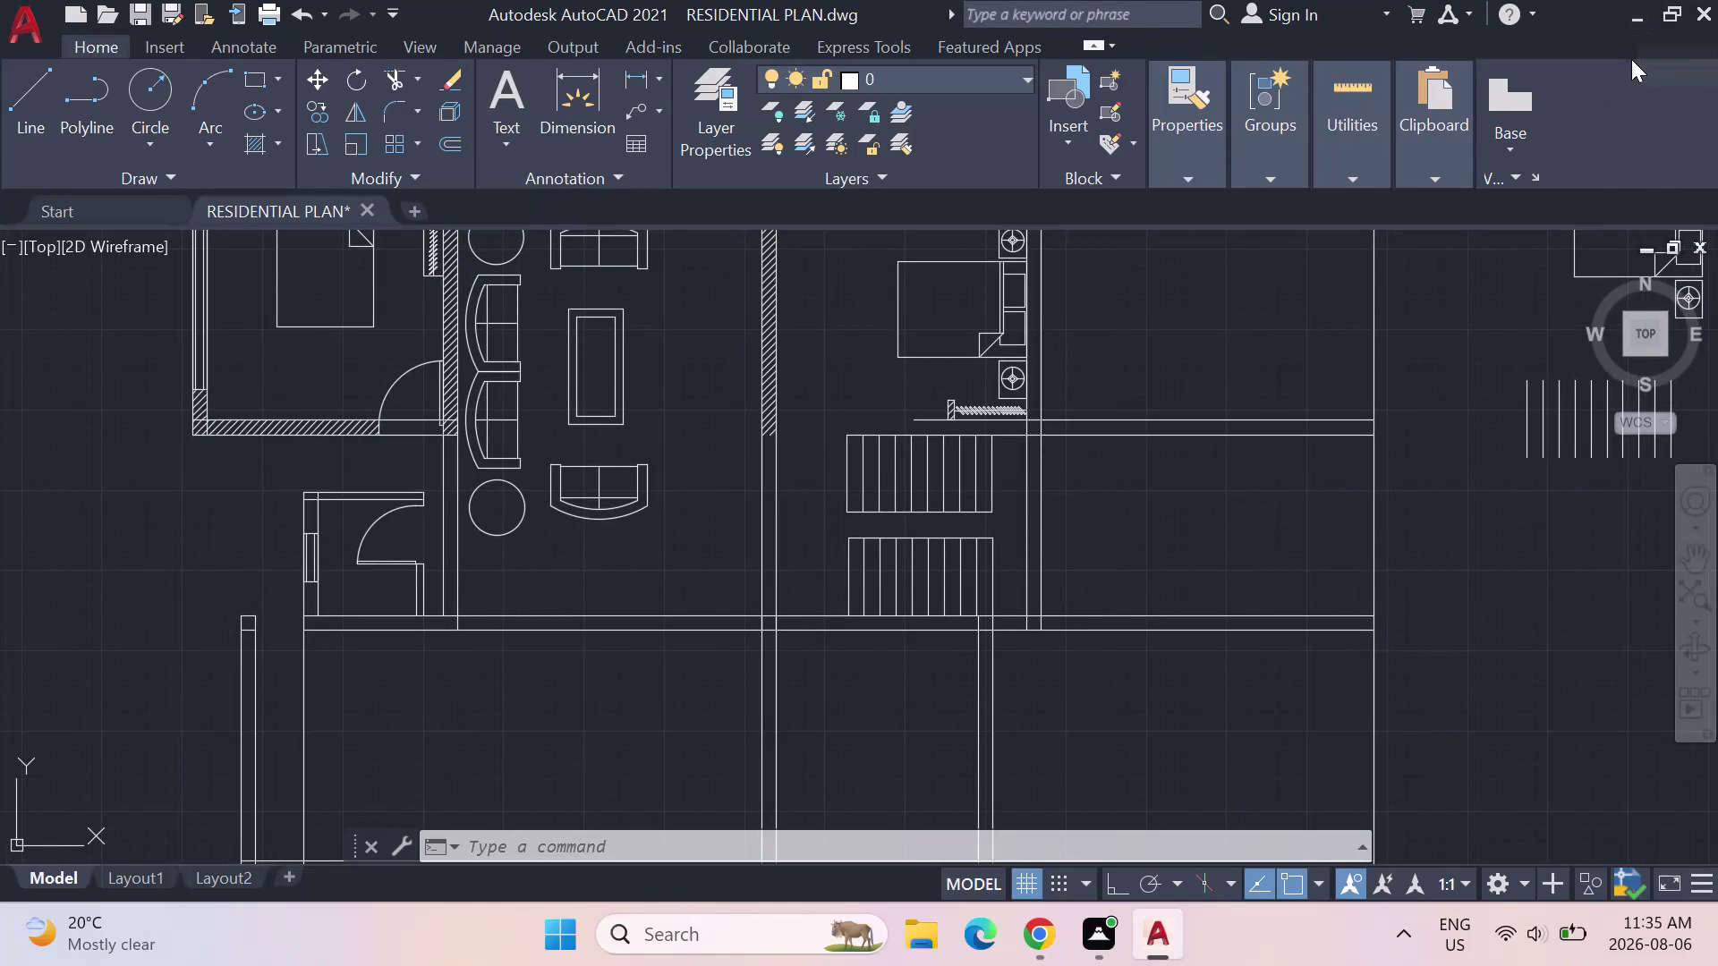
Zoom and pan the floor plan to bring the stair area into view.
scroll(up, 3)
scroll(down, 3)
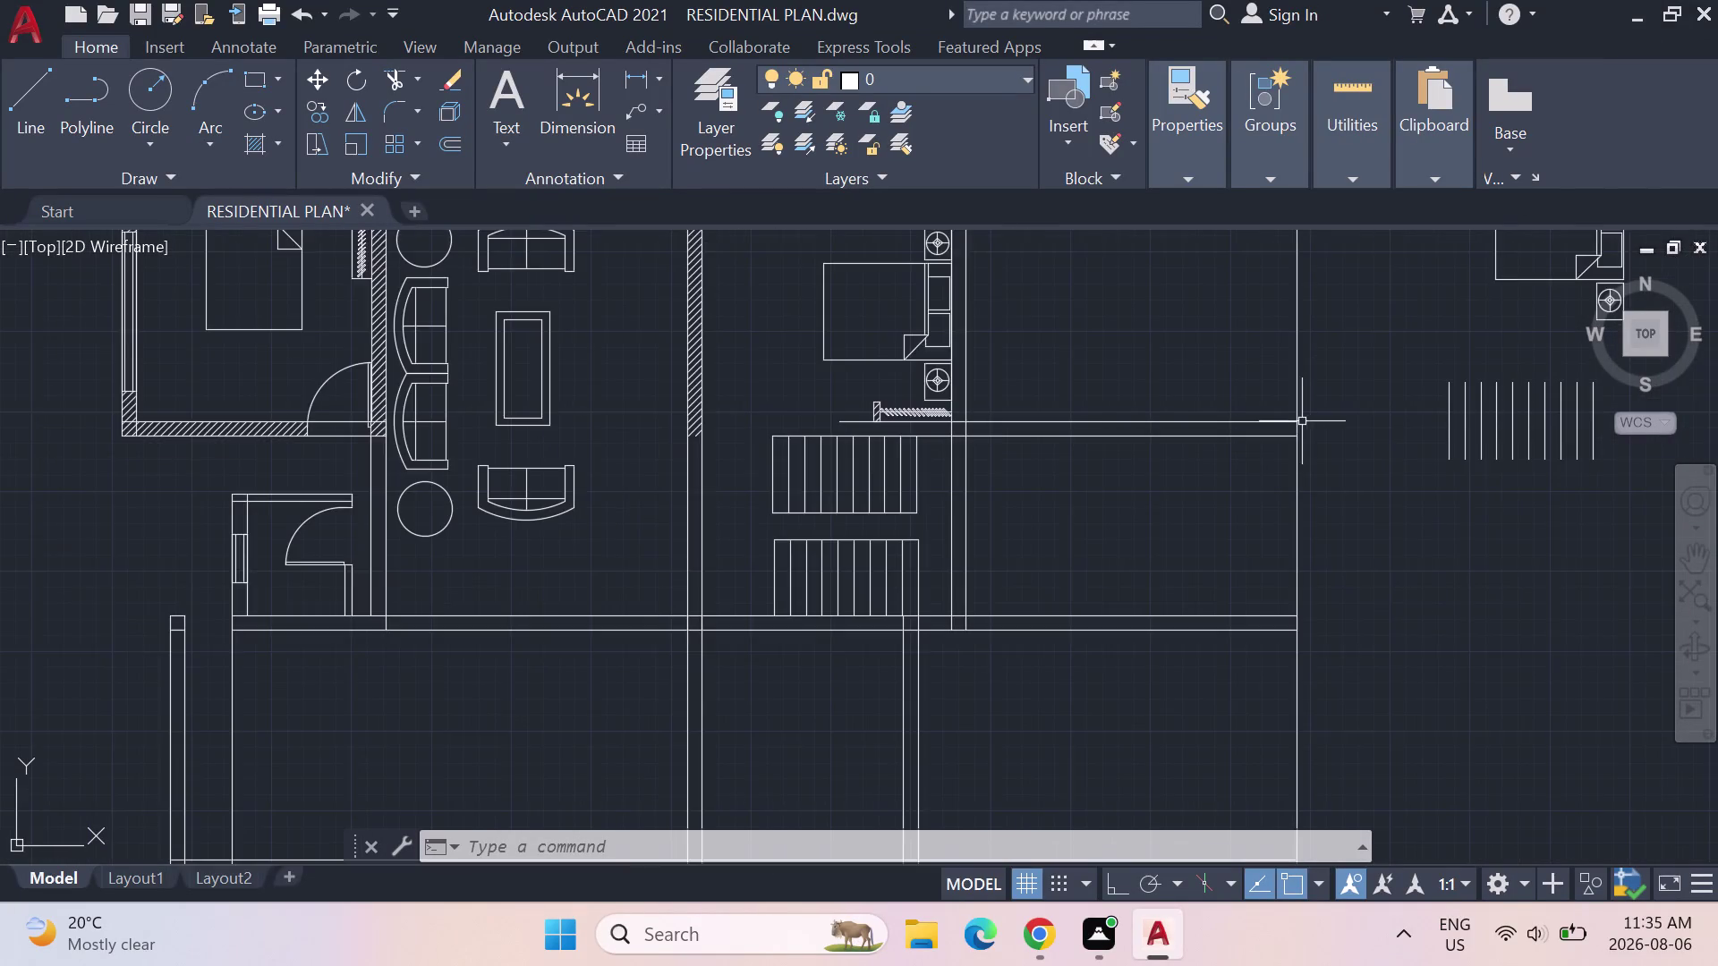
scroll(down, 3)
scroll(up, 3)
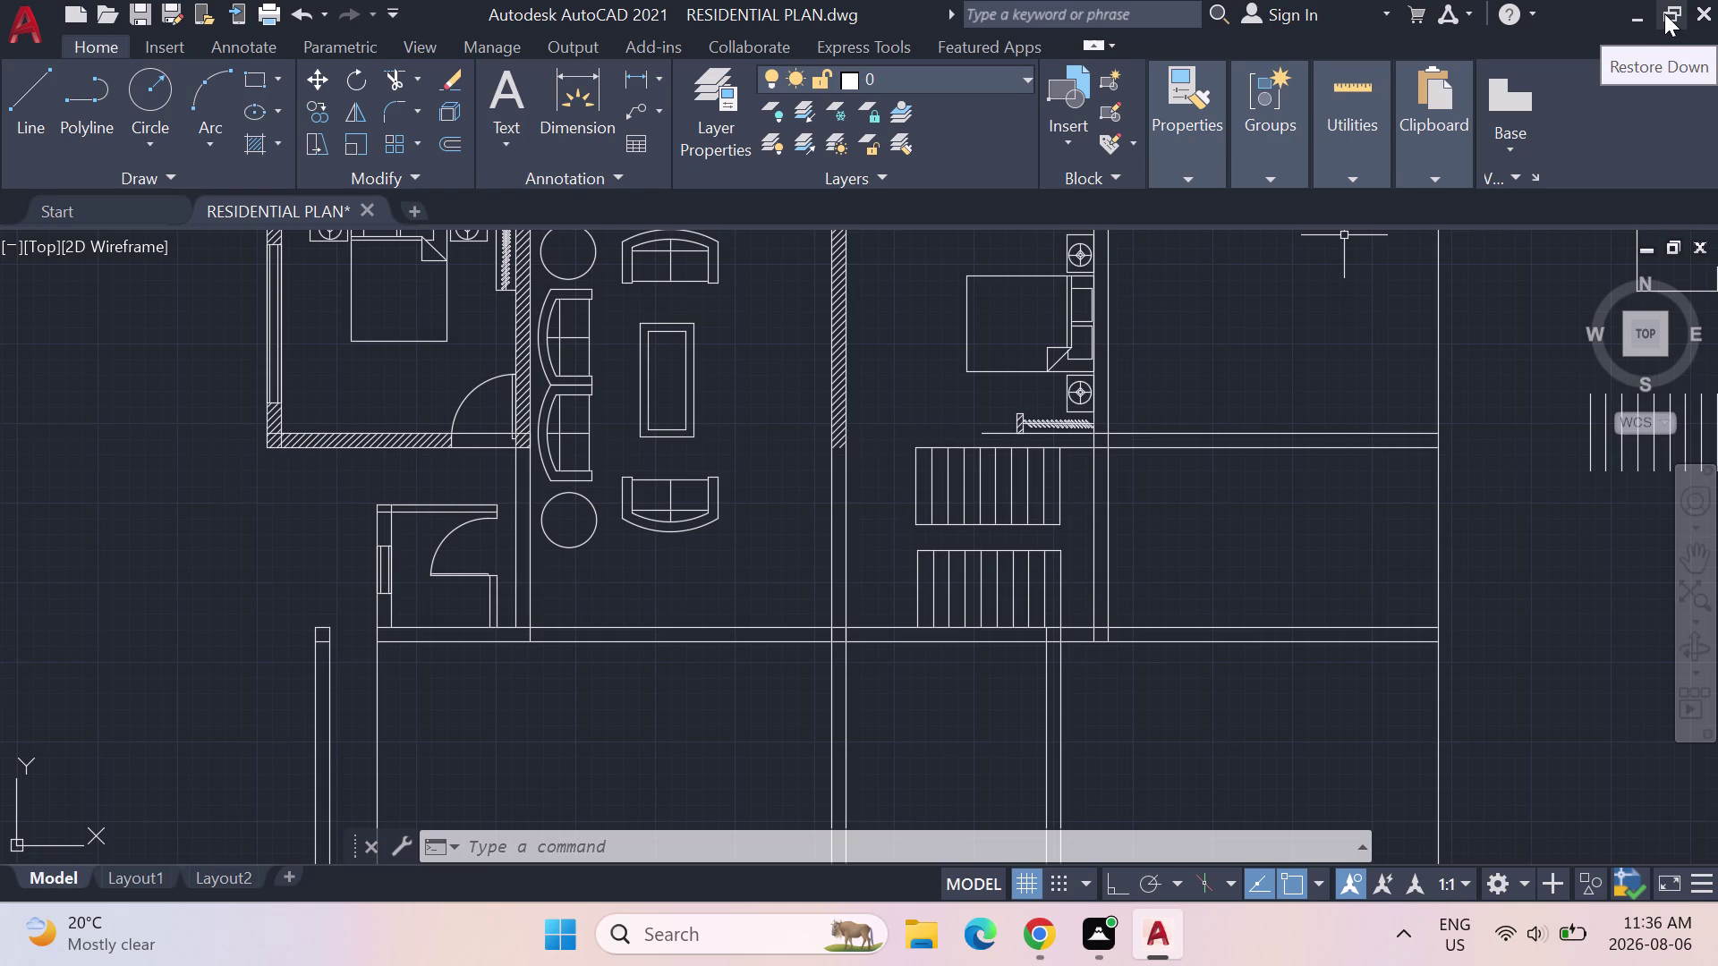
scroll(down, 3)
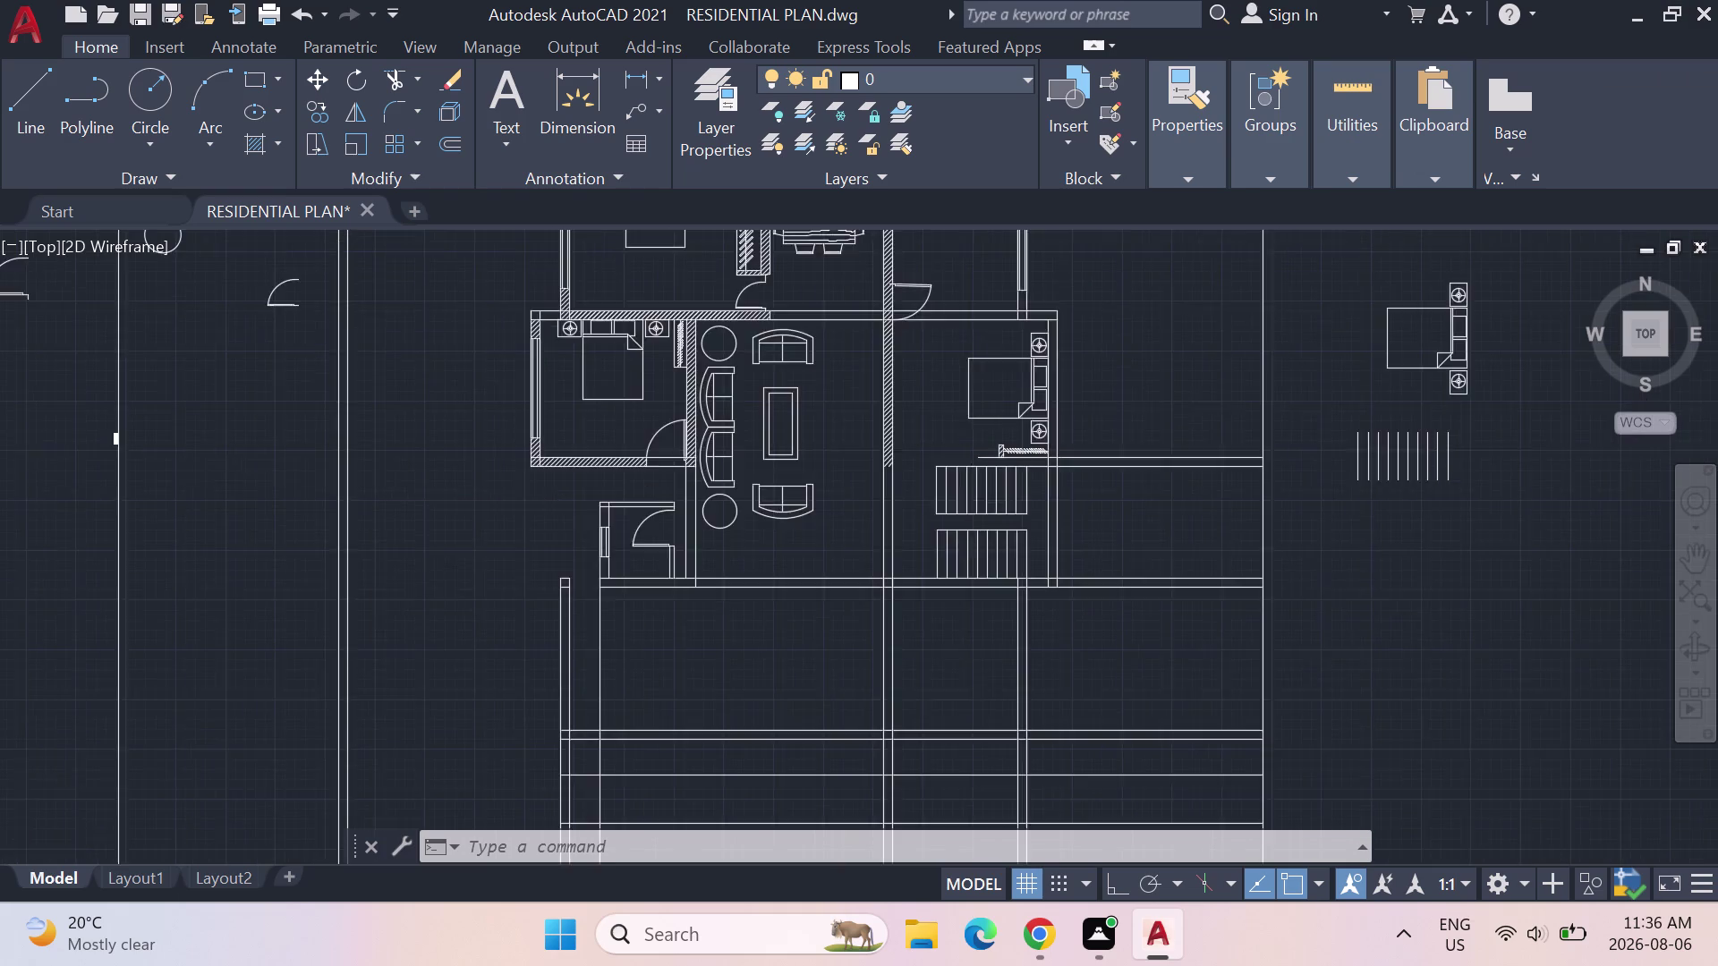
scroll(up, 3)
scroll(down, 3)
scroll(up, 3)
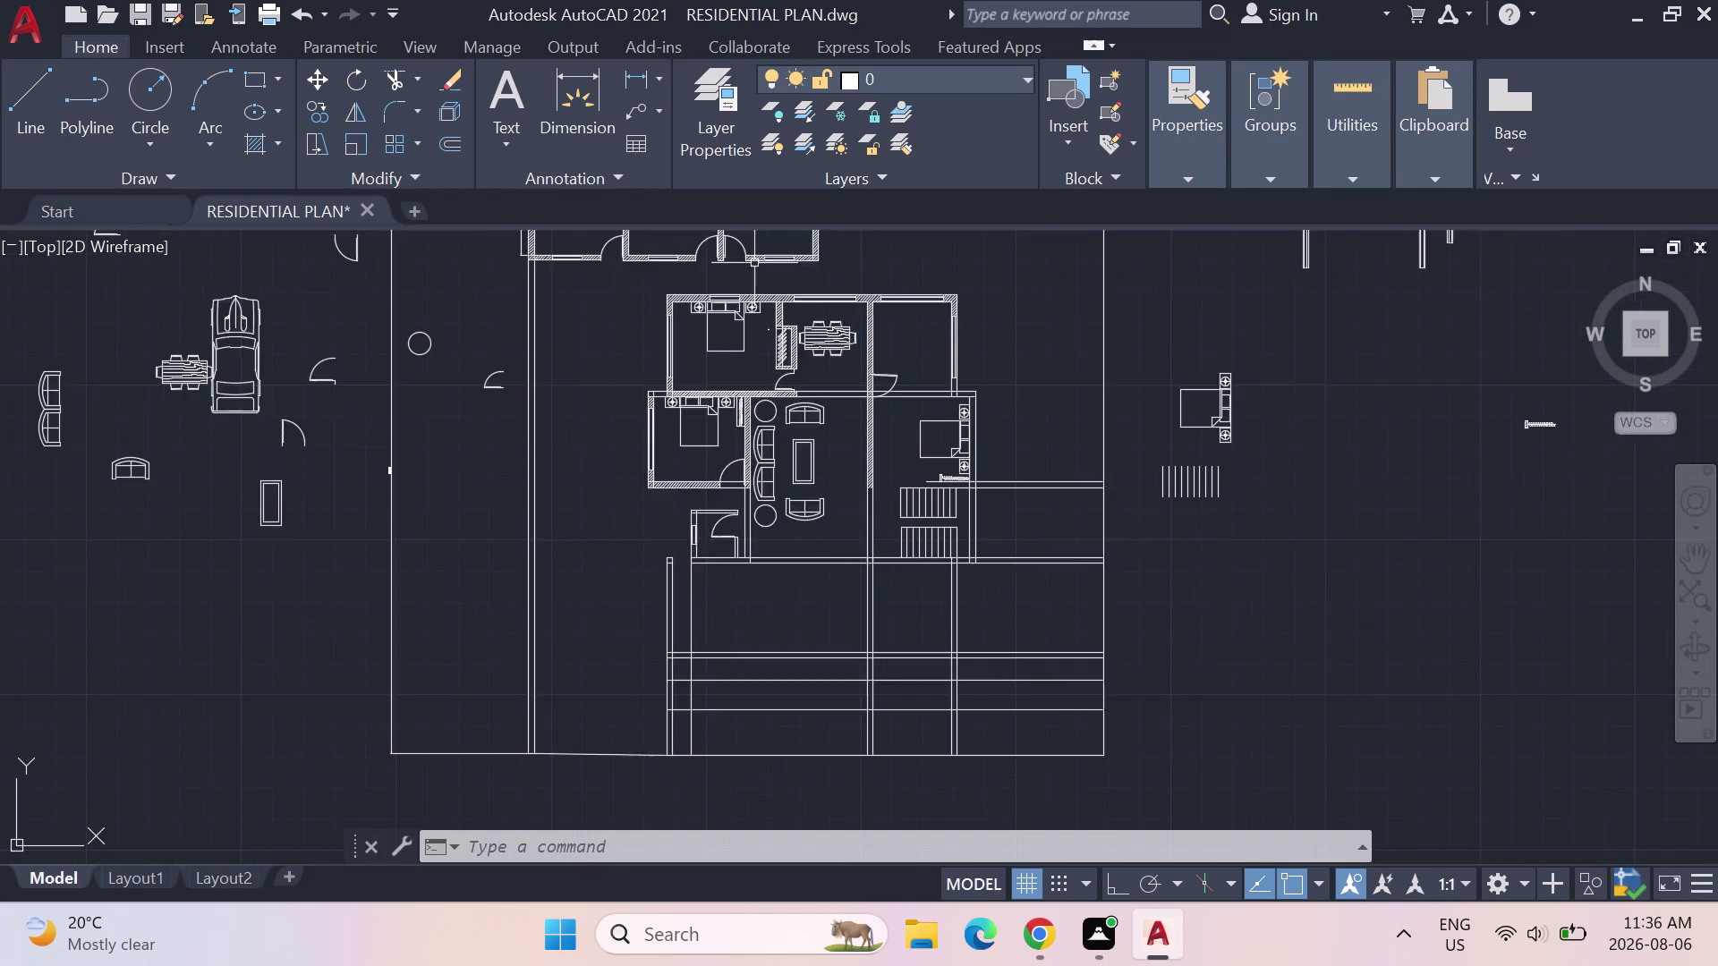
scroll(down, 3)
middle_drag(754, 262, 799, 372)
scroll(down, 3)
scroll(up, 3)
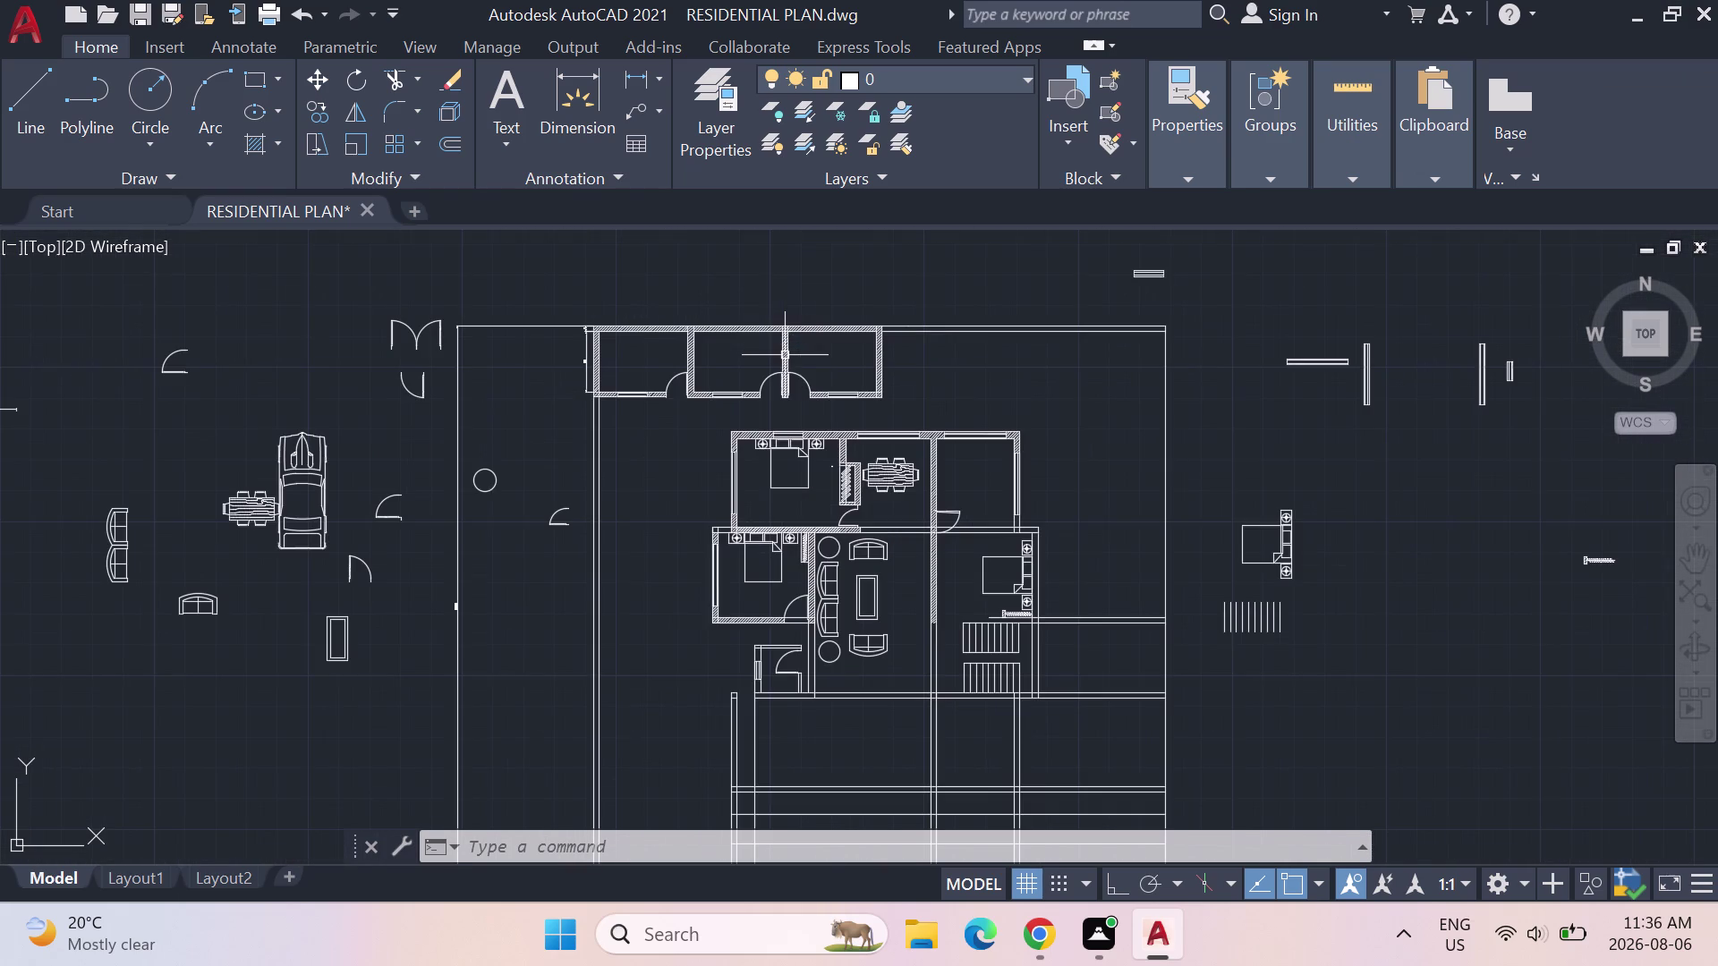
scroll(up, 3)
scroll(down, 3)
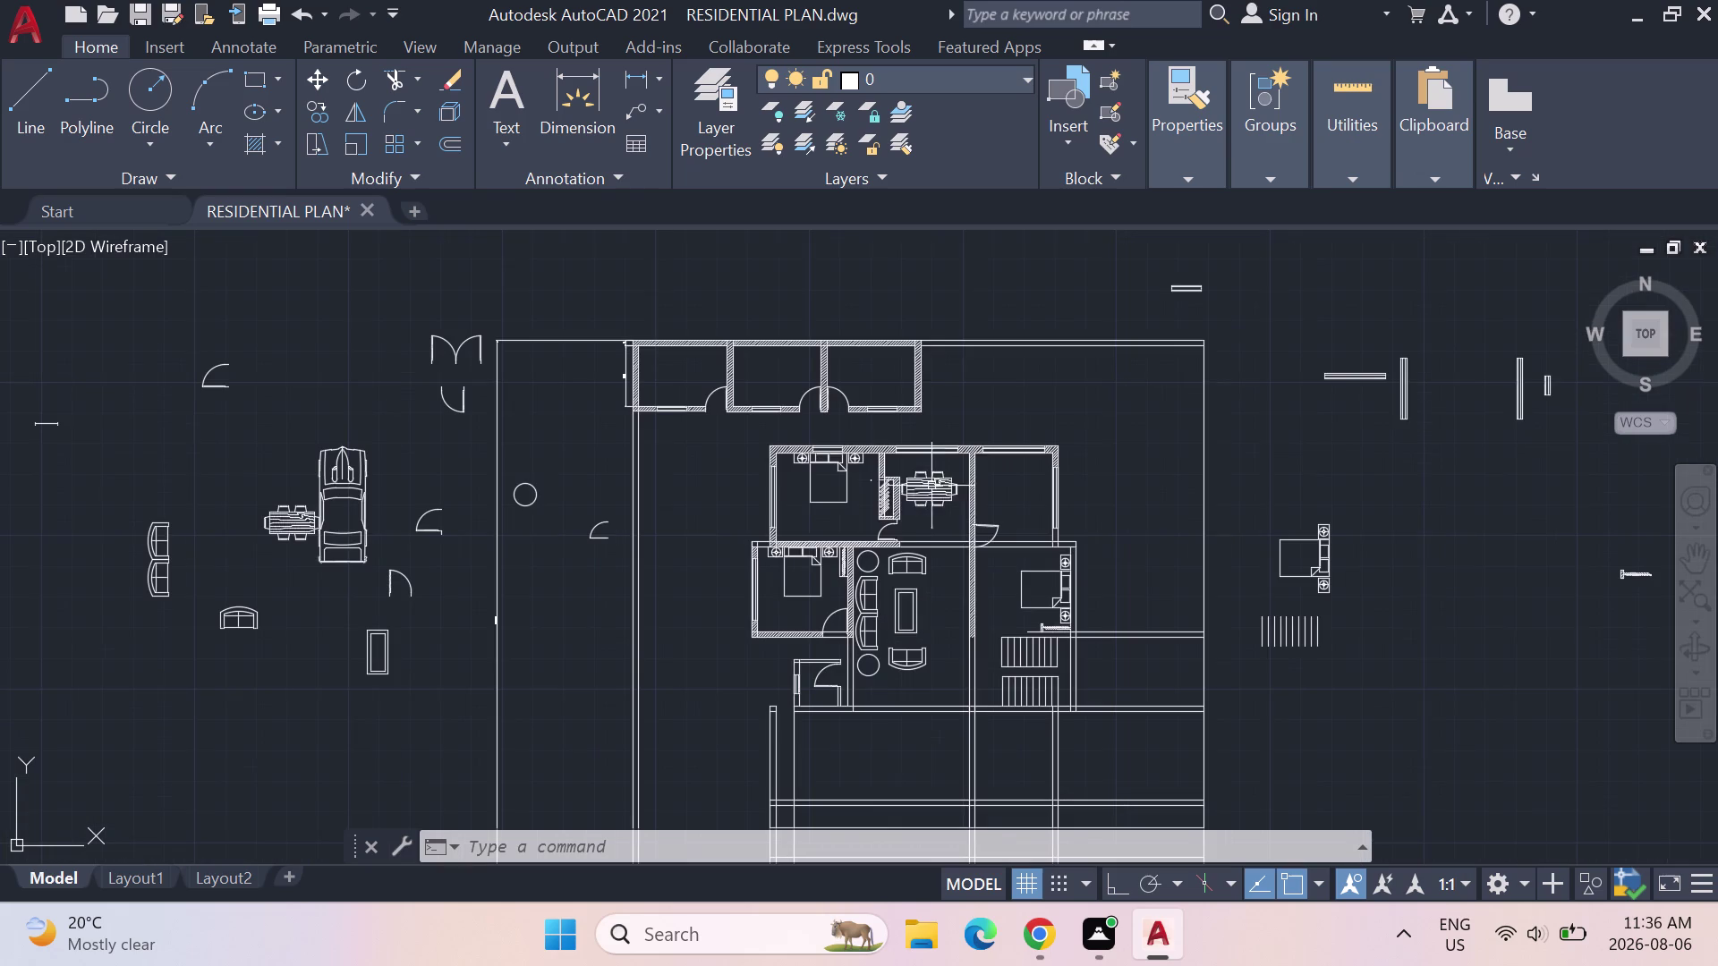
scroll(up, 3)
middle_drag(983, 683, 939, 654)
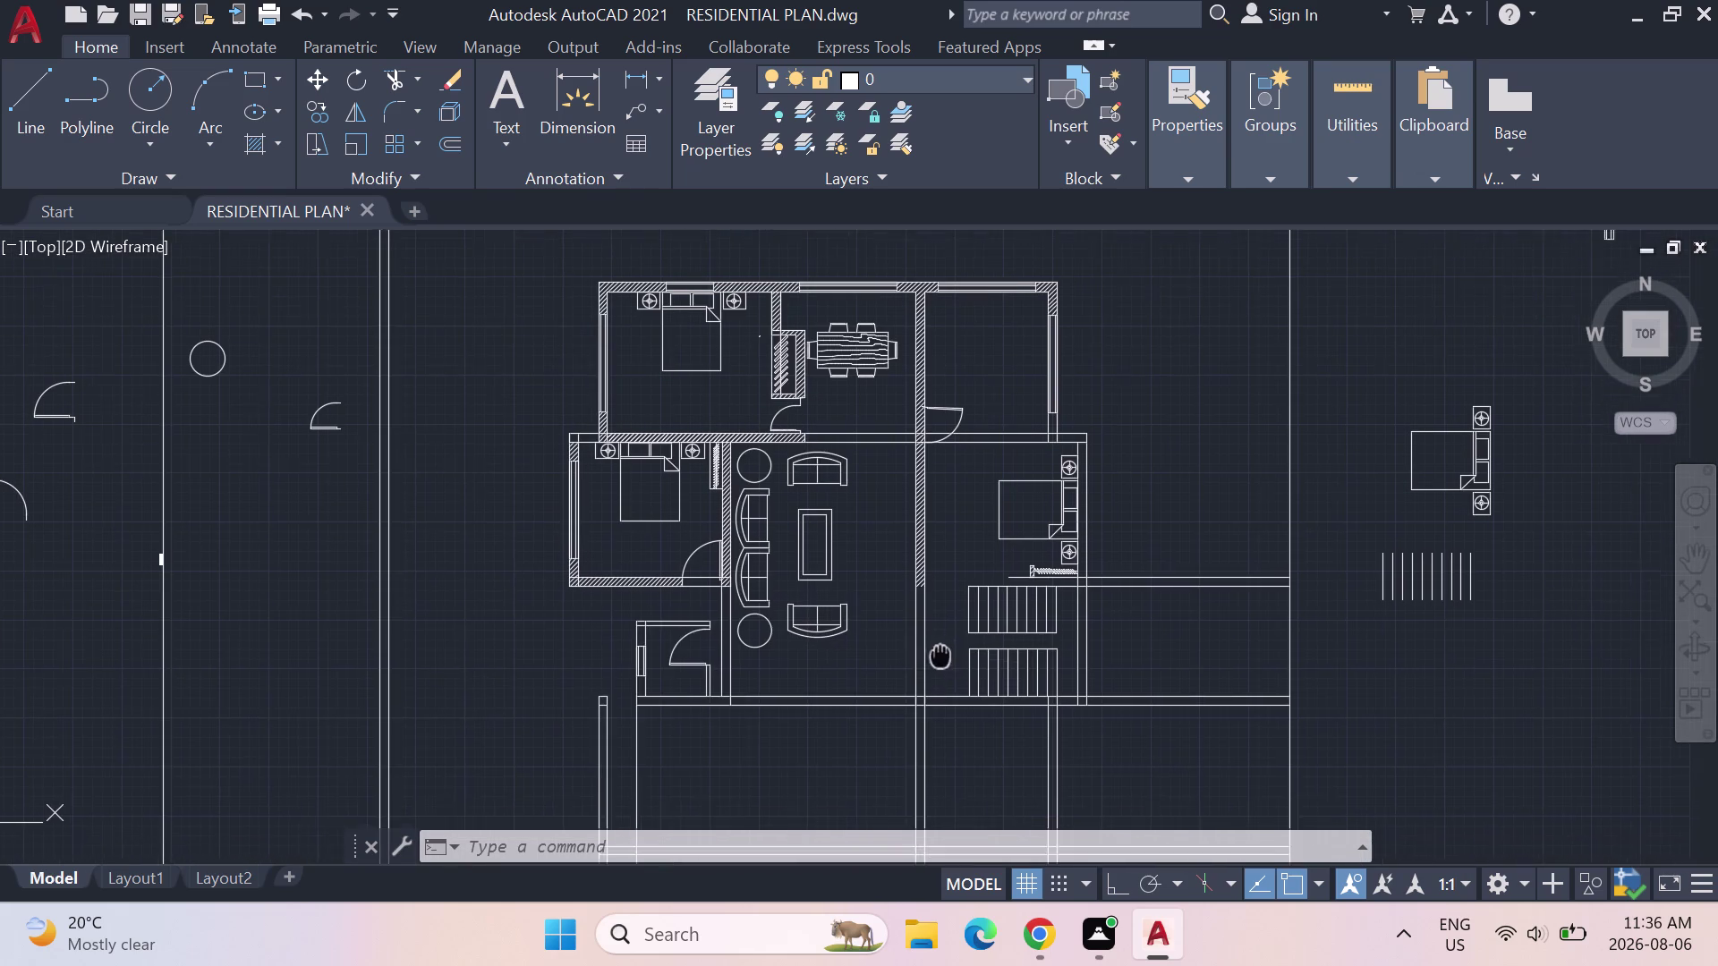
middle_drag(939, 654, 934, 647)
scroll(up, 3)
scroll(down, 3)
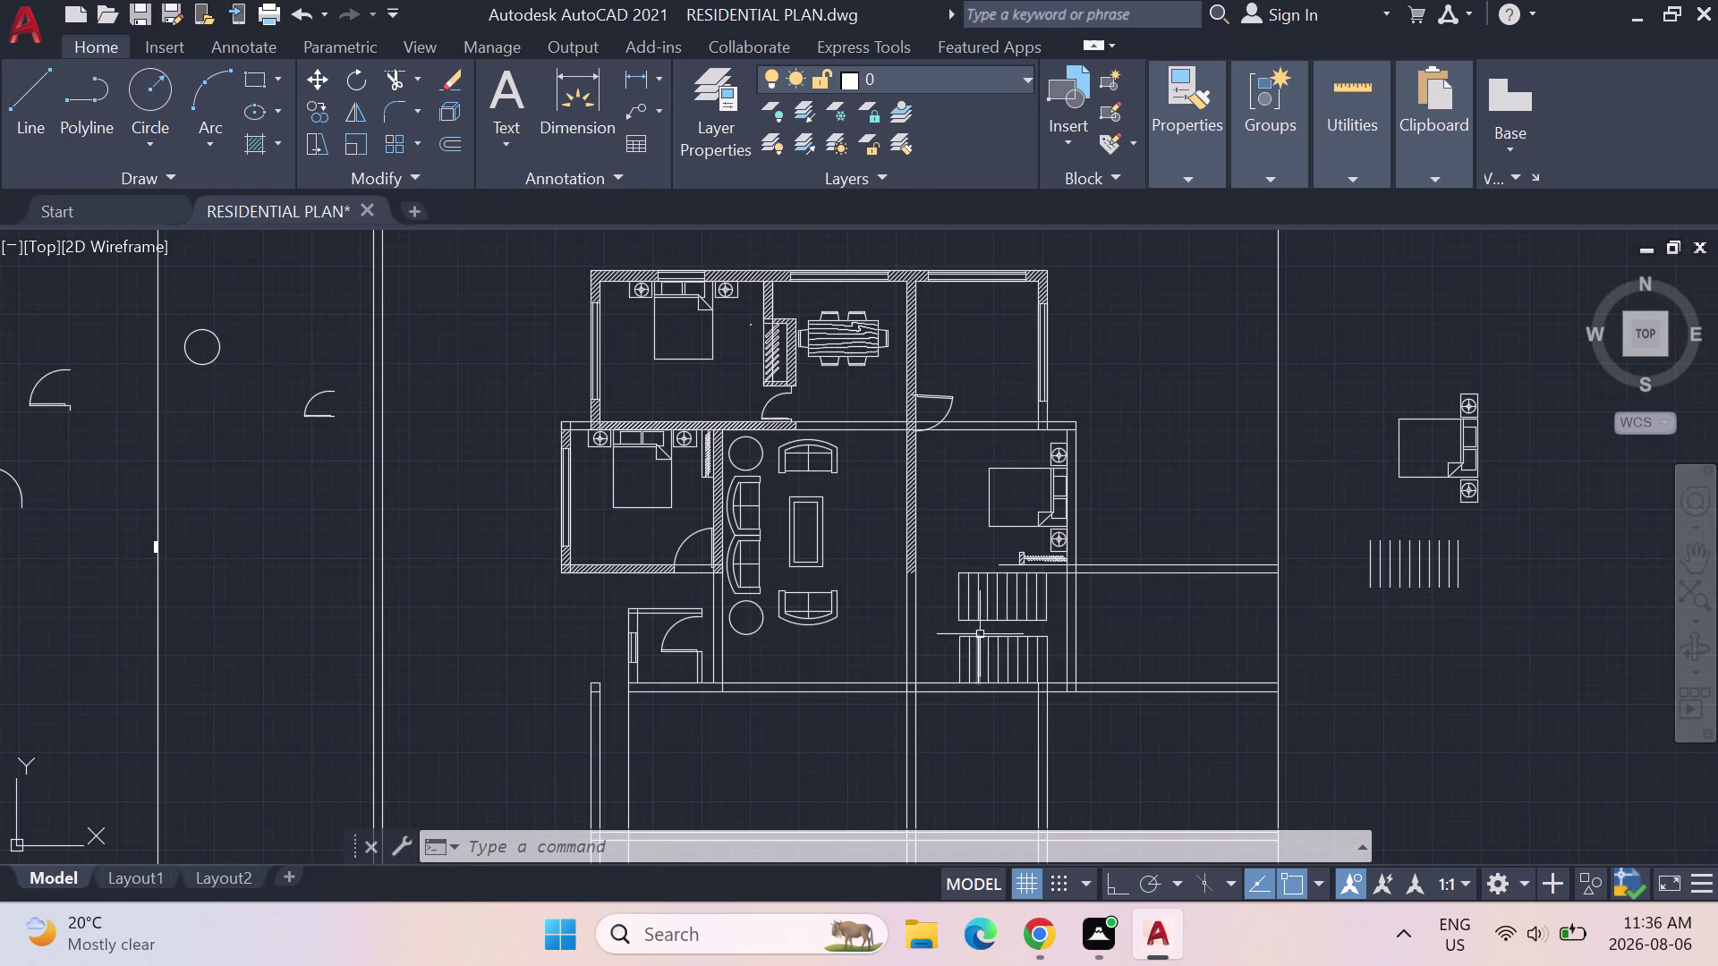
scroll(up, 3)
scroll(up, 3)
scroll(up, 3)
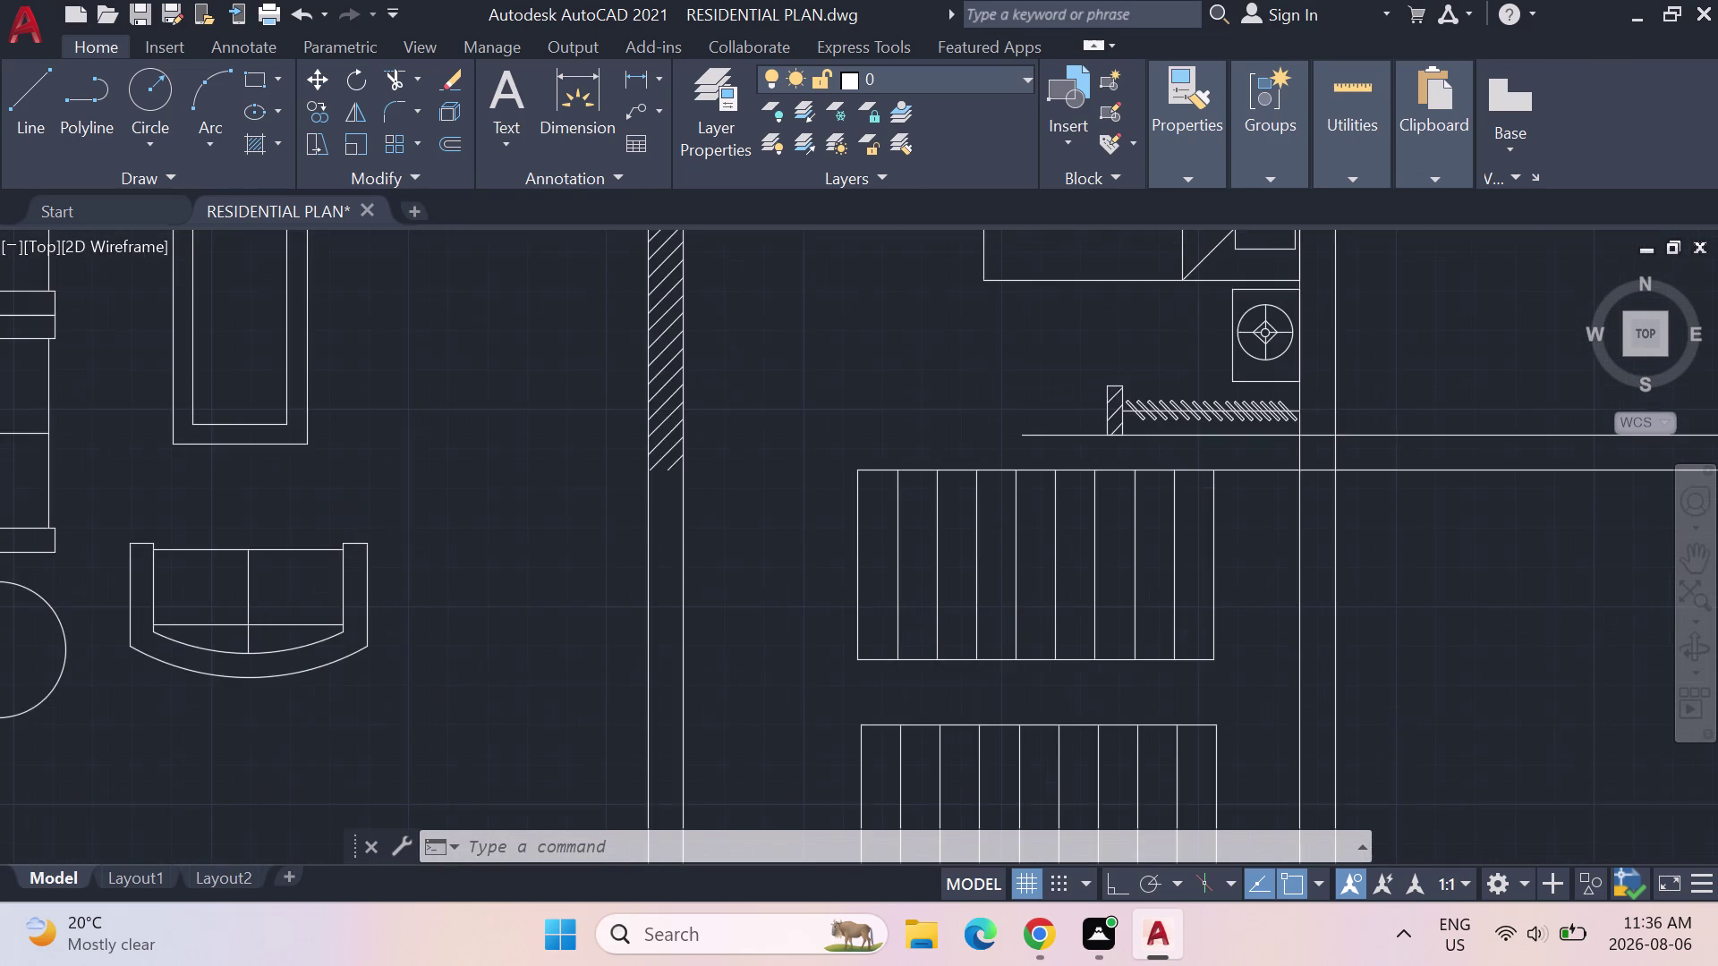
scroll(down, 3)
scroll(down, 3)
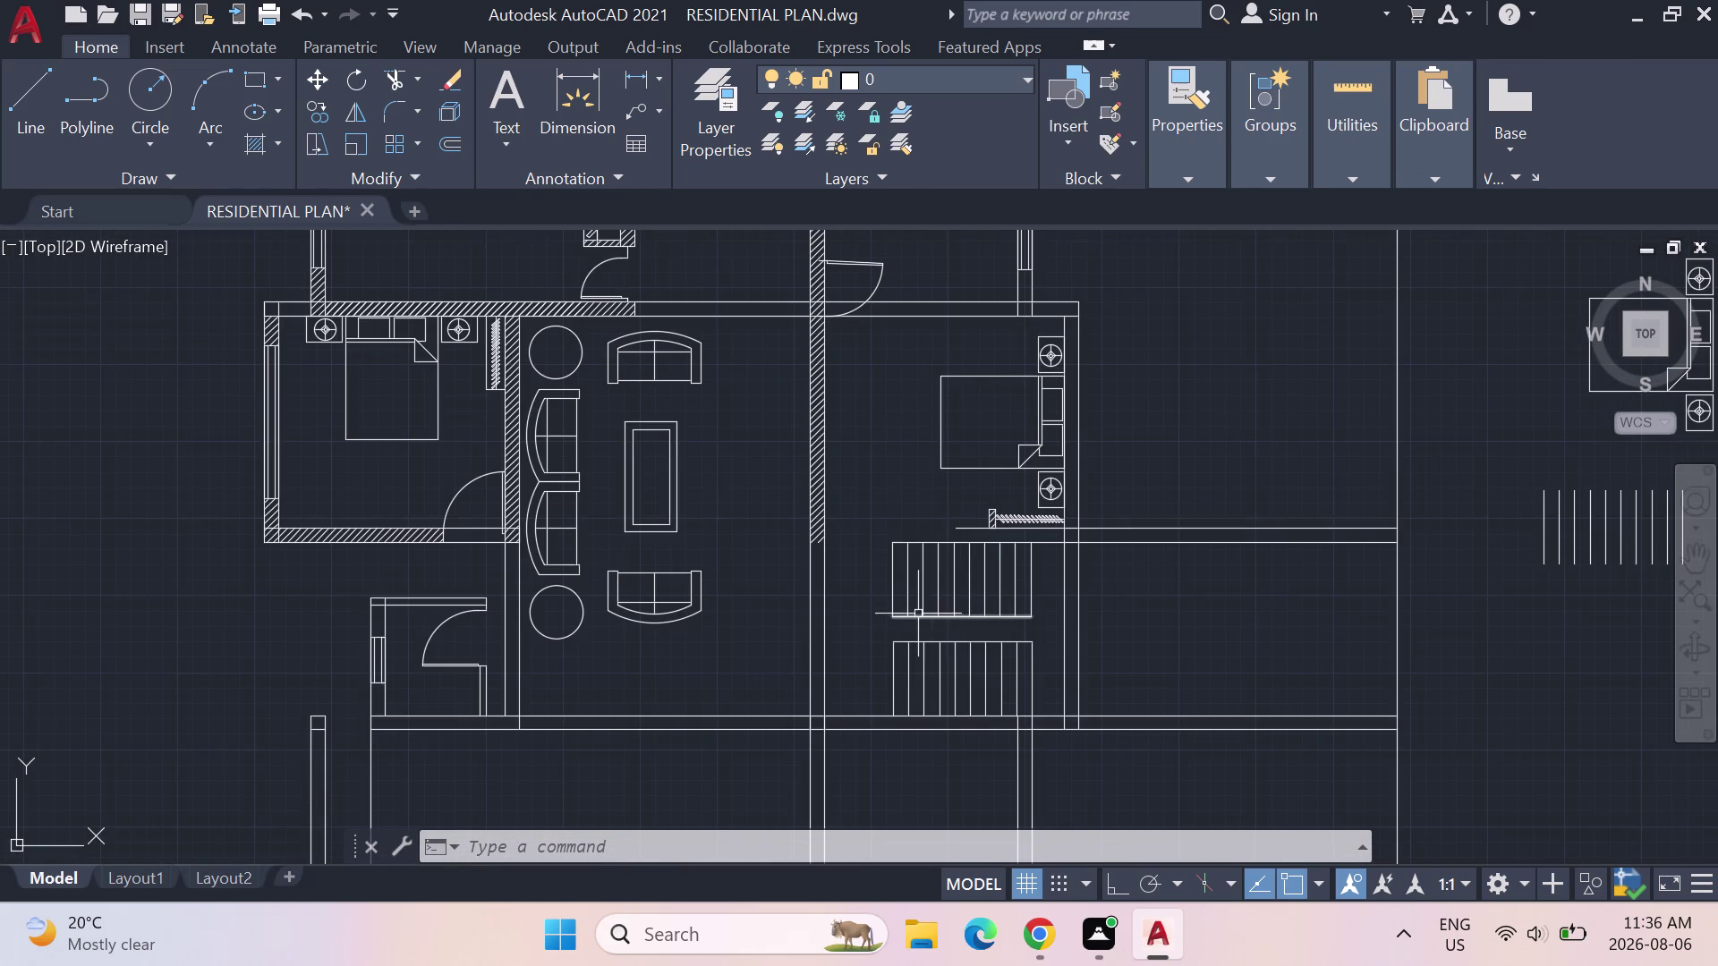
middle_drag(918, 614, 865, 416)
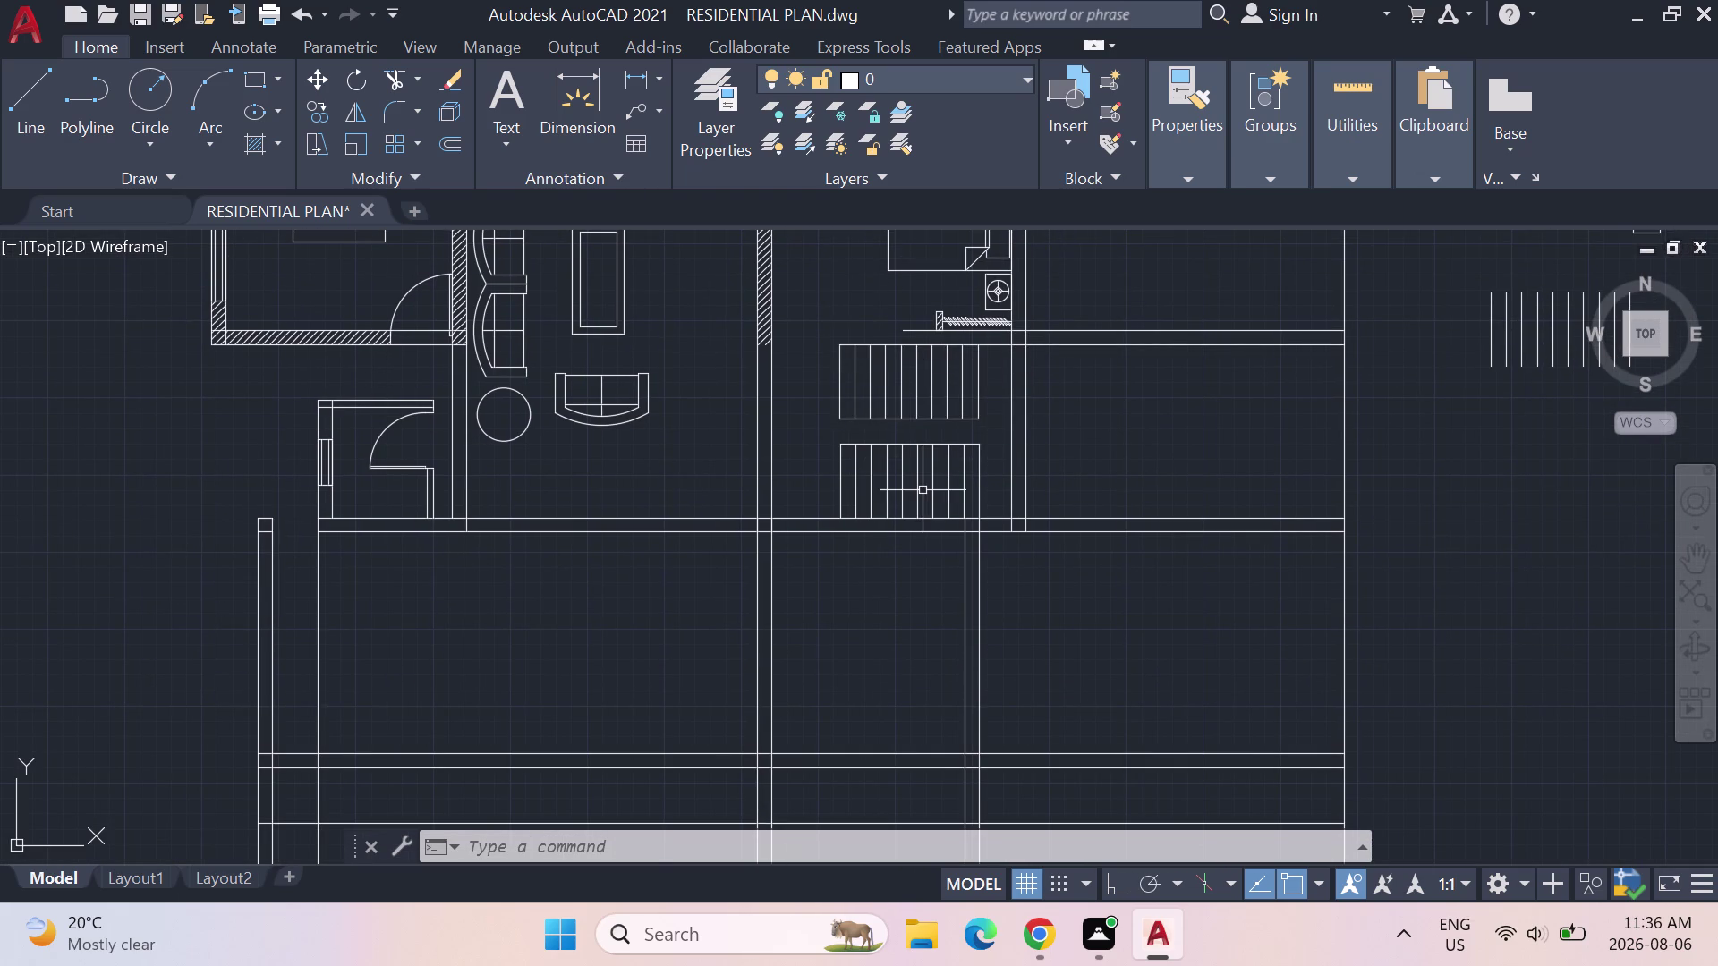
scroll(up, 3)
scroll(down, 3)
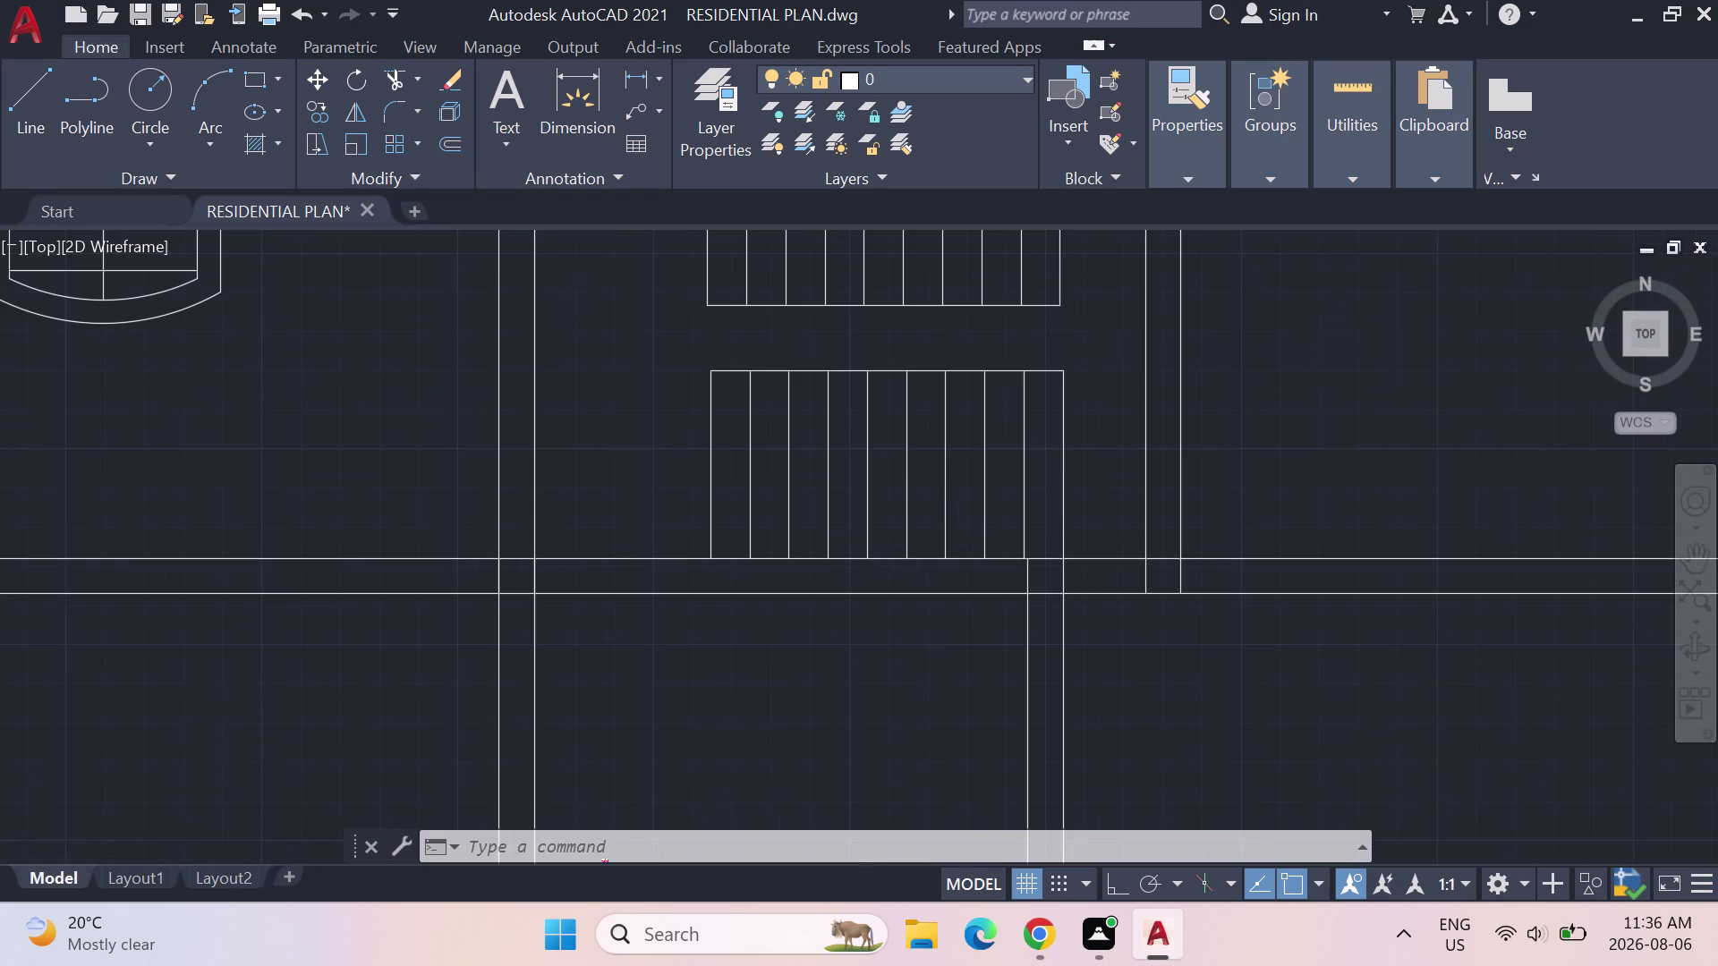
scroll(down, 3)
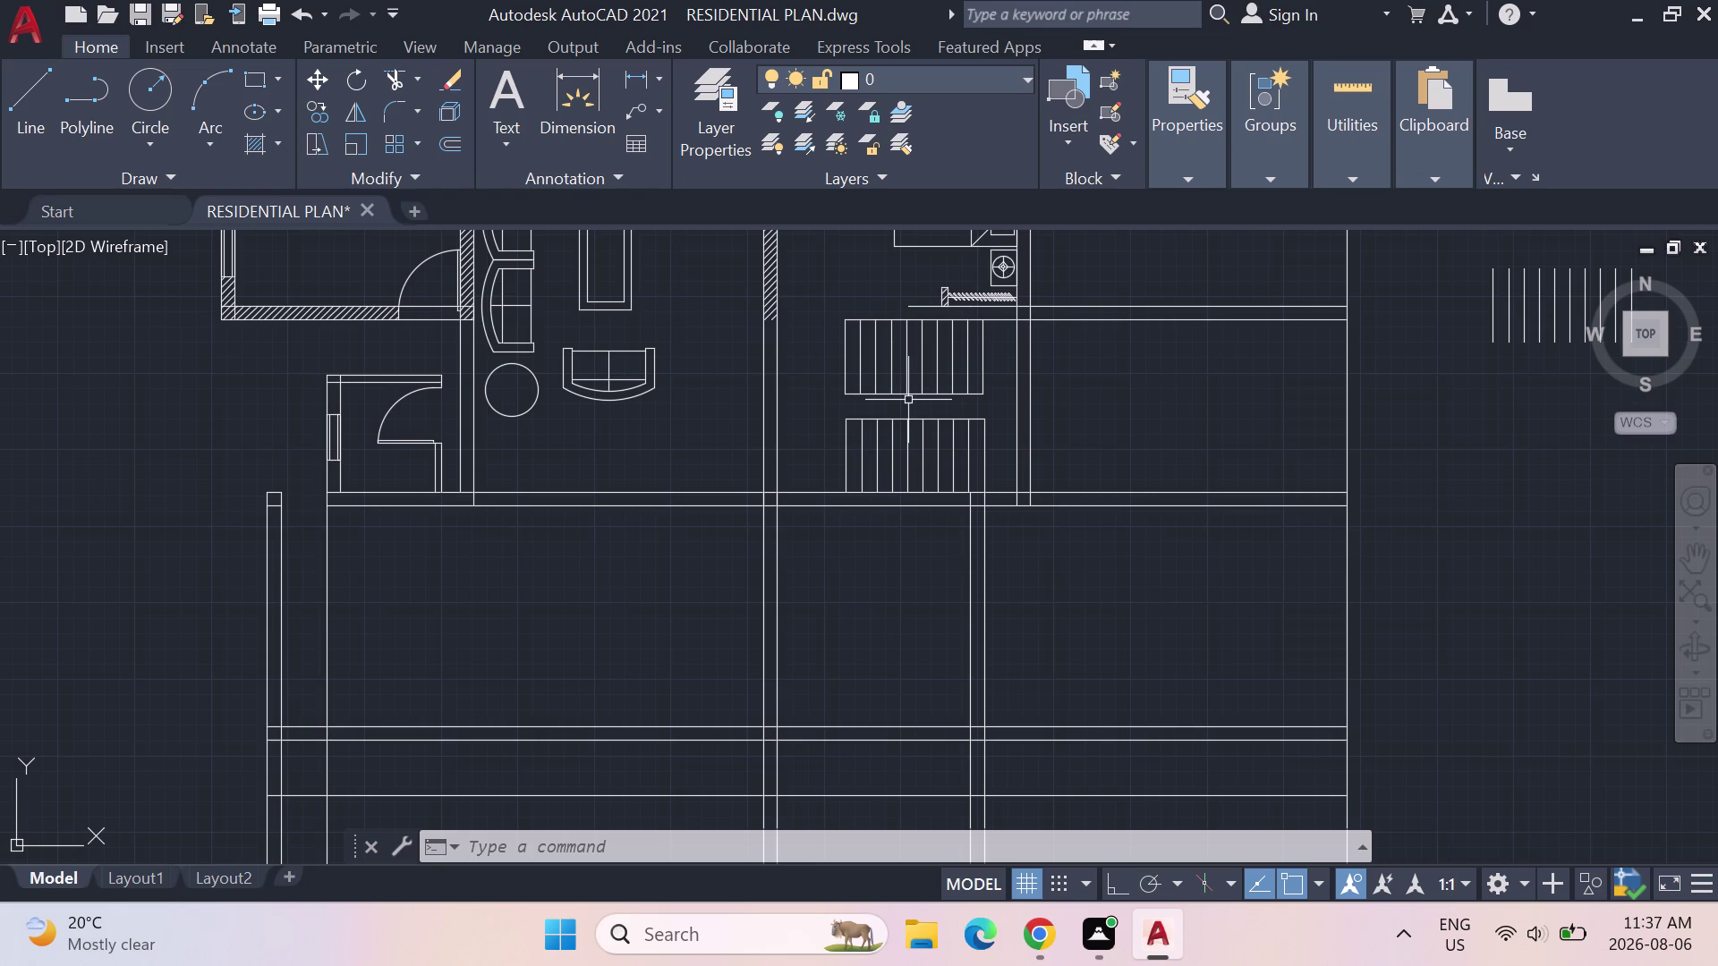
scroll(up, 3)
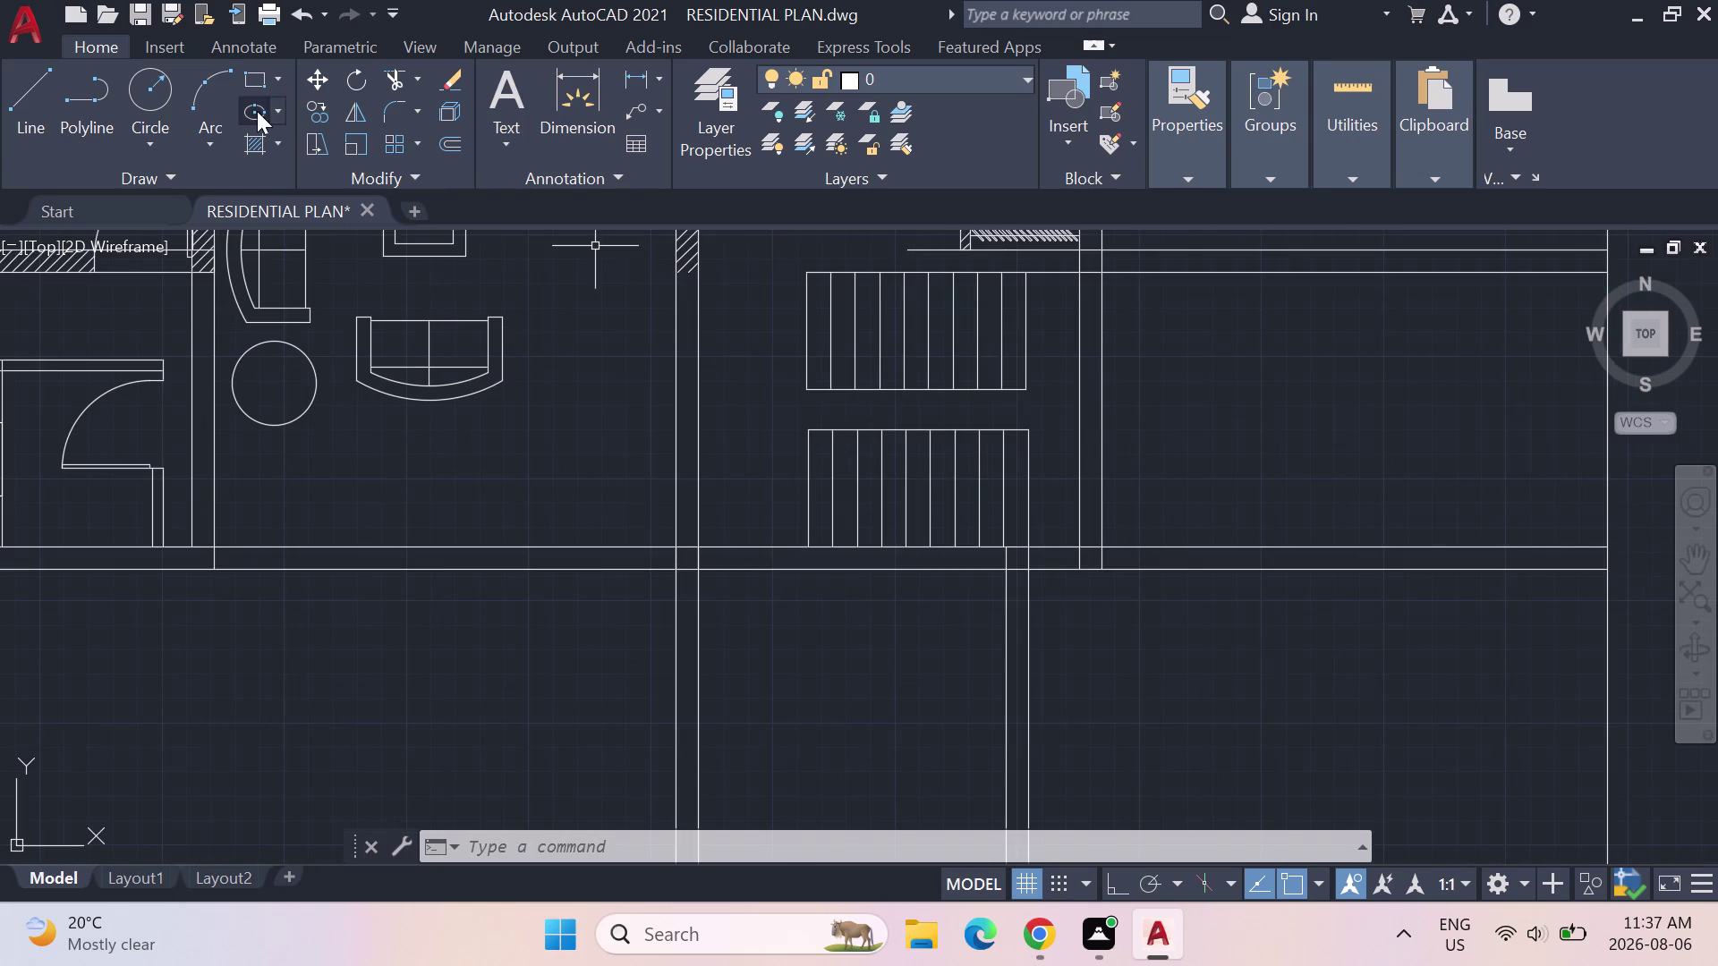
Draw a horizontal line below the upper flight, then start another at the lower flight's corner.
click(30, 93)
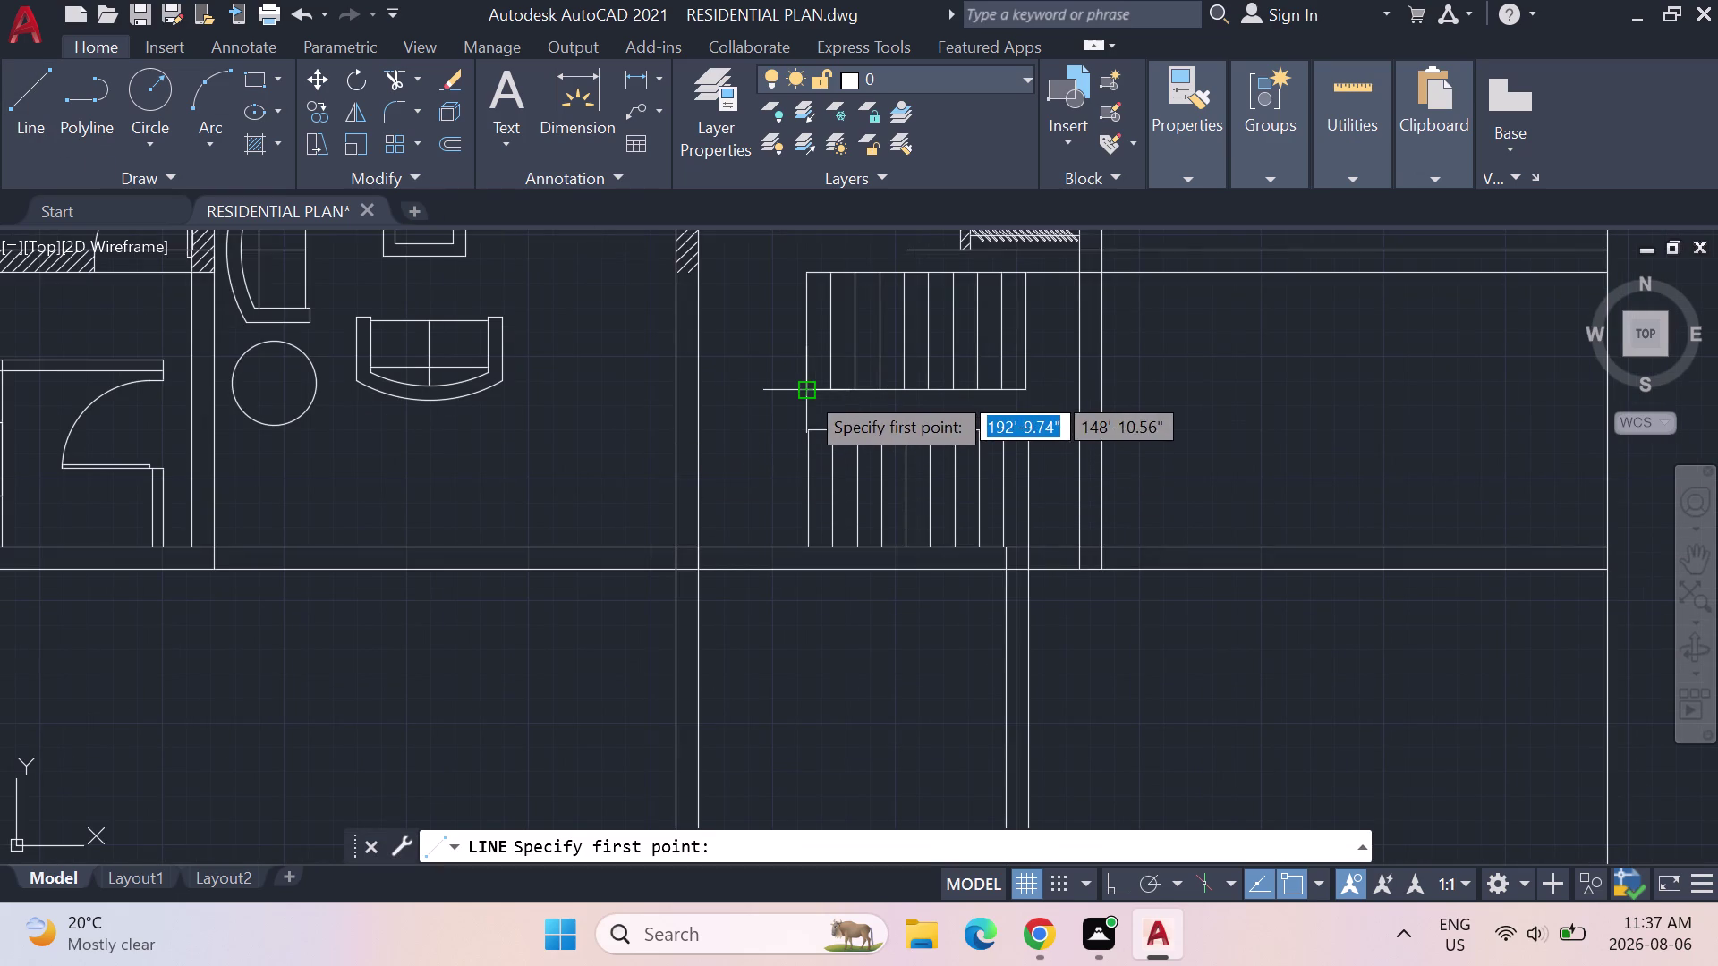
click(805, 391)
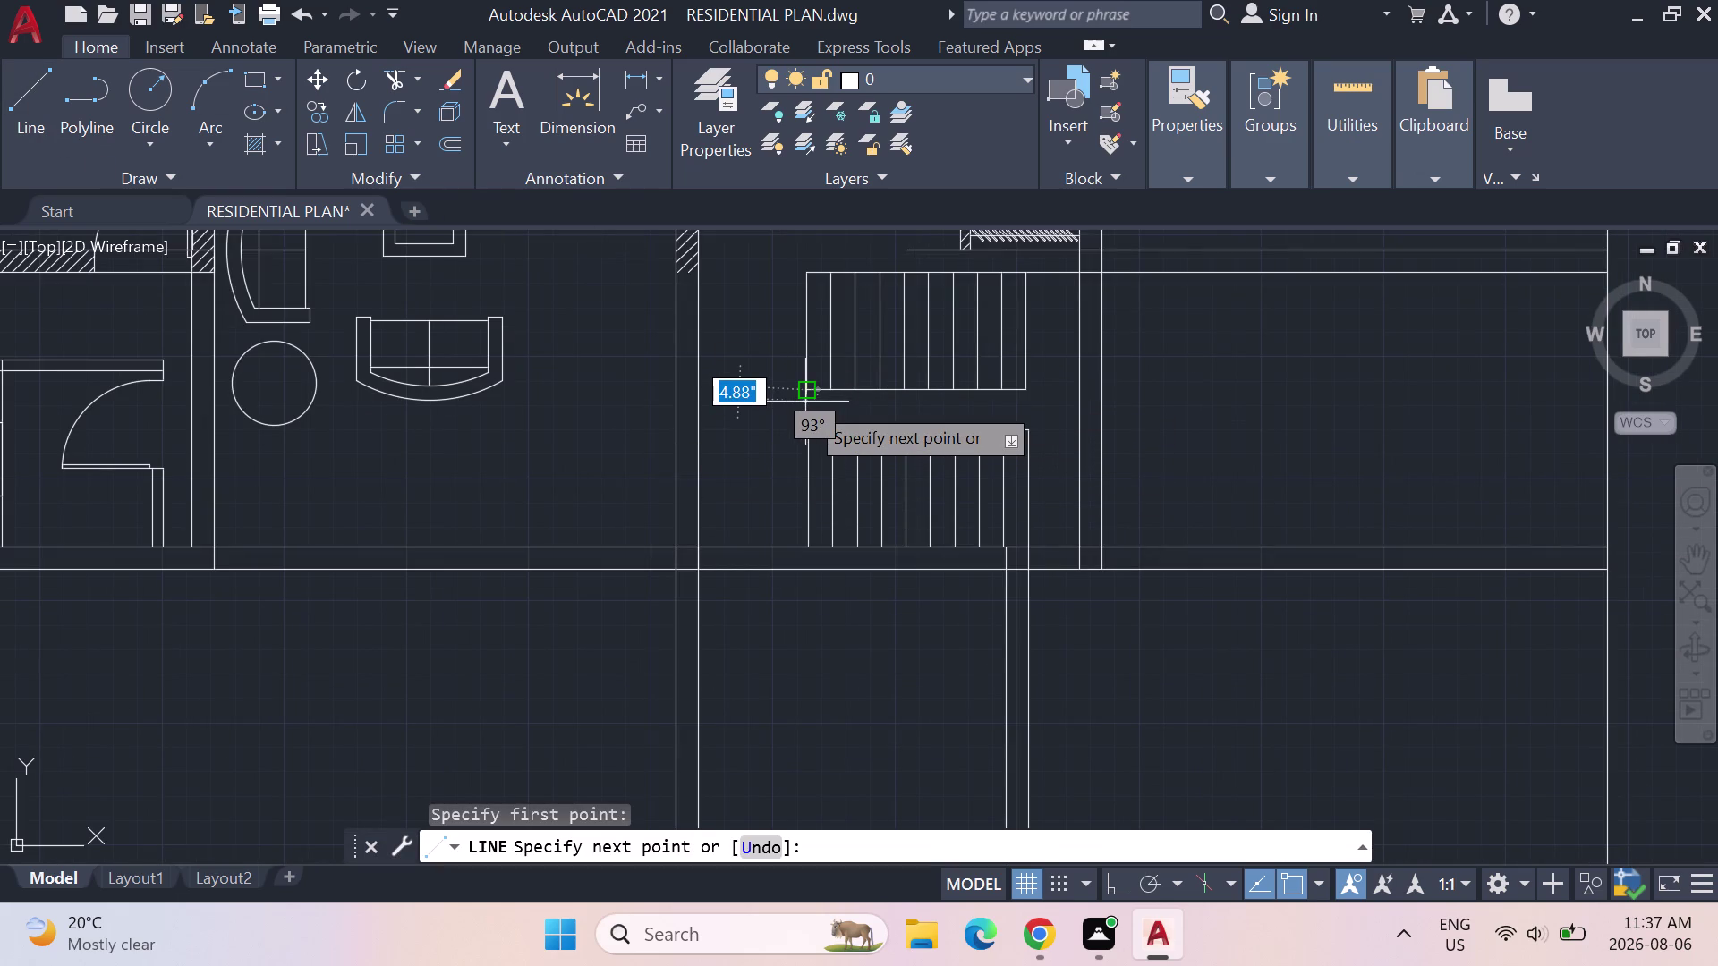
scroll(up, 3)
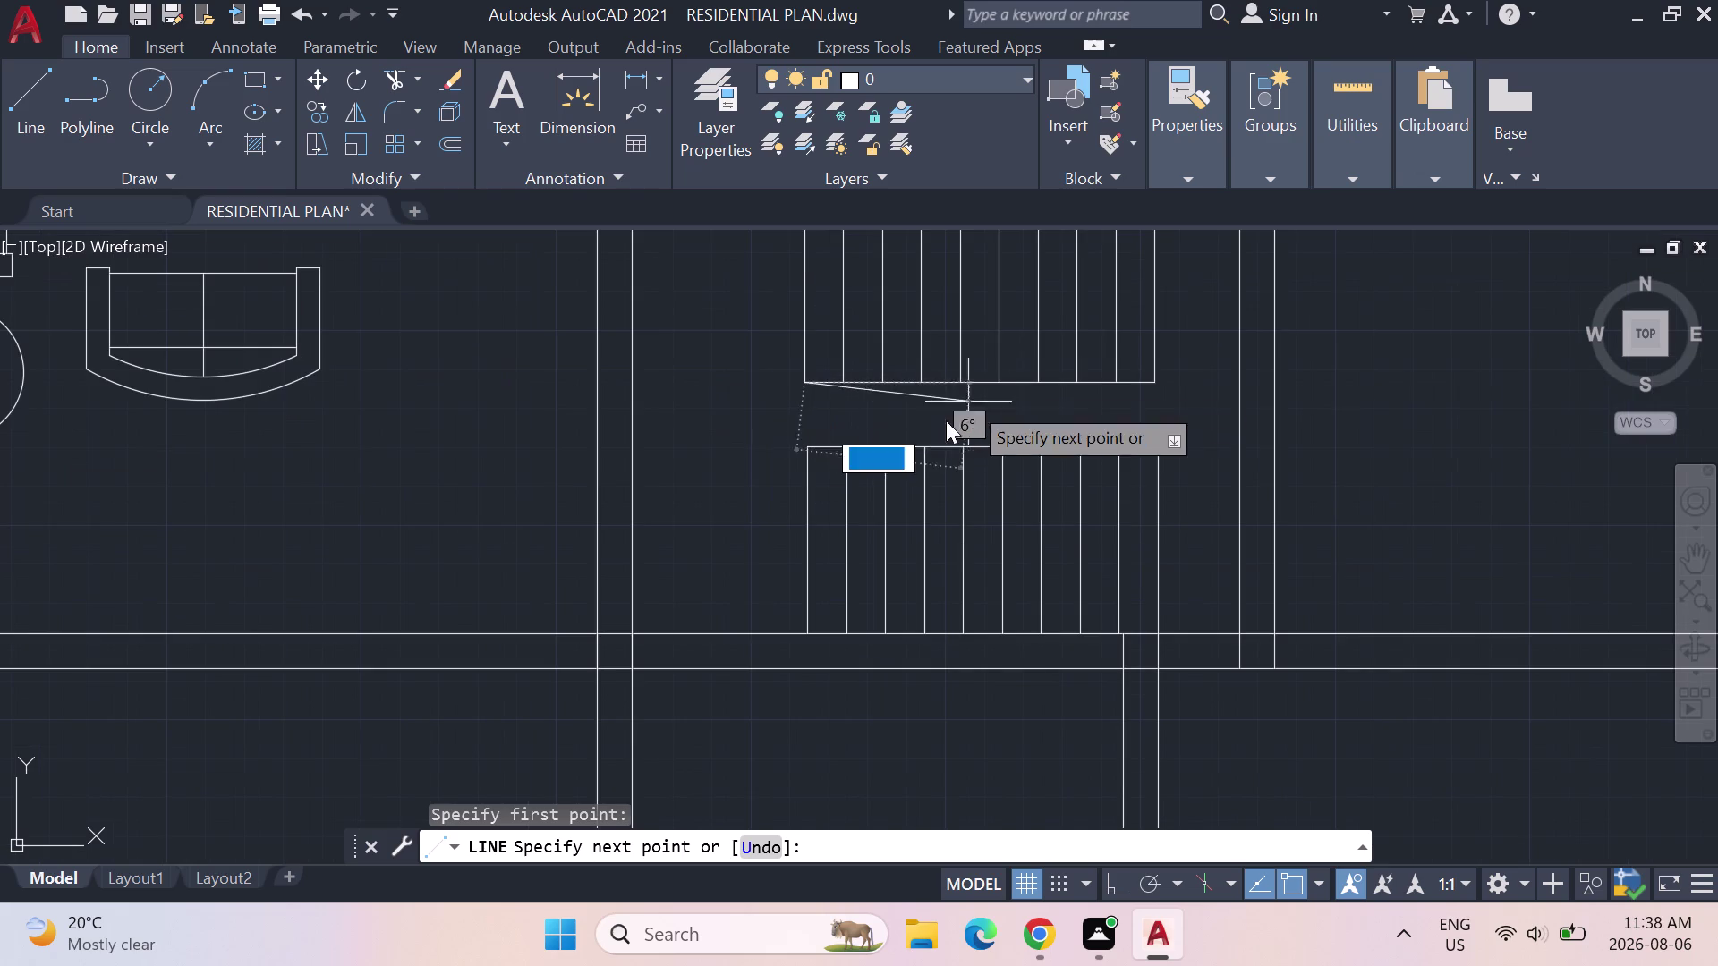
click(1111, 888)
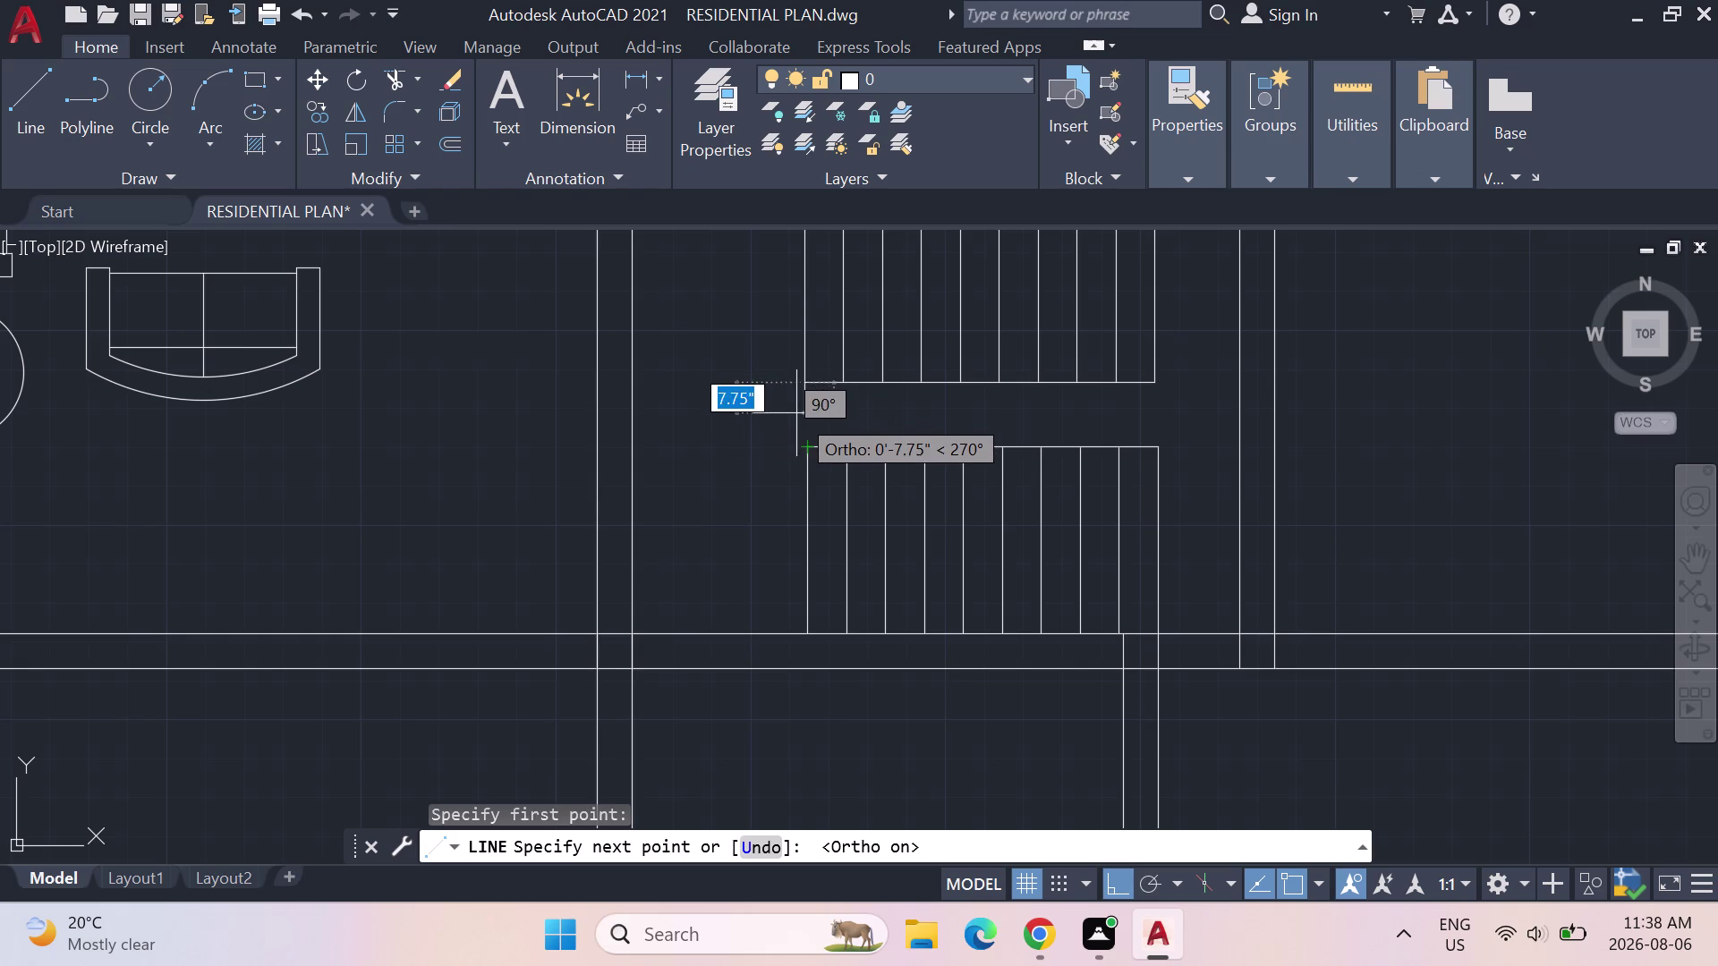
scroll(up, 3)
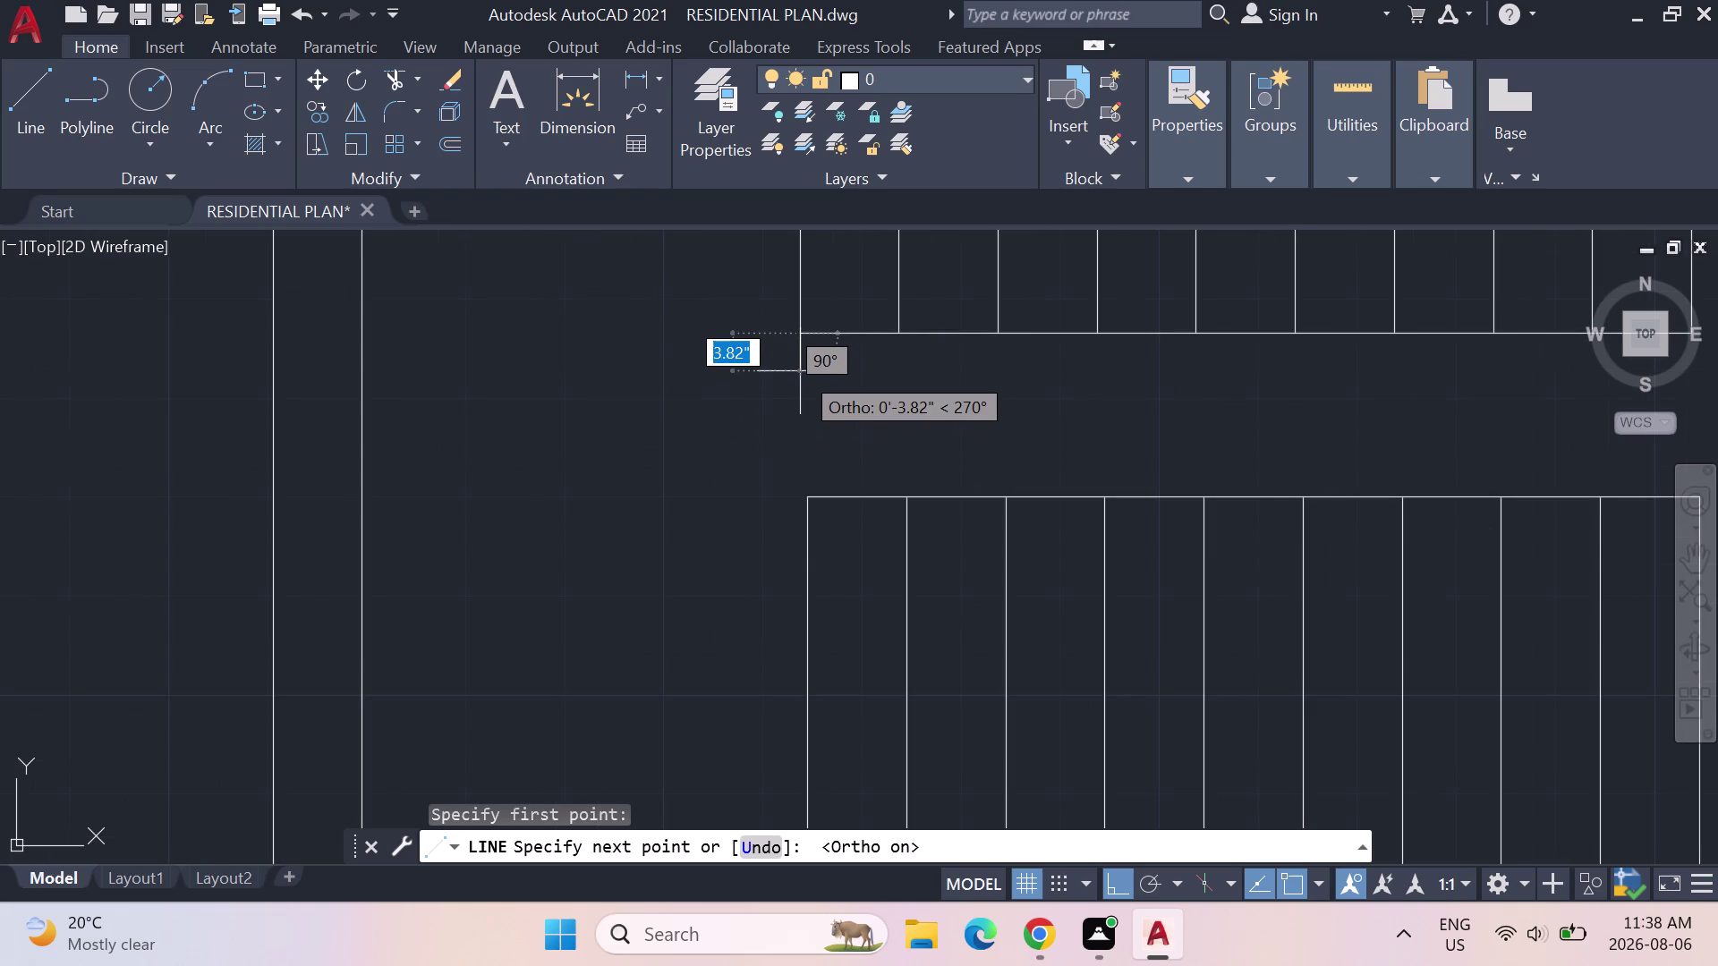
click(800, 371)
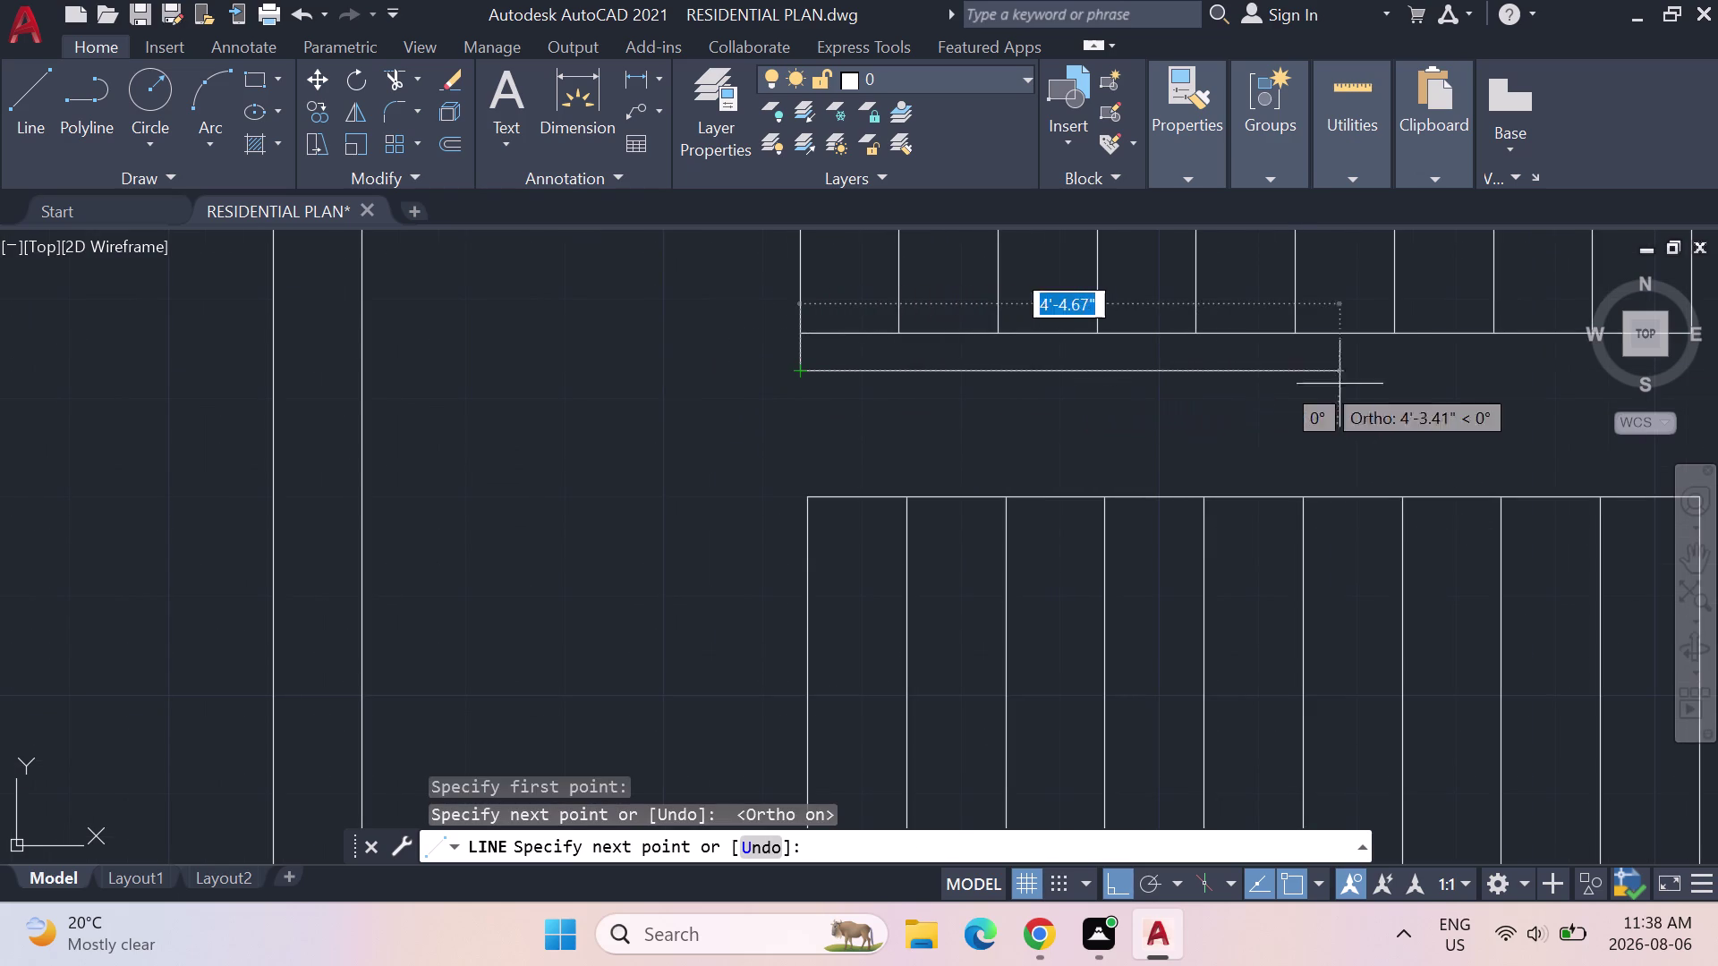
scroll(down, 3)
middle_drag(1425, 396, 1243, 387)
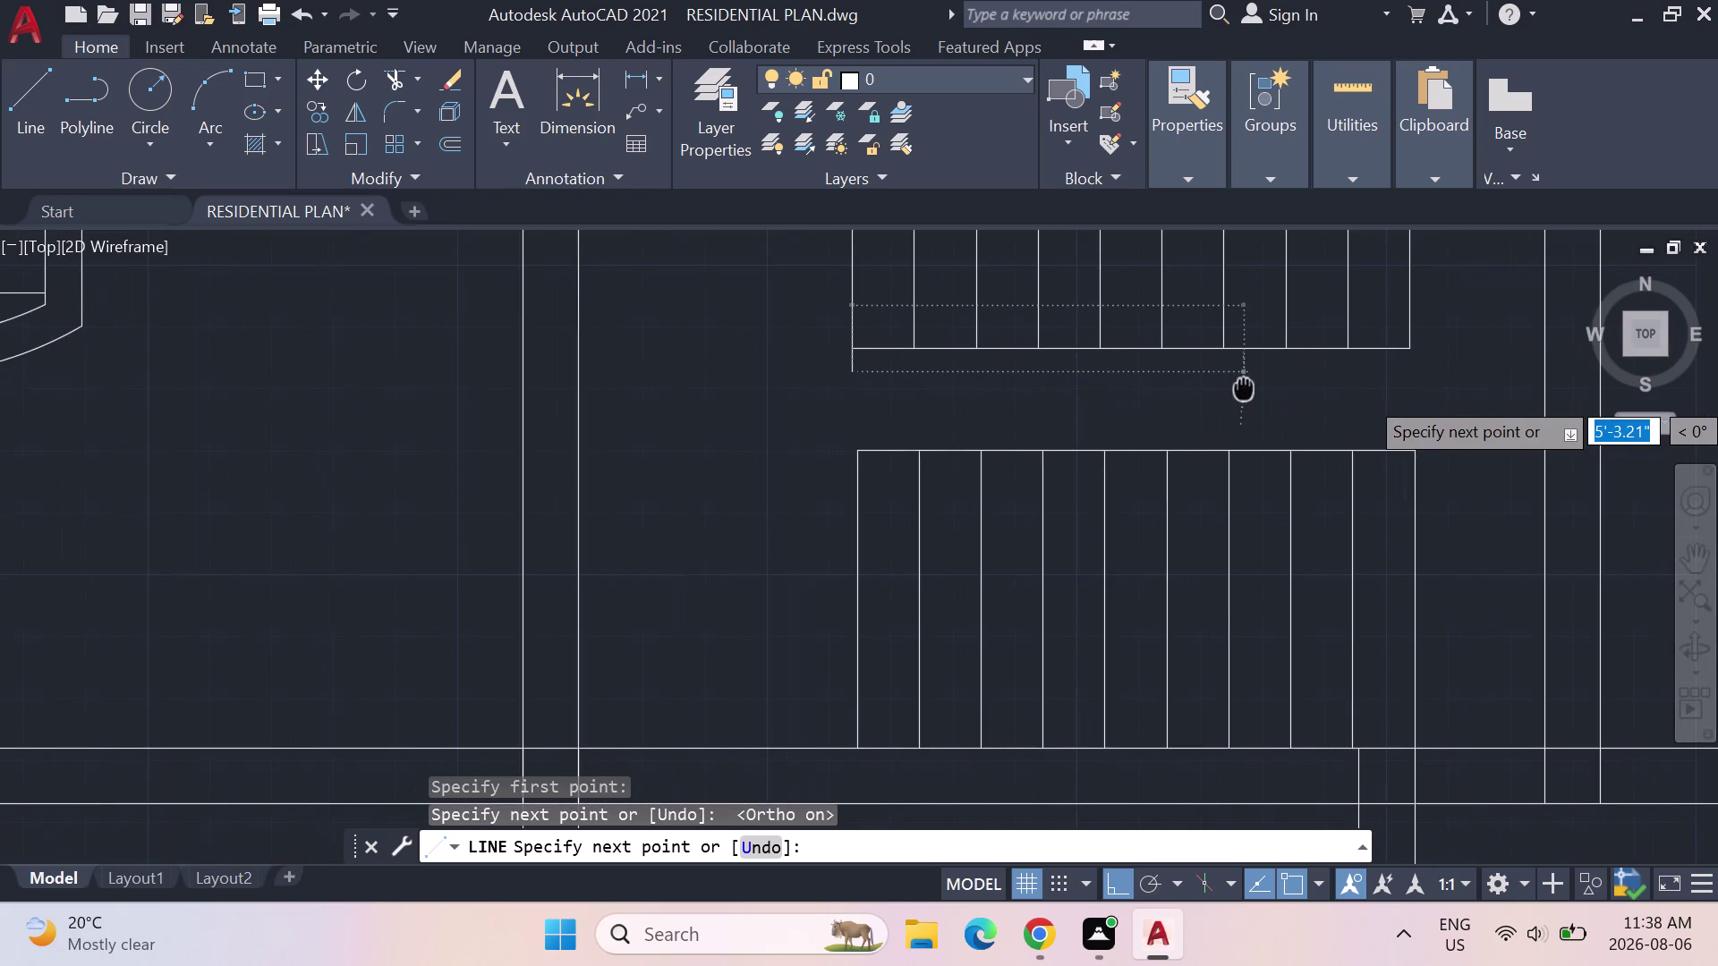
middle_drag(1243, 387, 1154, 386)
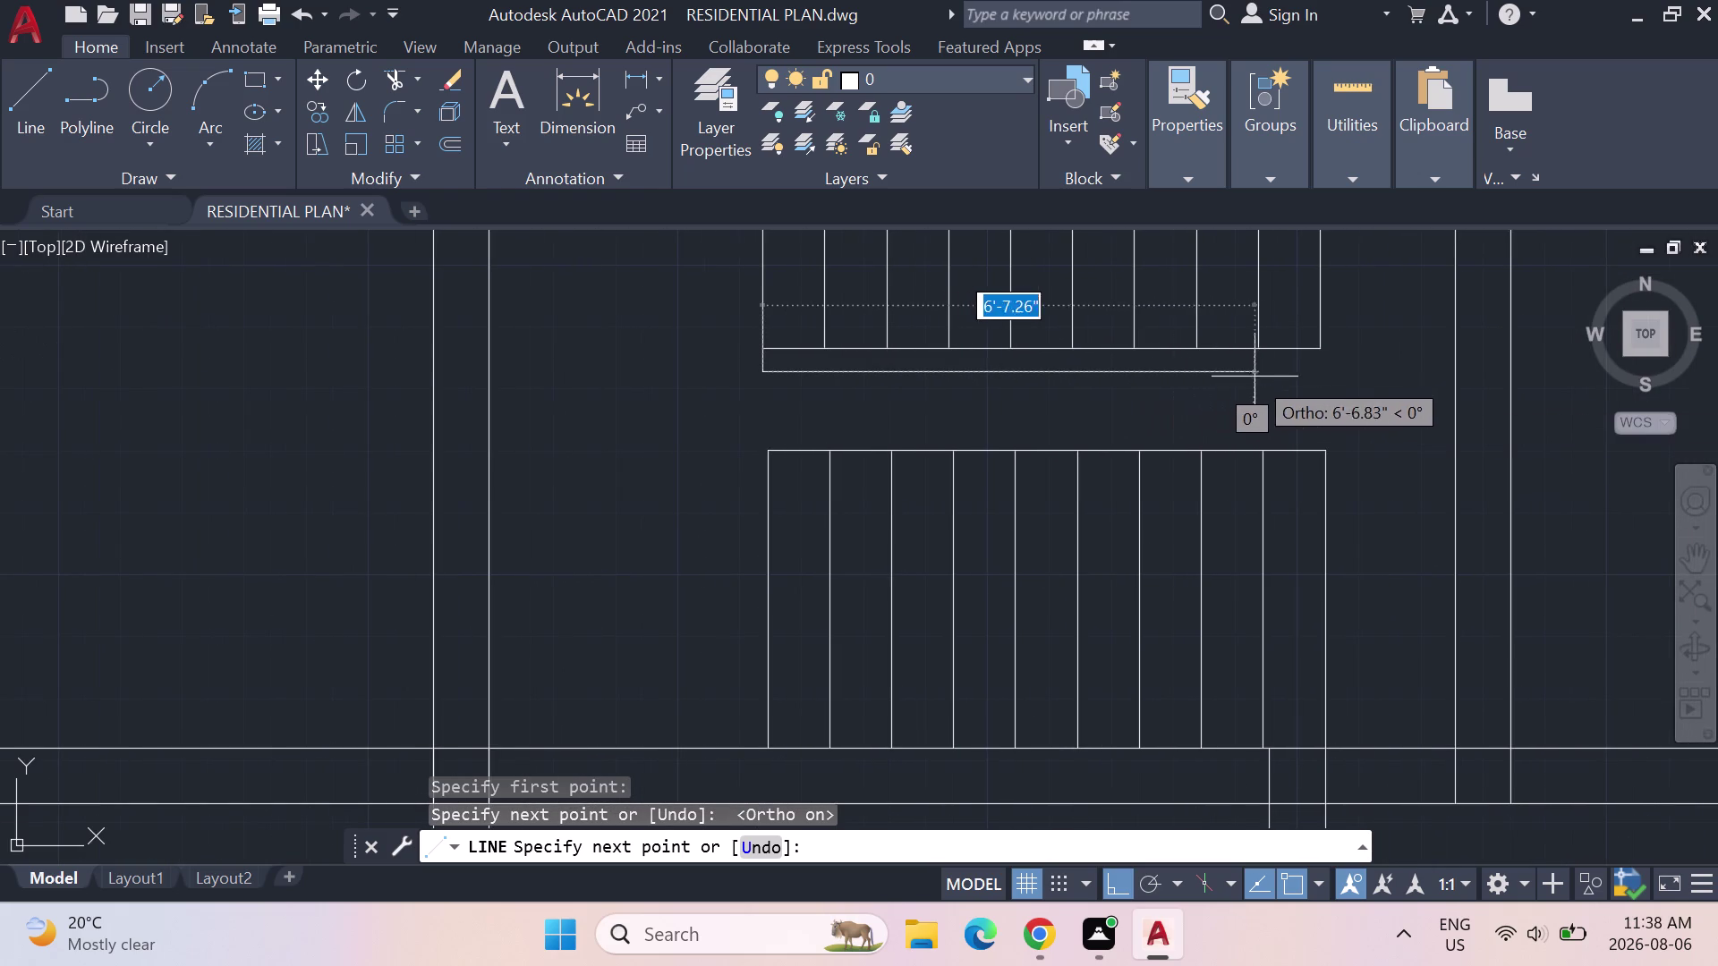
click(1298, 370)
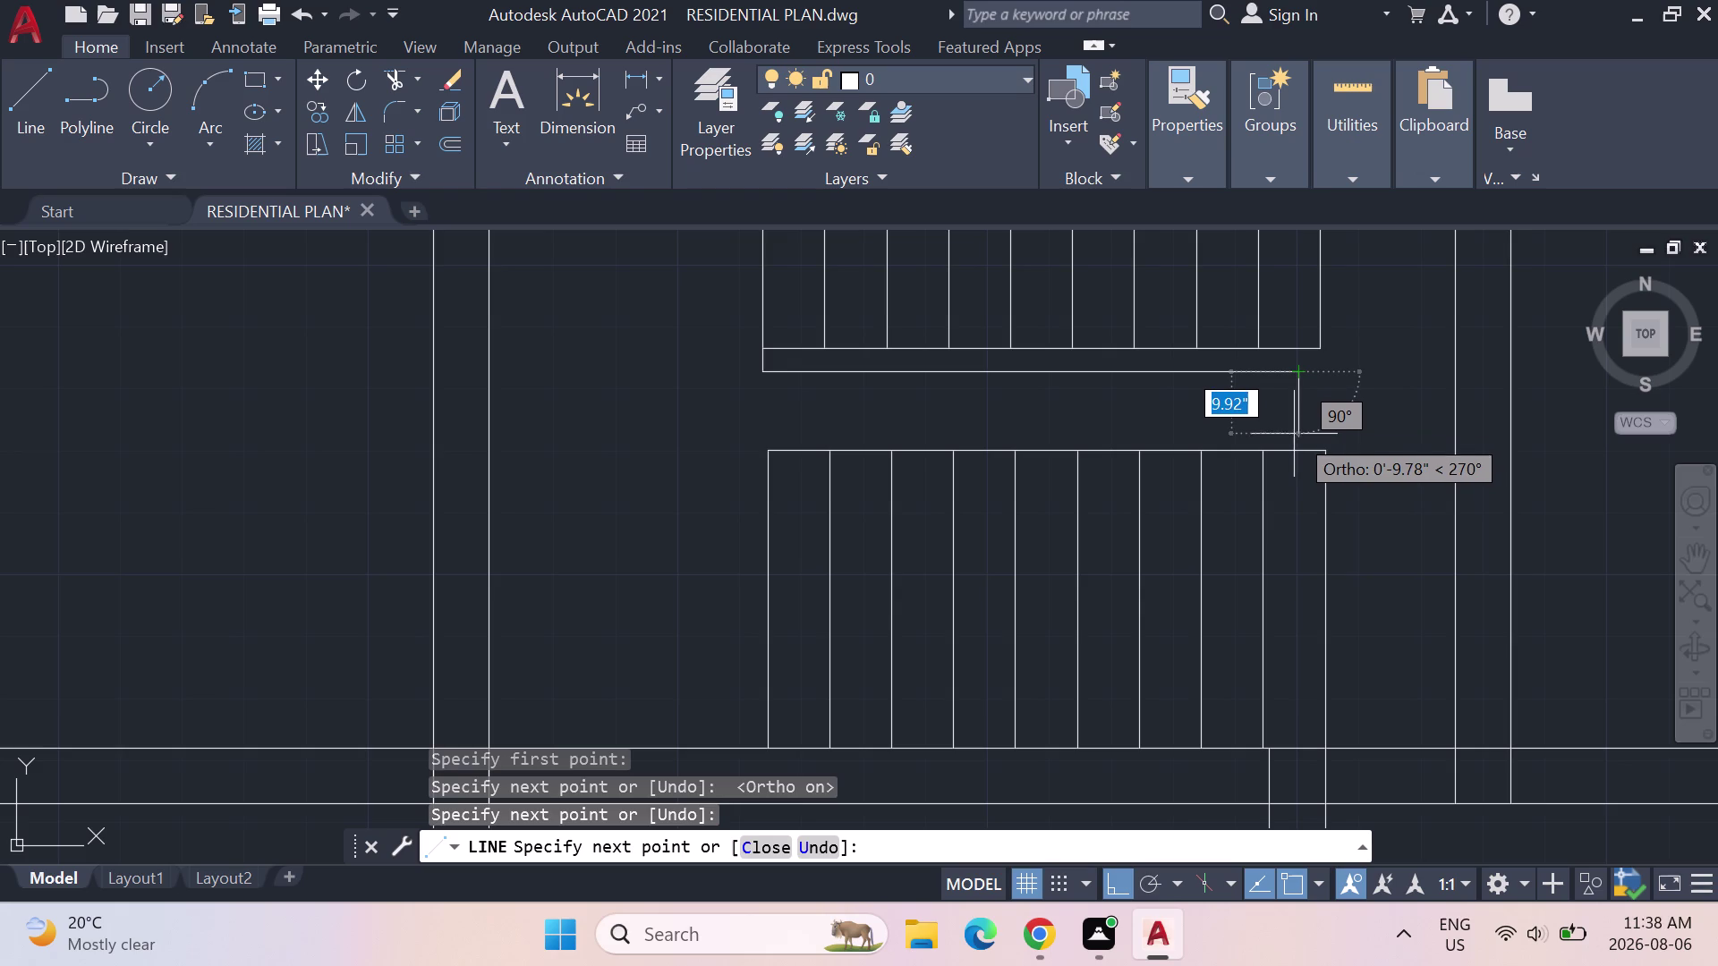
key(Escape)
key(Escape)
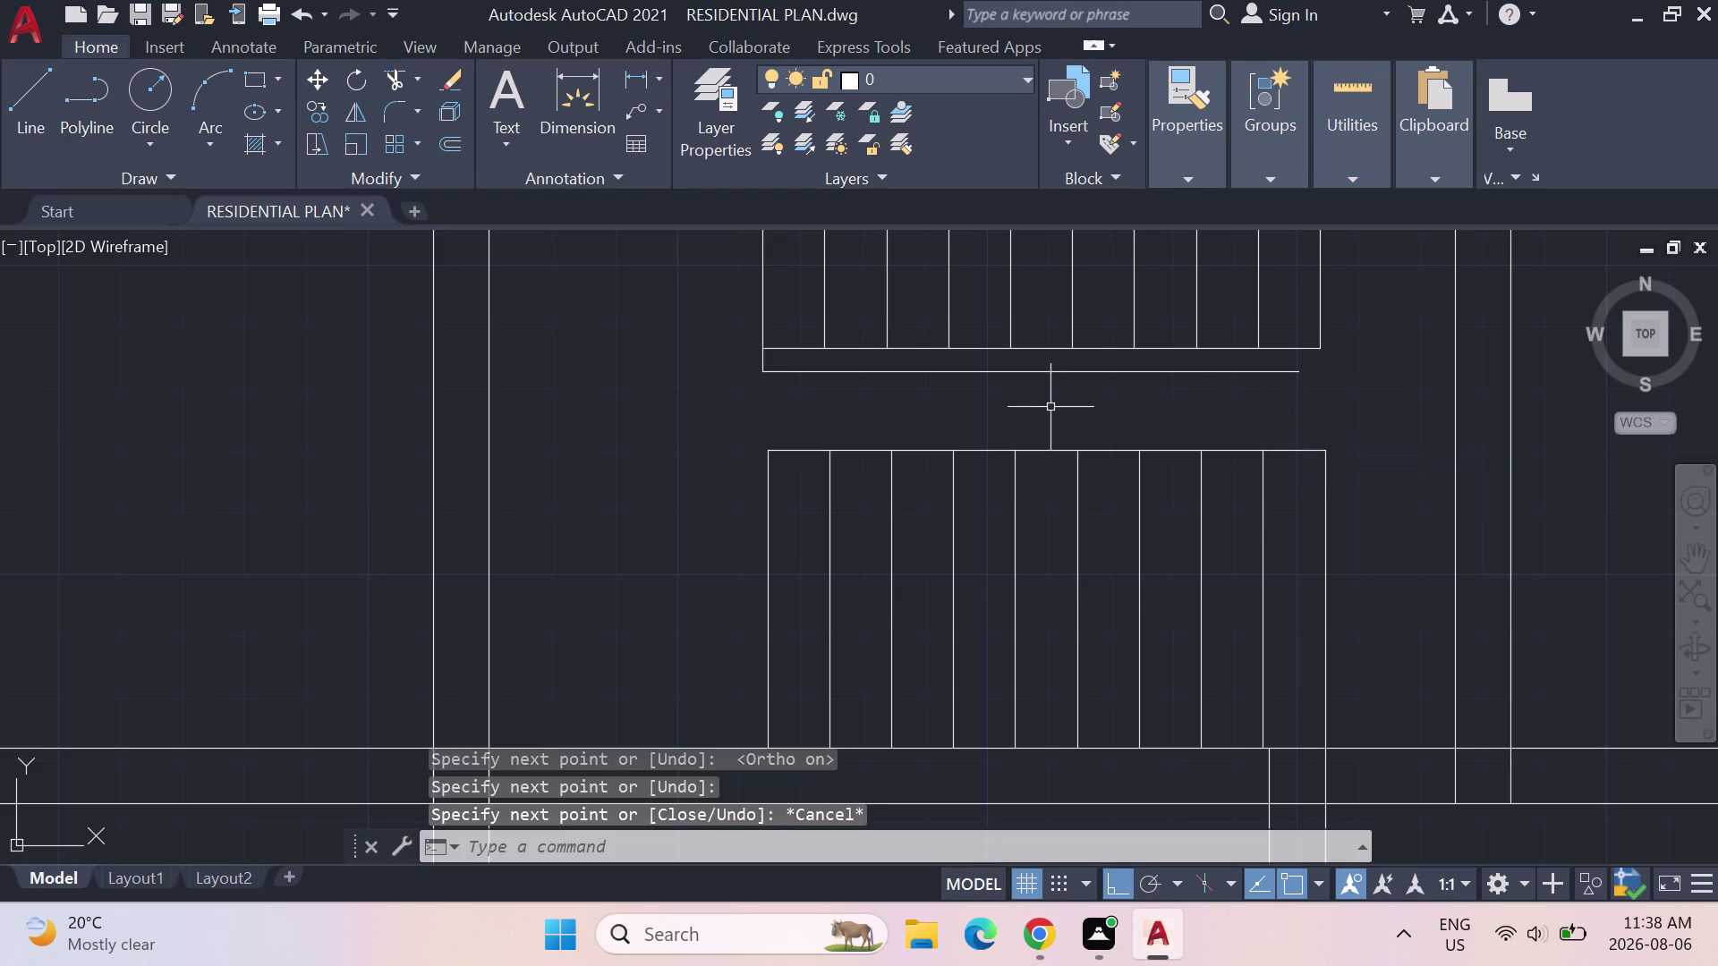
click(36, 84)
click(762, 449)
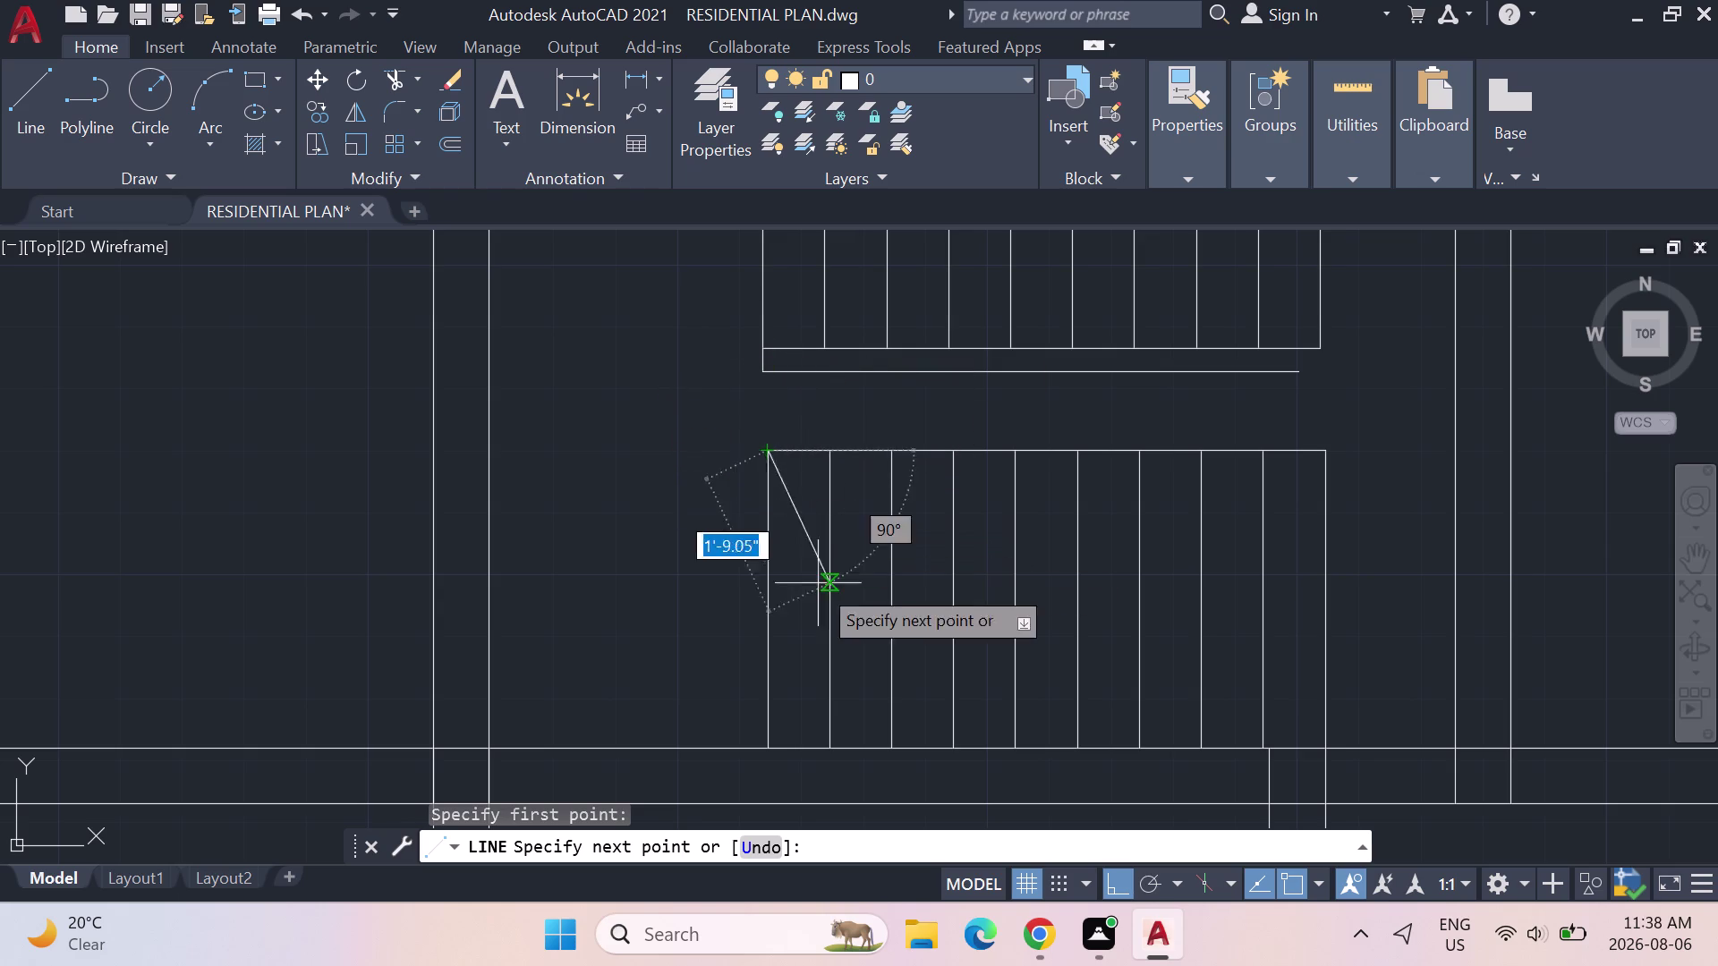
Cancel the stray line and erase the lower stair flight.
key(Escape)
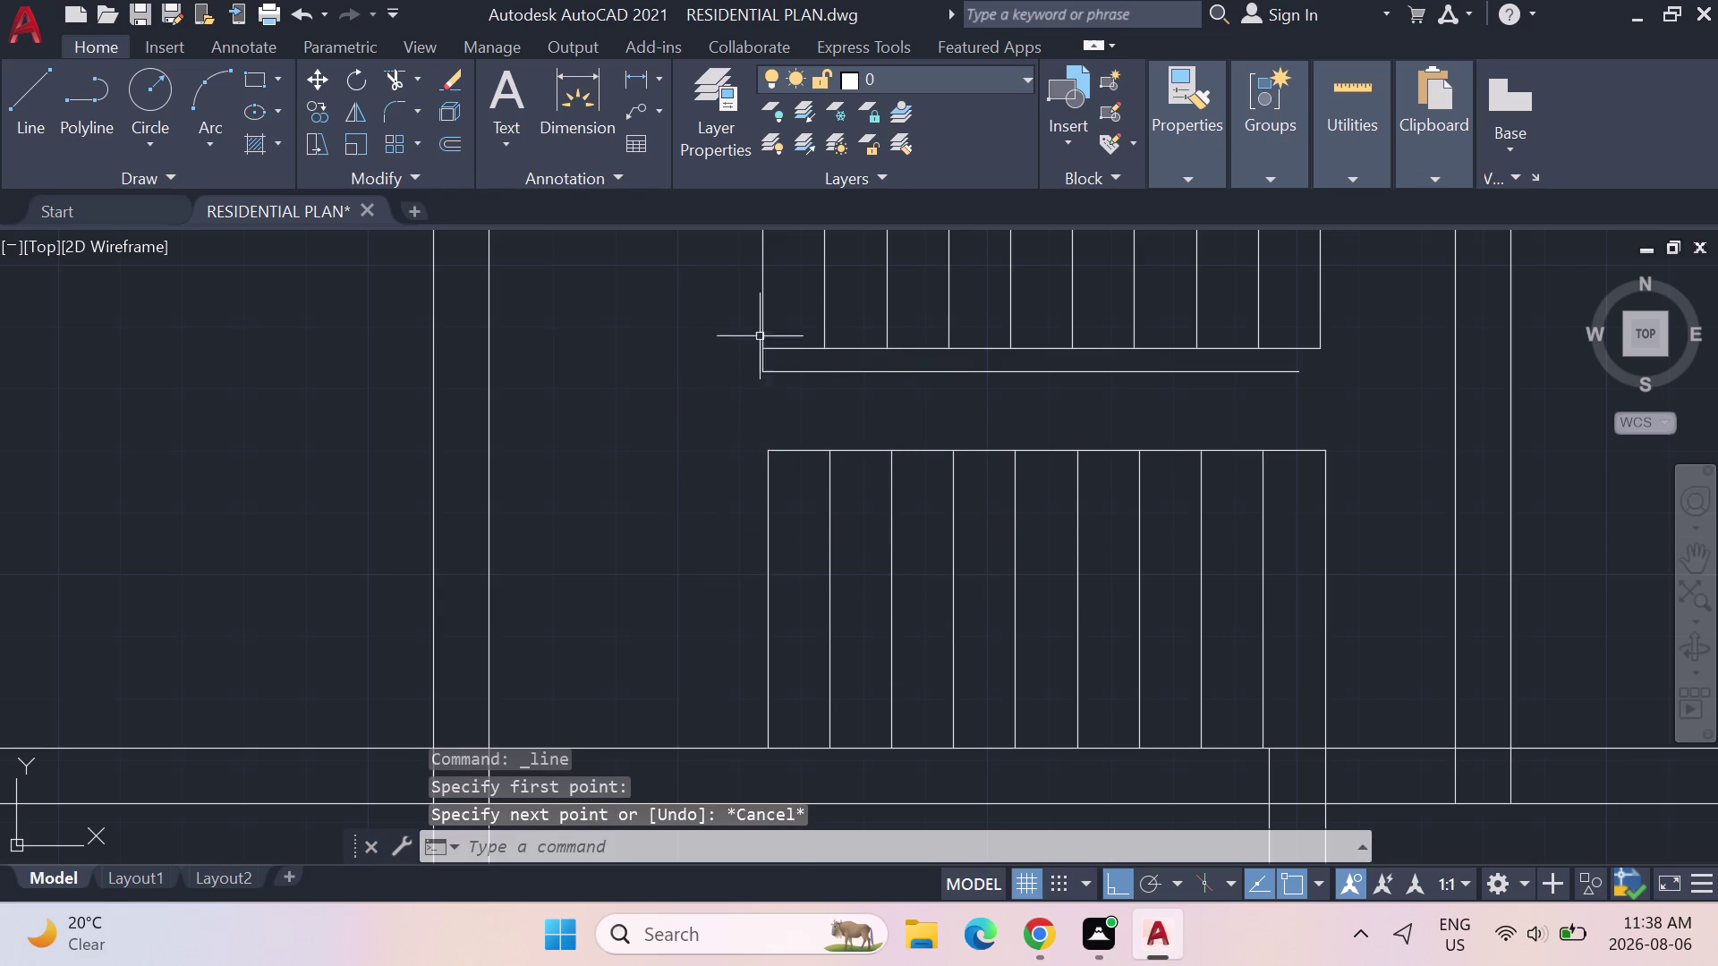
drag(1374, 570, 1010, 605)
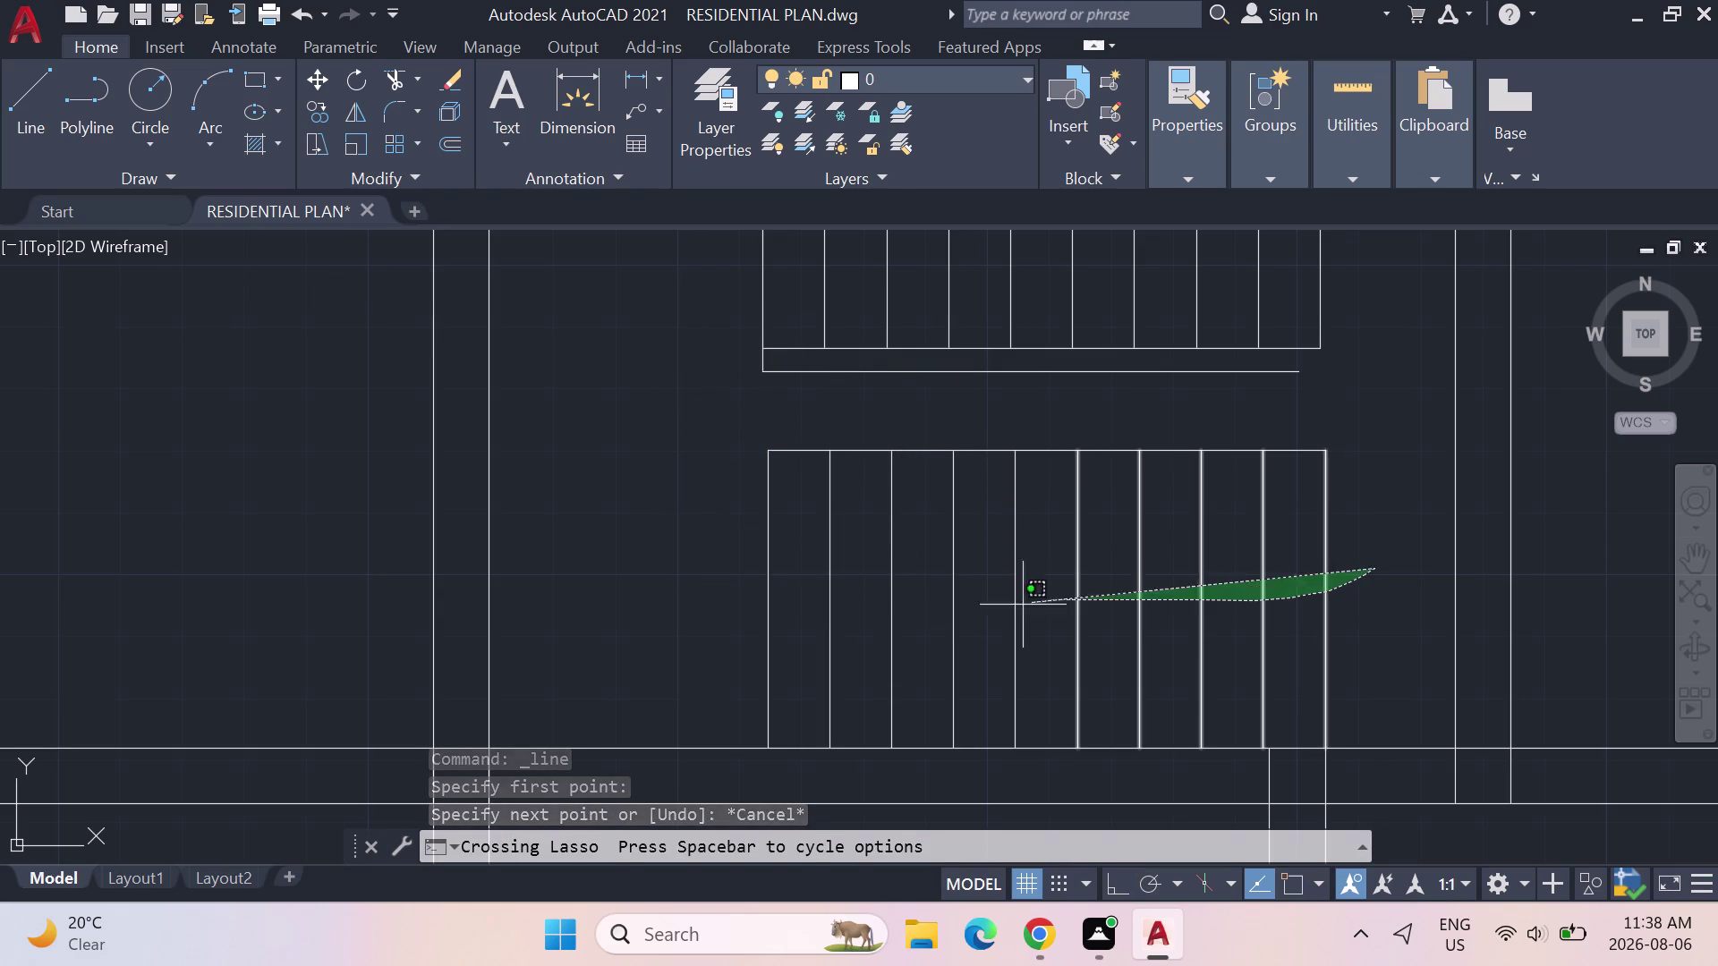
drag(1010, 605, 1405, 432)
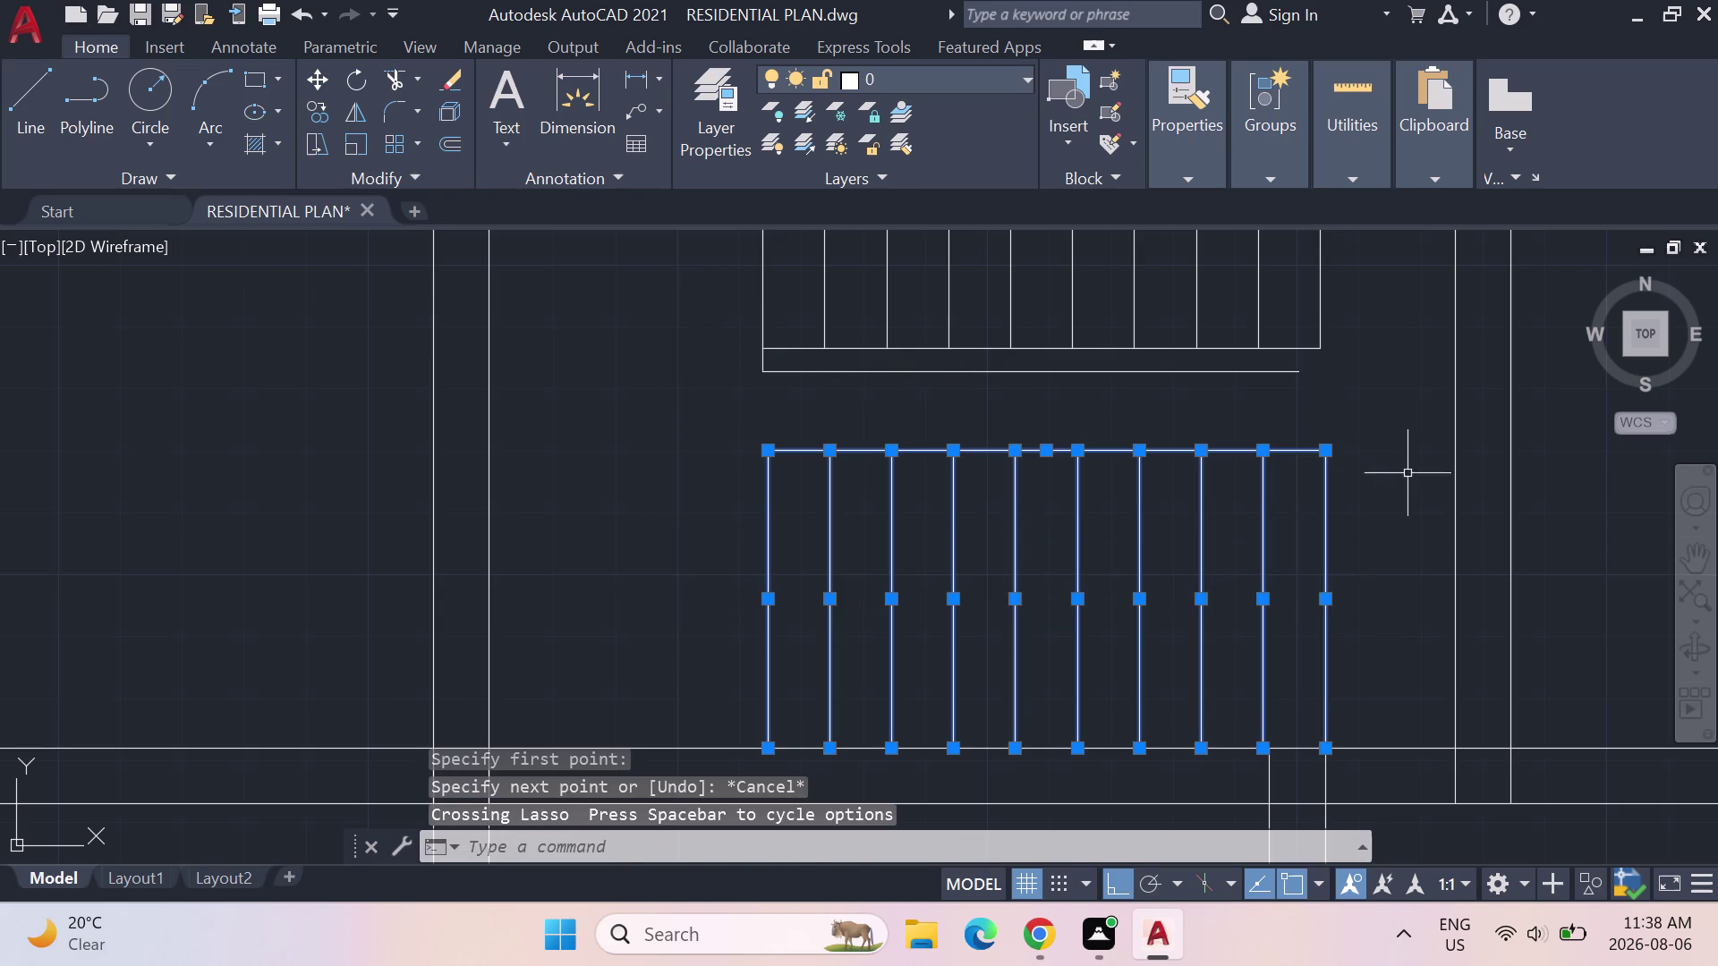
key(Delete)
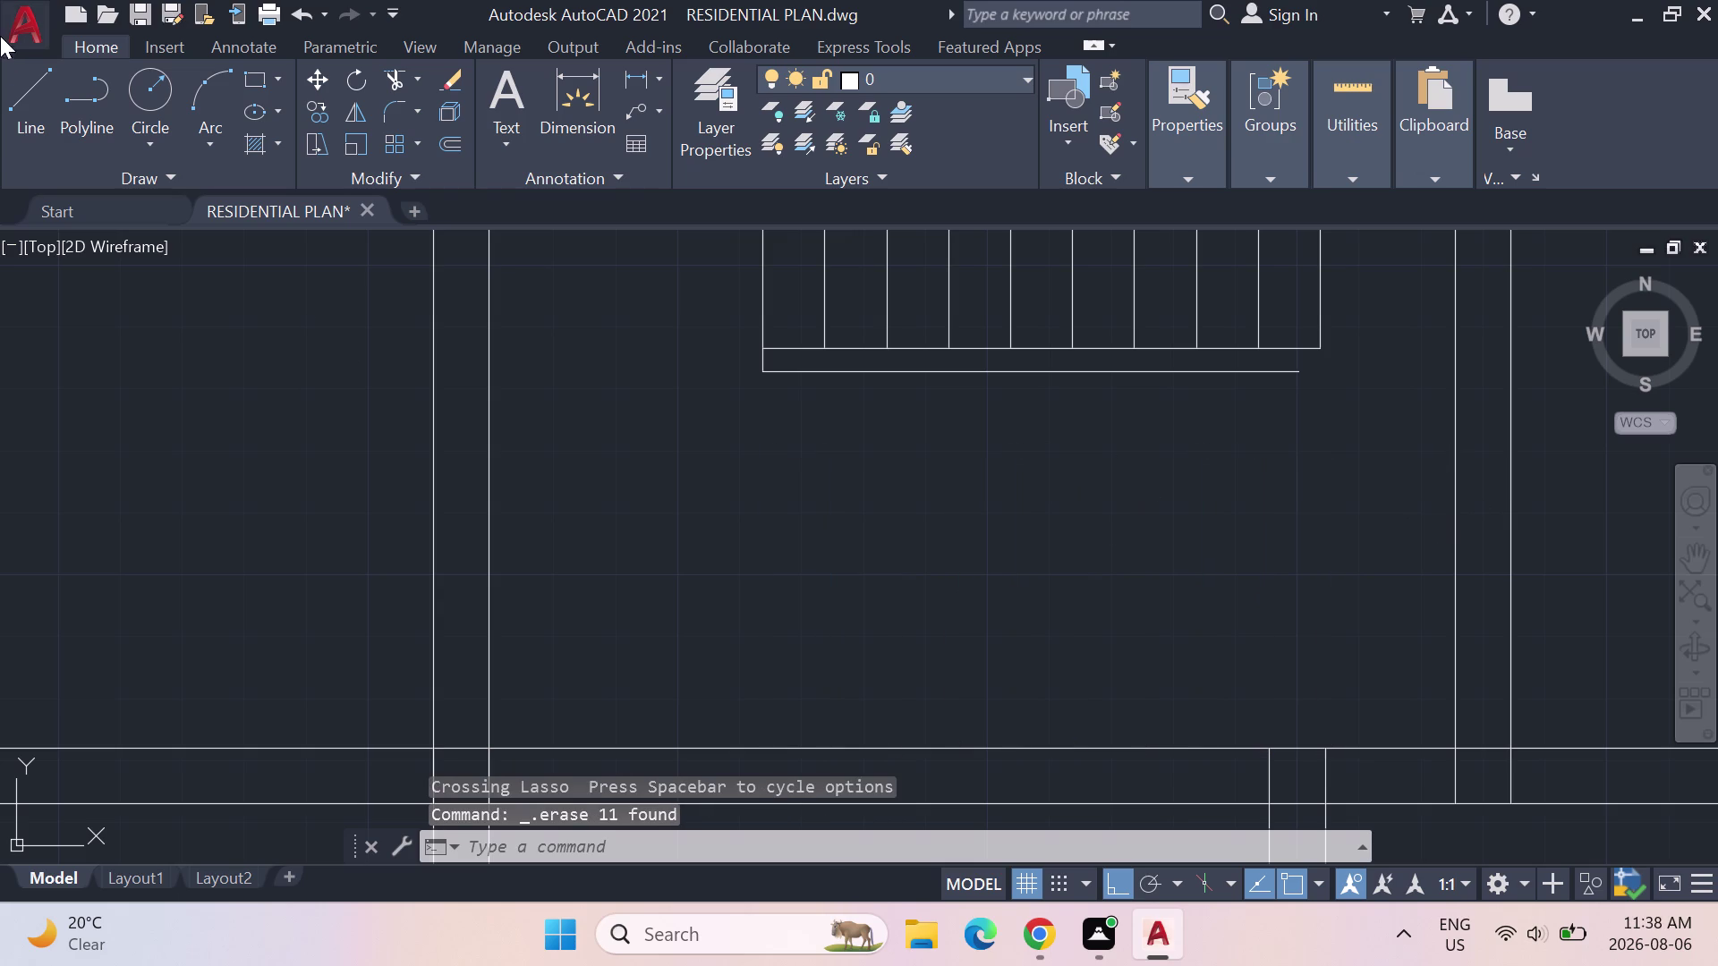
Draw a line down from the landing line's end and reframe the stairs and furniture.
click(26, 73)
click(764, 375)
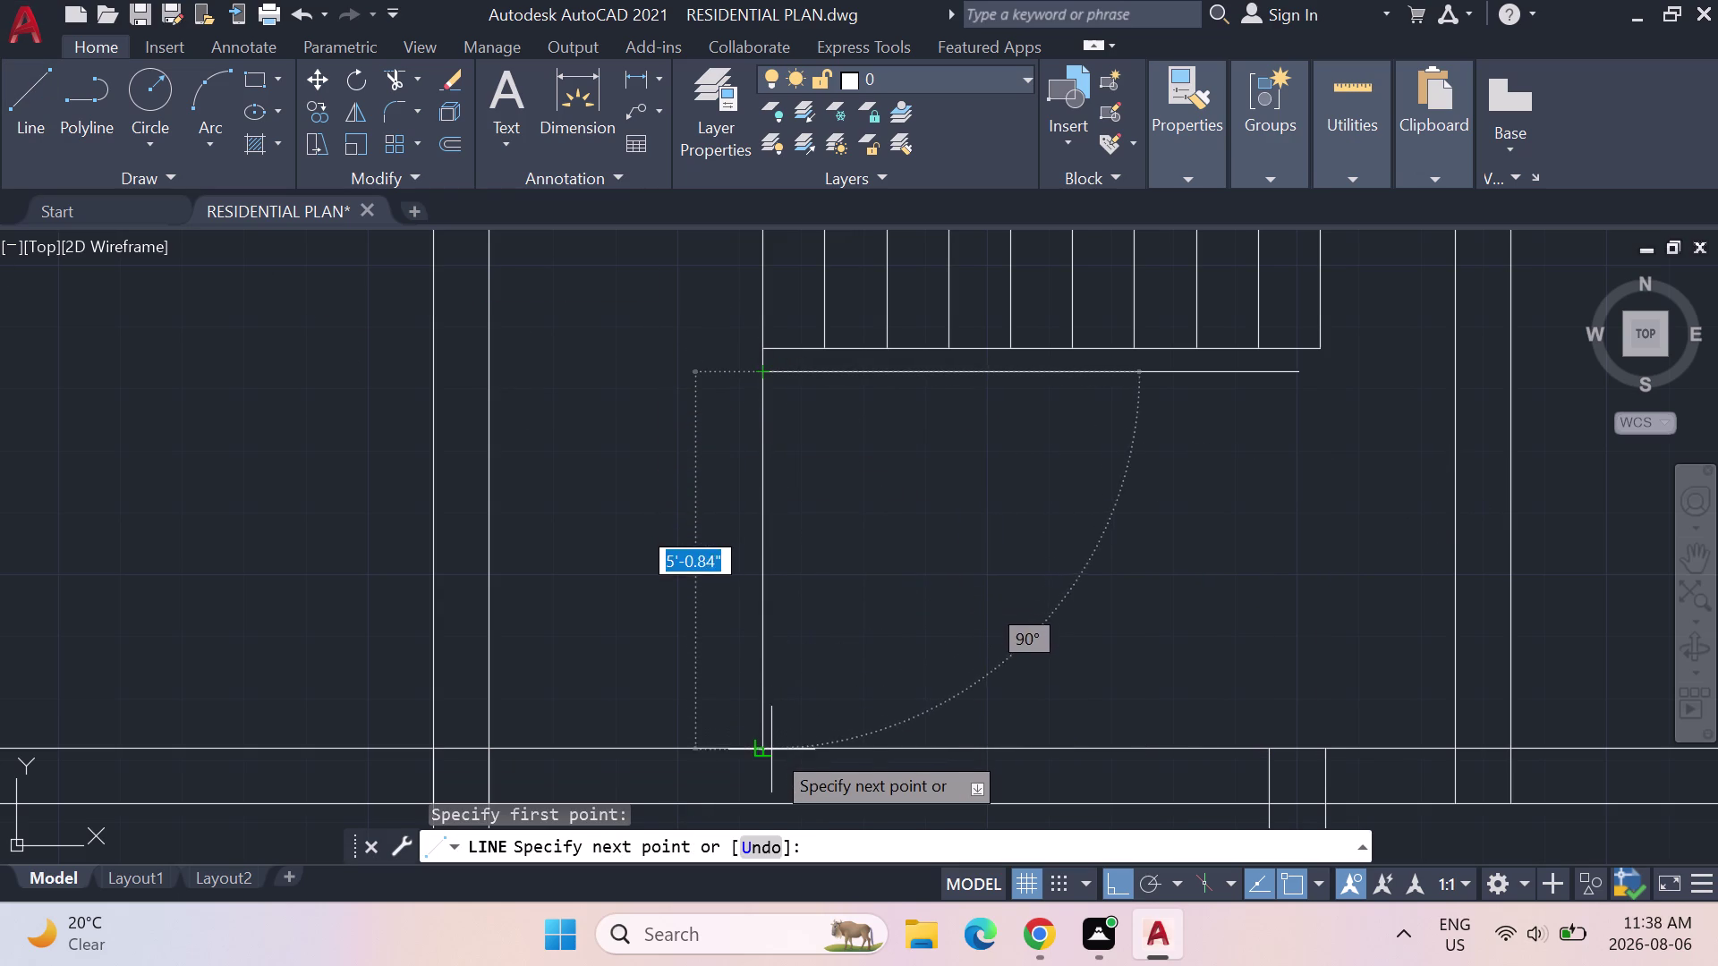
click(772, 750)
key(Escape)
key(Escape)
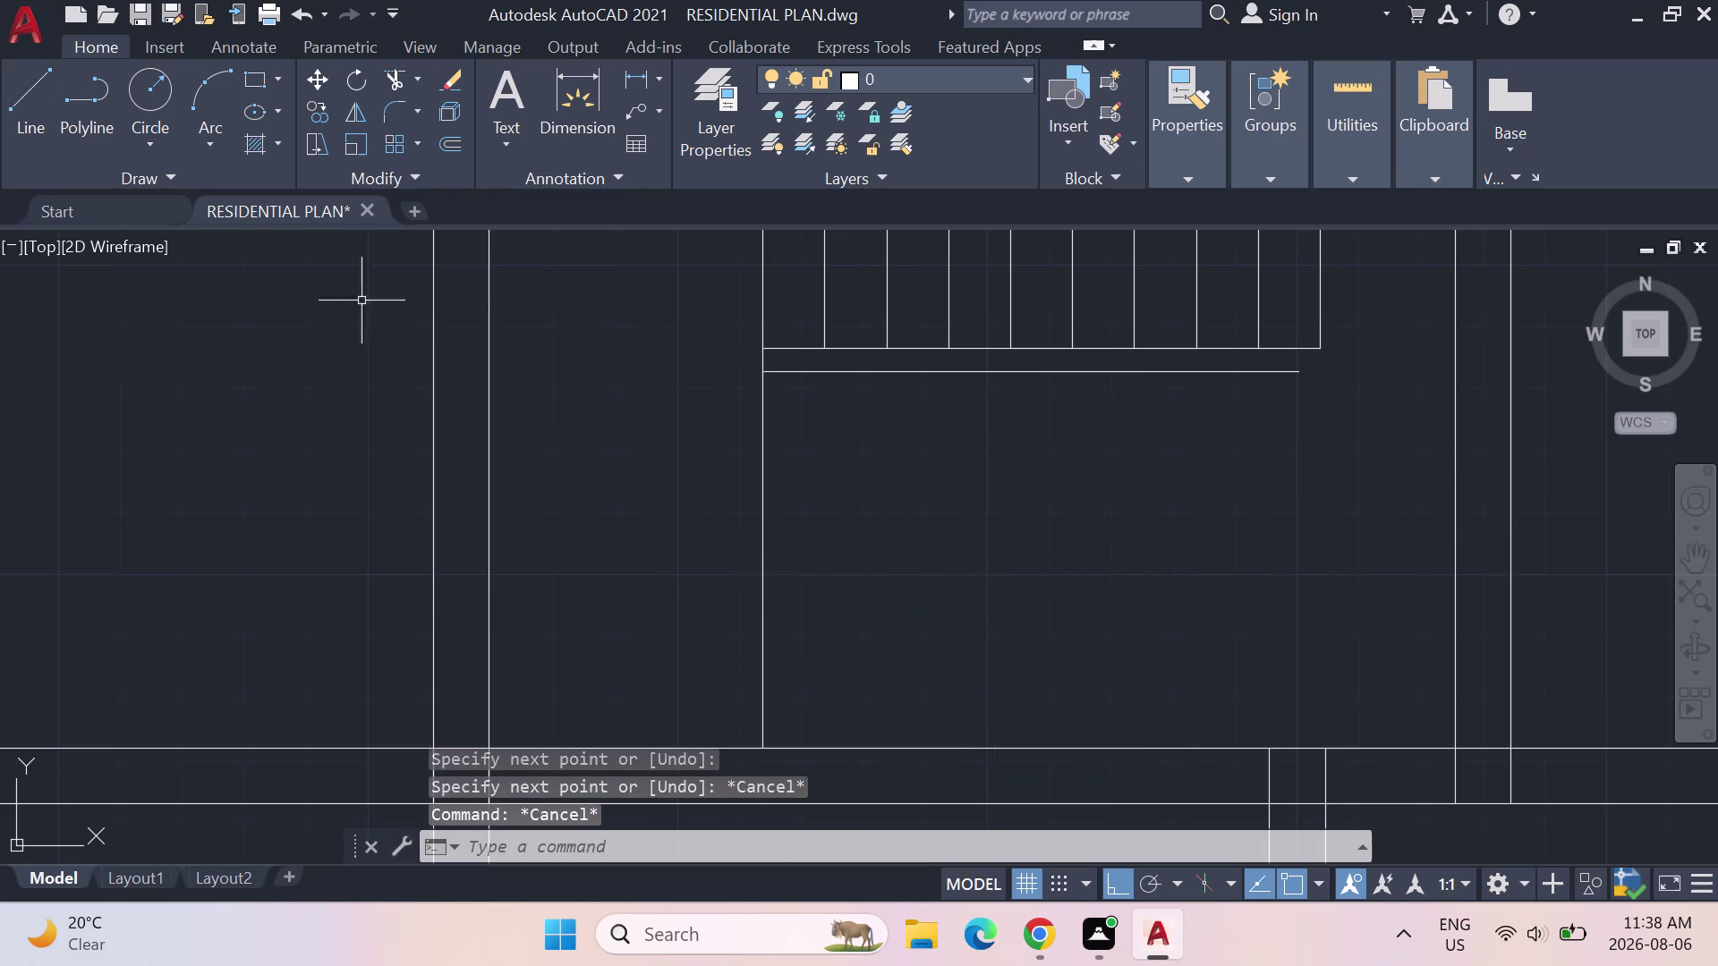
scroll(down, 3)
middle_drag(938, 330, 901, 437)
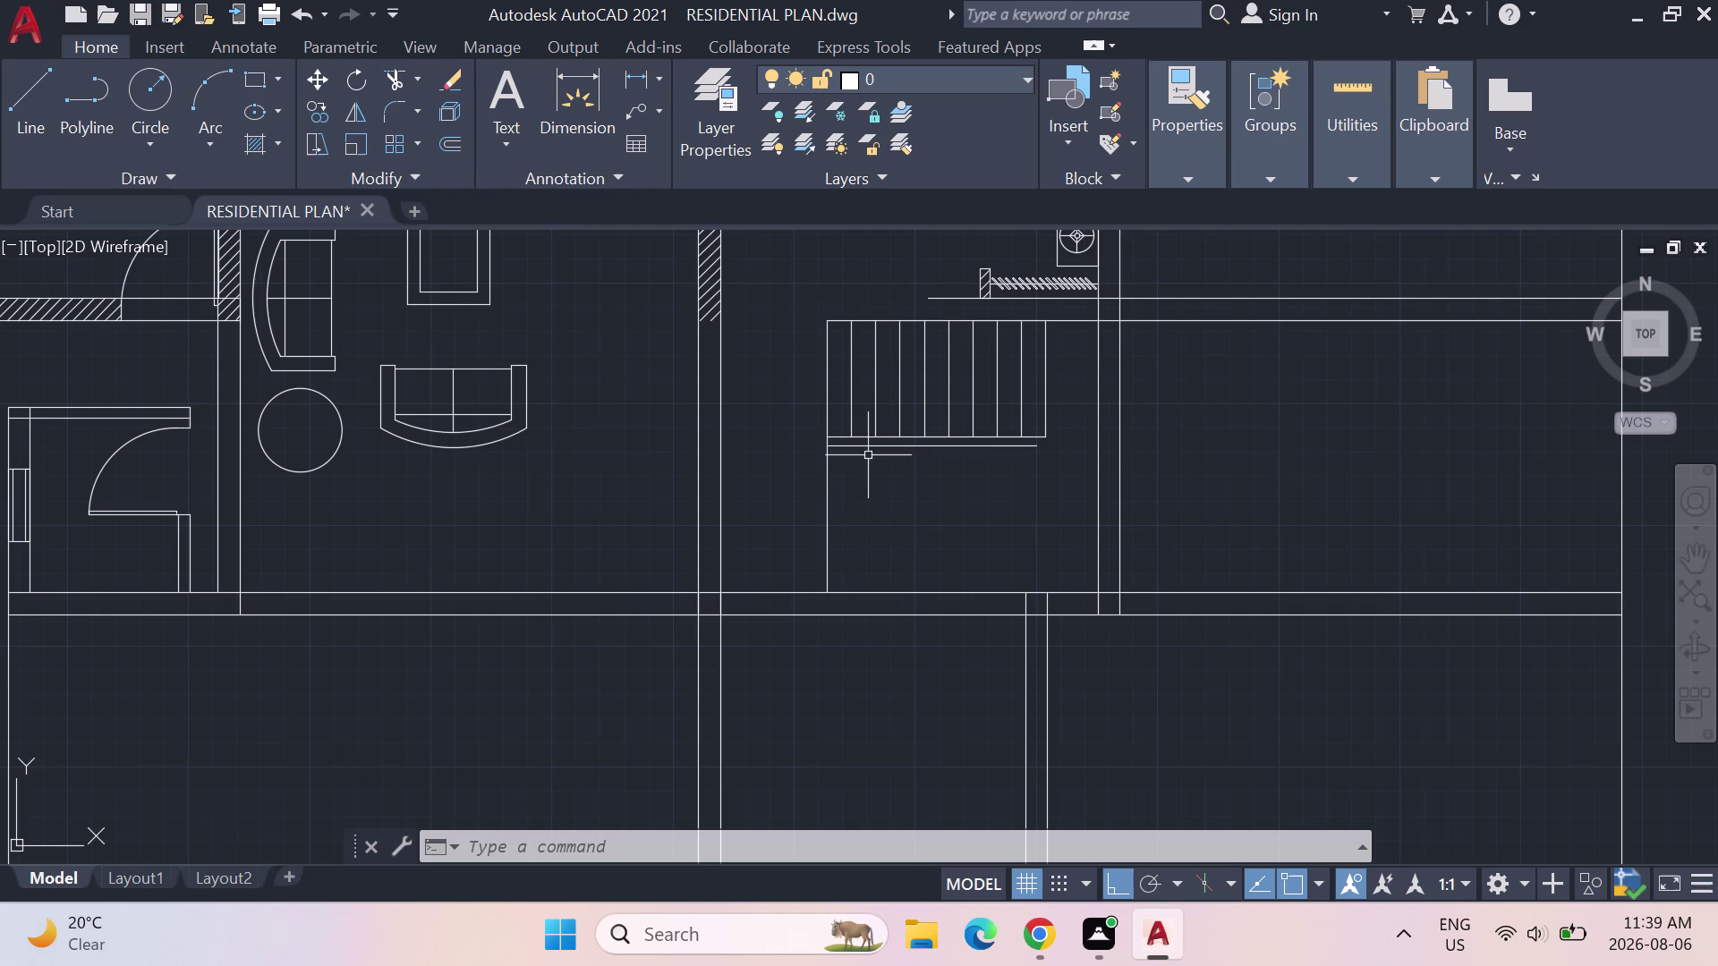
Delete the extra line below the treads and cancel a new line at the treads' bottom.
click(899, 445)
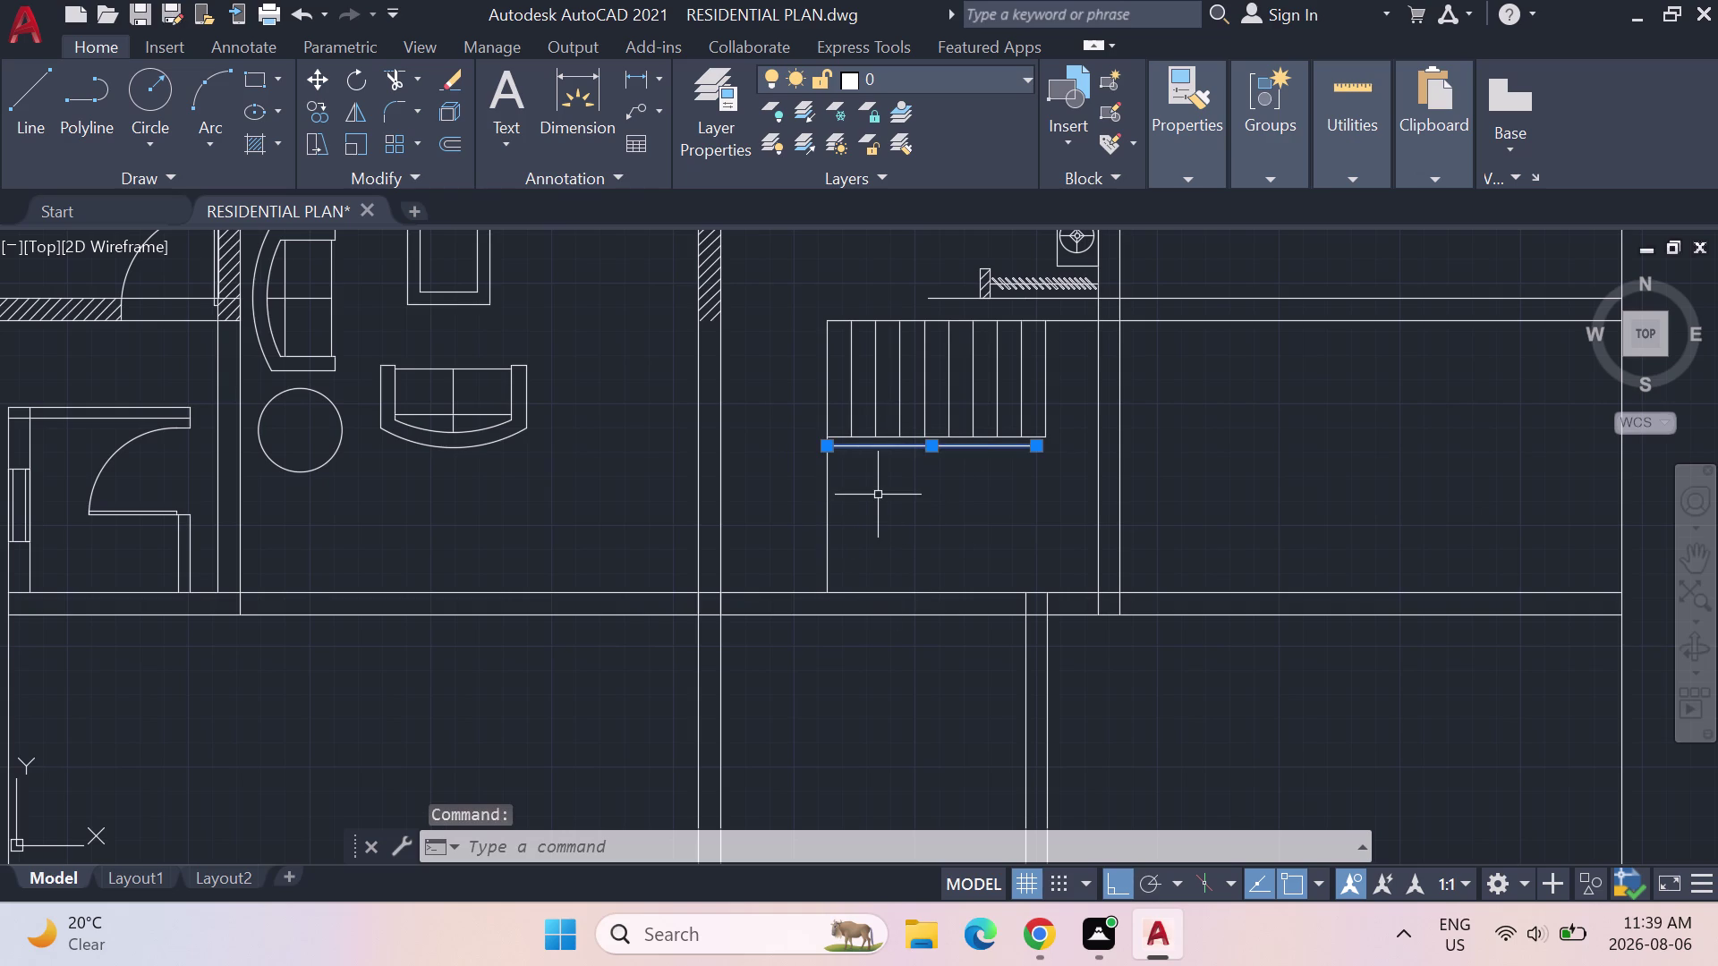
key(Delete)
click(49, 91)
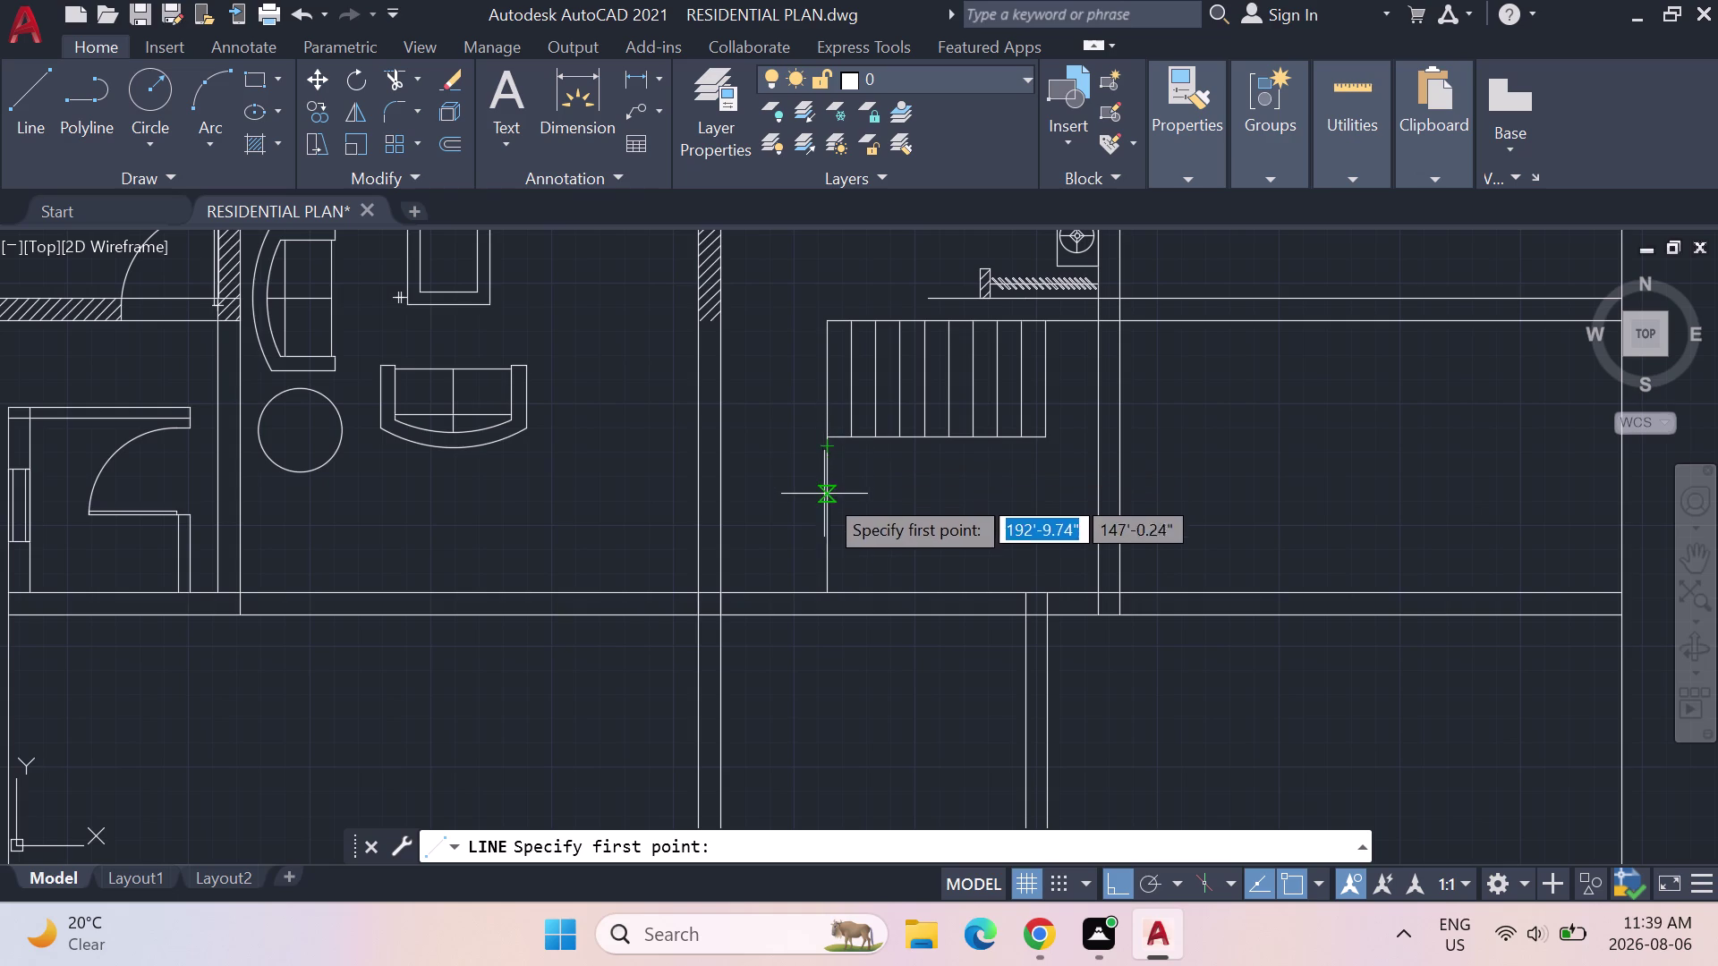
click(25, 110)
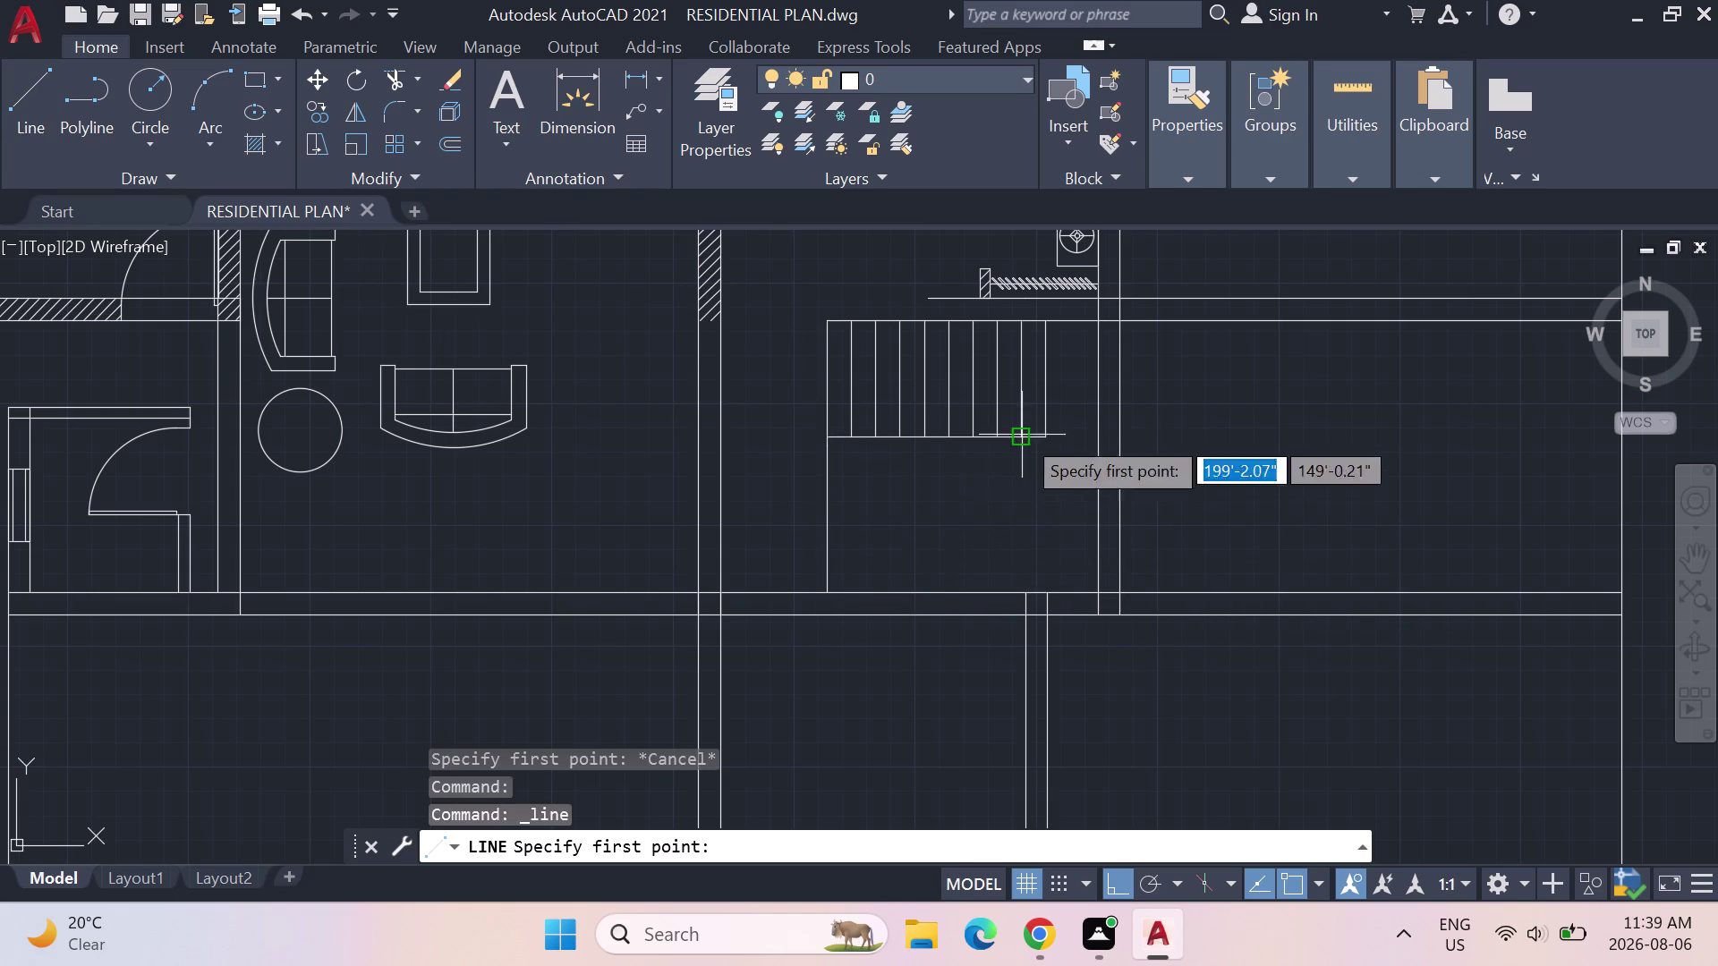
click(826, 449)
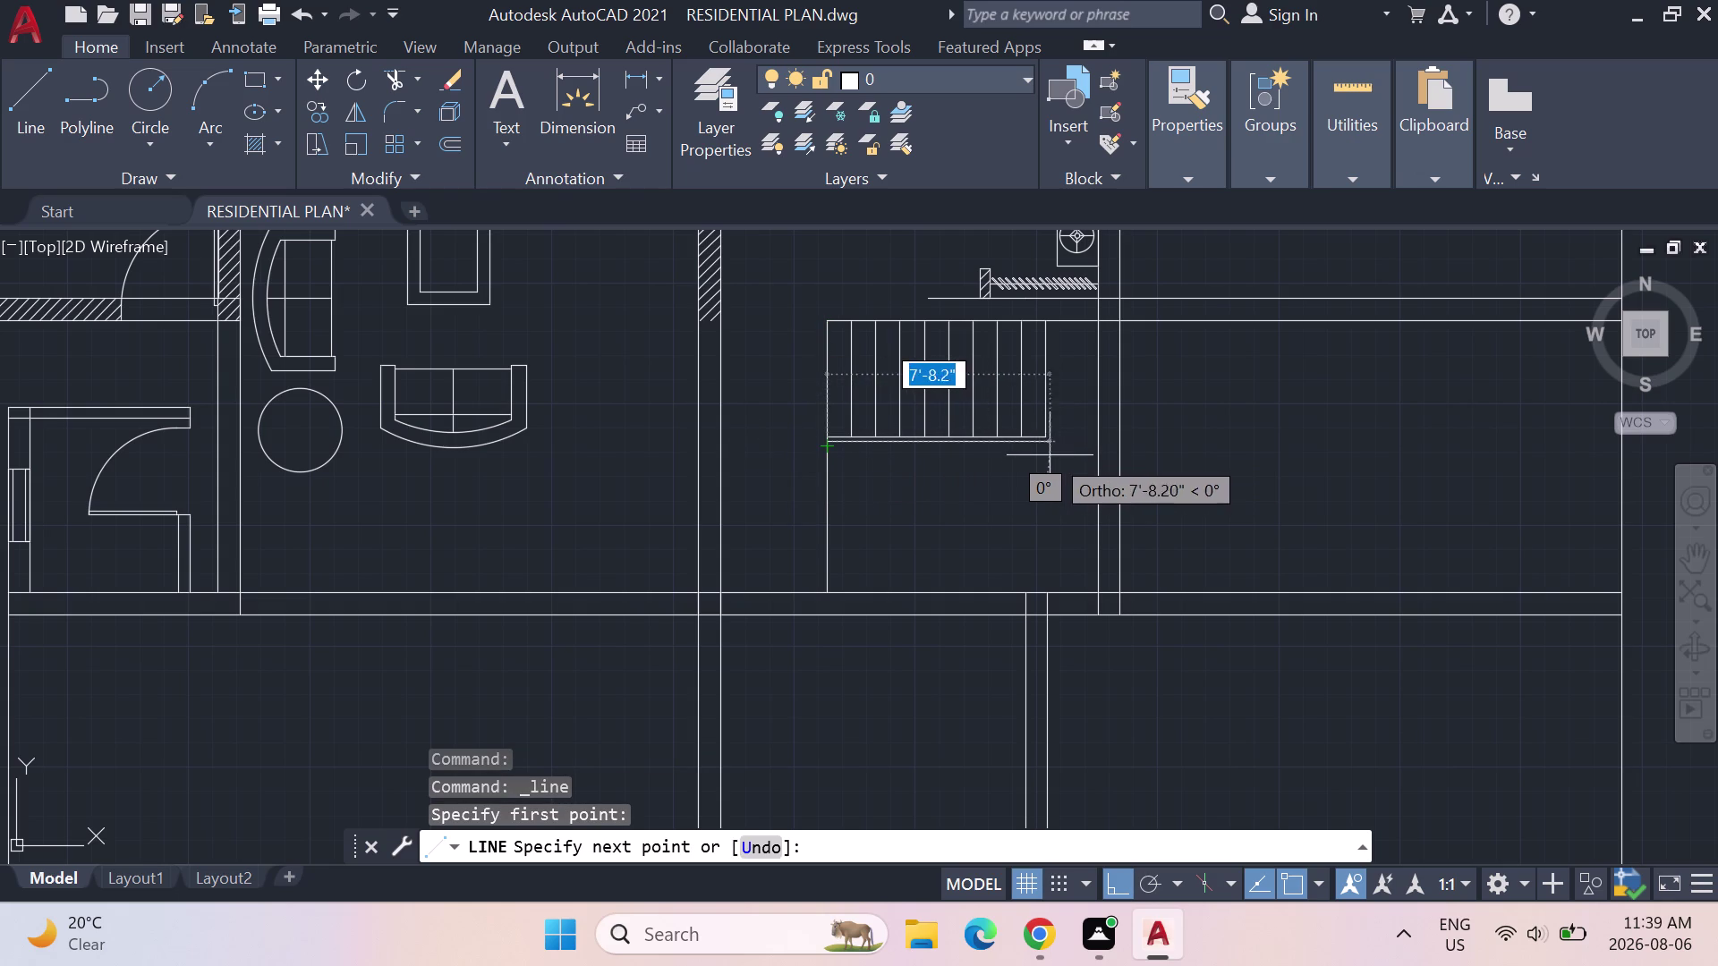
key(Escape)
key(Escape)
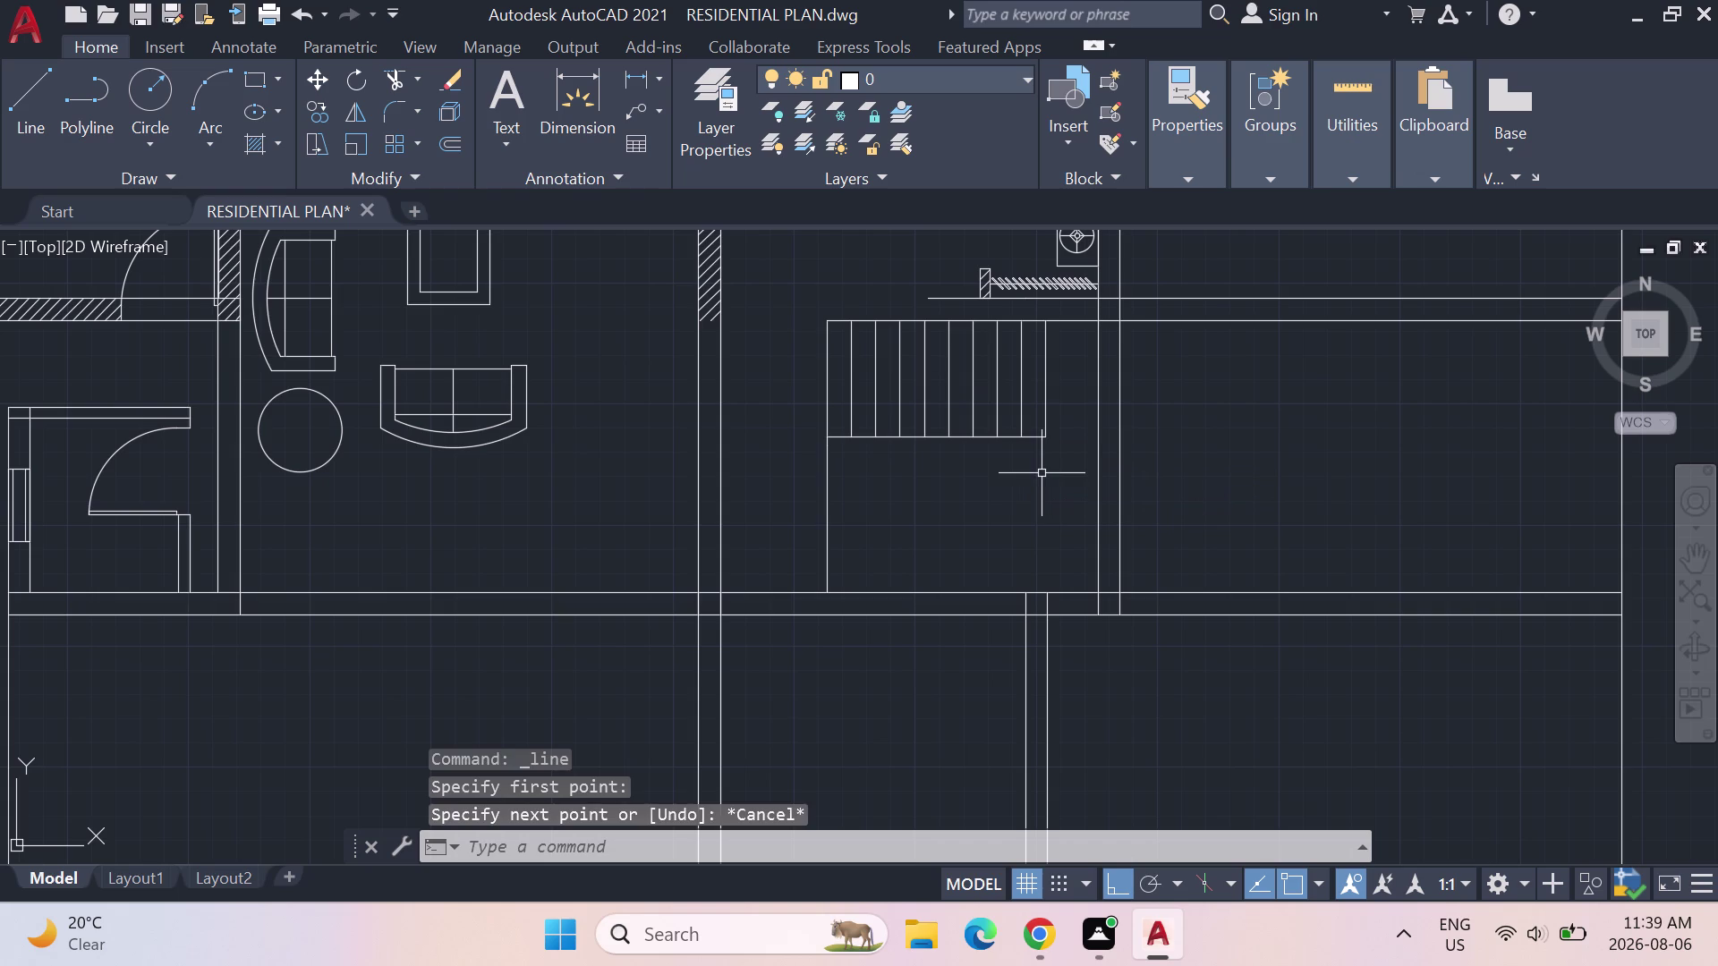
Select the ten upper stair treads.
drag(1059, 411, 816, 430)
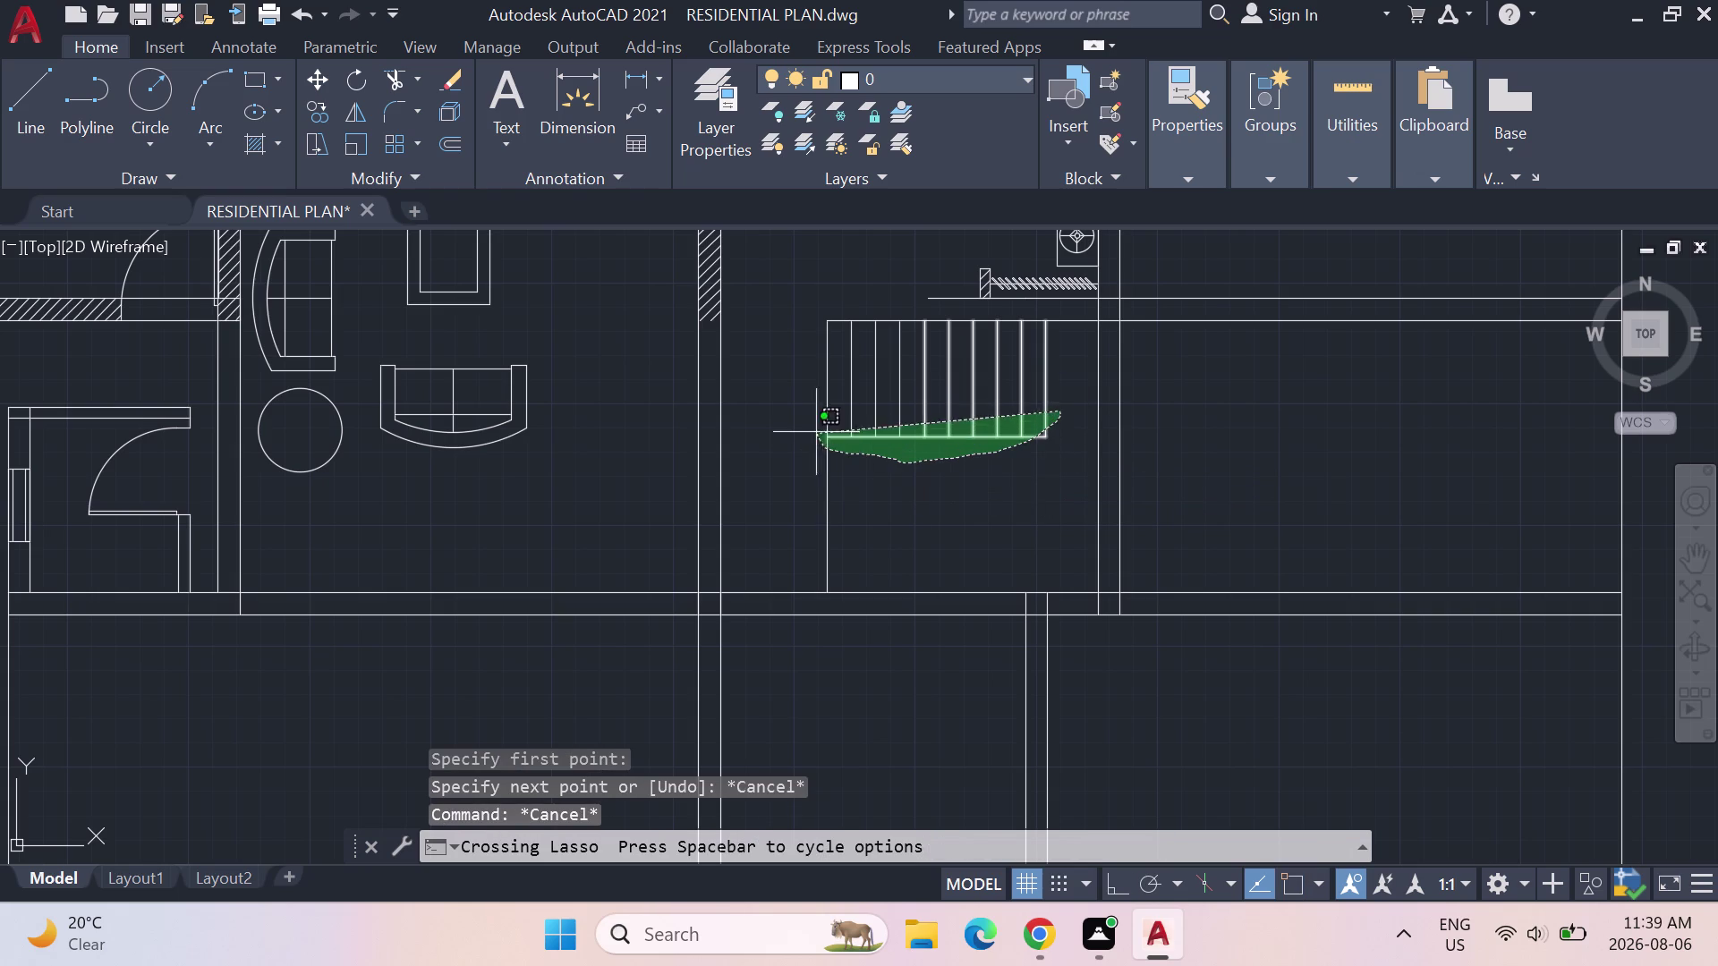
drag(816, 430, 861, 402)
key(Escape)
drag(1085, 453, 993, 484)
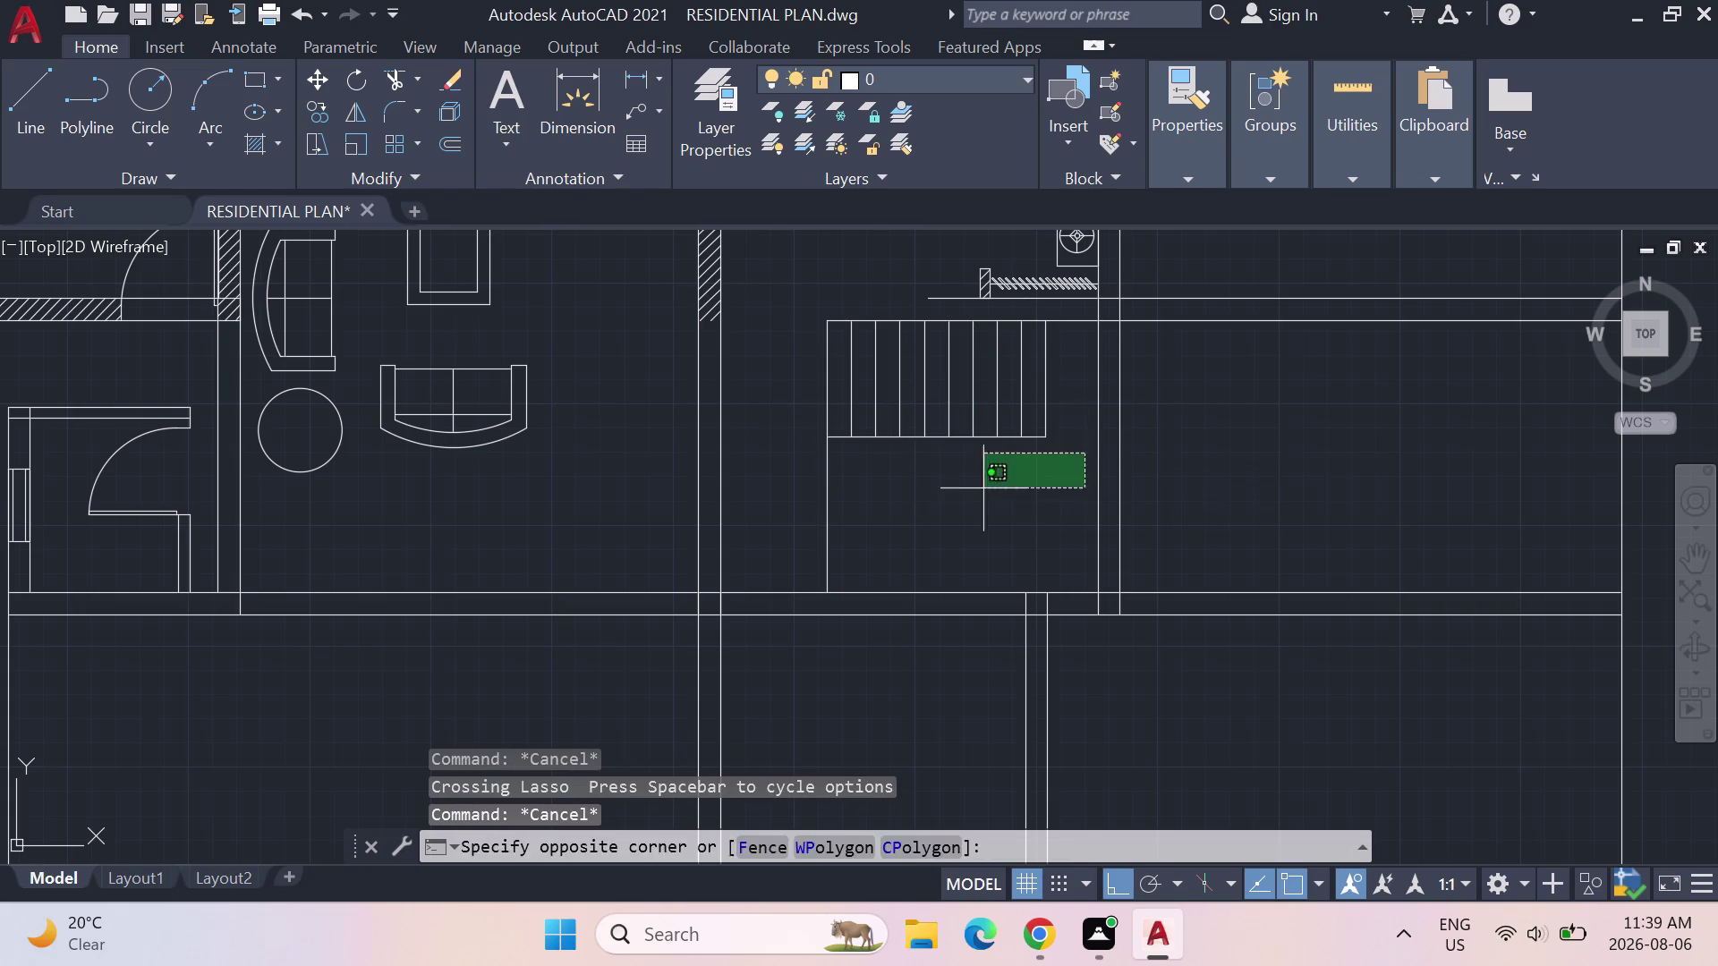
drag(993, 484, 1030, 373)
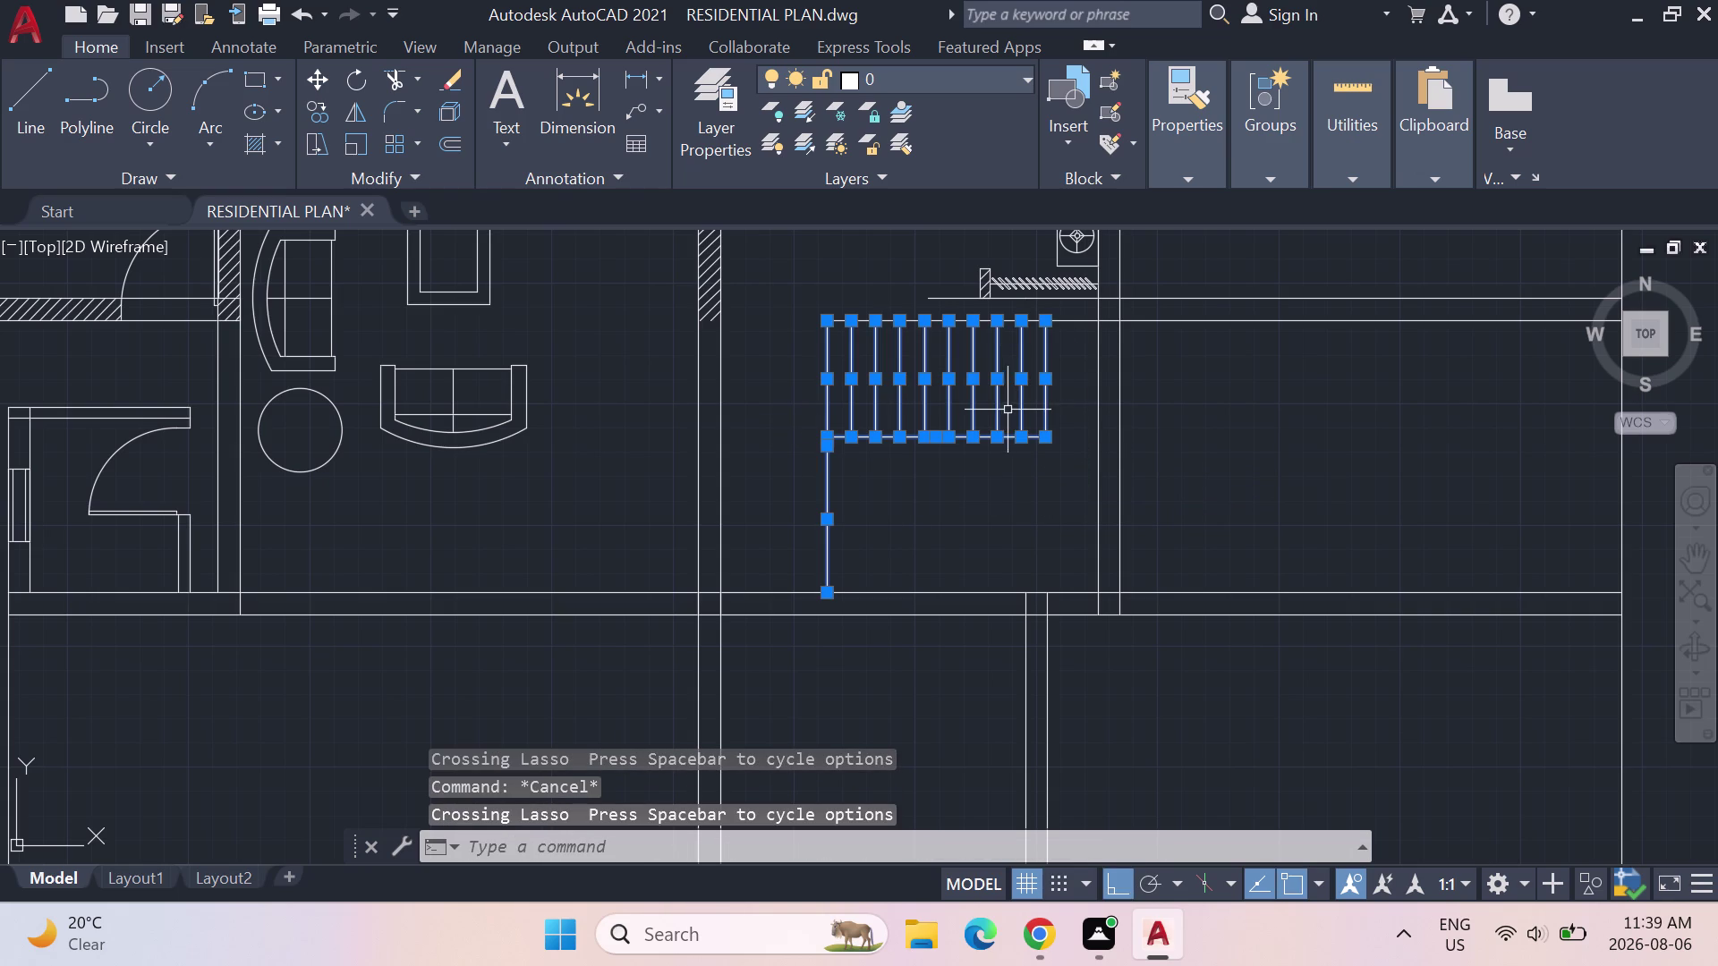
key(Escape)
drag(1092, 393, 841, 370)
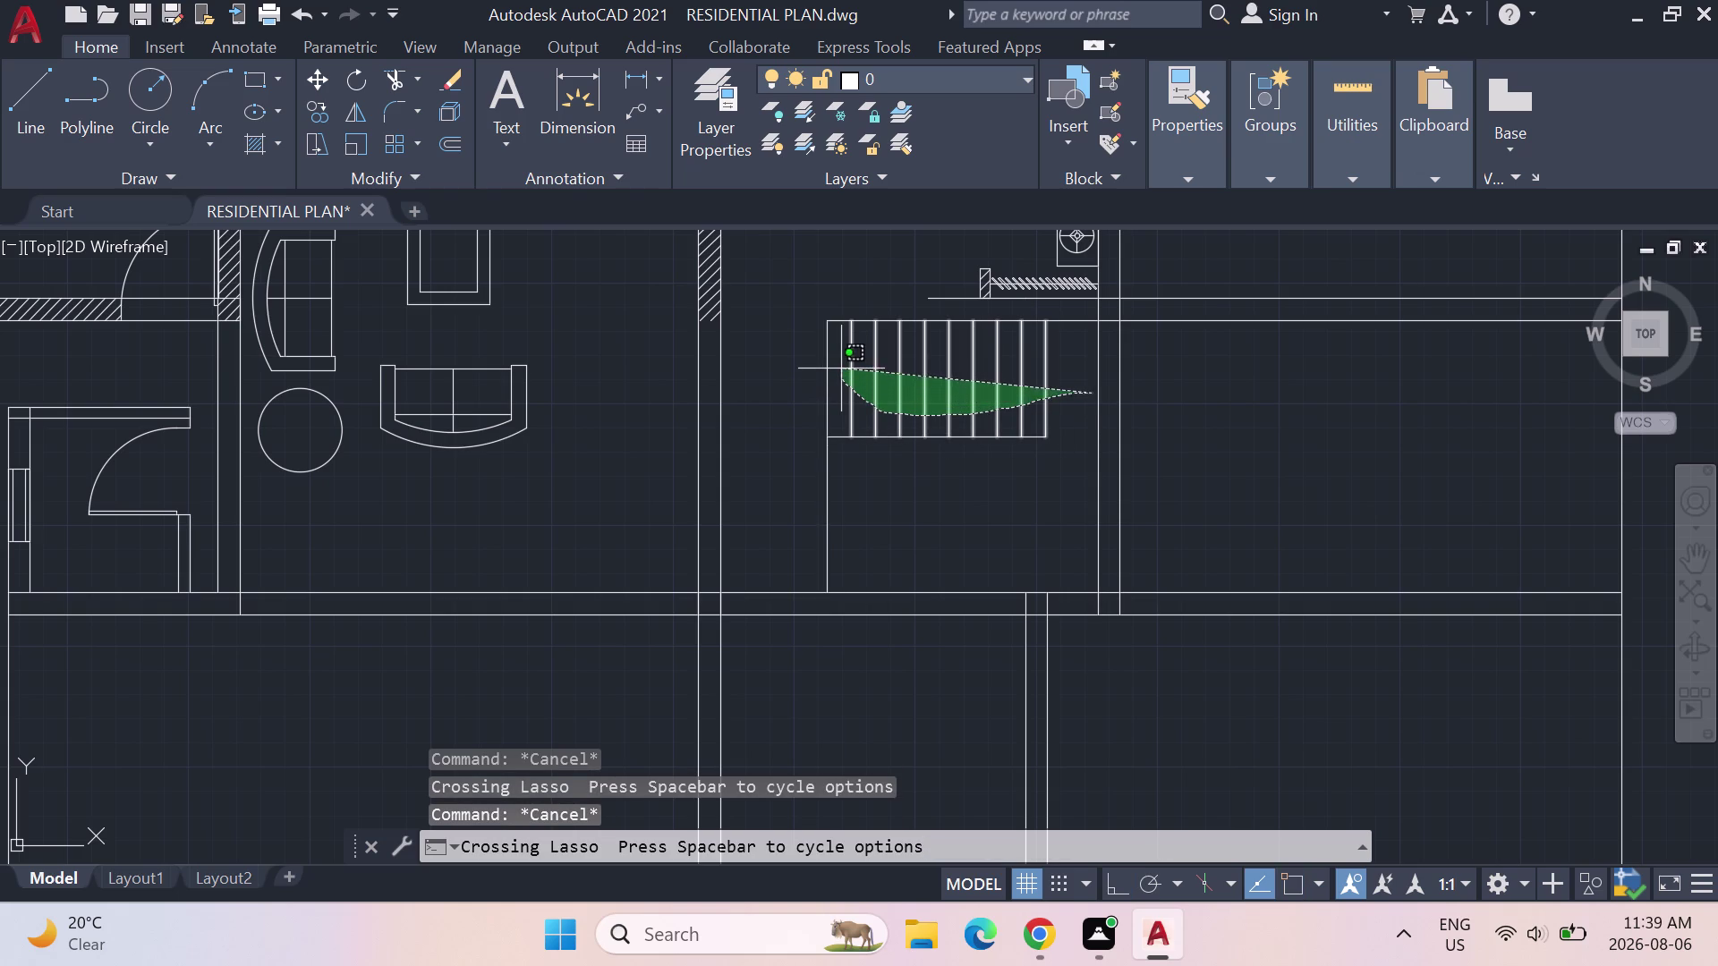
drag(841, 369, 825, 378)
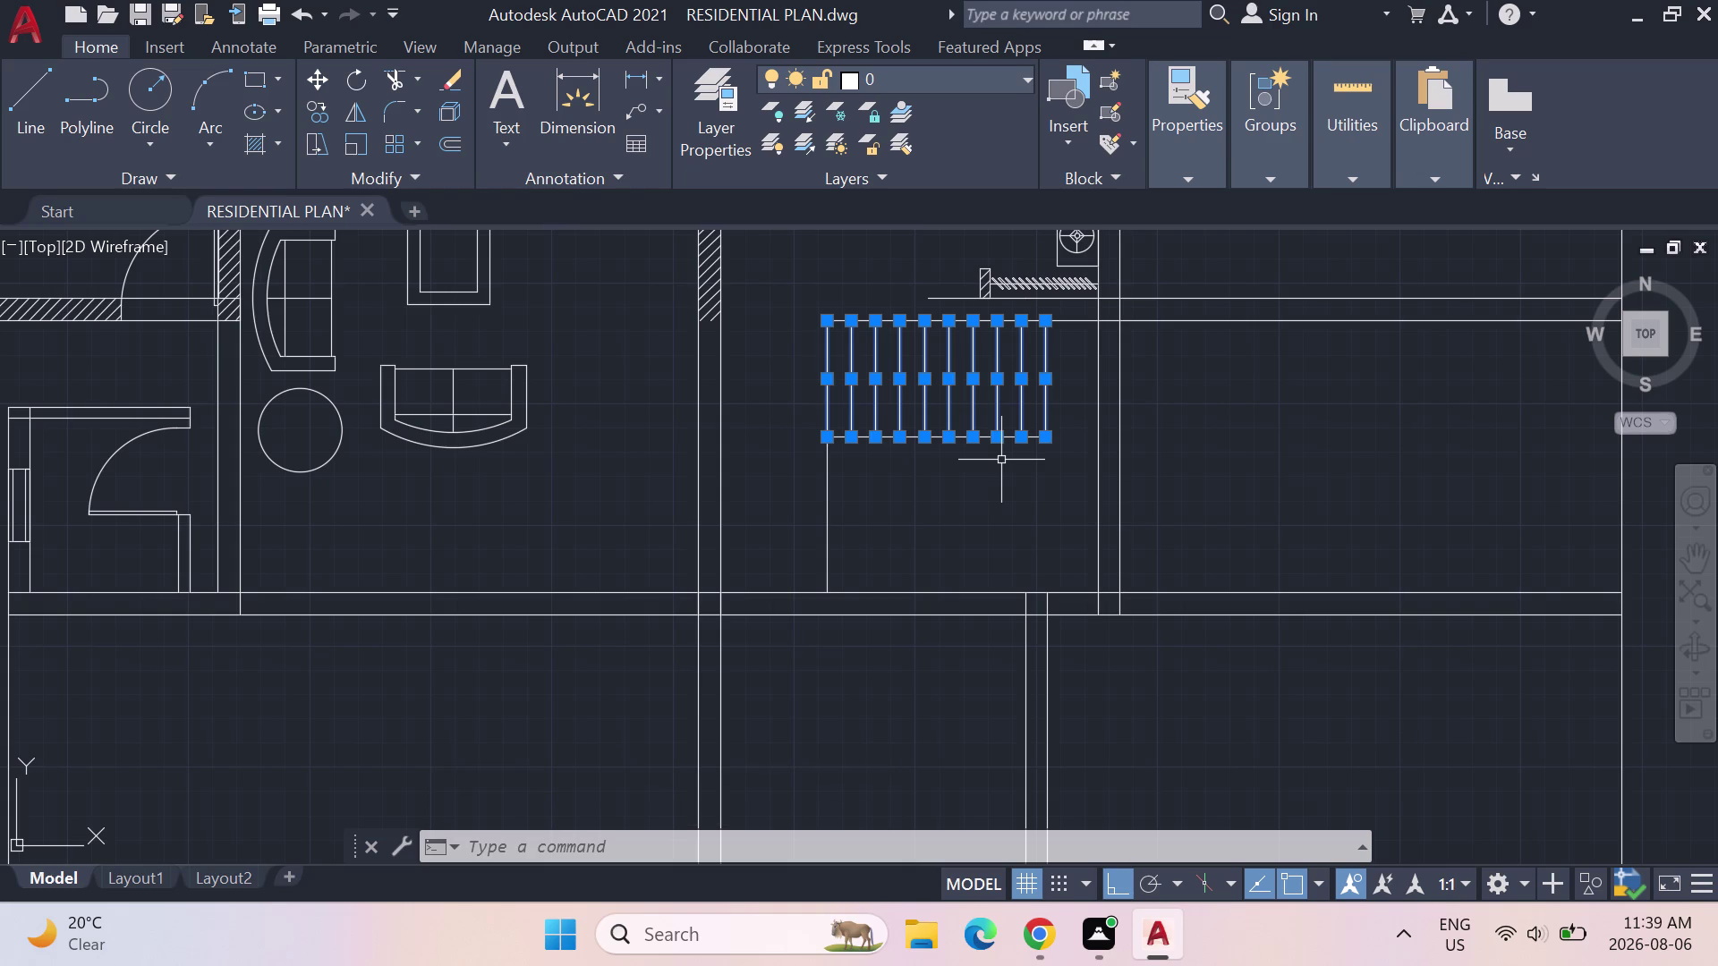
Copy the treads to the stairwell bottom with CO, then undo the copy.
text(CO)
key(Return)
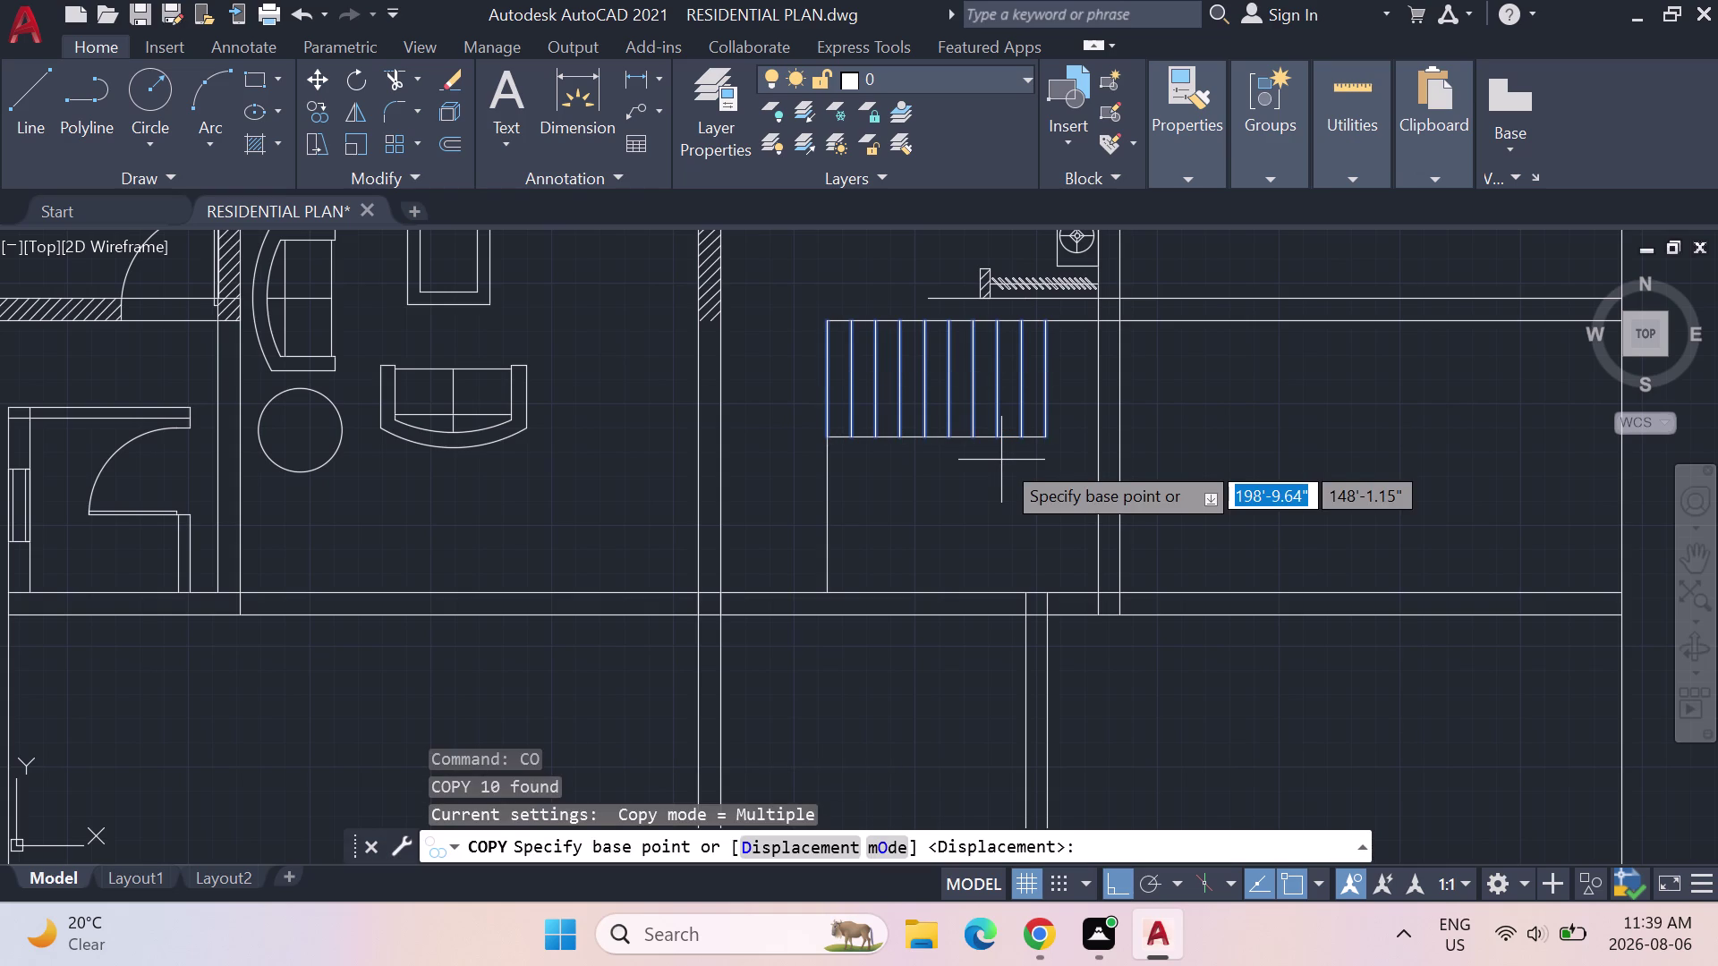
click(1050, 437)
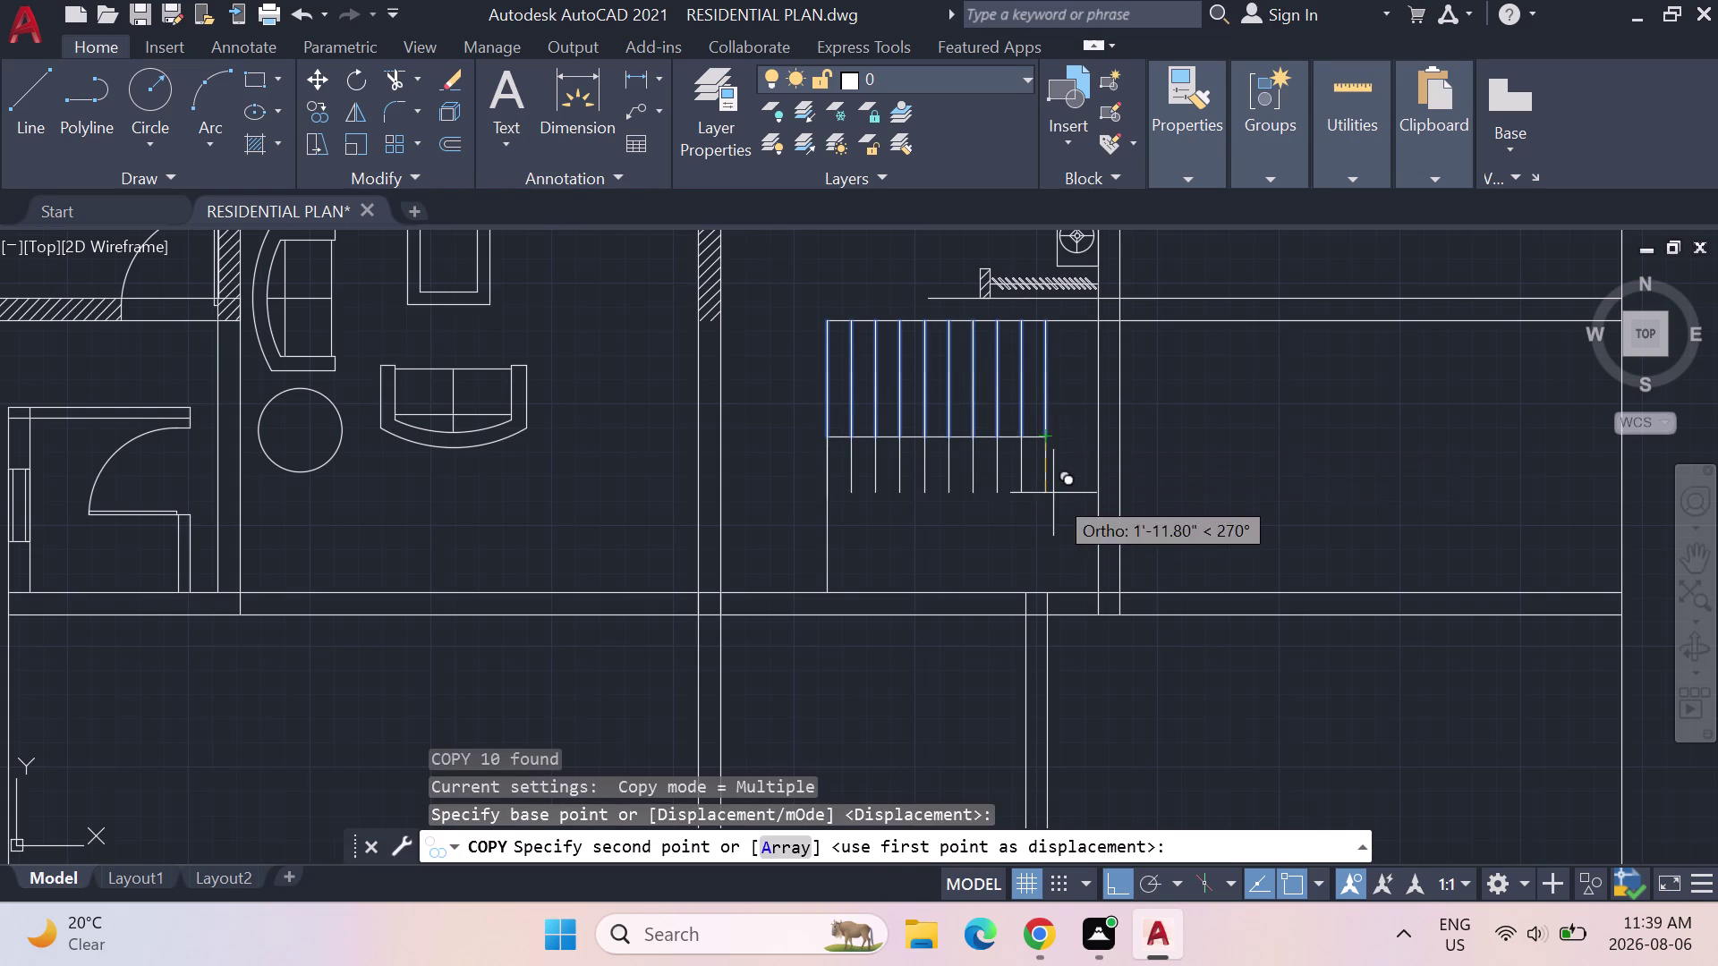
click(1048, 590)
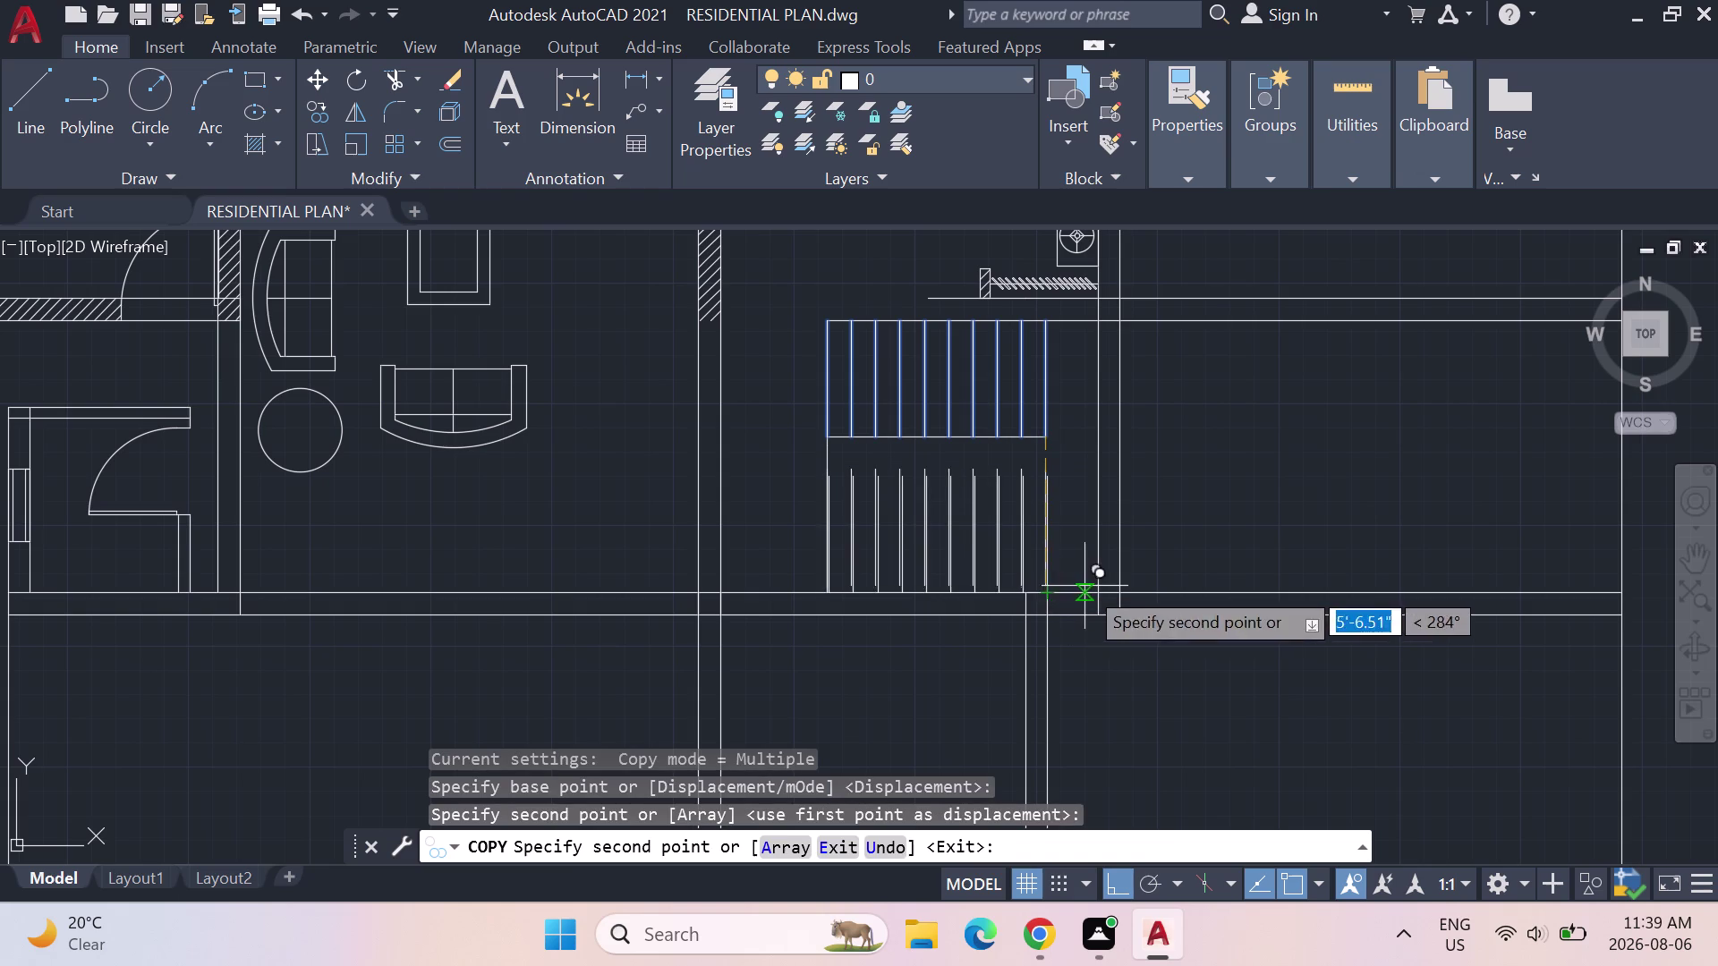
key(Escape)
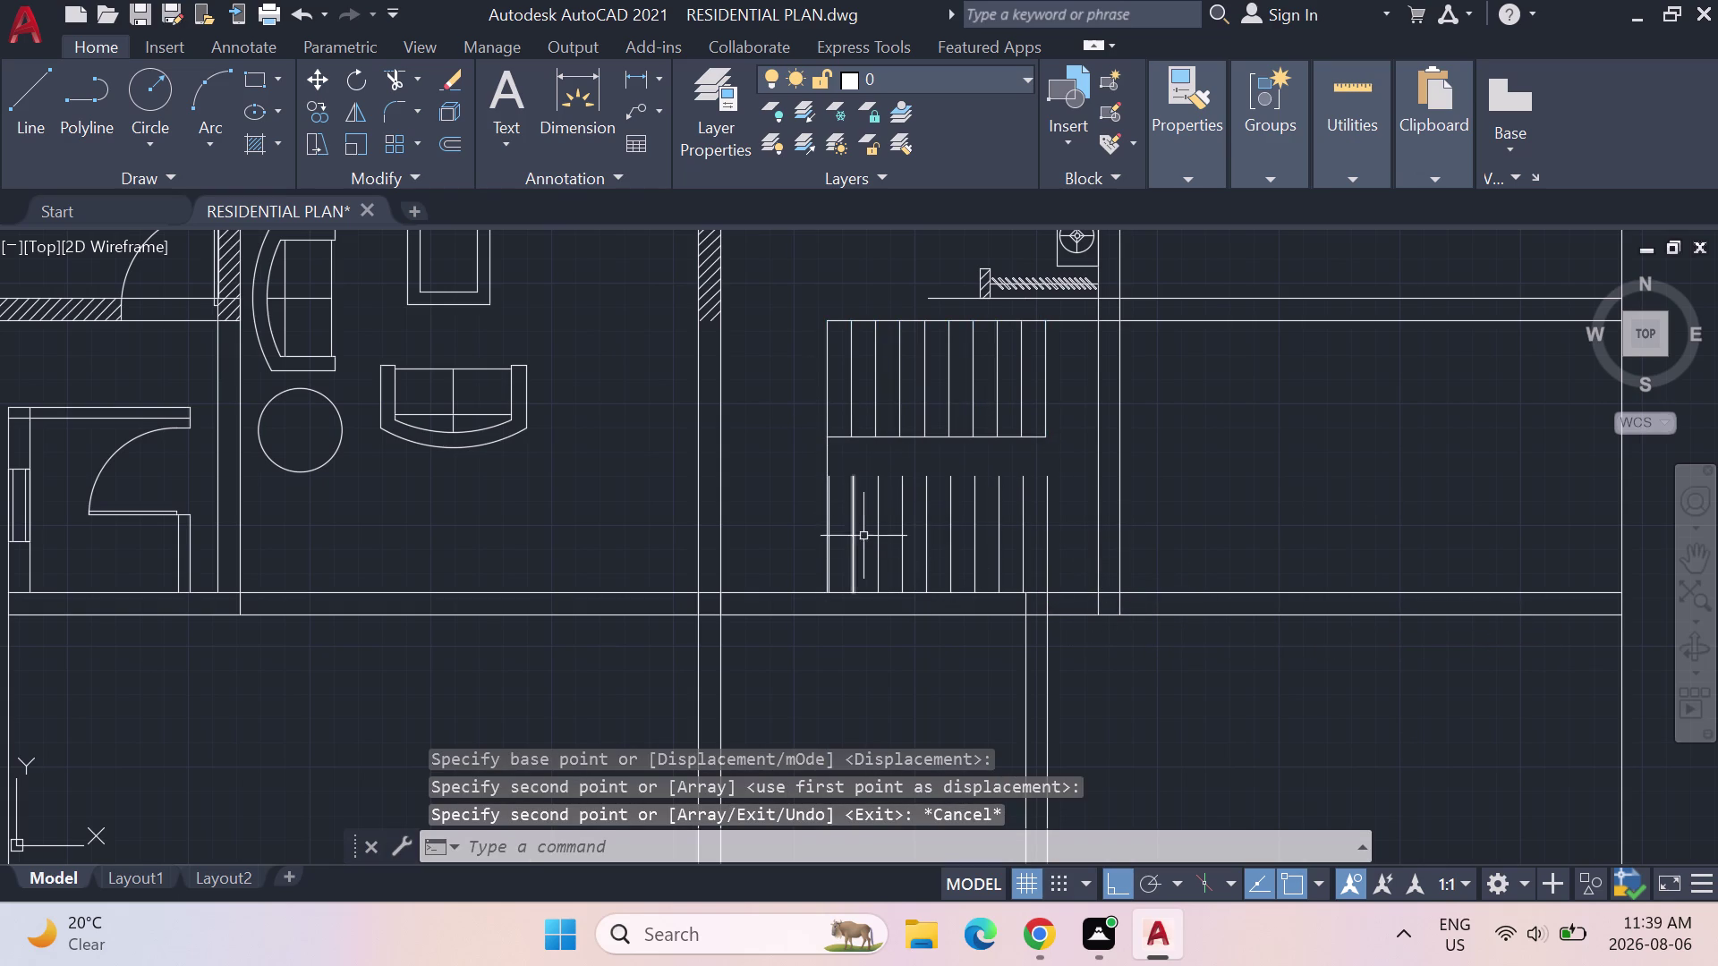
scroll(up, 3)
scroll(up, 3)
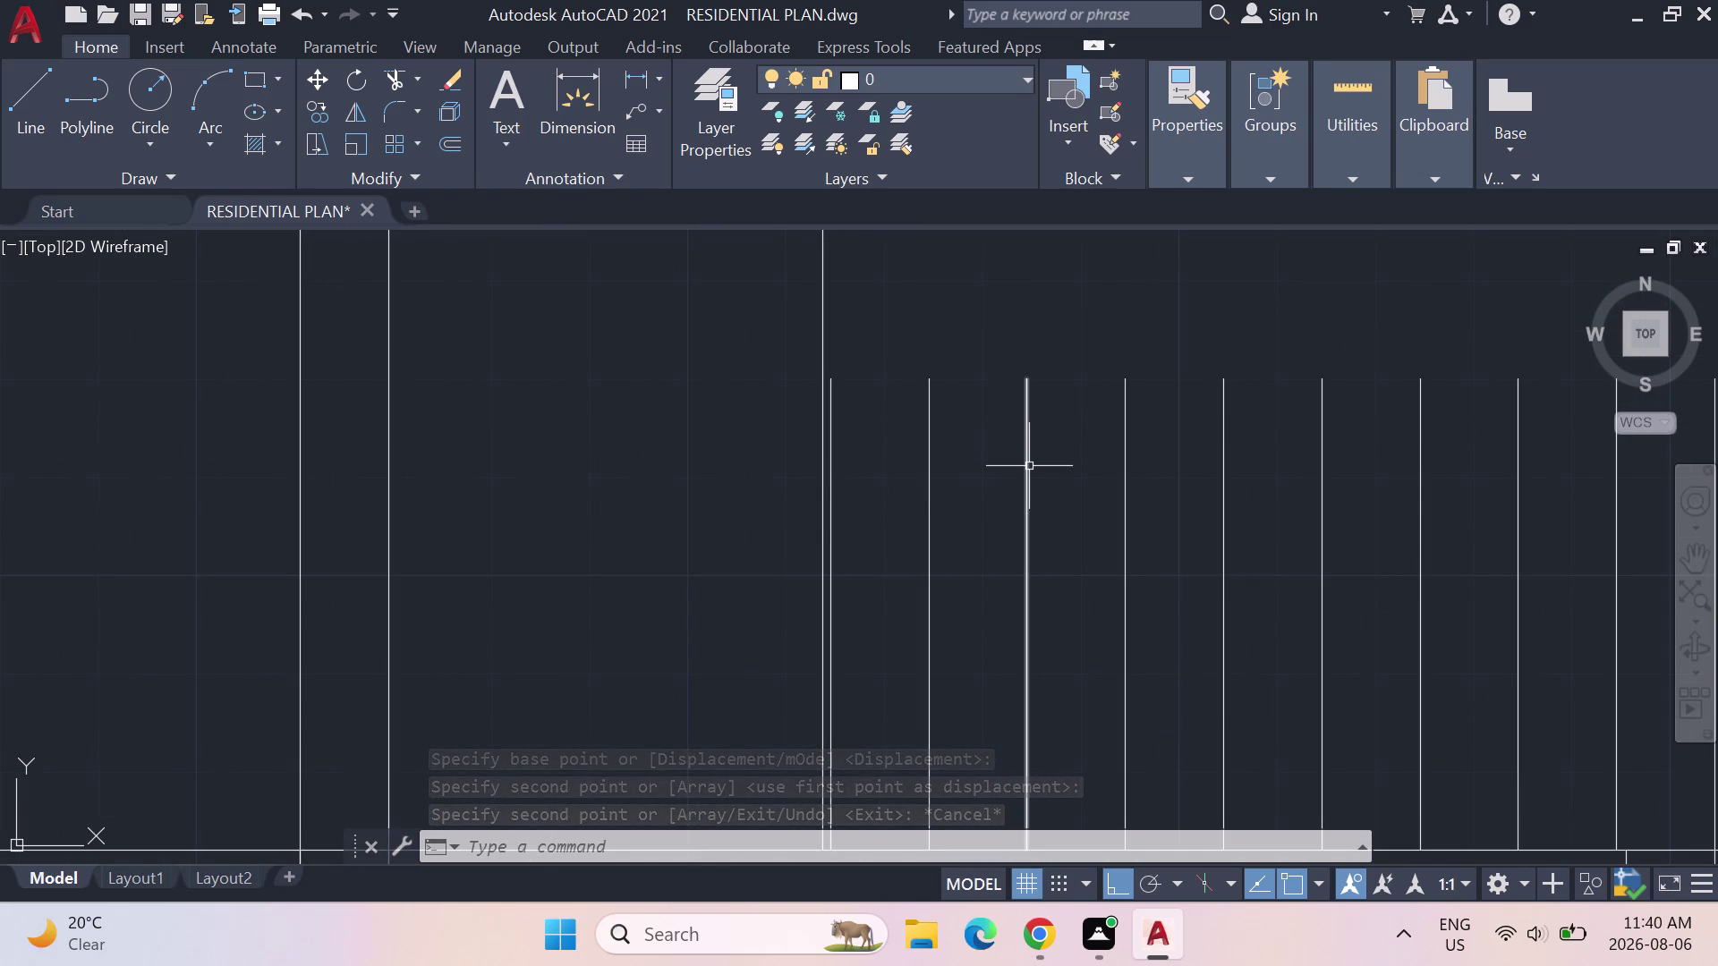
key(ctrl+z)
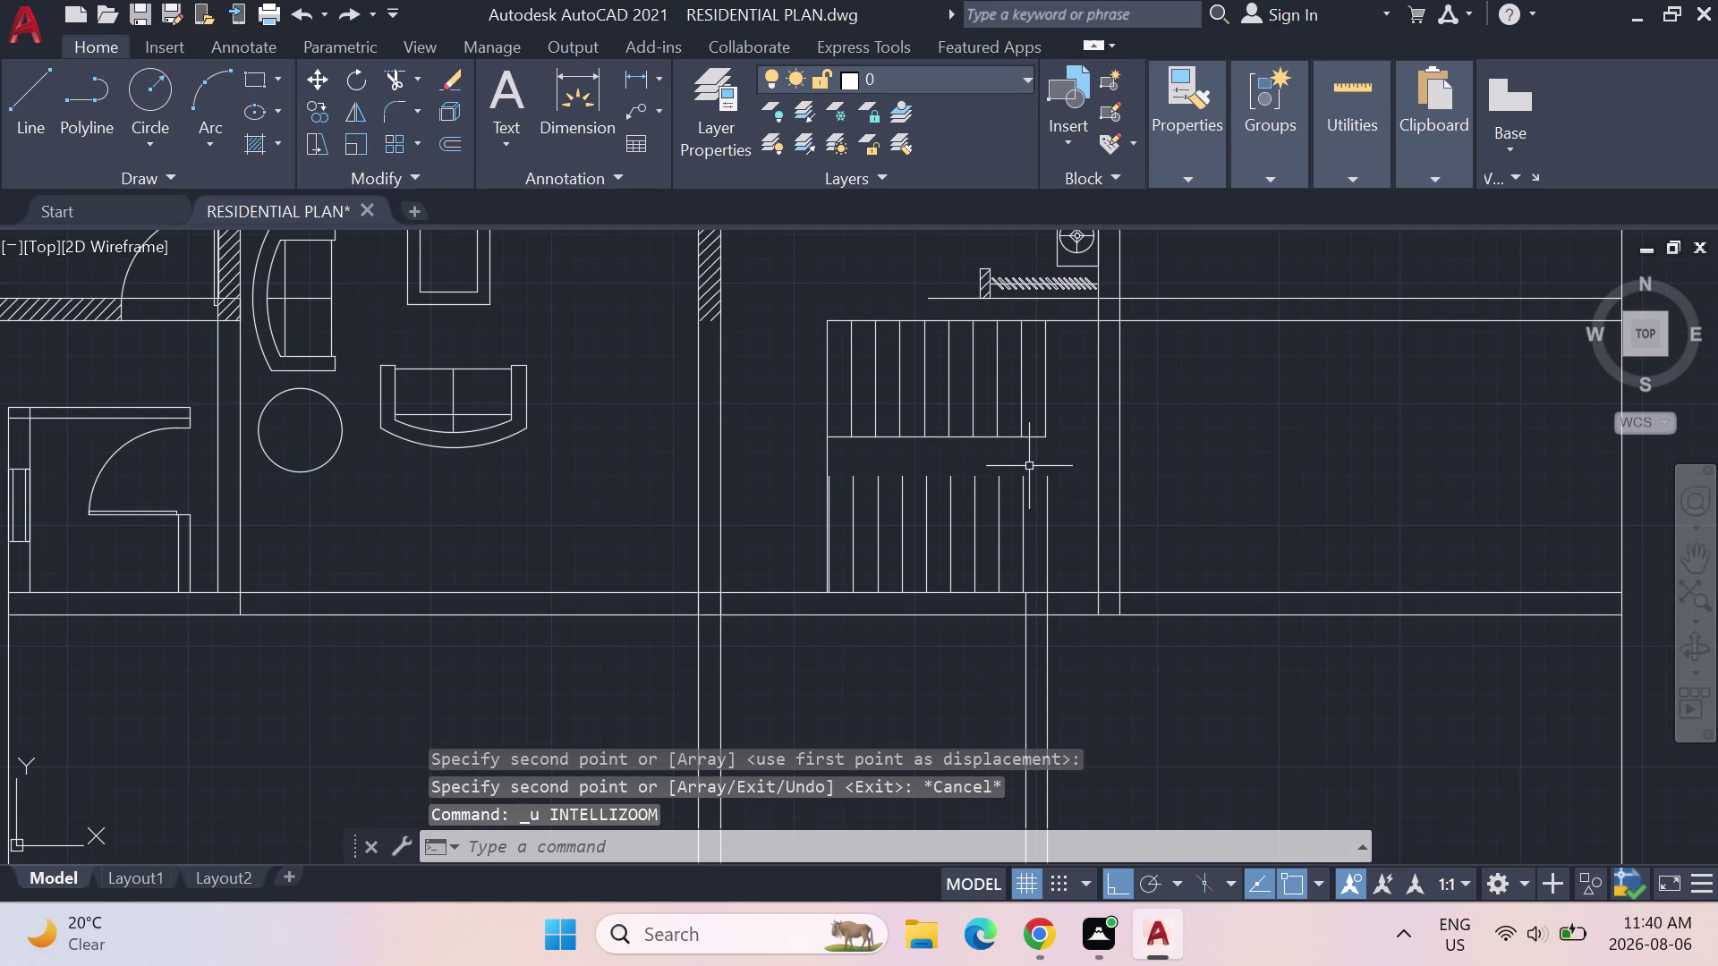
key(ctrl+z)
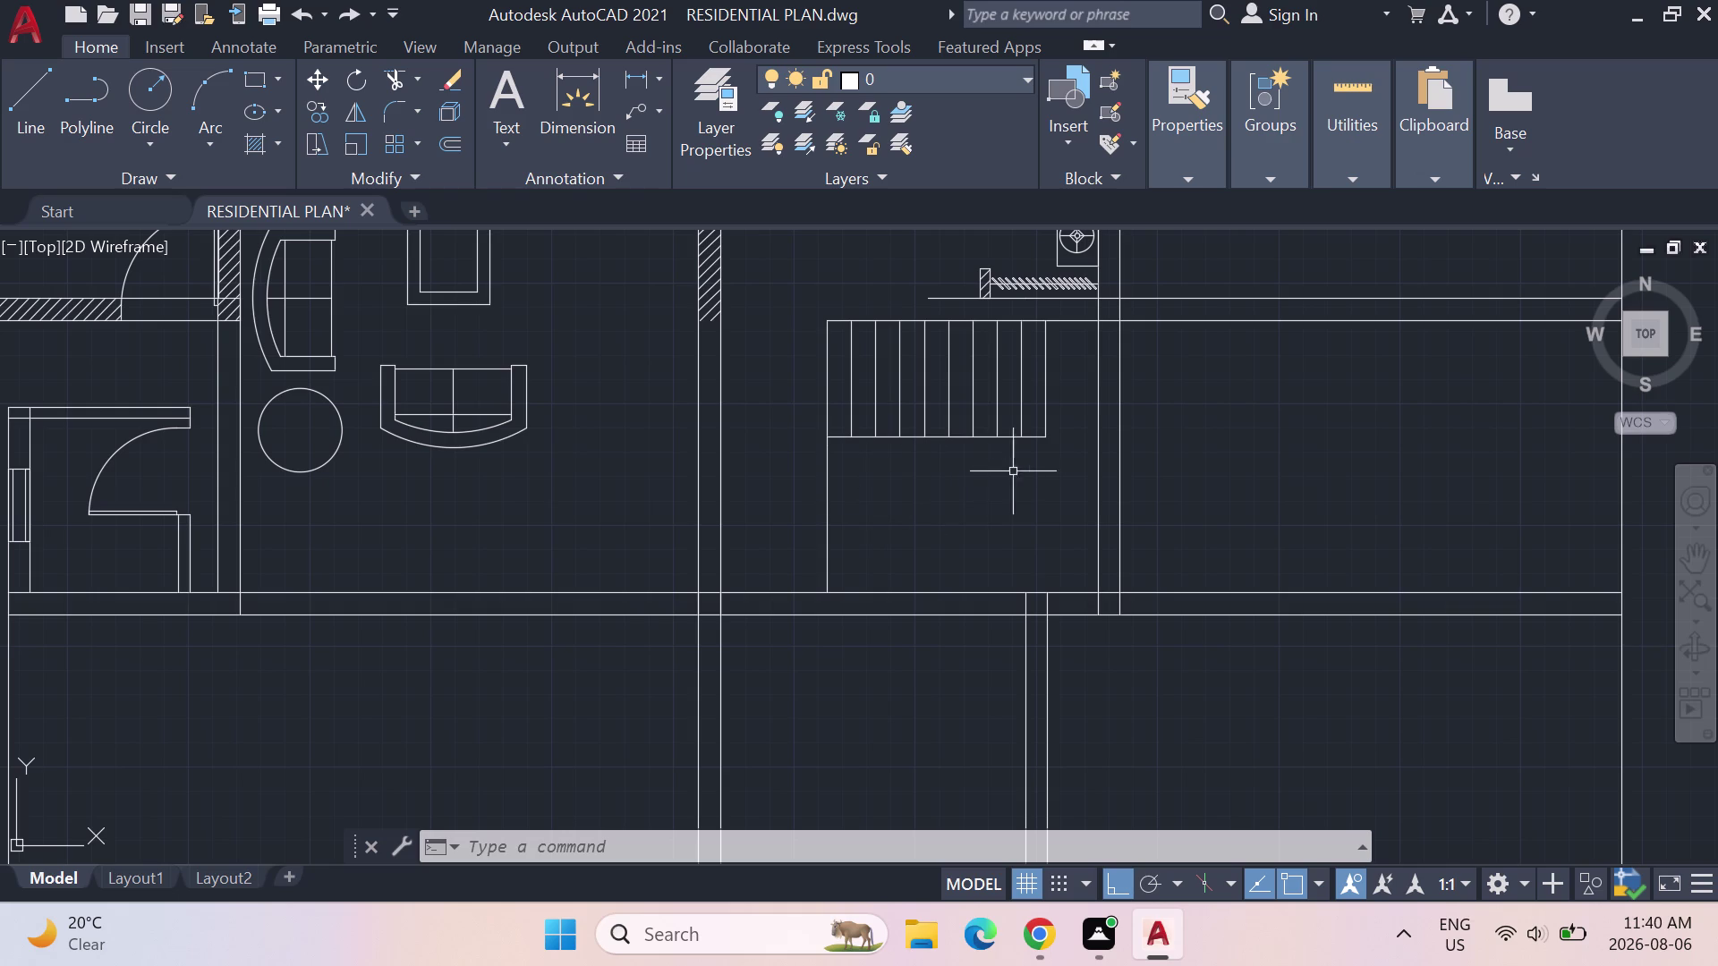
Copy the ten treads from their lower-left corner down to the stairwell bottom.
drag(1068, 412, 833, 406)
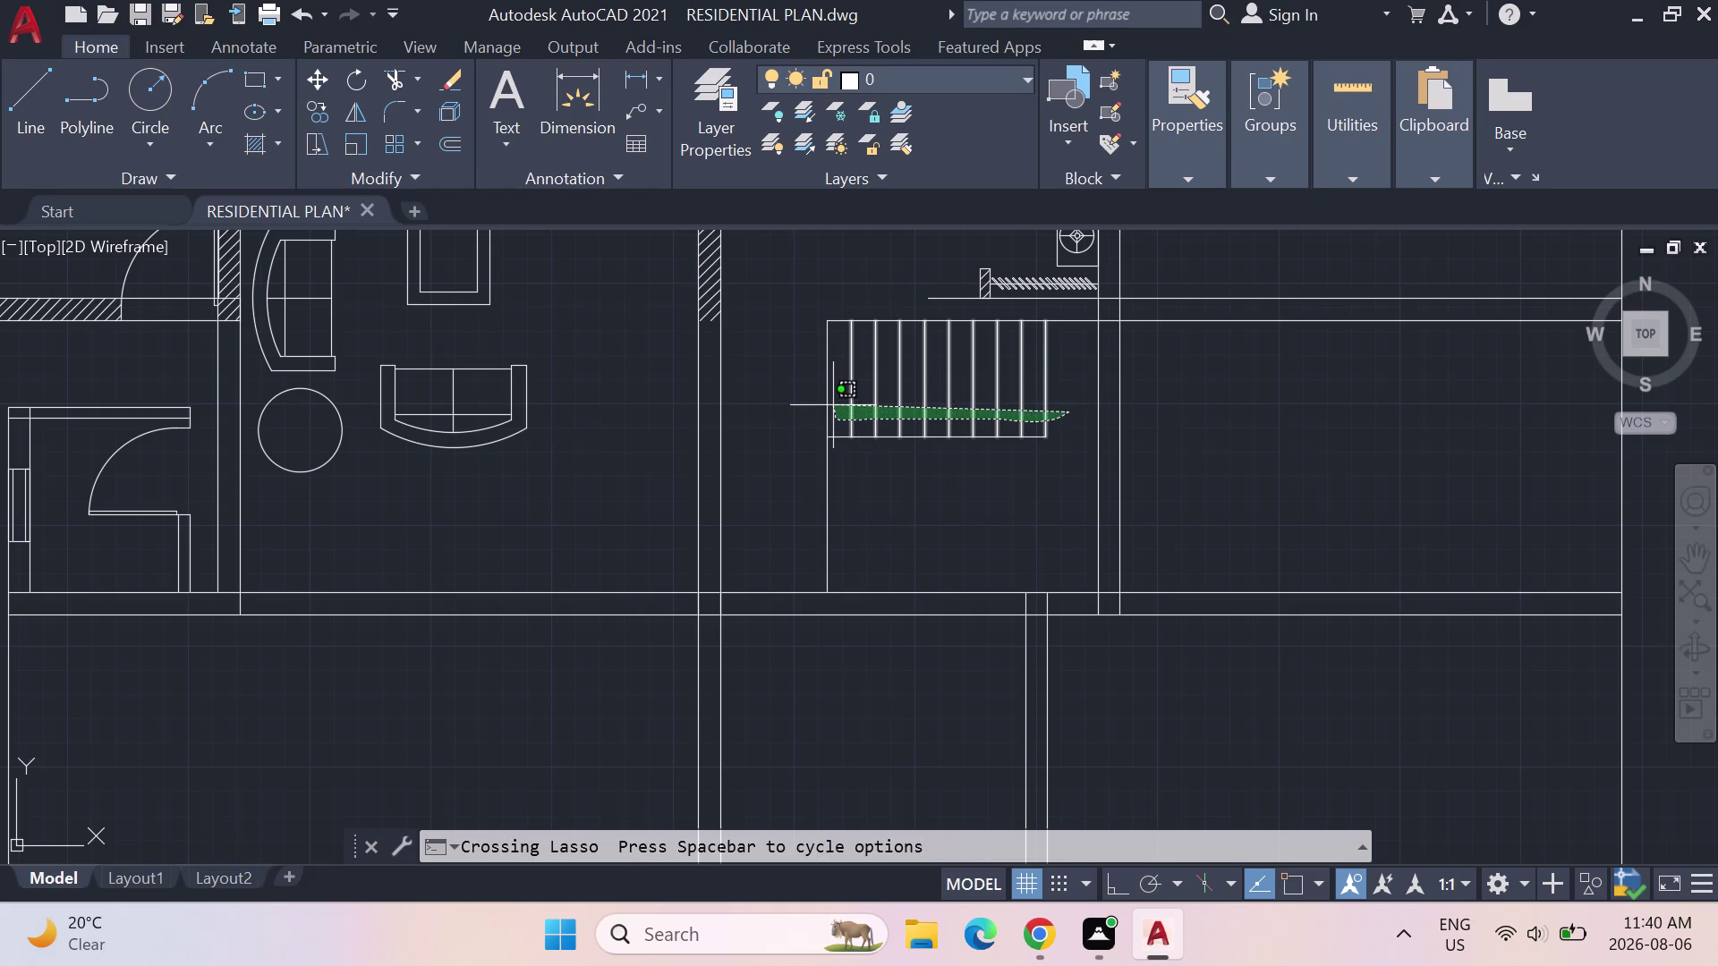
drag(833, 406, 820, 393)
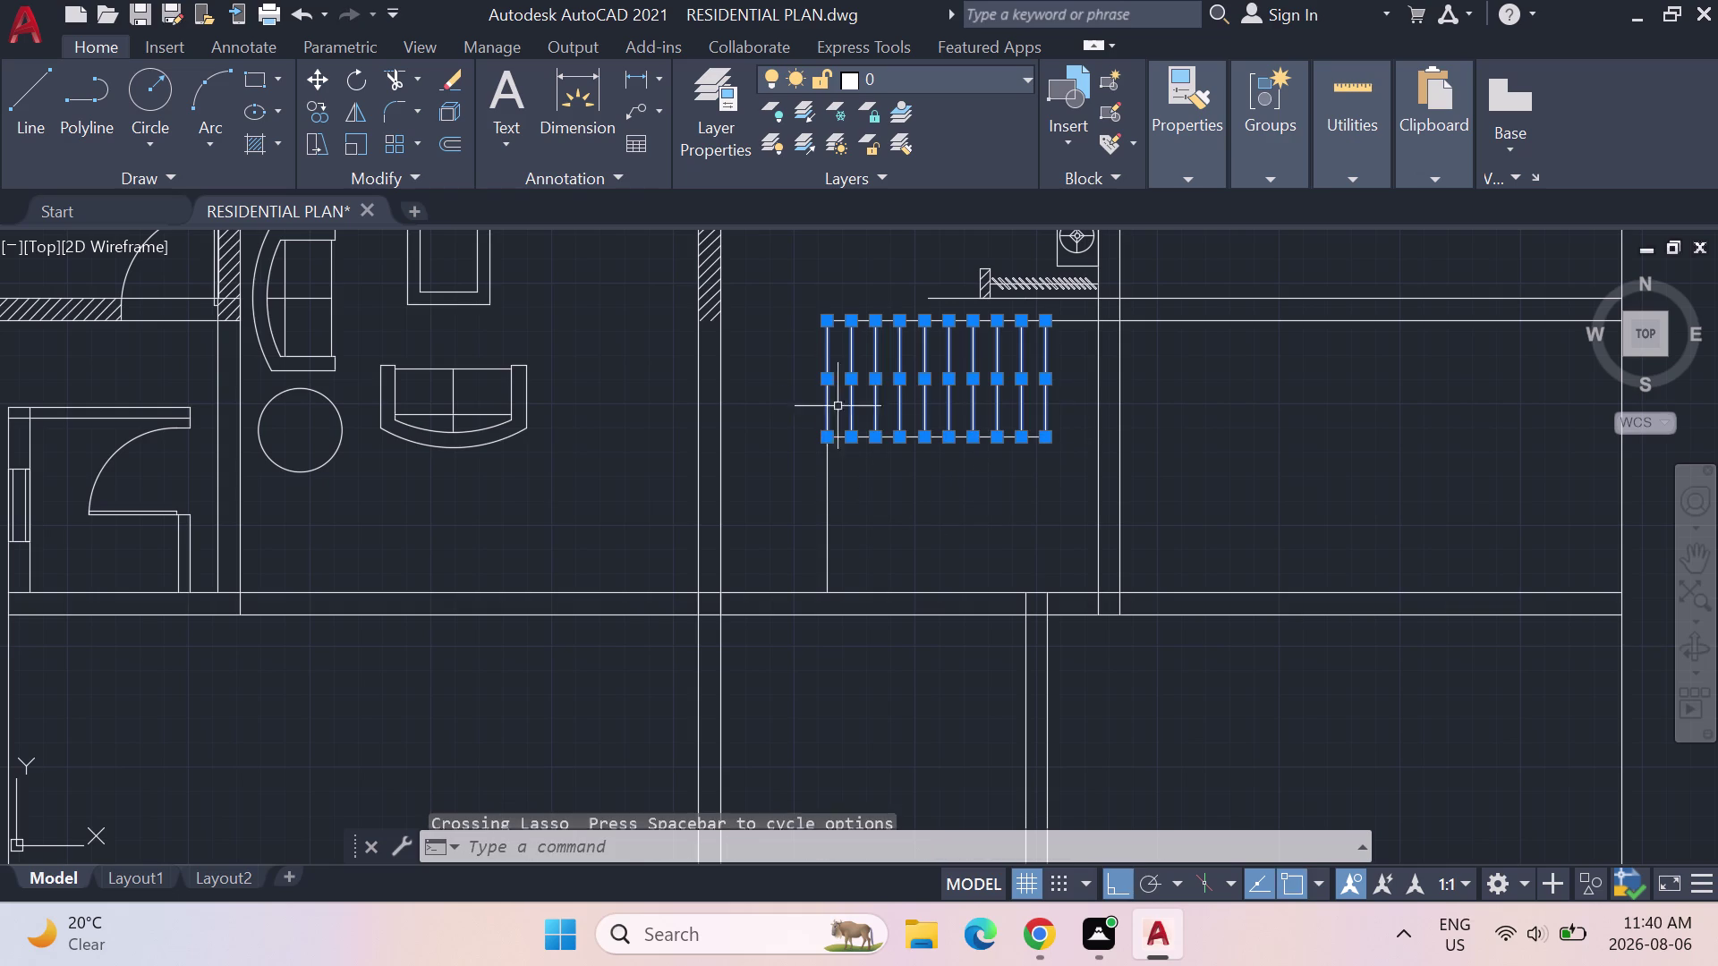
key(c)
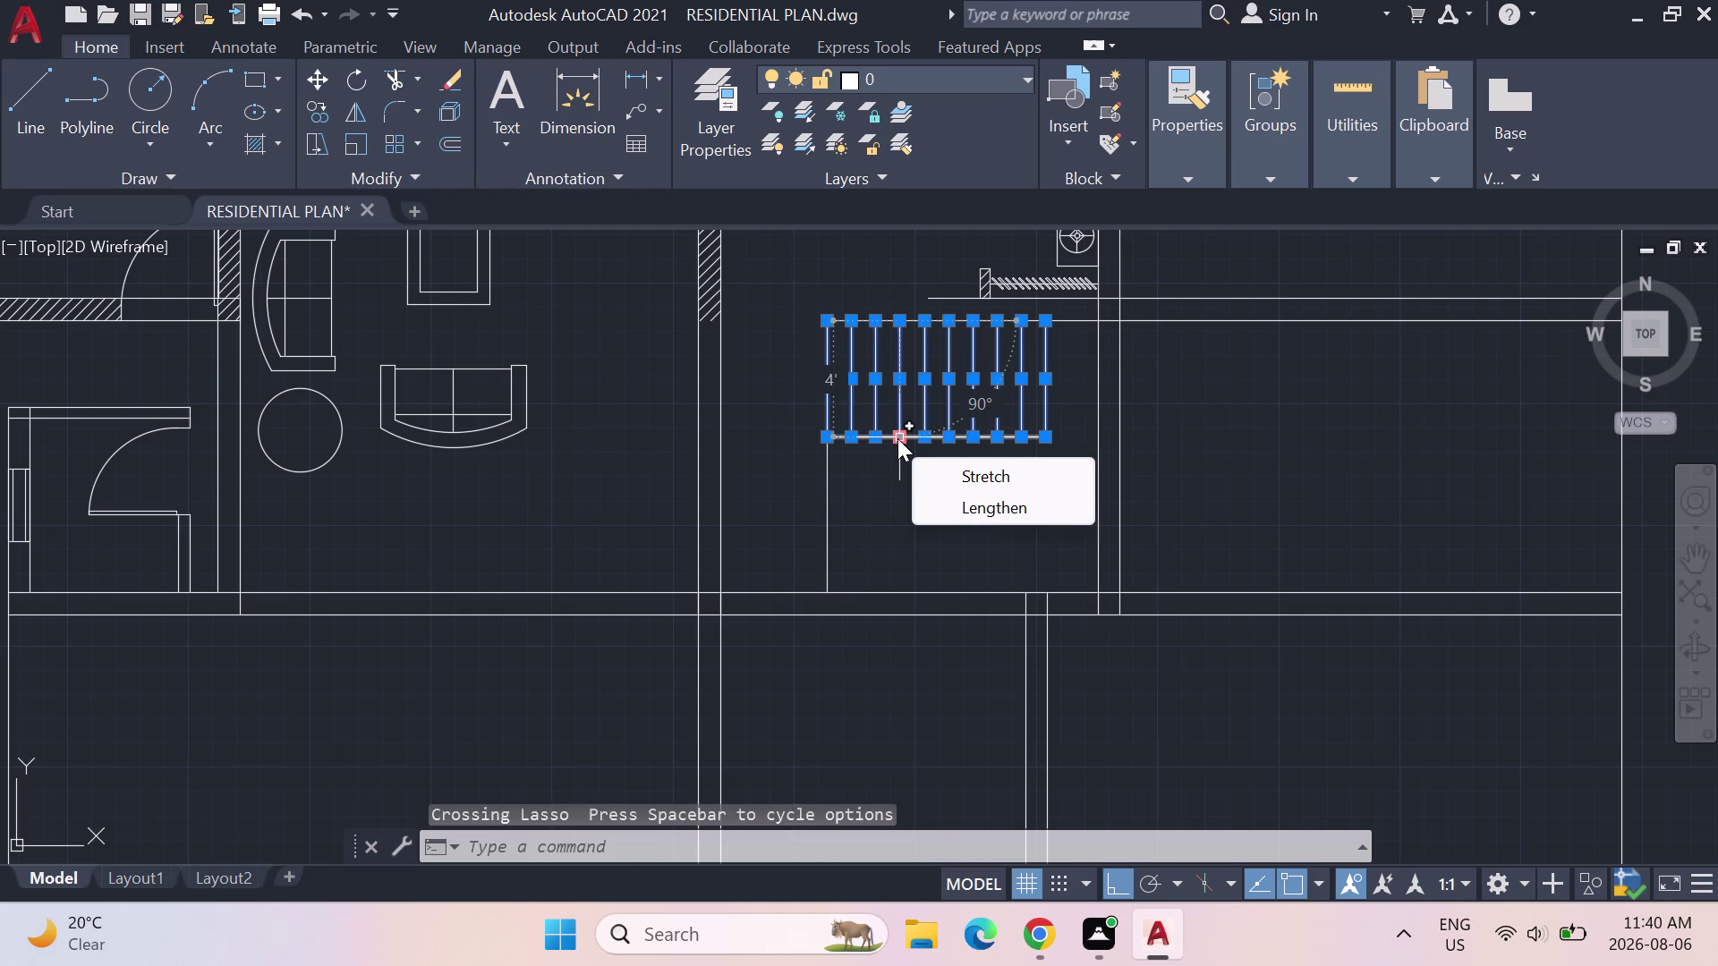
key(o)
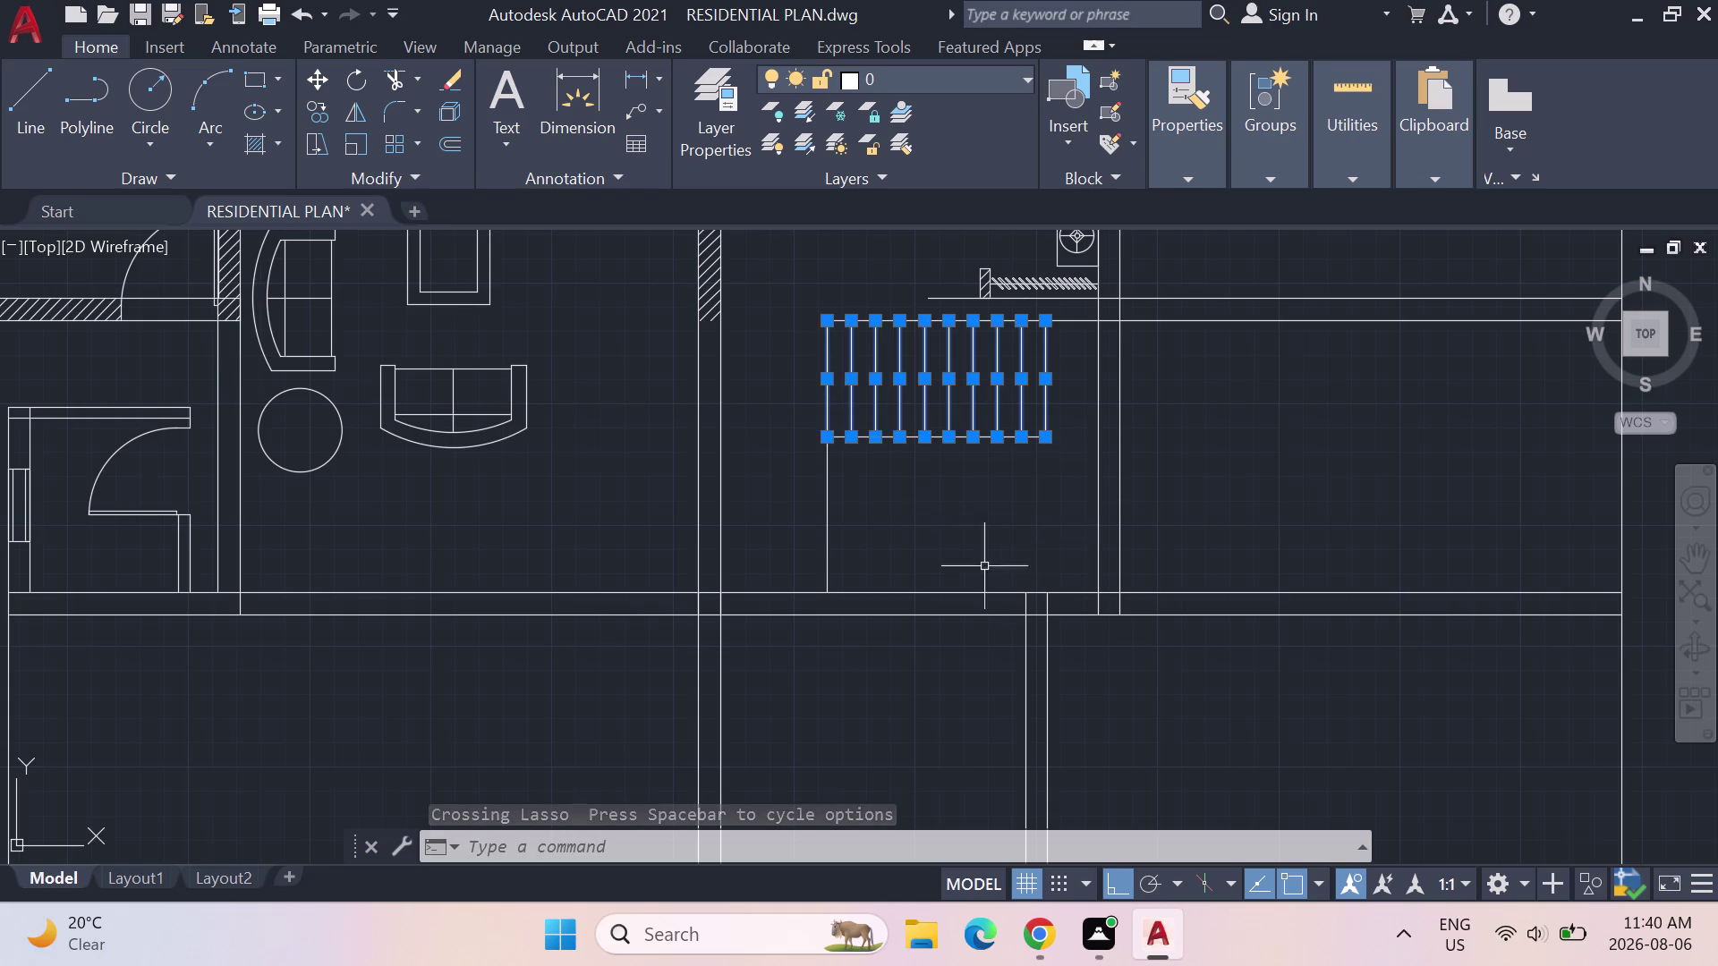
text(CO)
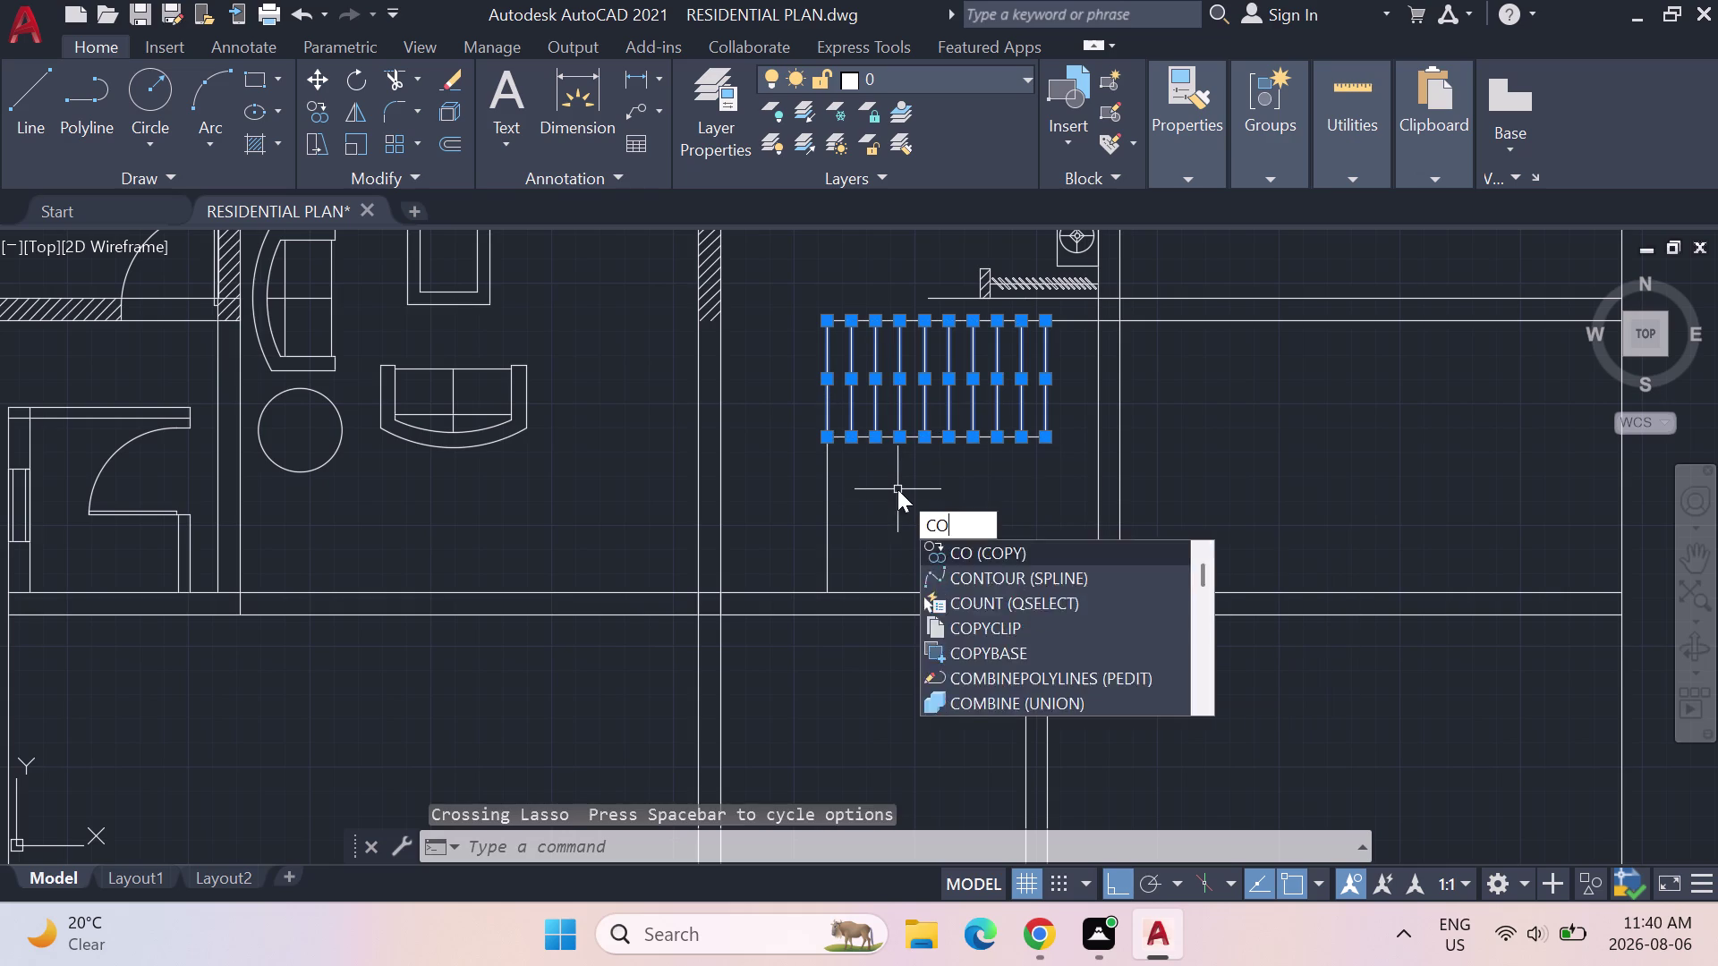
key(Return)
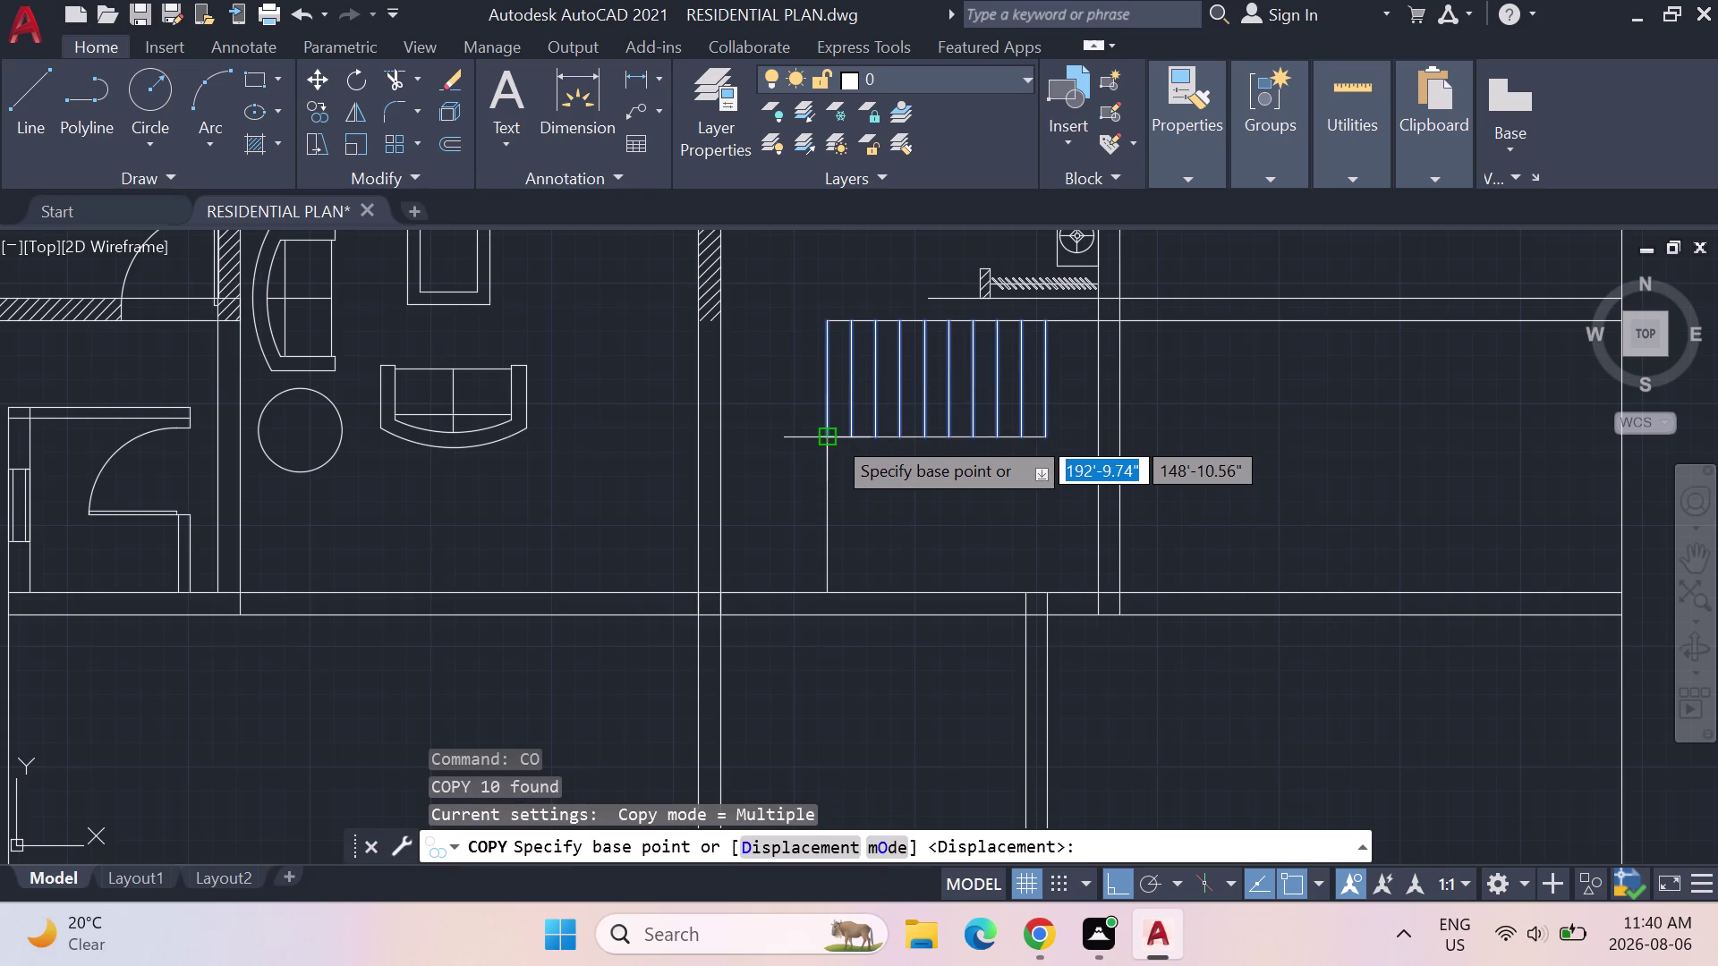
click(832, 435)
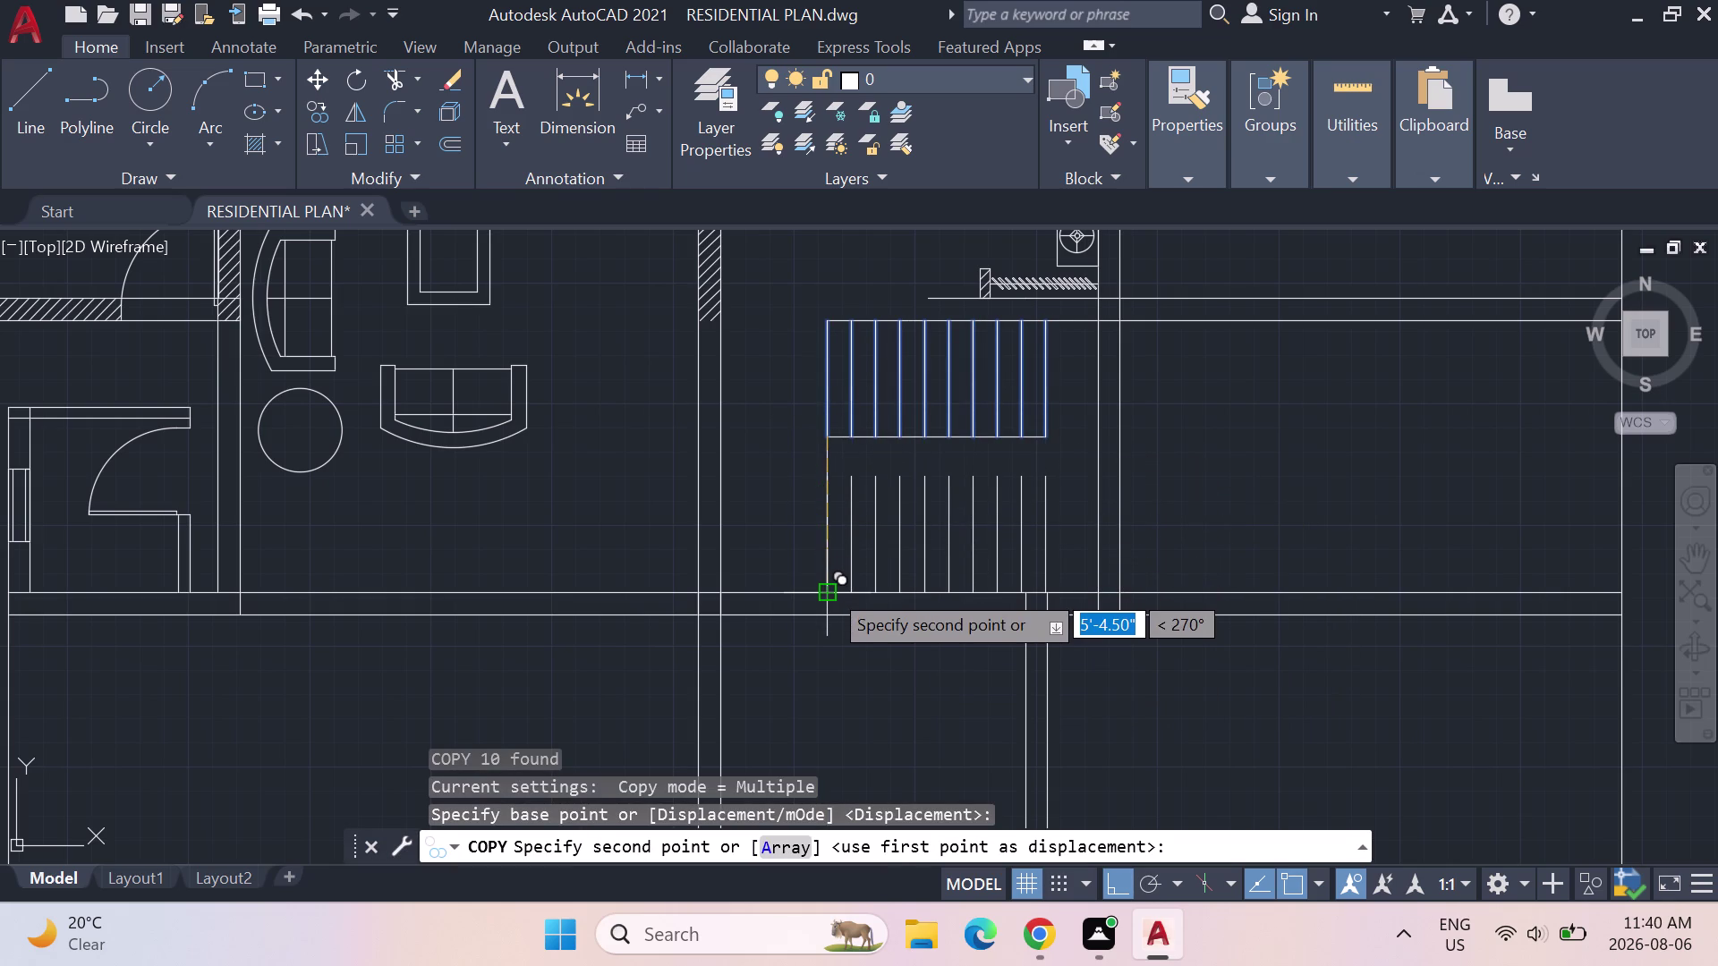
click(829, 589)
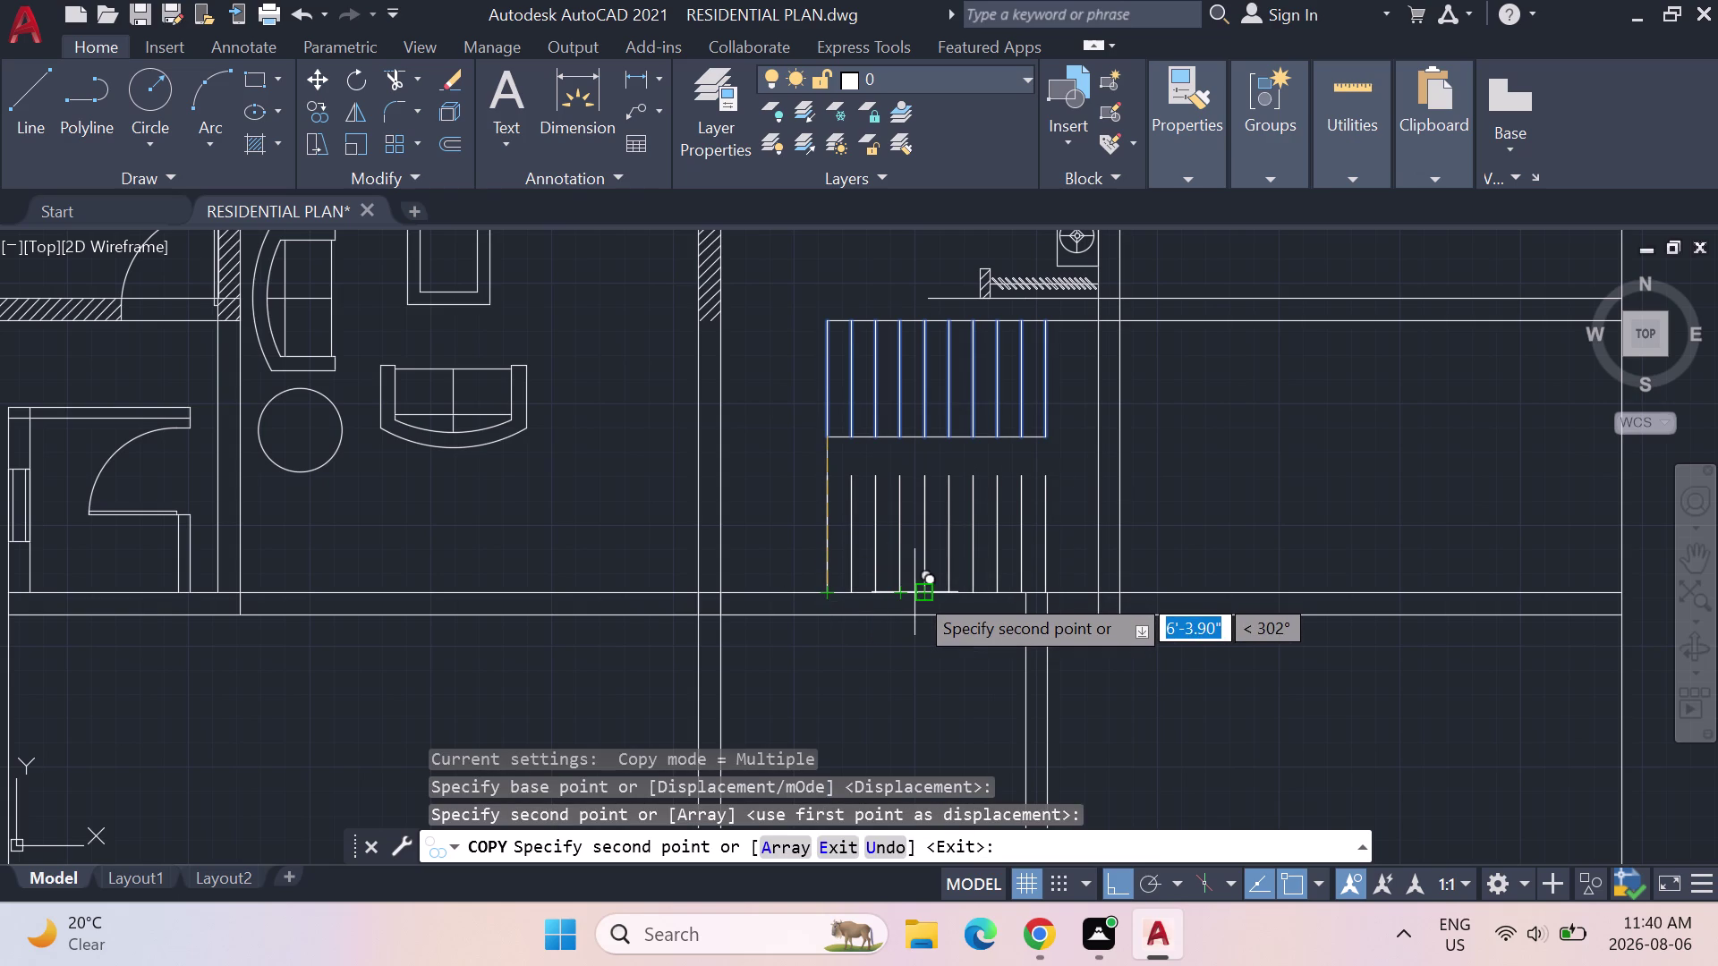
key(Escape)
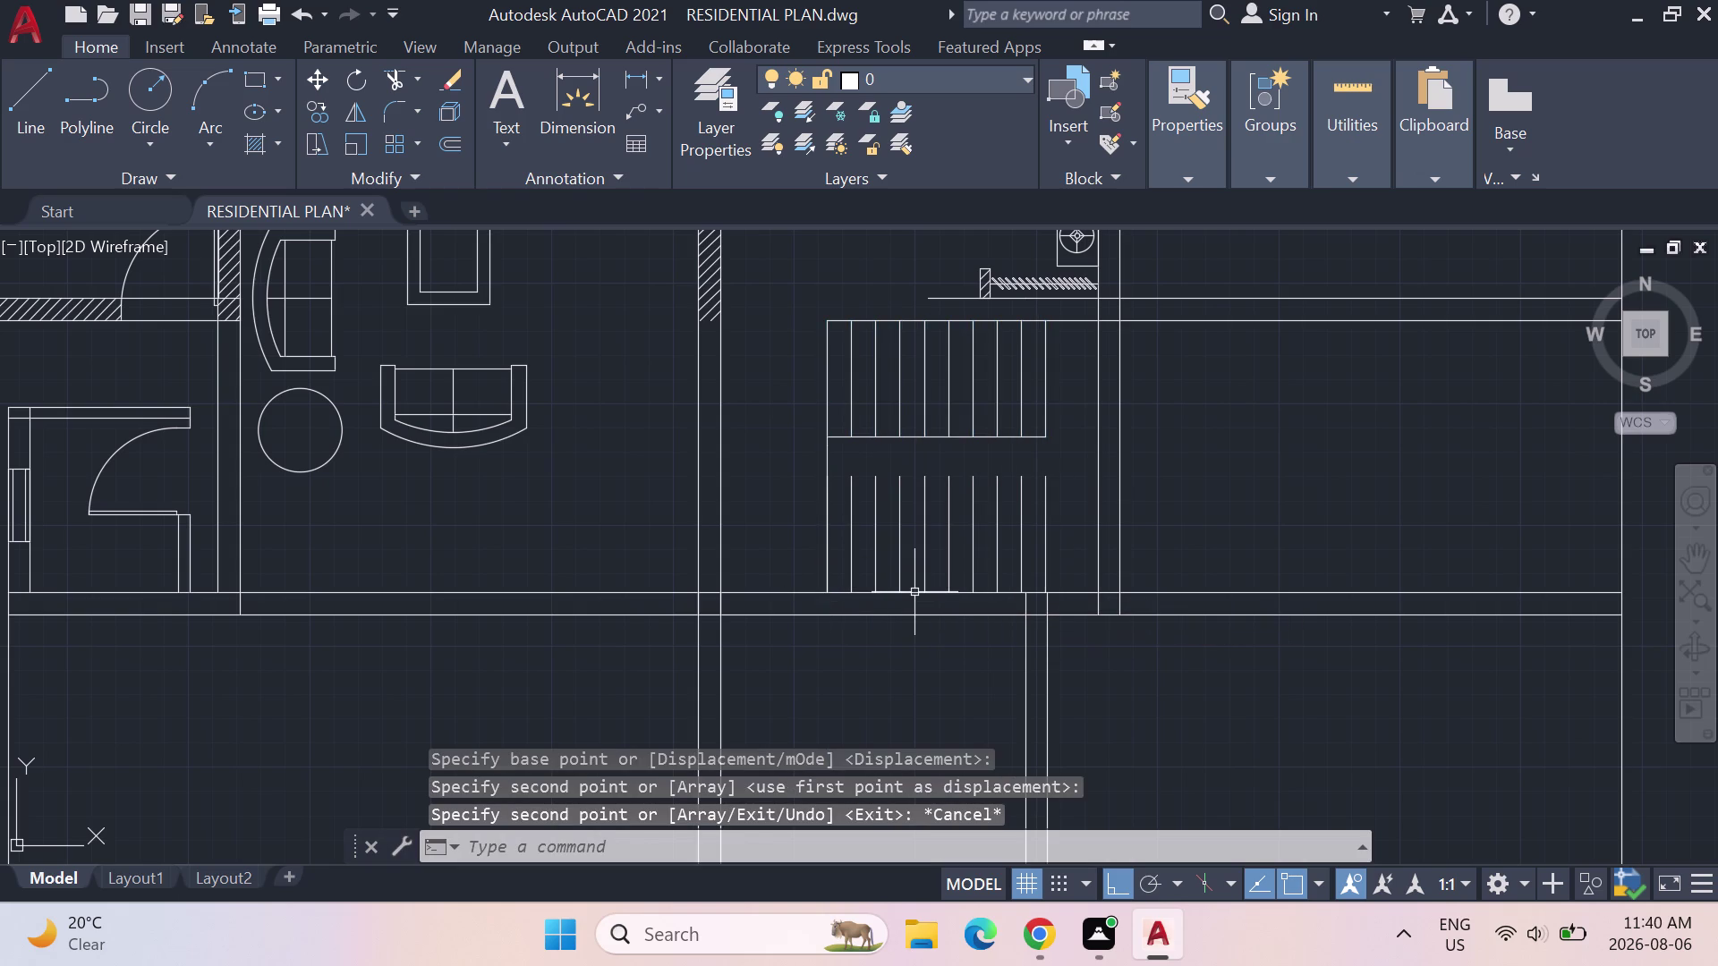
click(29, 113)
click(825, 481)
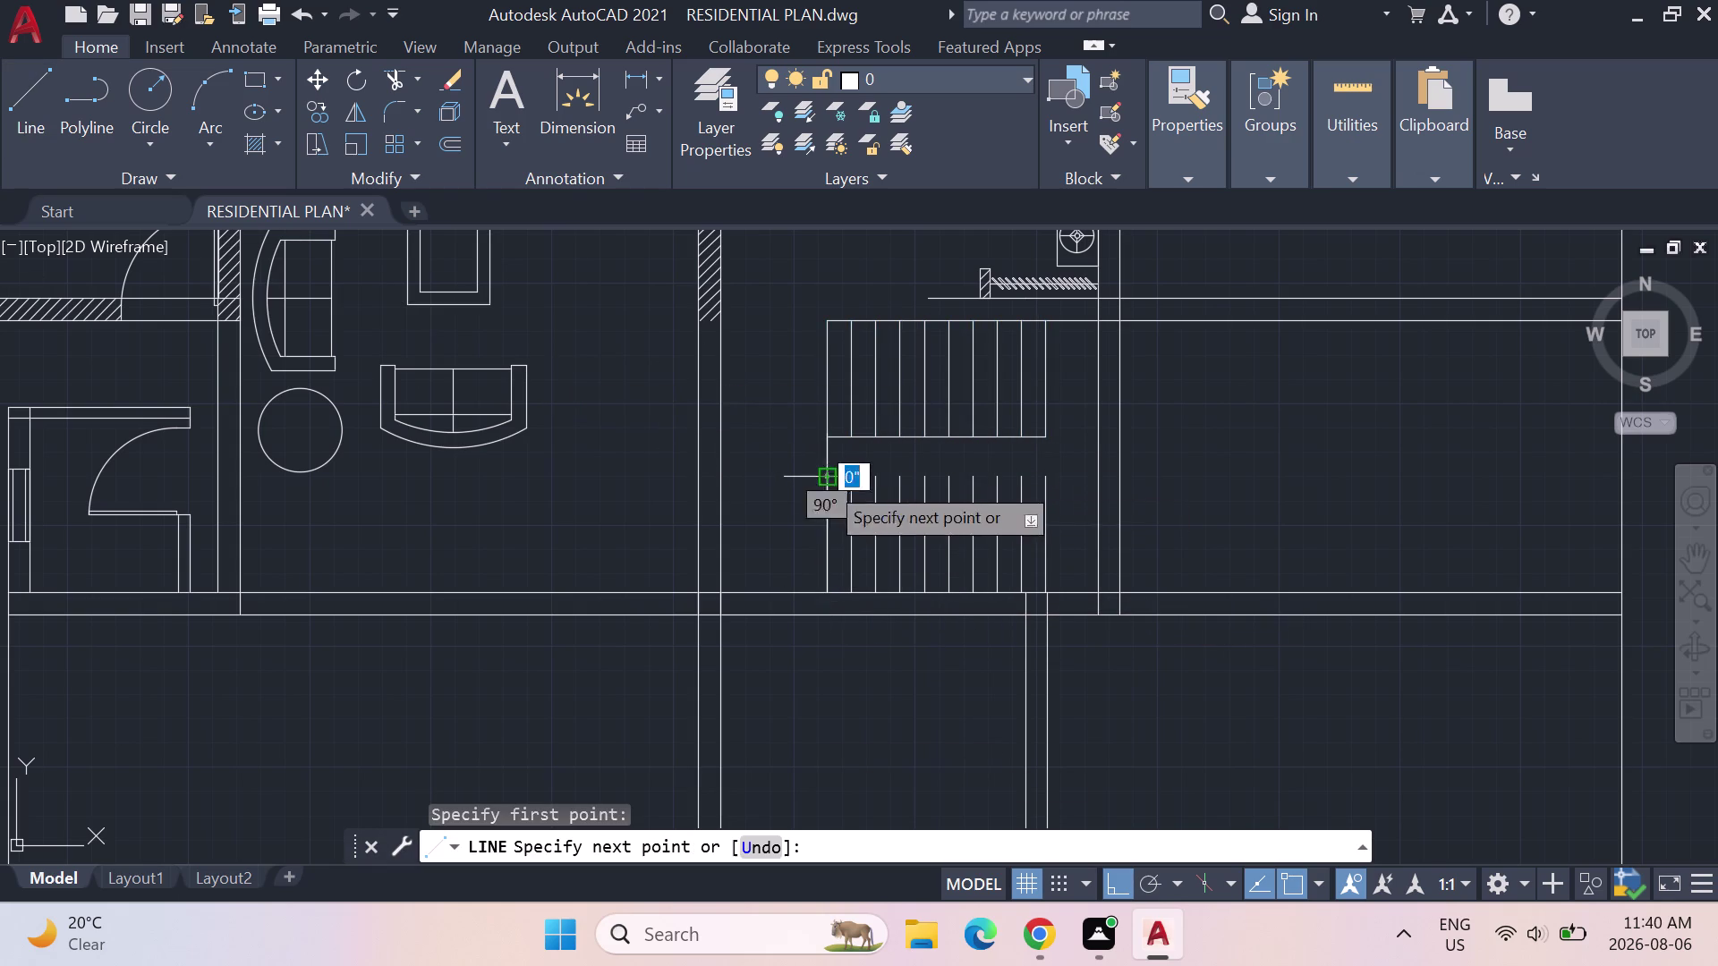
click(1046, 483)
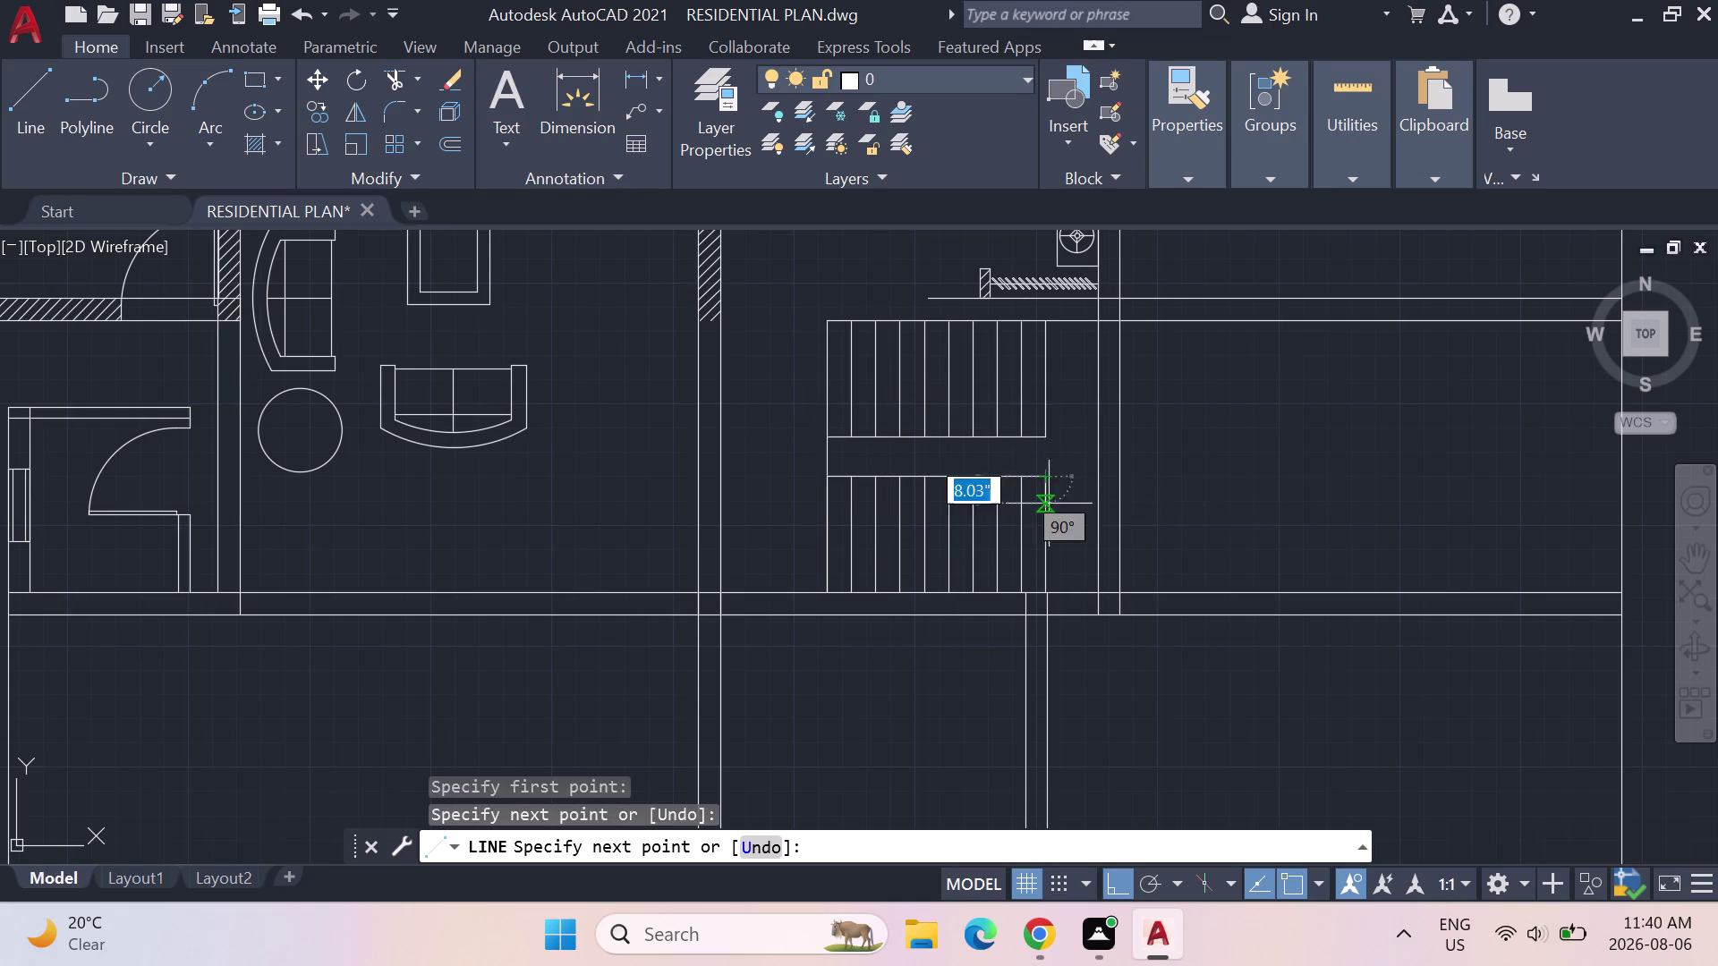
key(Escape)
key(Escape)
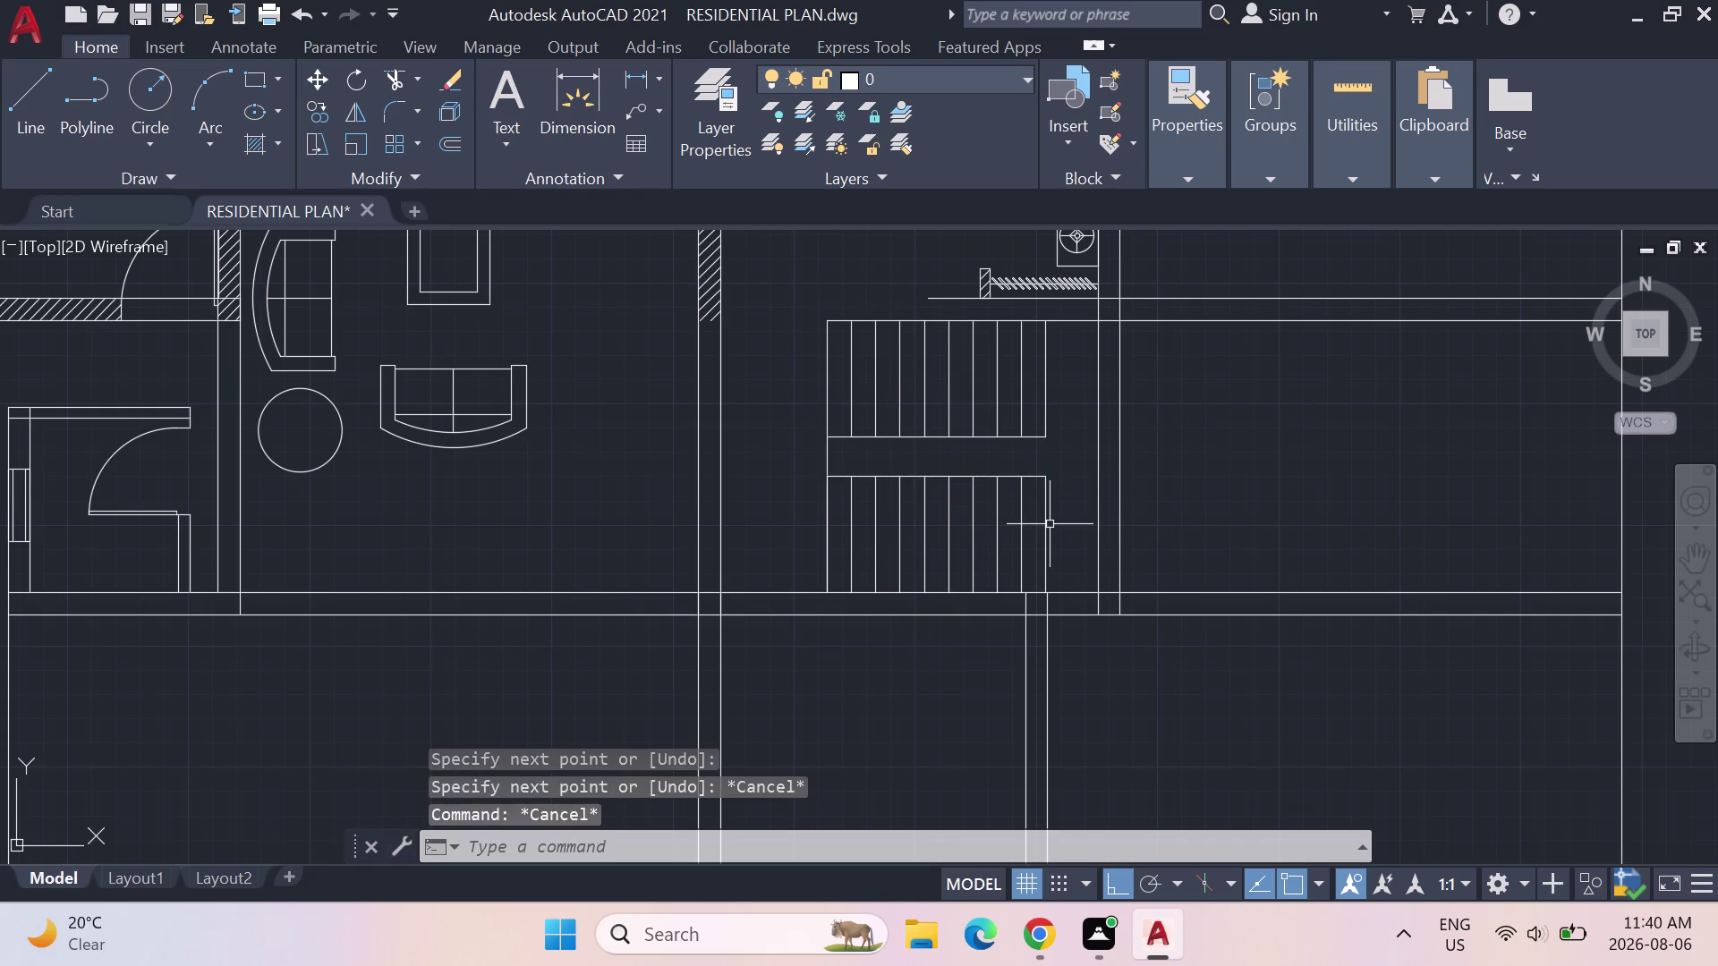
click(15, 93)
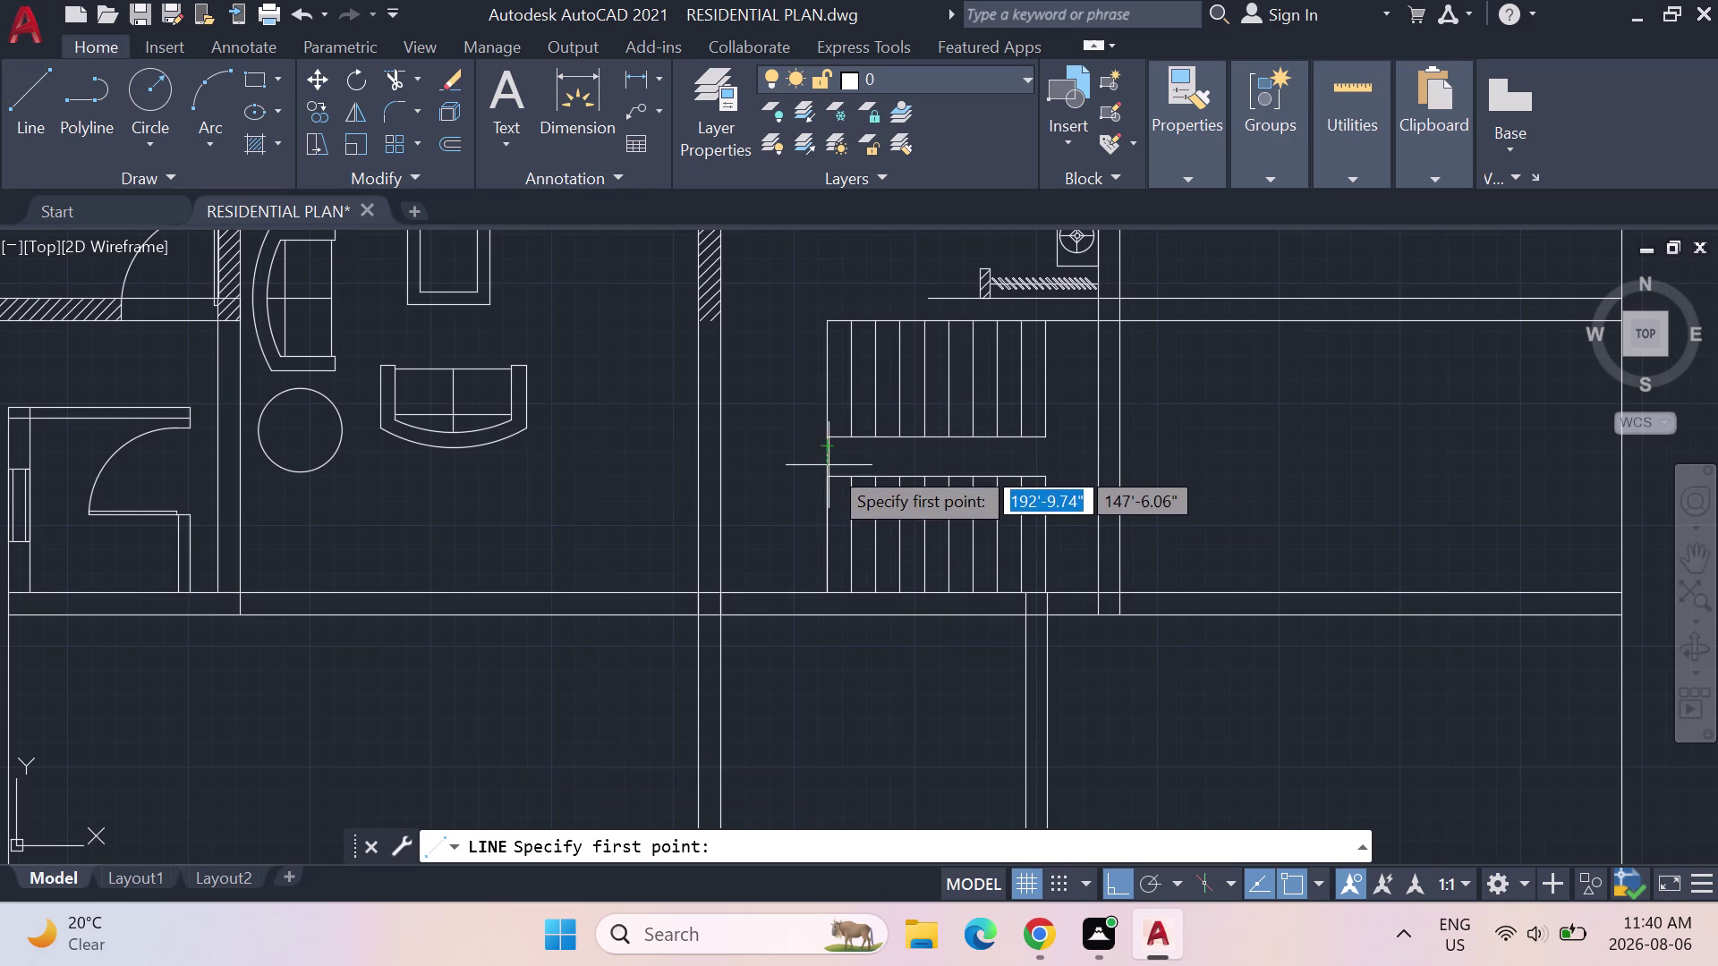
text(TR)
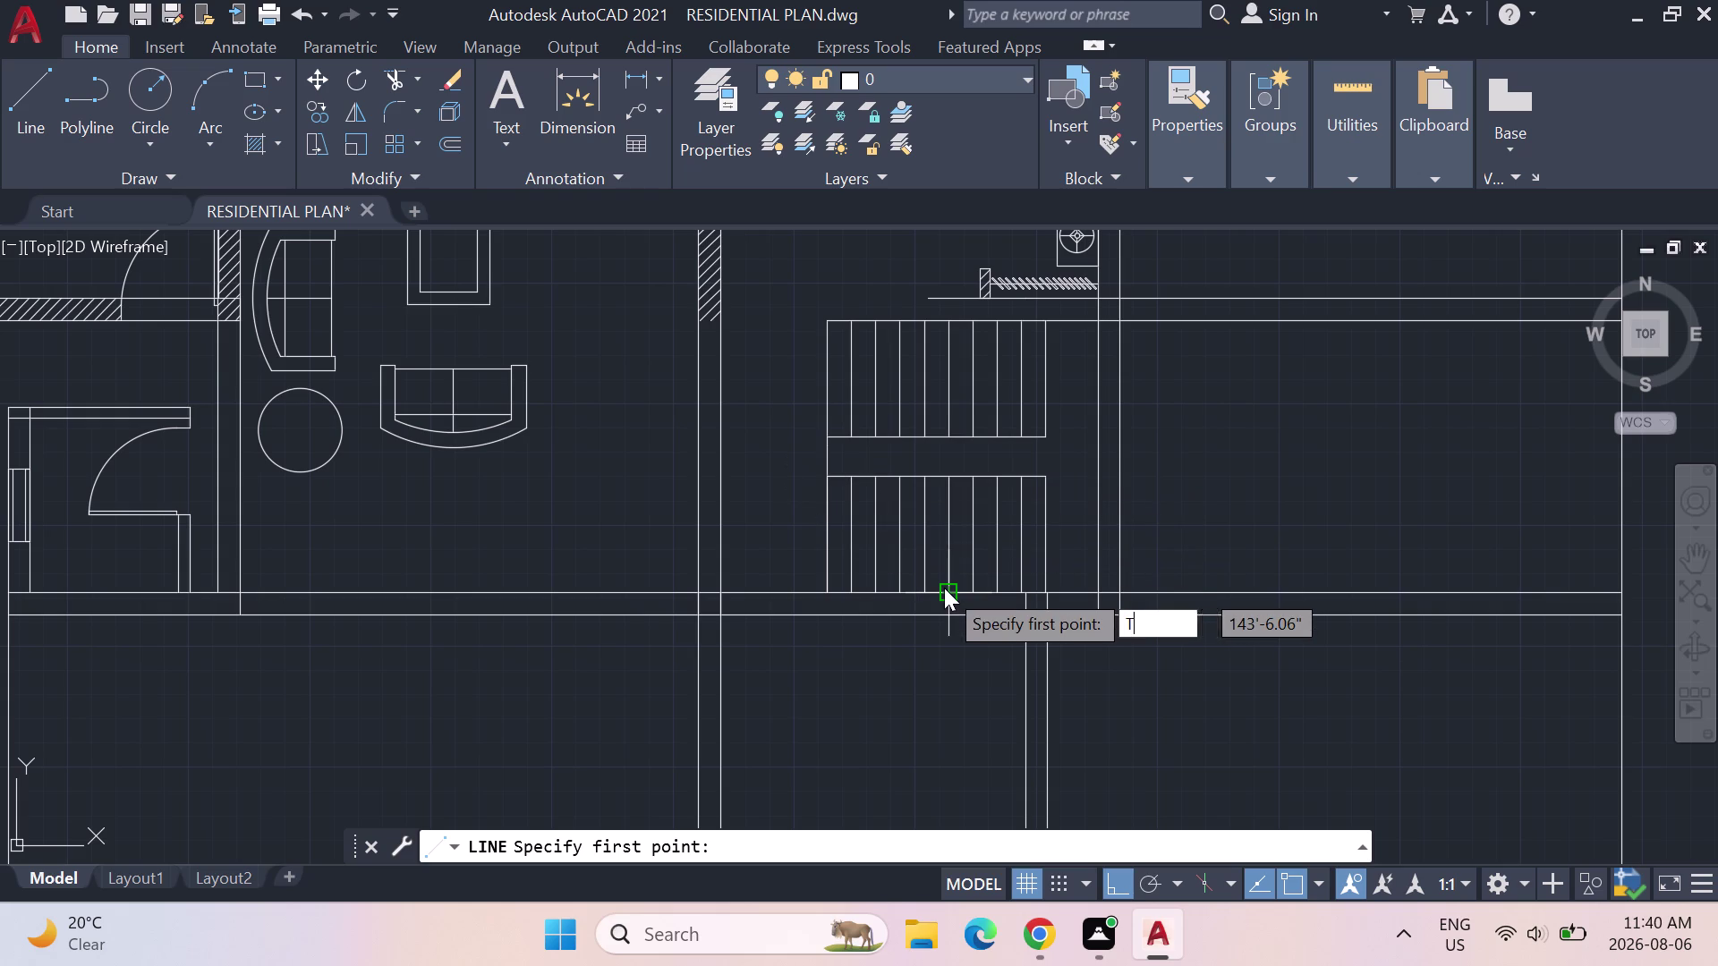
text(IM)
key(Return)
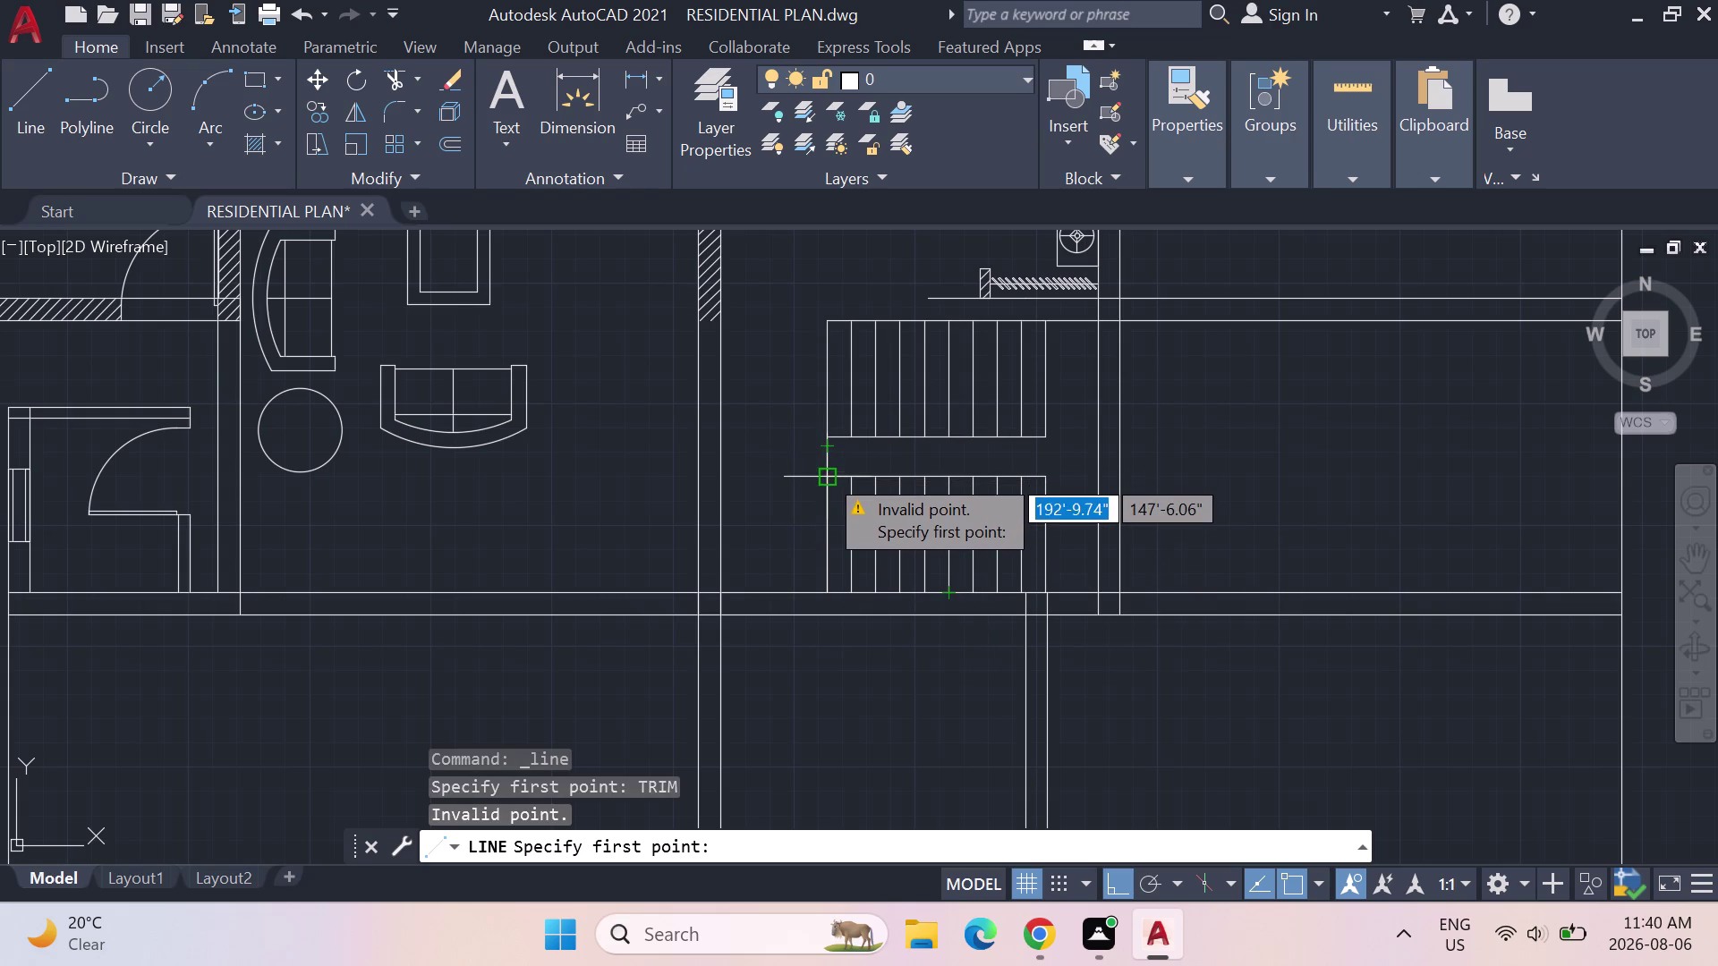
scroll(up, 3)
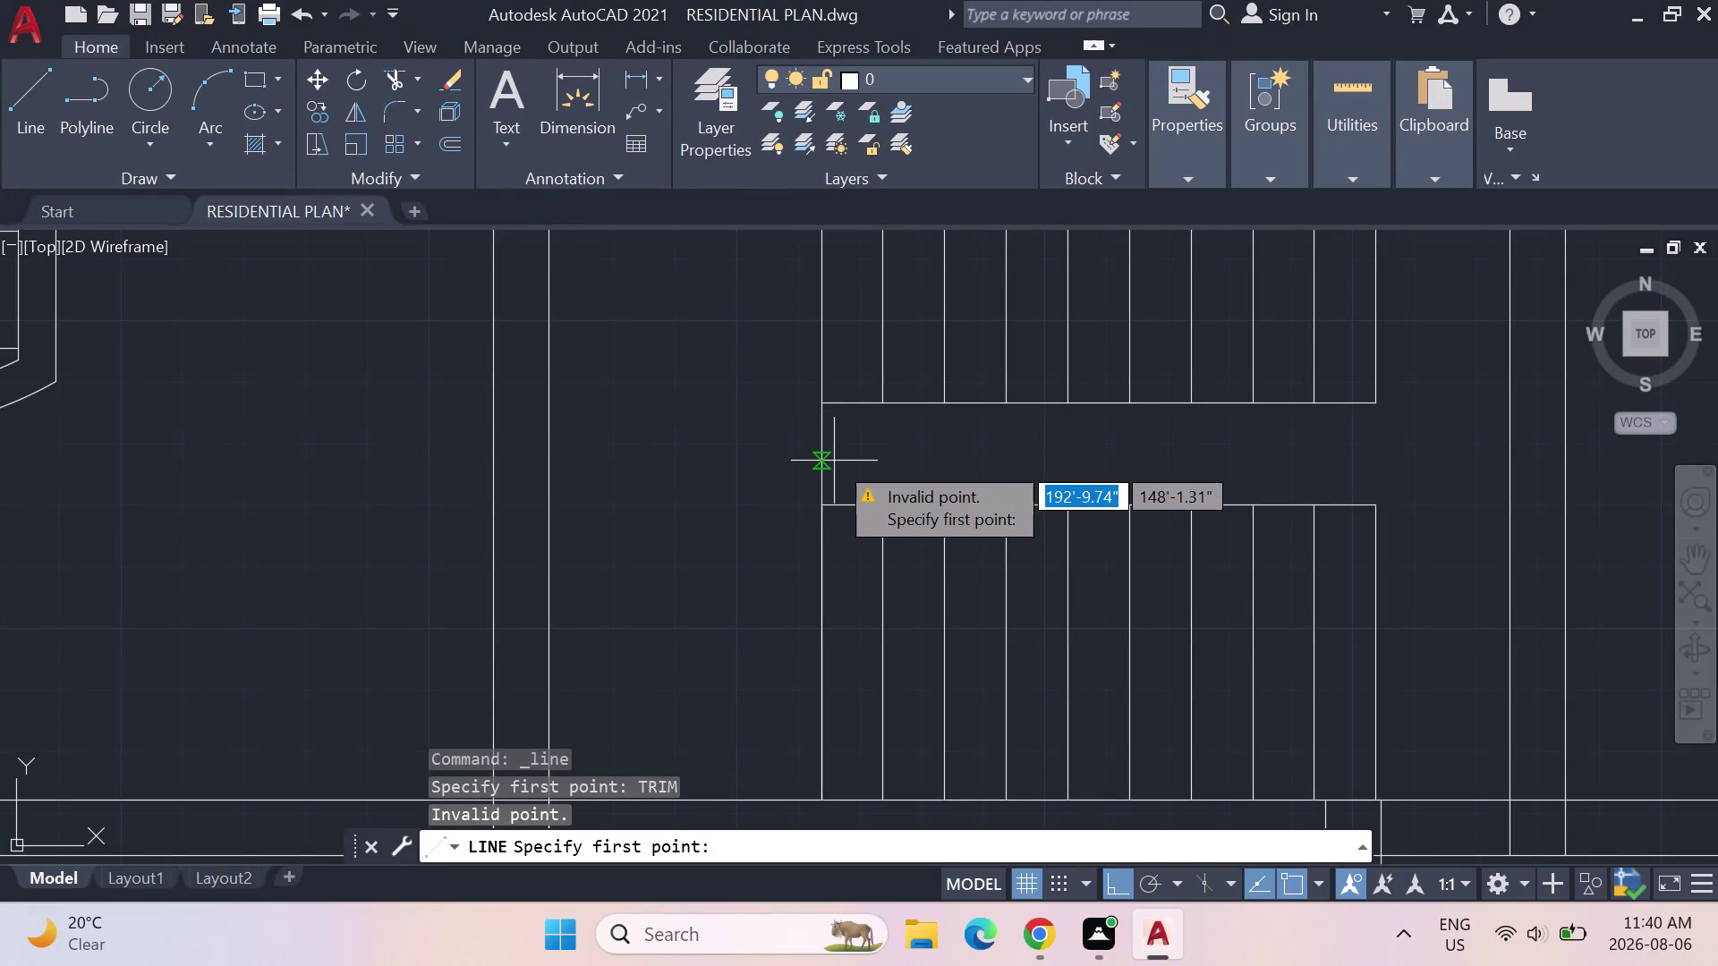
click(41, 93)
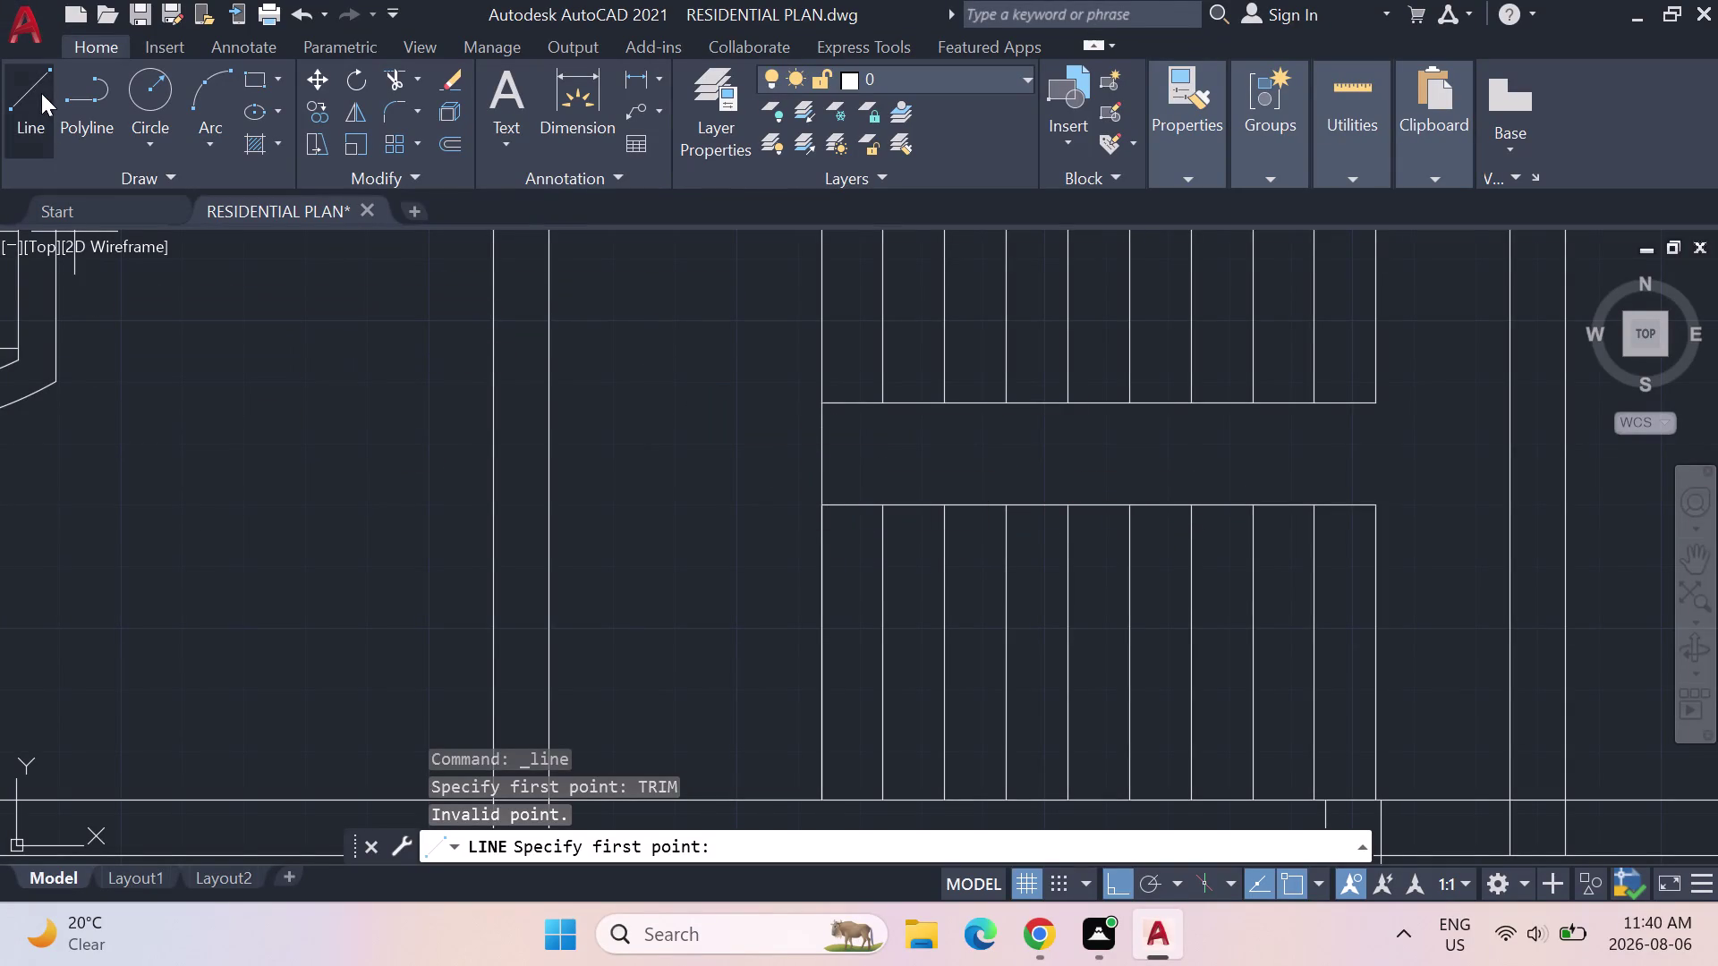
click(1369, 168)
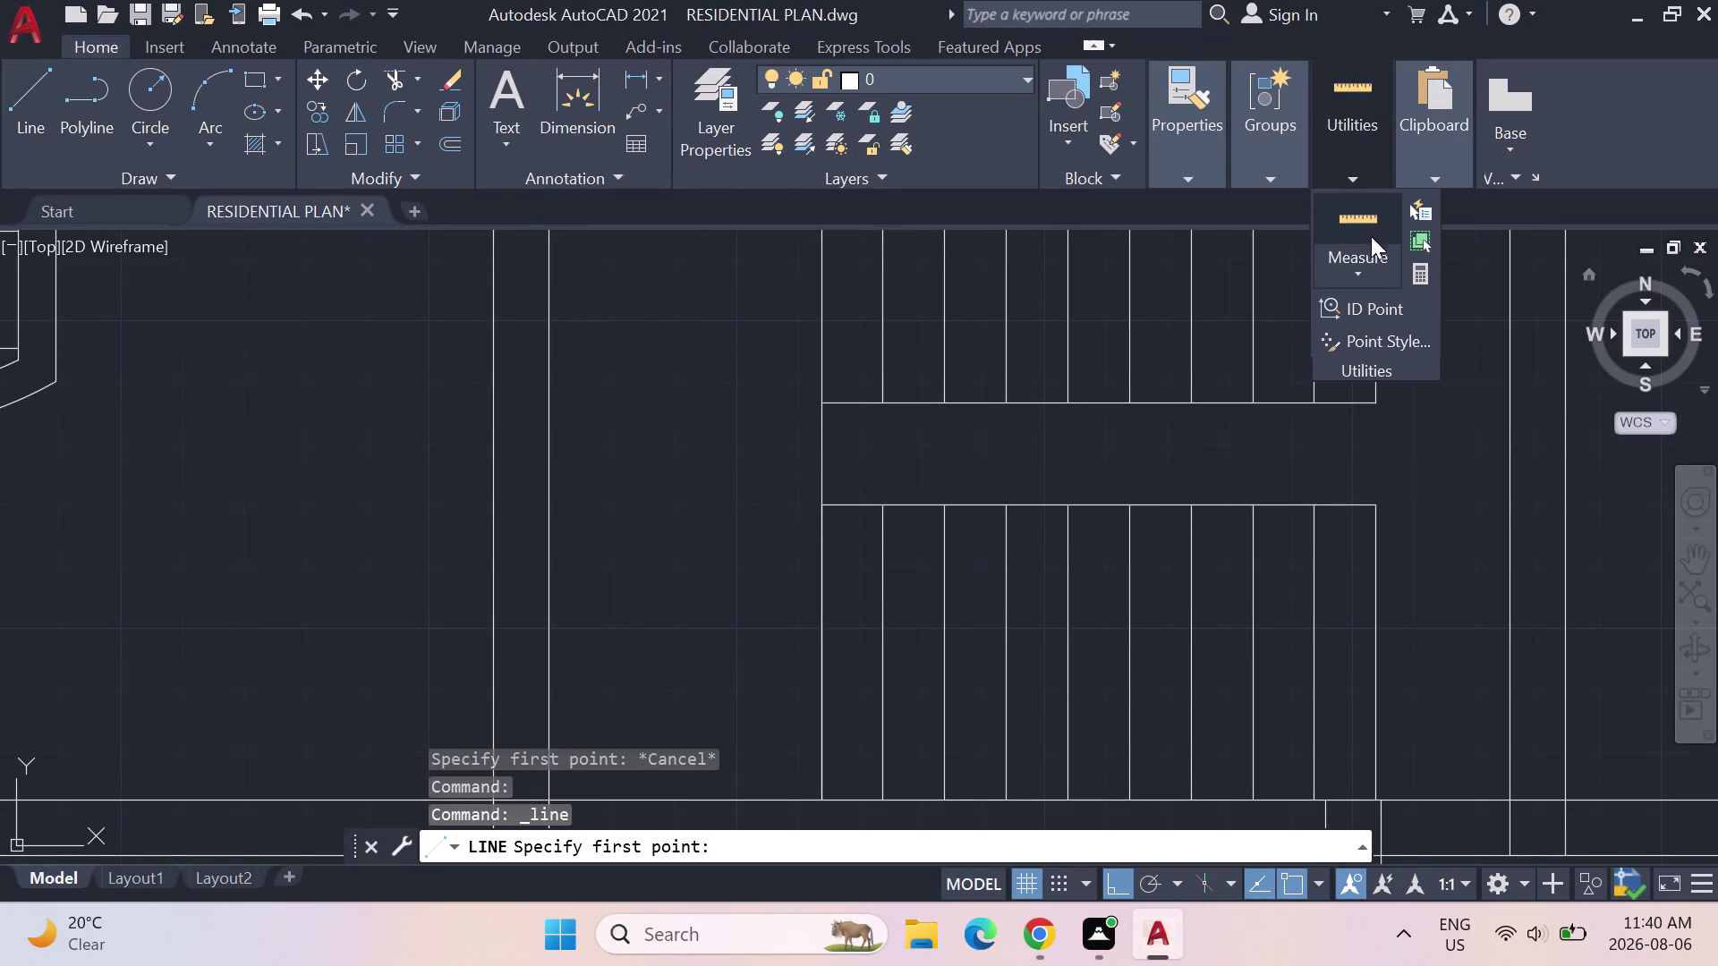
click(1374, 211)
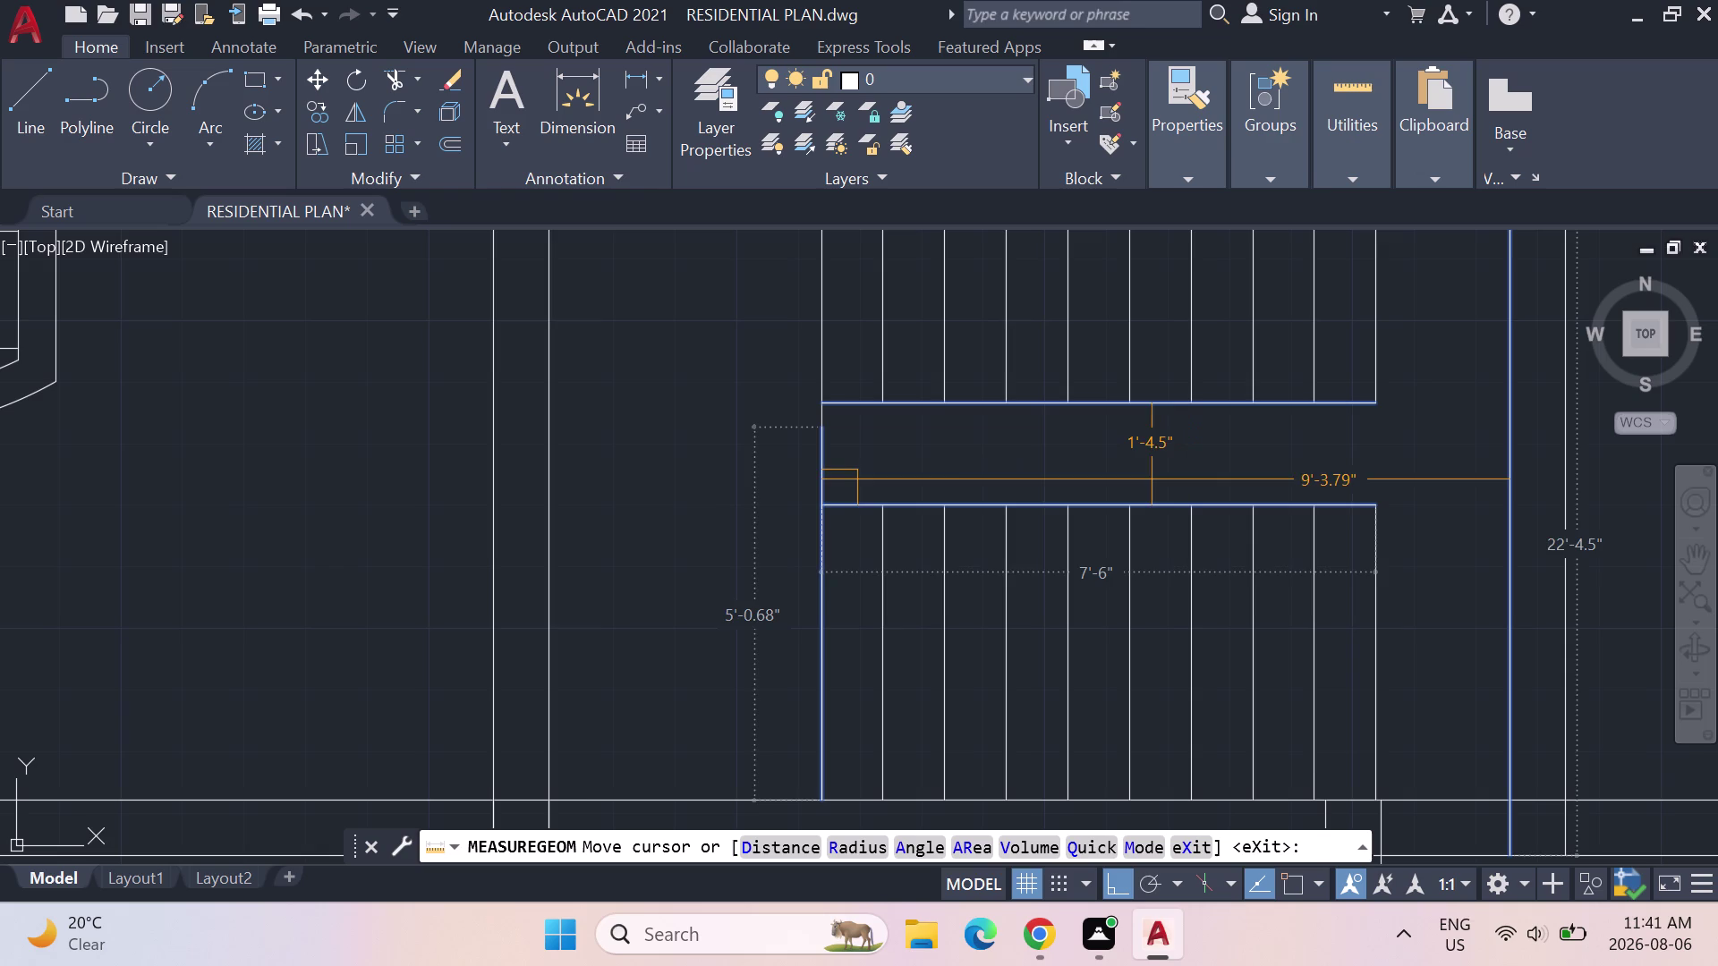
key(Escape)
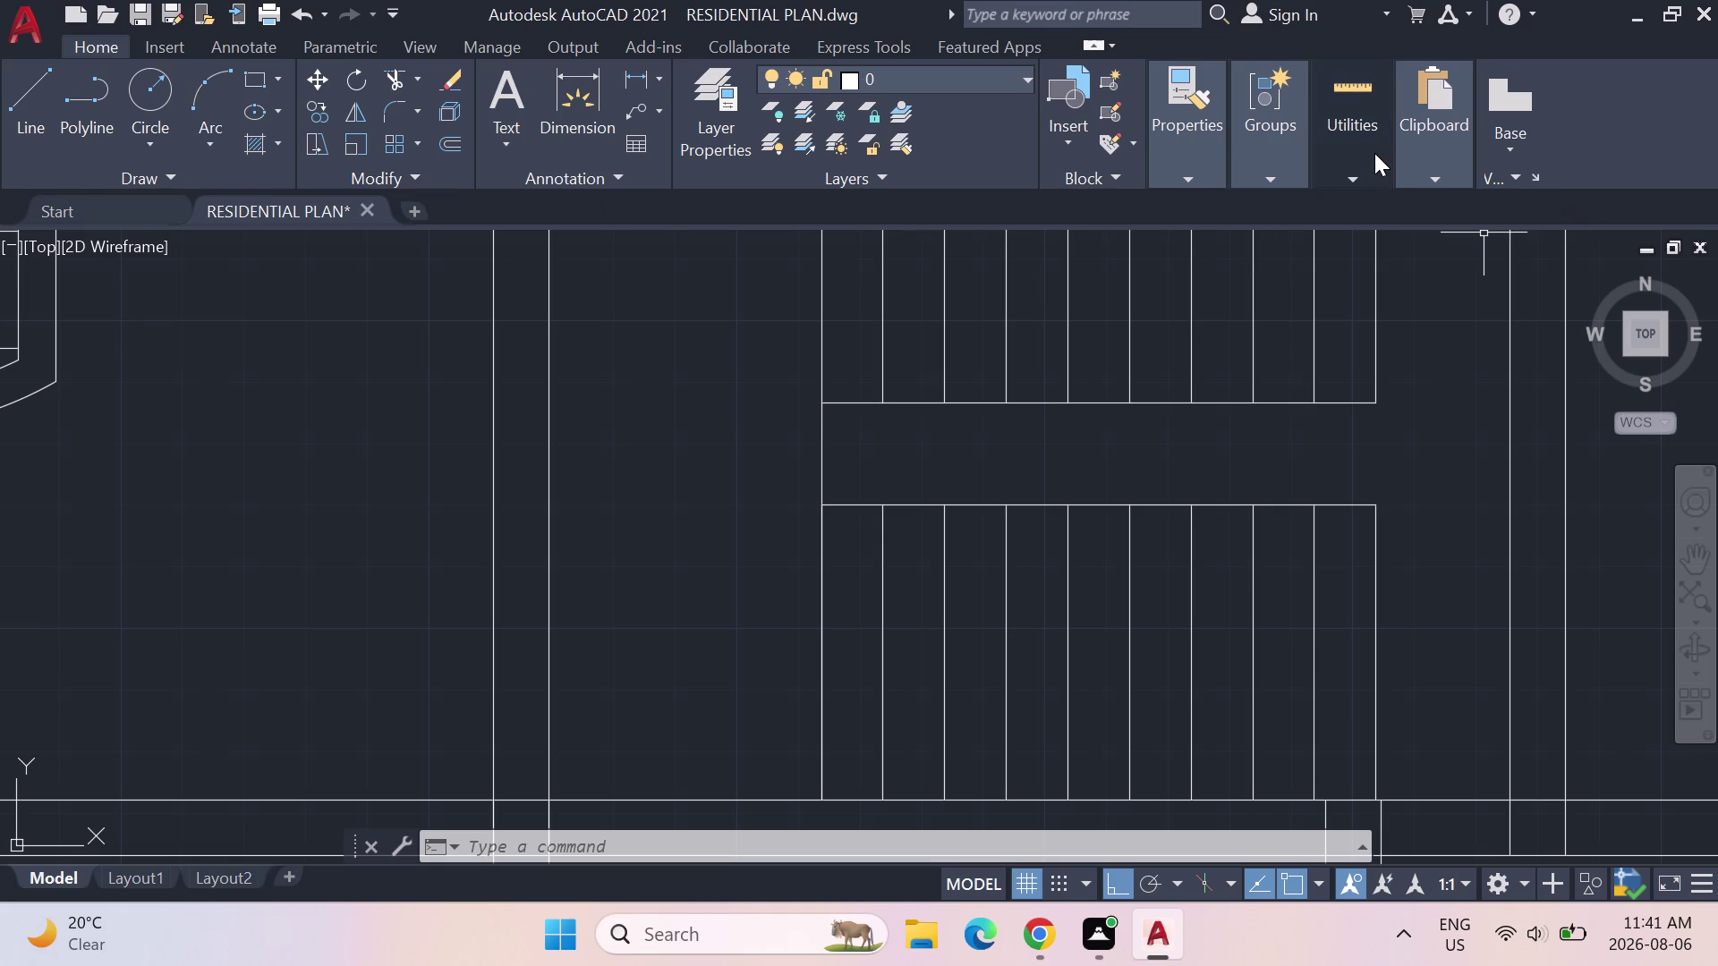
click(24, 87)
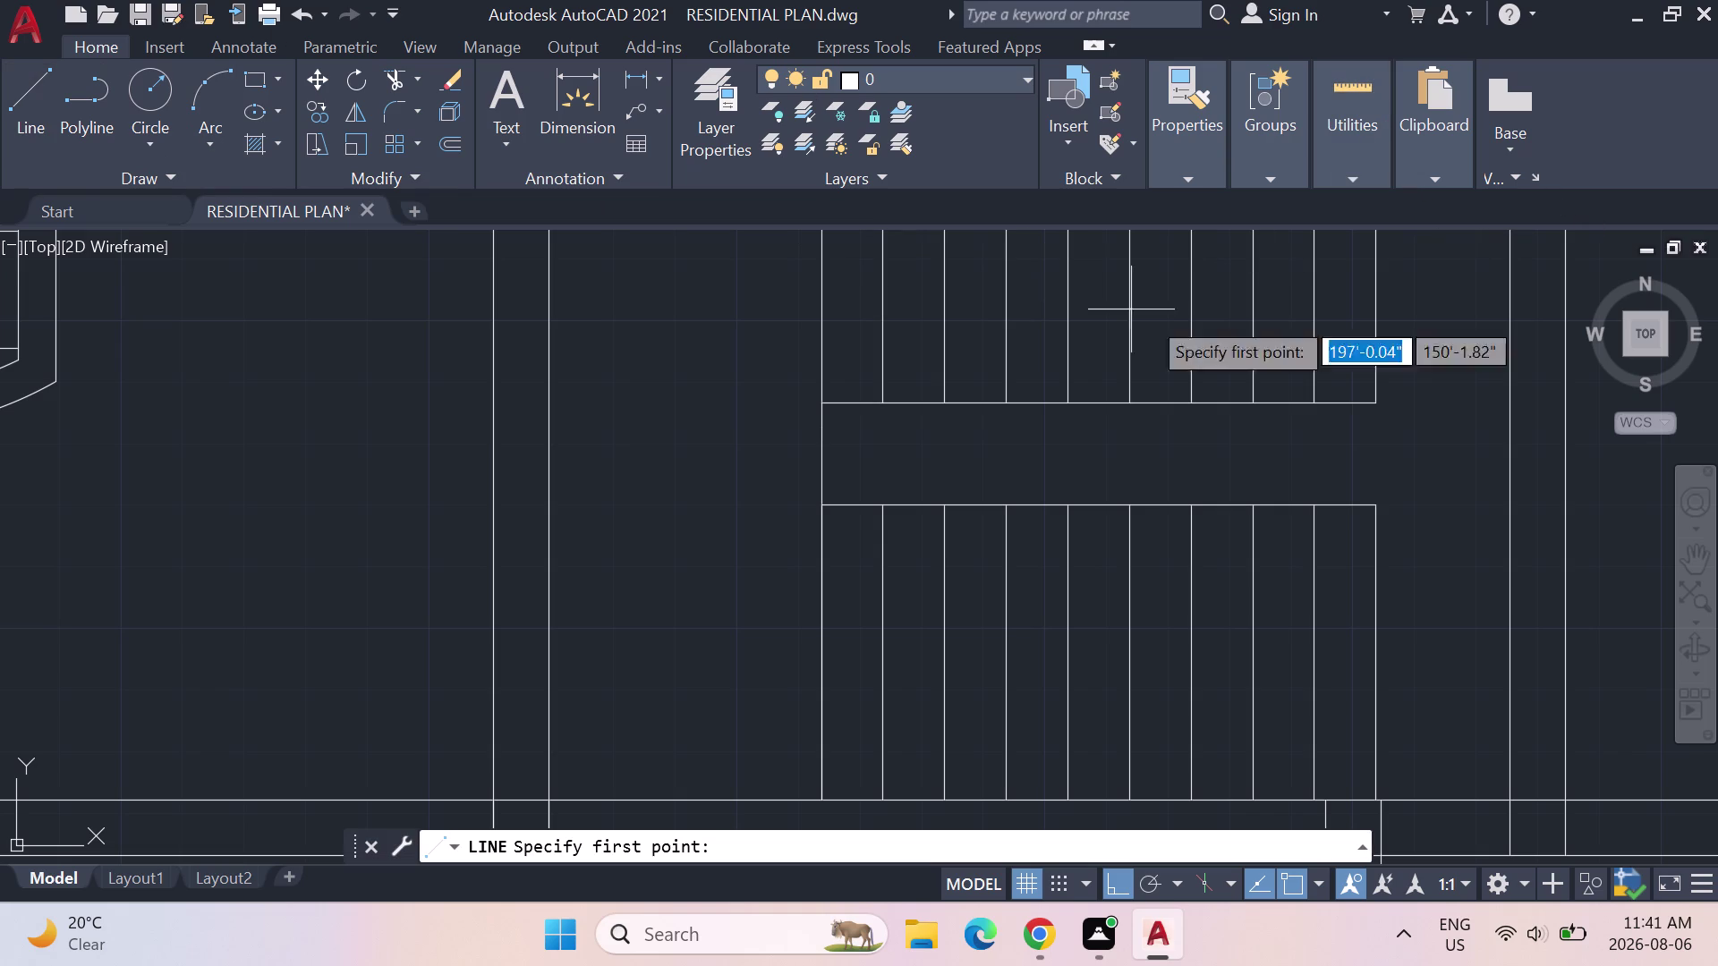
Draw a line about 8'-8.75" from the landing's right edge leftward past the flights.
click(1374, 505)
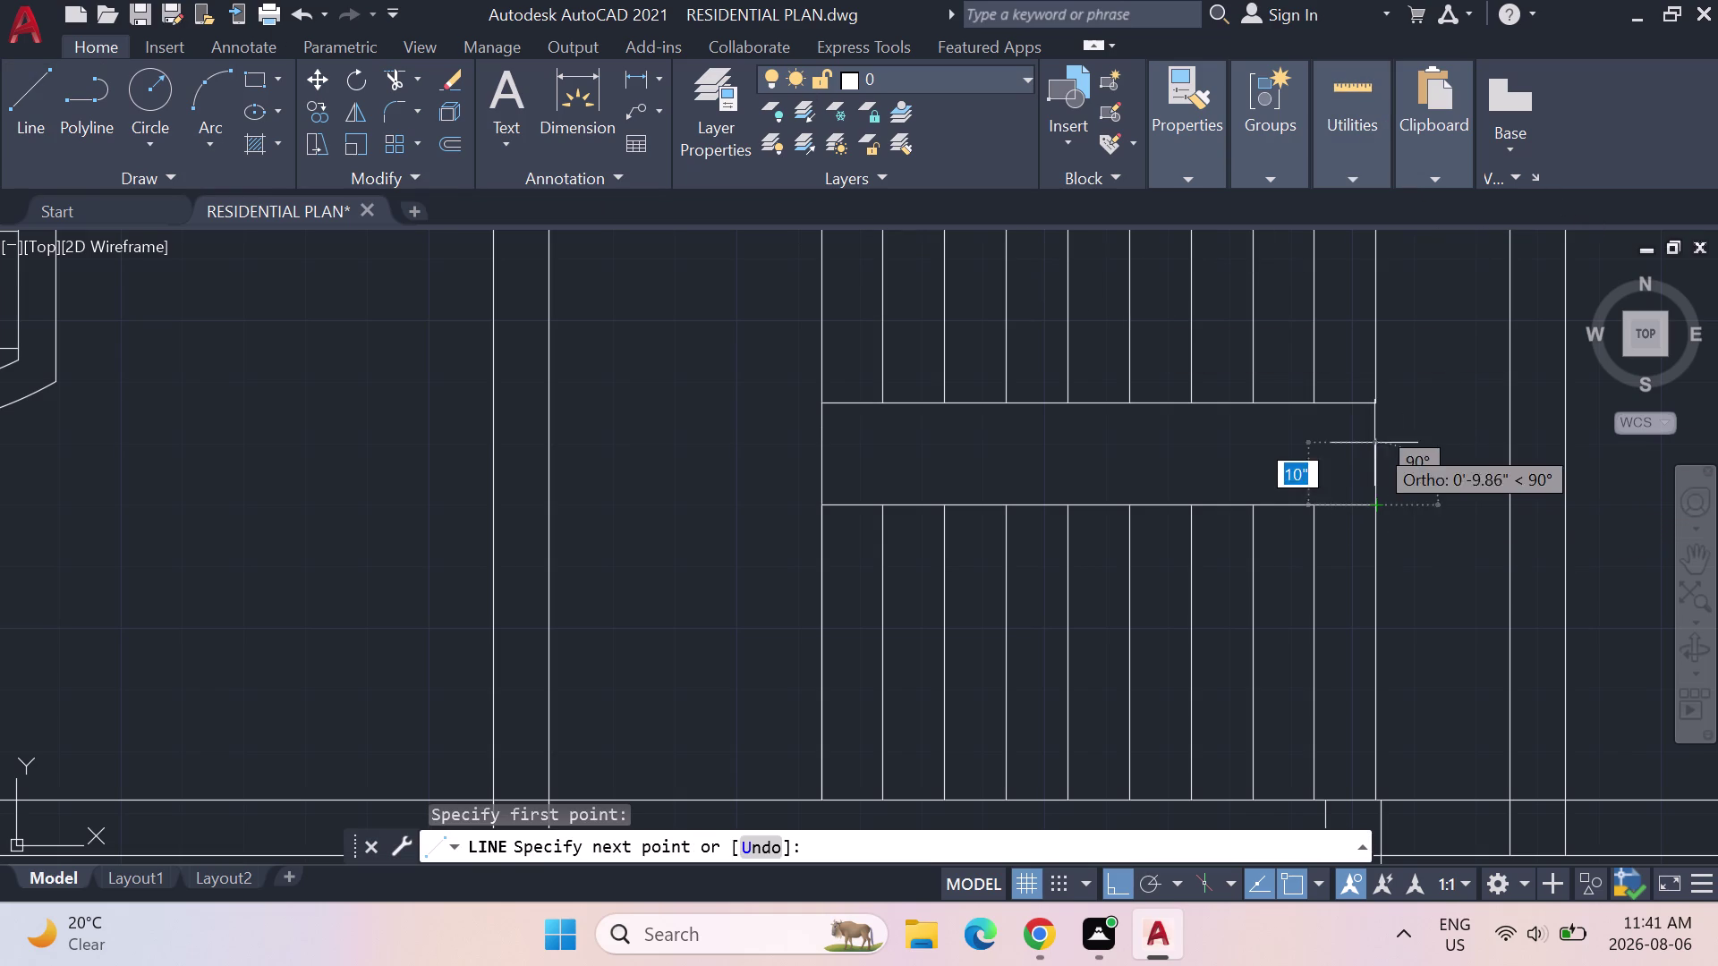
click(1376, 408)
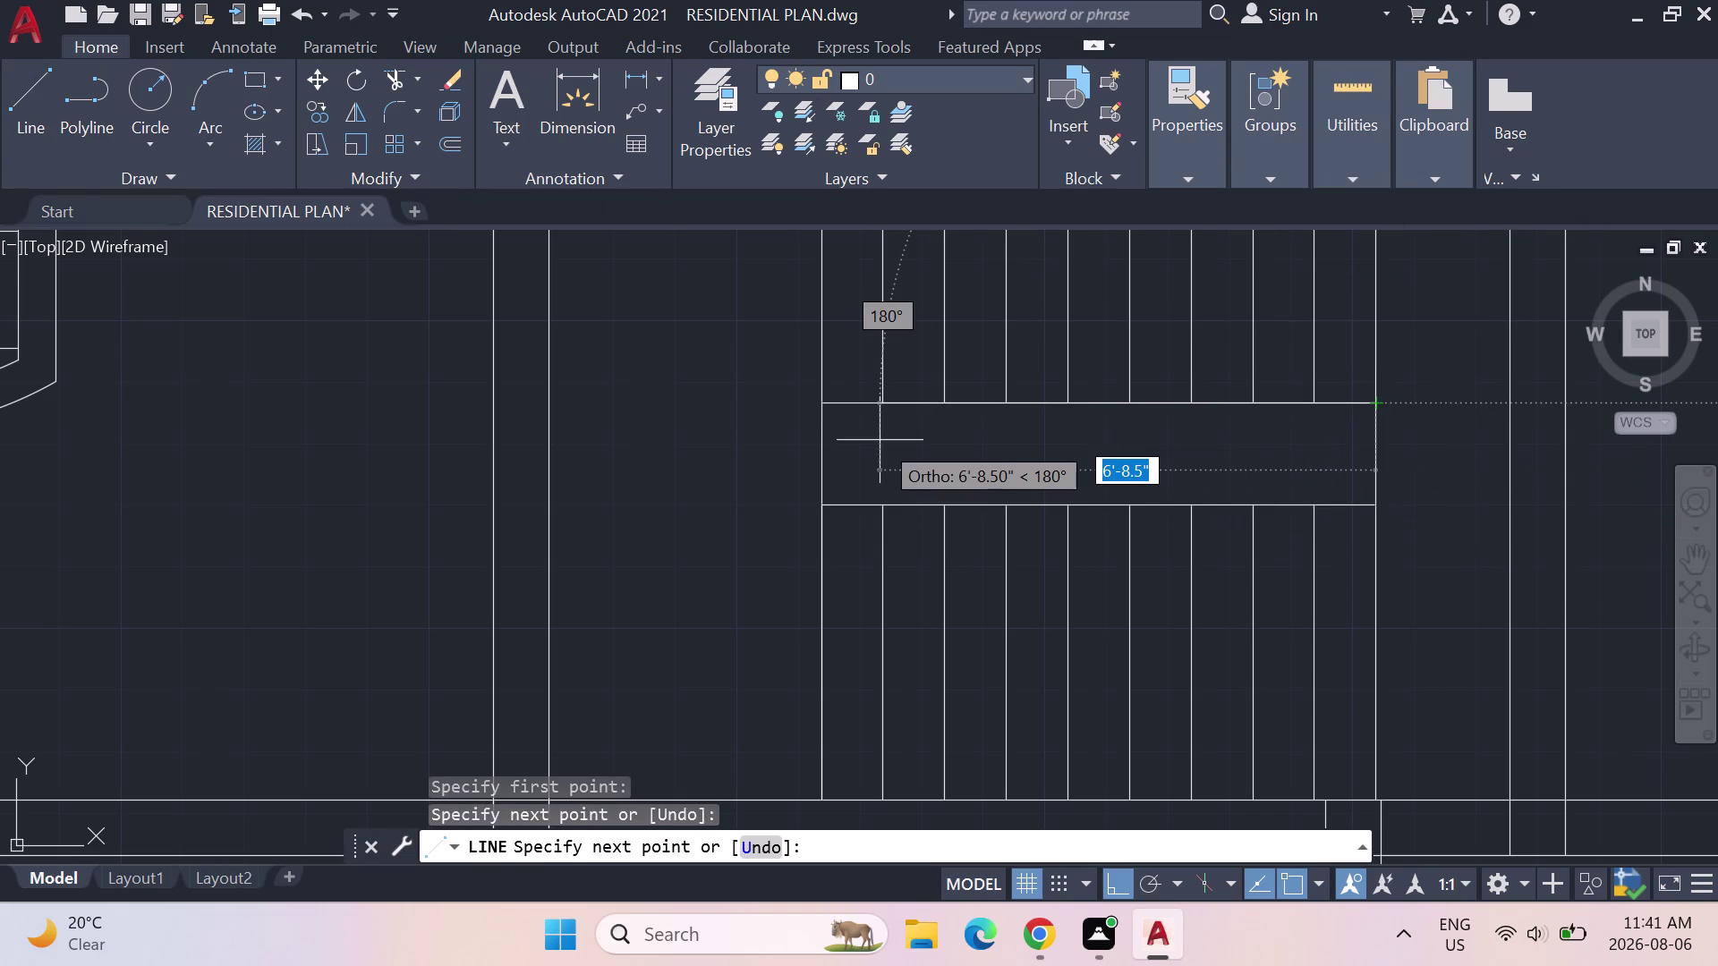
key(Escape)
key(Escape)
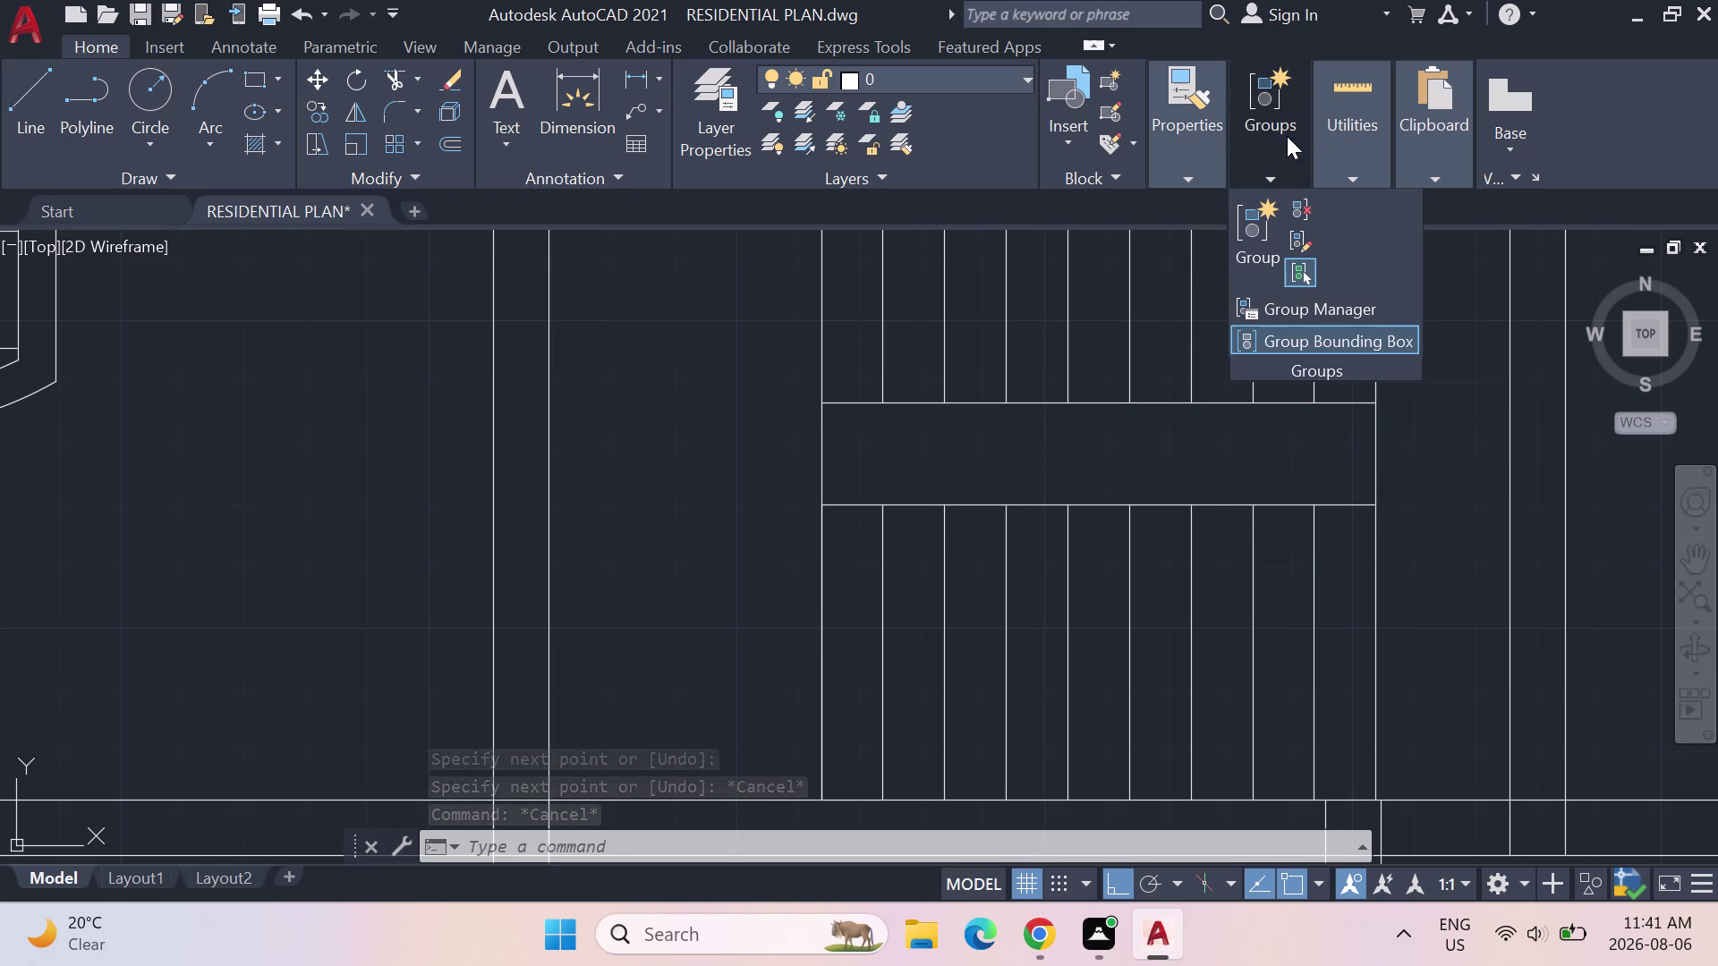
click(34, 101)
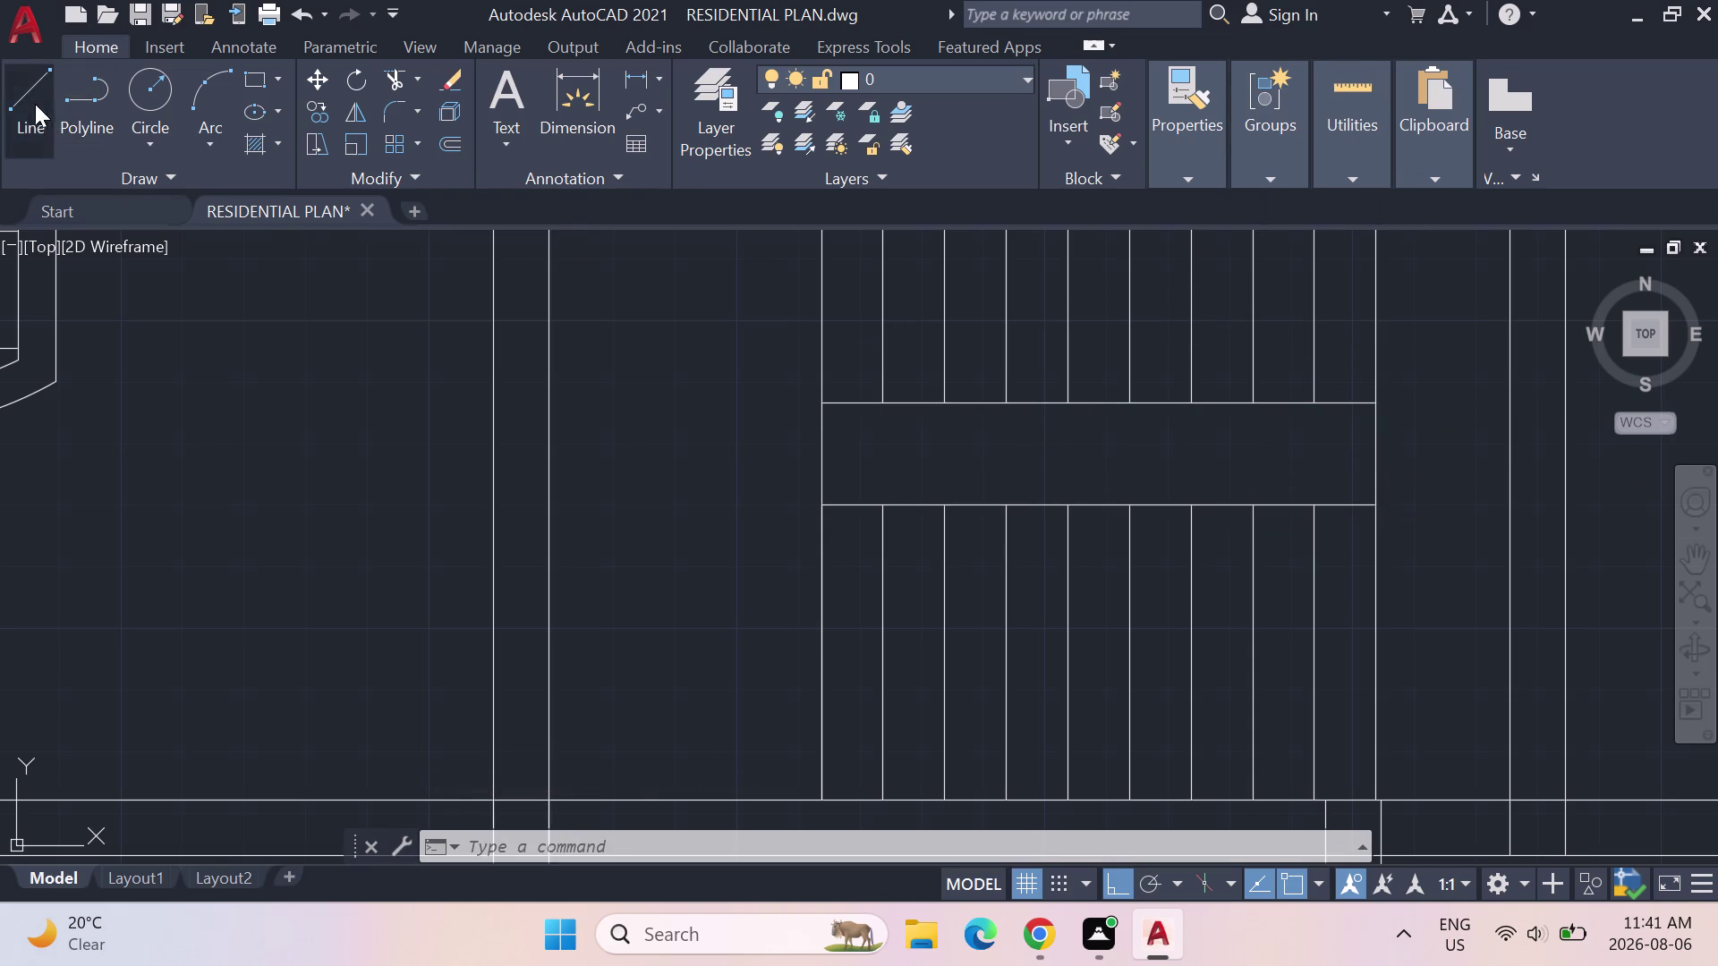
click(1379, 449)
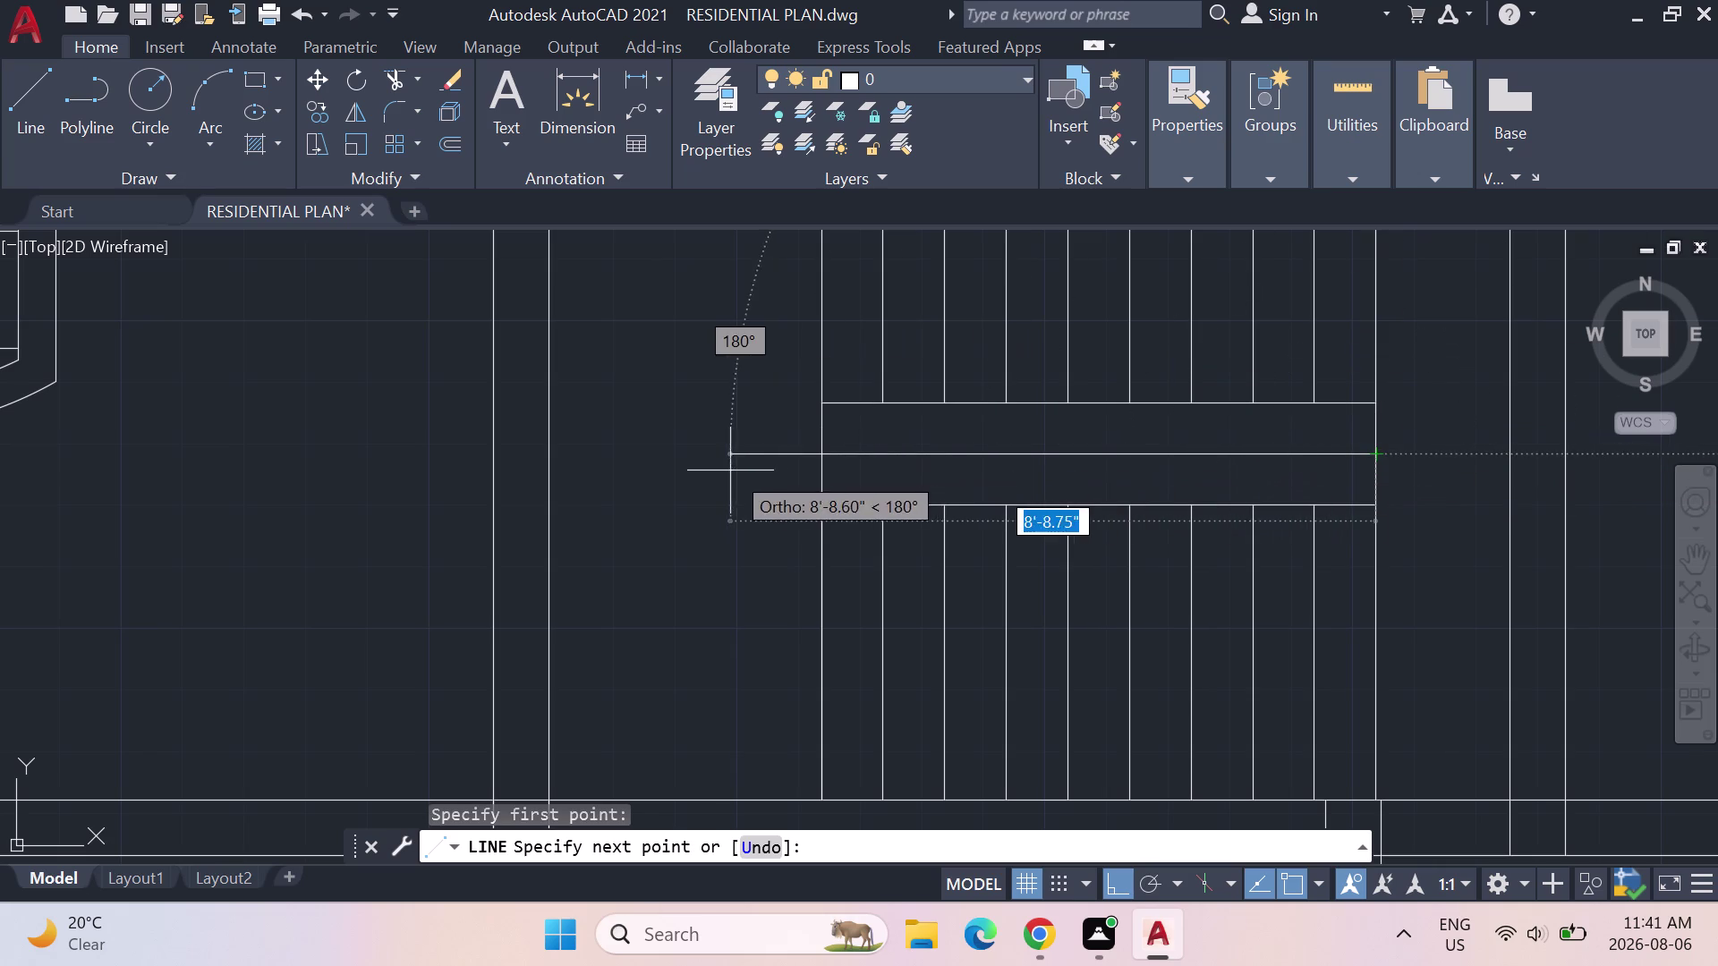
click(730, 471)
key(Escape)
key(Escape)
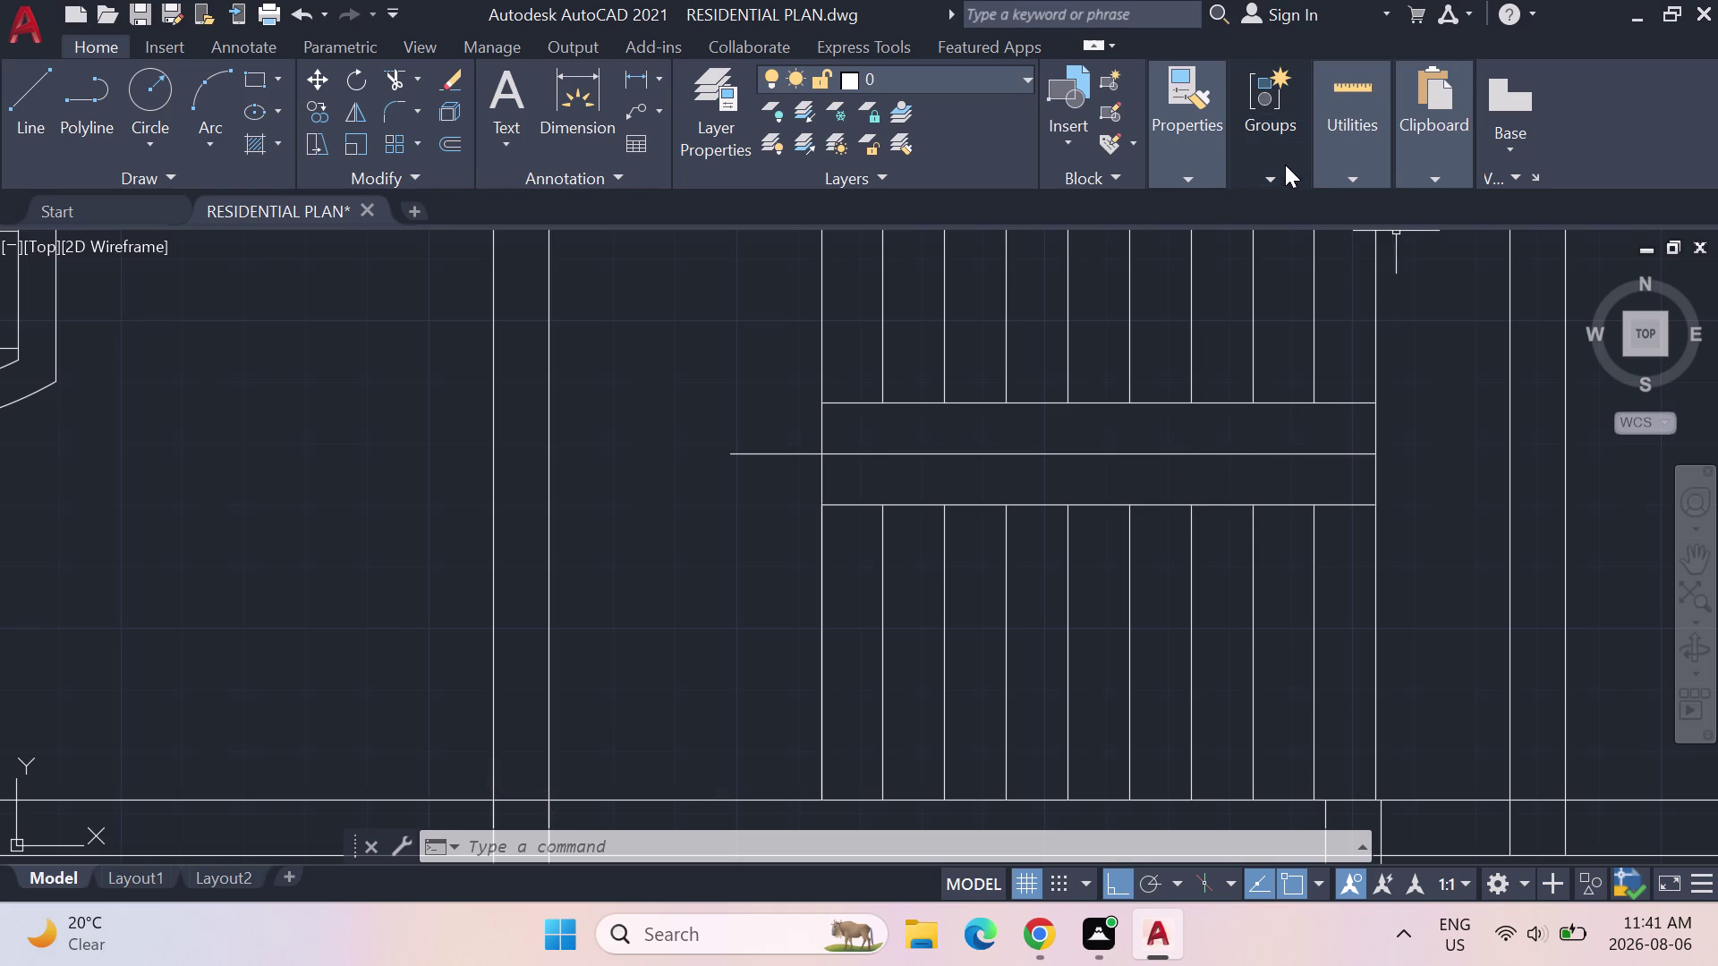
Measure the distances around the new landing line.
click(1351, 159)
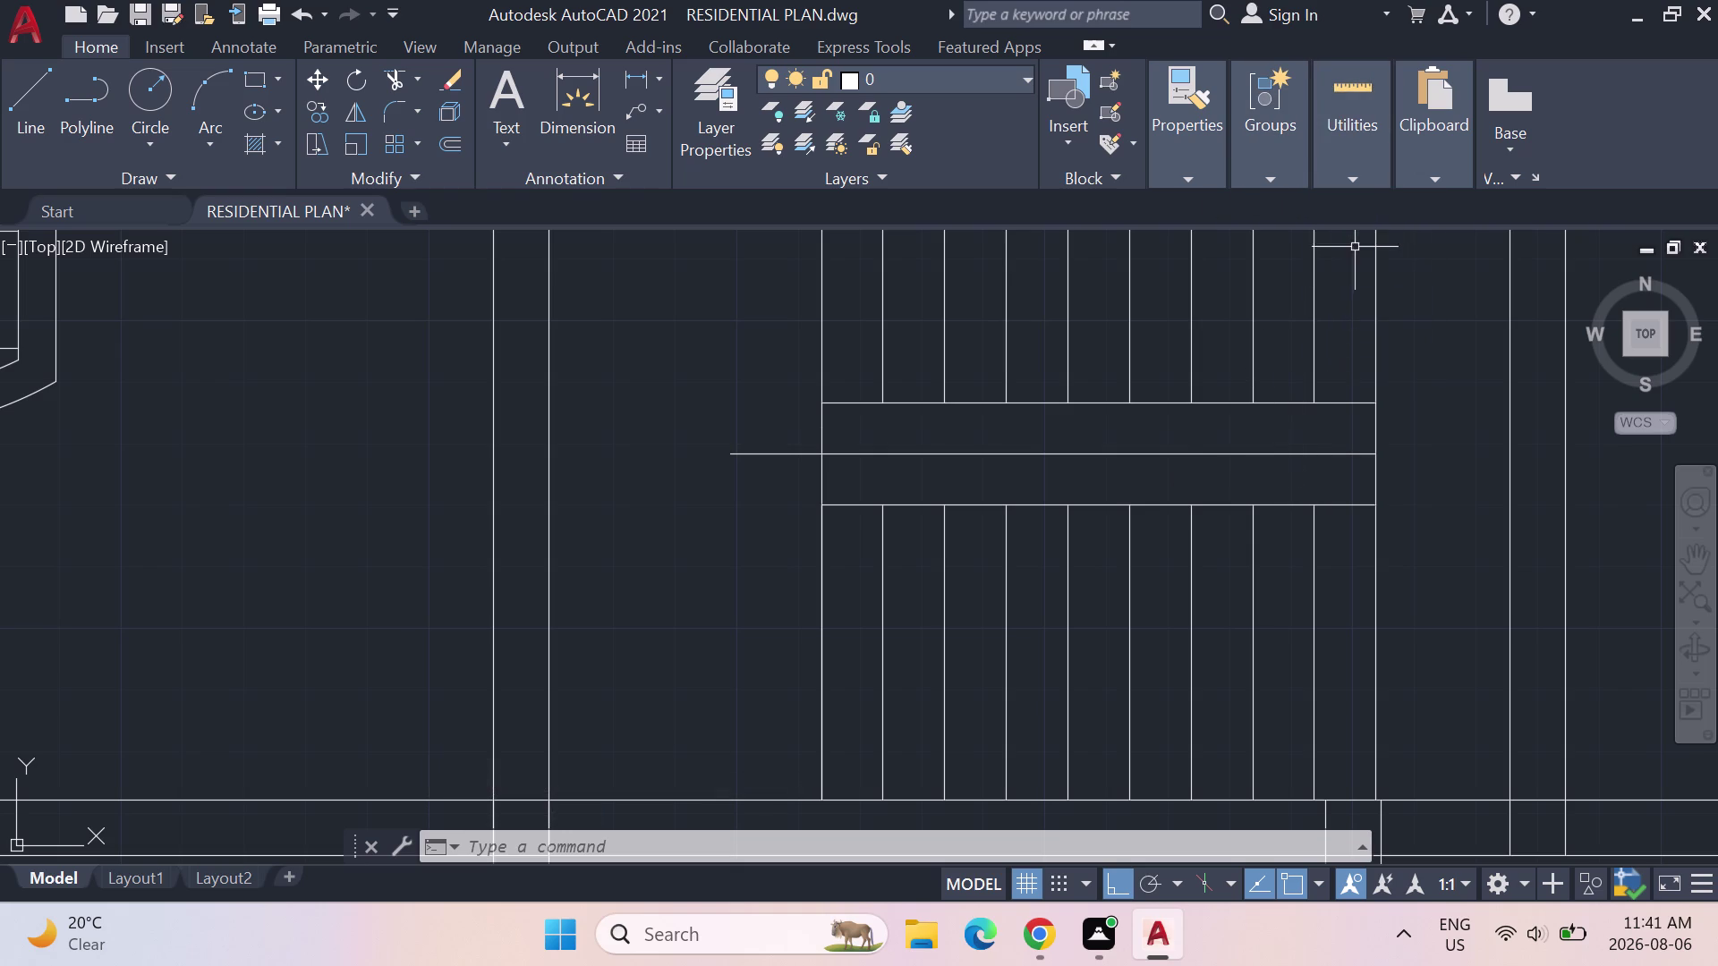
click(1356, 157)
click(1365, 202)
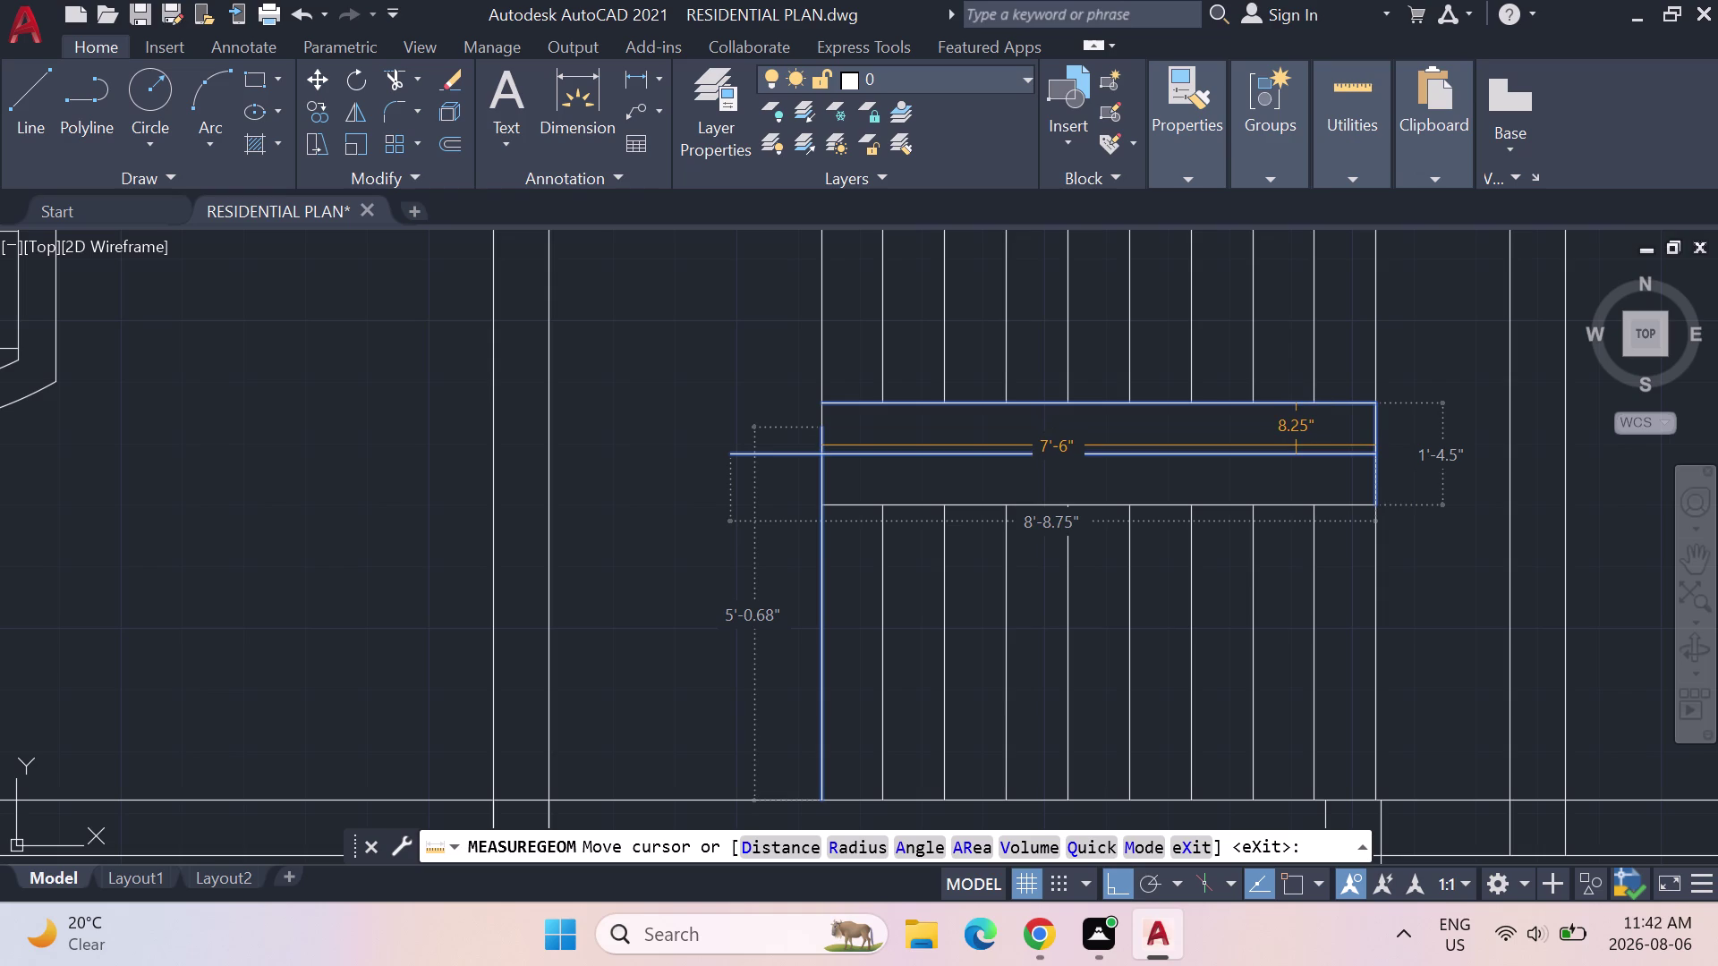
Trim the landing line's overhang left of the stairwell edge using TRIM.
key(Escape)
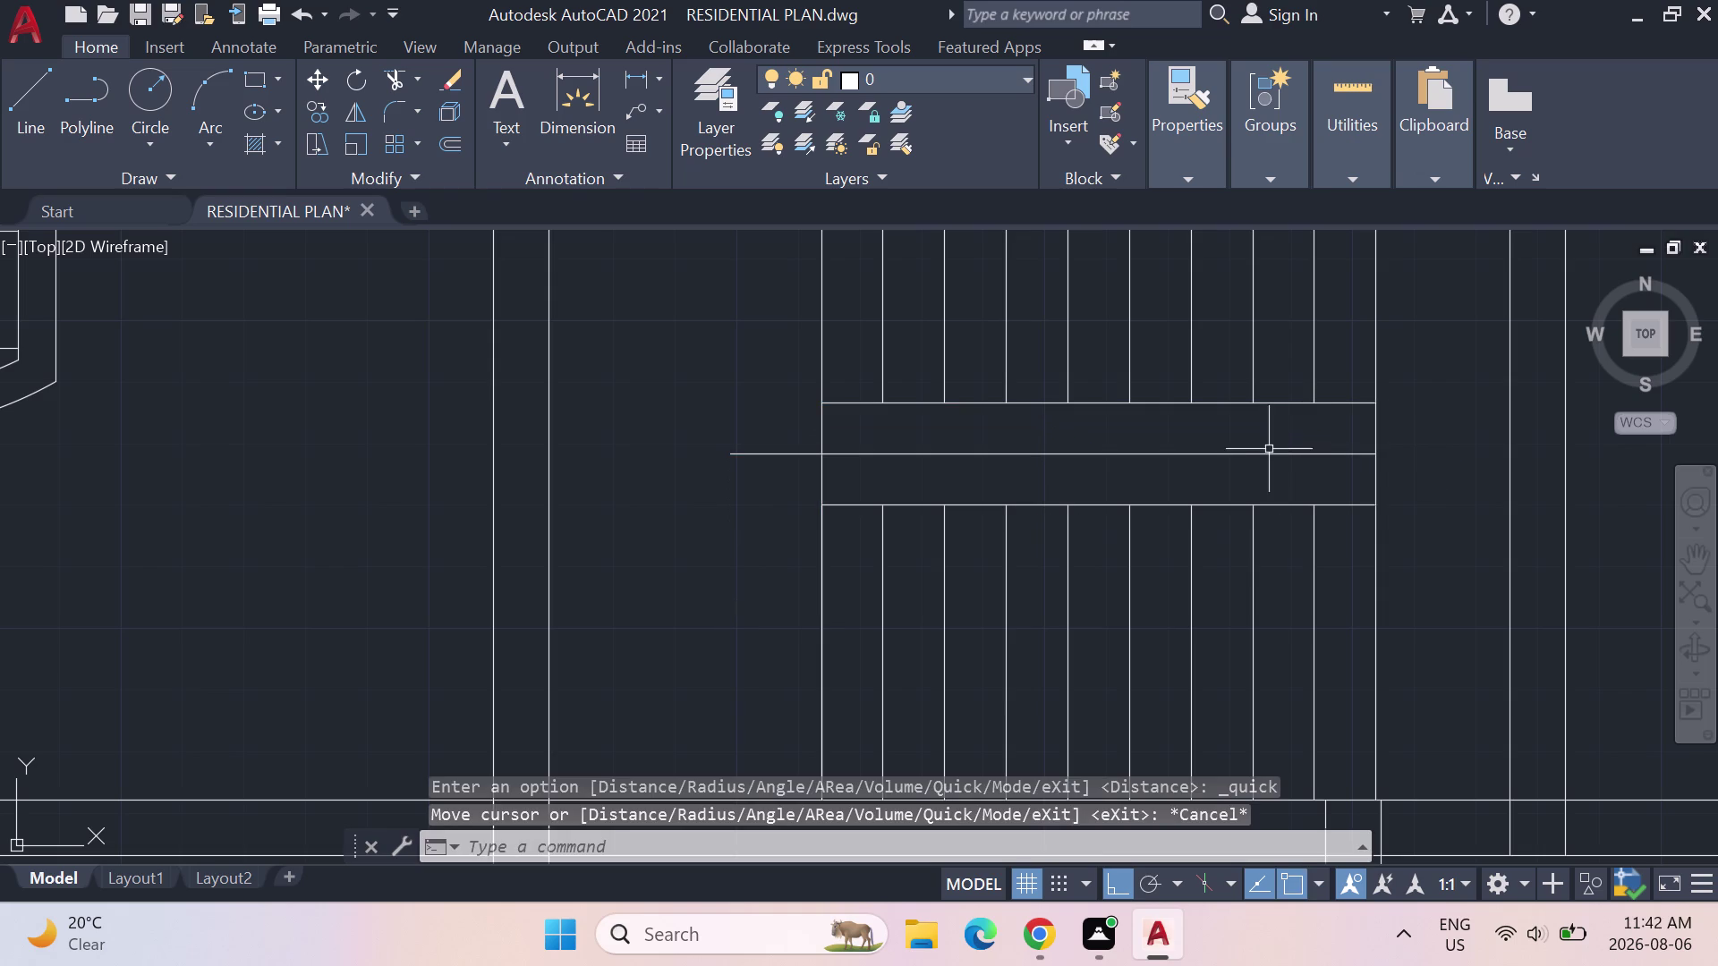
text(O)
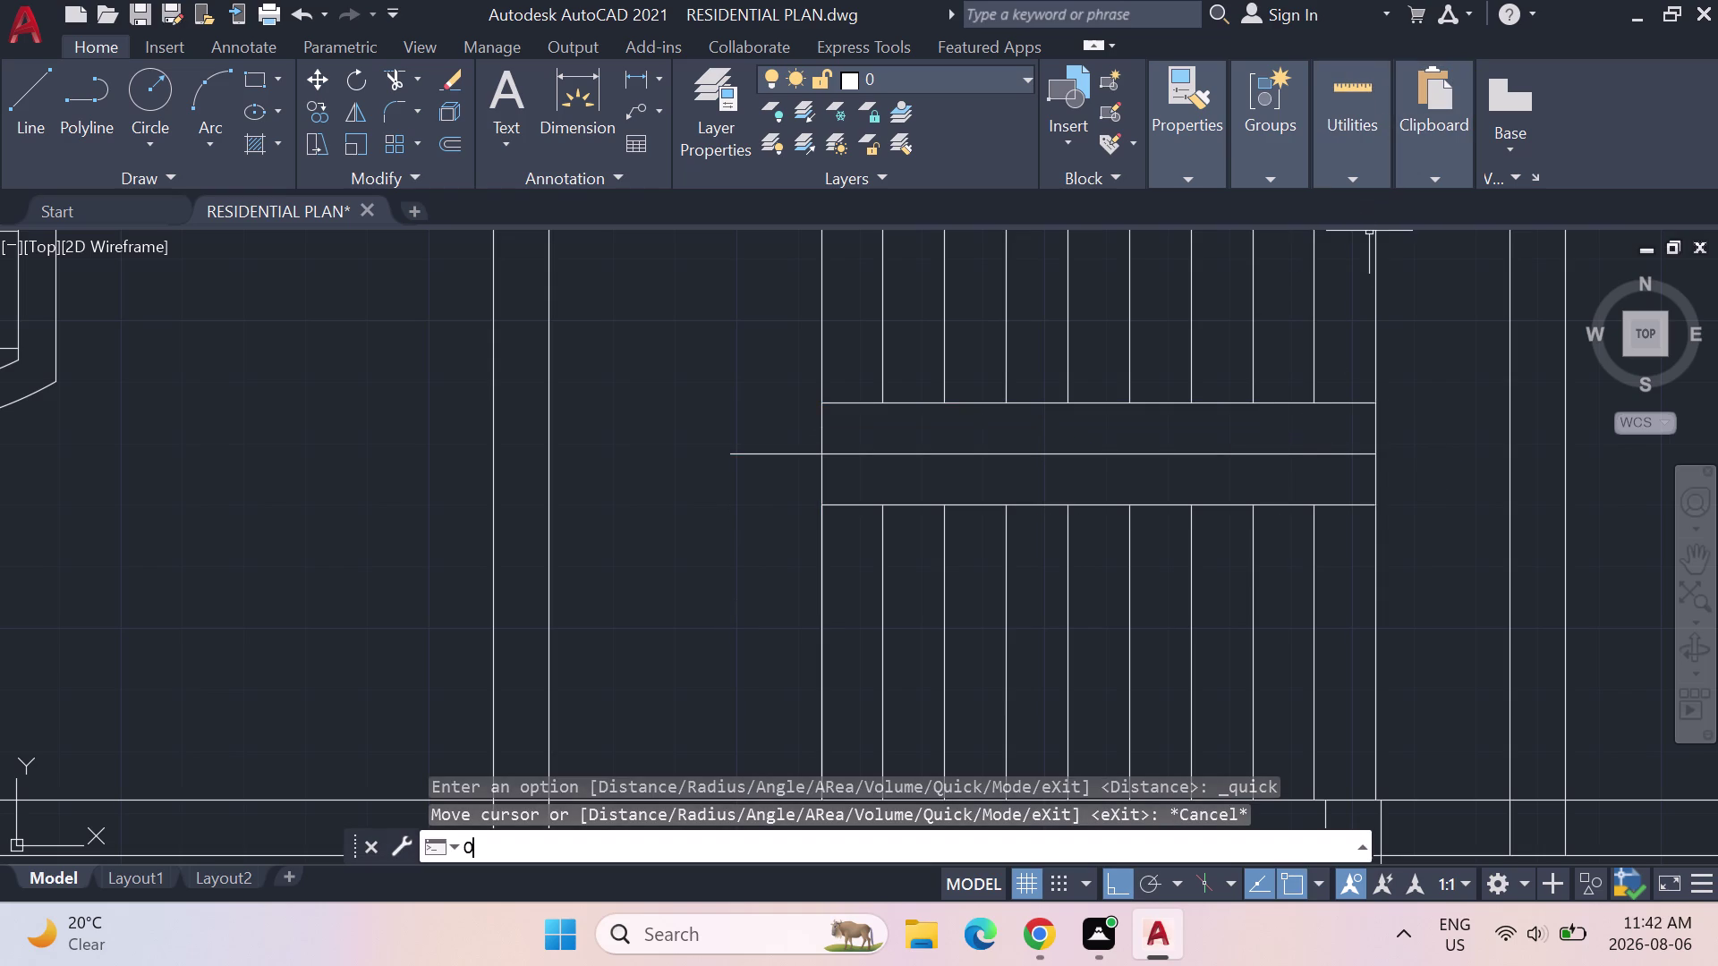
text(FF)
key(Escape)
text(TRIM)
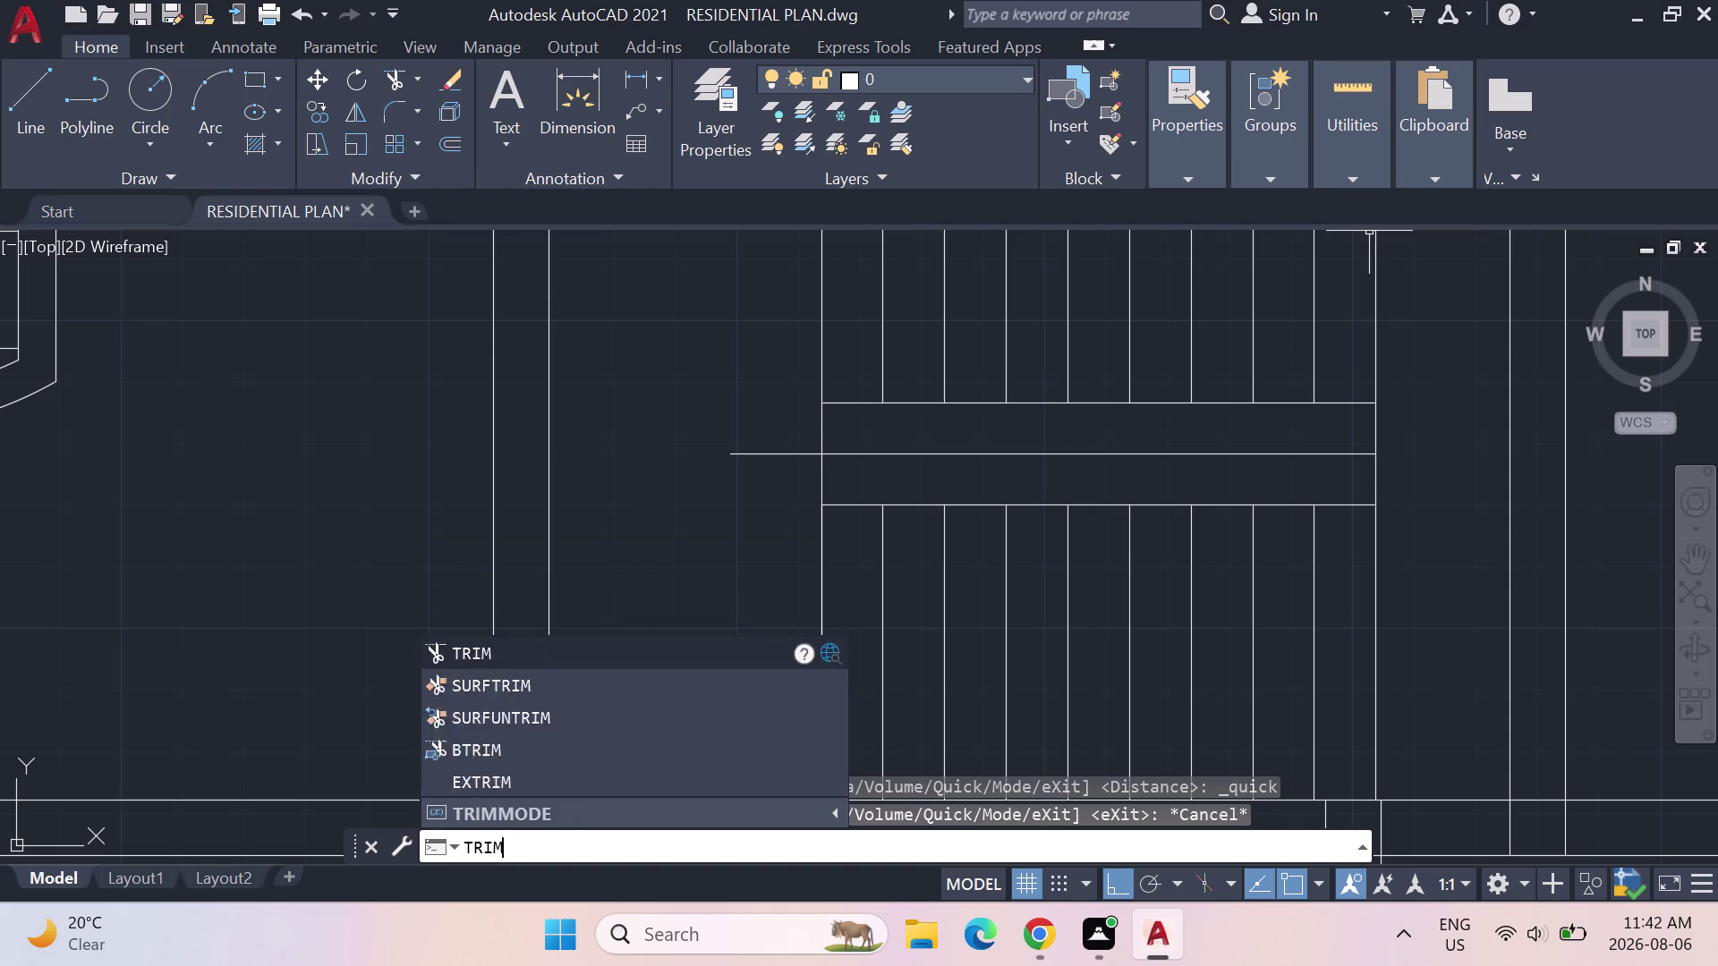
key(Return)
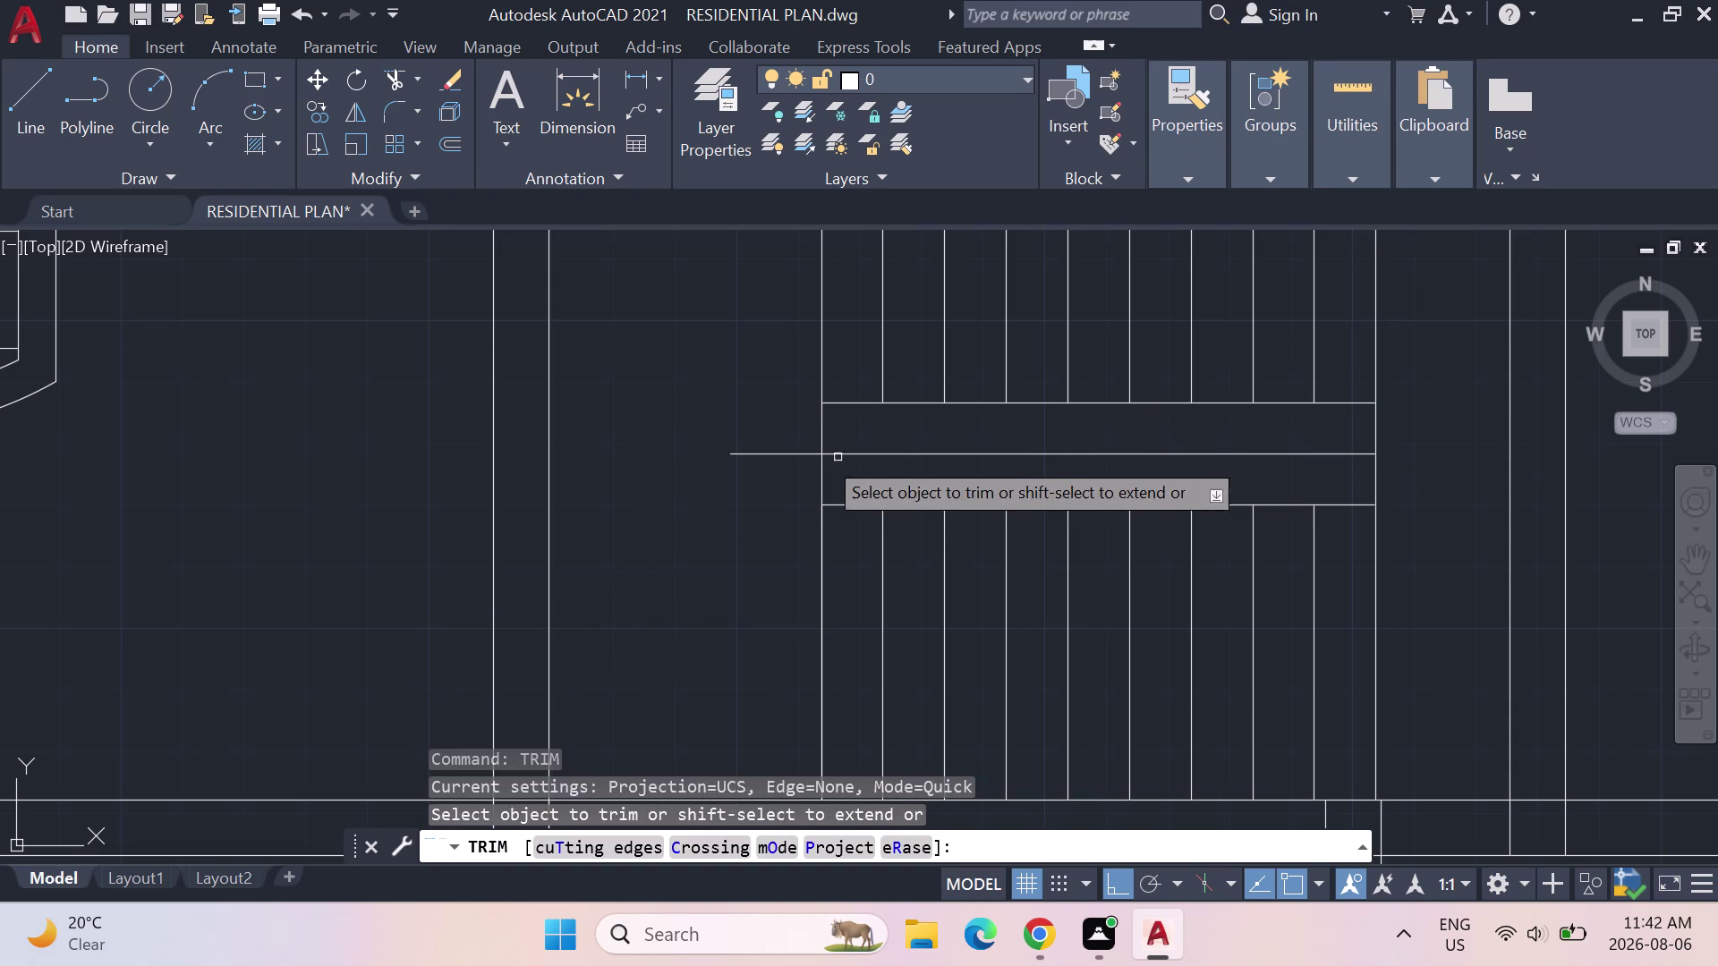
click(783, 453)
key(Return)
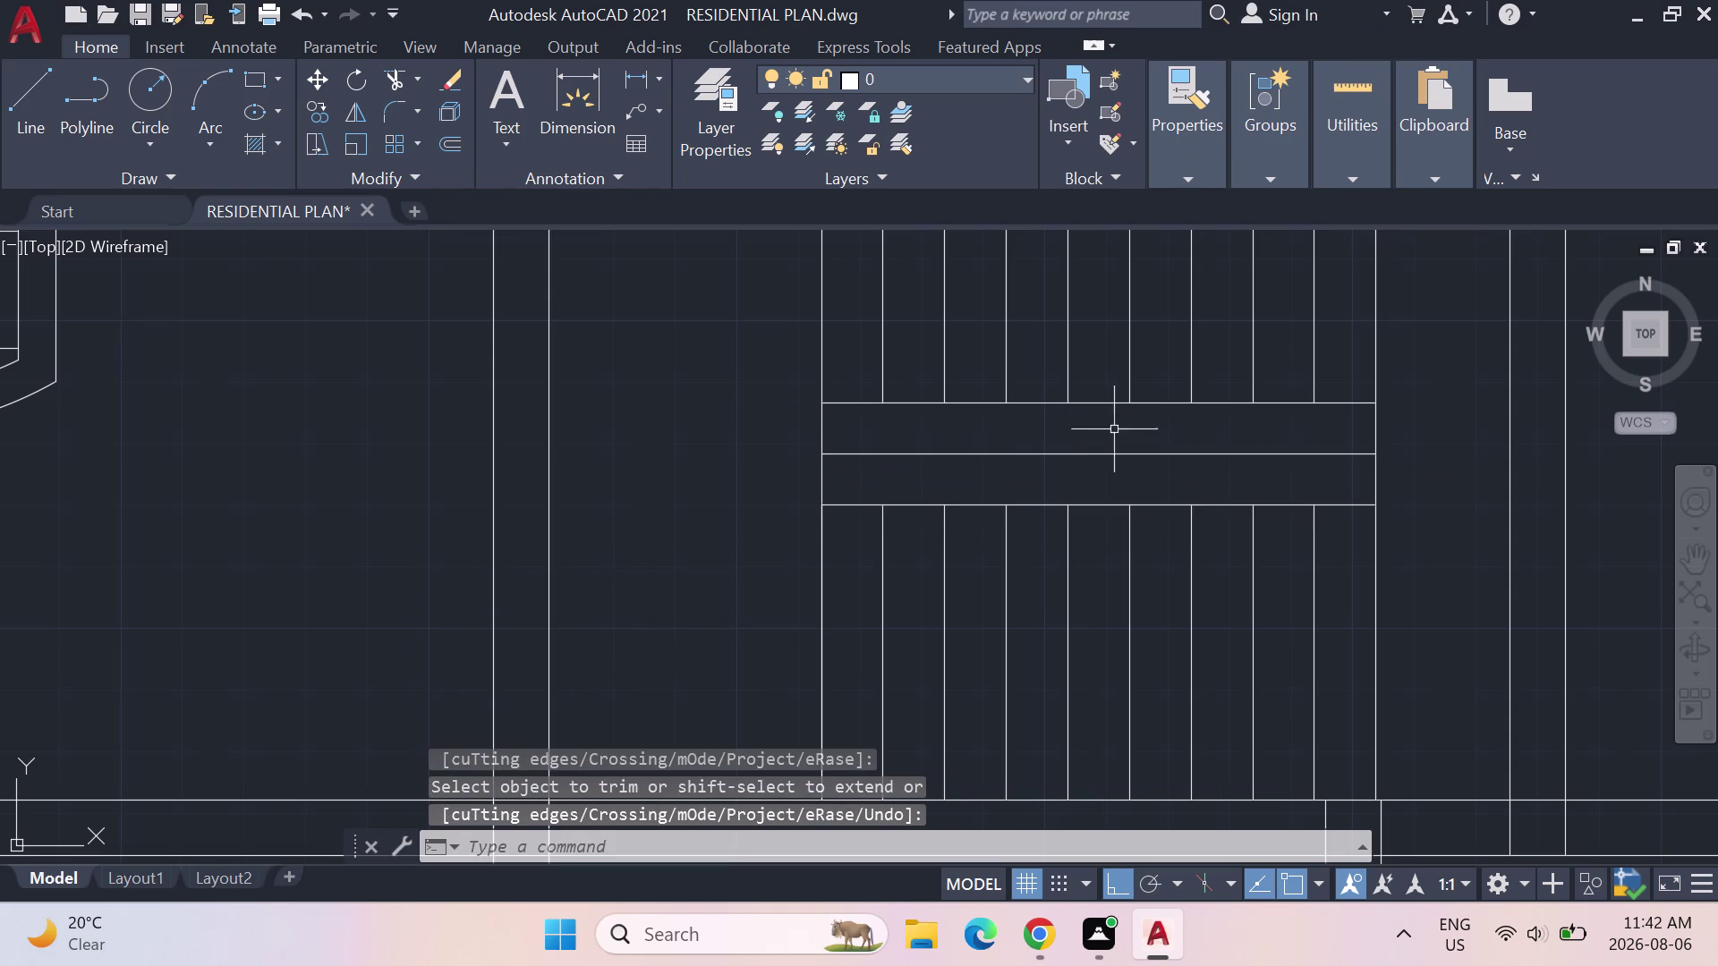
Offset a landing line 6.25 inches upward, then cancel the offset.
text(OFF)
key(Return)
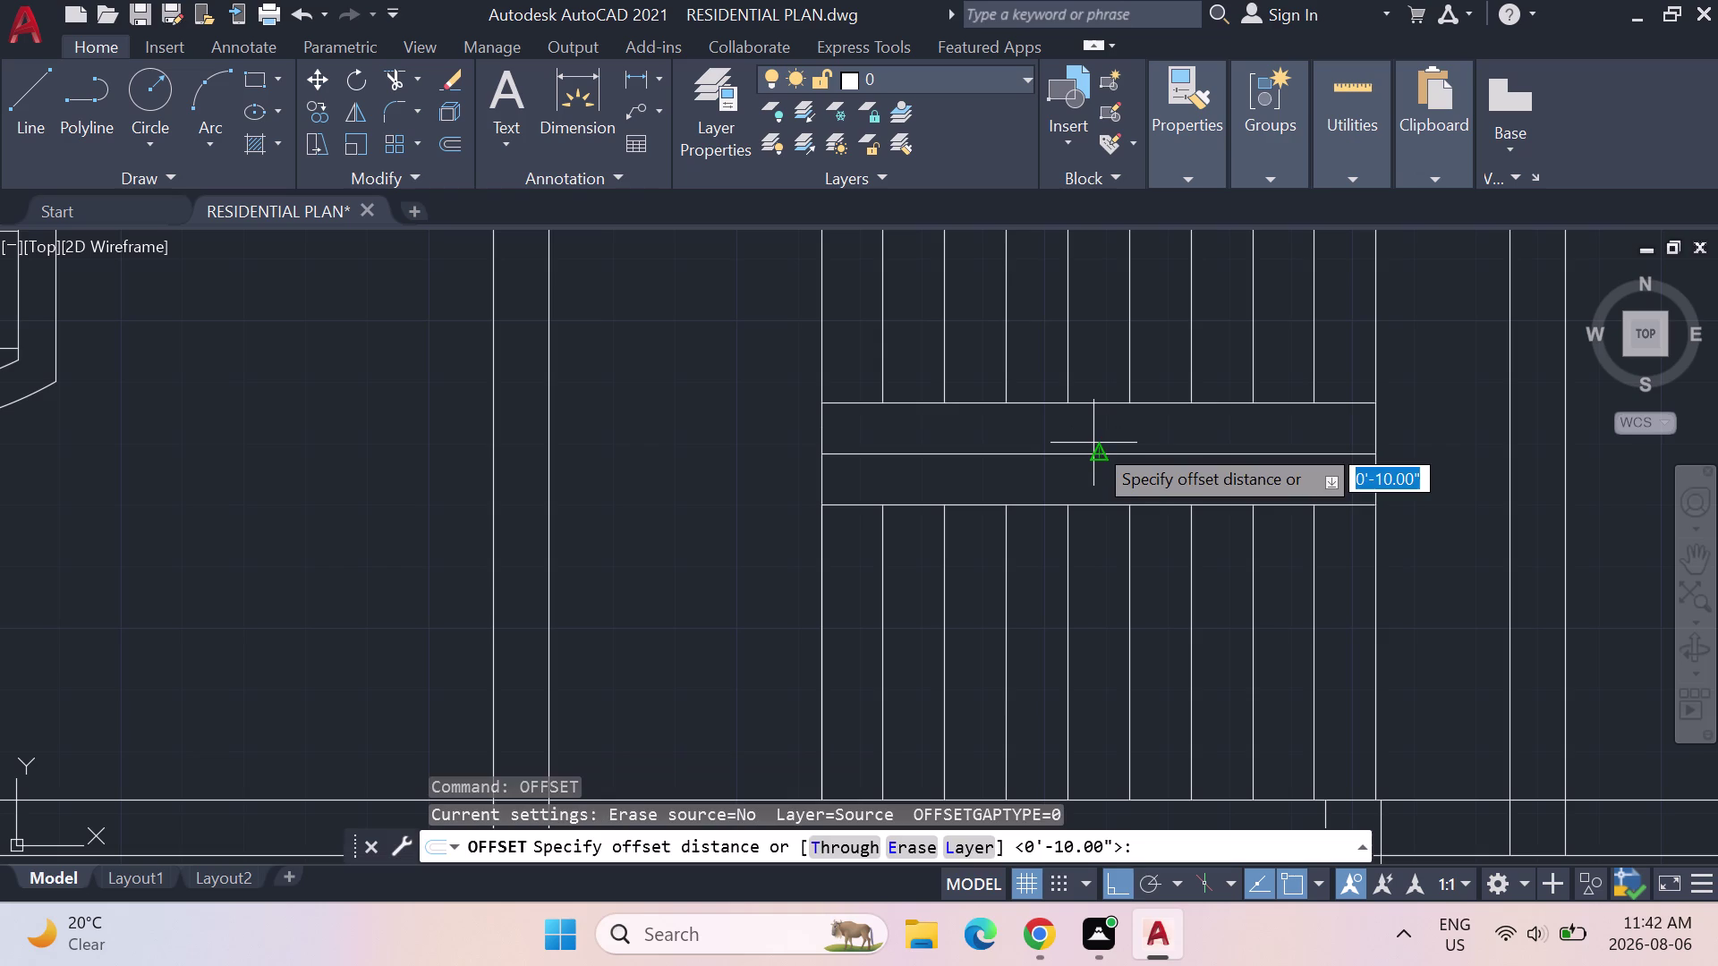
text(6)
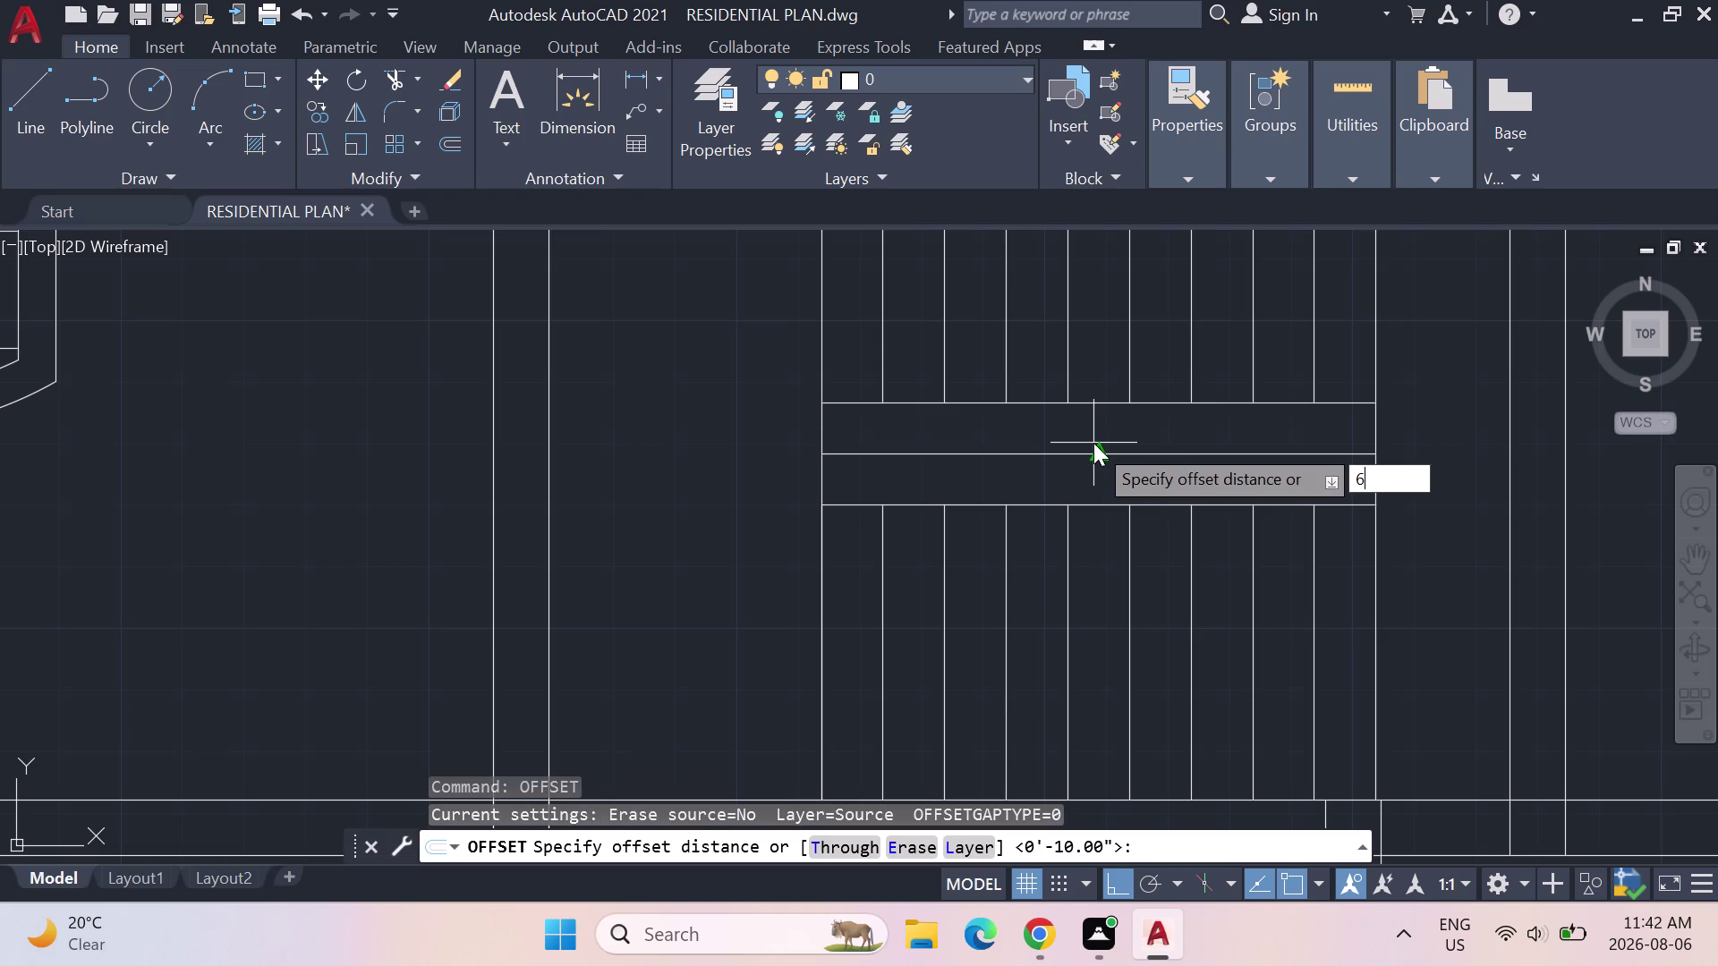
text(.)
text(25)
key(shift+quotedbl)
key(Return)
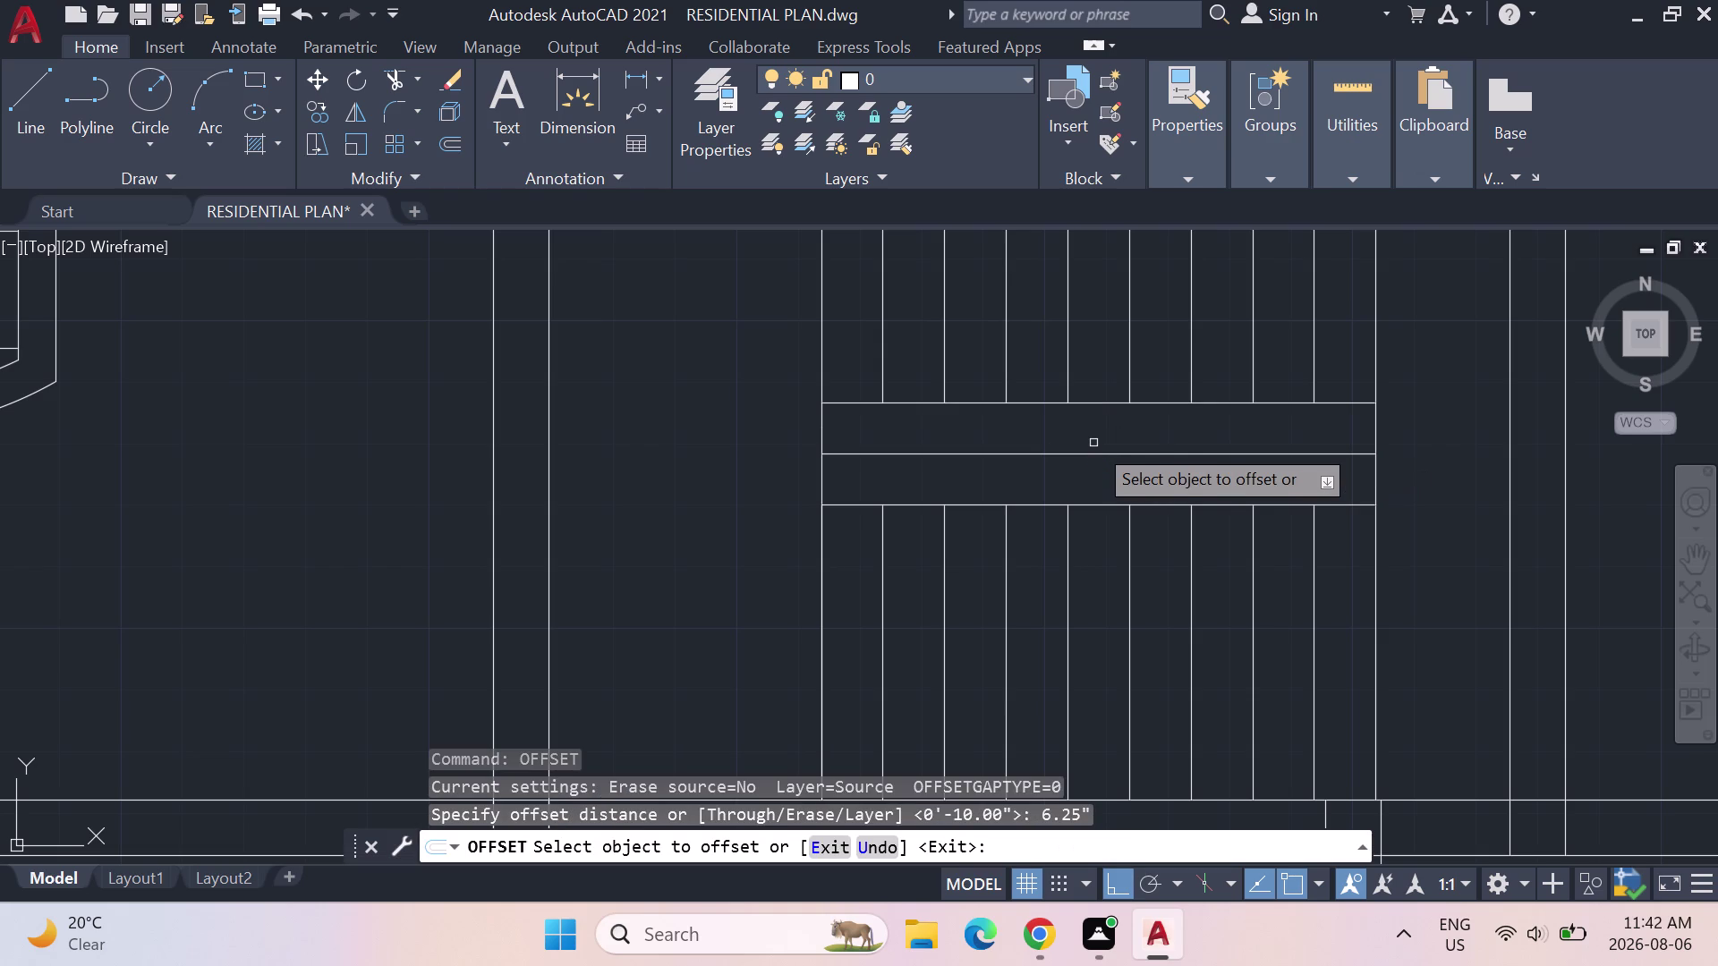
click(1091, 456)
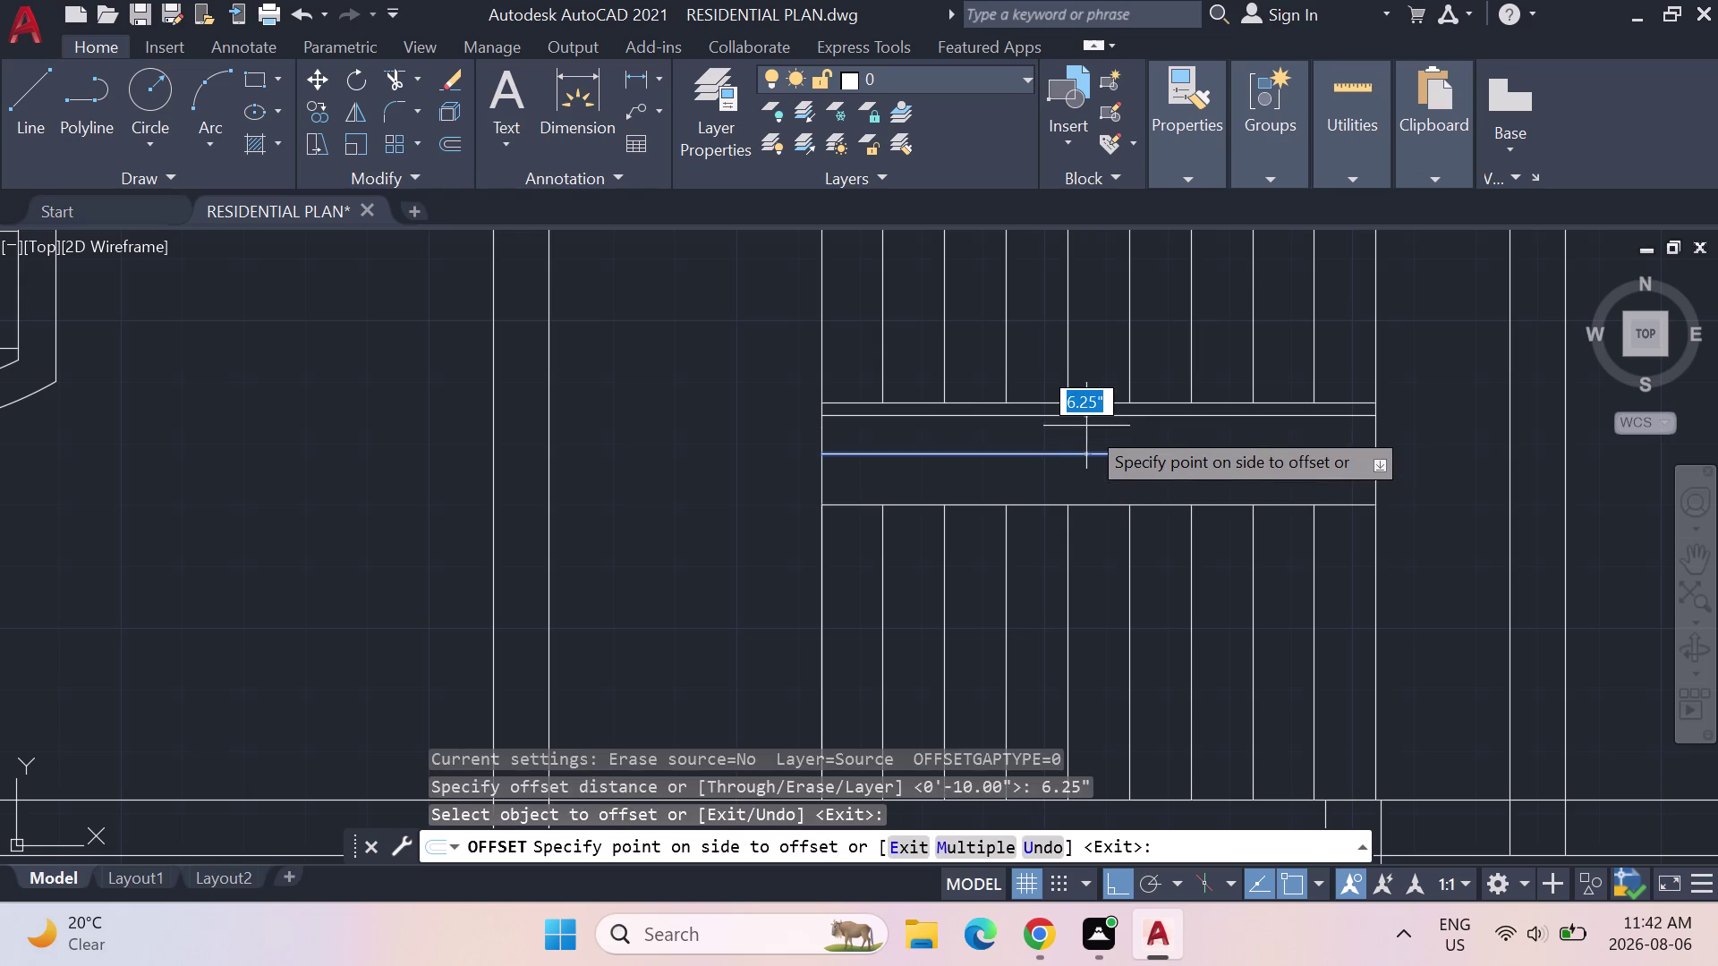
click(1087, 426)
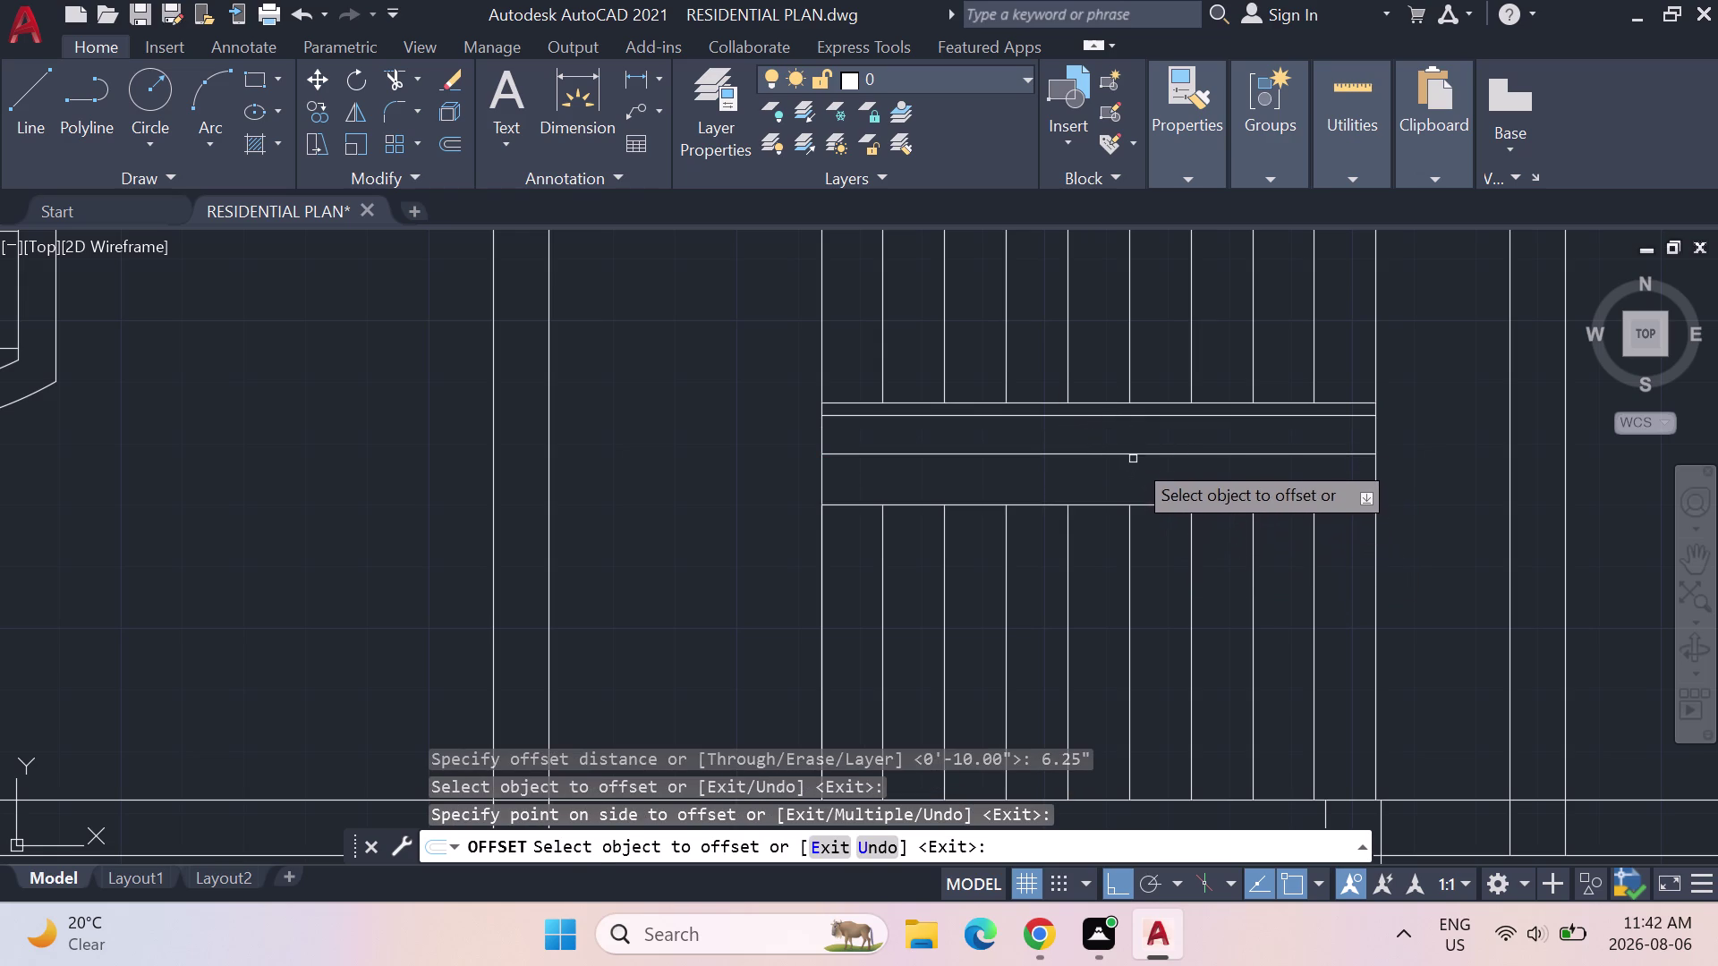
click(1136, 454)
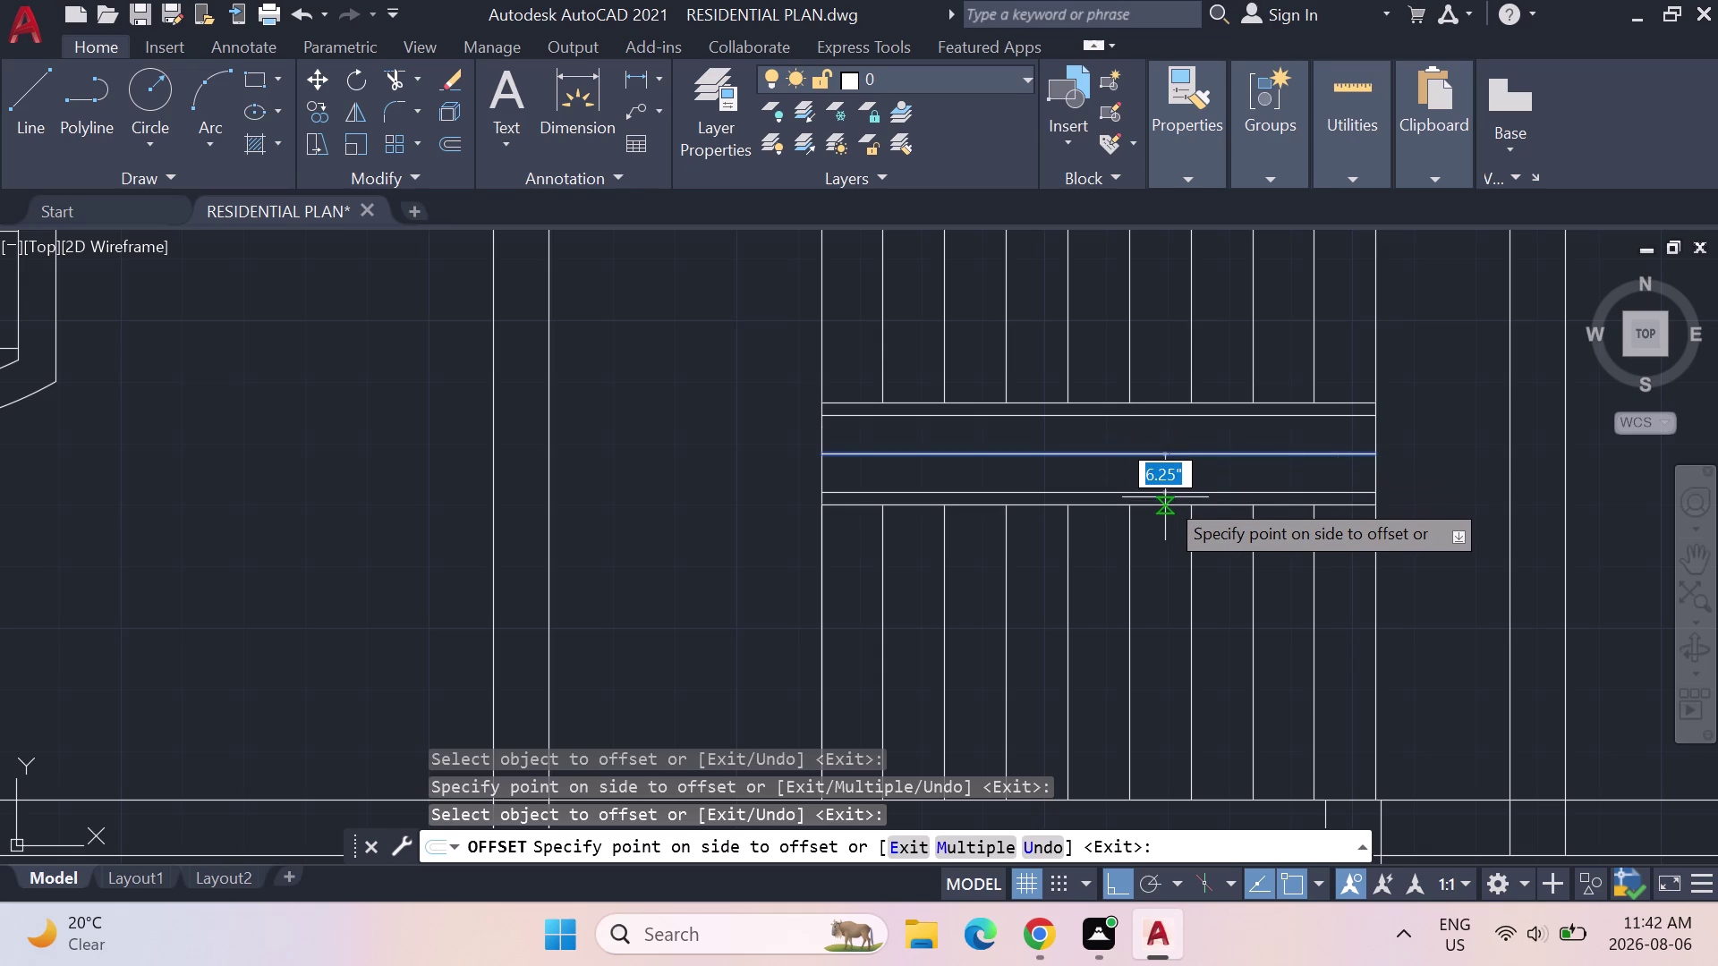
key(Escape)
key(Escape)
key(Escape)
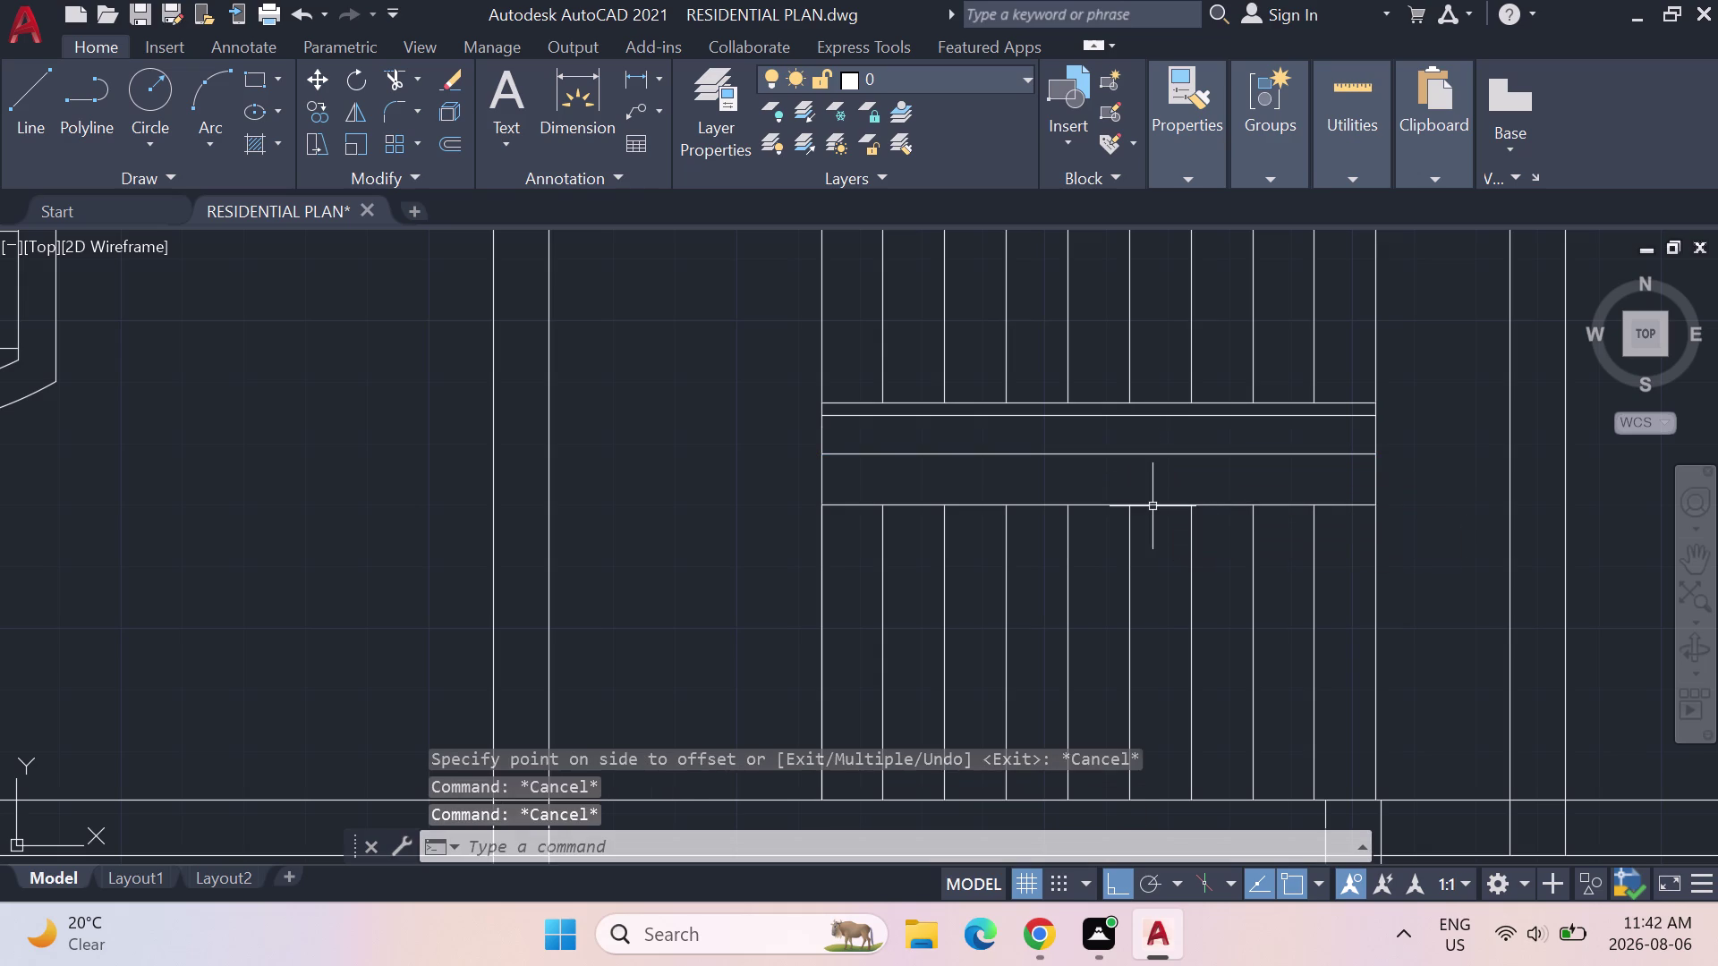
Start a 7-inch offset of a landing line, then cancel it.
text(OFF)
key(Return)
key(7)
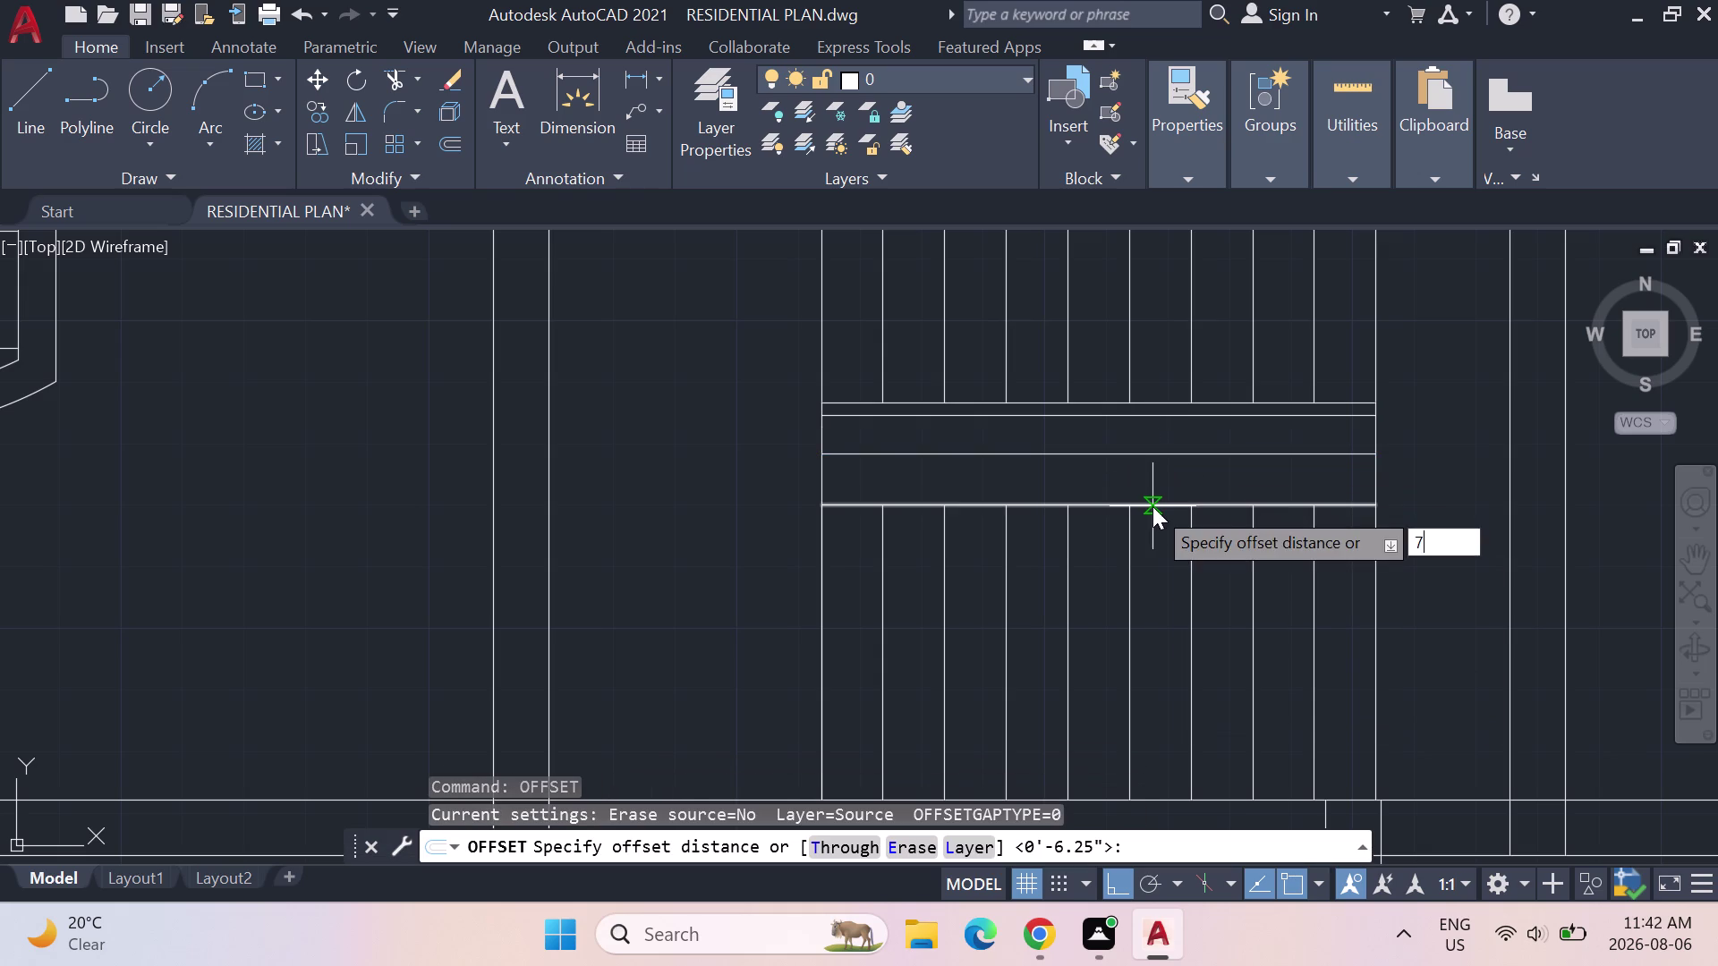
key(Return)
click(1304, 452)
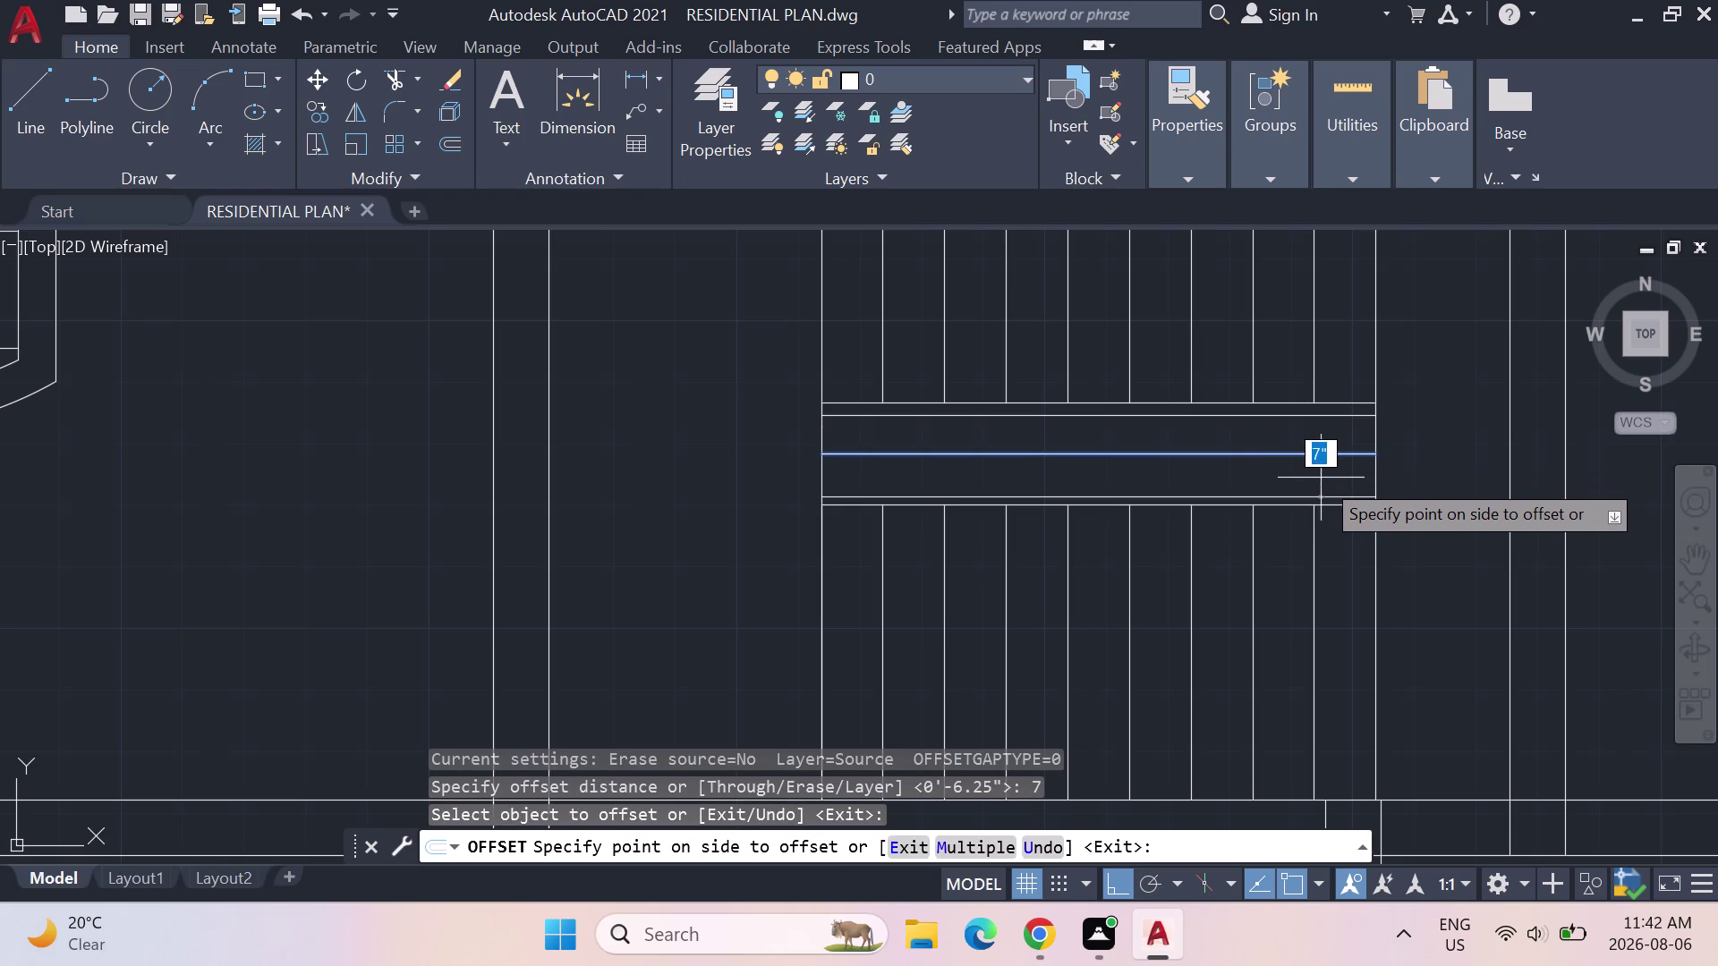
key(Escape)
key(Escape)
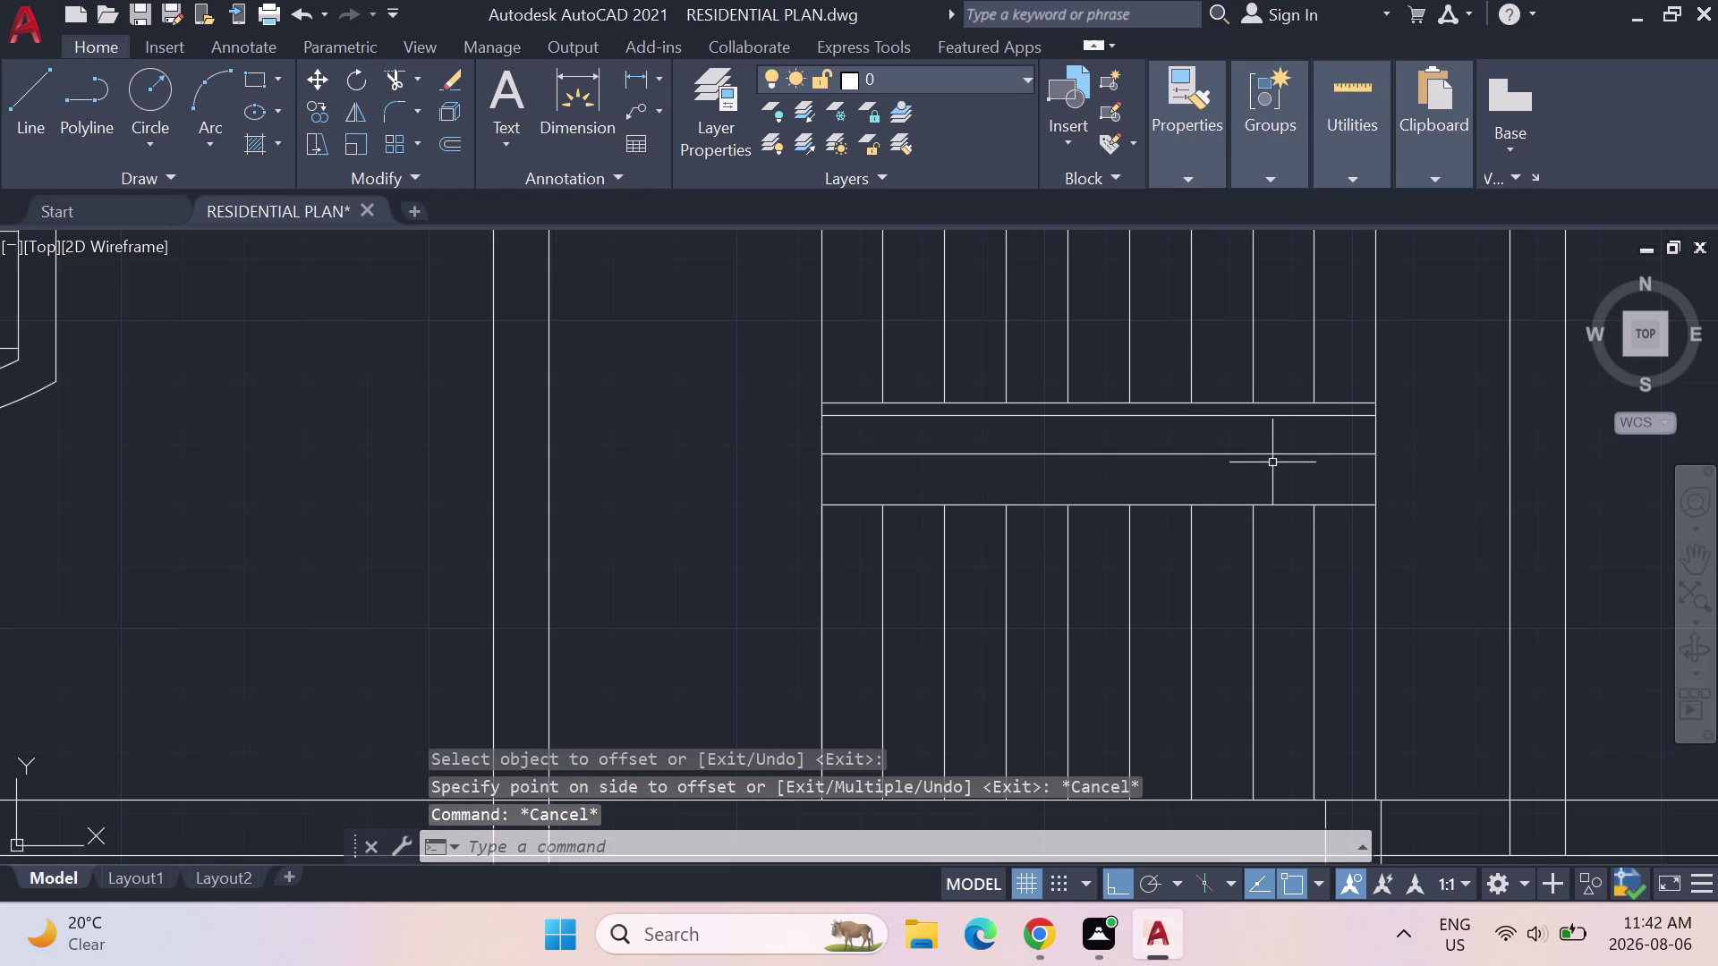
Offset two landing lines 5 inches to opposite sides, then select an unwanted line.
text(OFF)
key(Return)
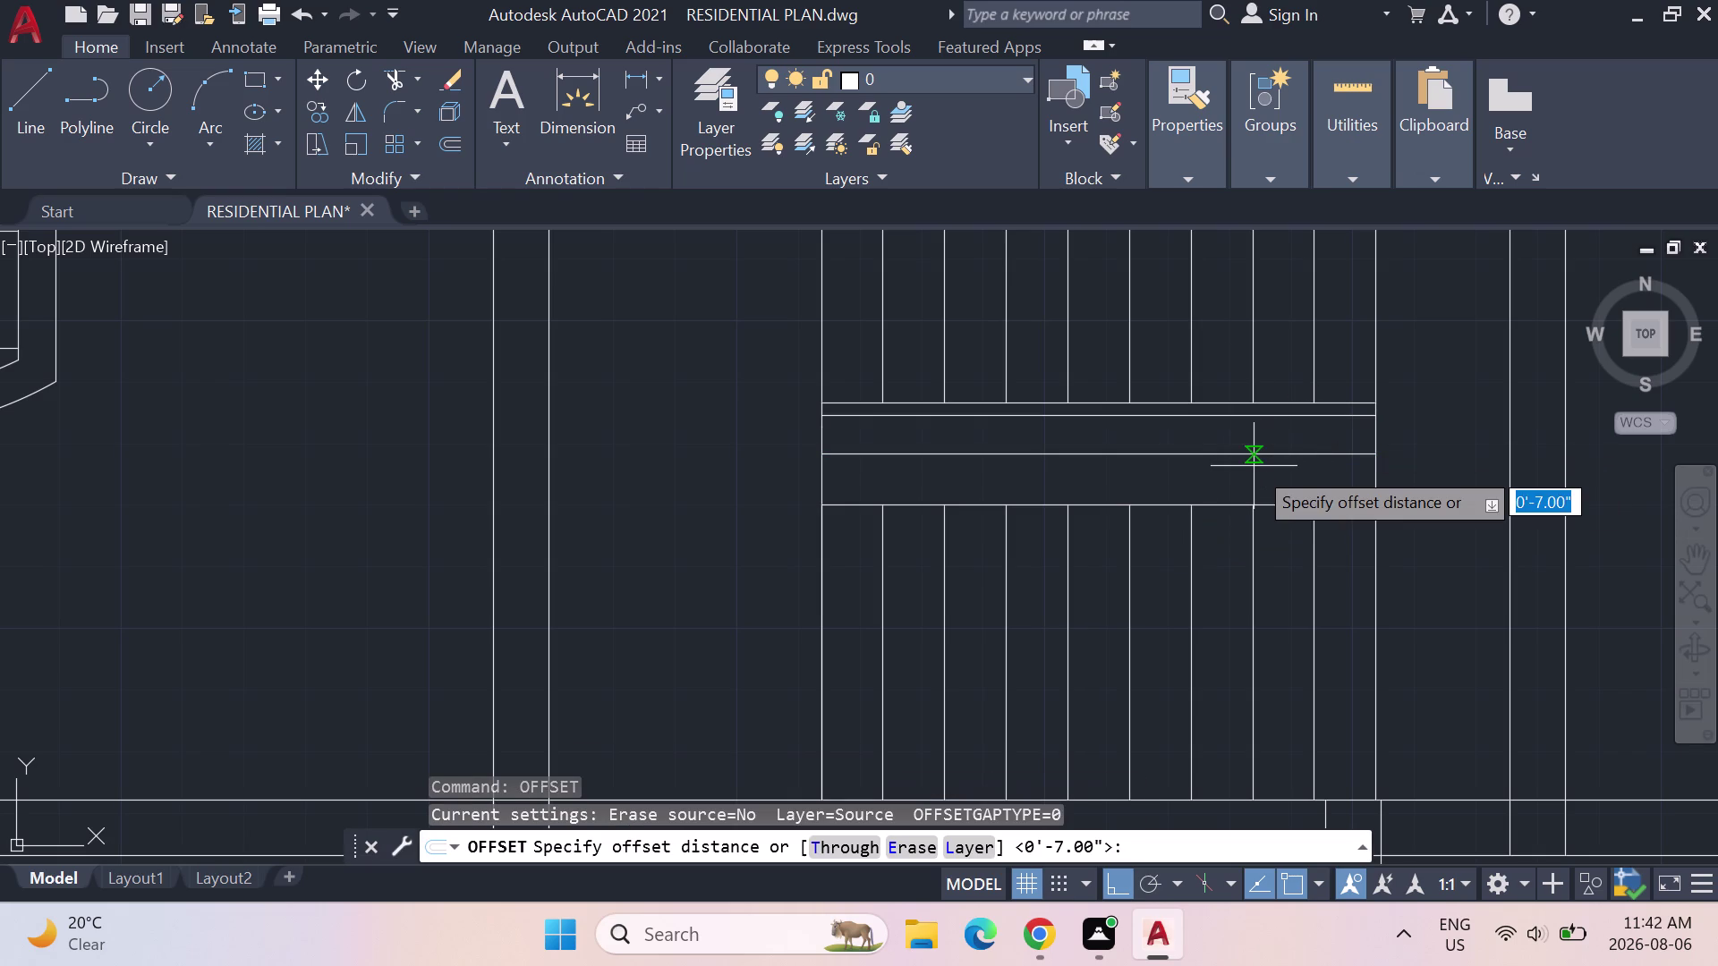
key(5)
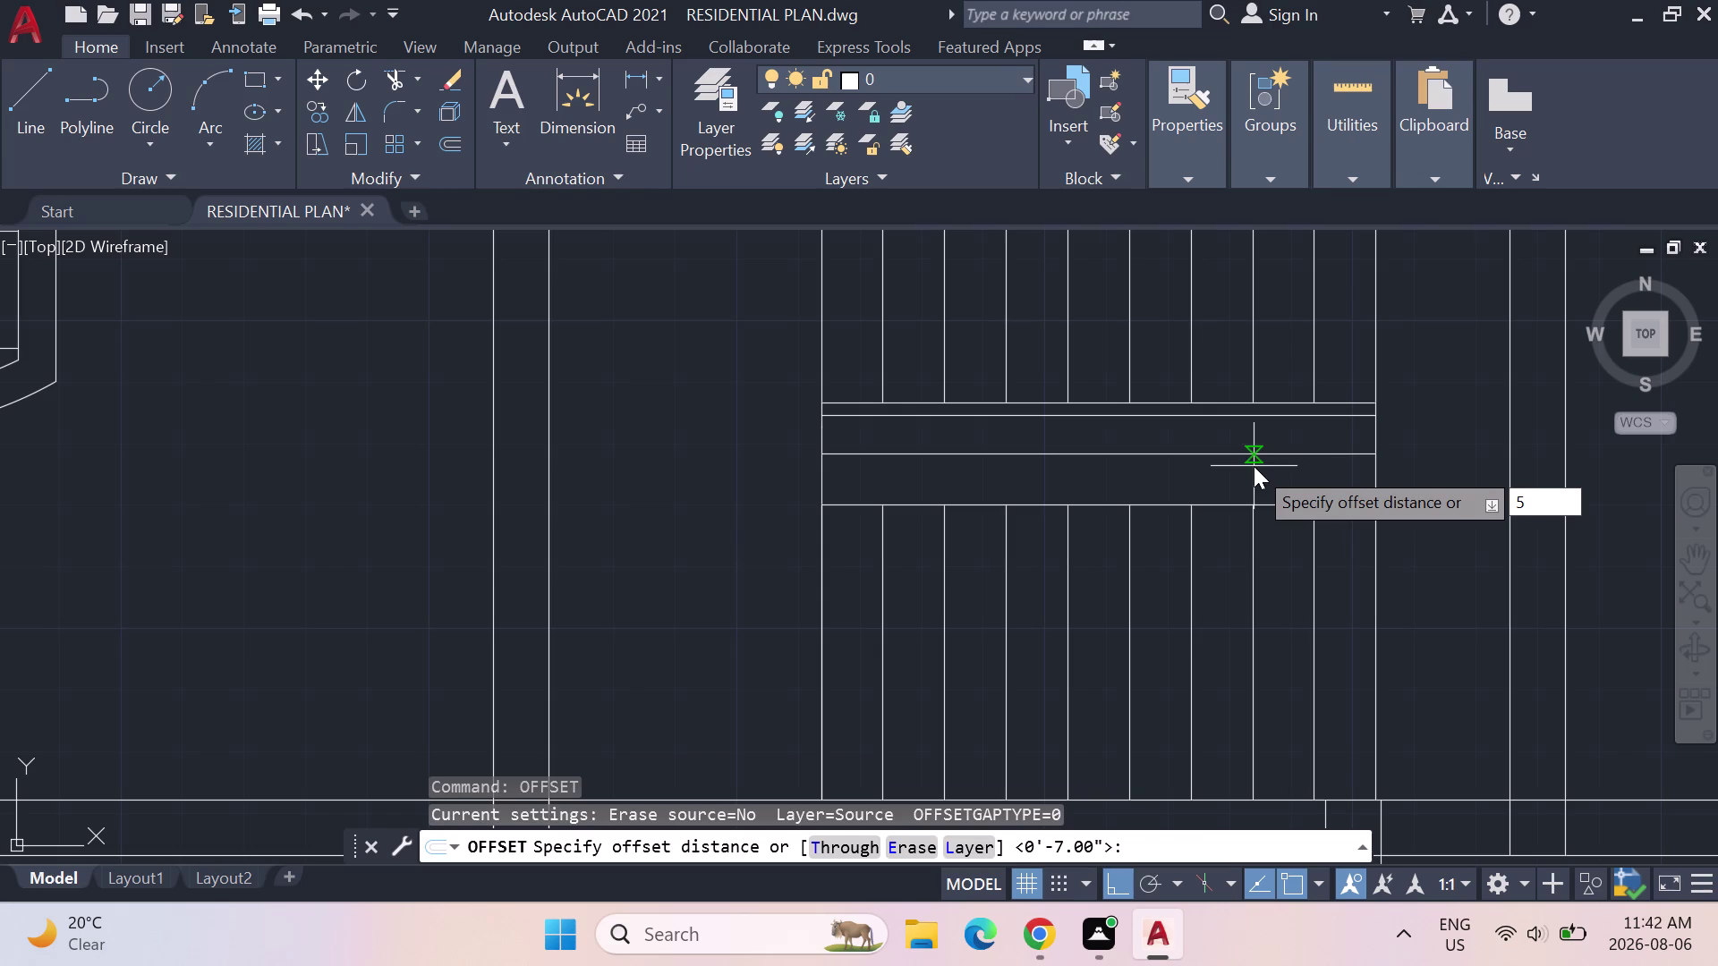
key(shift+quotedbl)
key(Return)
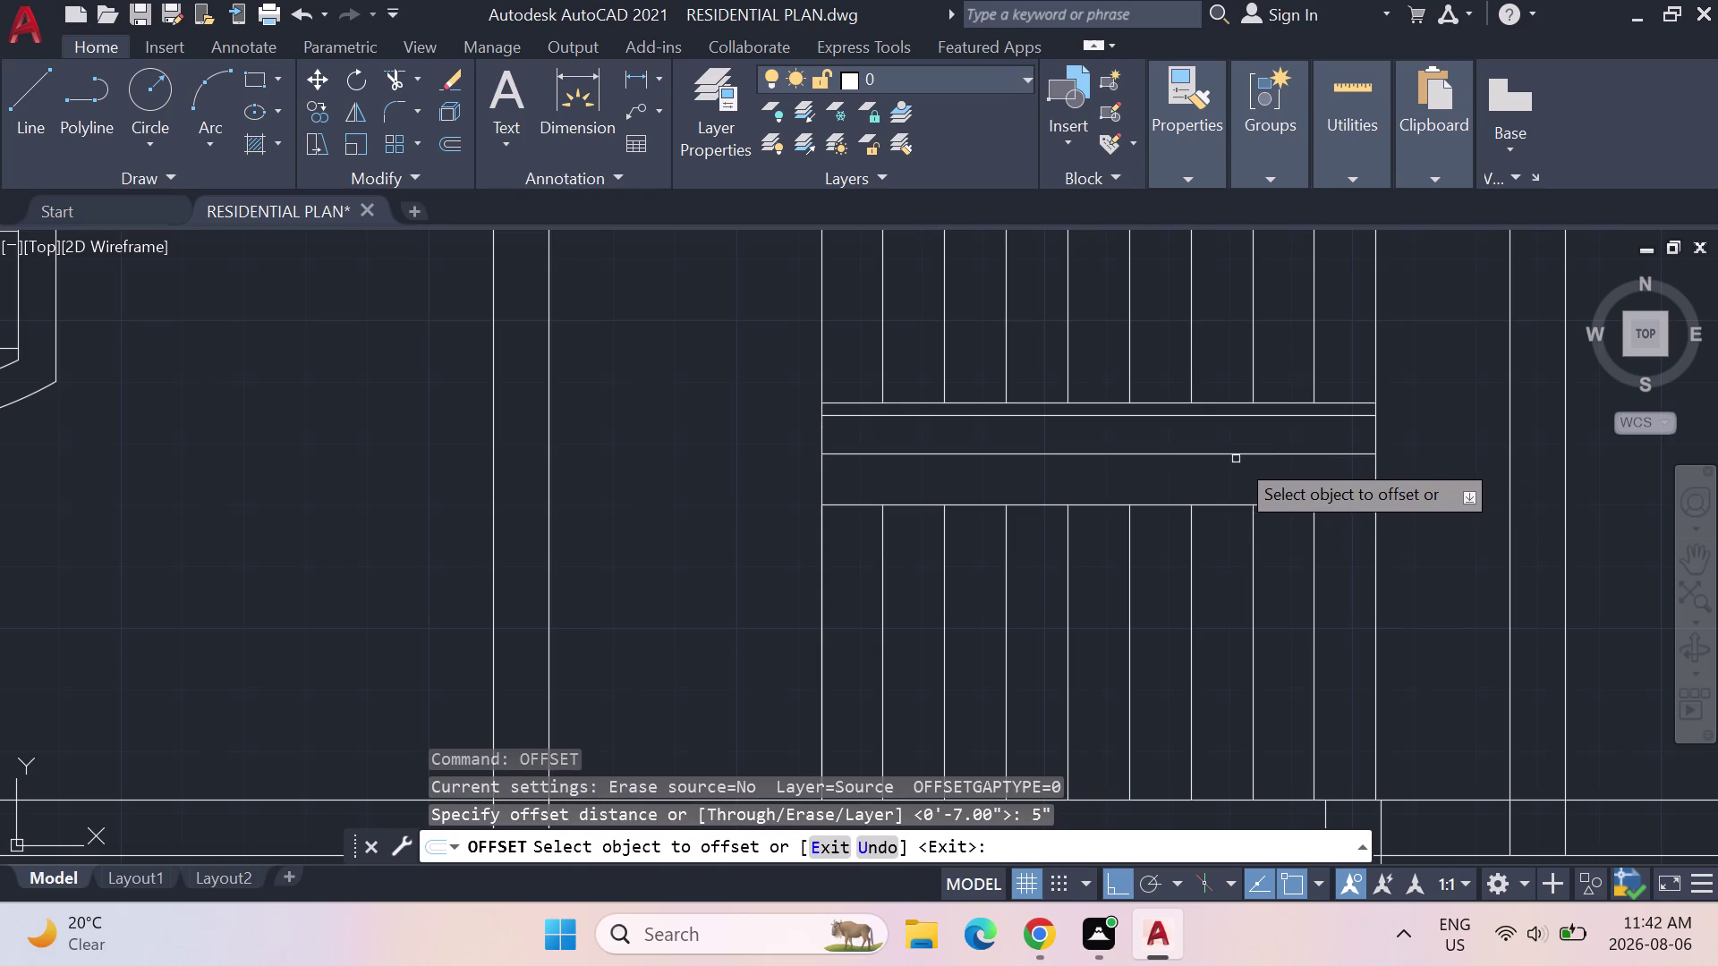
click(1237, 456)
click(1238, 430)
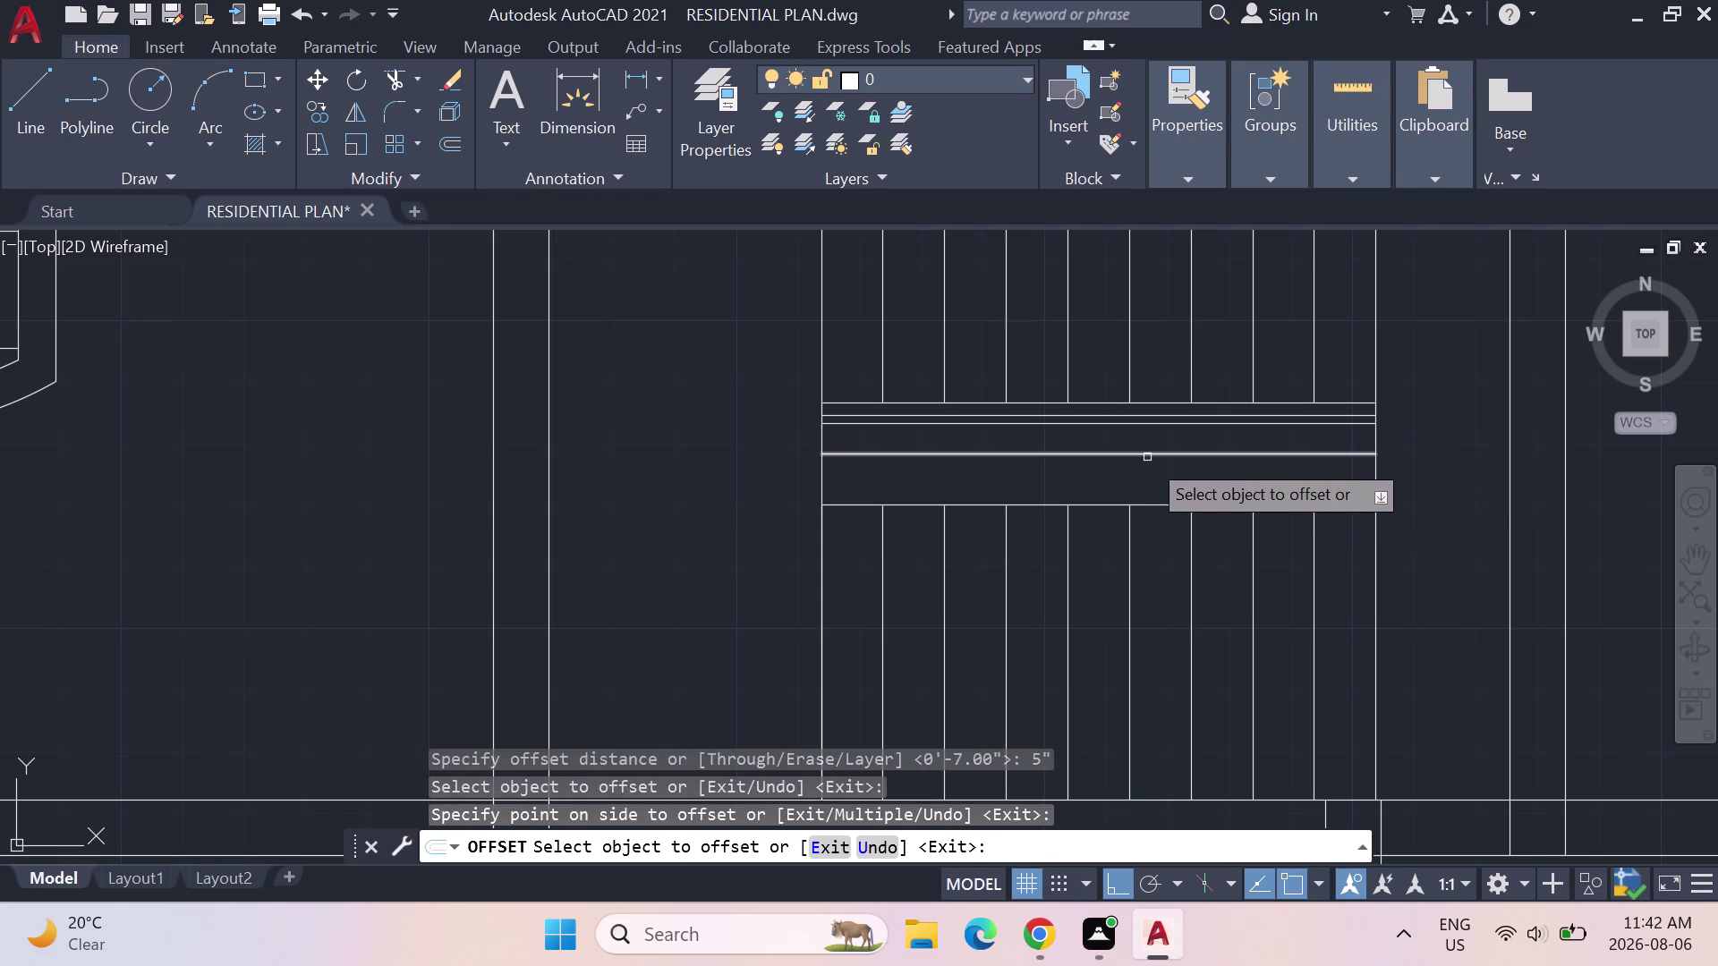
click(1147, 458)
click(1149, 479)
key(Escape)
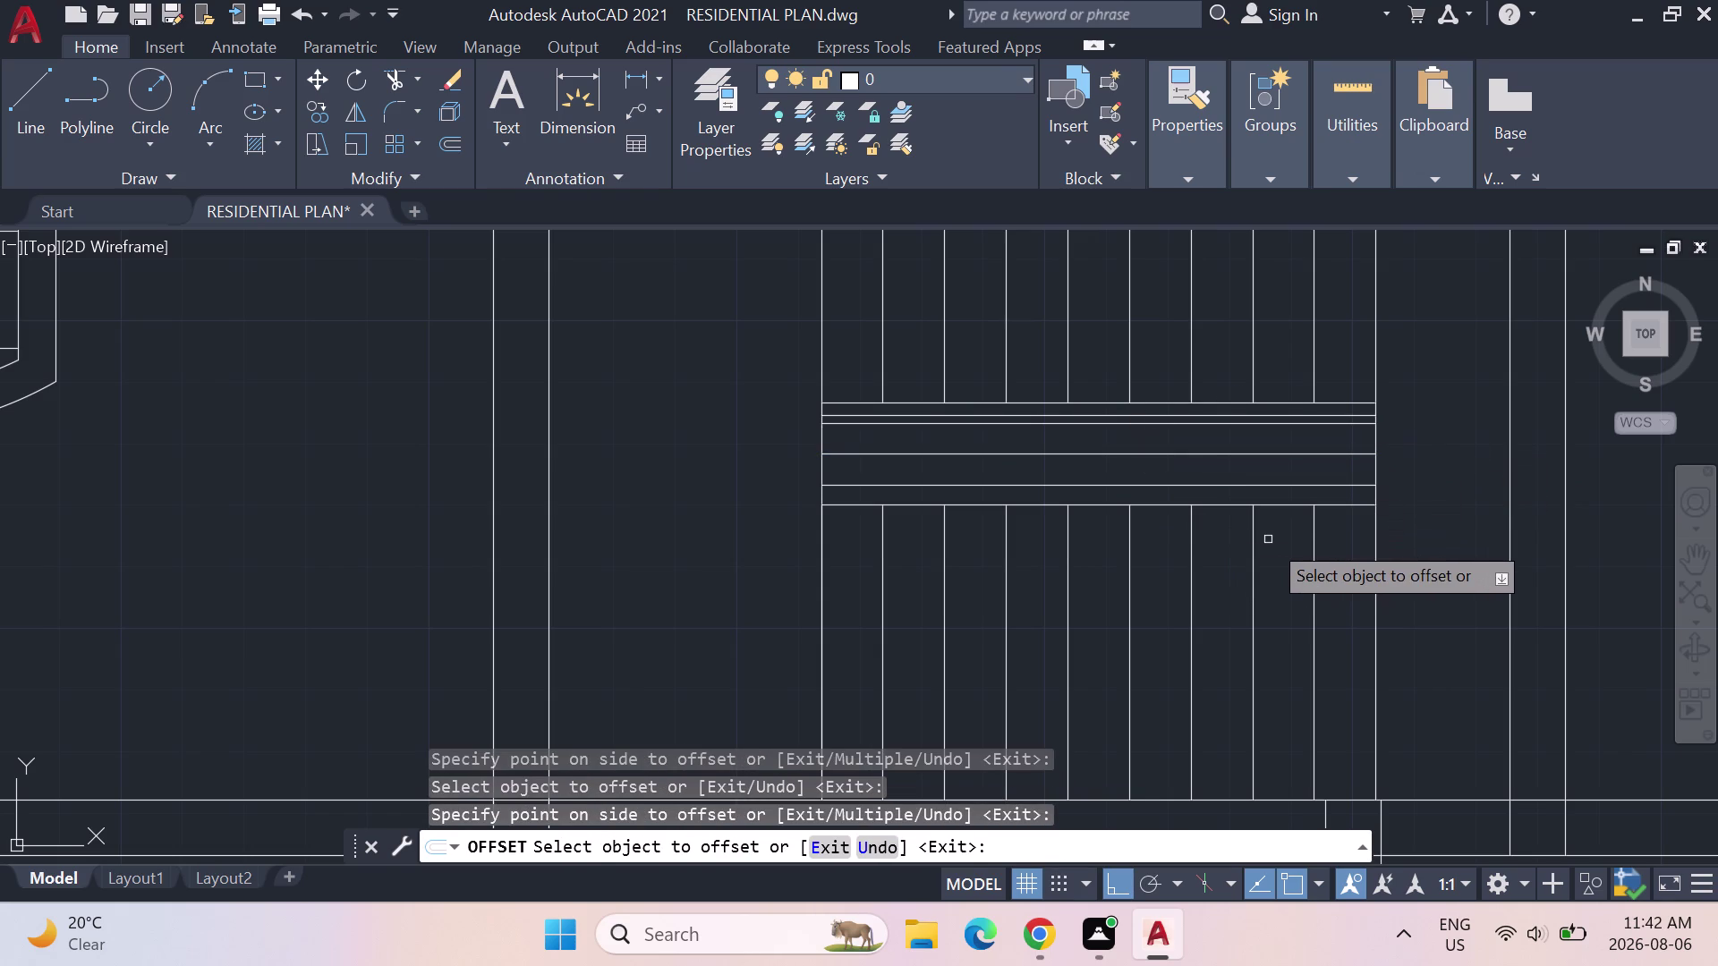
key(Escape)
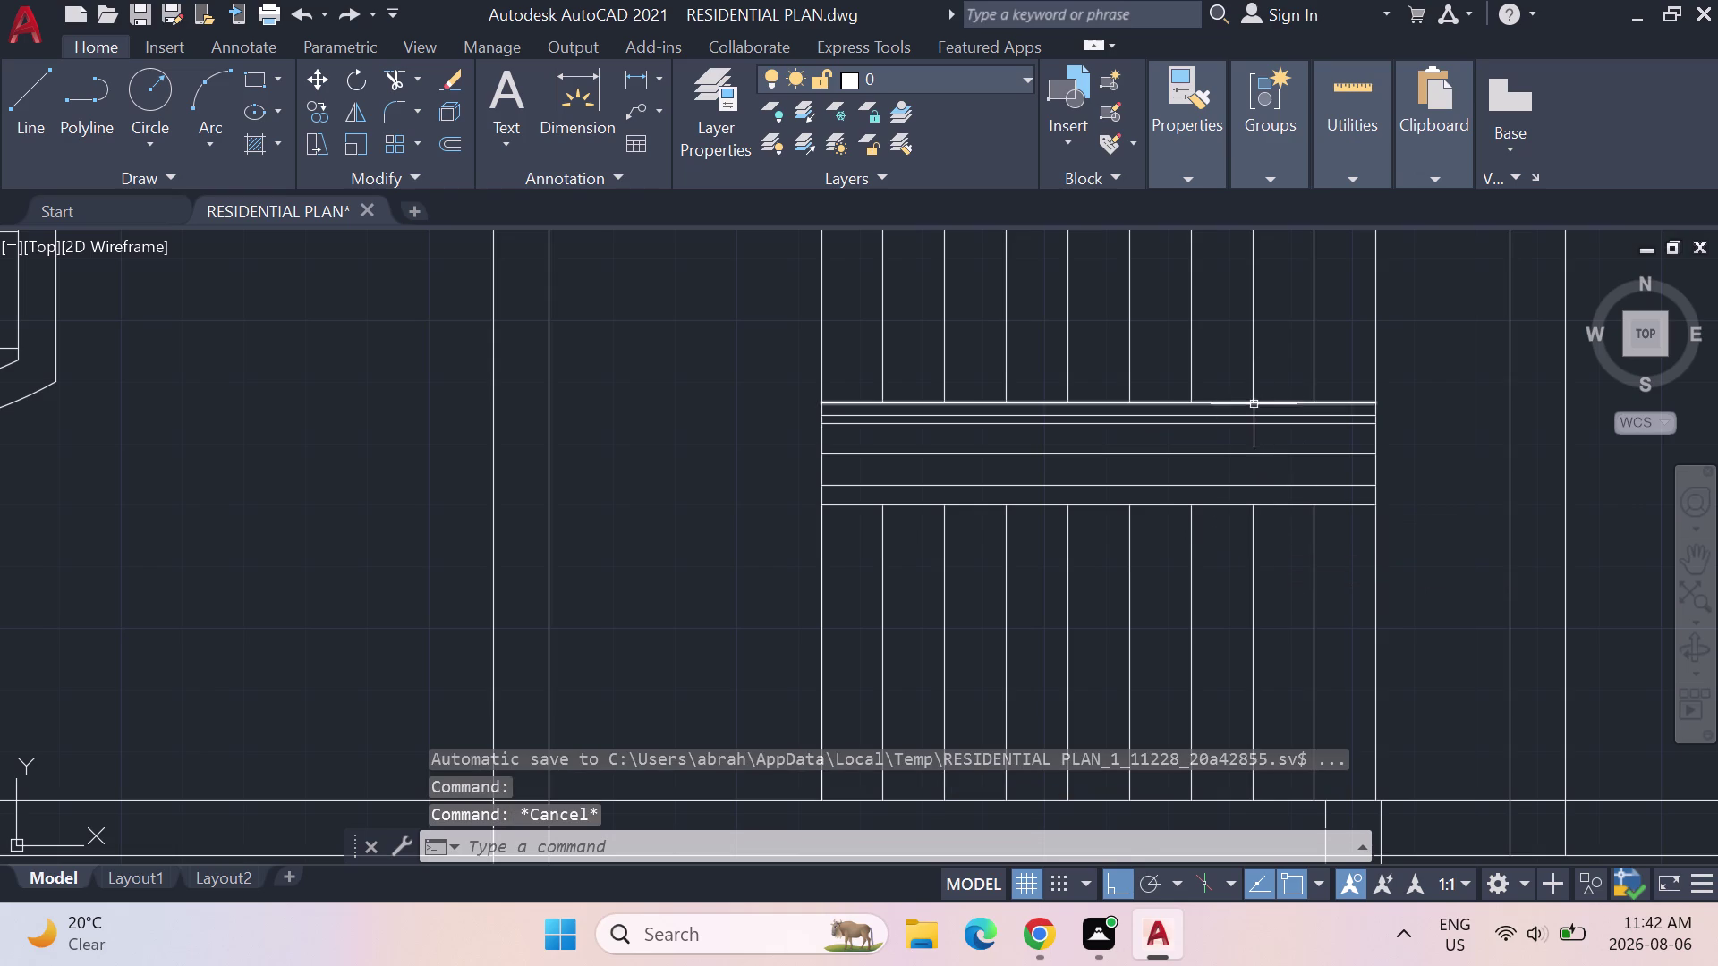
click(1252, 414)
Erase the selected line and one more stray horizontal landing line, then zoom out.
key(Delete)
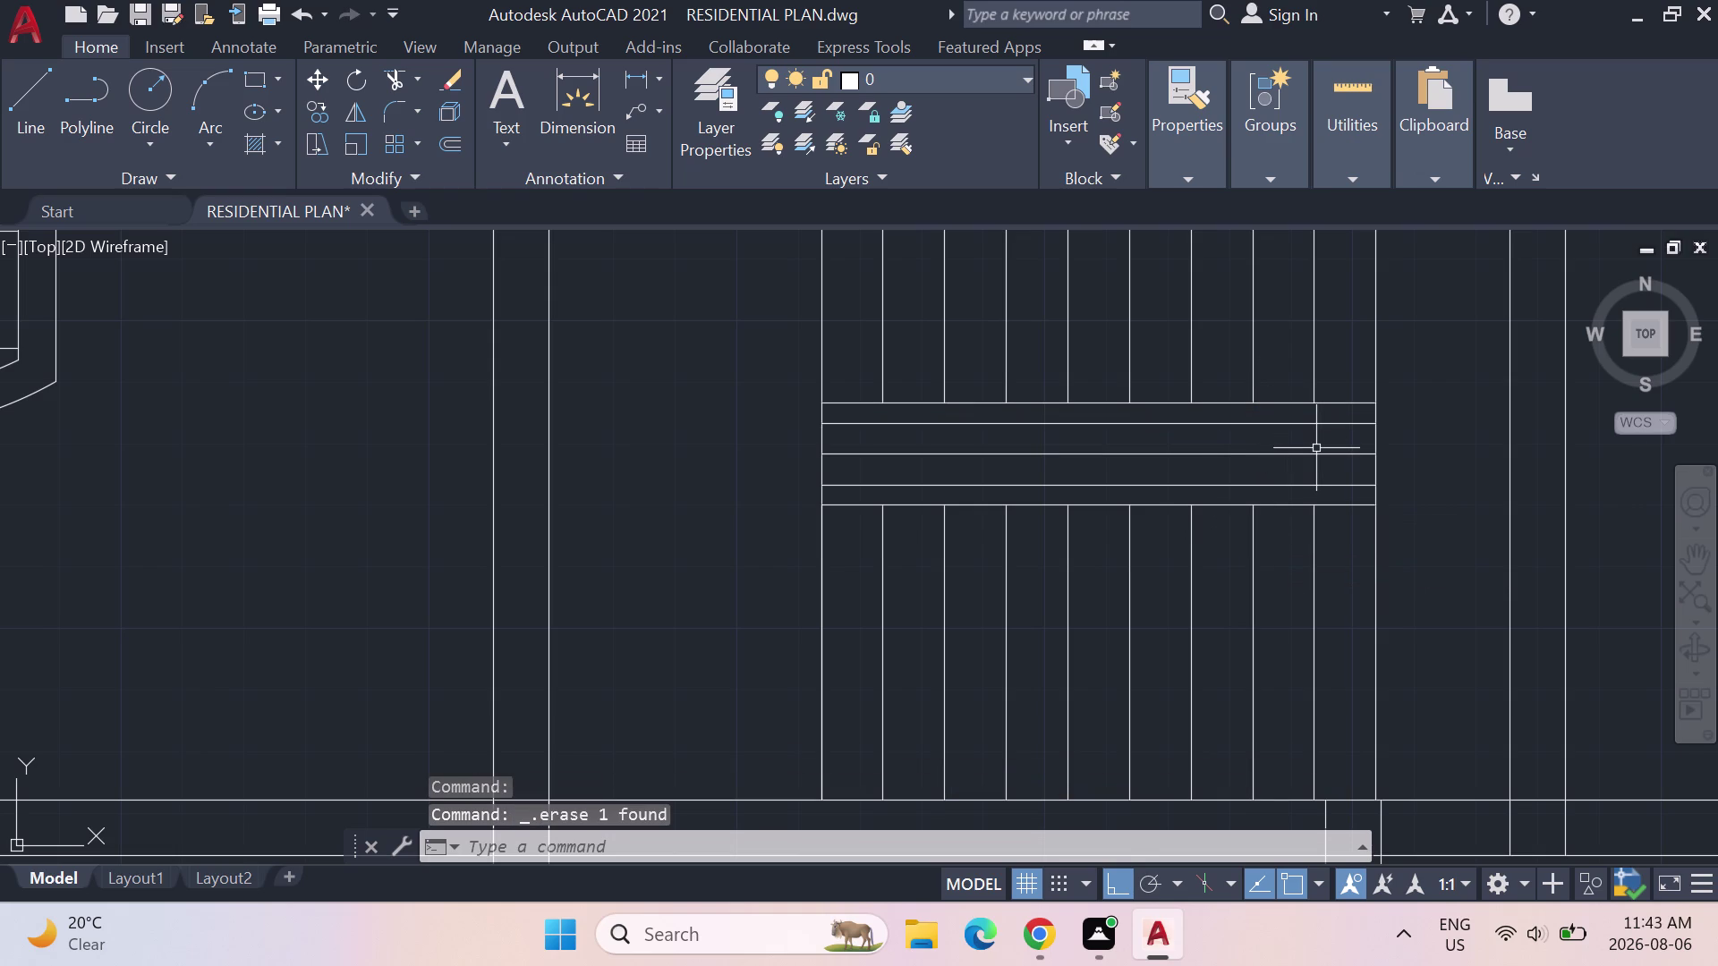
click(1170, 457)
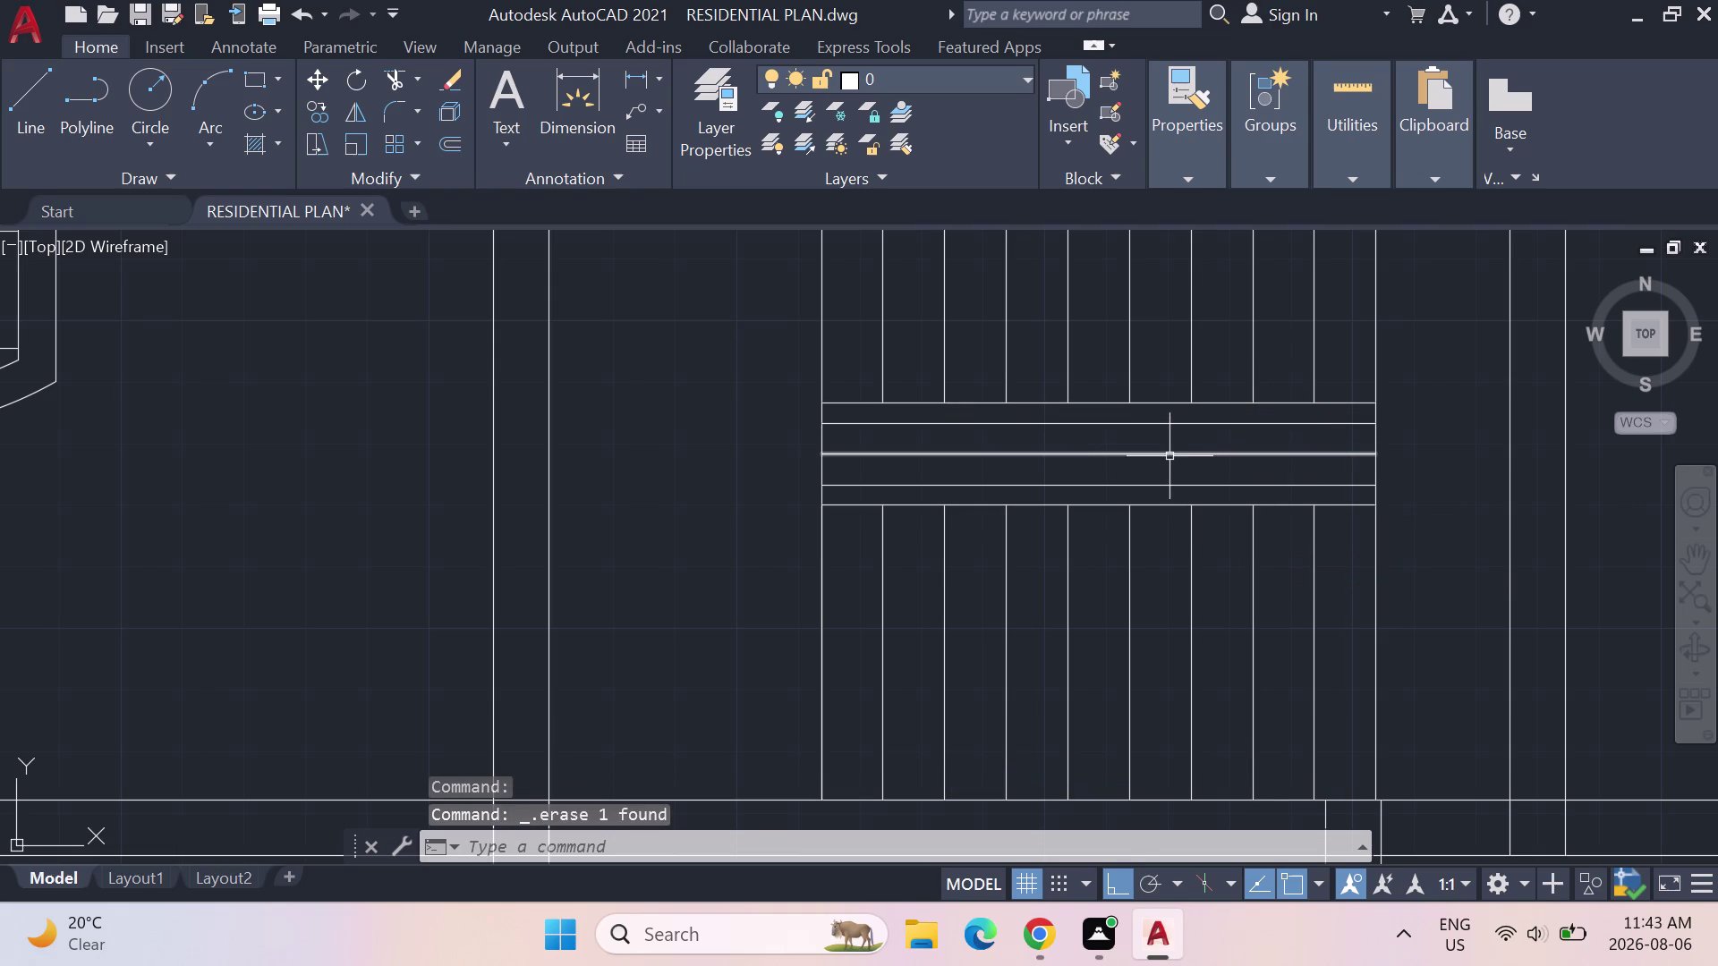
key(Delete)
scroll(down, 3)
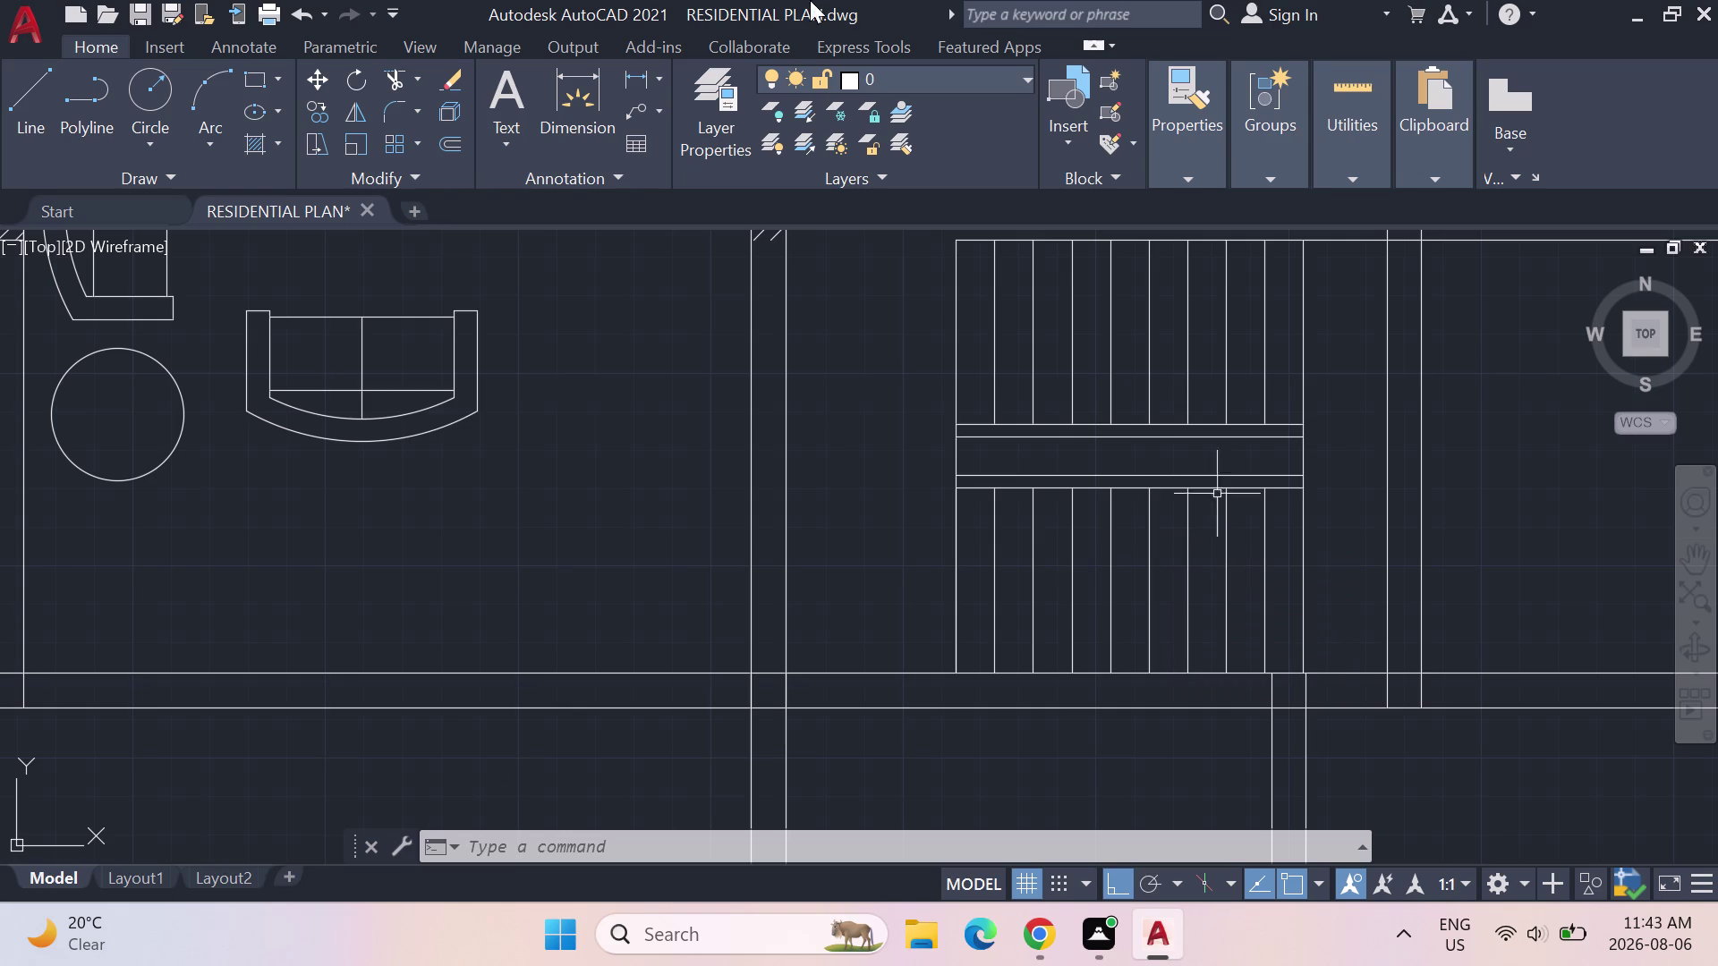
click(26, 72)
click(37, 94)
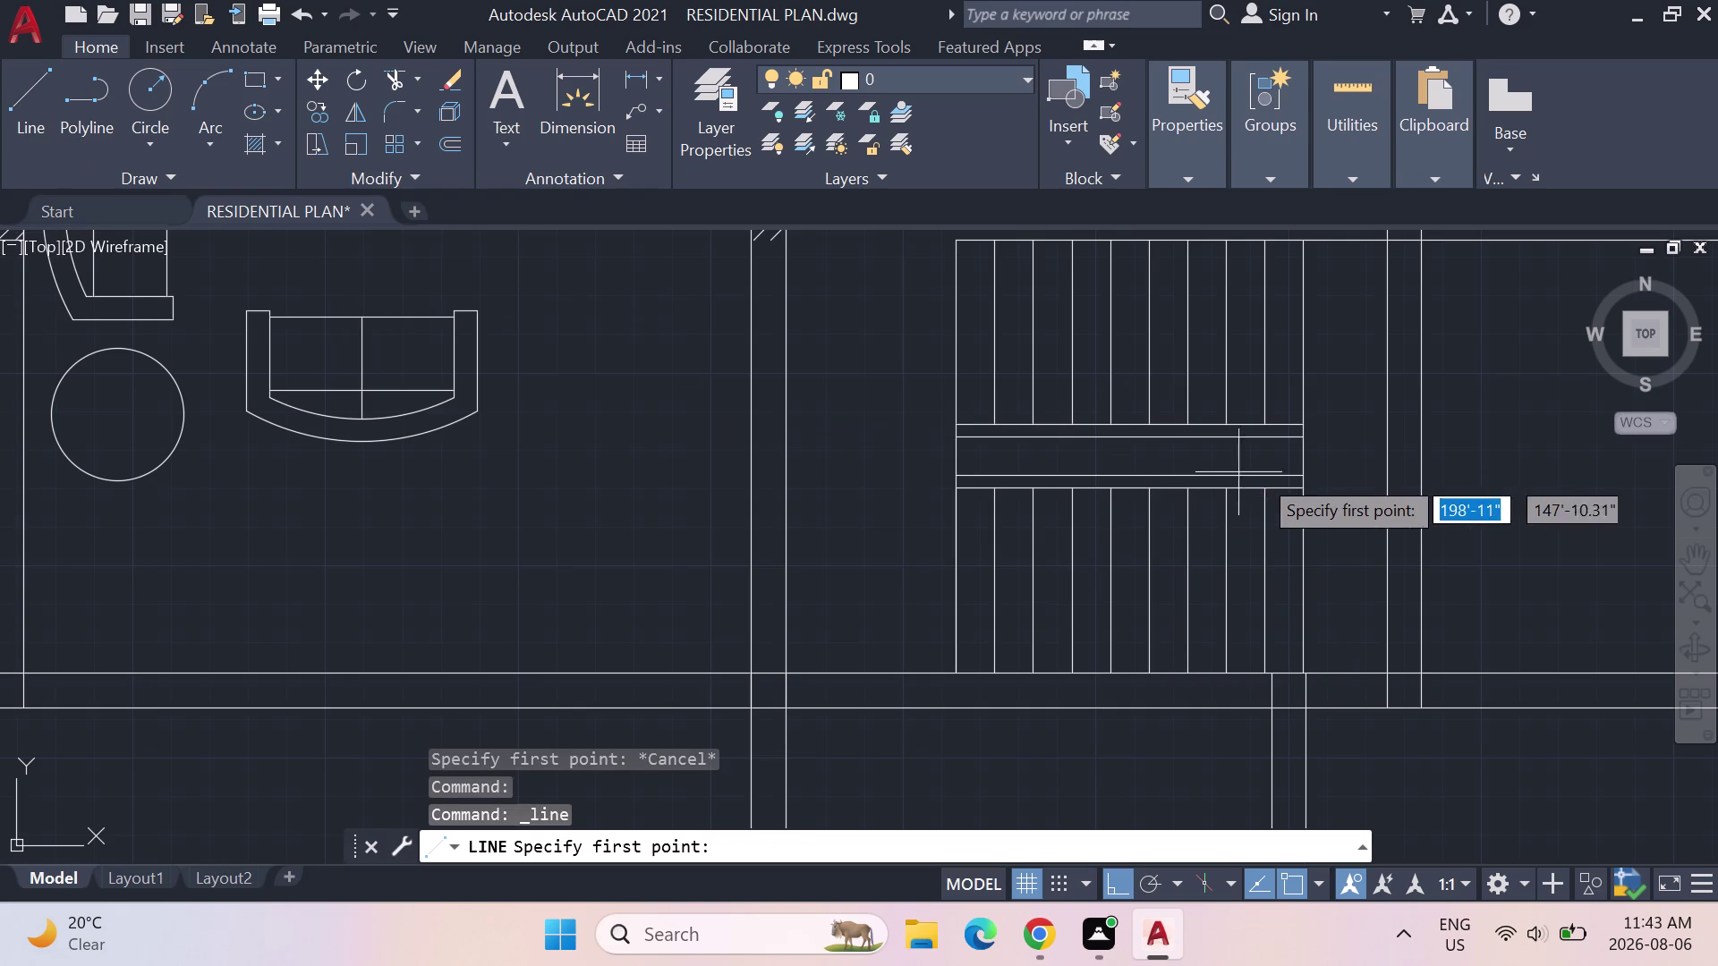
click(1313, 475)
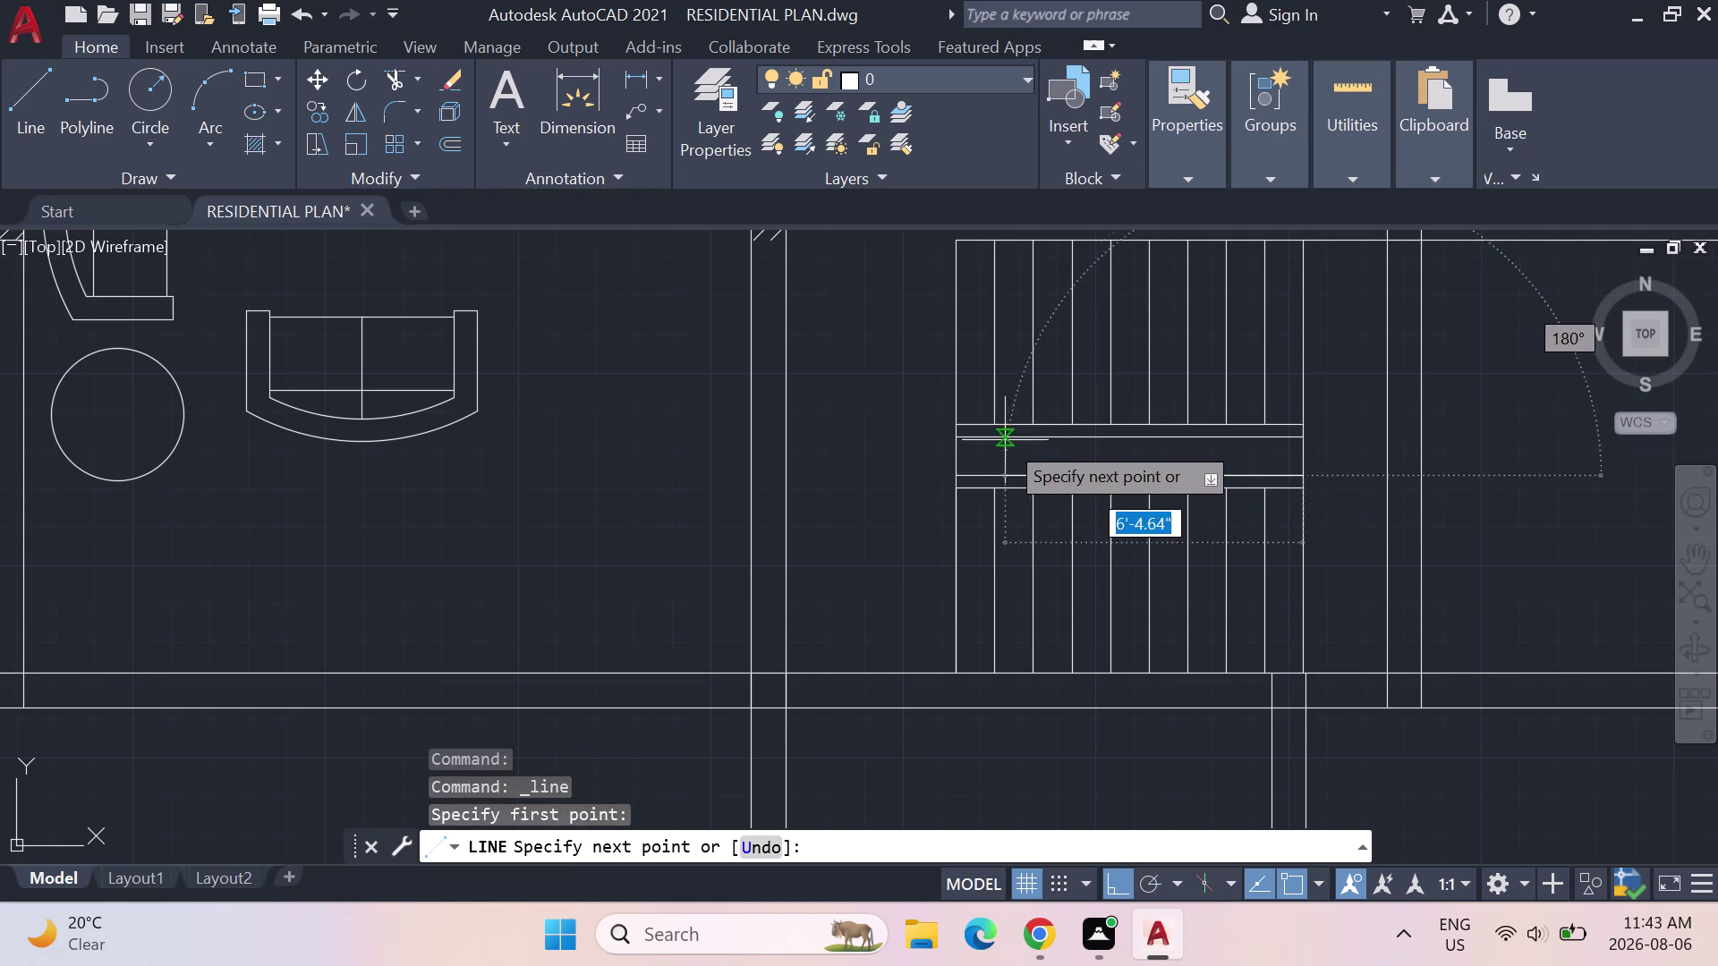
click(962, 444)
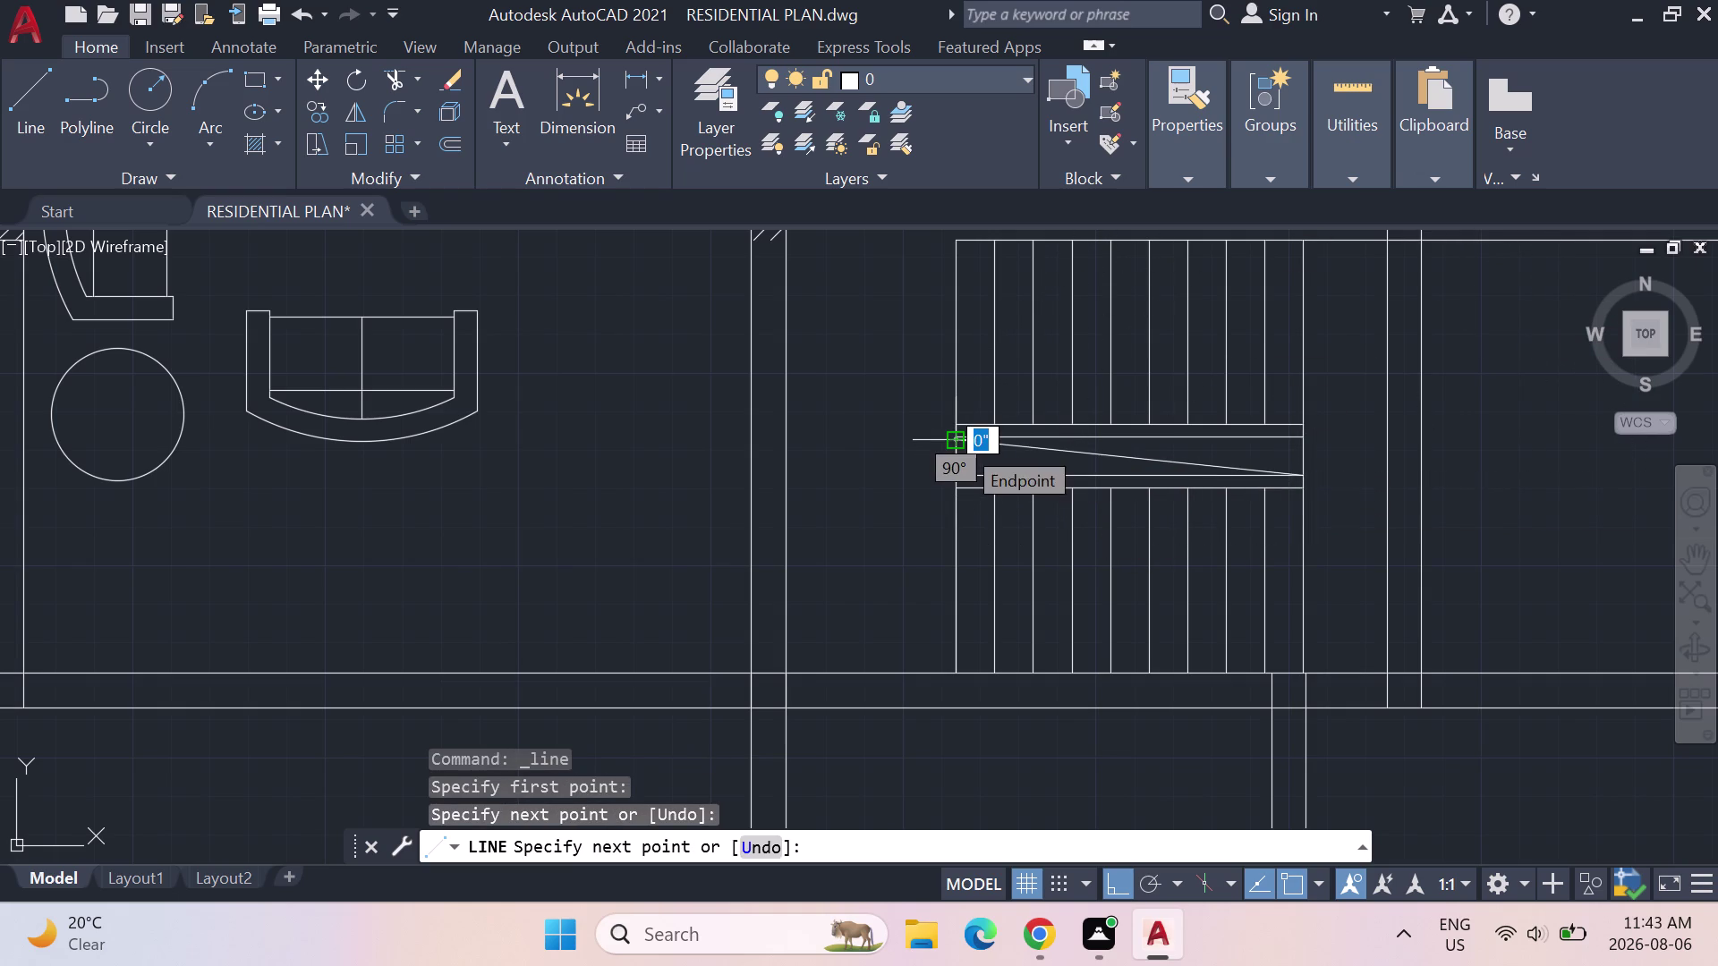
key(Escape)
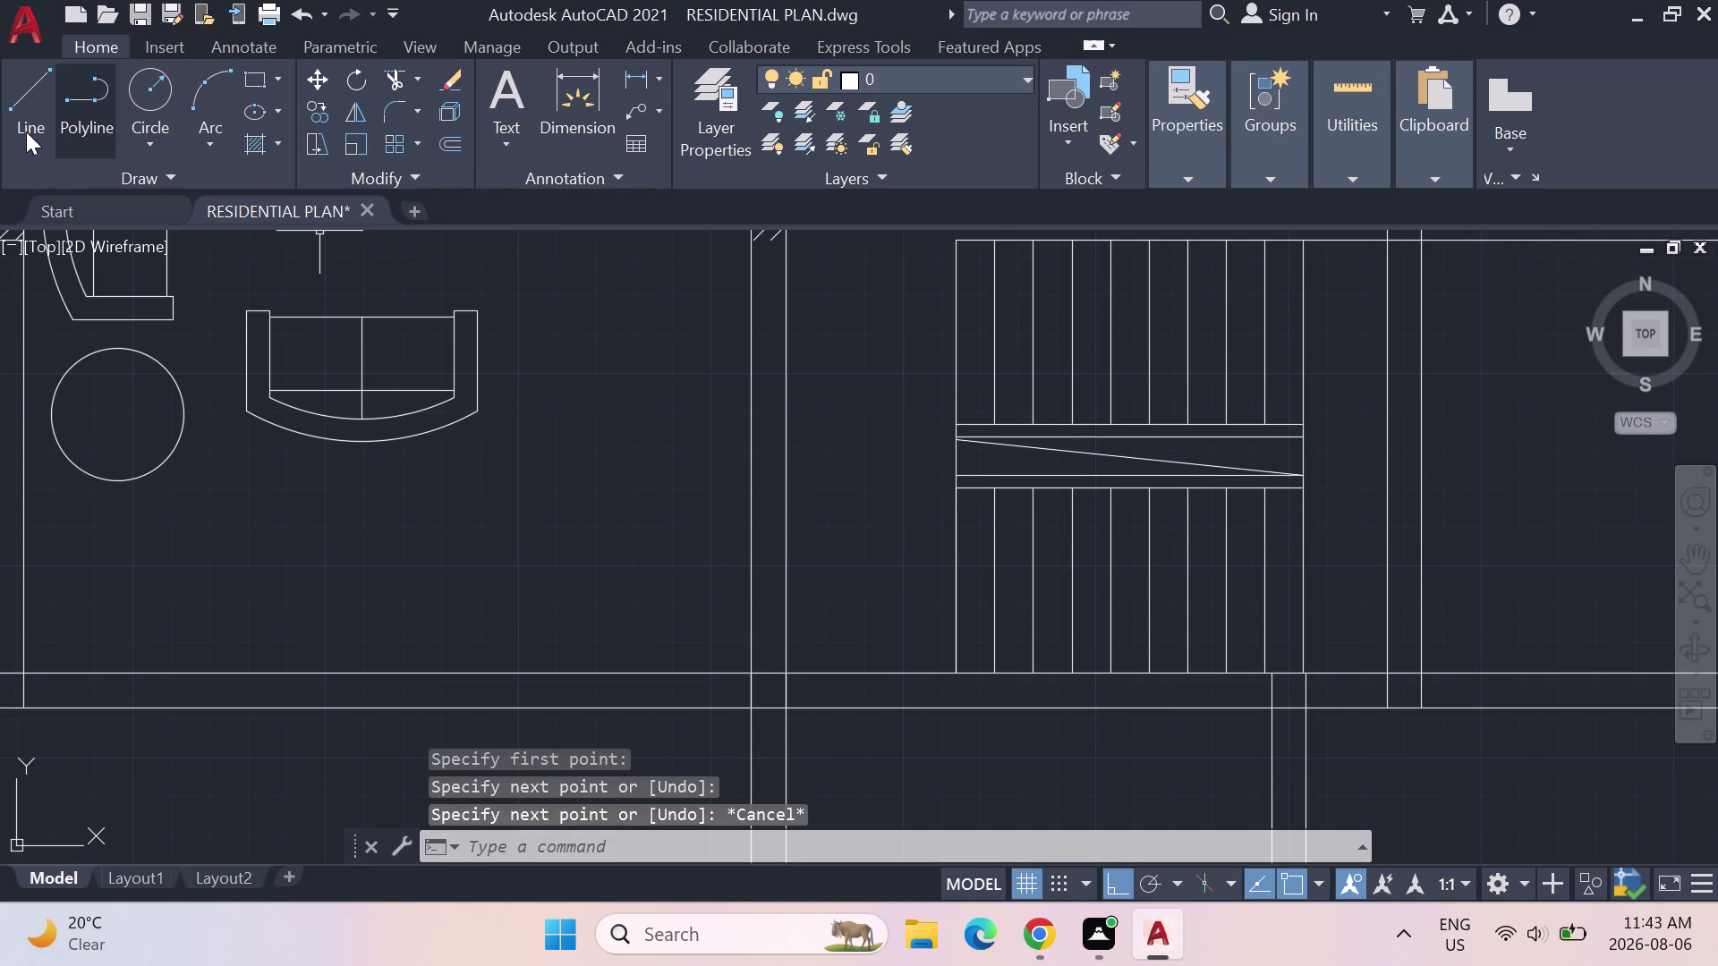
click(17, 117)
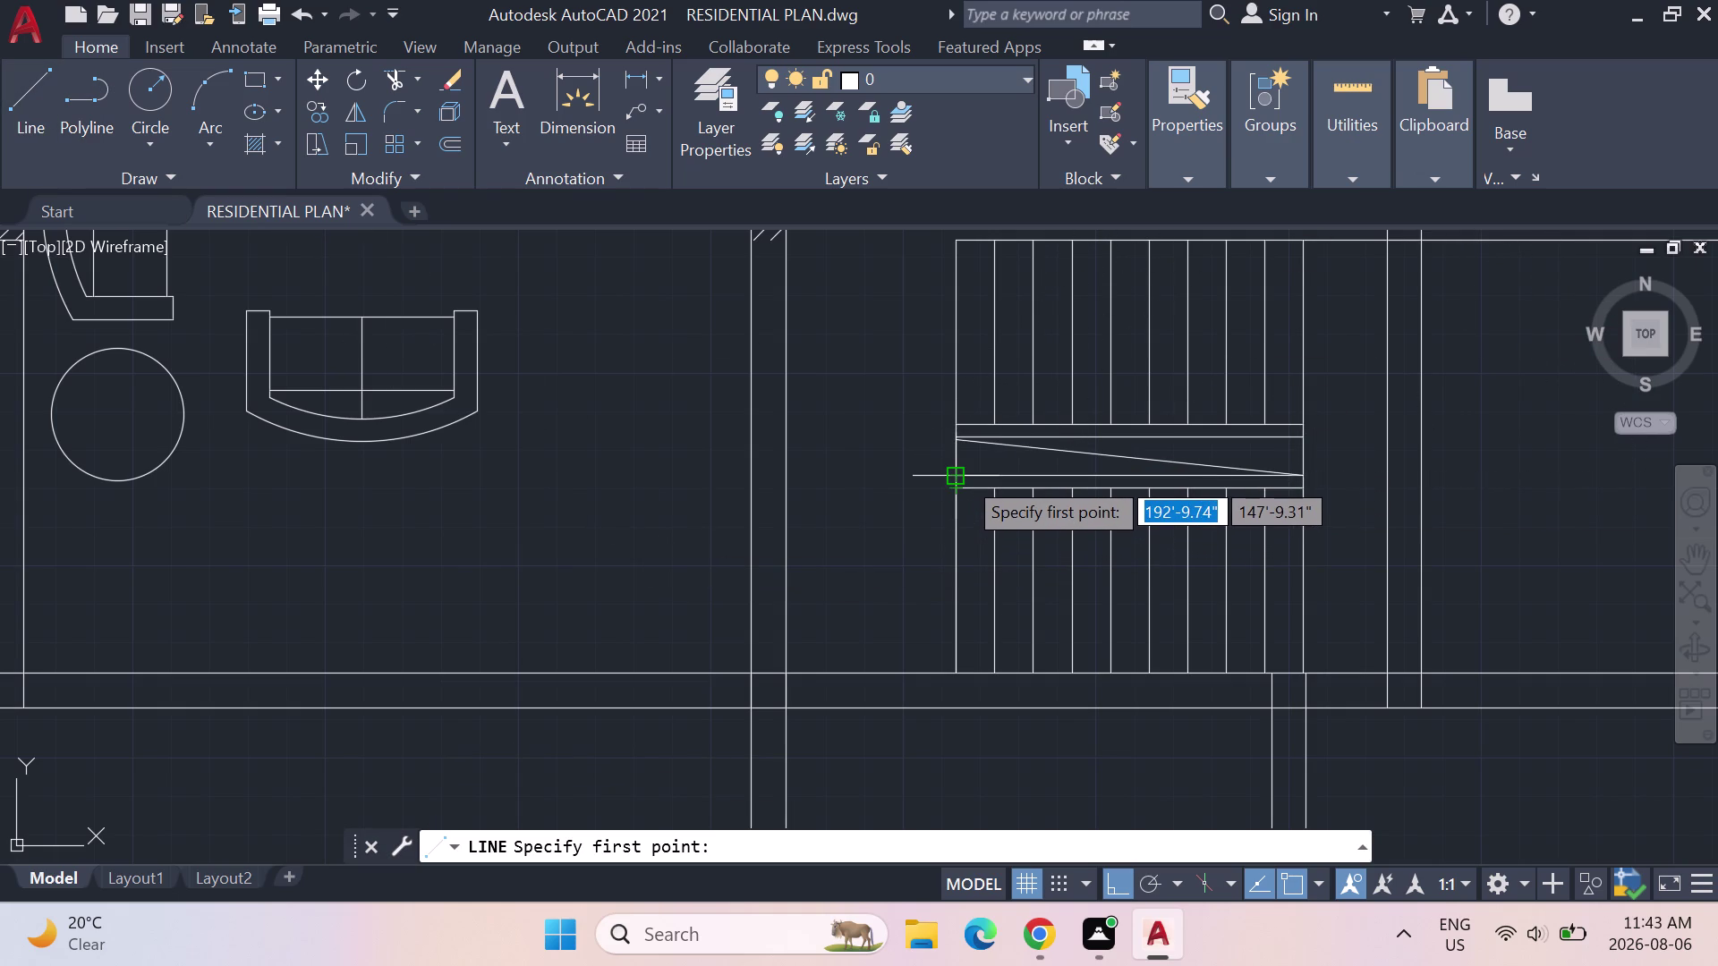
click(963, 476)
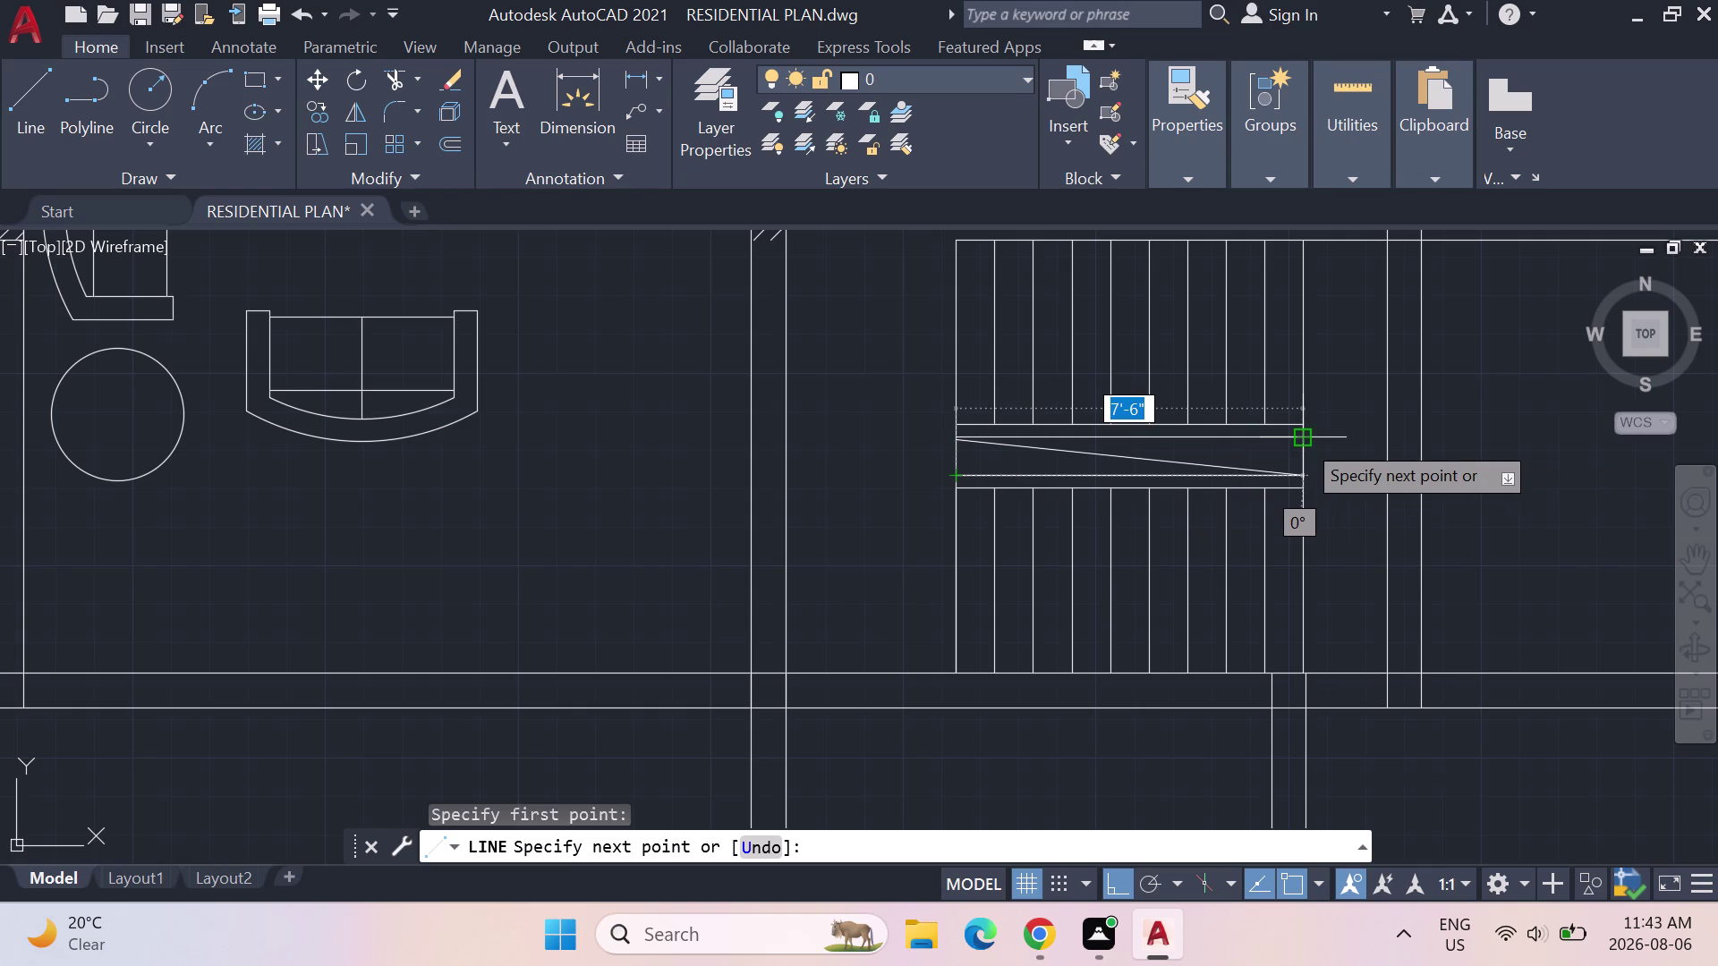
click(1302, 440)
key(Escape)
key(Escape)
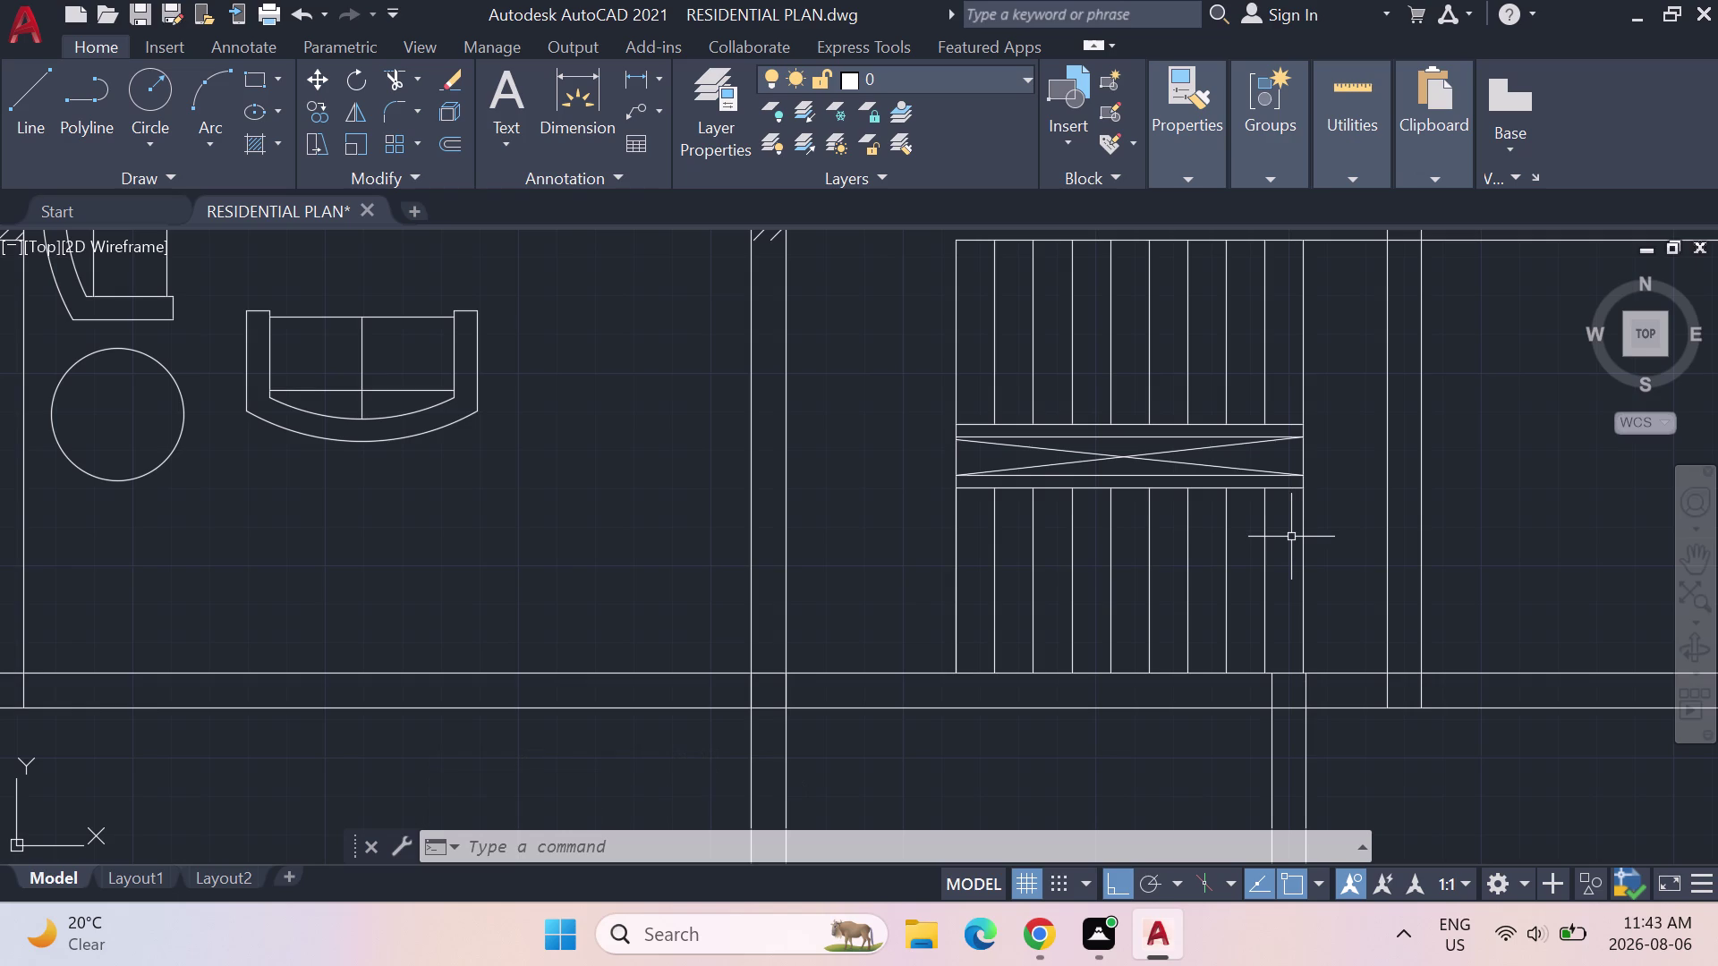
click(1158, 458)
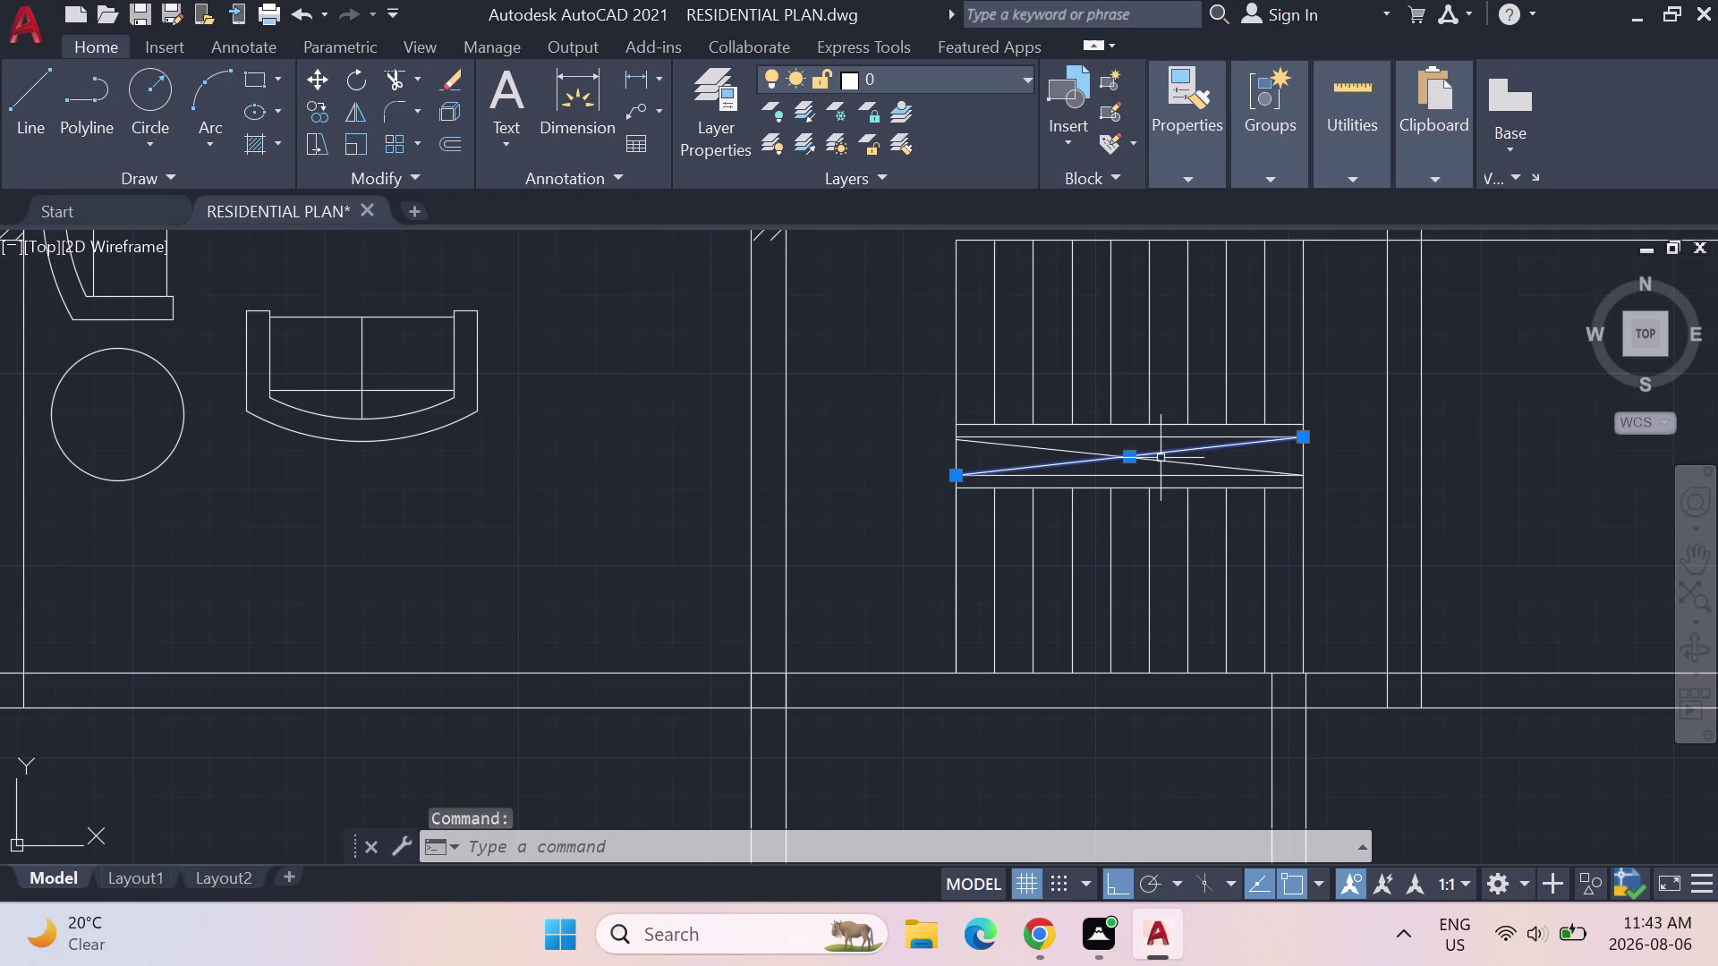
click(1177, 452)
click(1200, 450)
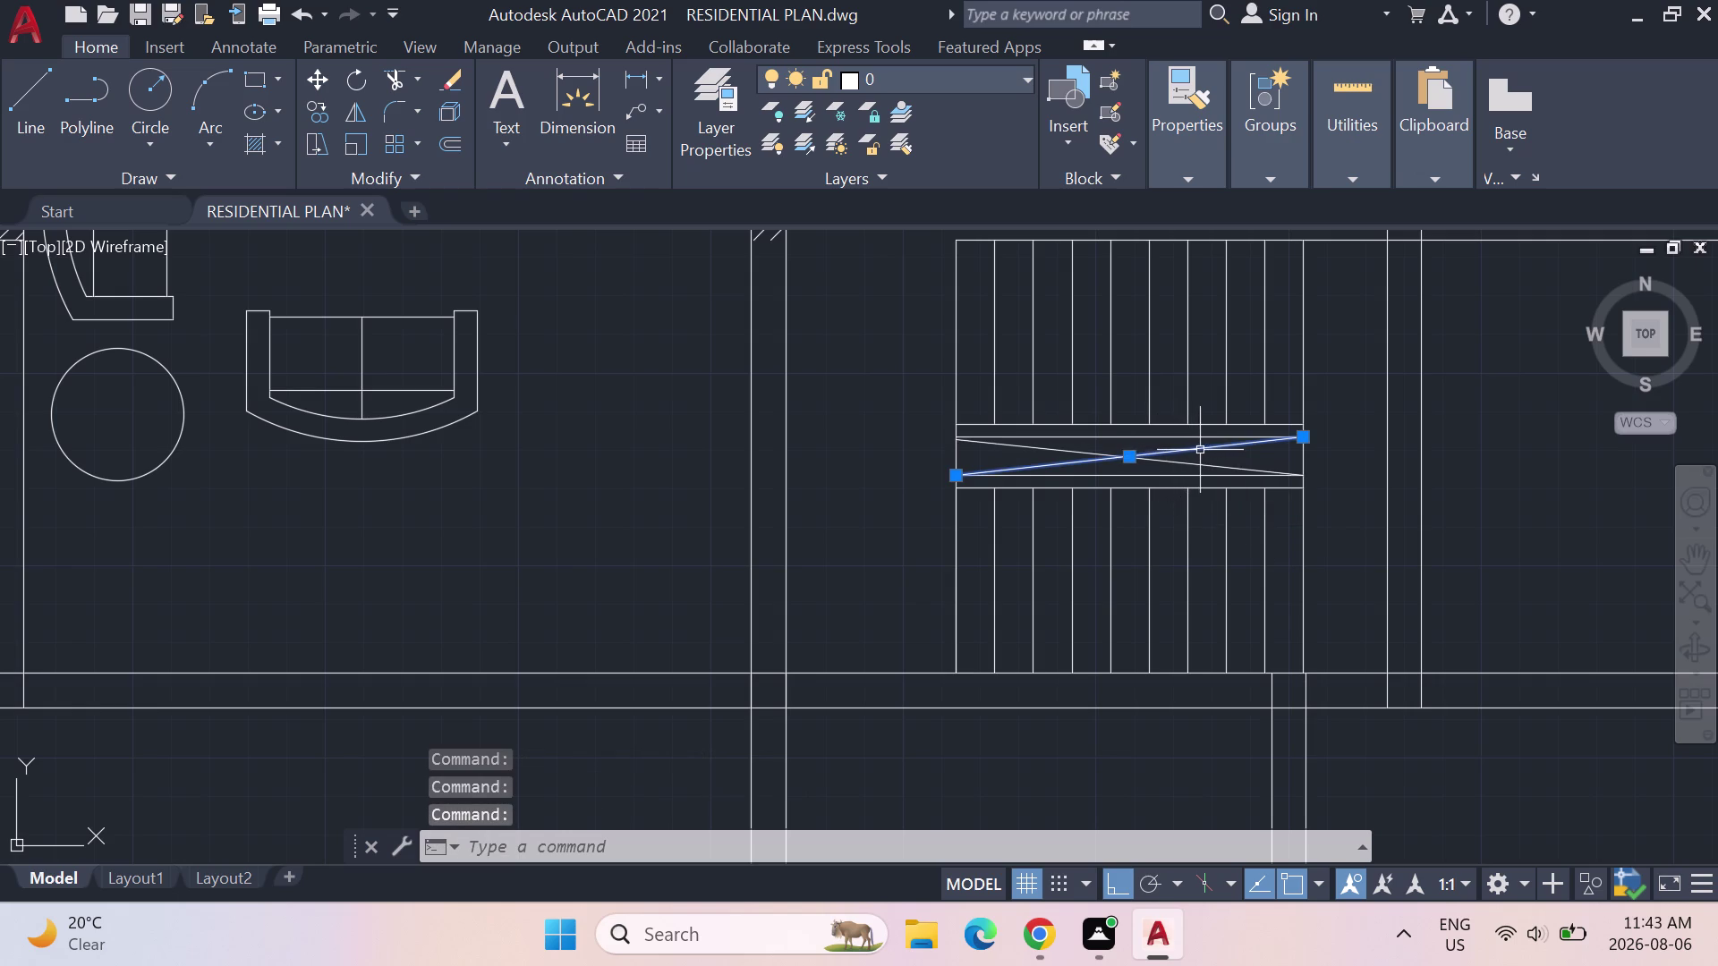
click(1082, 453)
key(Delete)
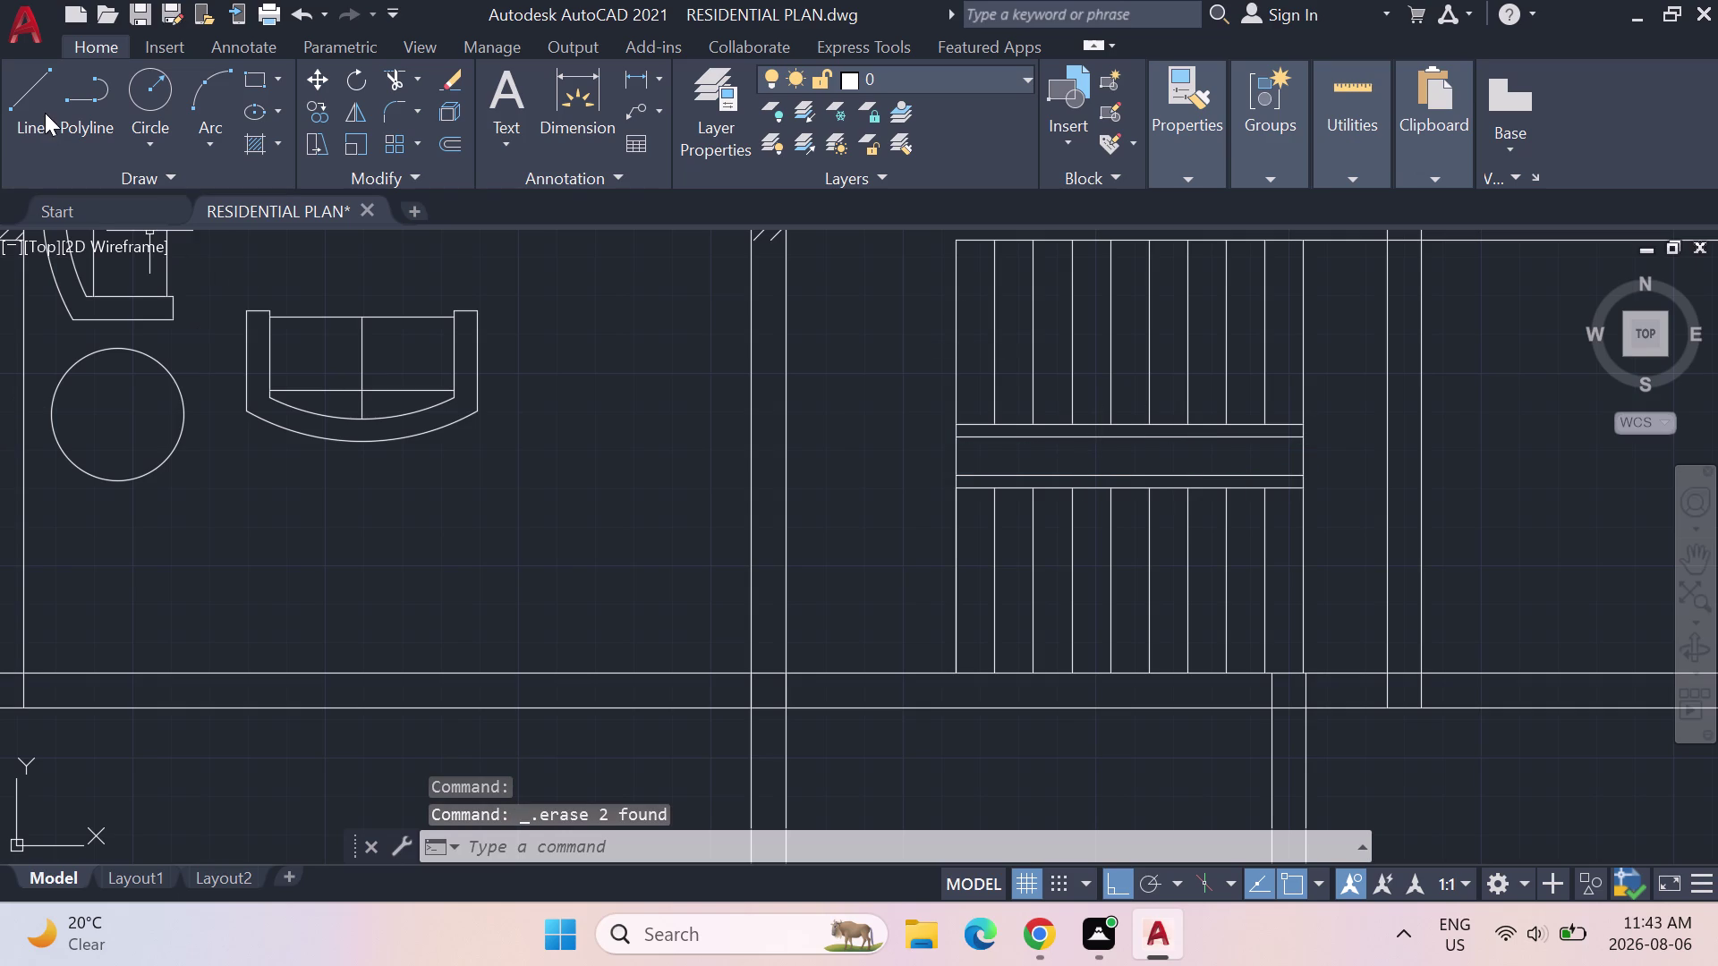
click(45, 113)
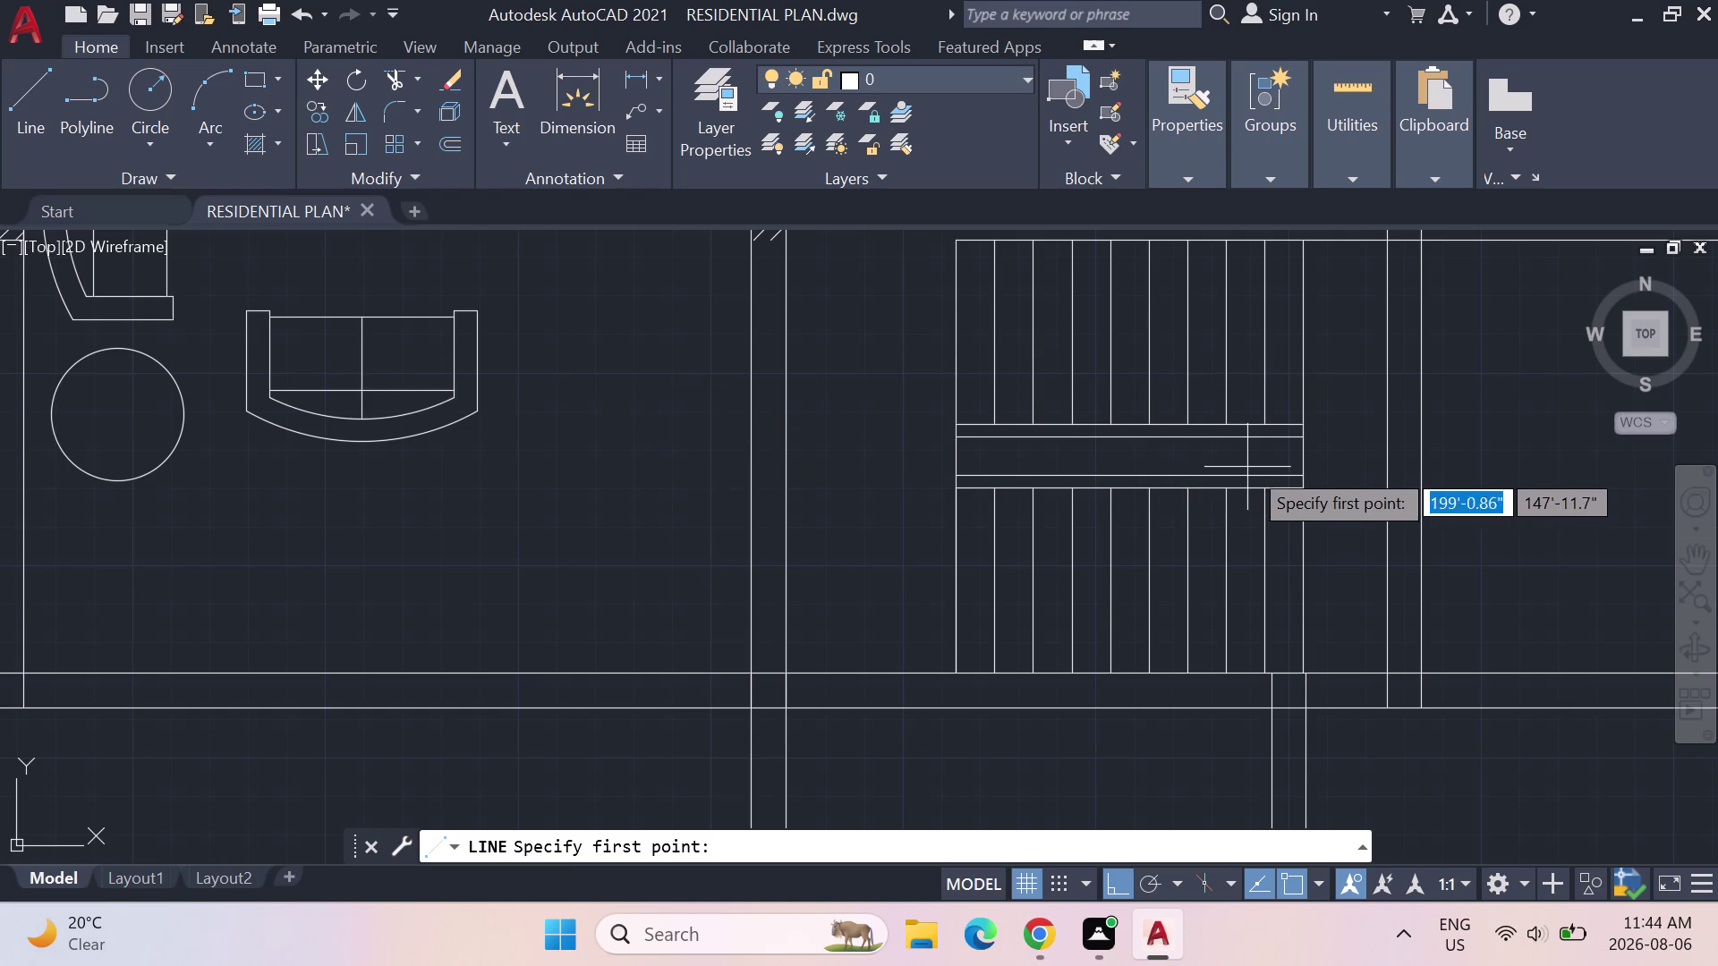
Draw a short vertical divider line across the landing's right end.
click(1284, 473)
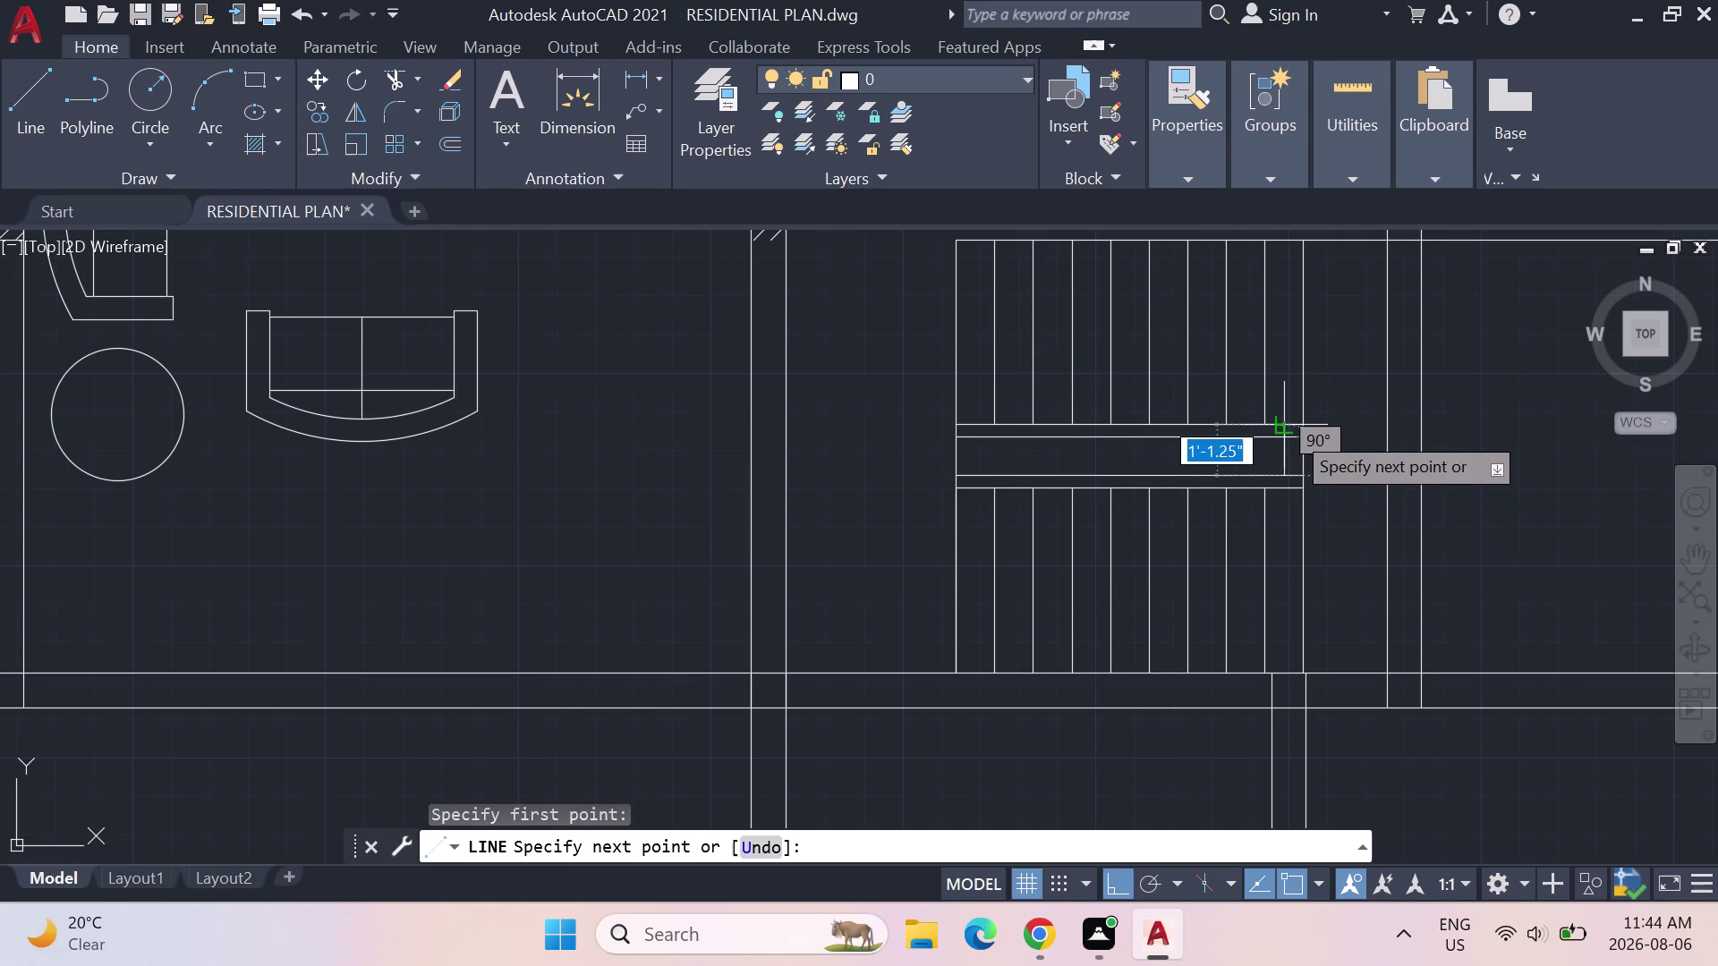
click(1287, 438)
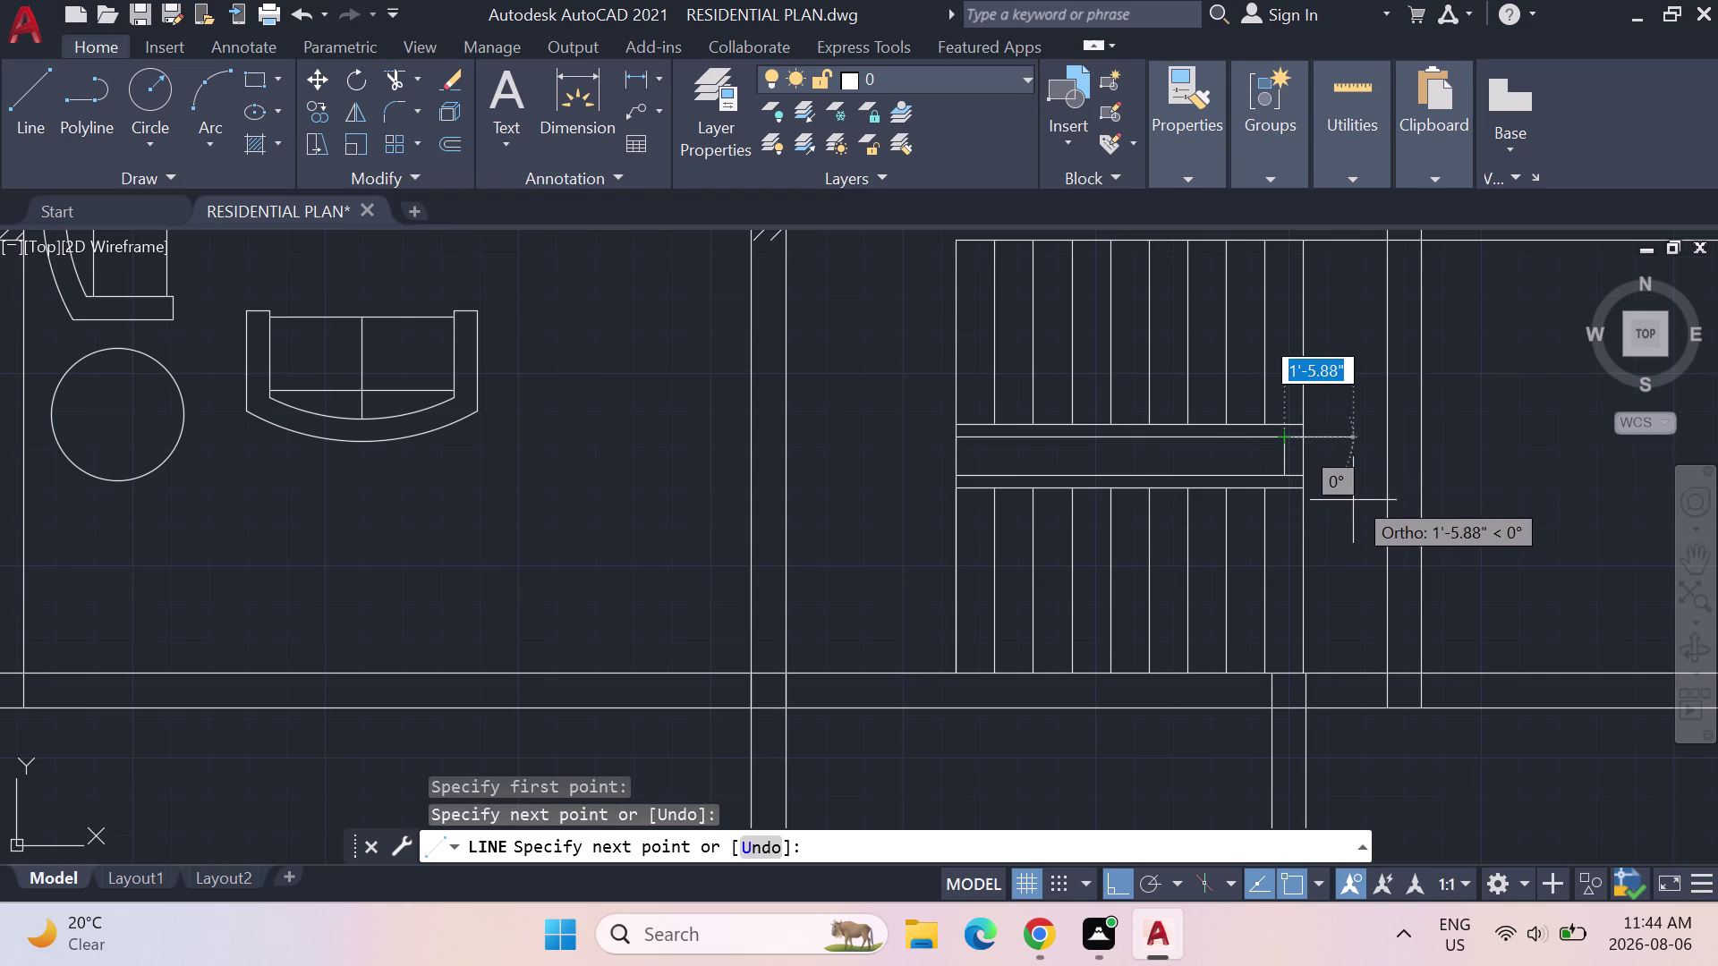
key(Escape)
key(Escape)
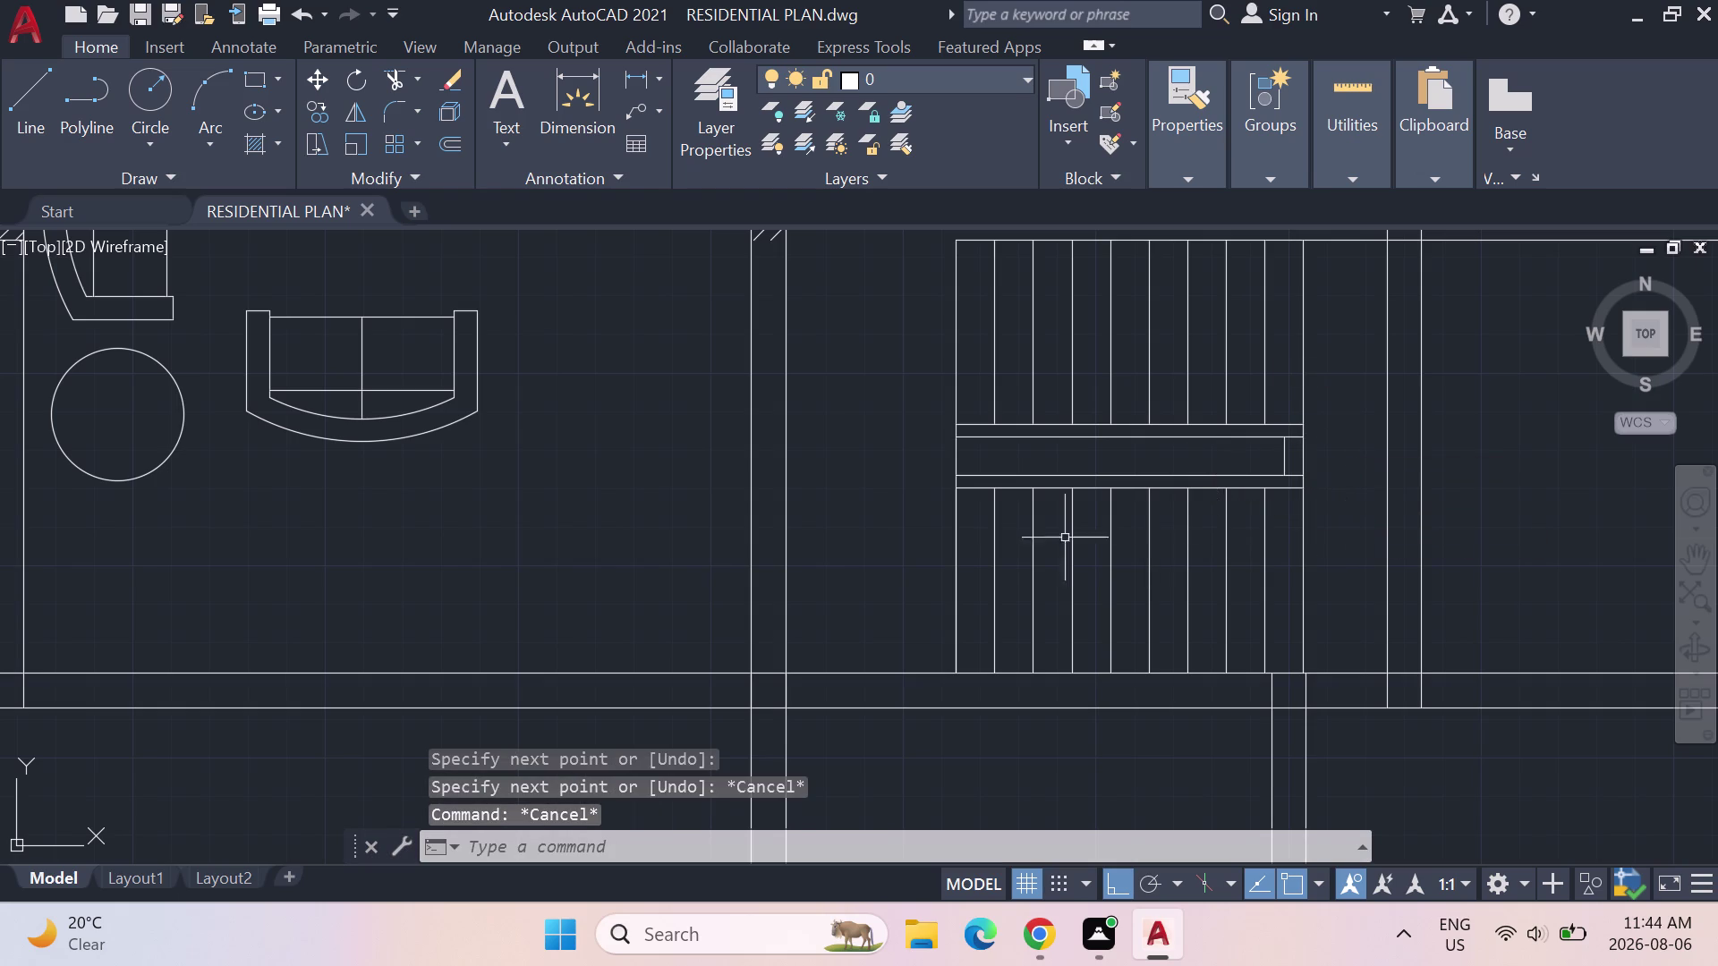
Draw two crossing diagonals from the landing's left corners to the divider's ends.
click(27, 80)
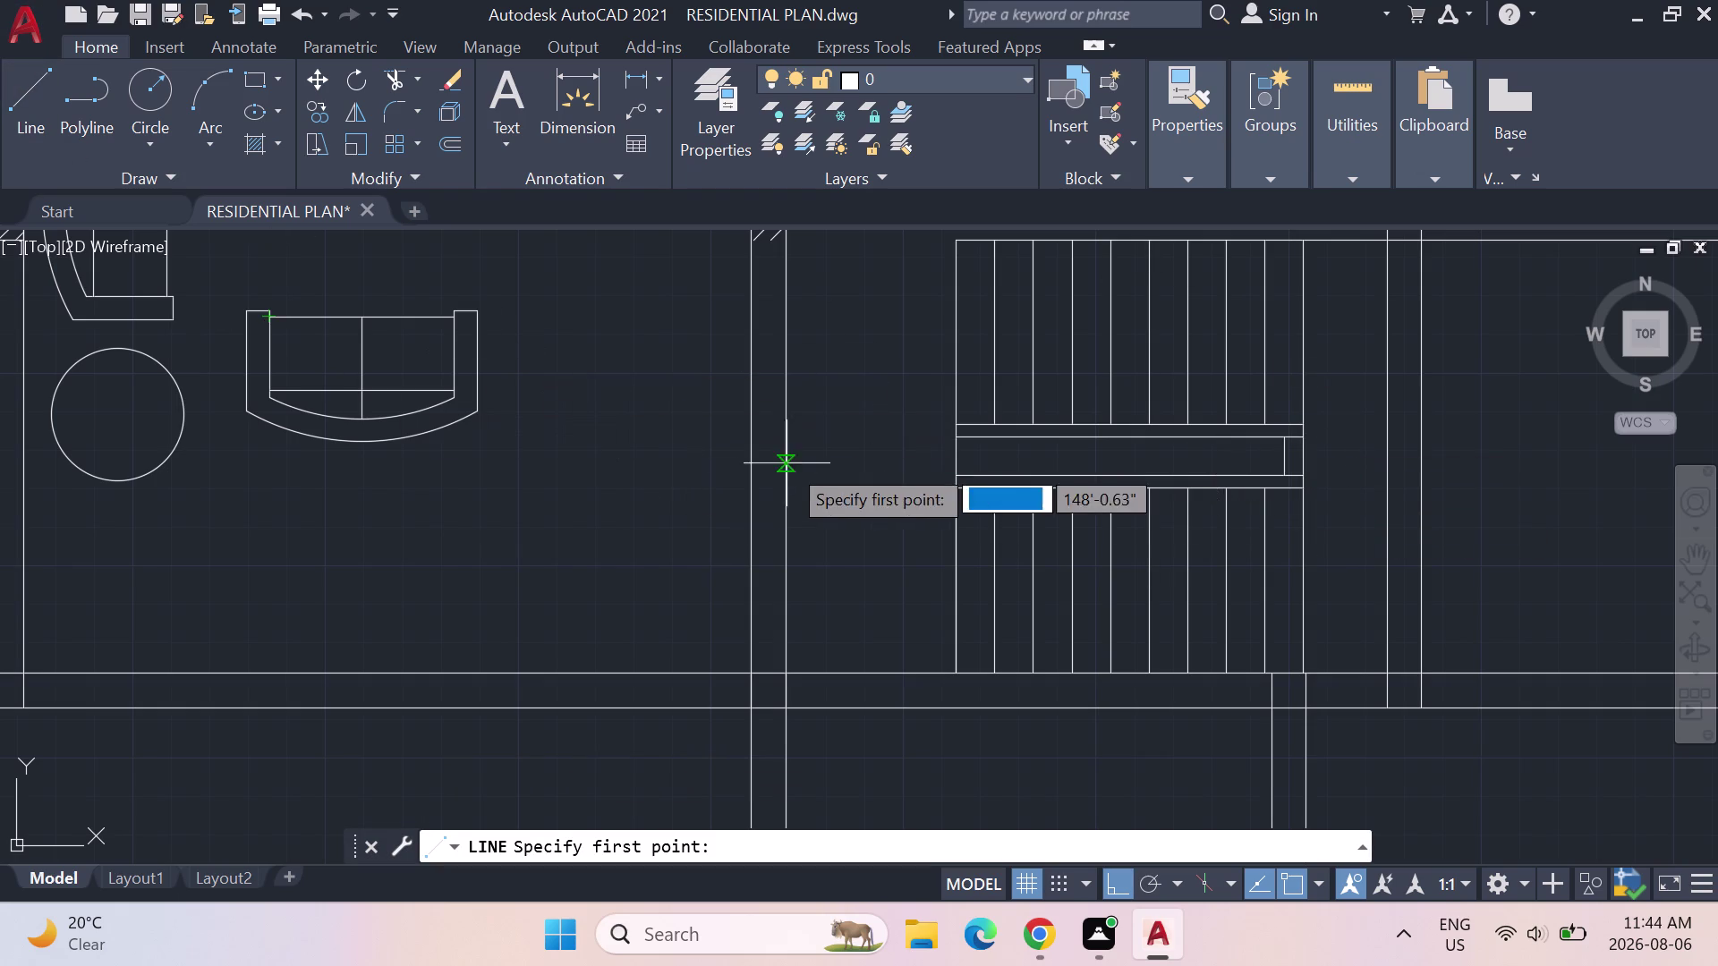
click(948, 473)
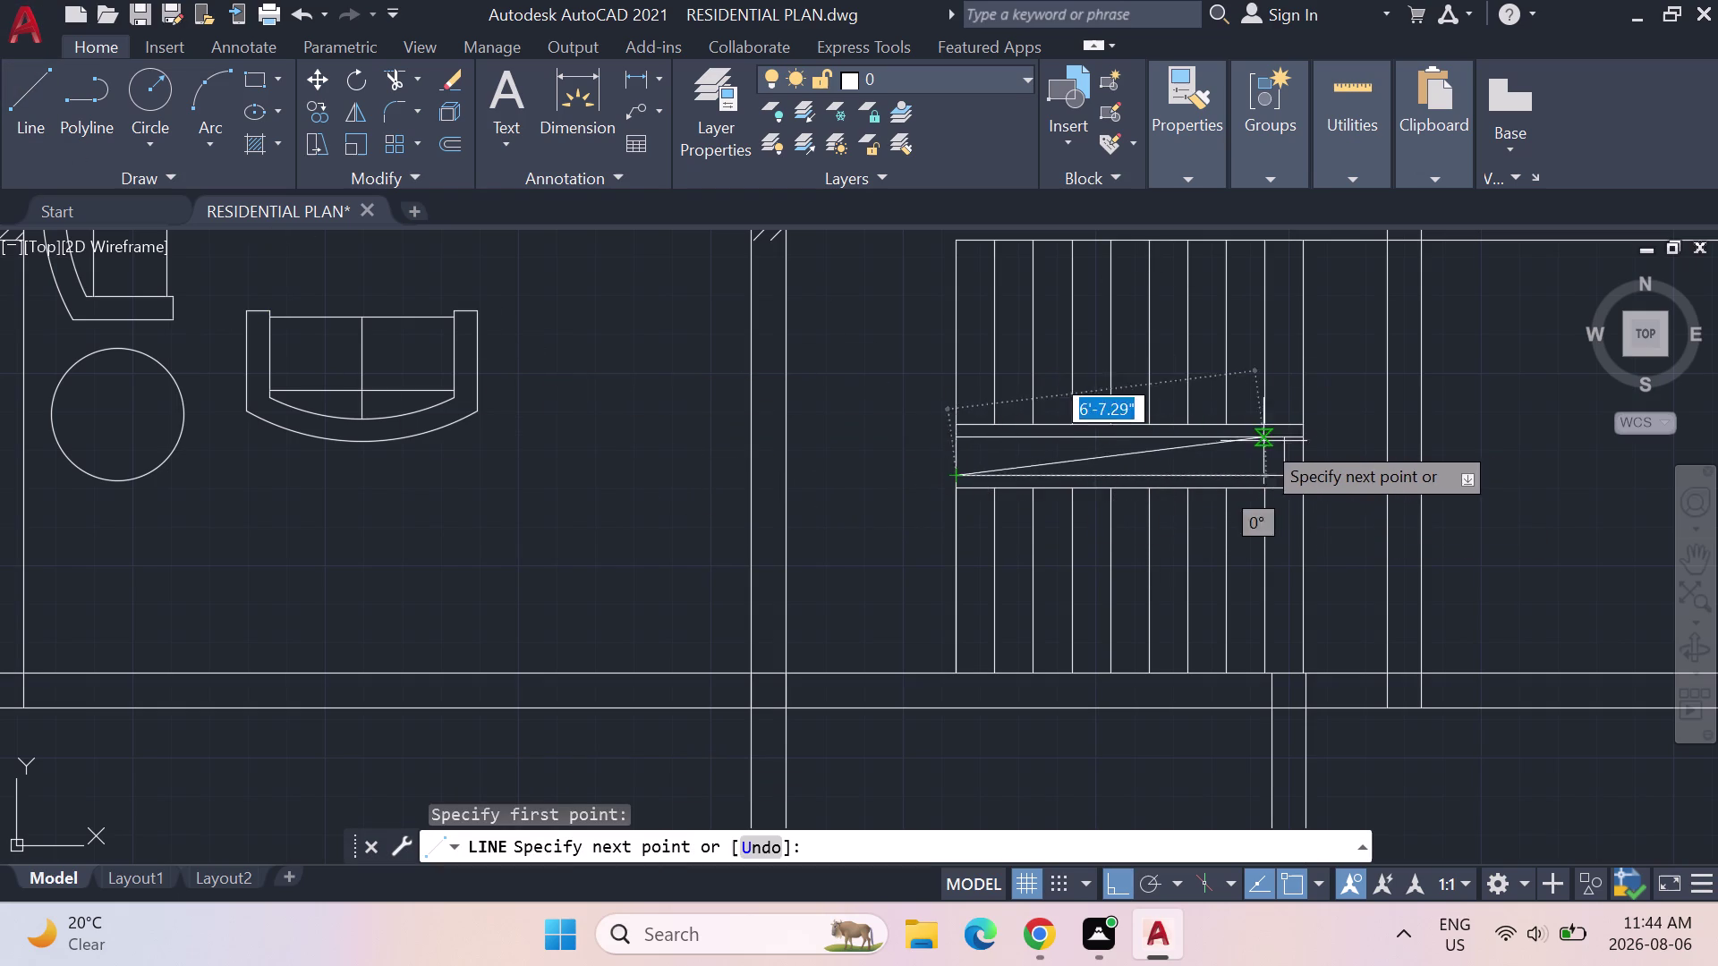
click(1283, 442)
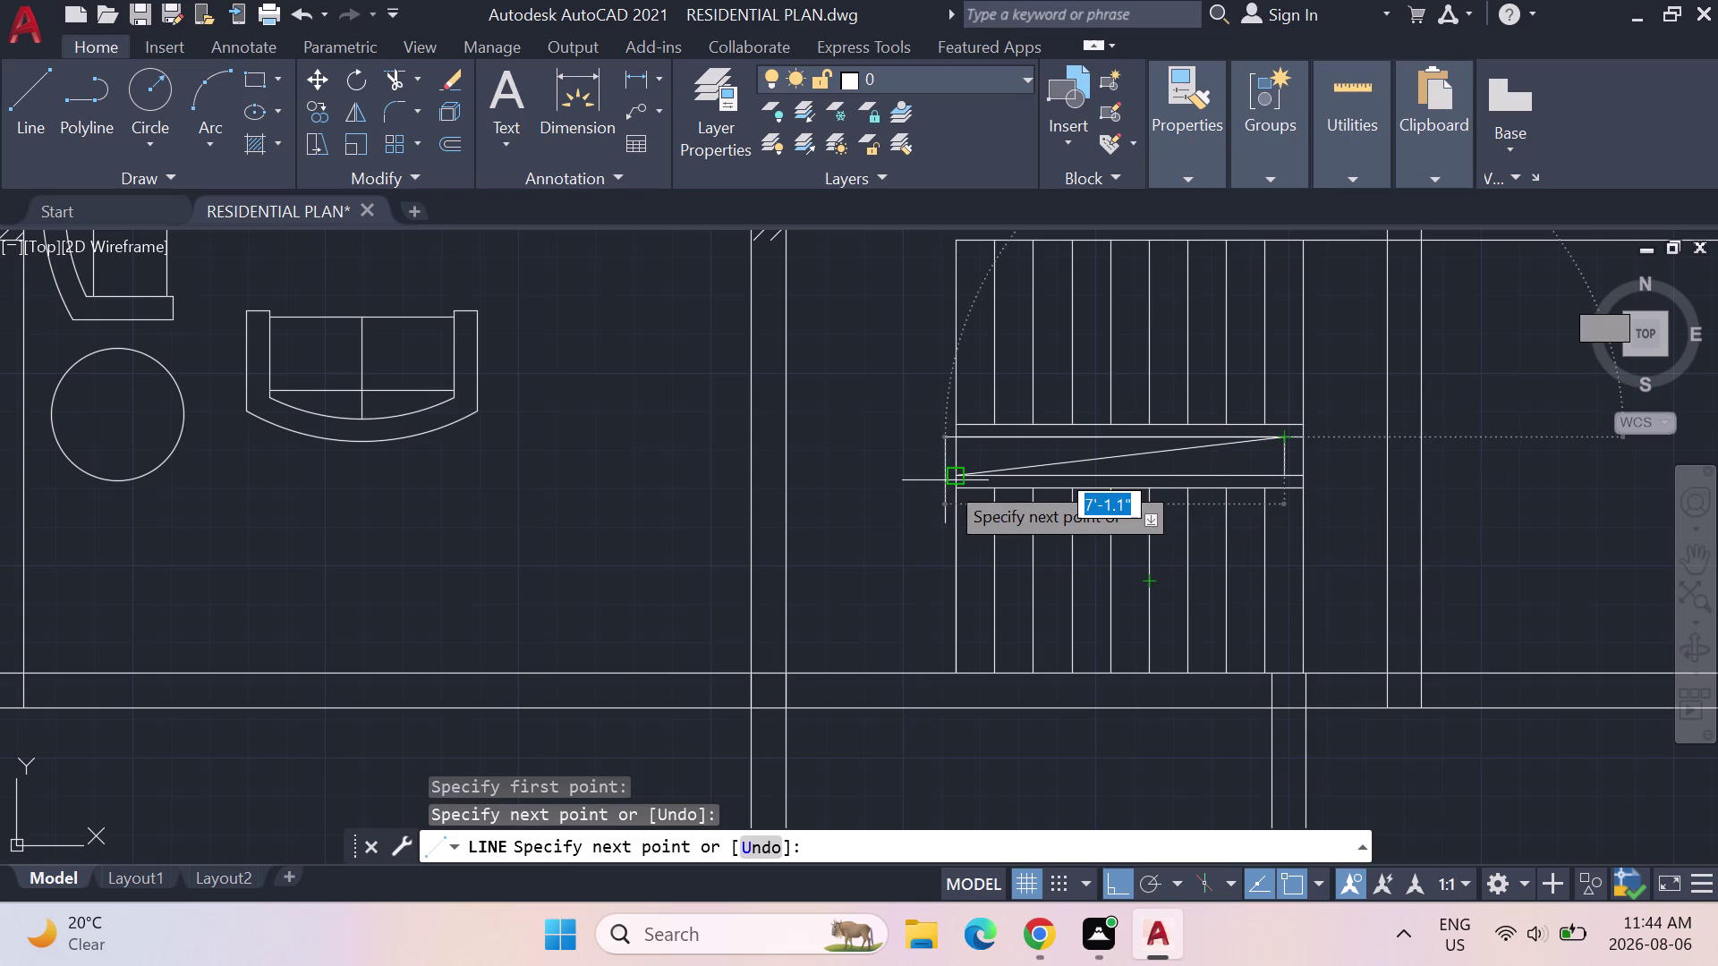
key(Escape)
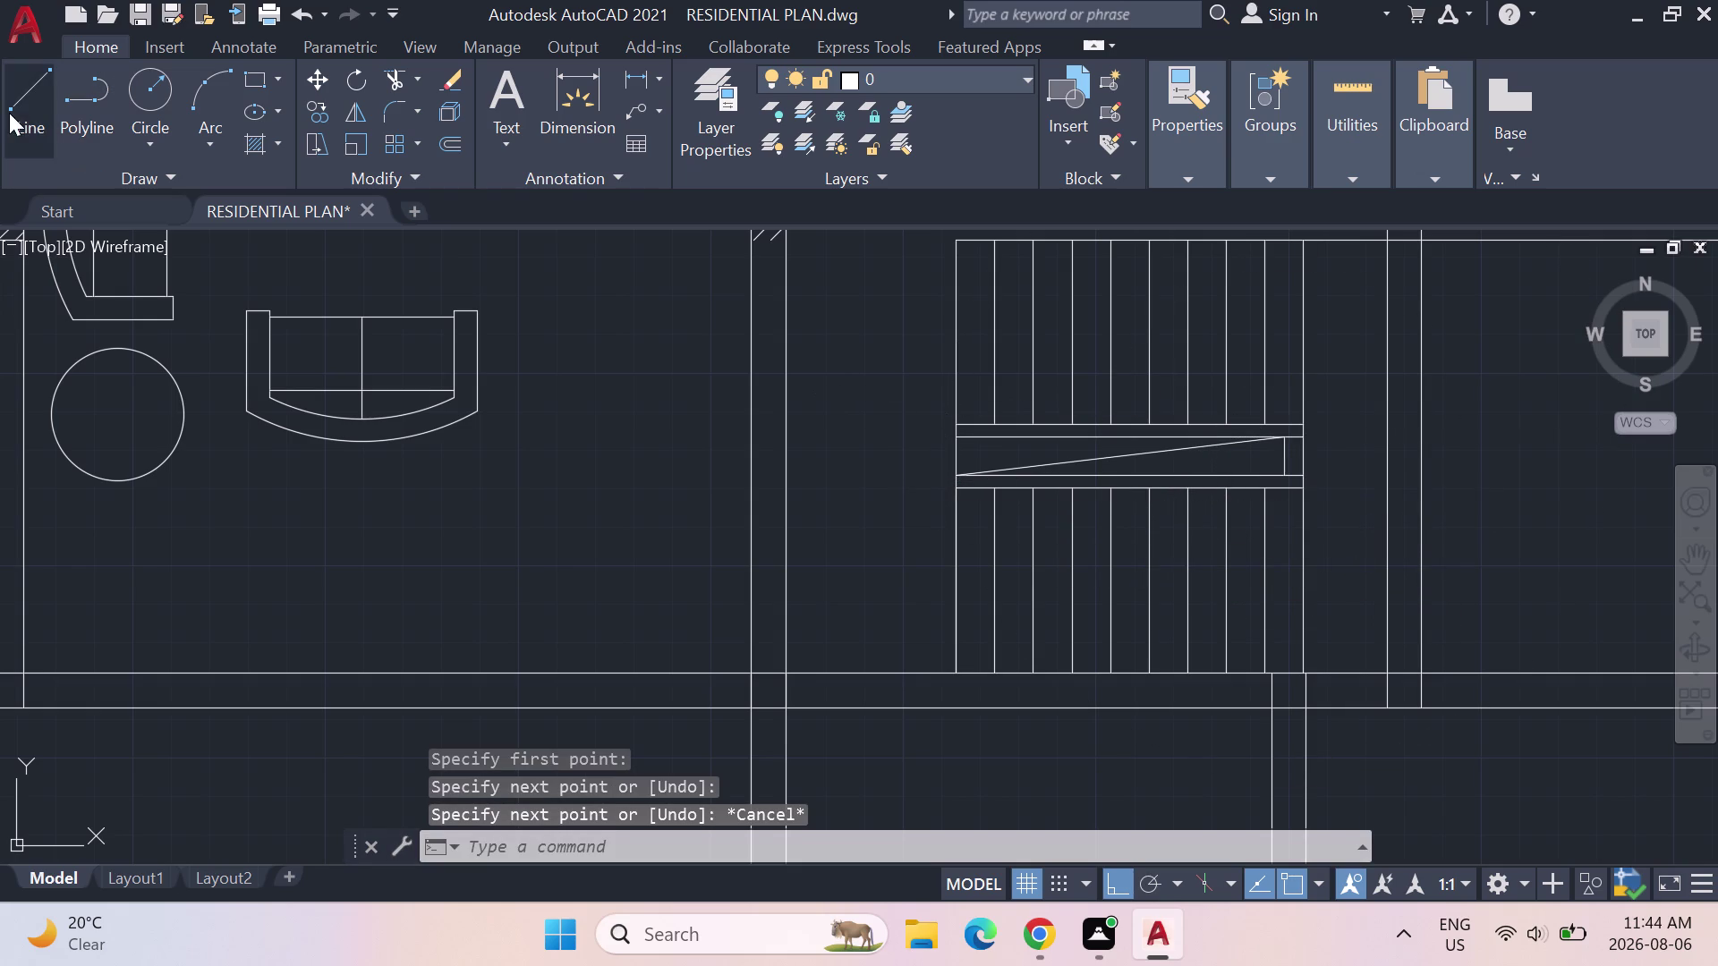
click(18, 104)
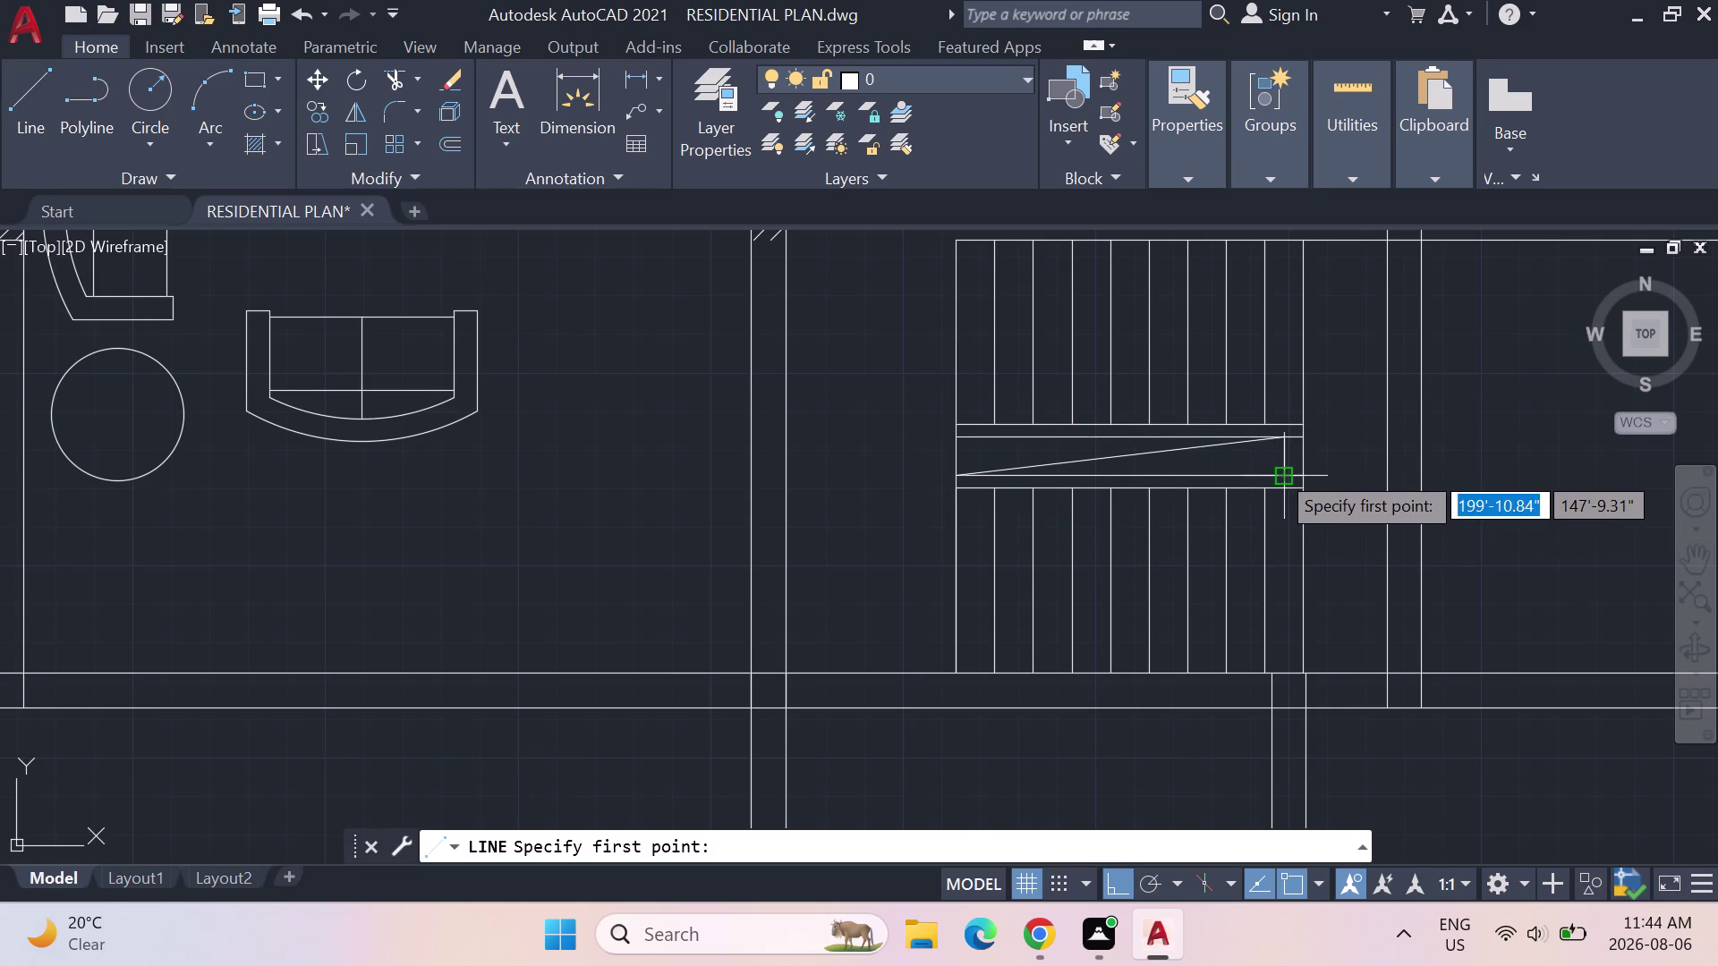
click(1276, 469)
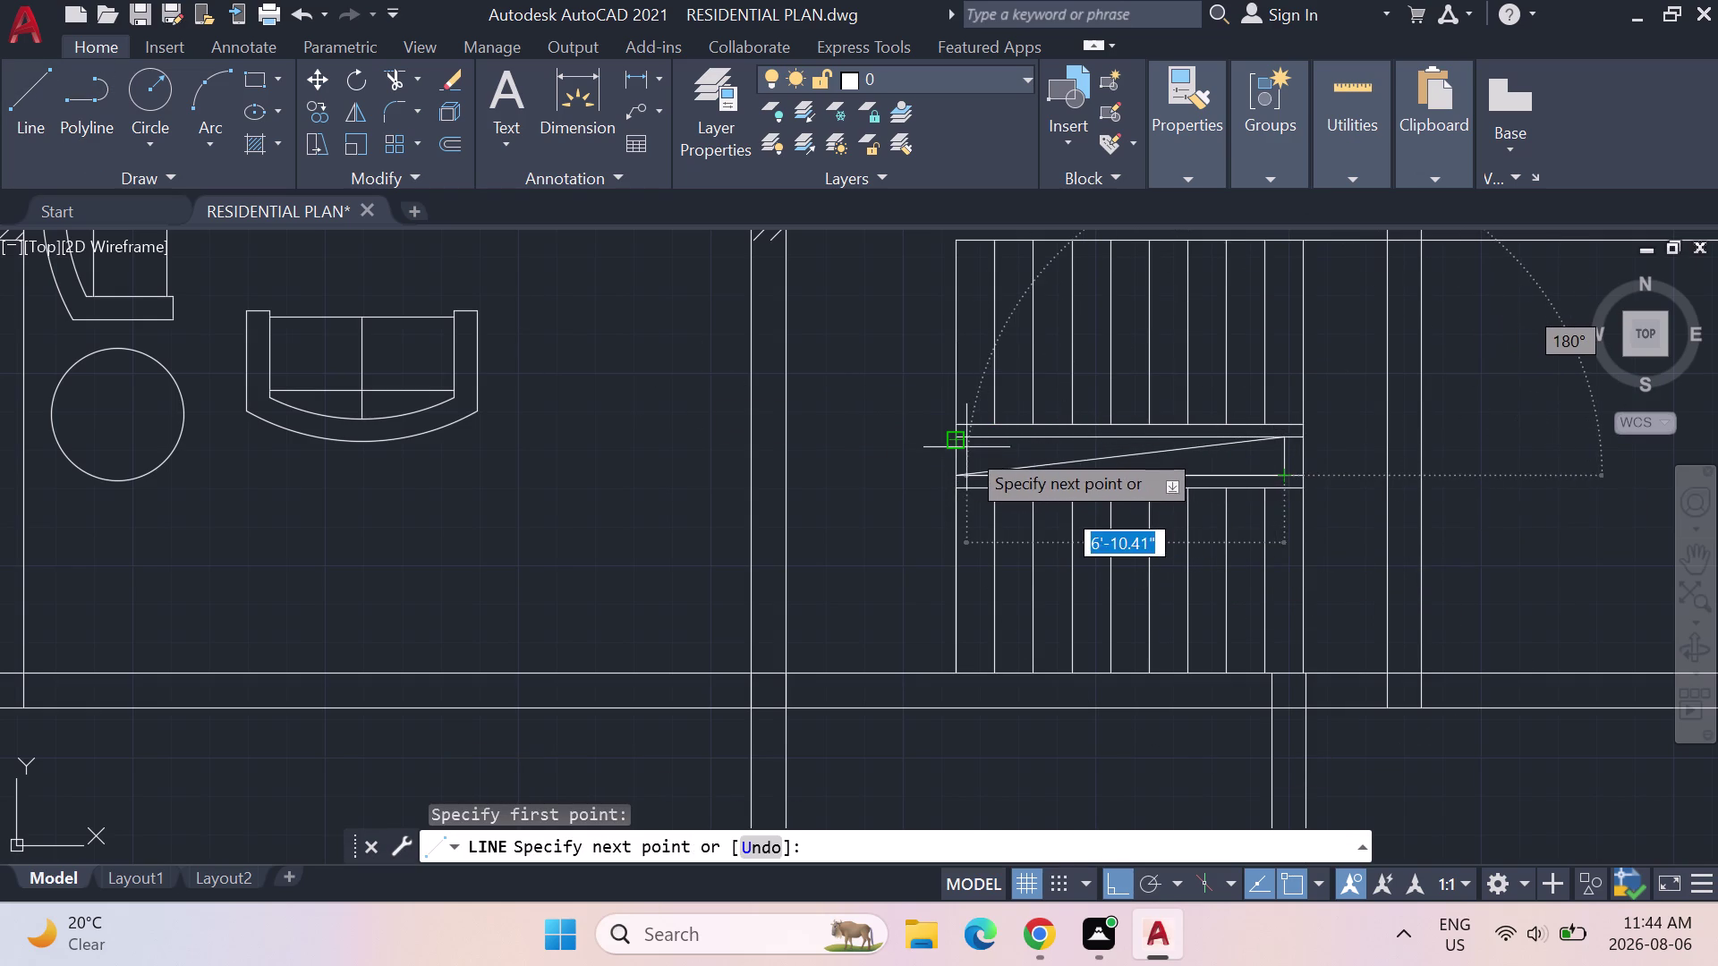
click(966, 447)
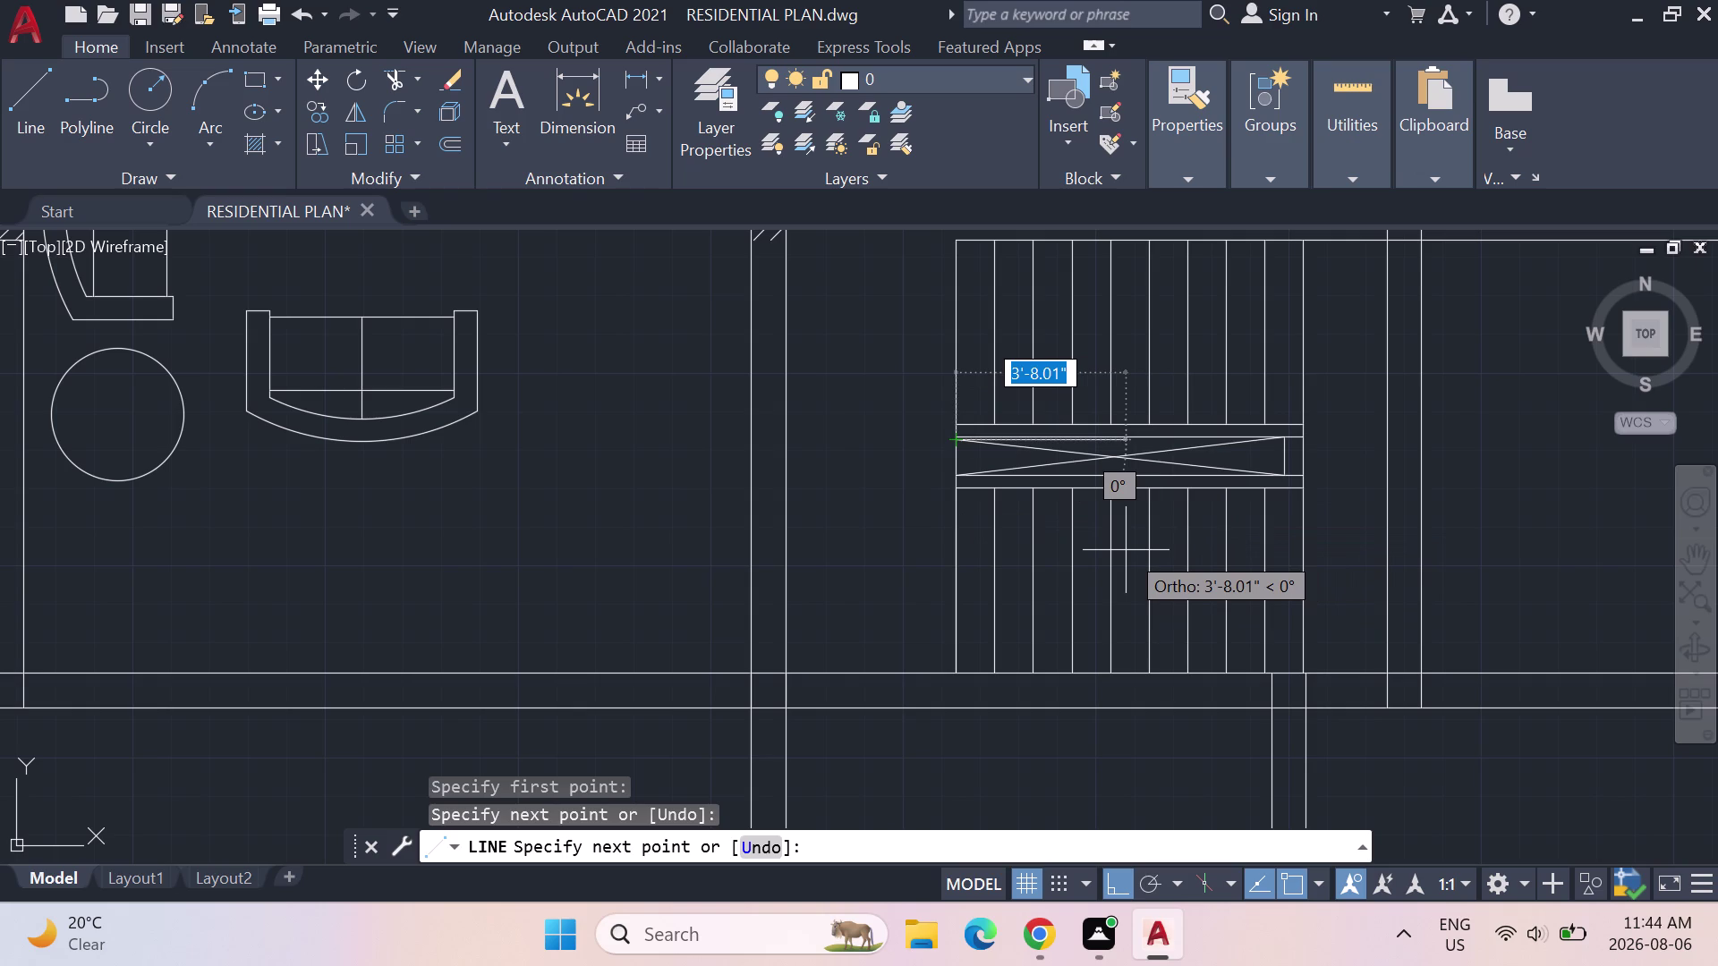
key(Escape)
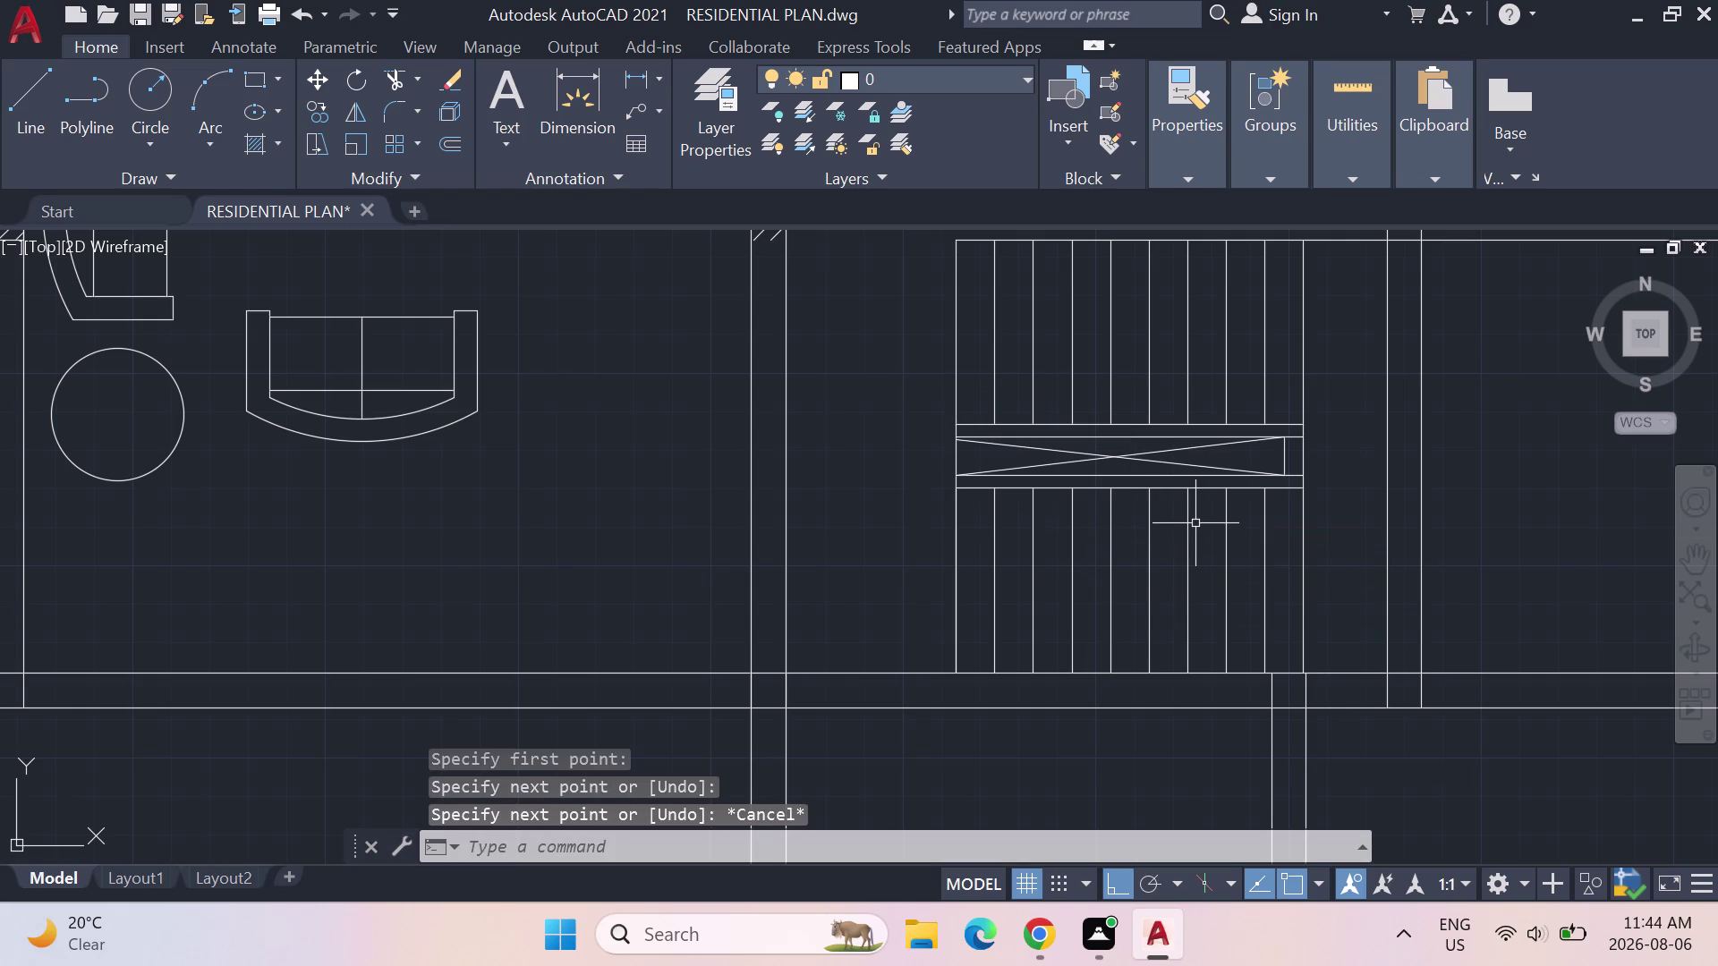
text(TRIM)
key(Return)
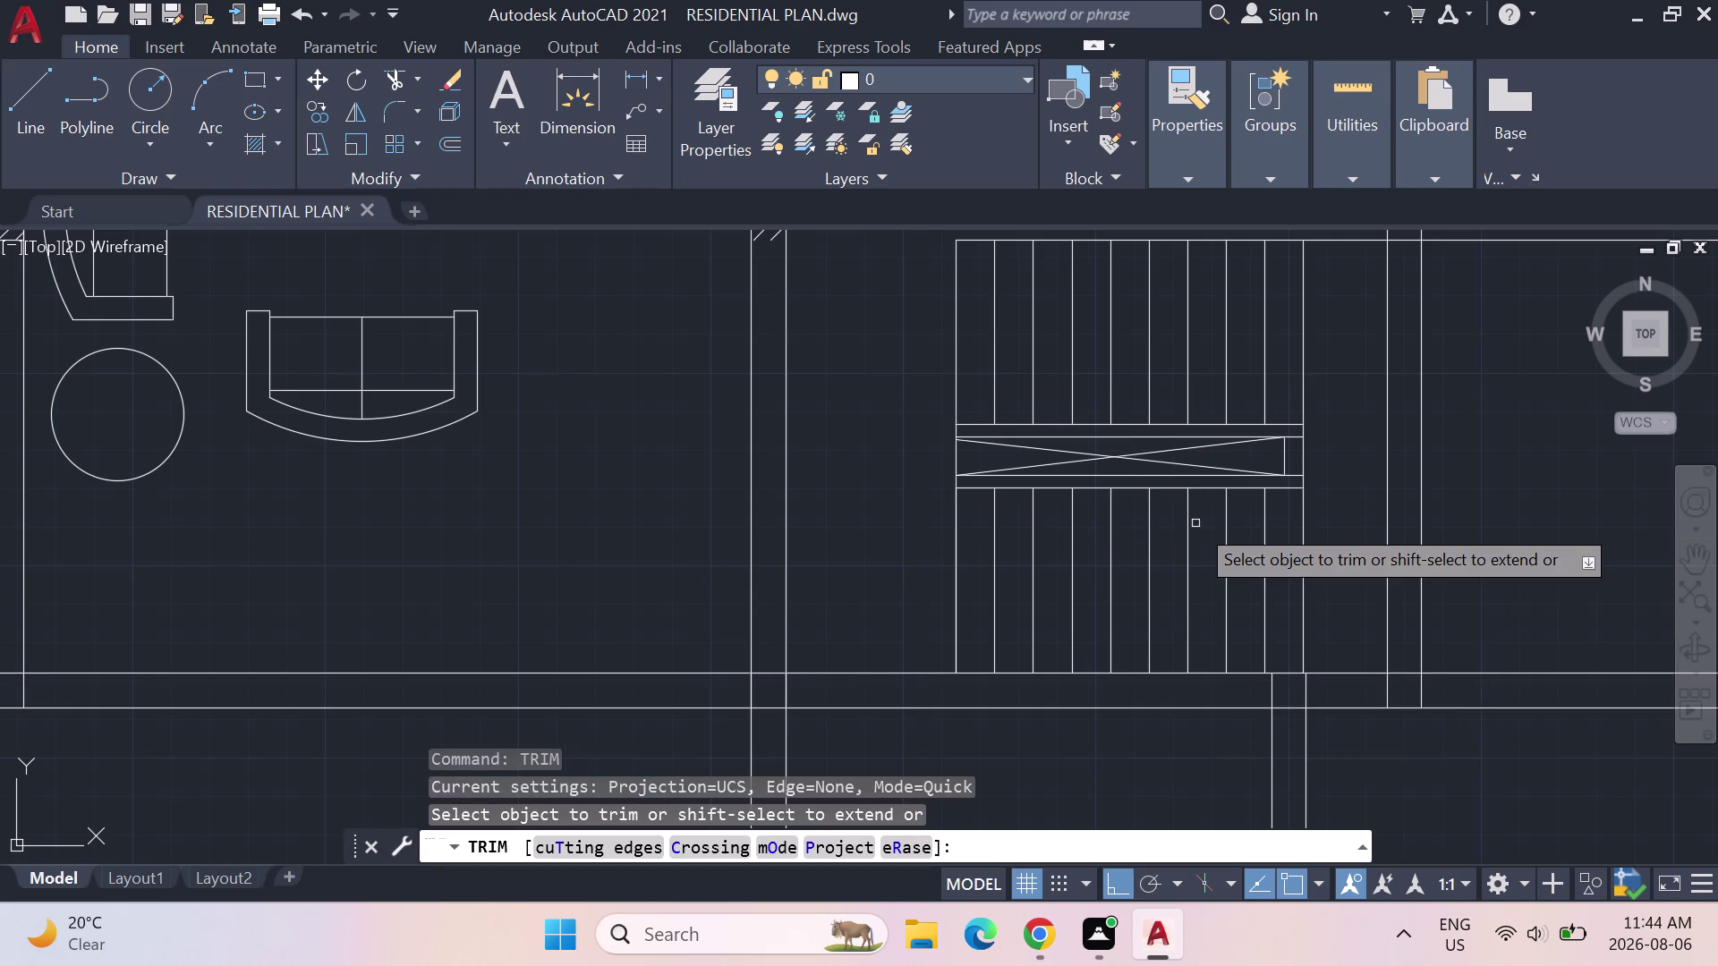
Trim stray segments around the landing, then undo those trims.
click(1283, 460)
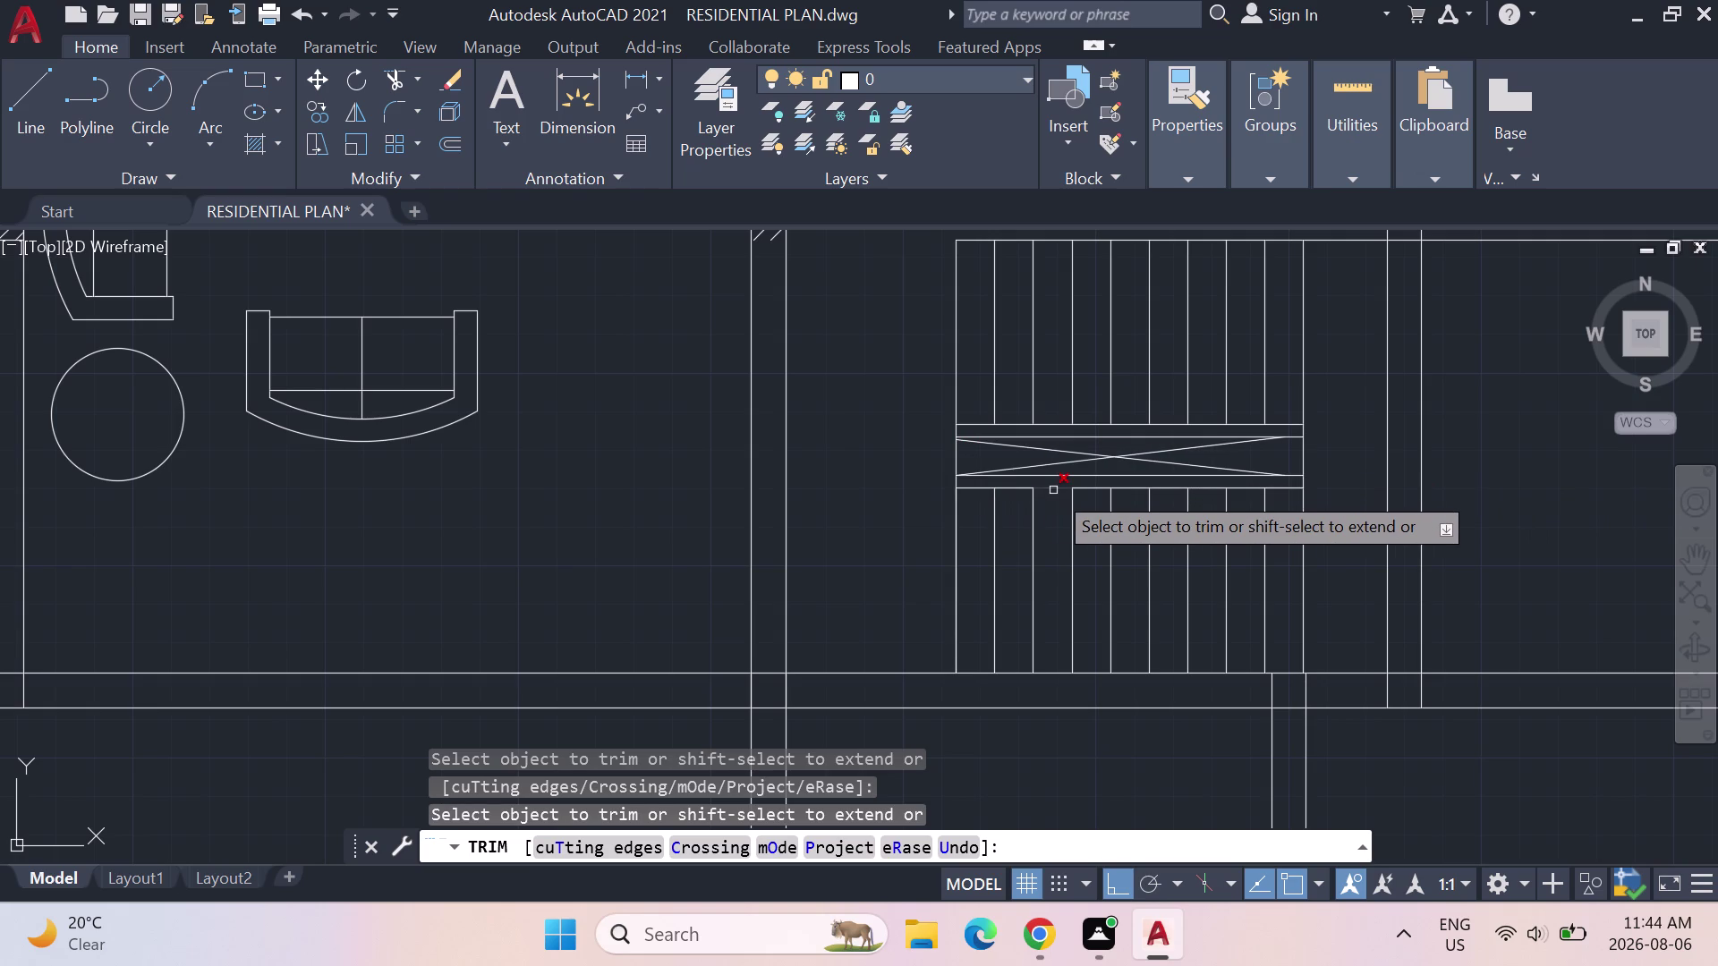
key(ctrl+z)
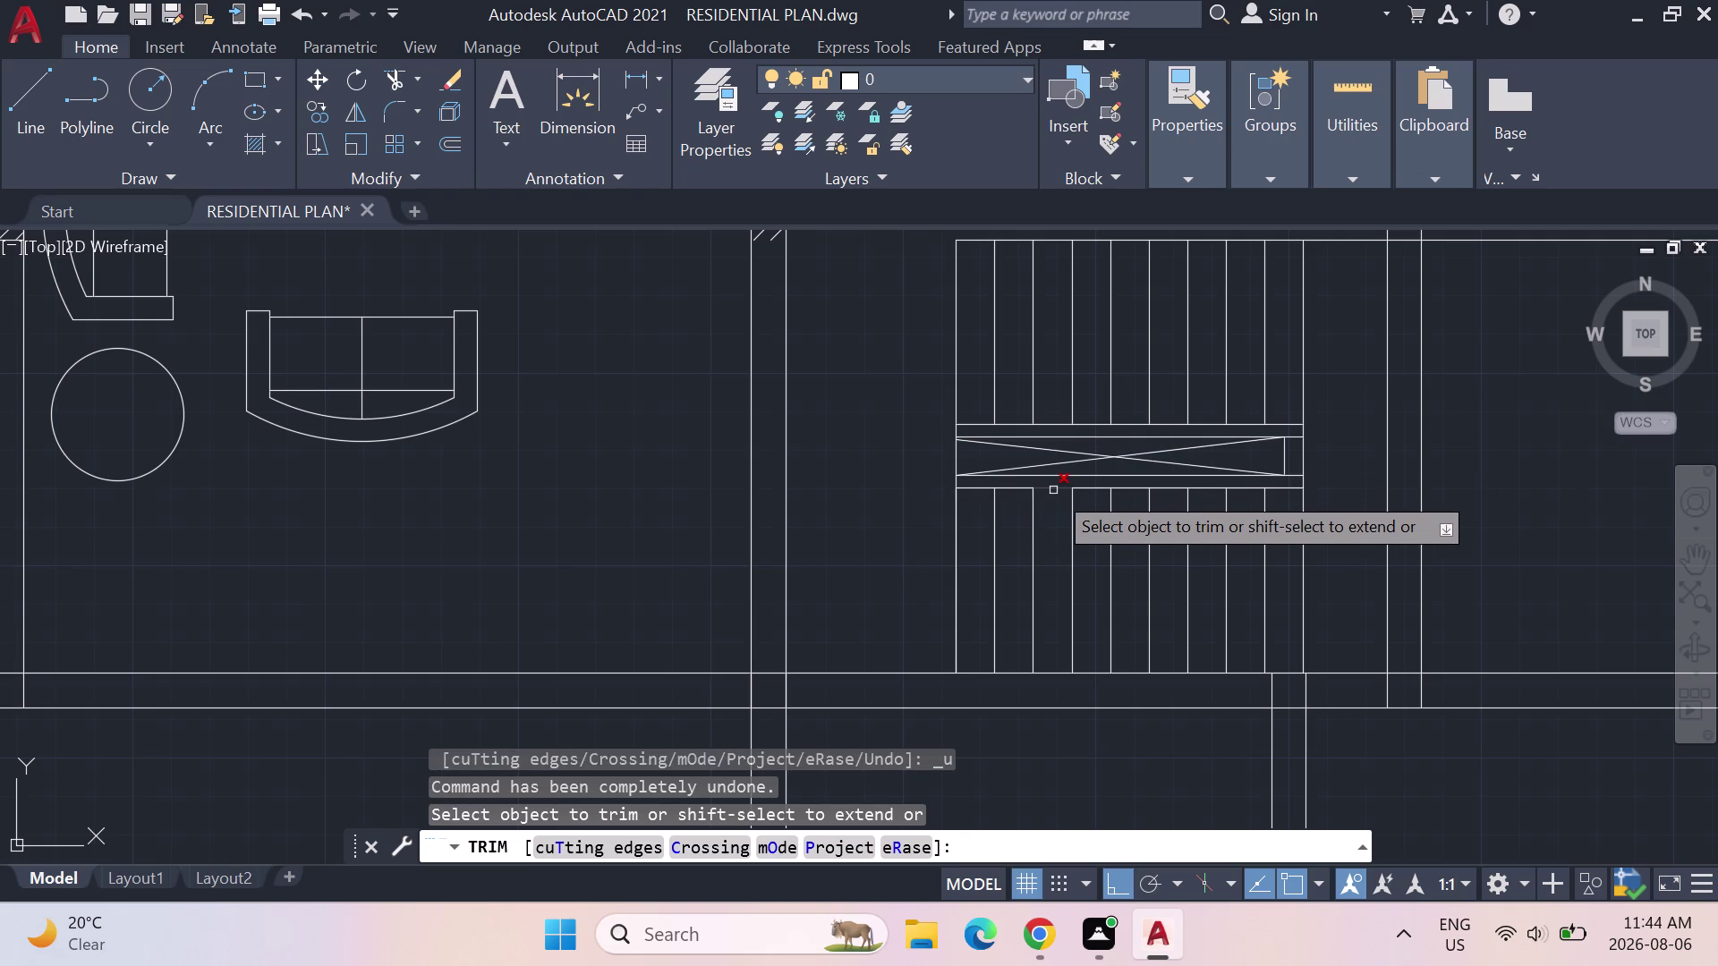
click(1298, 436)
click(1298, 475)
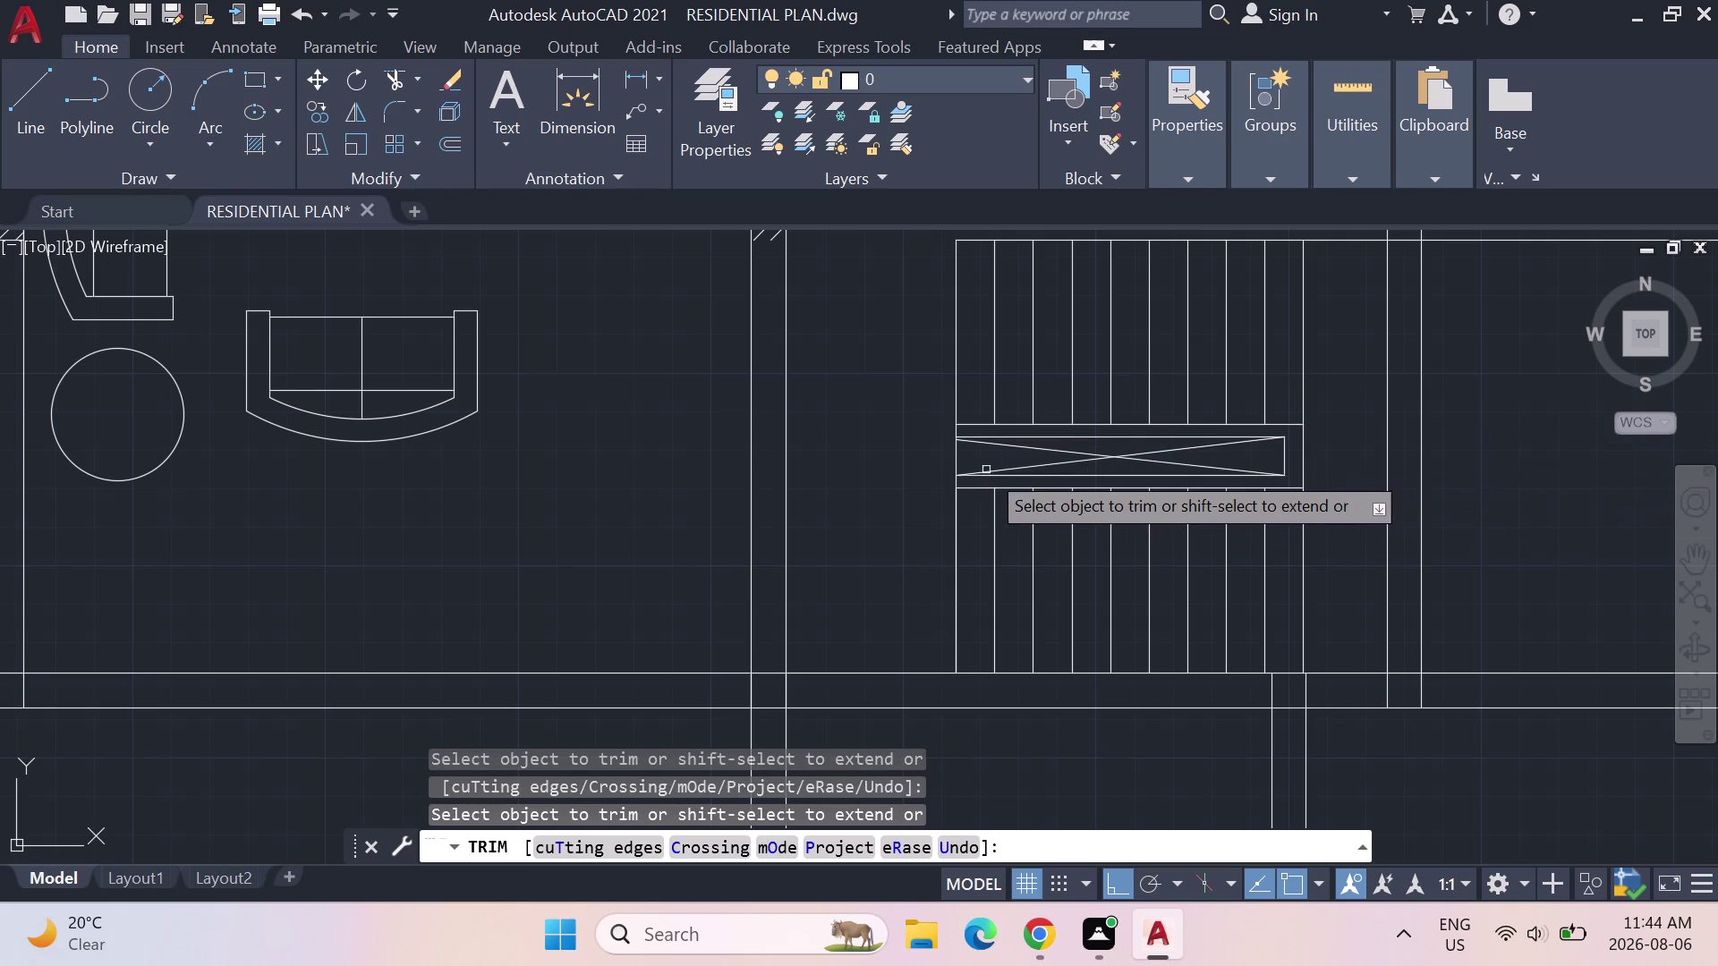
click(959, 459)
scroll(up, 3)
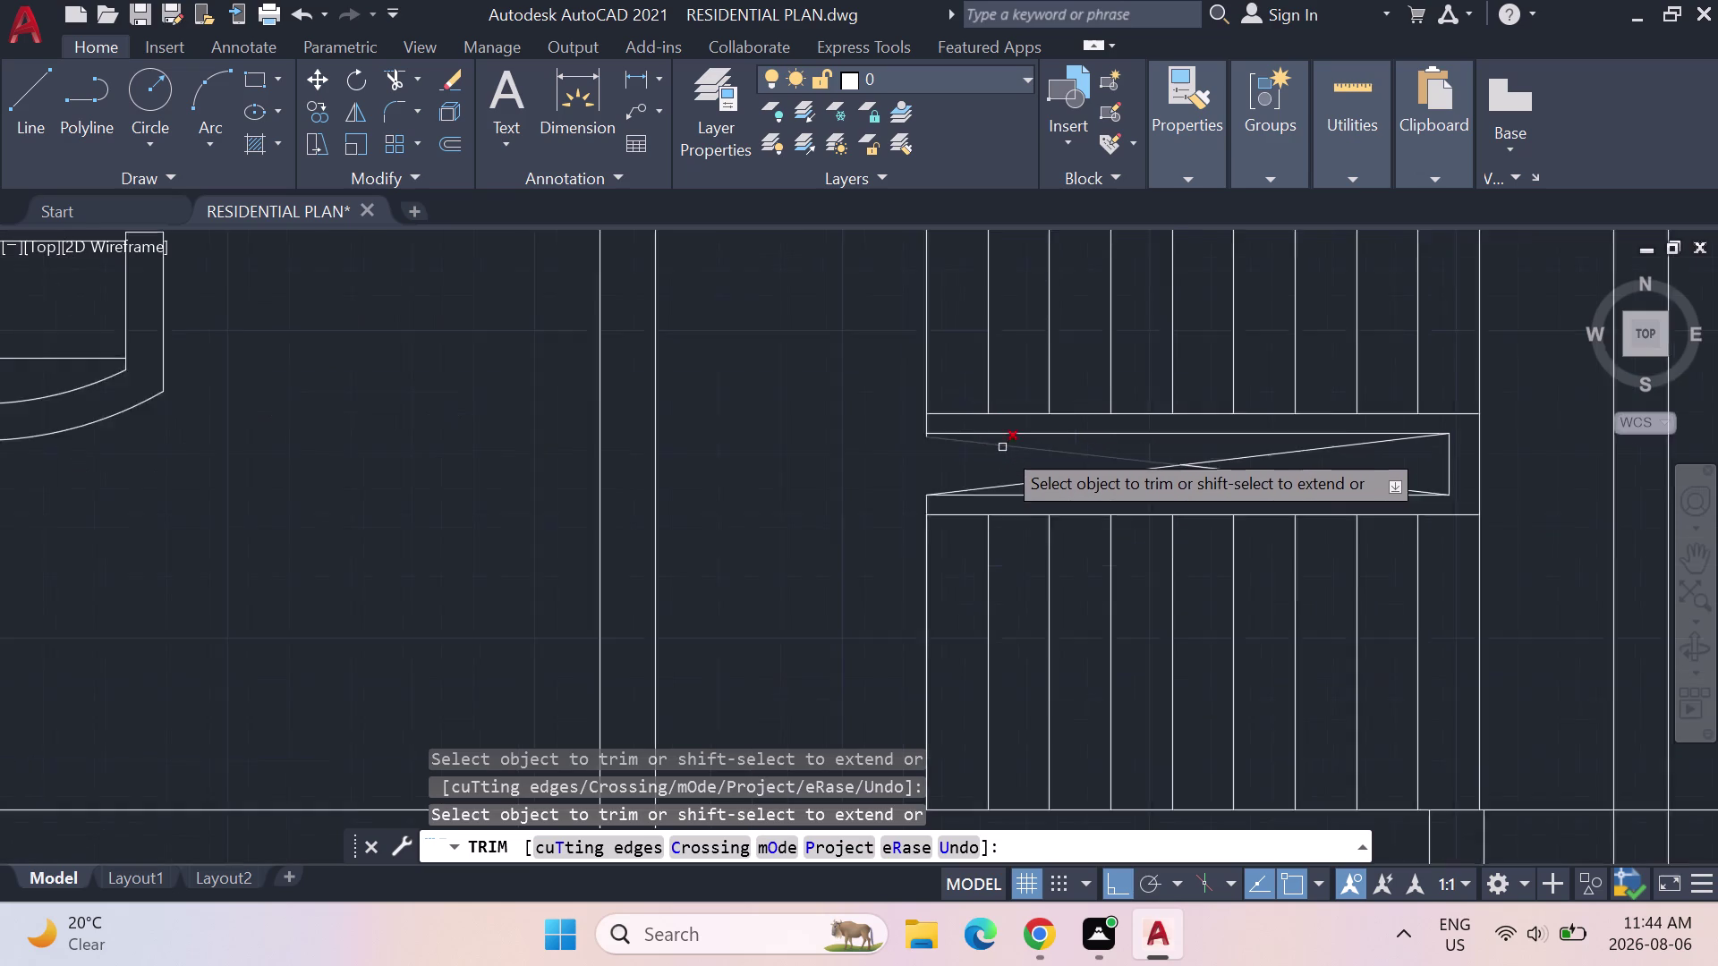
scroll(up, 3)
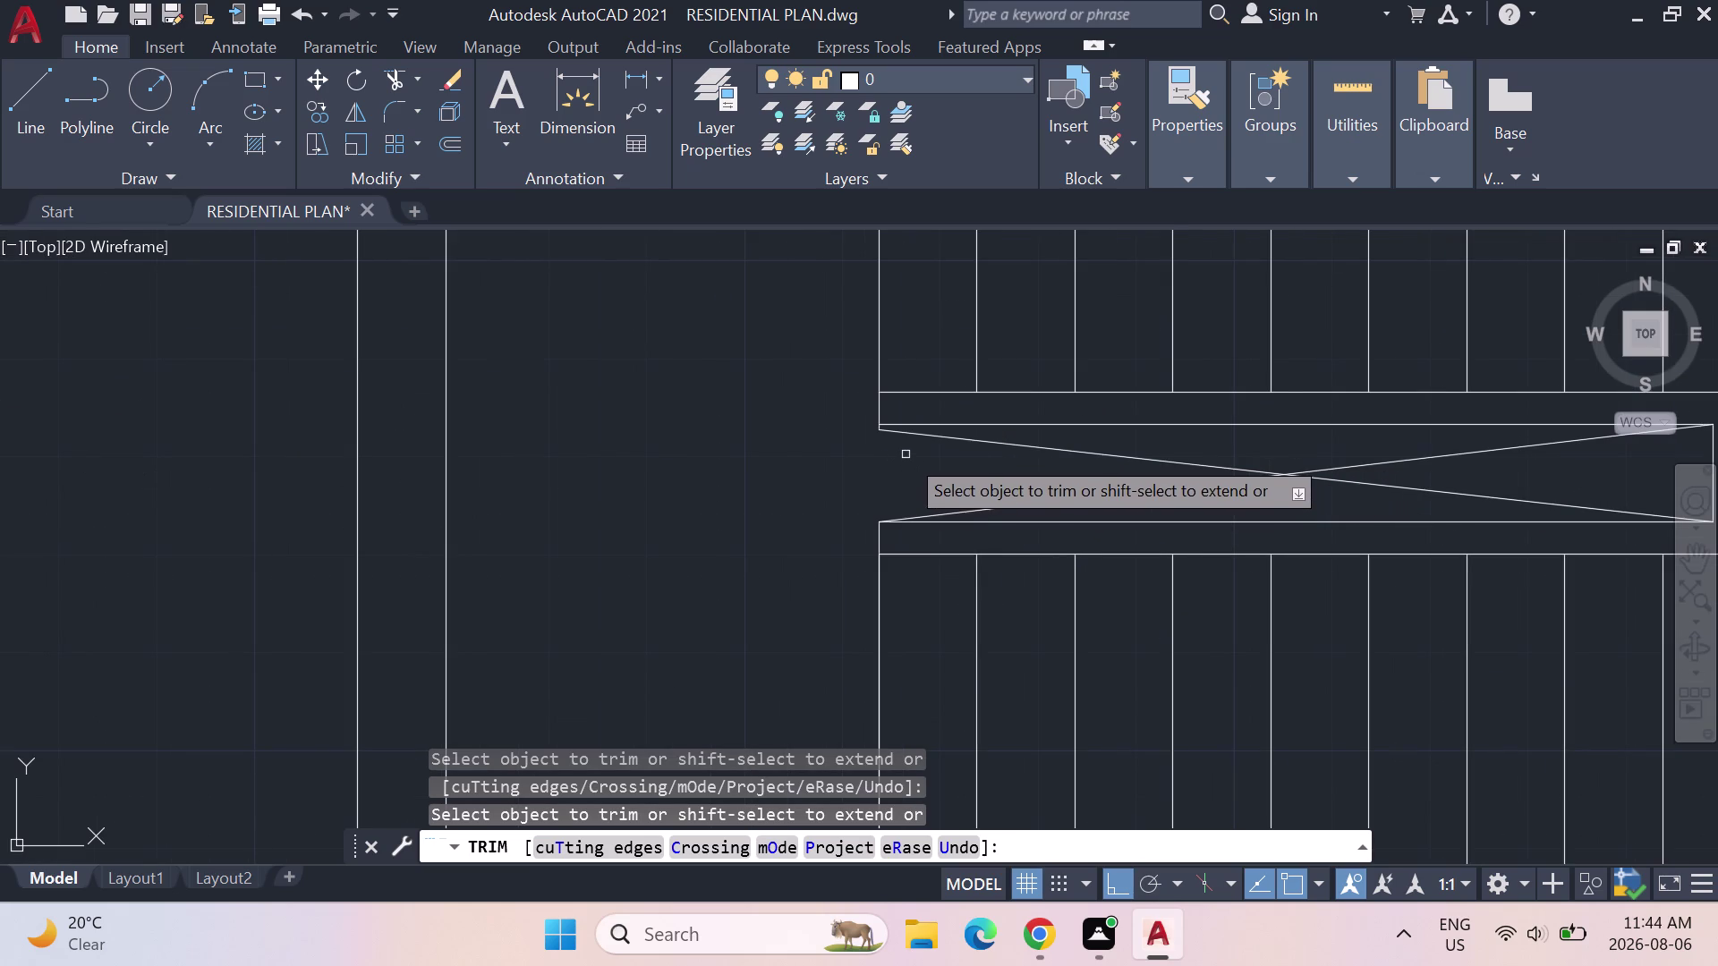
key(ctrl+z)
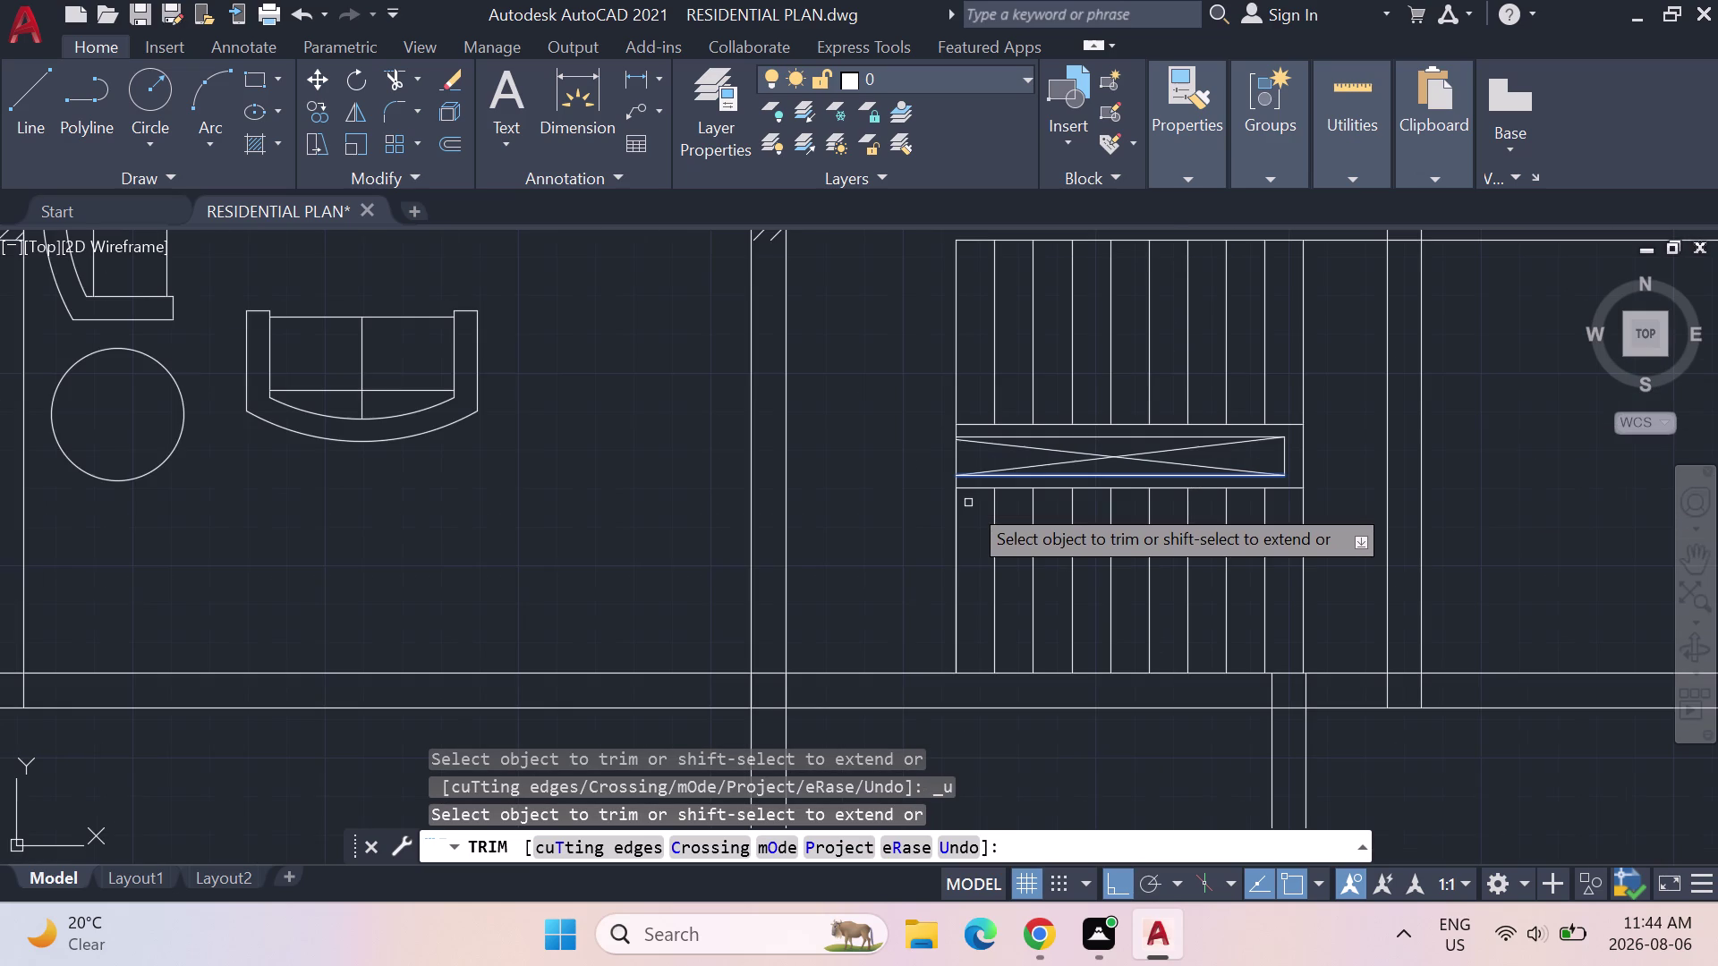
key(ctrl+z)
key(ctrl+z)
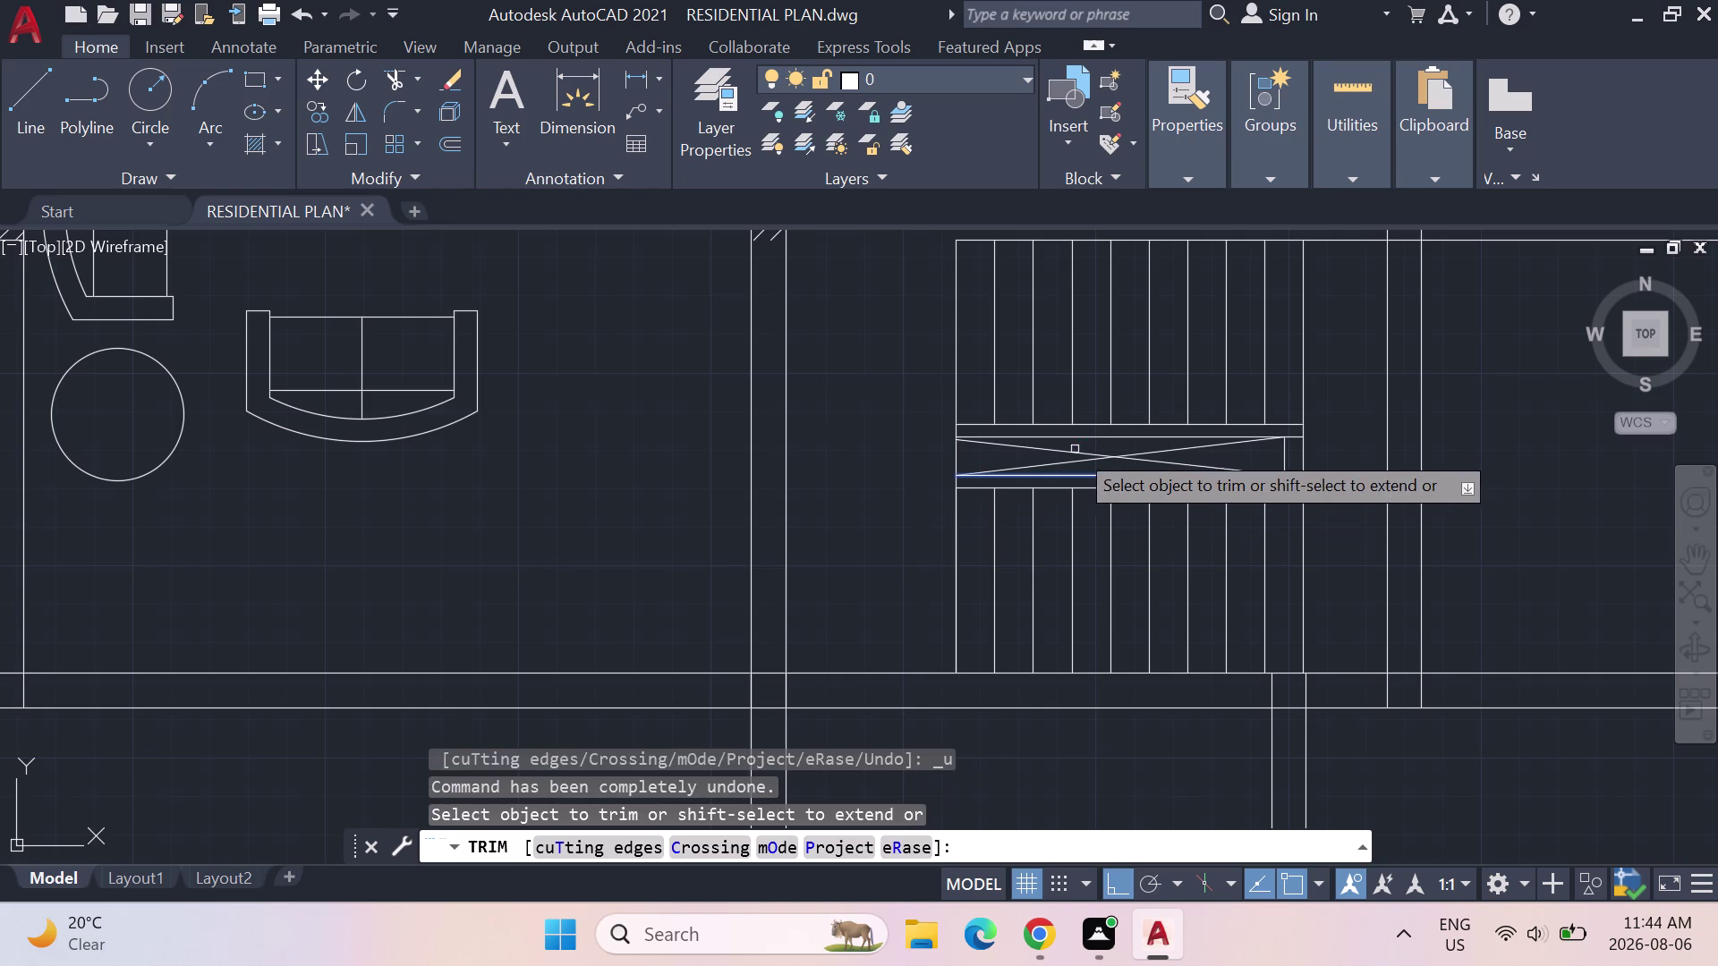
Delete one landing diagonal and redraw it from the divider's lower end to the upper-left corner.
click(1061, 449)
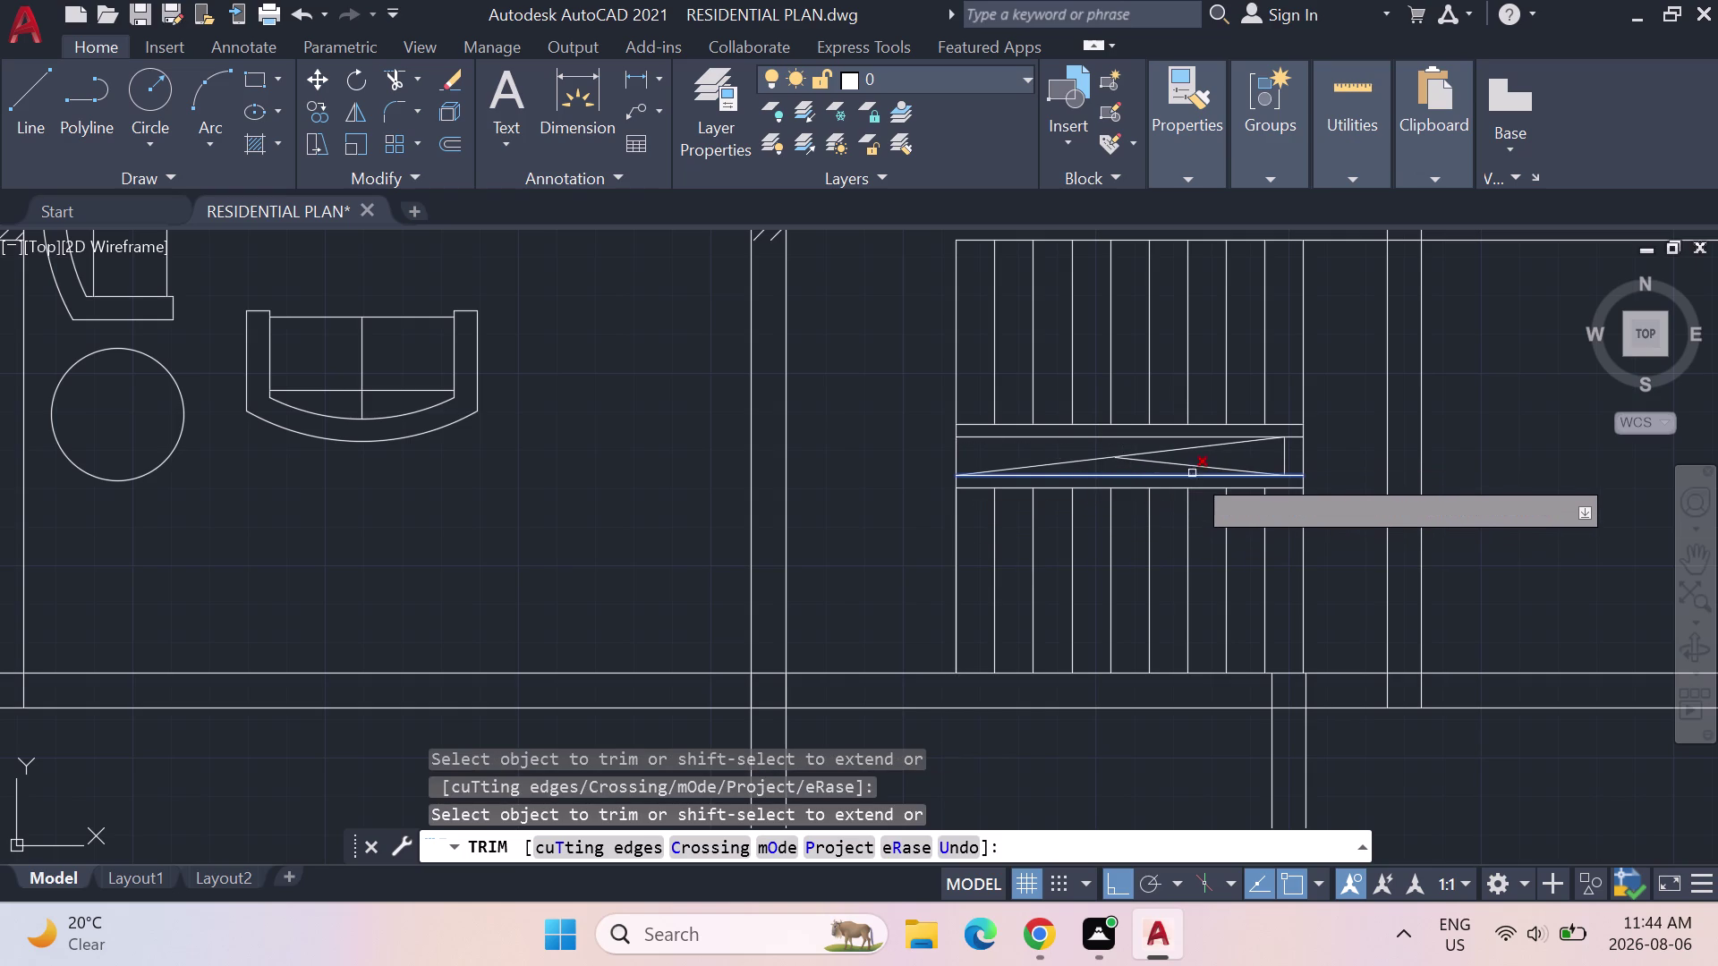
click(1192, 467)
key(Delete)
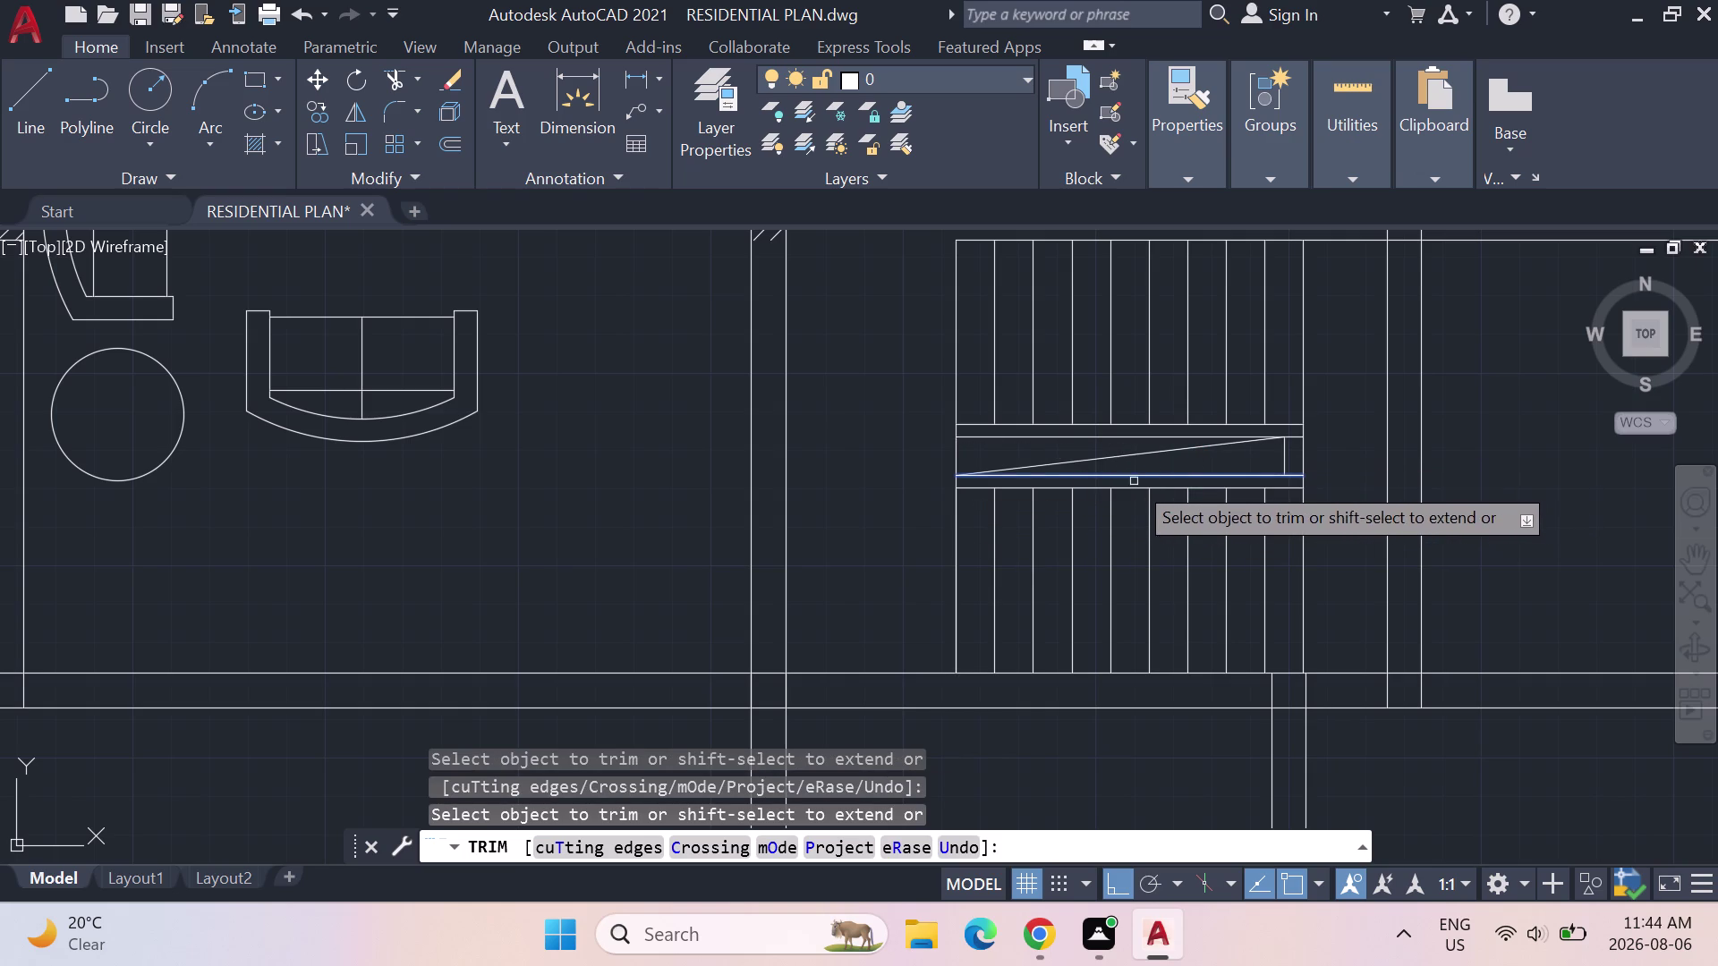
click(30, 90)
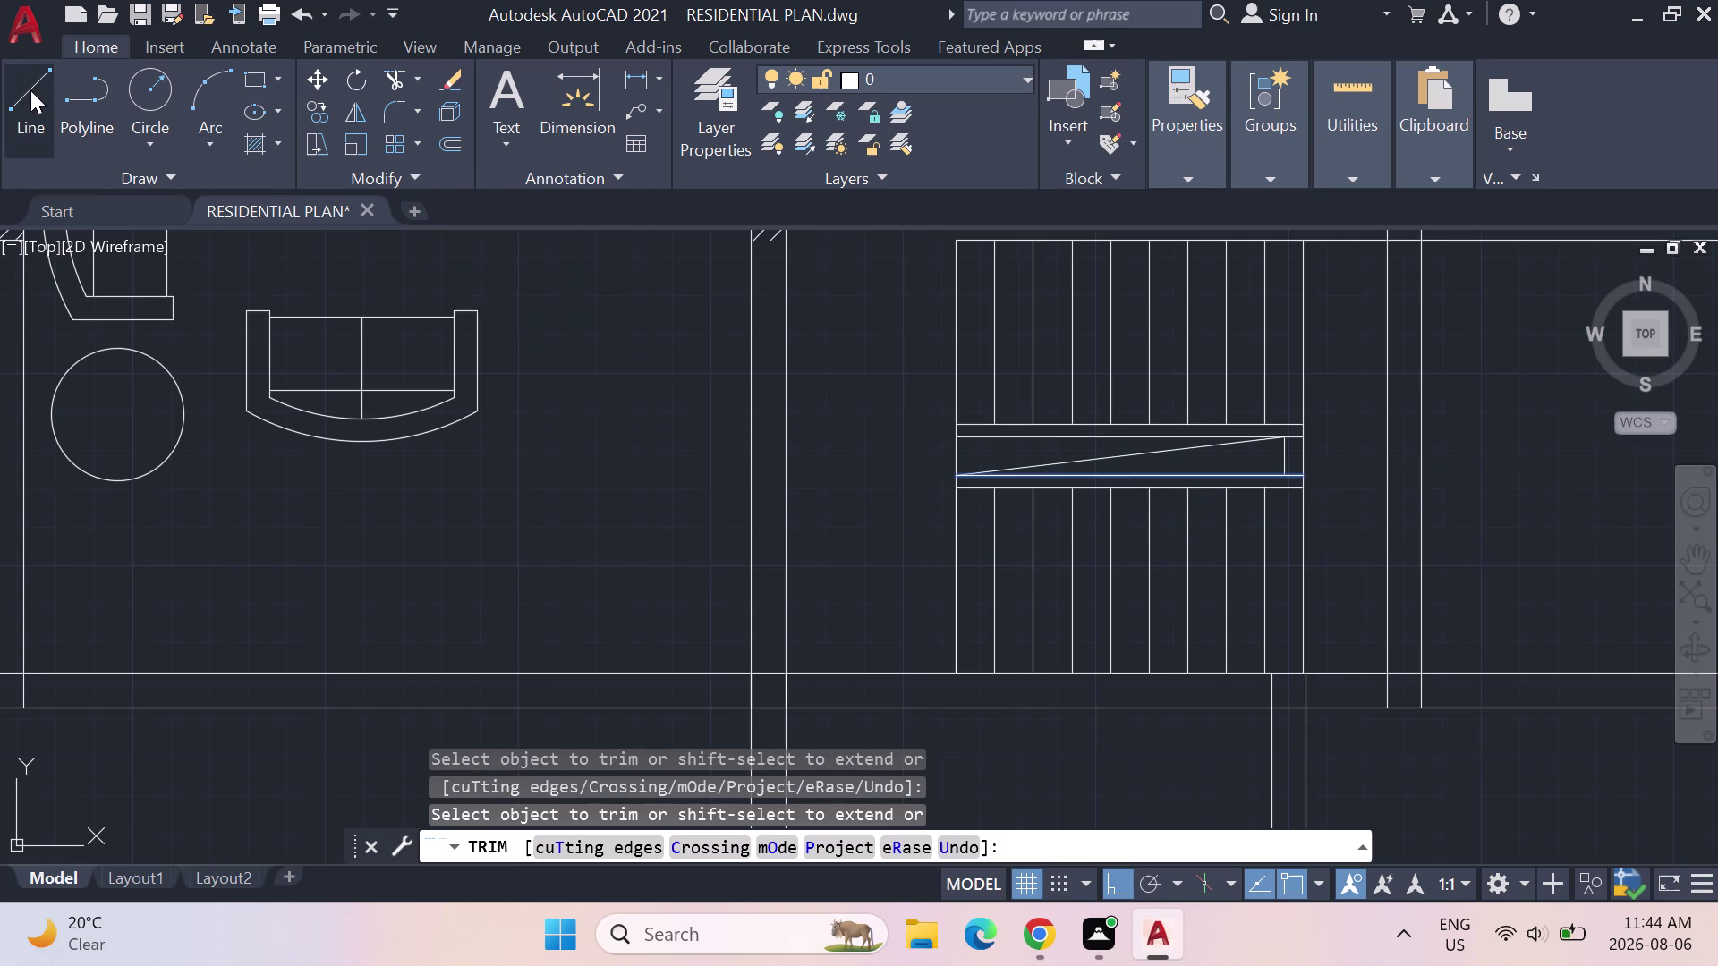
click(1283, 478)
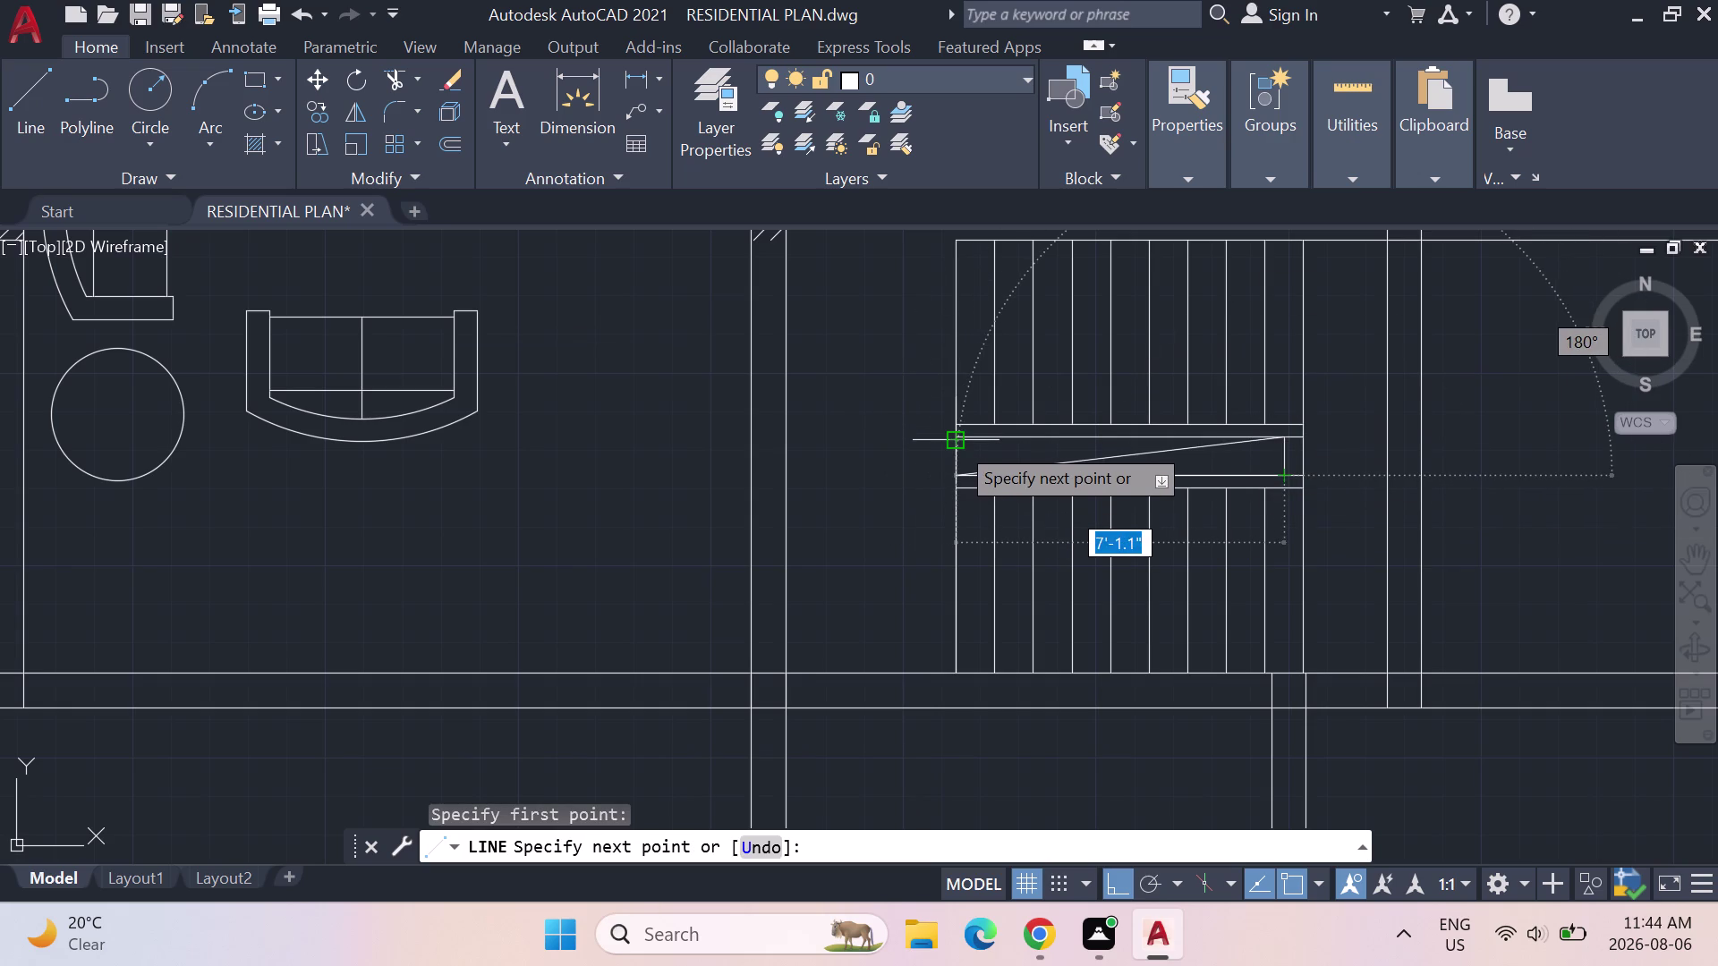
scroll(up, 3)
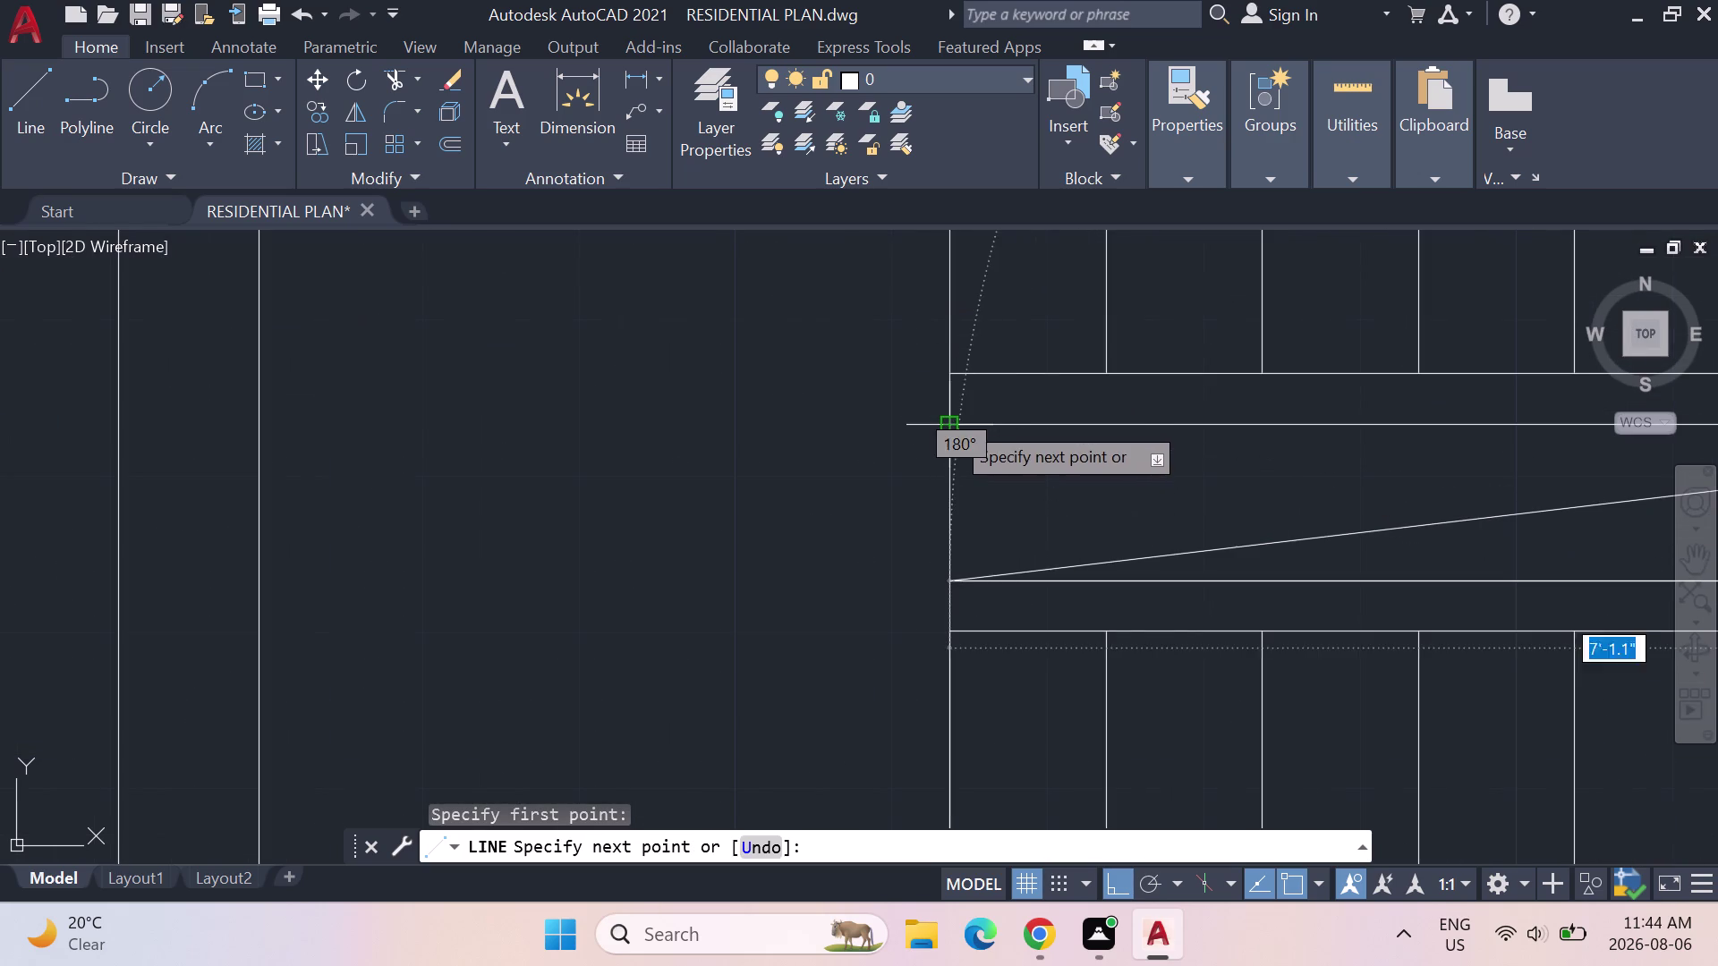
click(951, 421)
key(Escape)
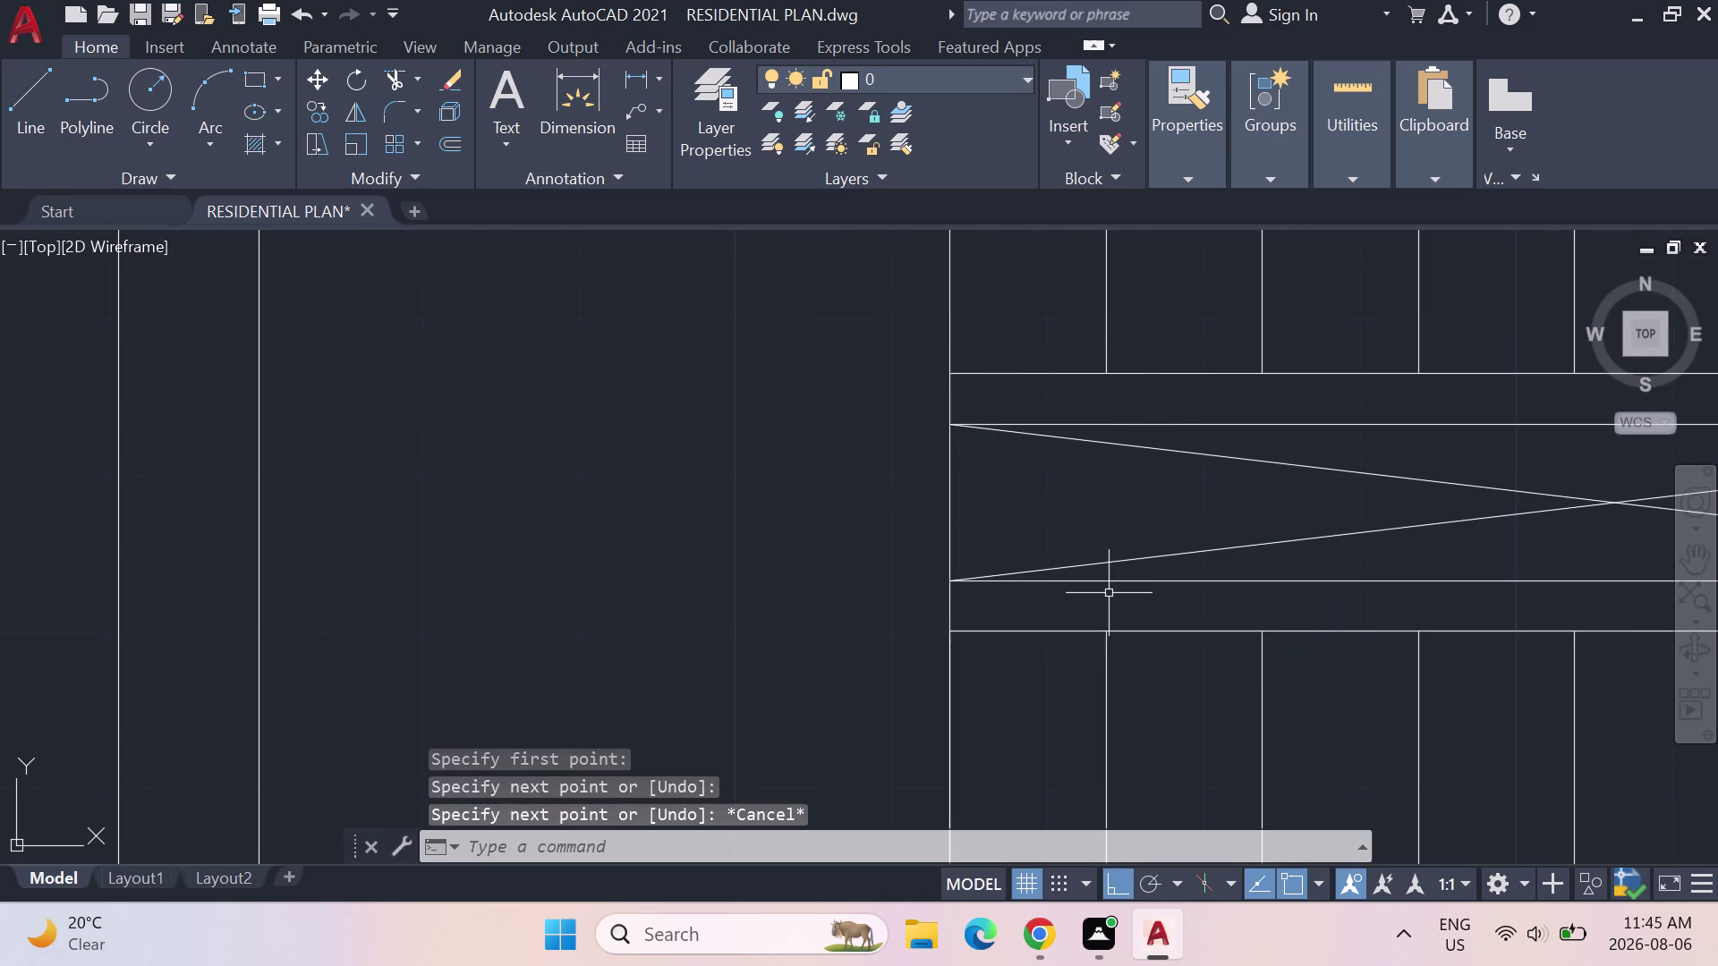
scroll(down, 3)
middle_drag(1253, 556, 1120, 542)
text(TRIM)
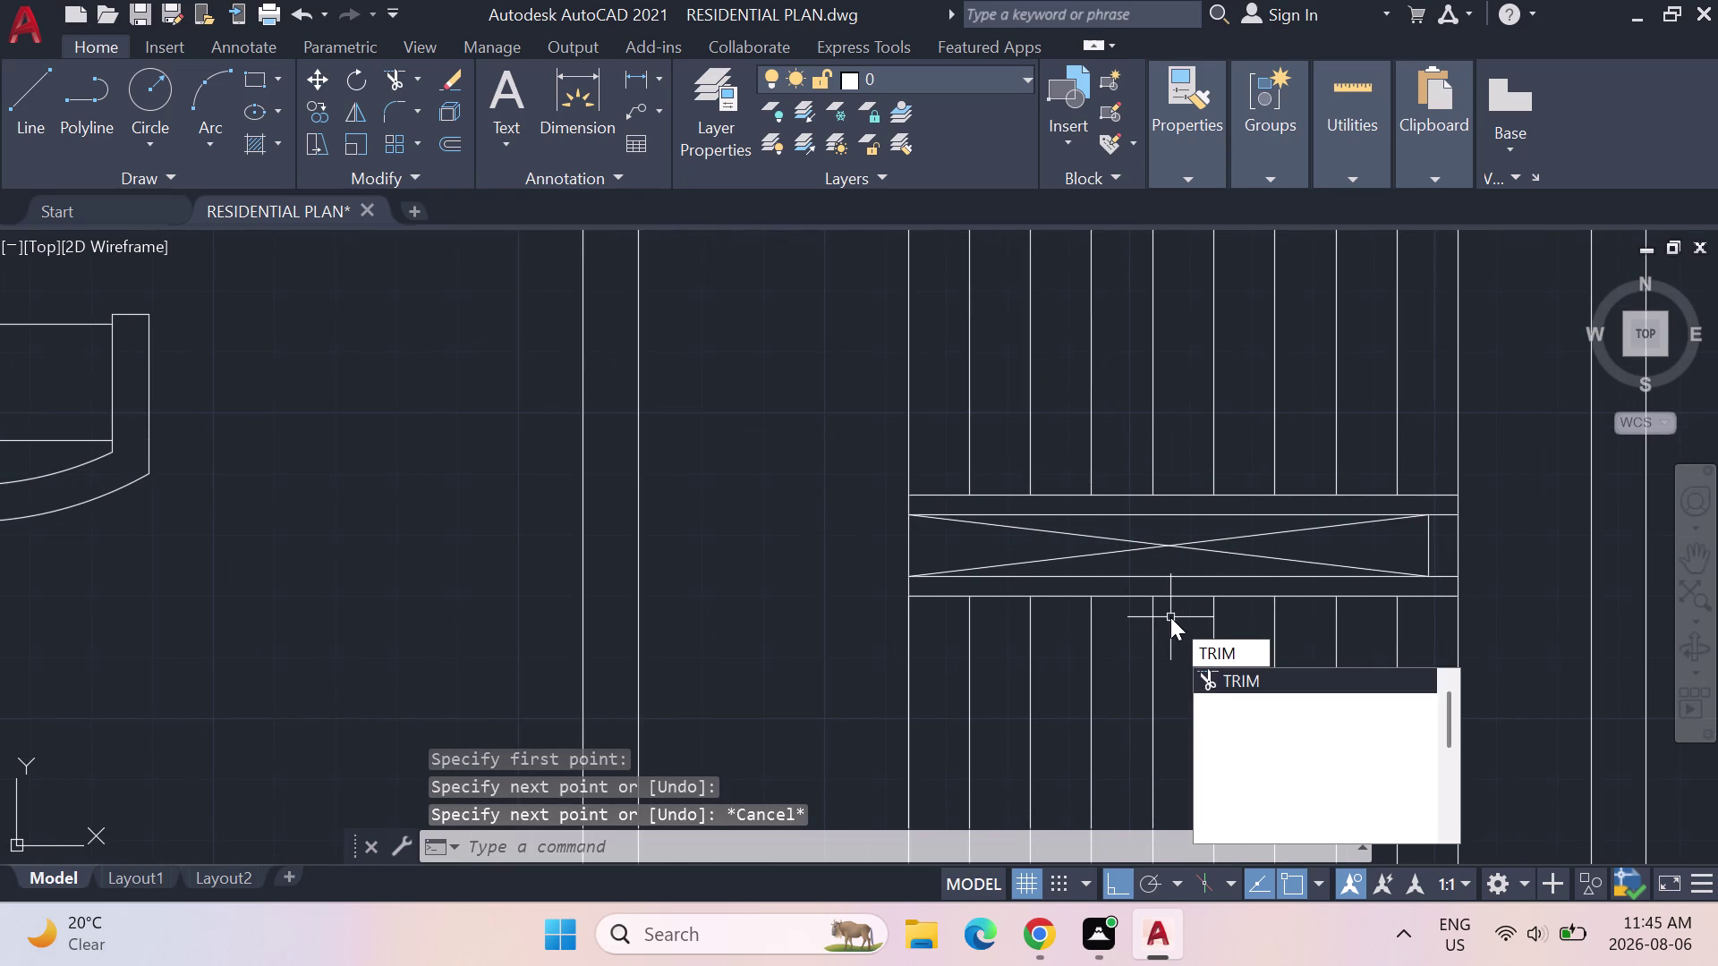
Trim the excess line ends around the landing rectangle.
key(Return)
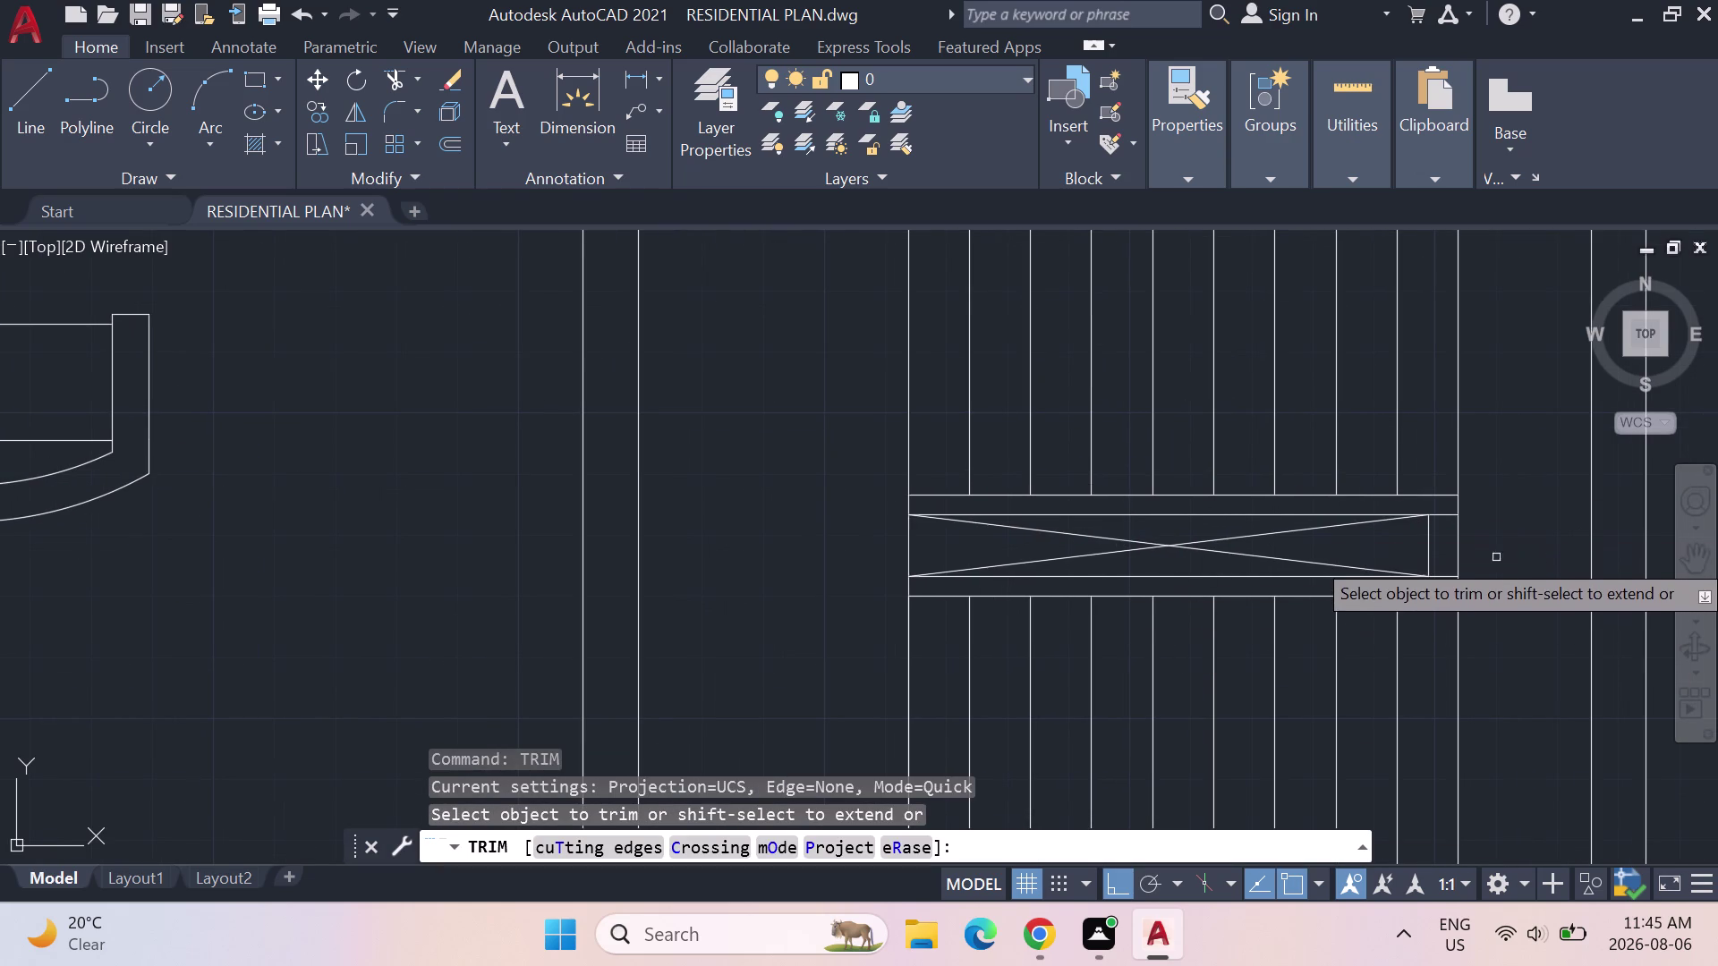
click(1445, 516)
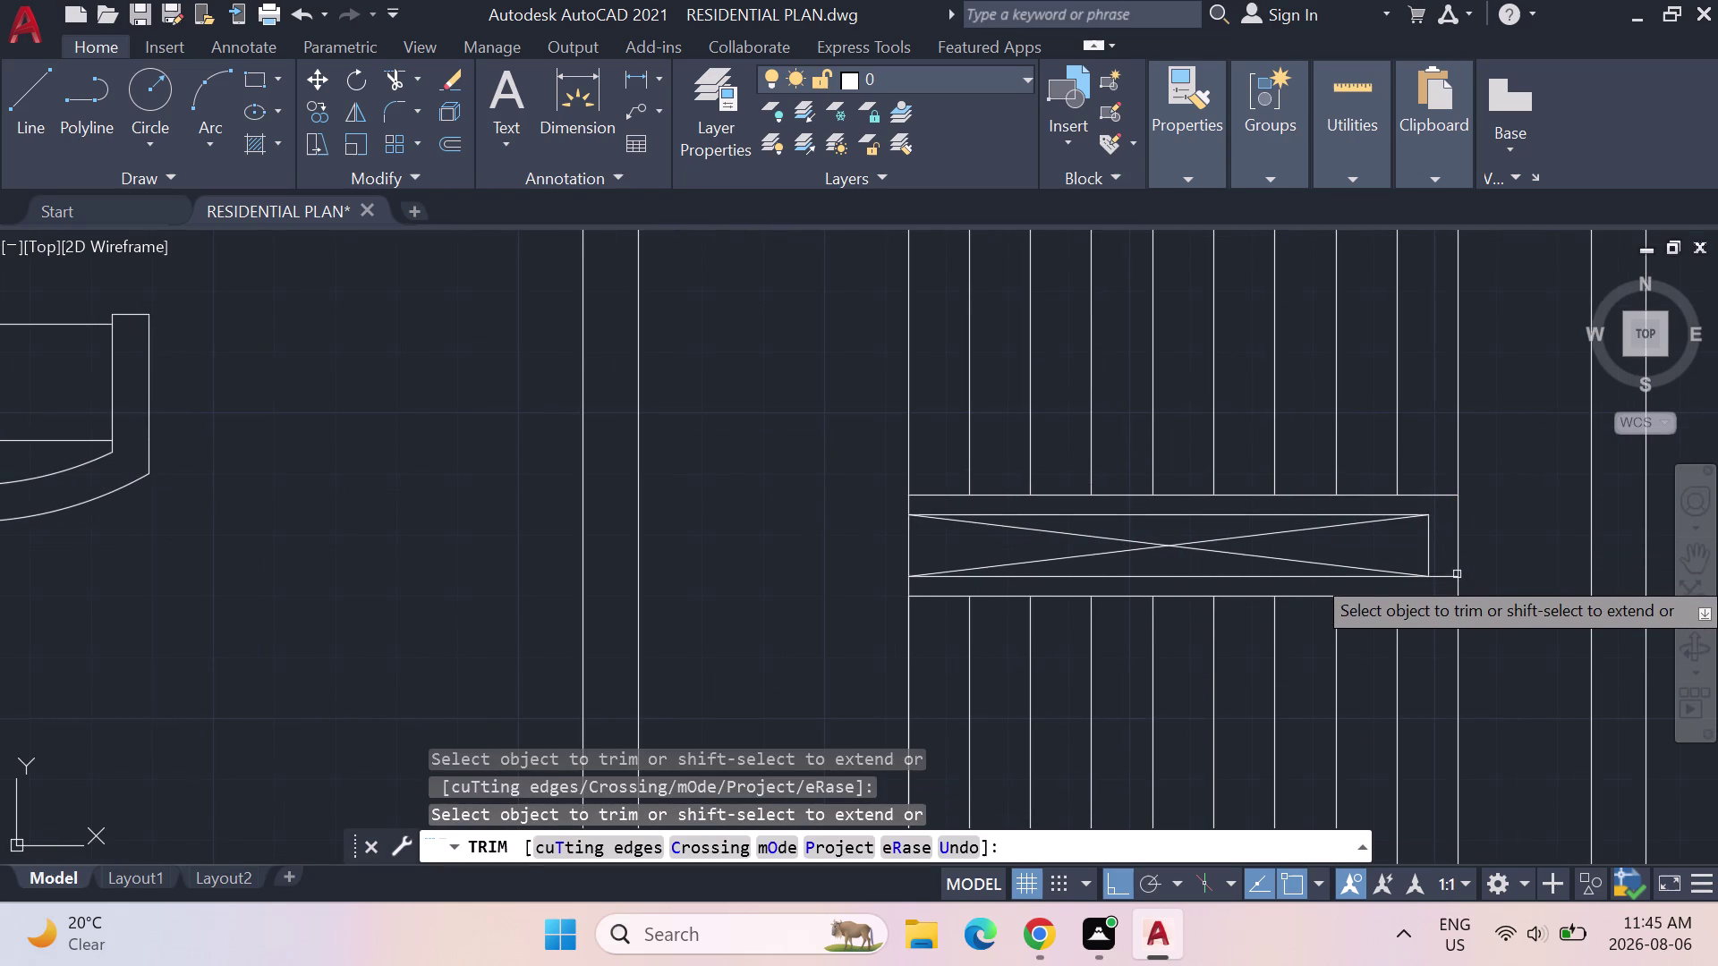
click(1451, 575)
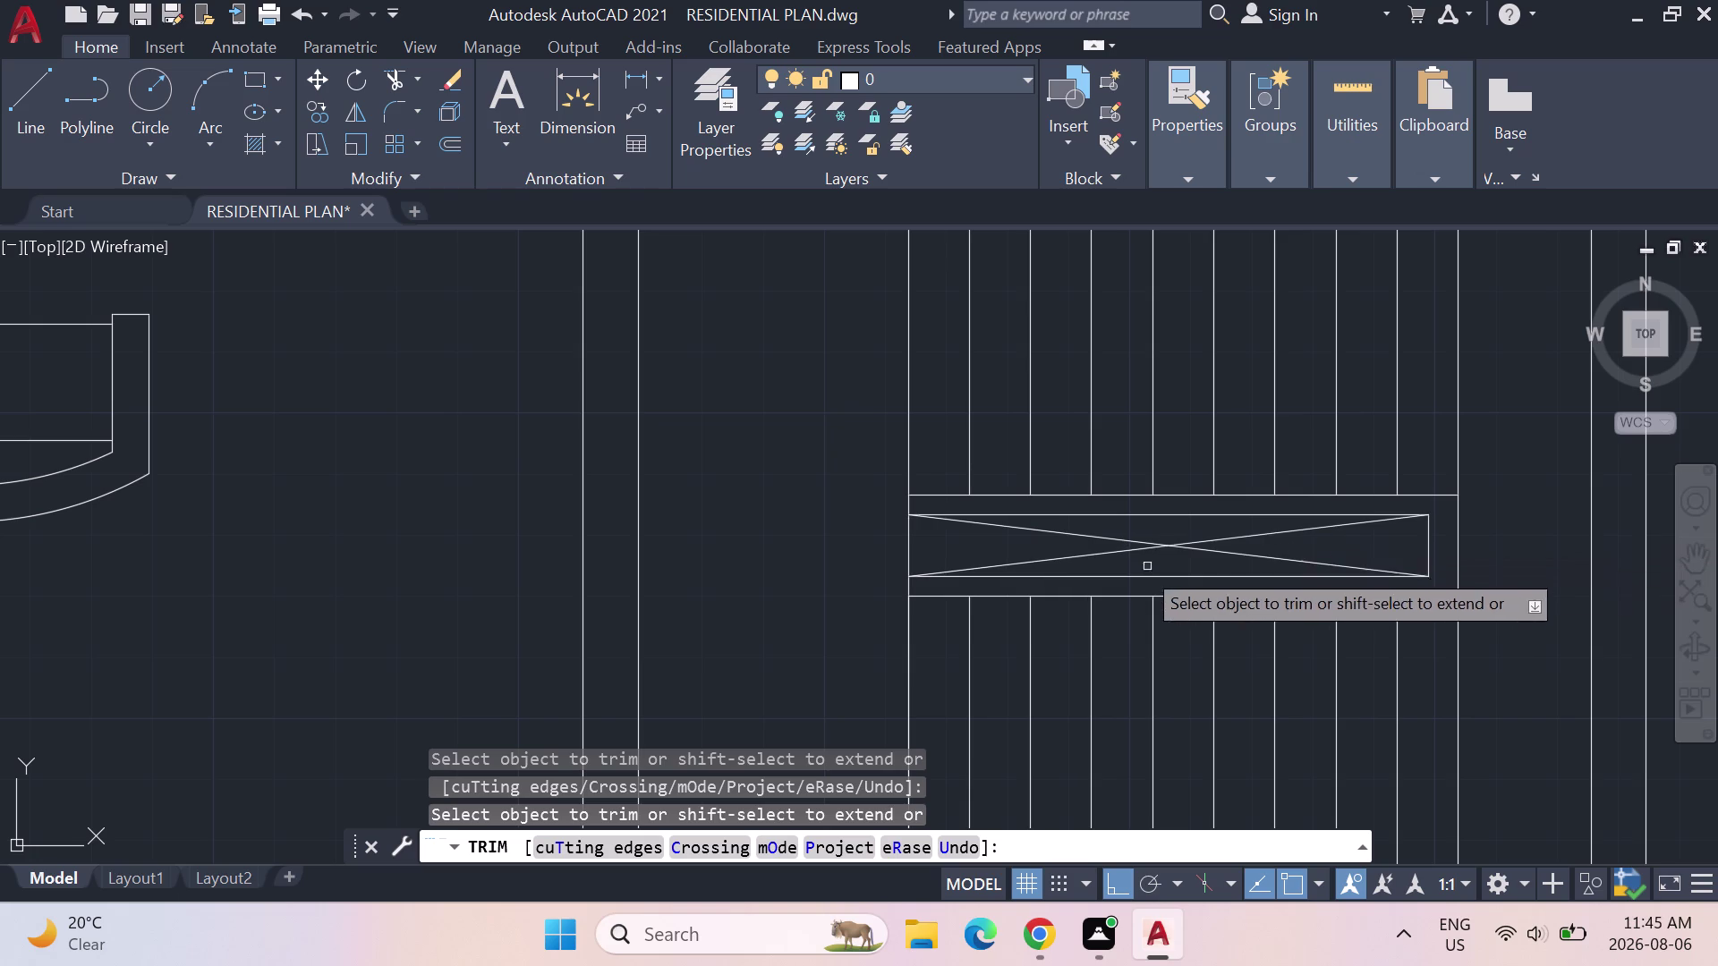
click(908, 545)
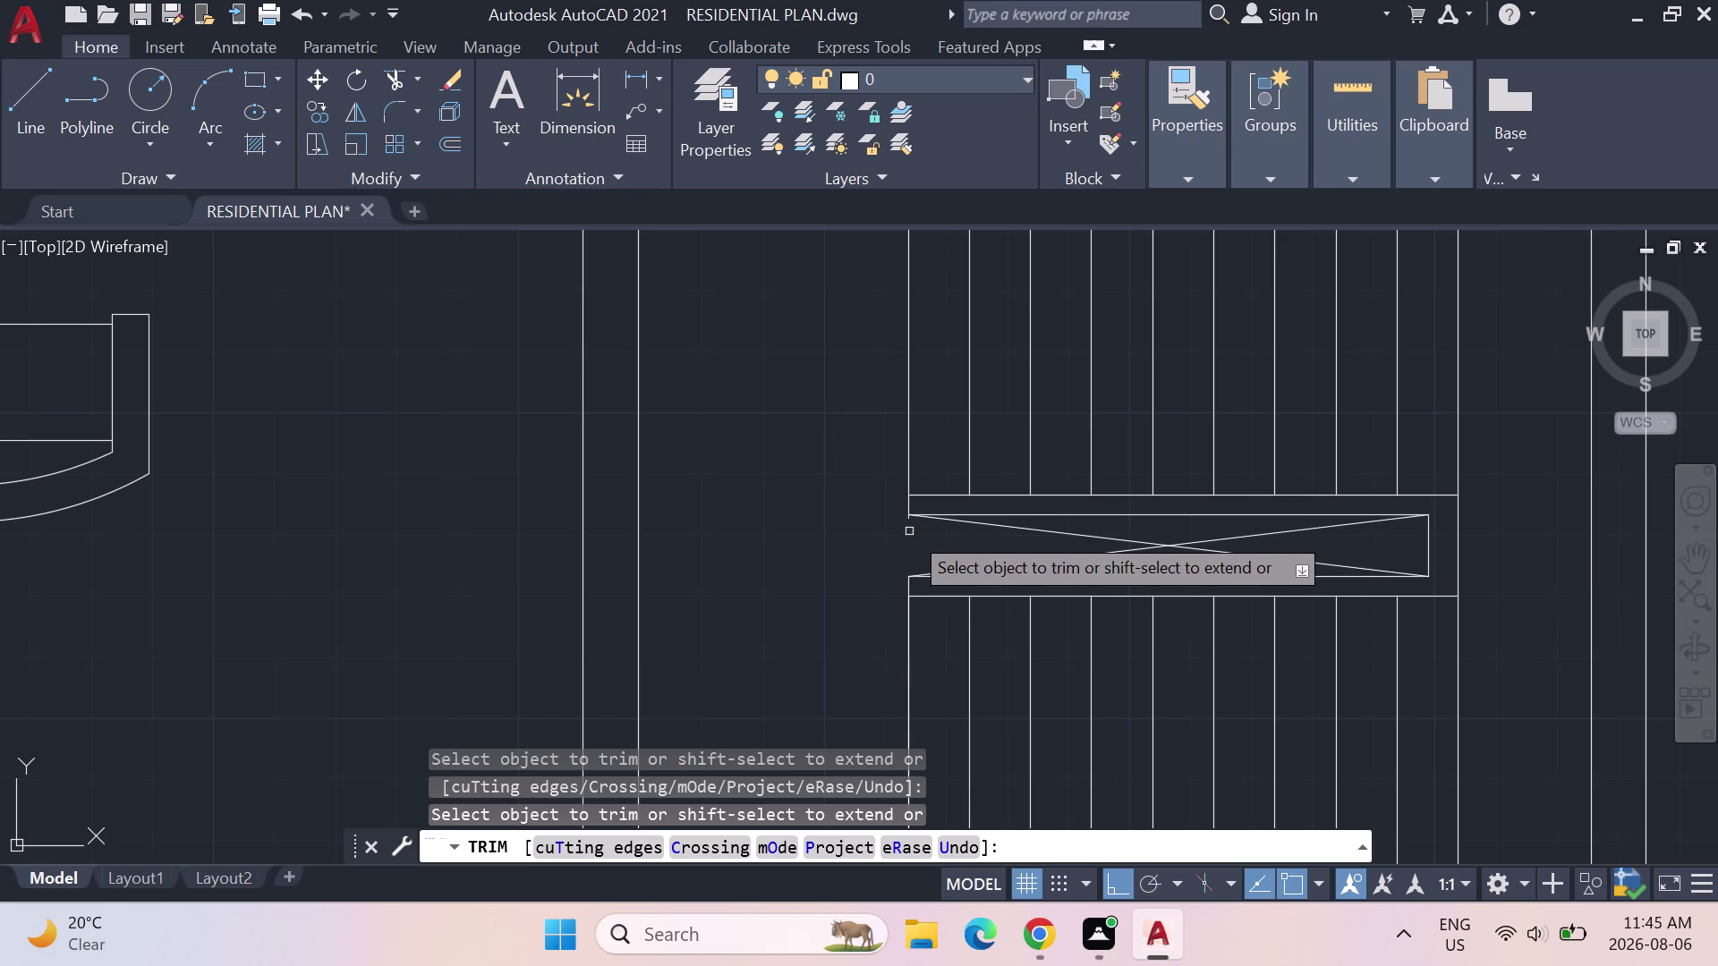
click(909, 504)
scroll(up, 3)
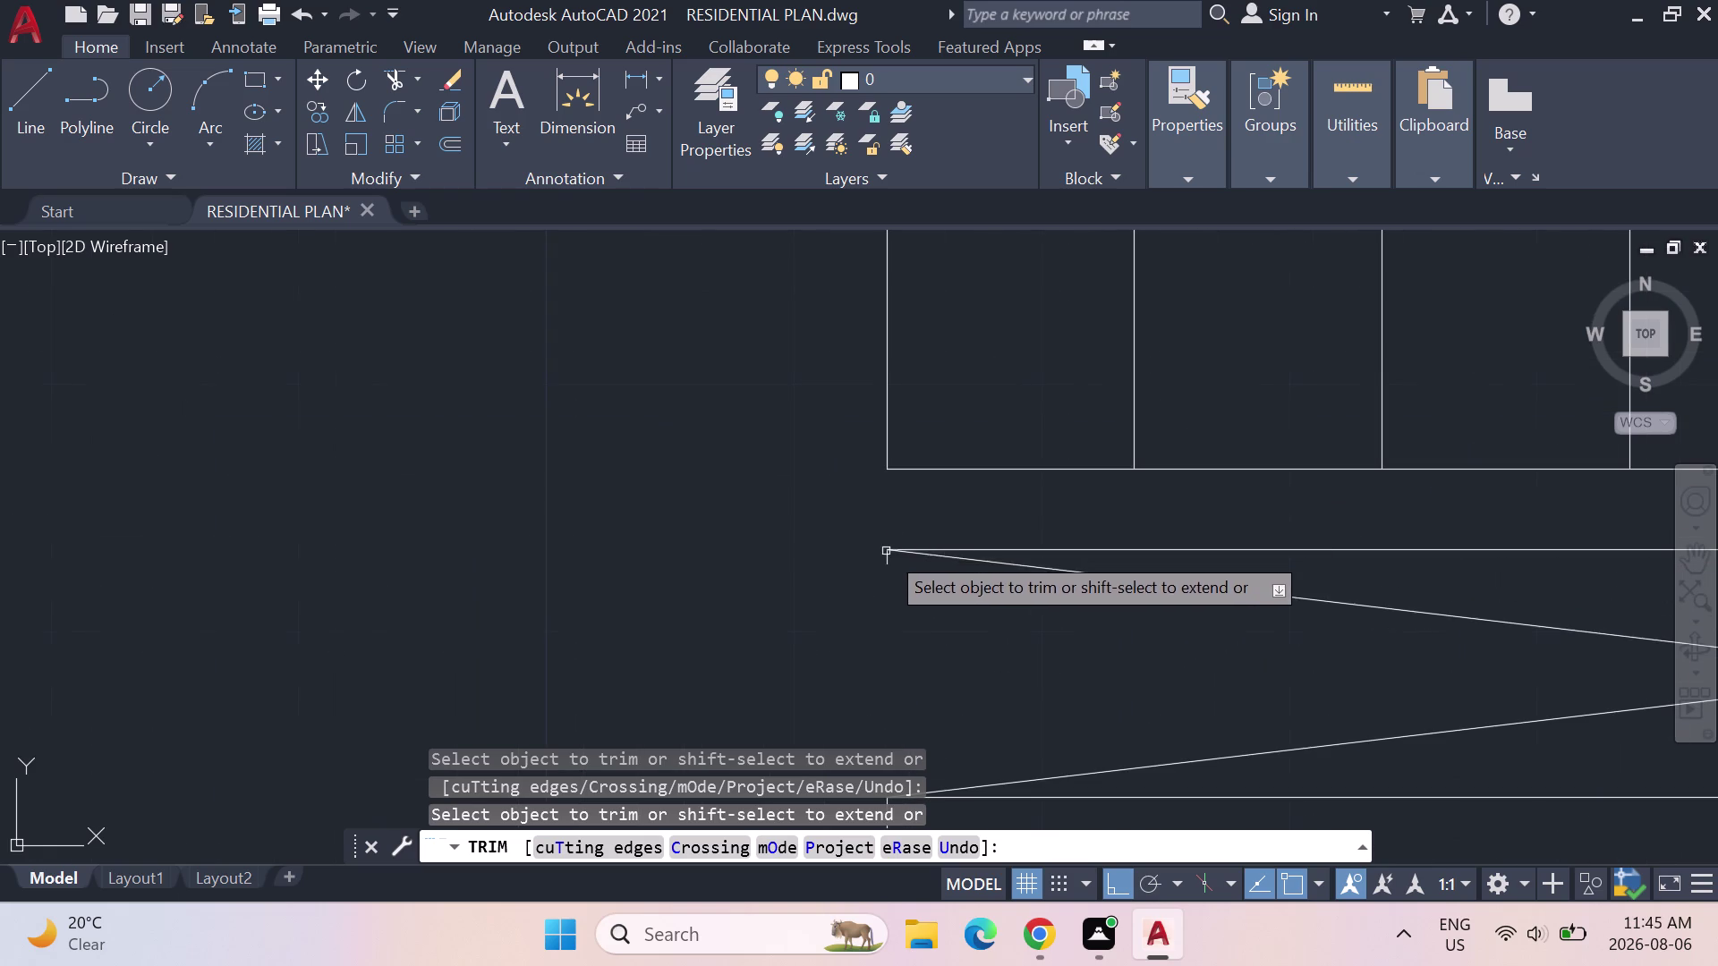
click(889, 565)
scroll(down, 3)
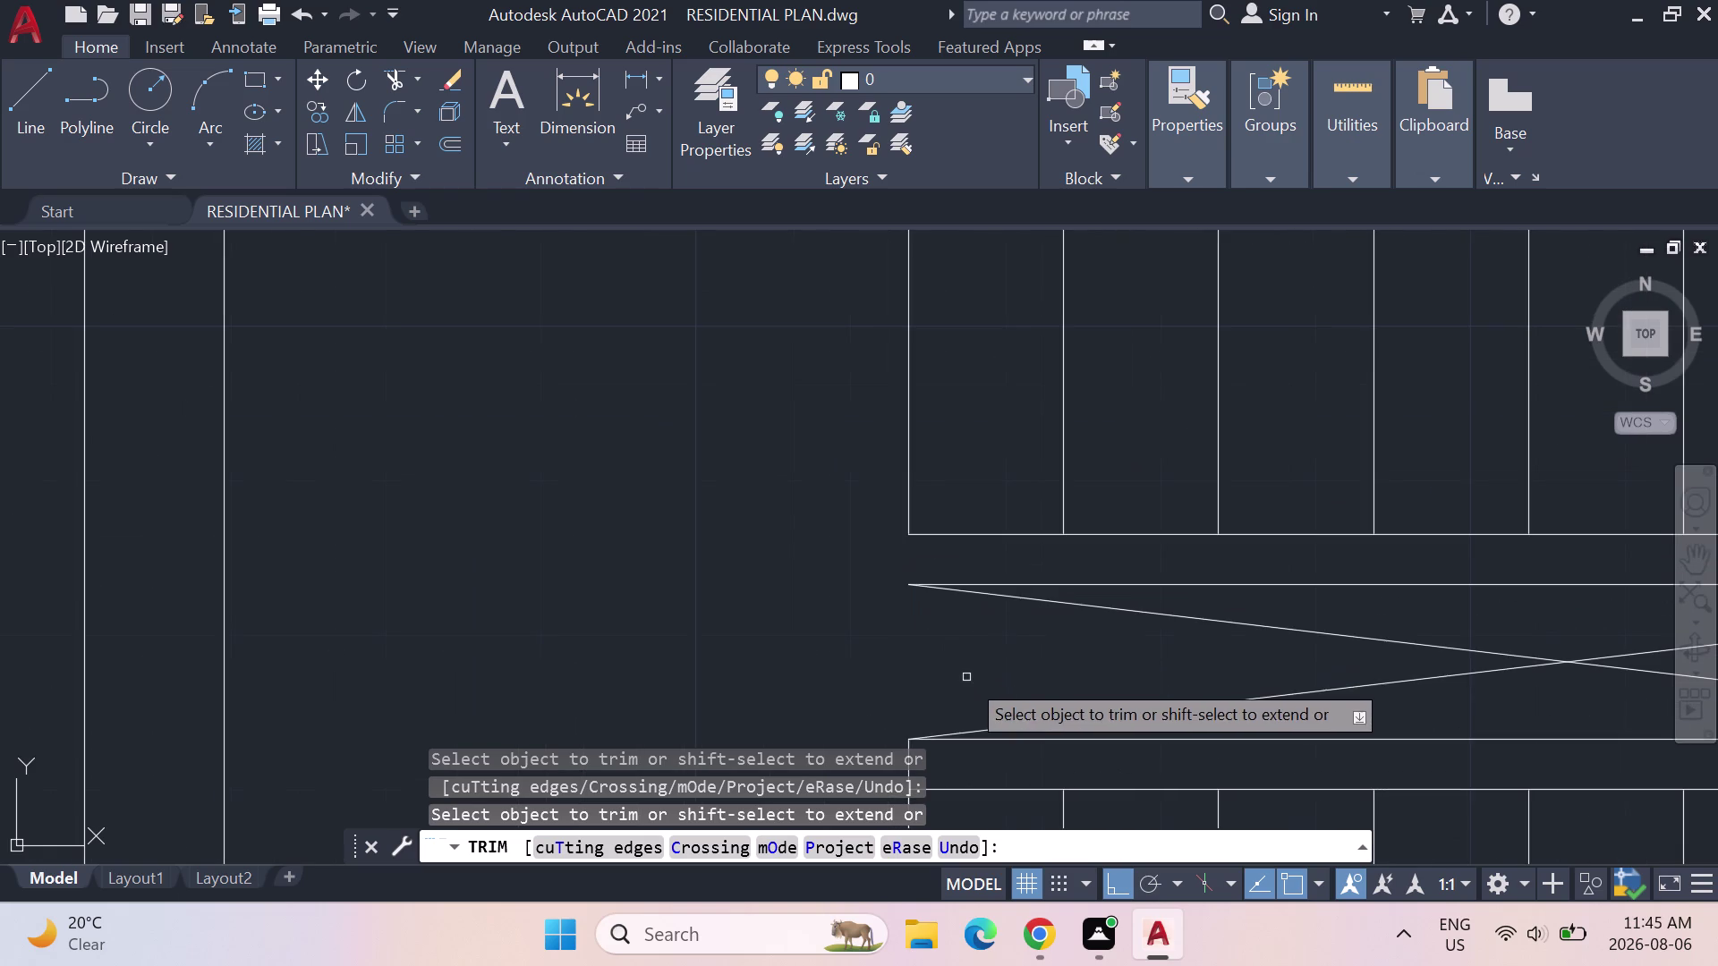
scroll(down, 3)
middle_drag(965, 678, 954, 542)
click(917, 596)
Zoom out and pan to review the bedrooms and stair in the floor plan.
scroll(down, 3)
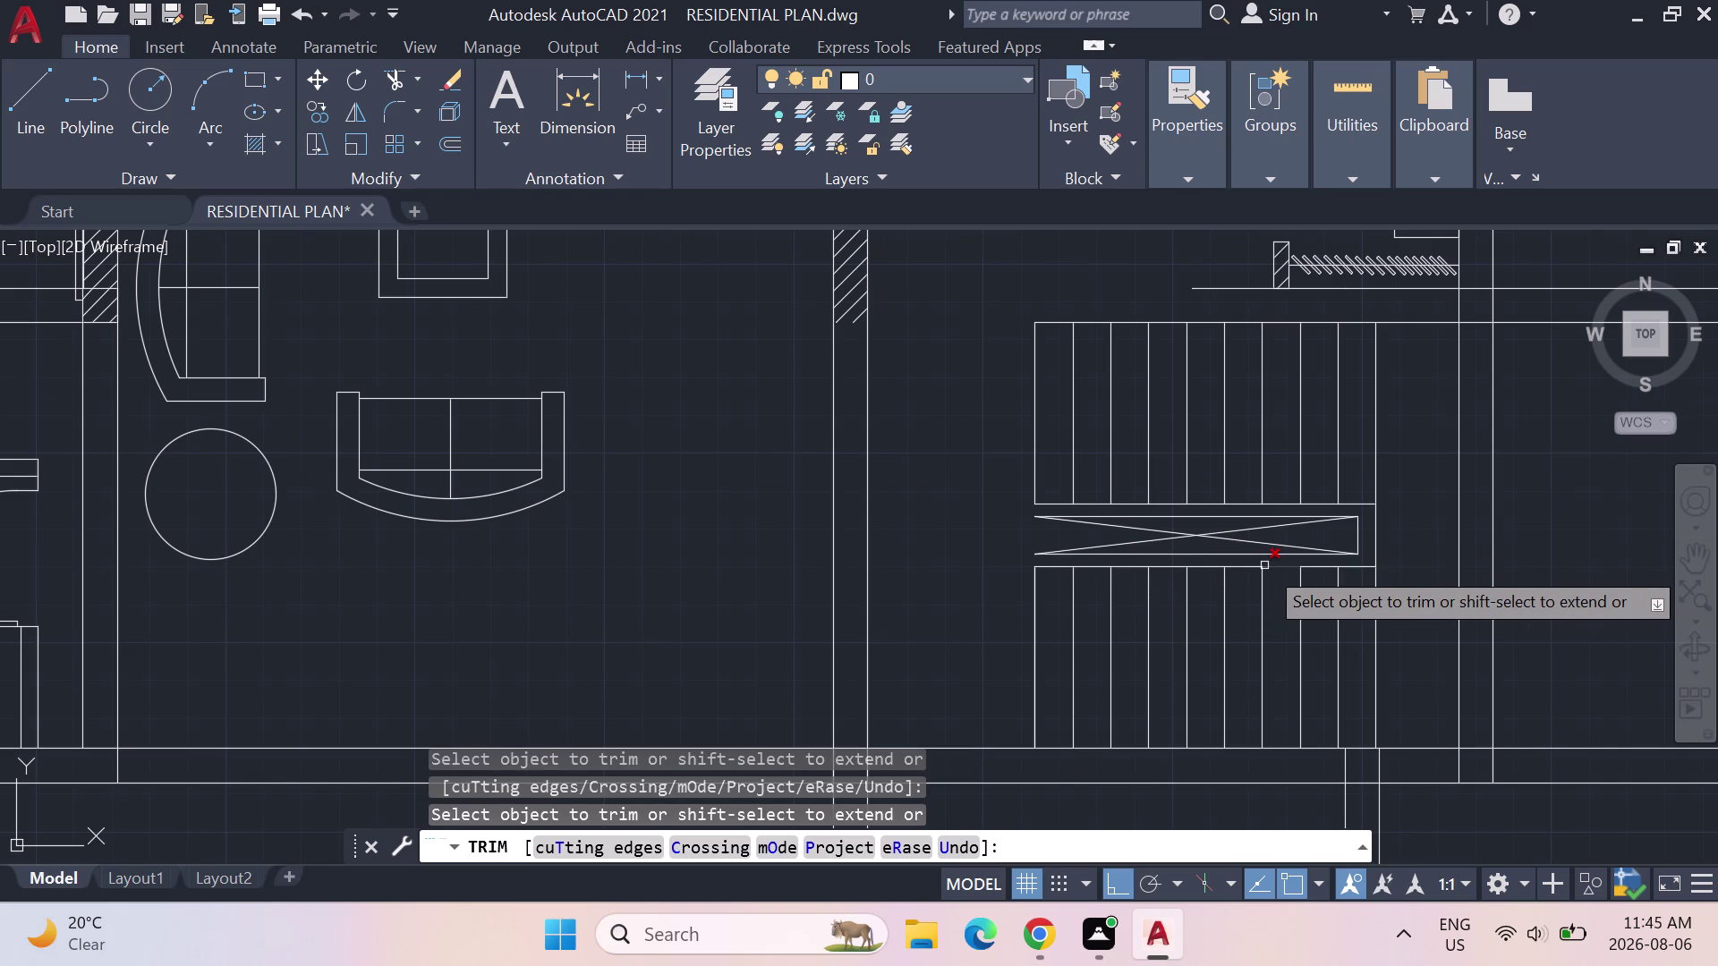
scroll(down, 3)
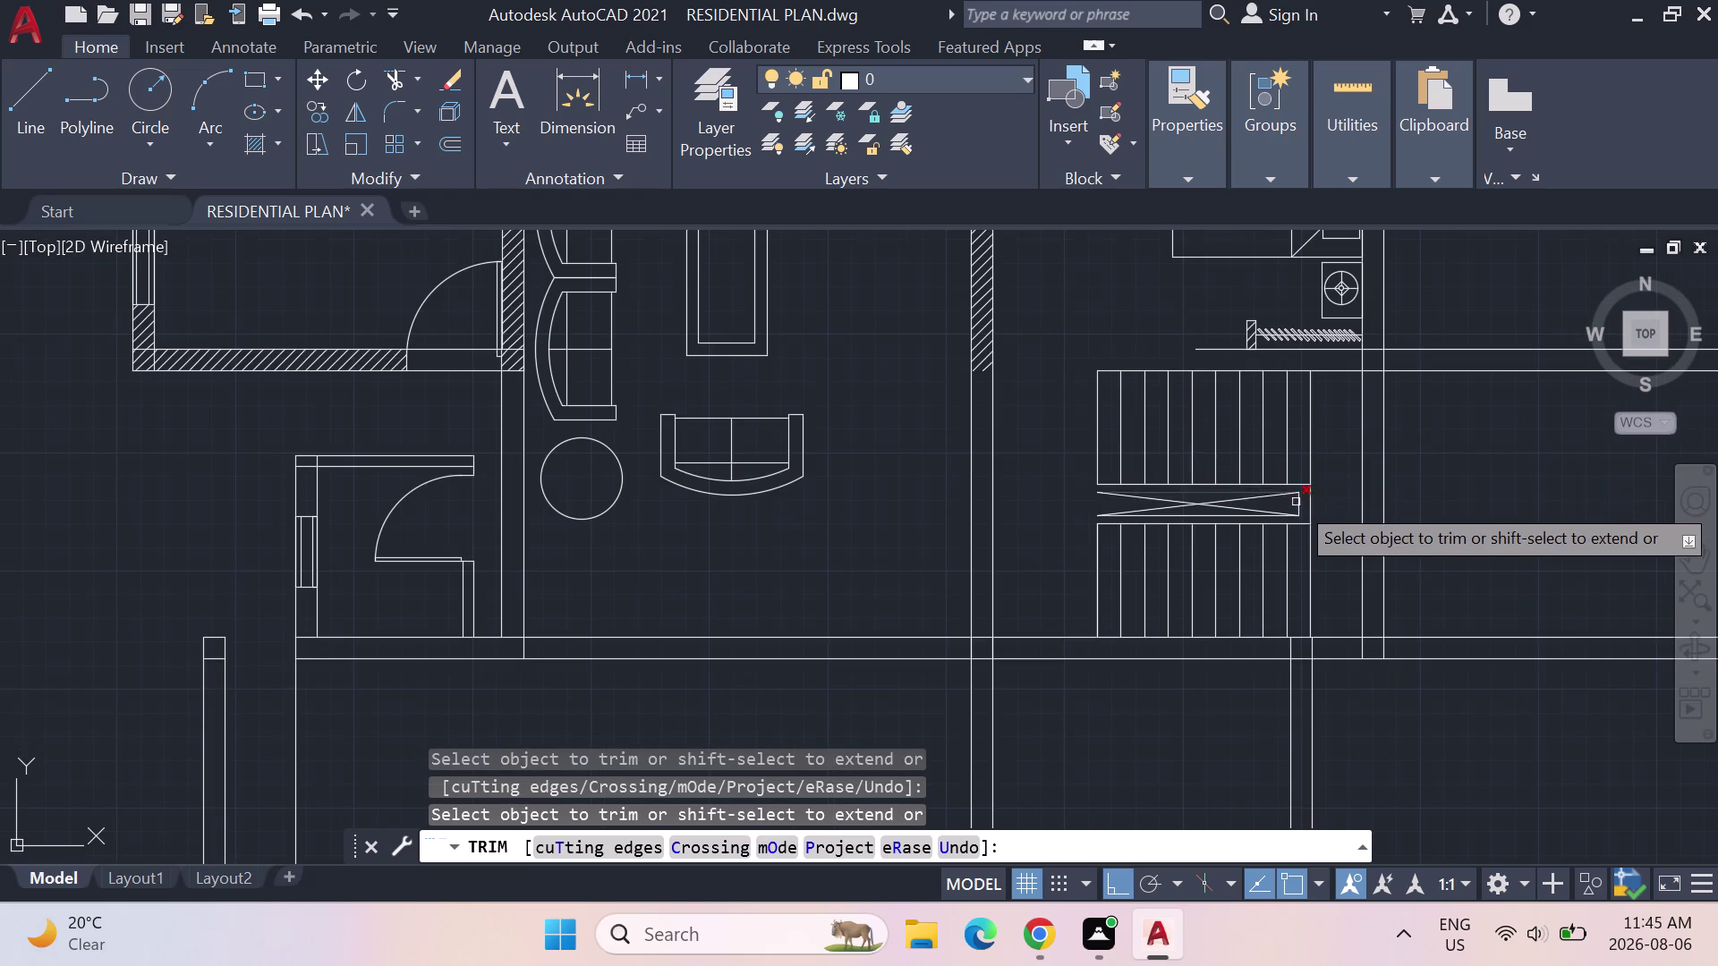
middle_drag(1356, 509, 1201, 468)
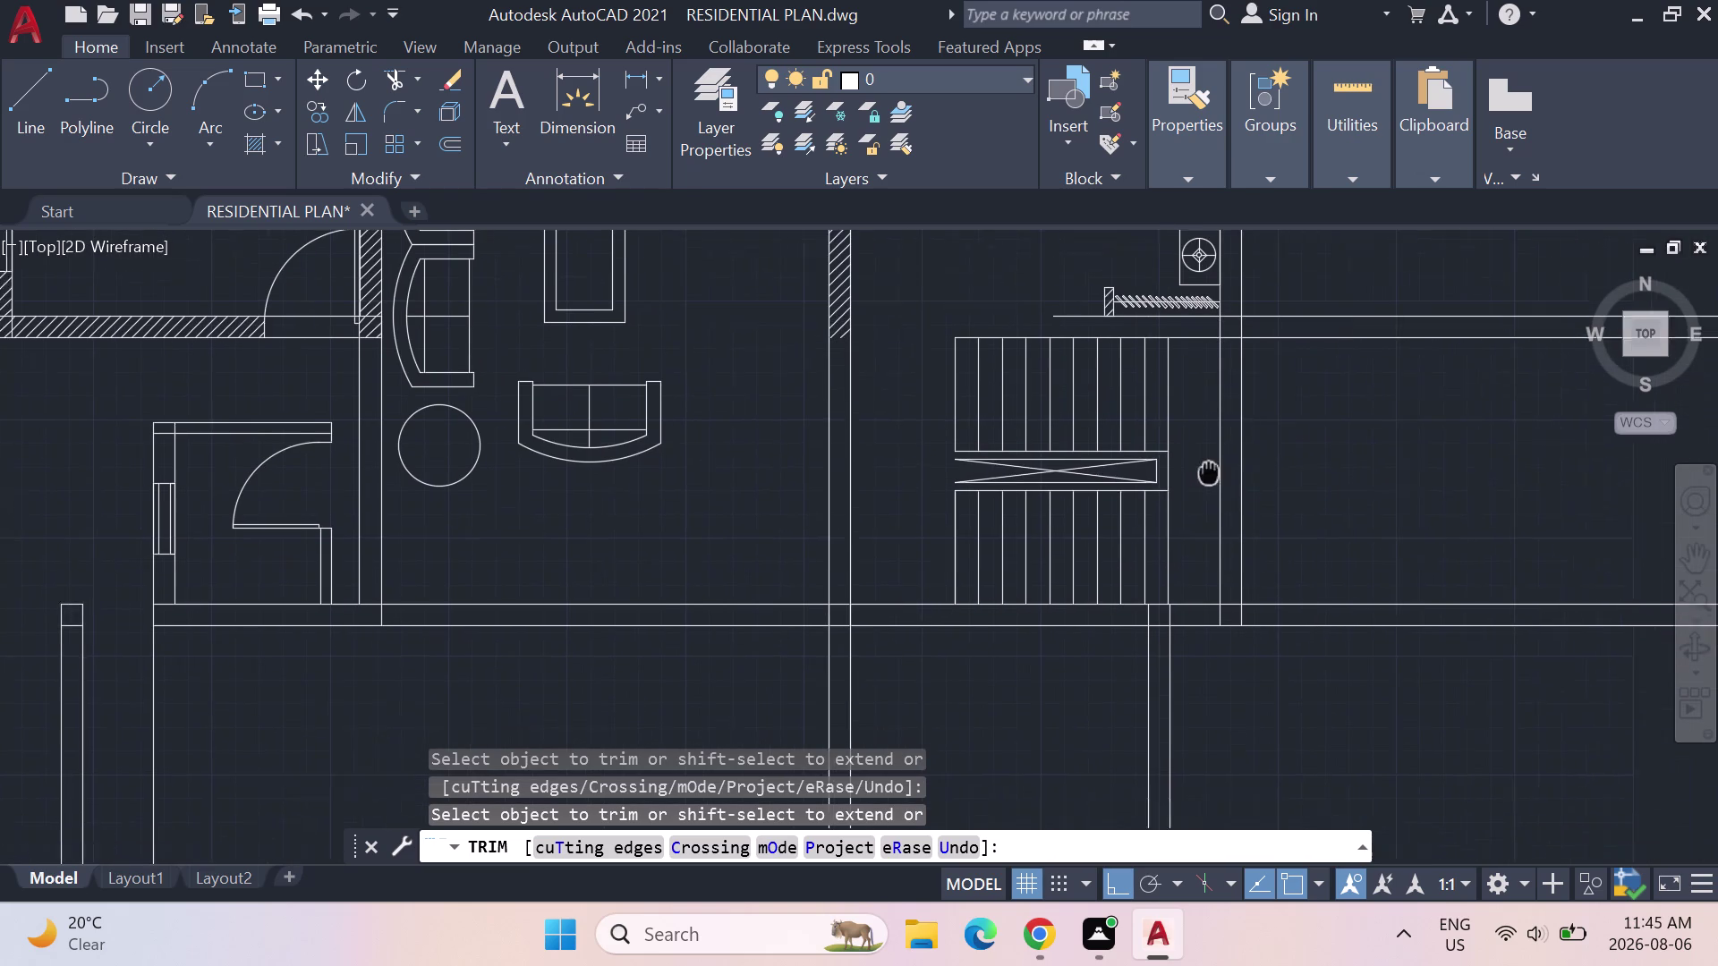
middle_drag(1202, 468, 1201, 468)
scroll(down, 3)
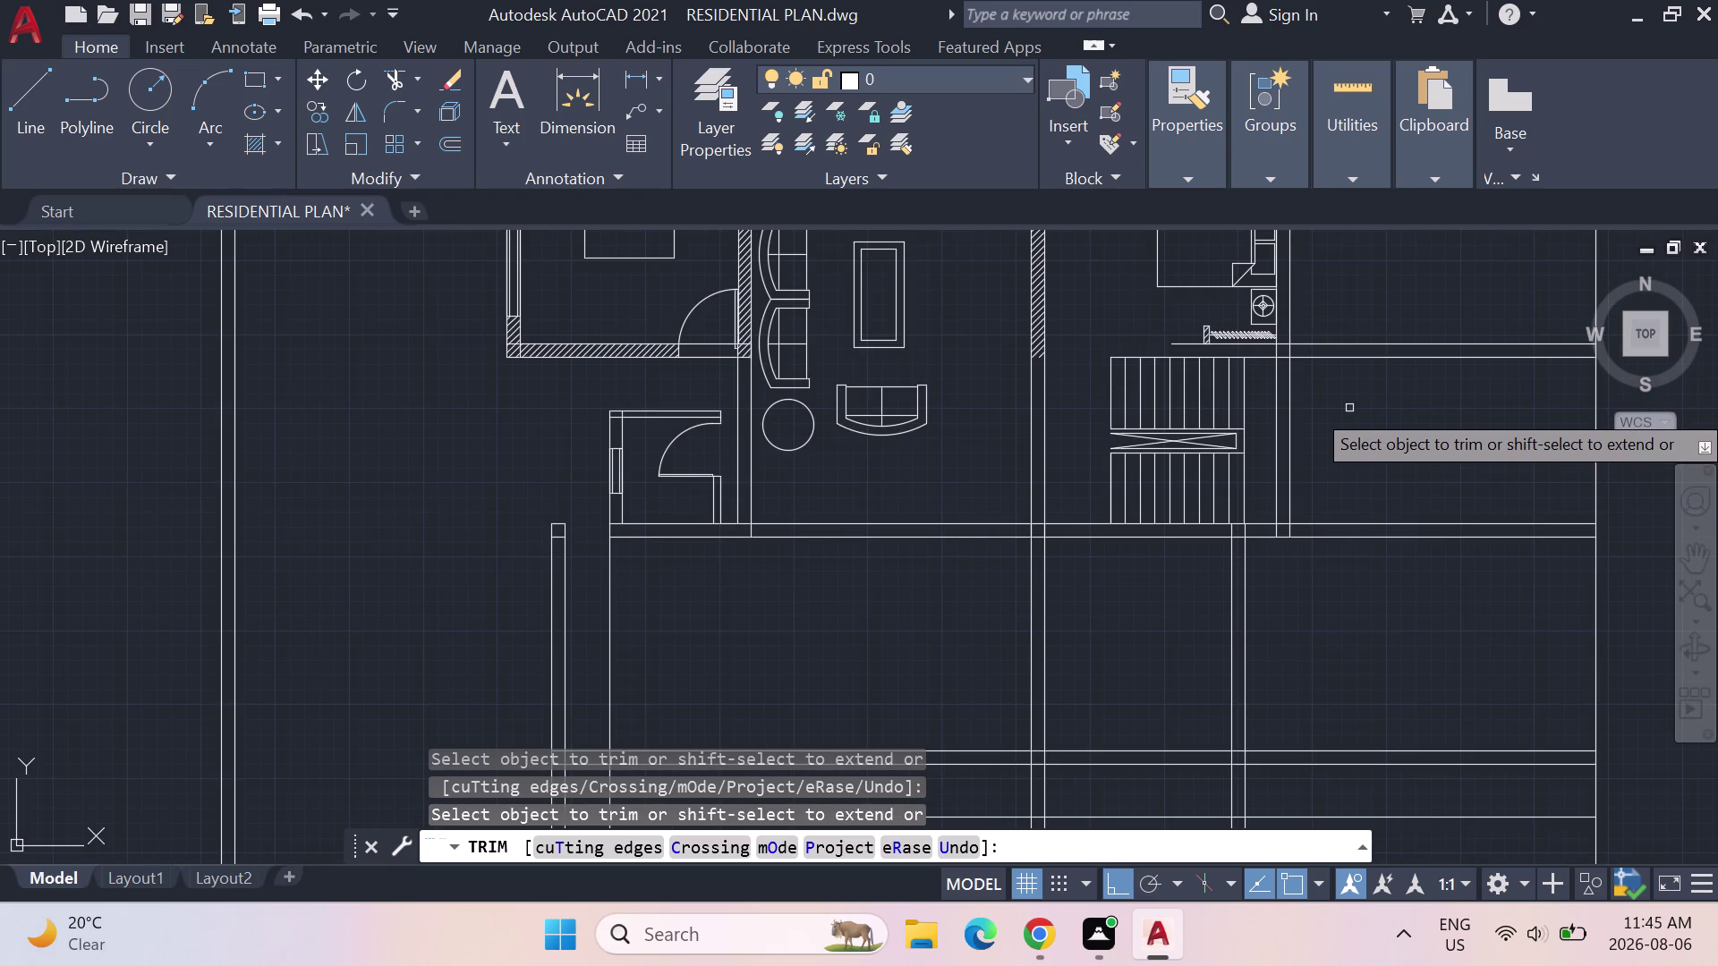
middle_drag(1351, 408, 1223, 445)
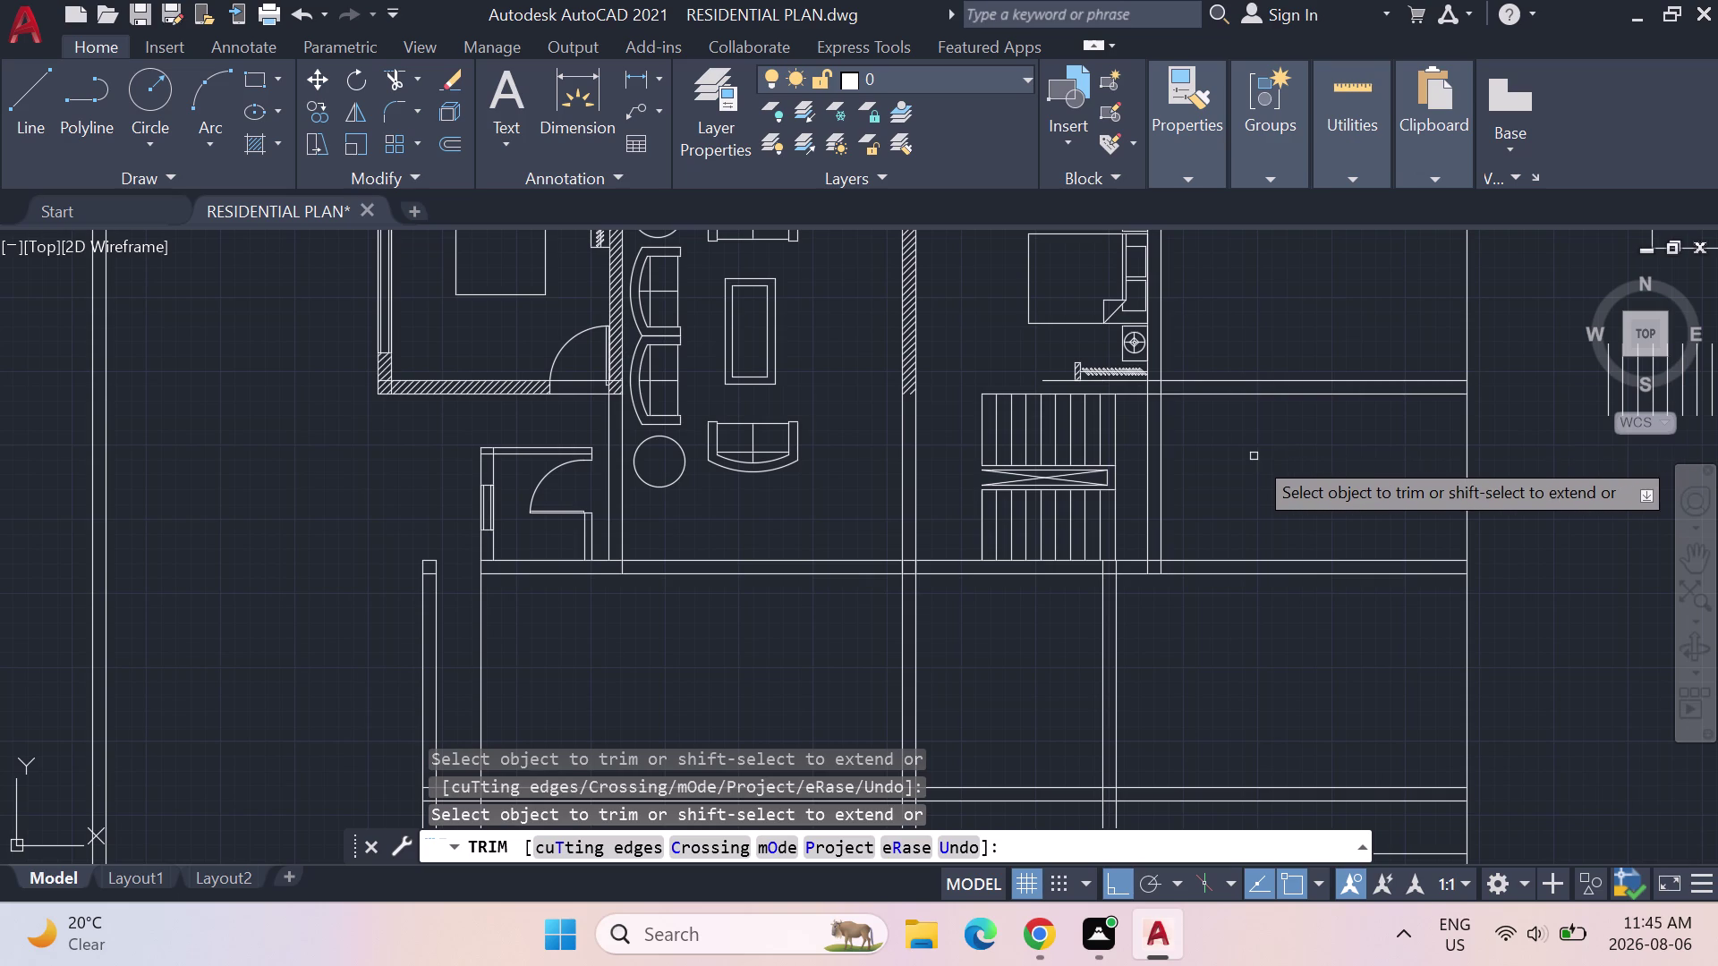
scroll(down, 3)
middle_drag(1258, 454, 1031, 459)
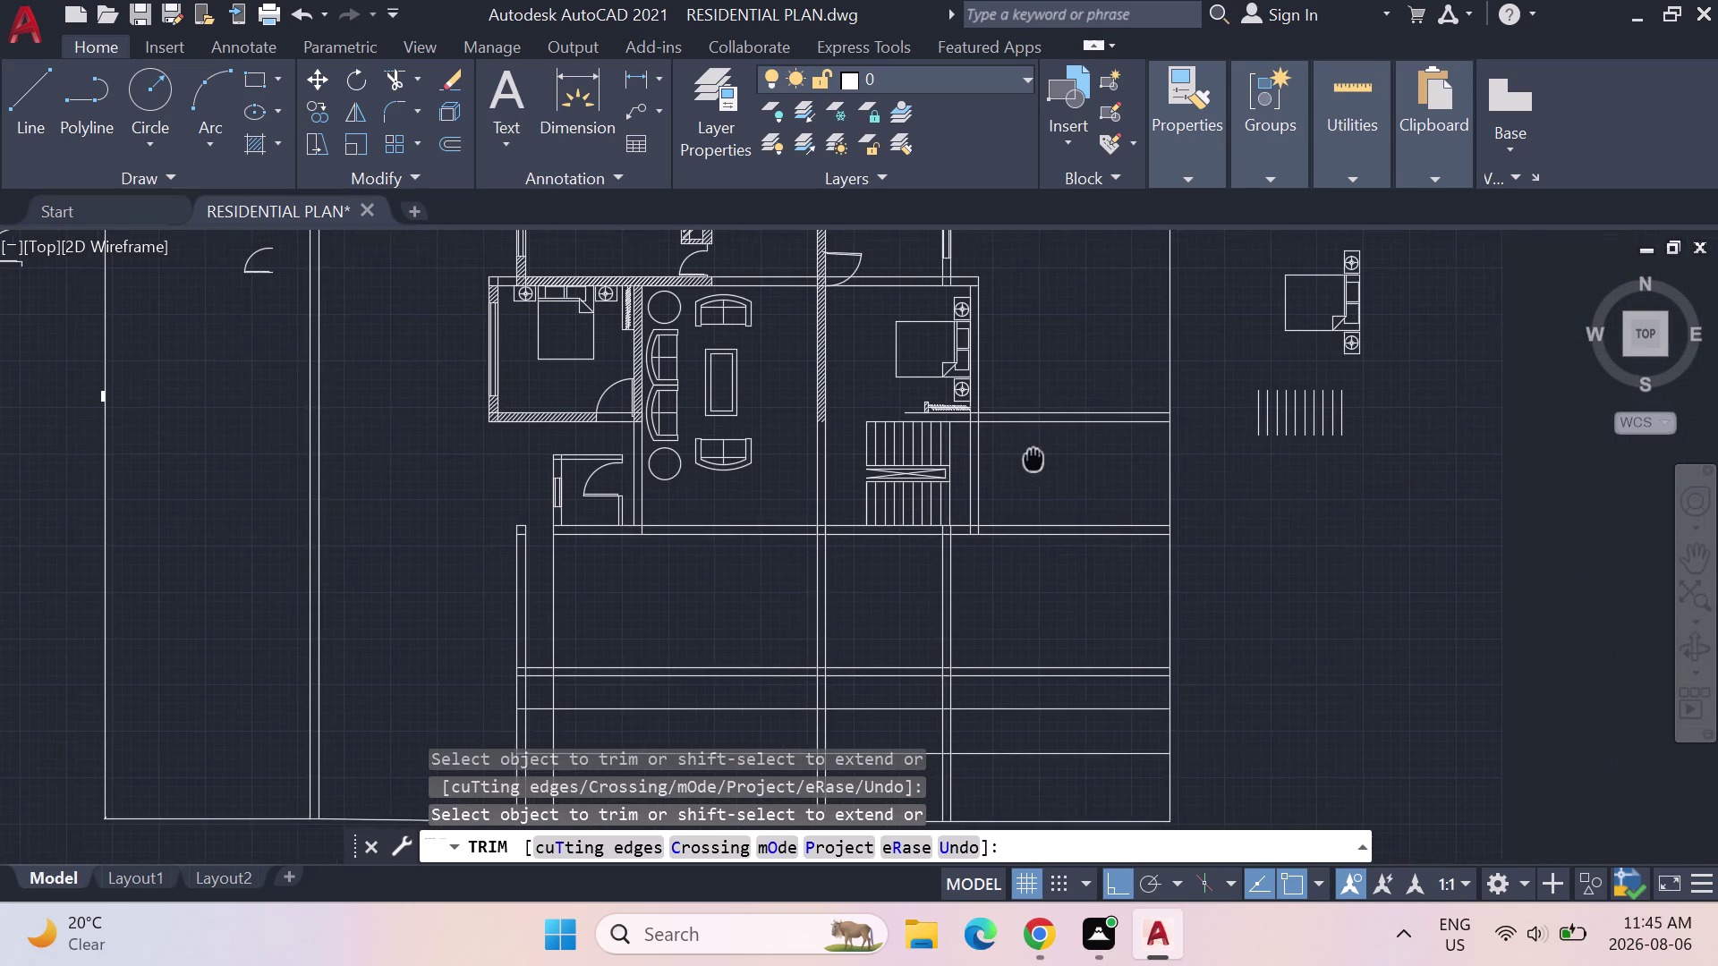
middle_drag(1031, 459, 1003, 474)
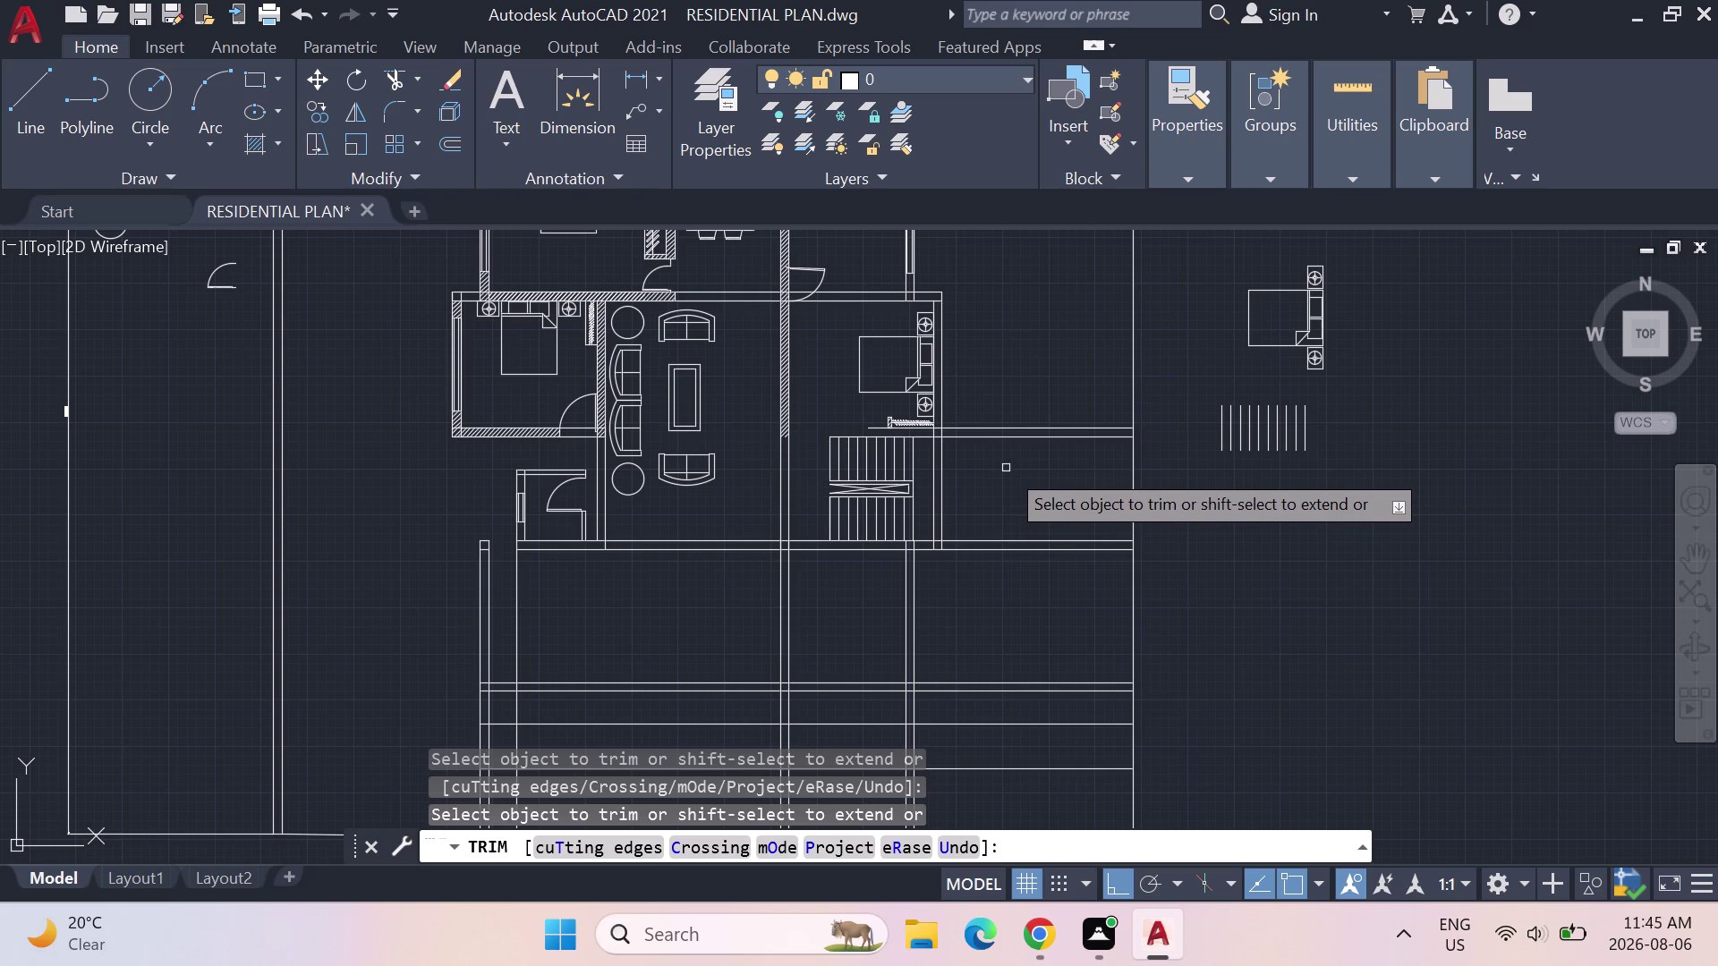
click(36, 101)
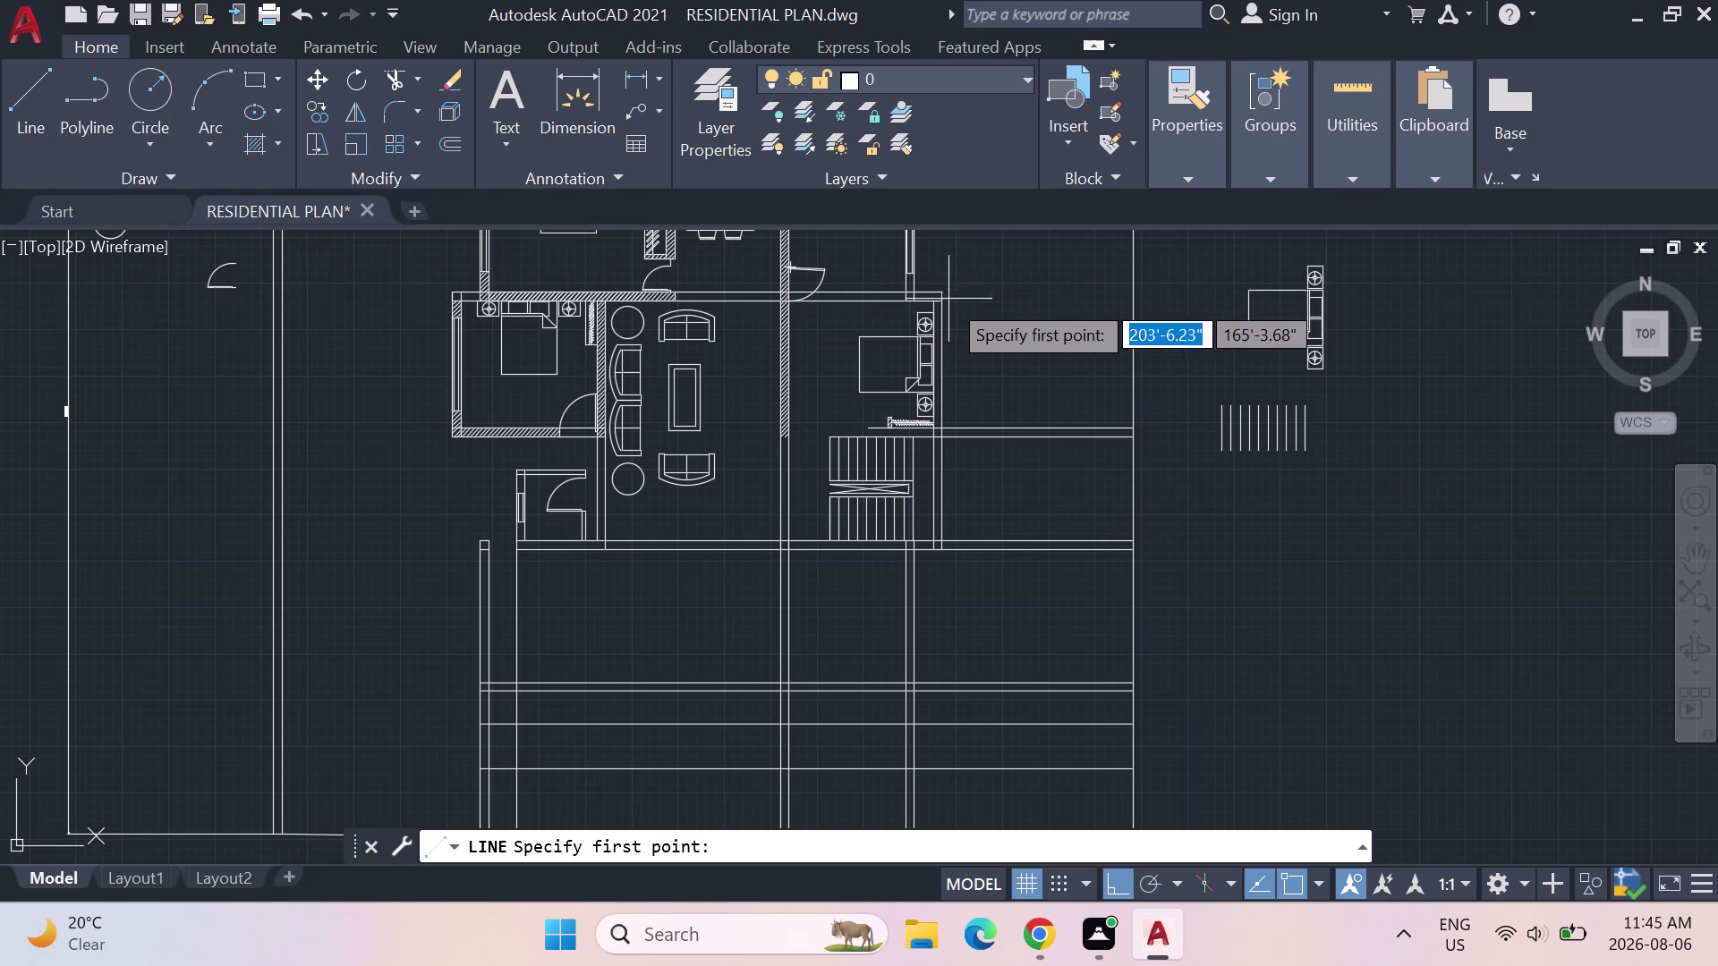
Draw two connected outline segments beside the right bedroom and staircase.
click(939, 299)
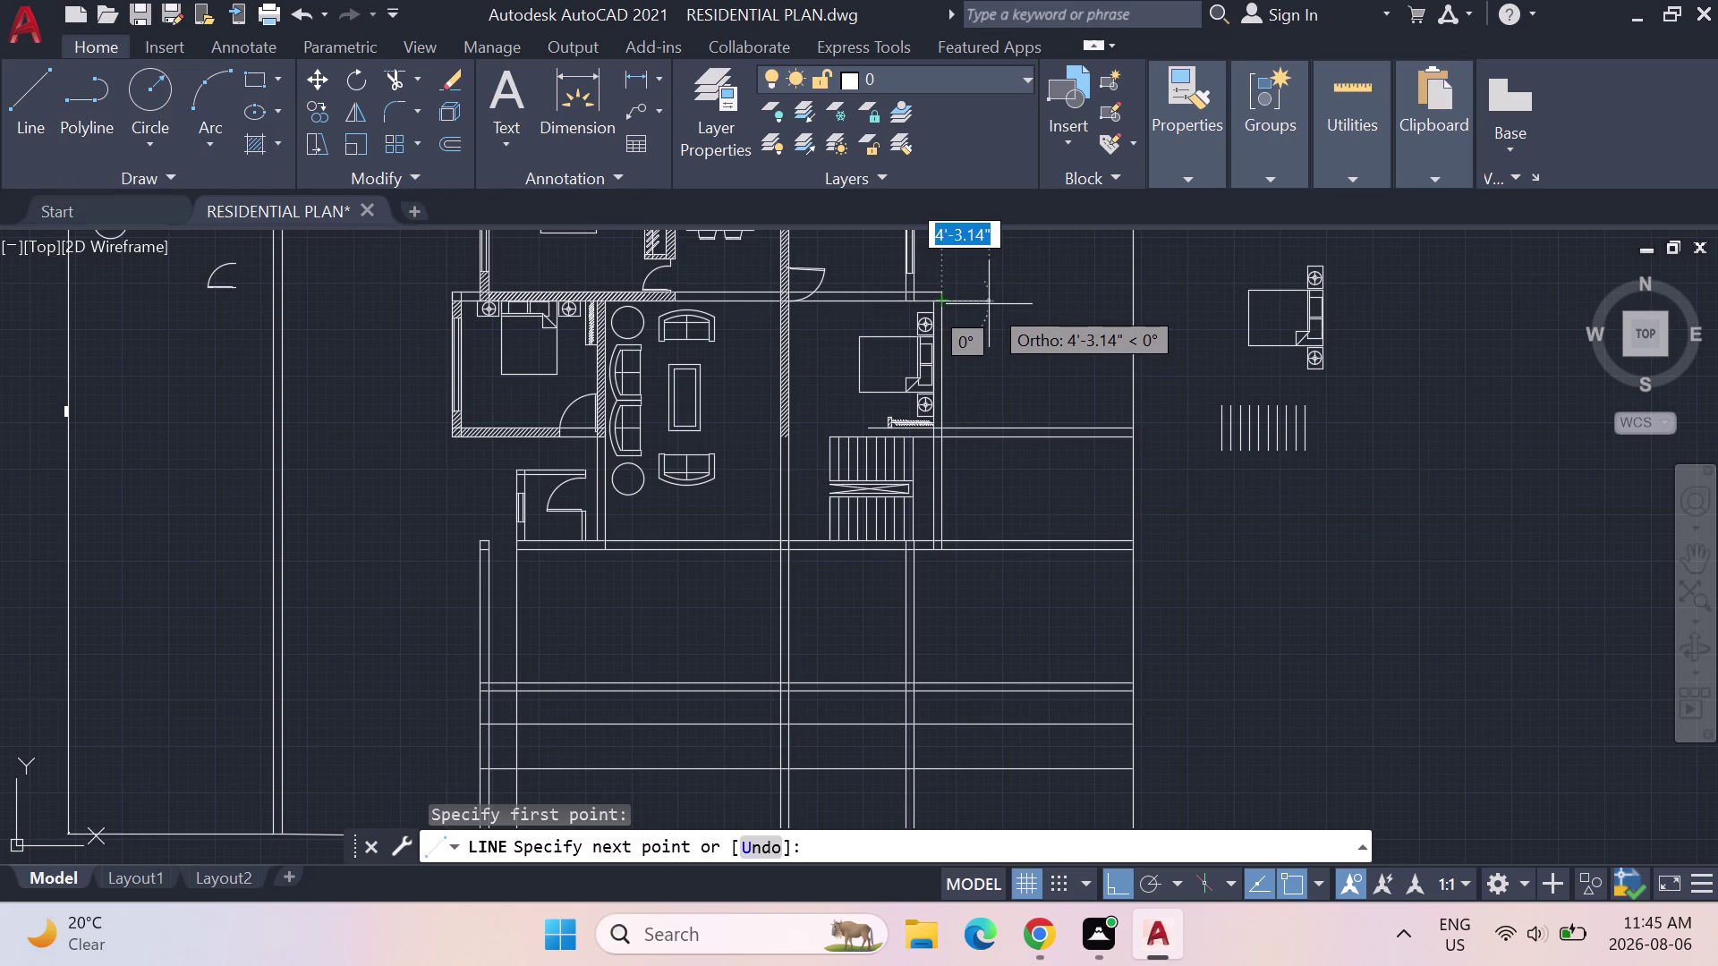
click(989, 304)
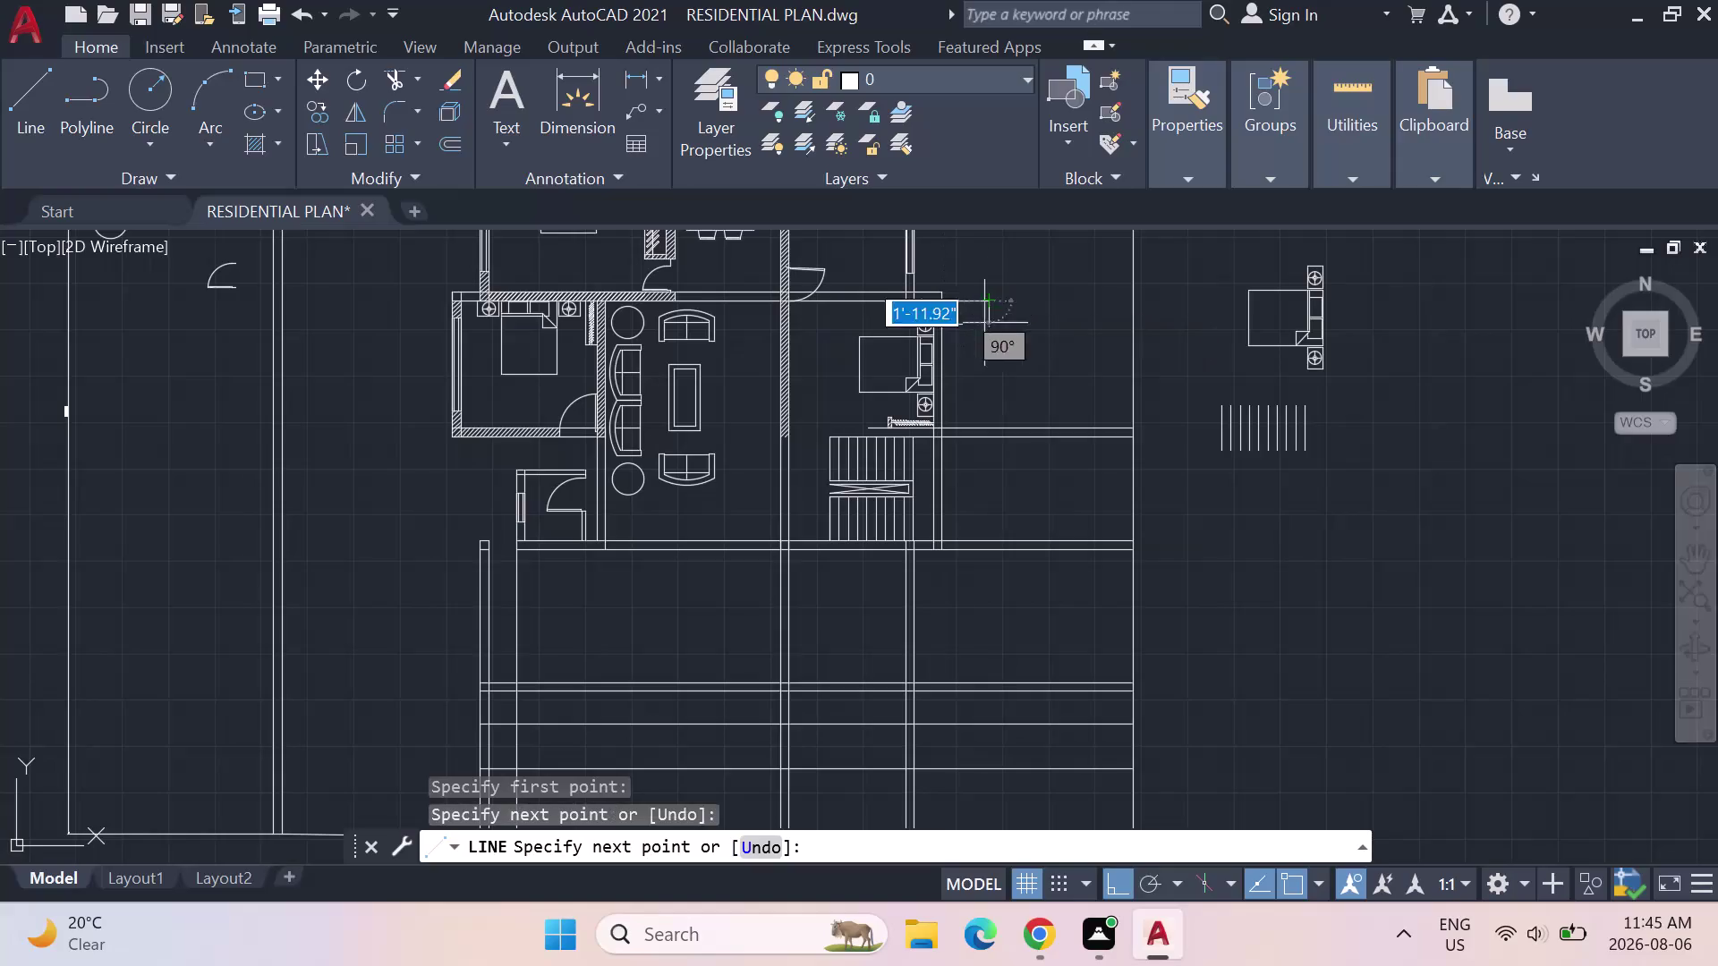
click(995, 537)
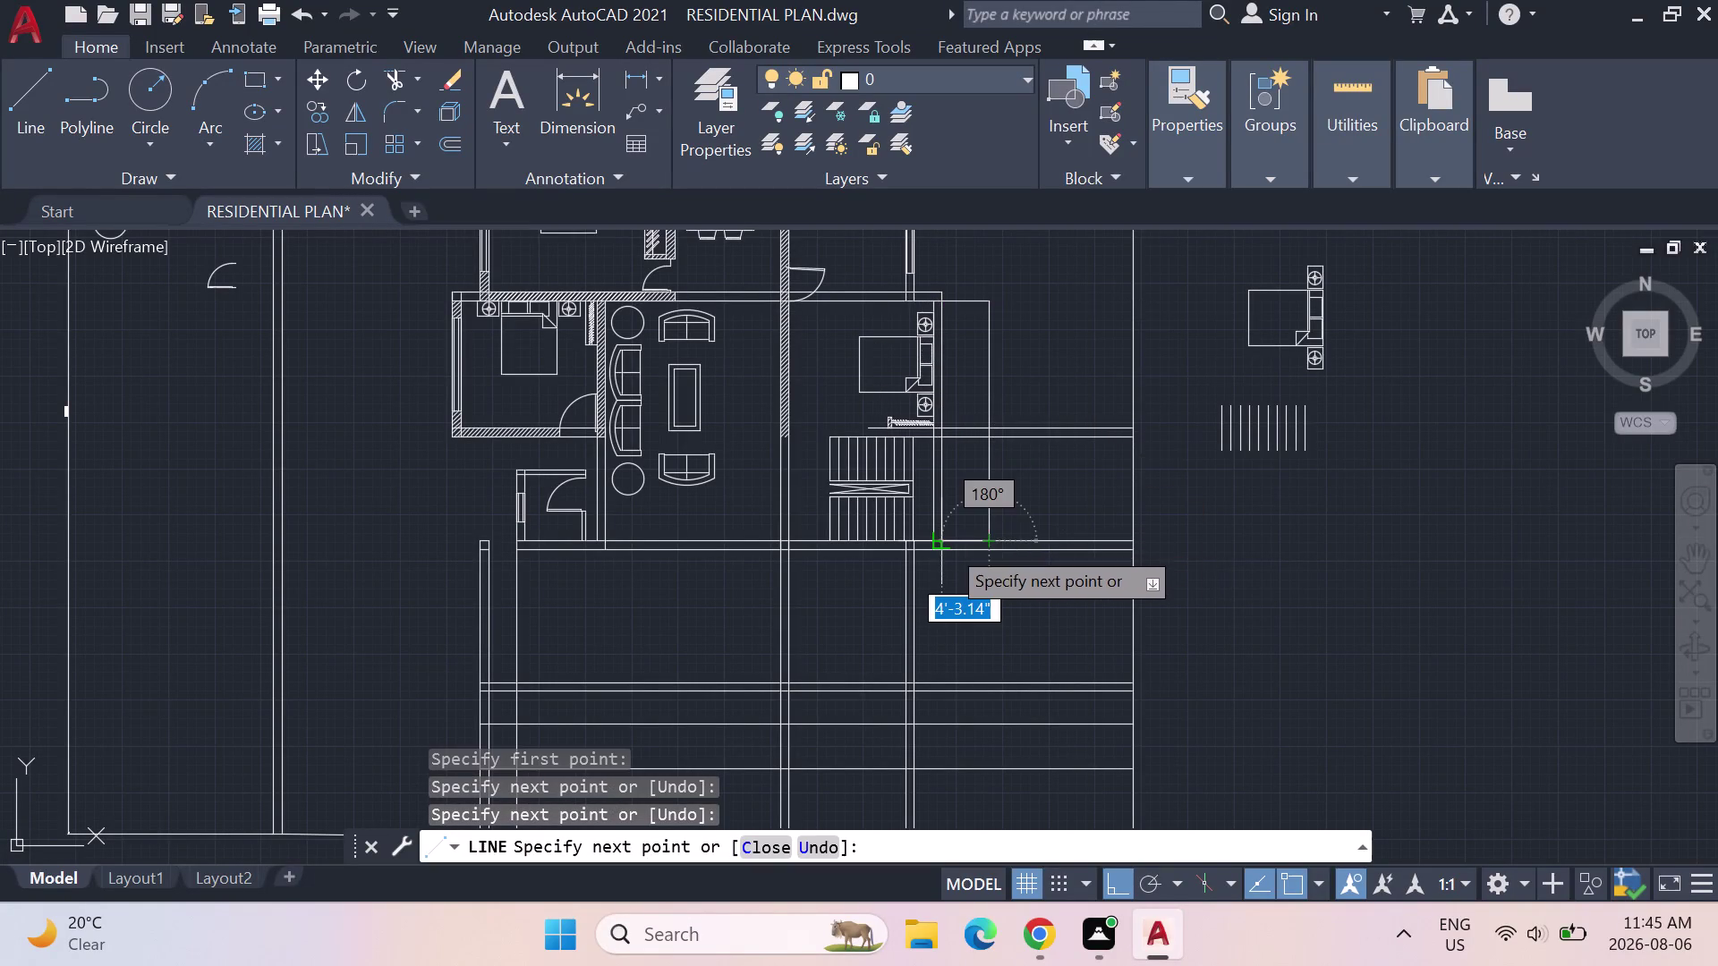
scroll(up, 3)
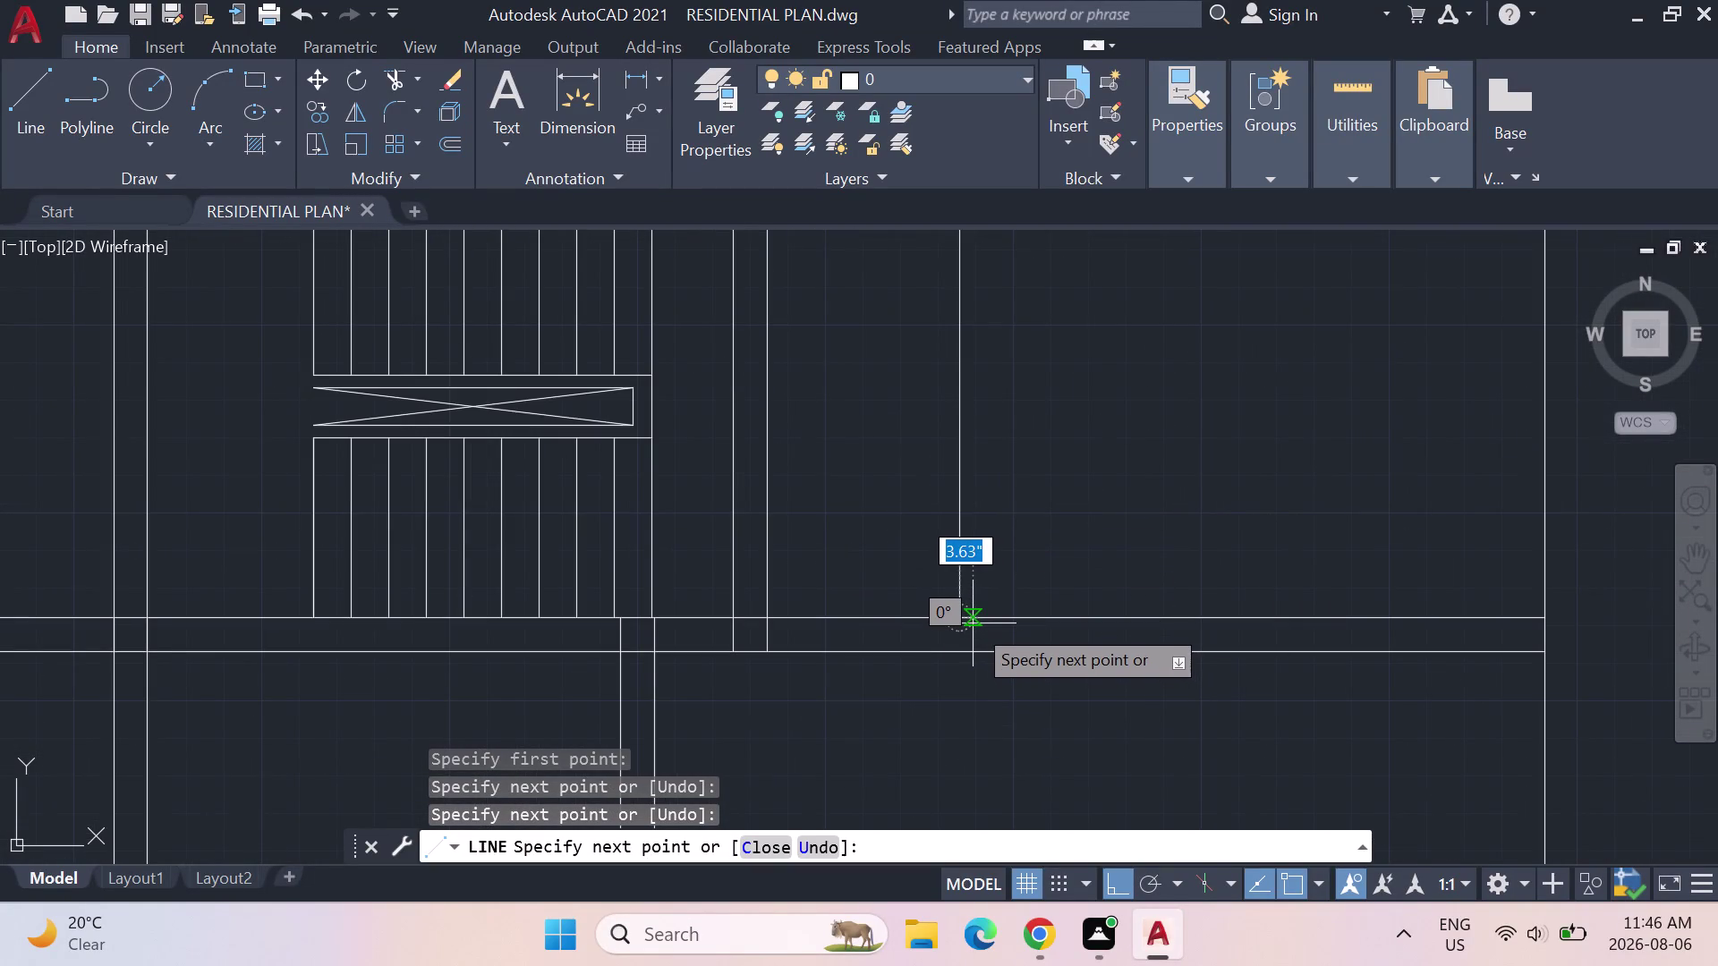
scroll(down, 3)
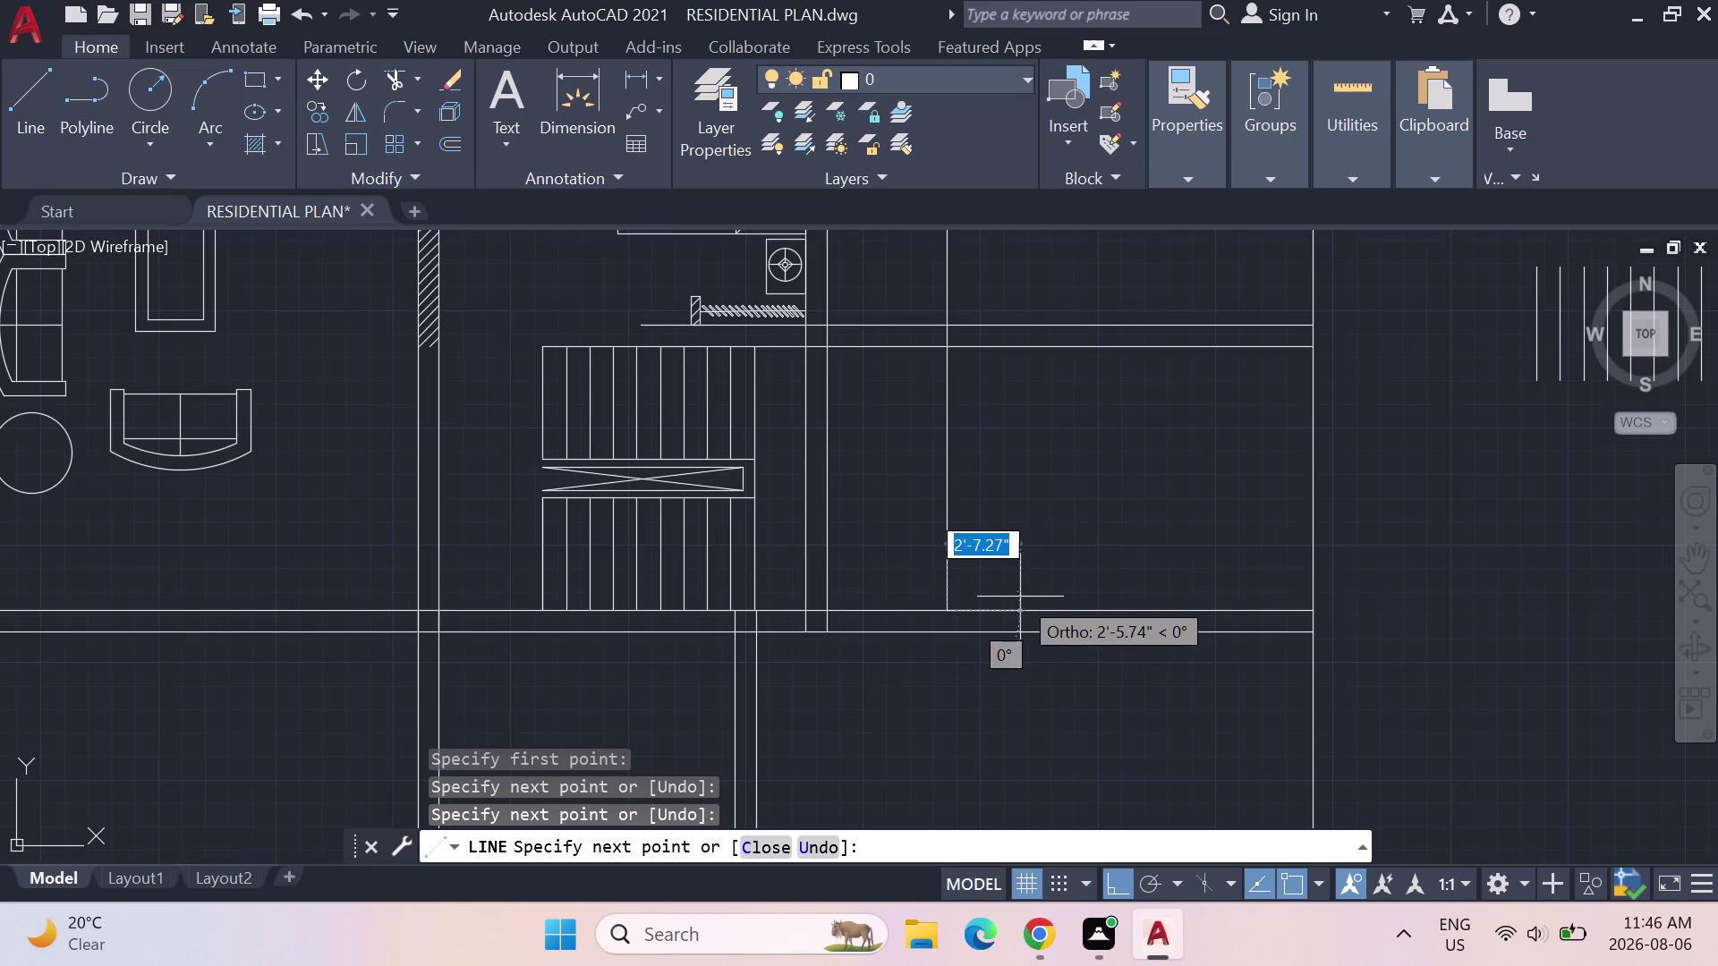
key(Escape)
scroll(down, 3)
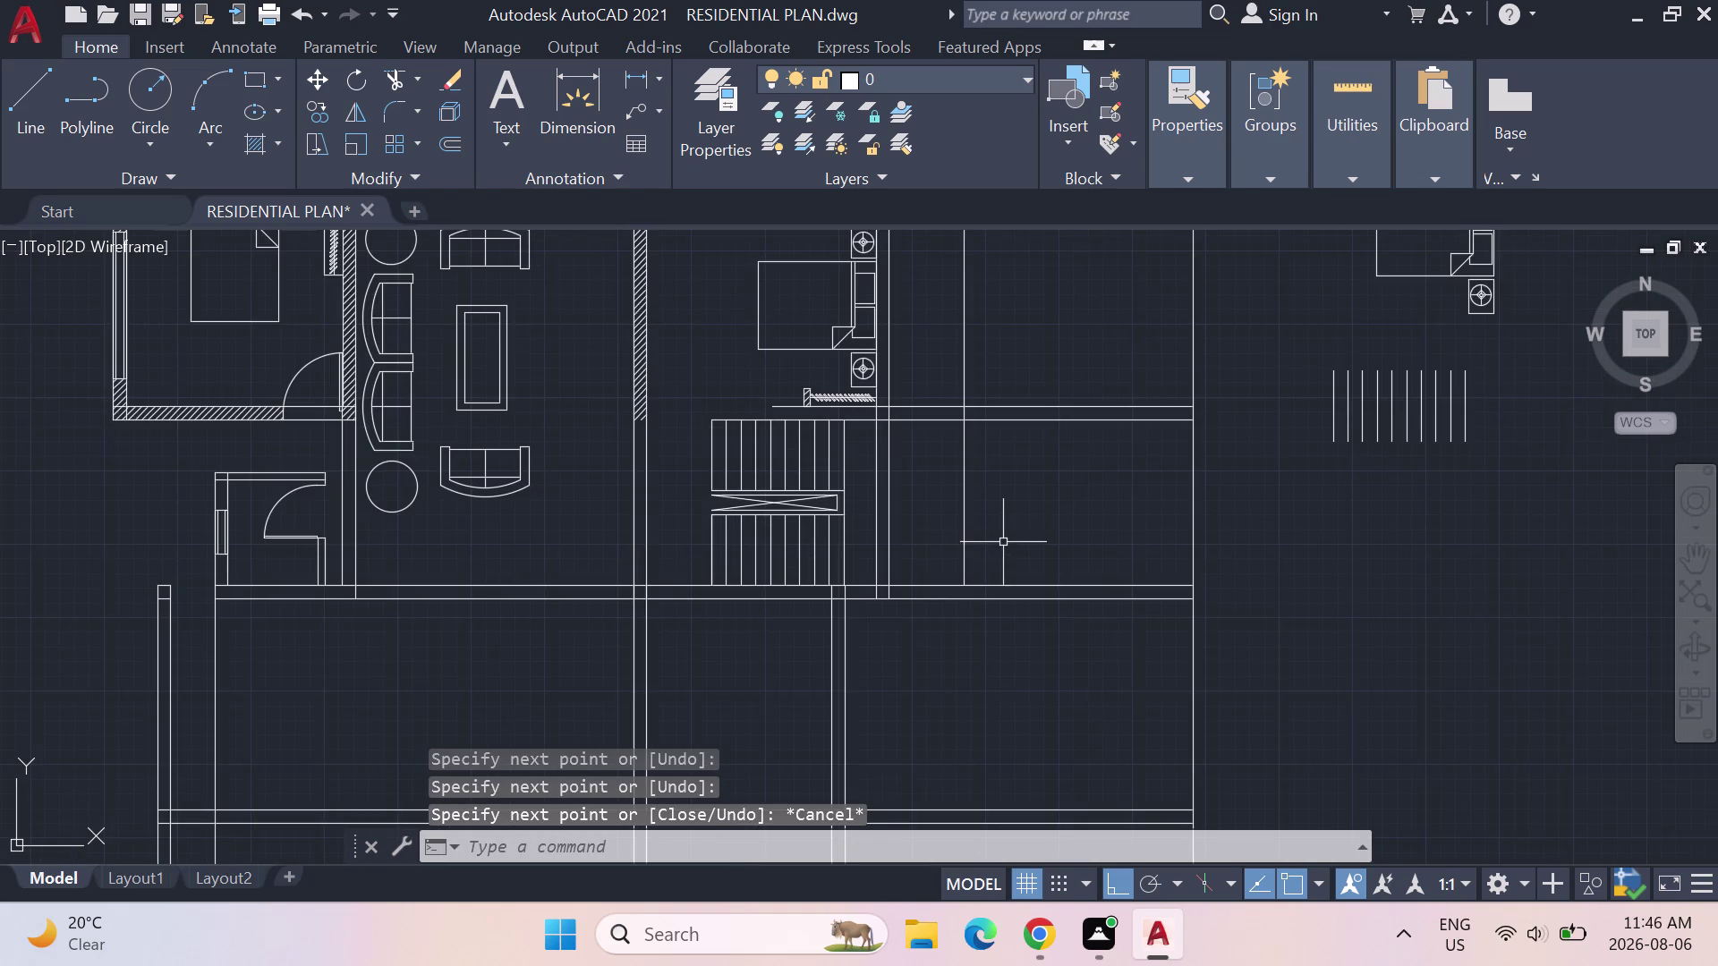
scroll(down, 3)
middle_drag(1005, 360, 979, 406)
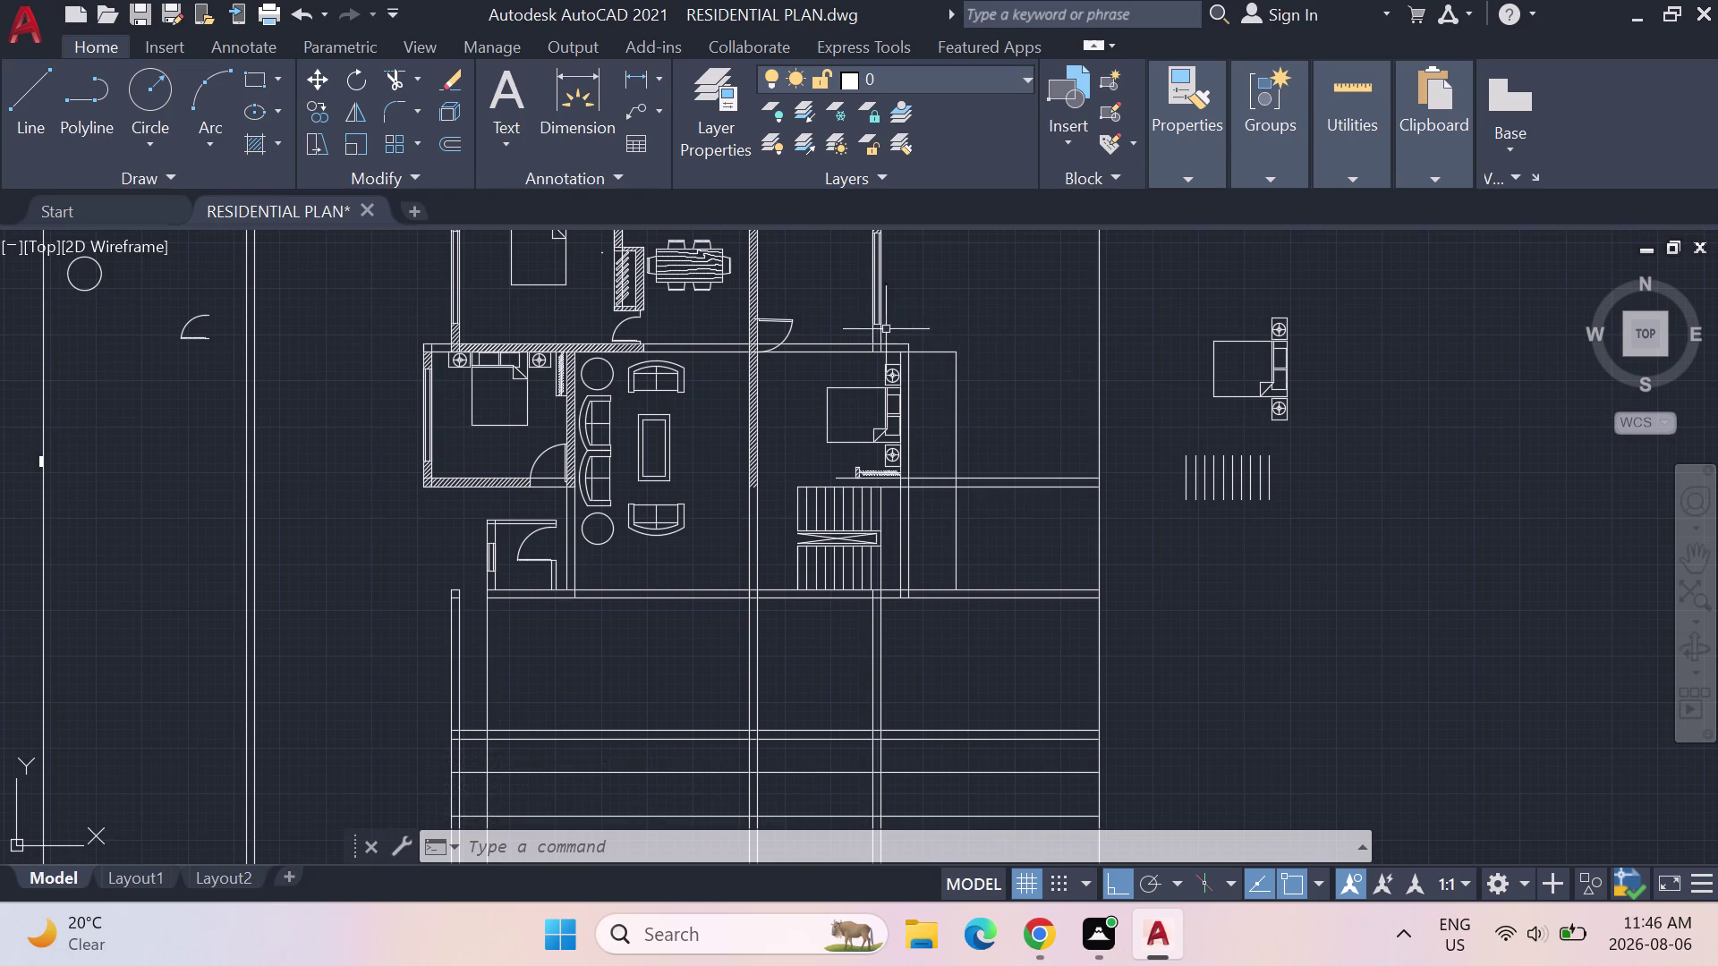
scroll(up, 3)
Start a distance measurement, then cancel it.
click(1331, 160)
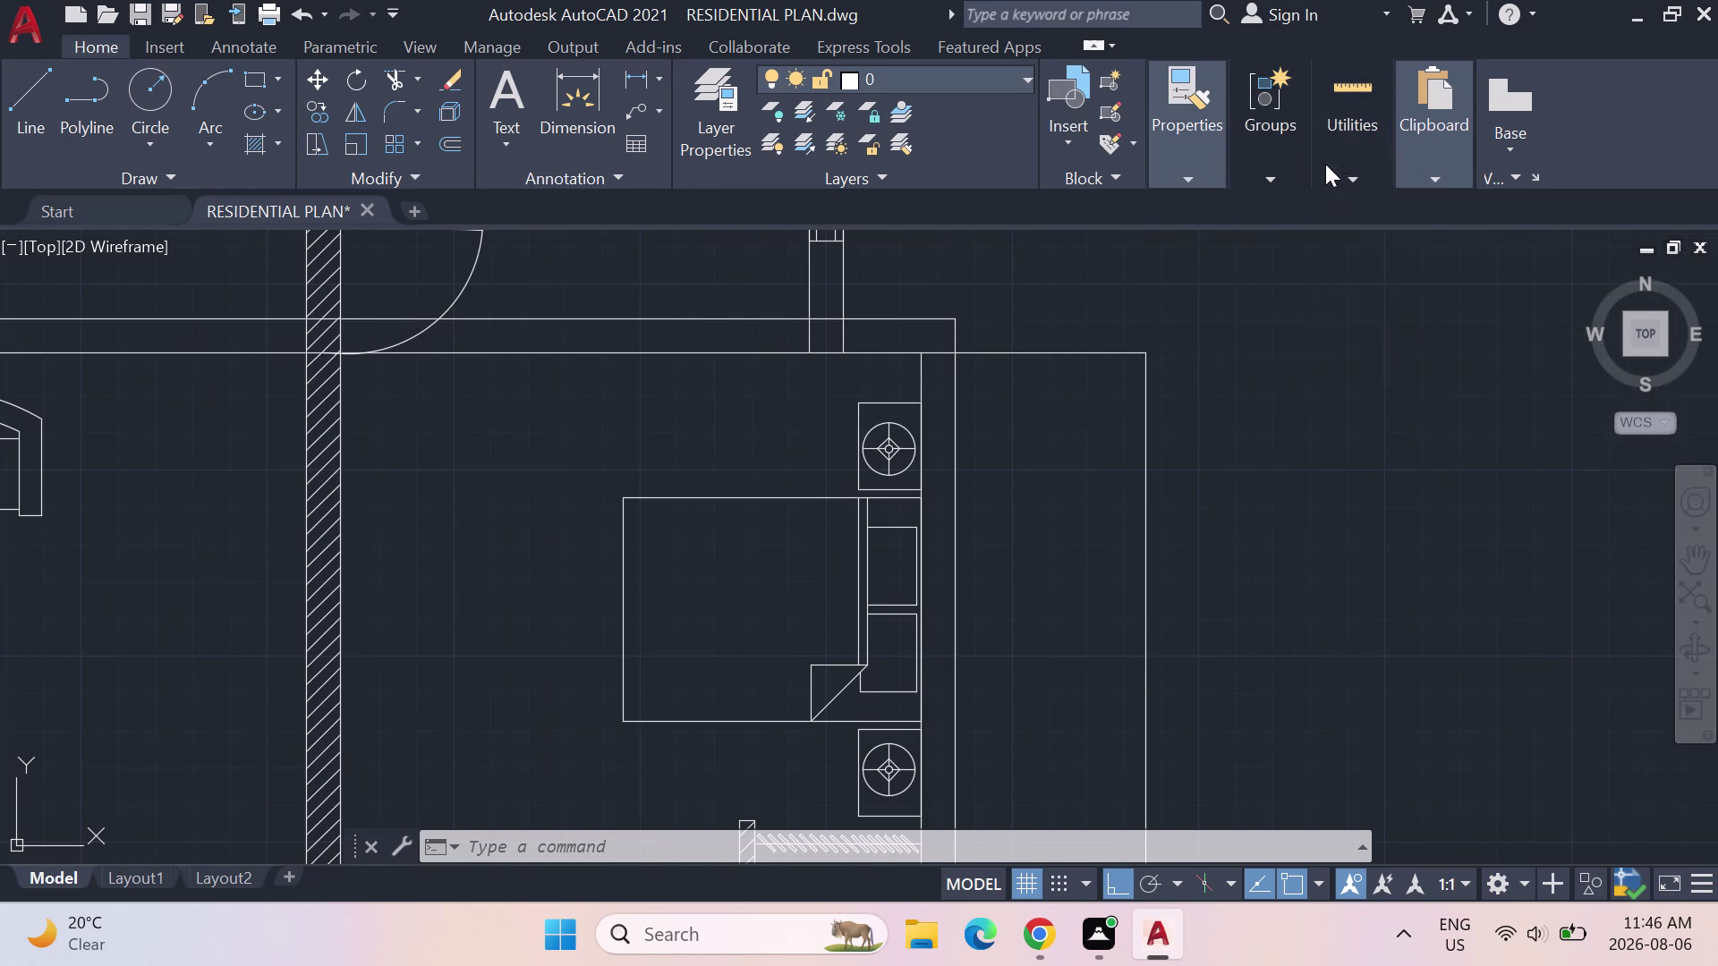
click(1366, 225)
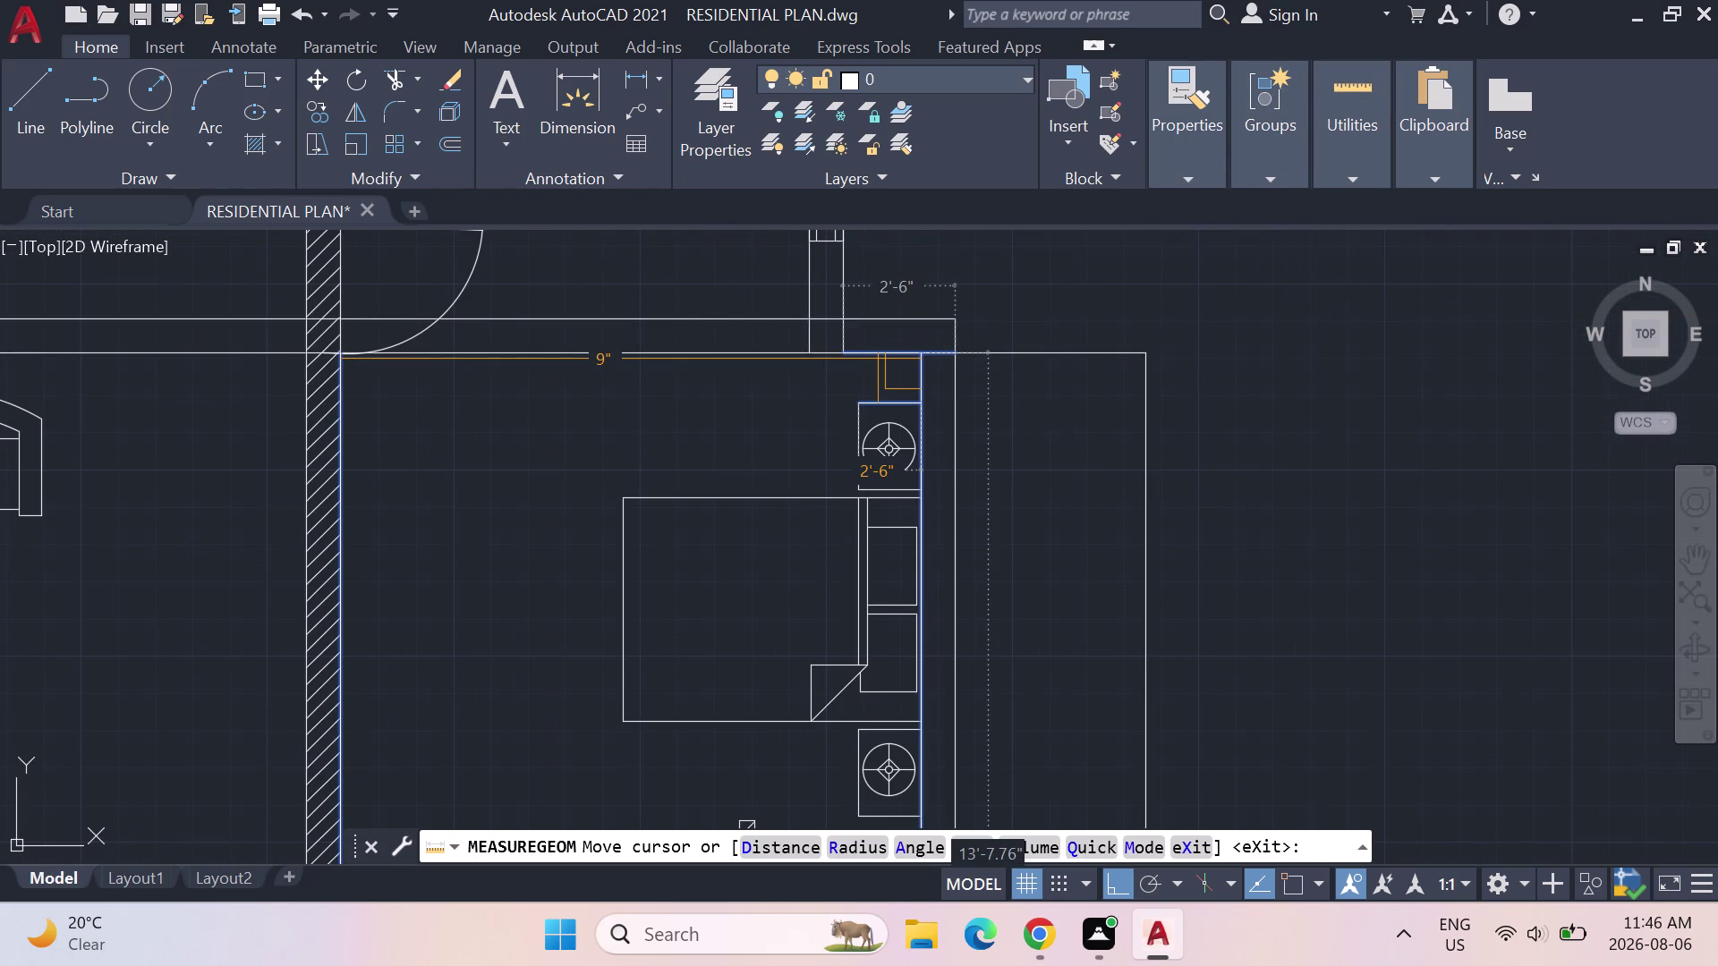
key(Escape)
key(Escape)
key(Escape)
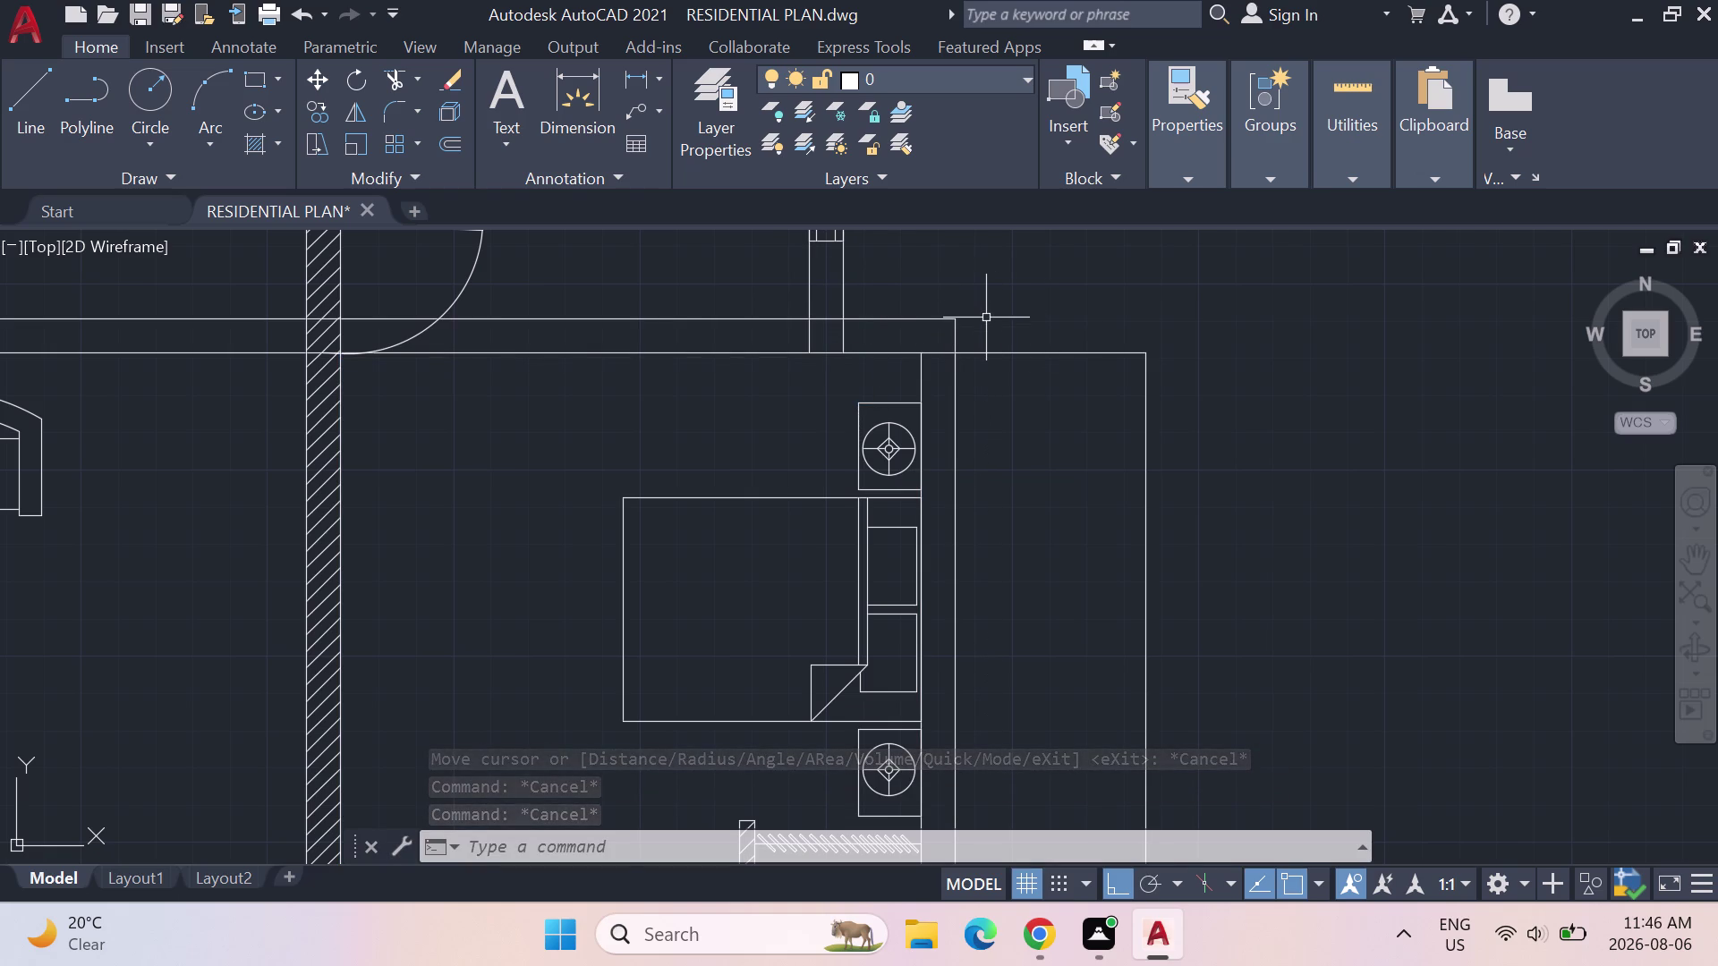
Offset the top and right outline lines 4.5 inches outward.
text(OFF)
key(Return)
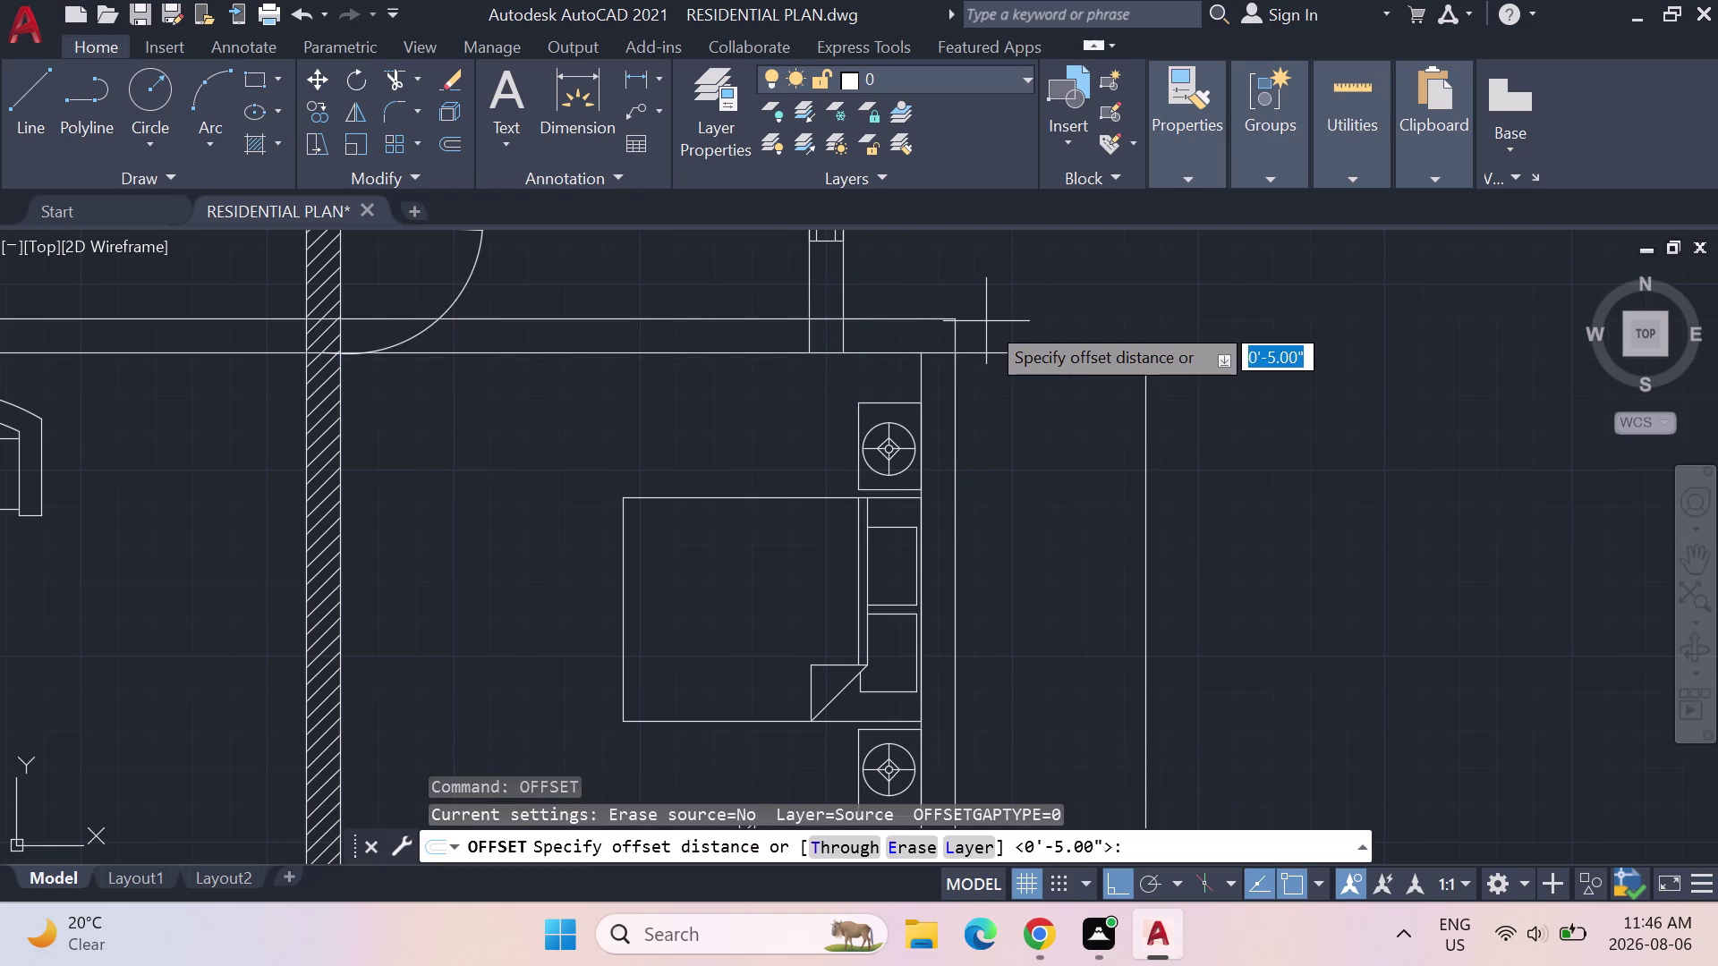
text(4)
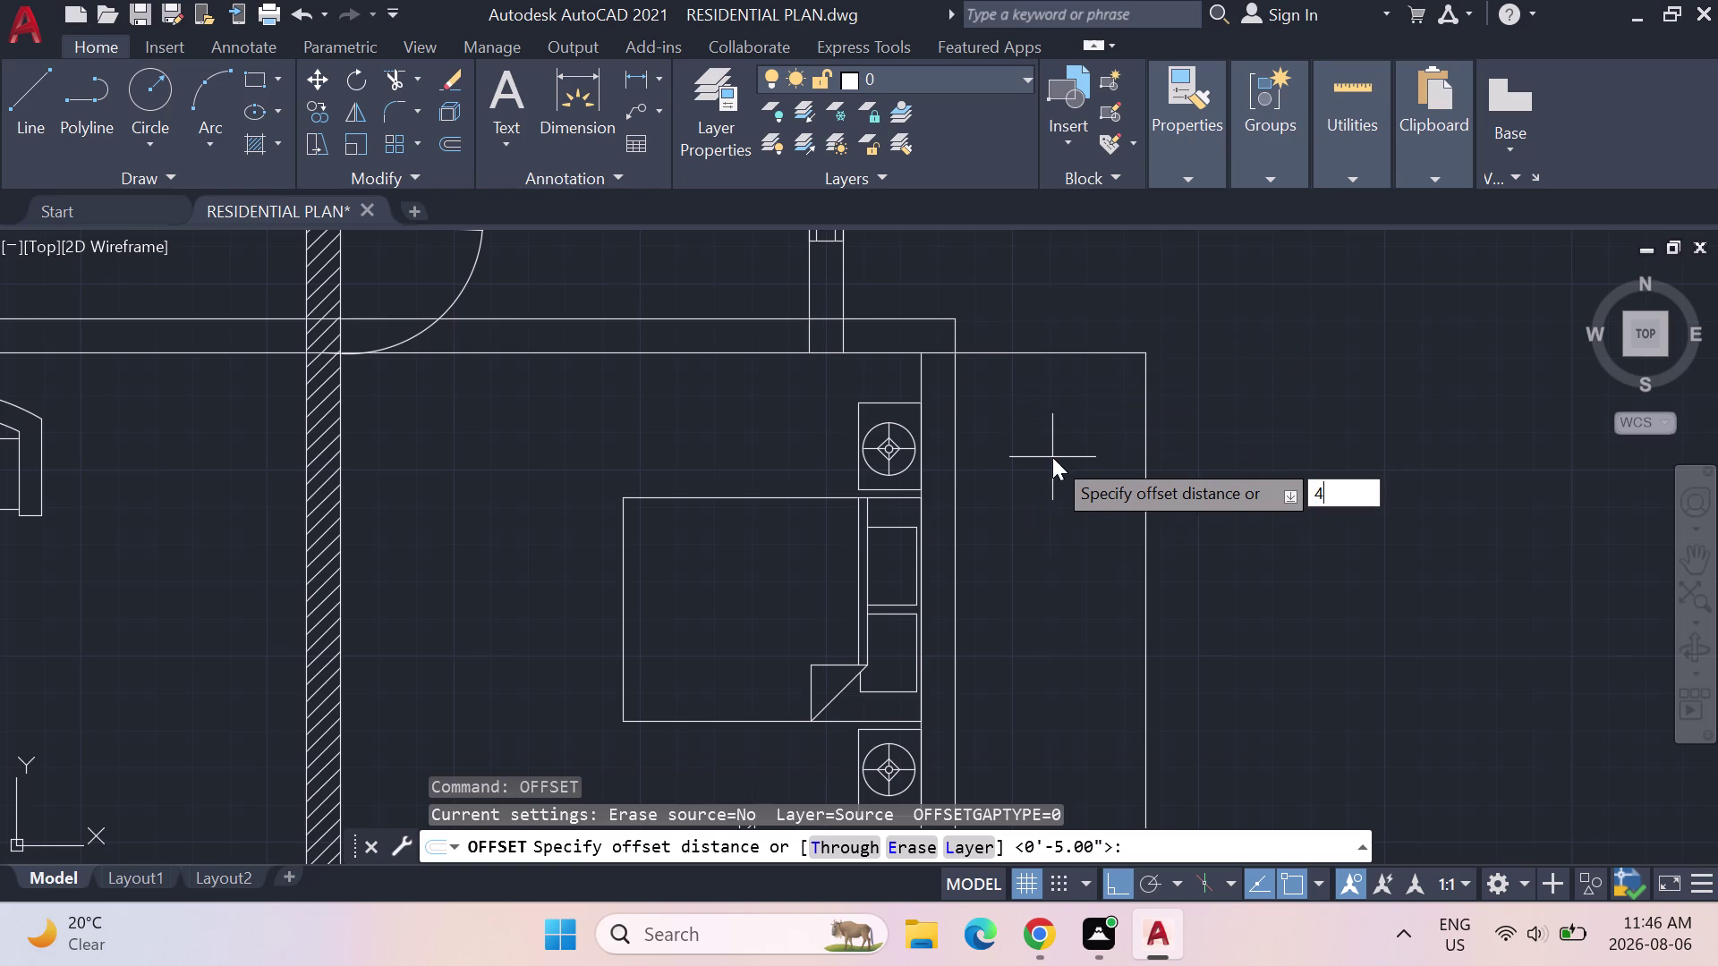
text(.5)
key(shift+quotedbl)
key(Return)
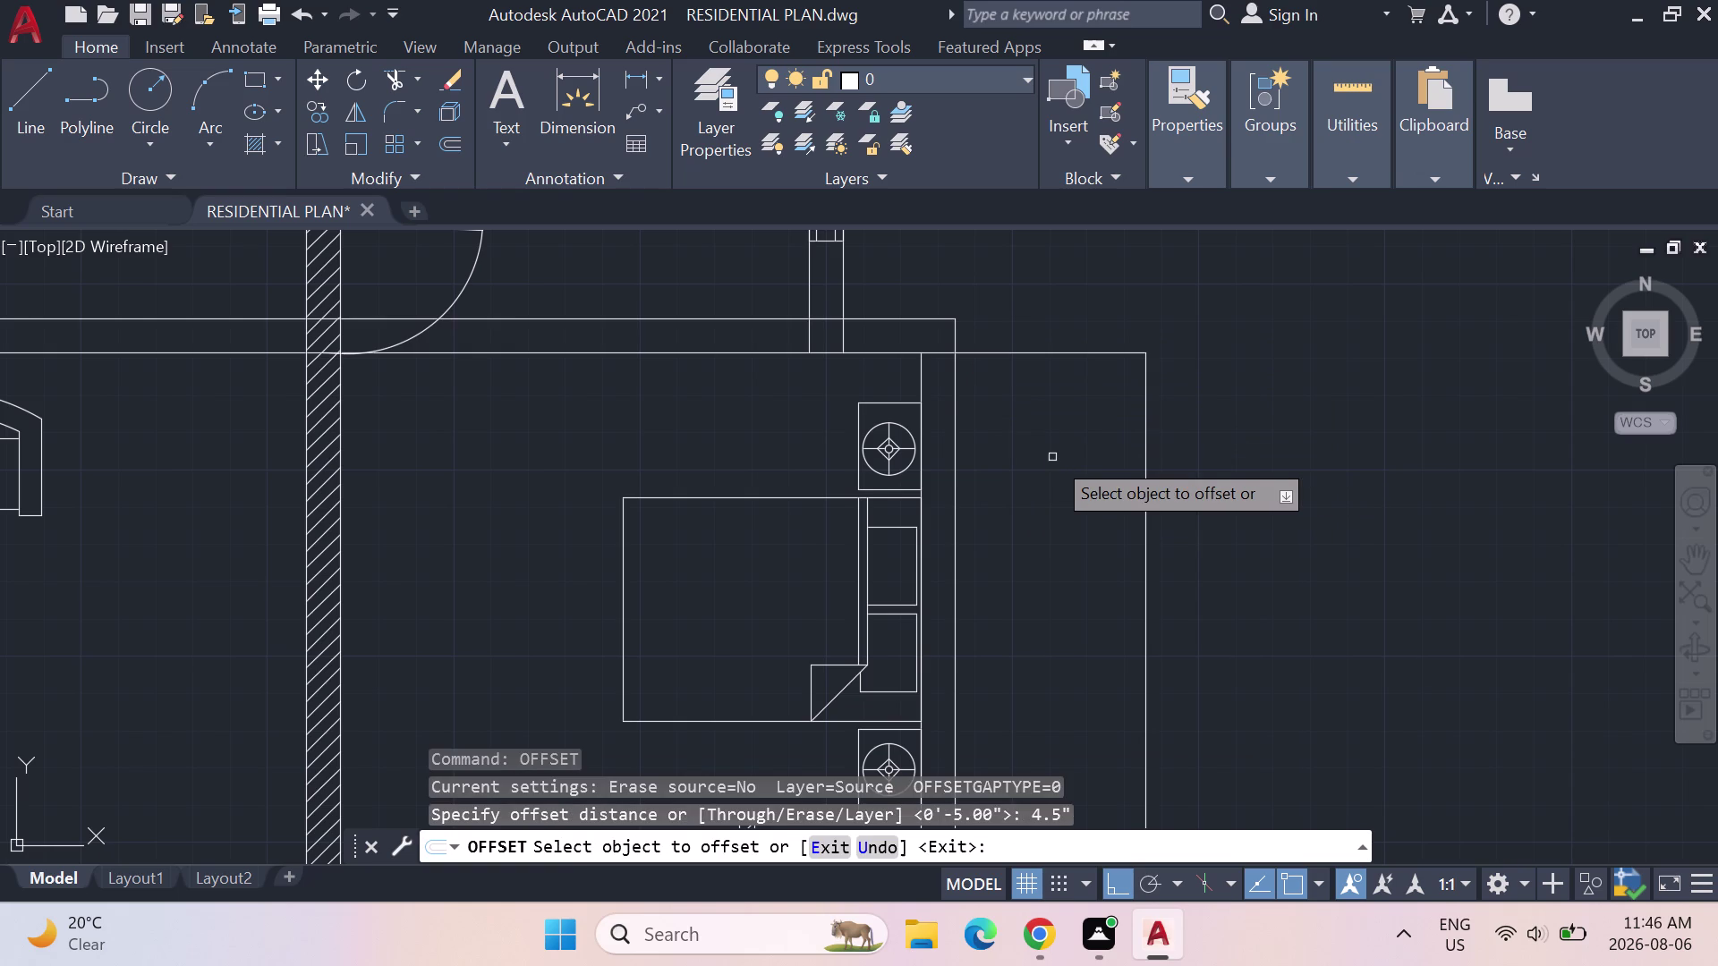
click(1028, 350)
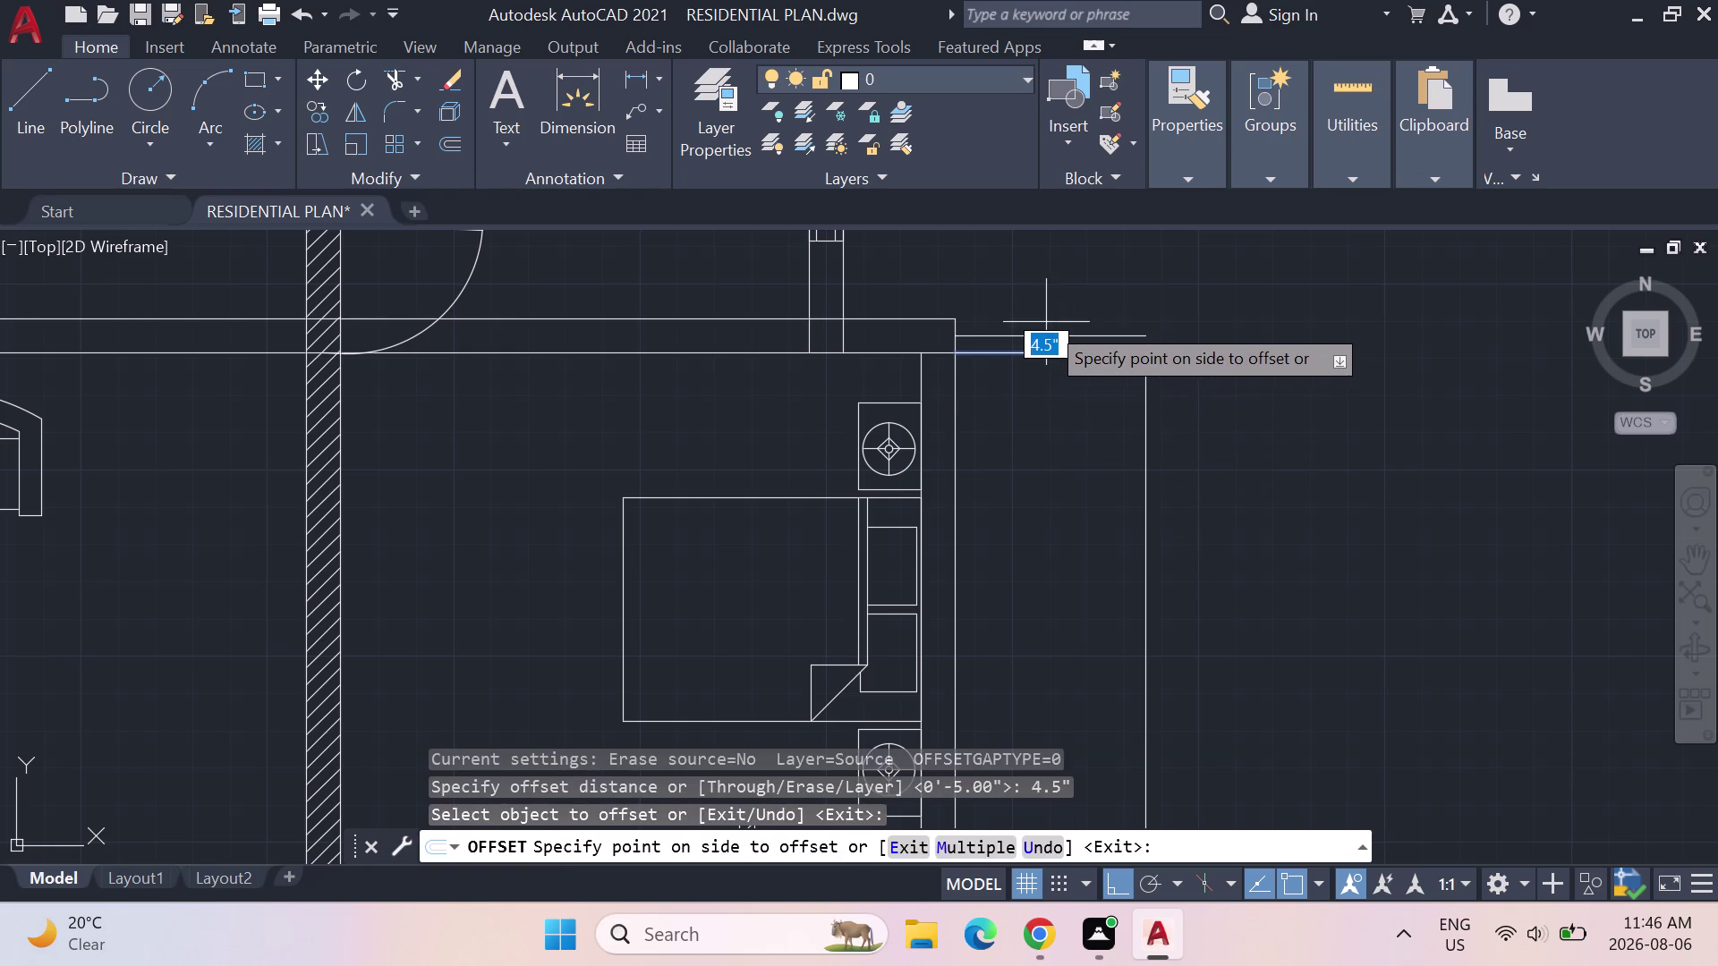
click(1046, 322)
click(1144, 481)
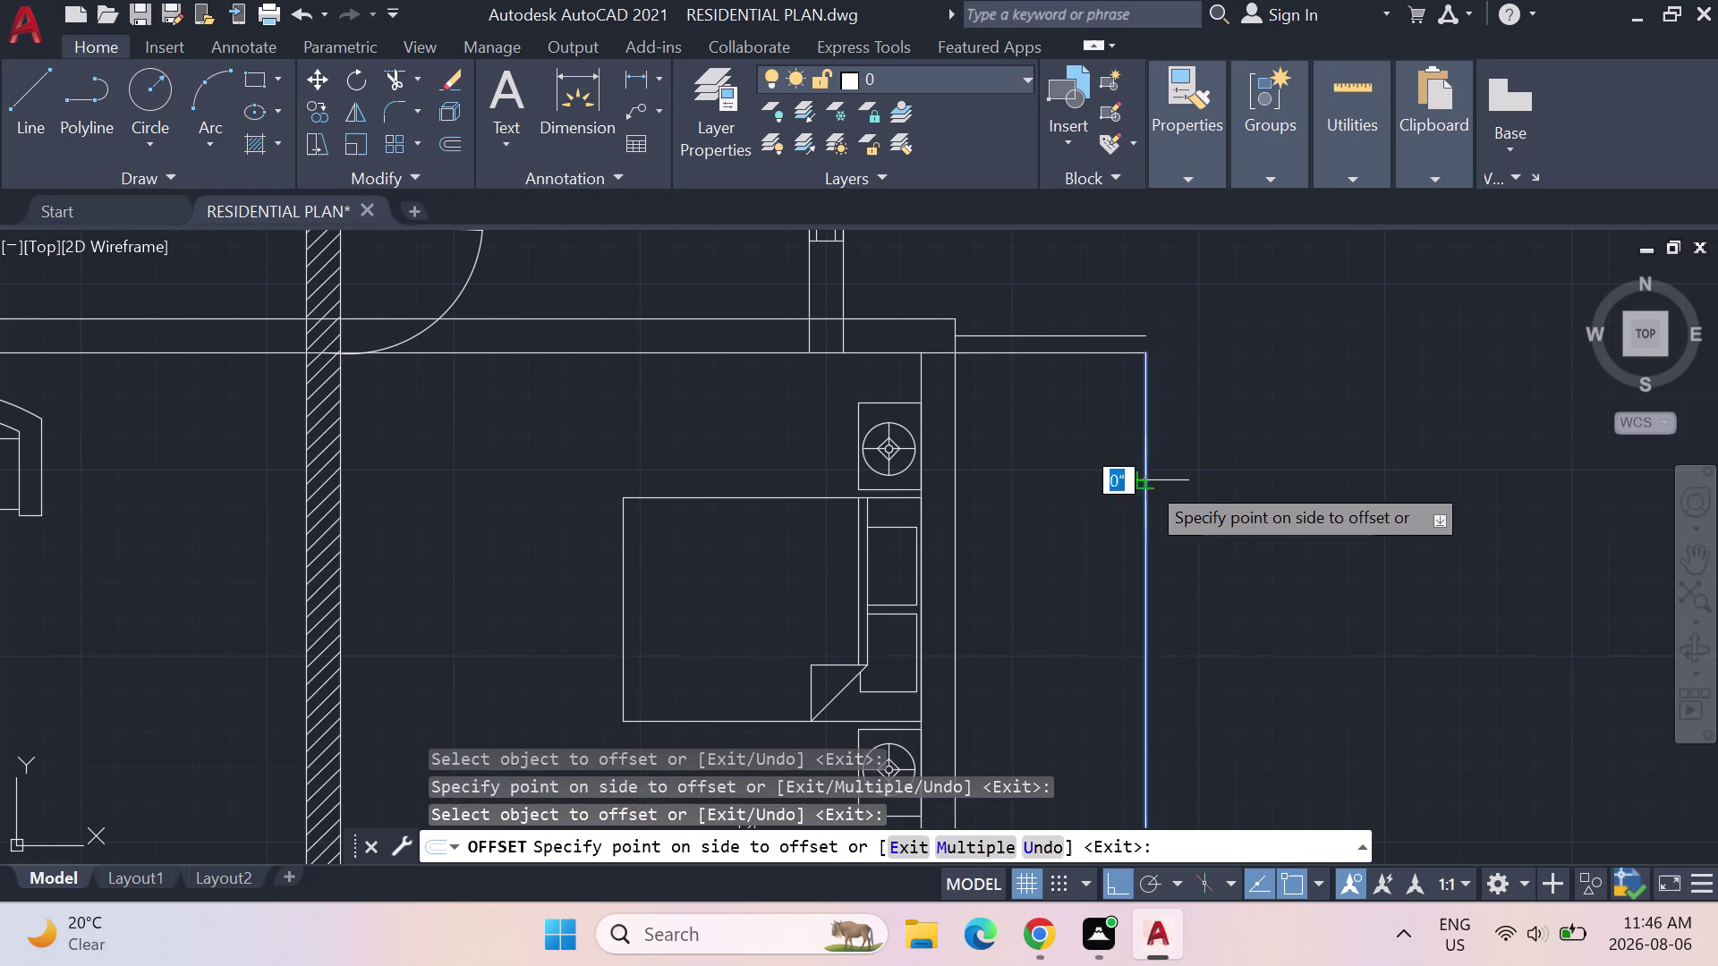
click(1179, 482)
End the offset and pan to the new double-wall corner.
scroll(down, 3)
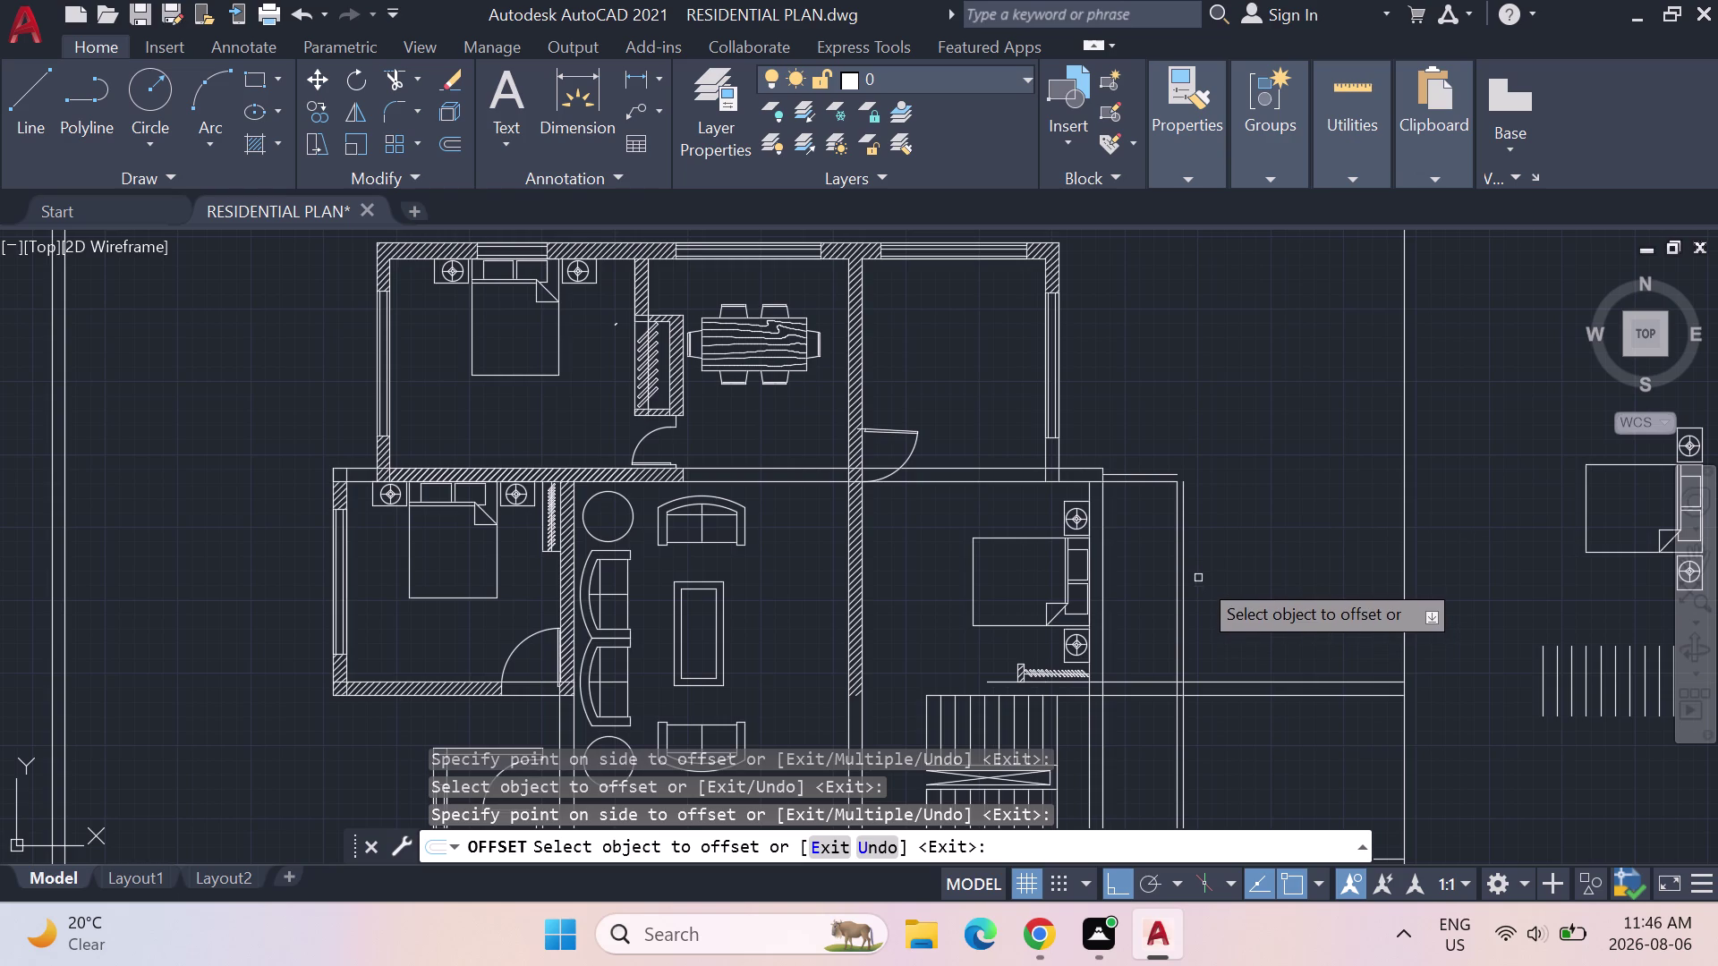
middle_drag(1198, 575, 1170, 374)
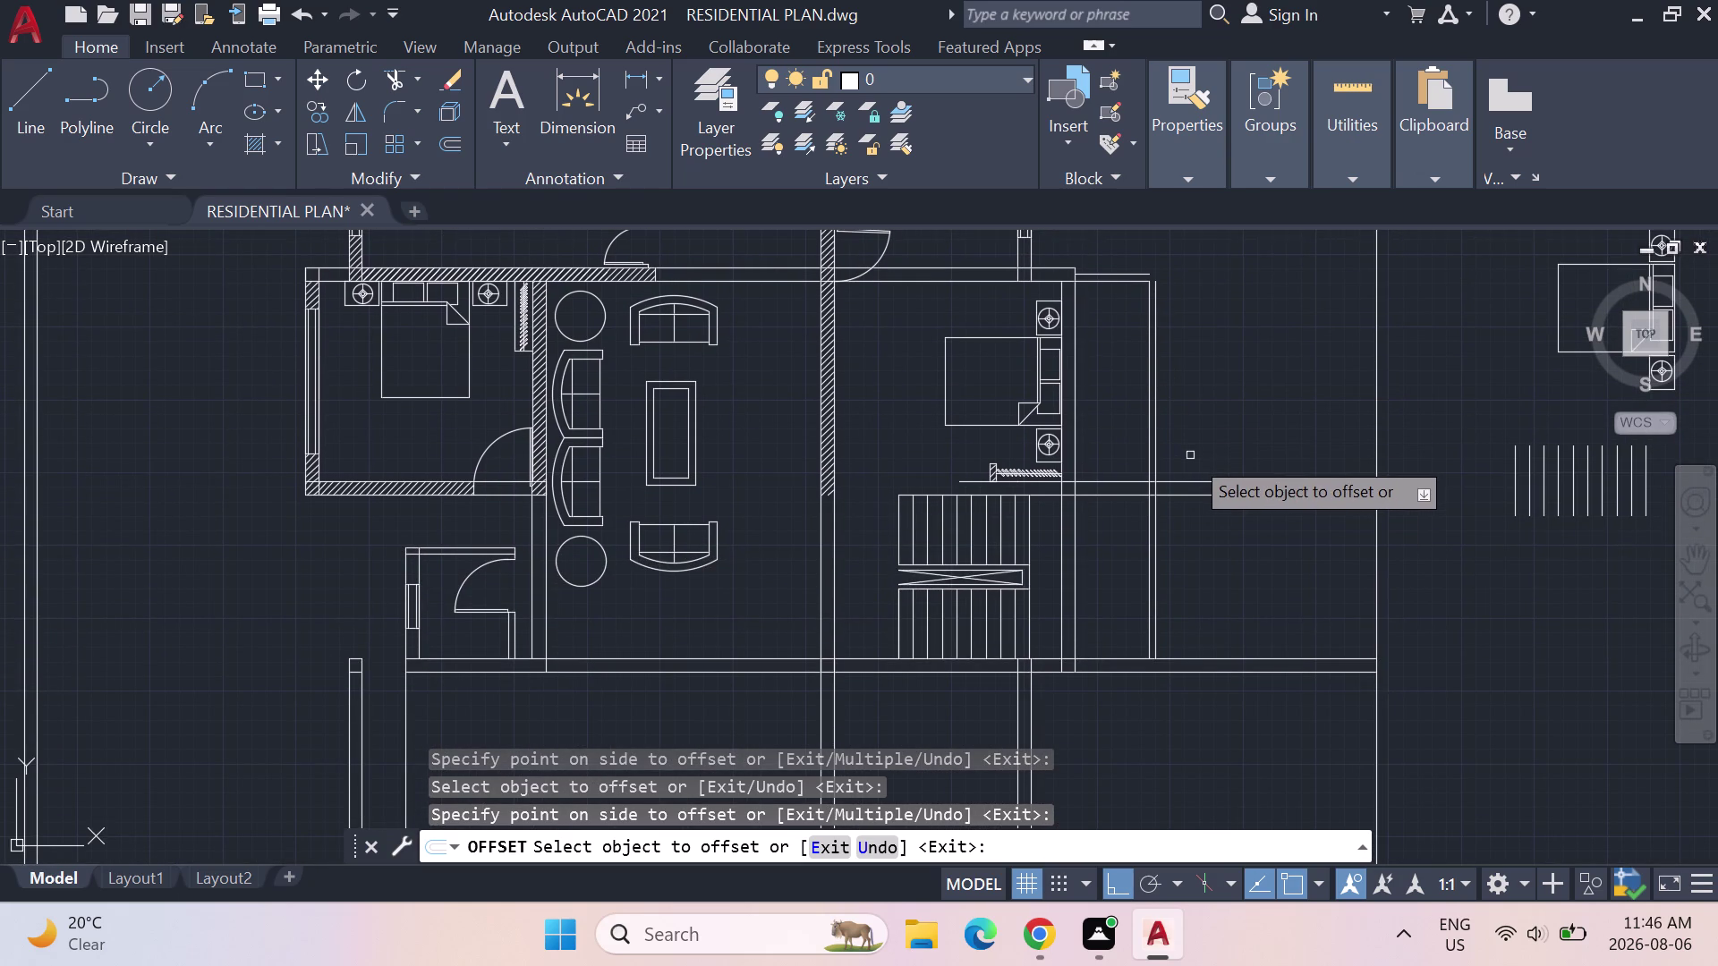
key(Escape)
key(Escape)
key(Escape)
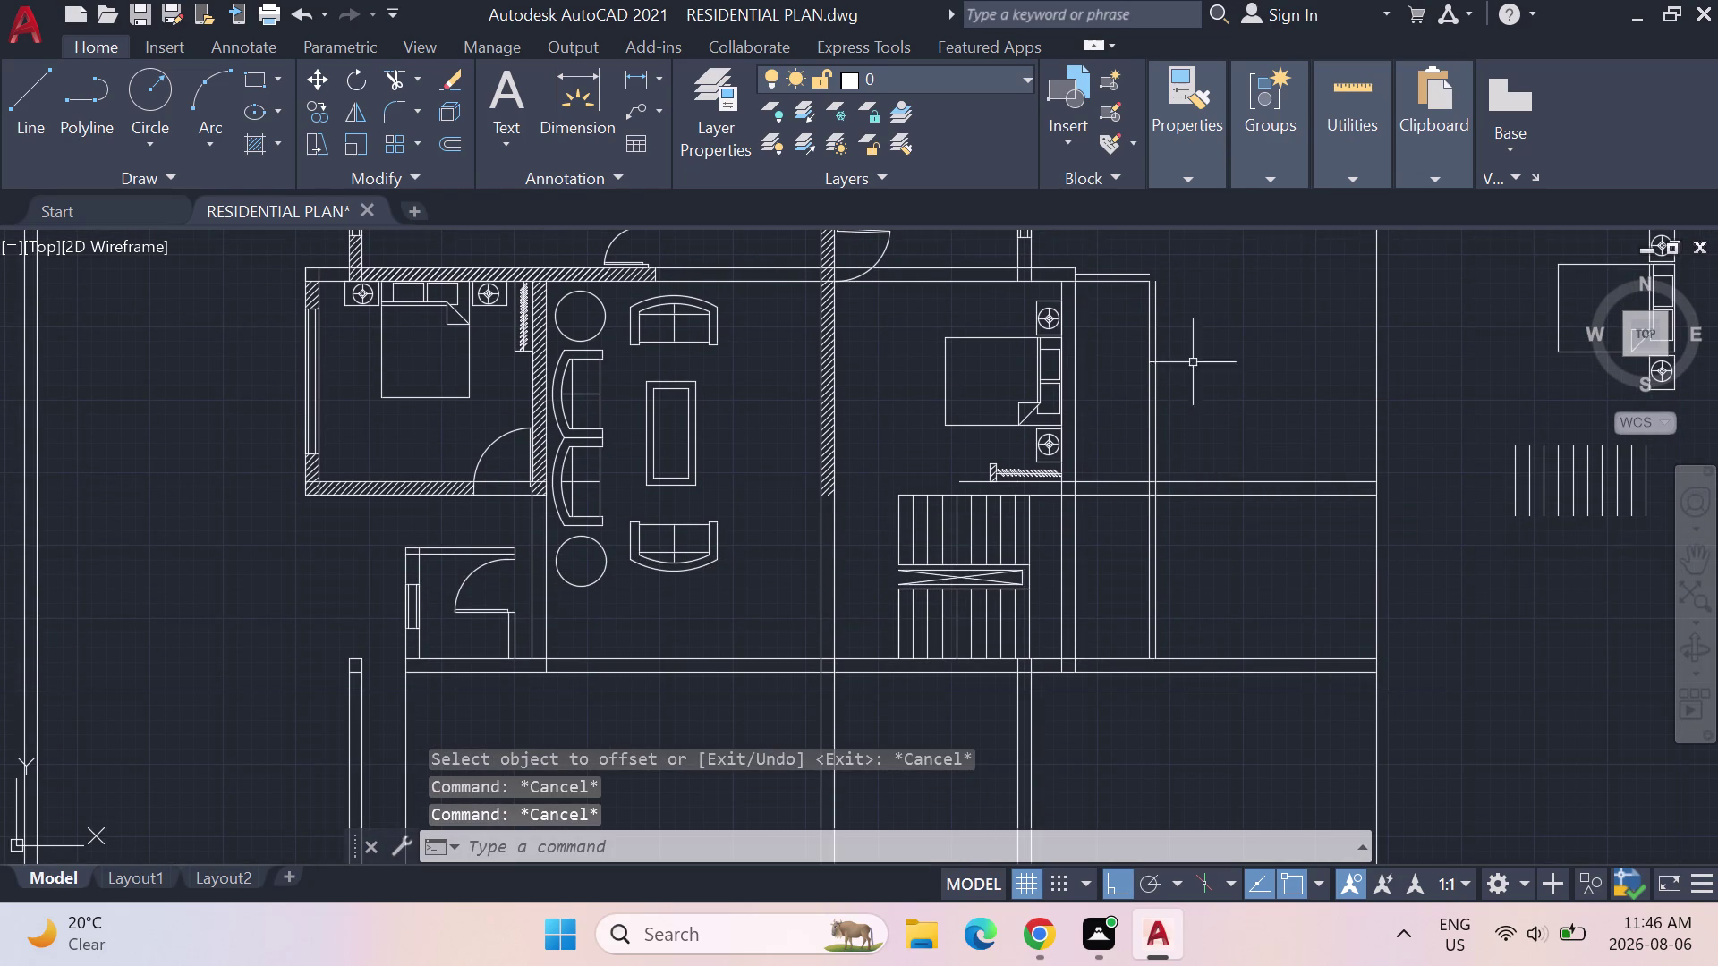
scroll(up, 3)
middle_drag(1126, 278, 1030, 549)
Draw short segments closing the doubled walls' outer corner, then pan to check it.
scroll(up, 3)
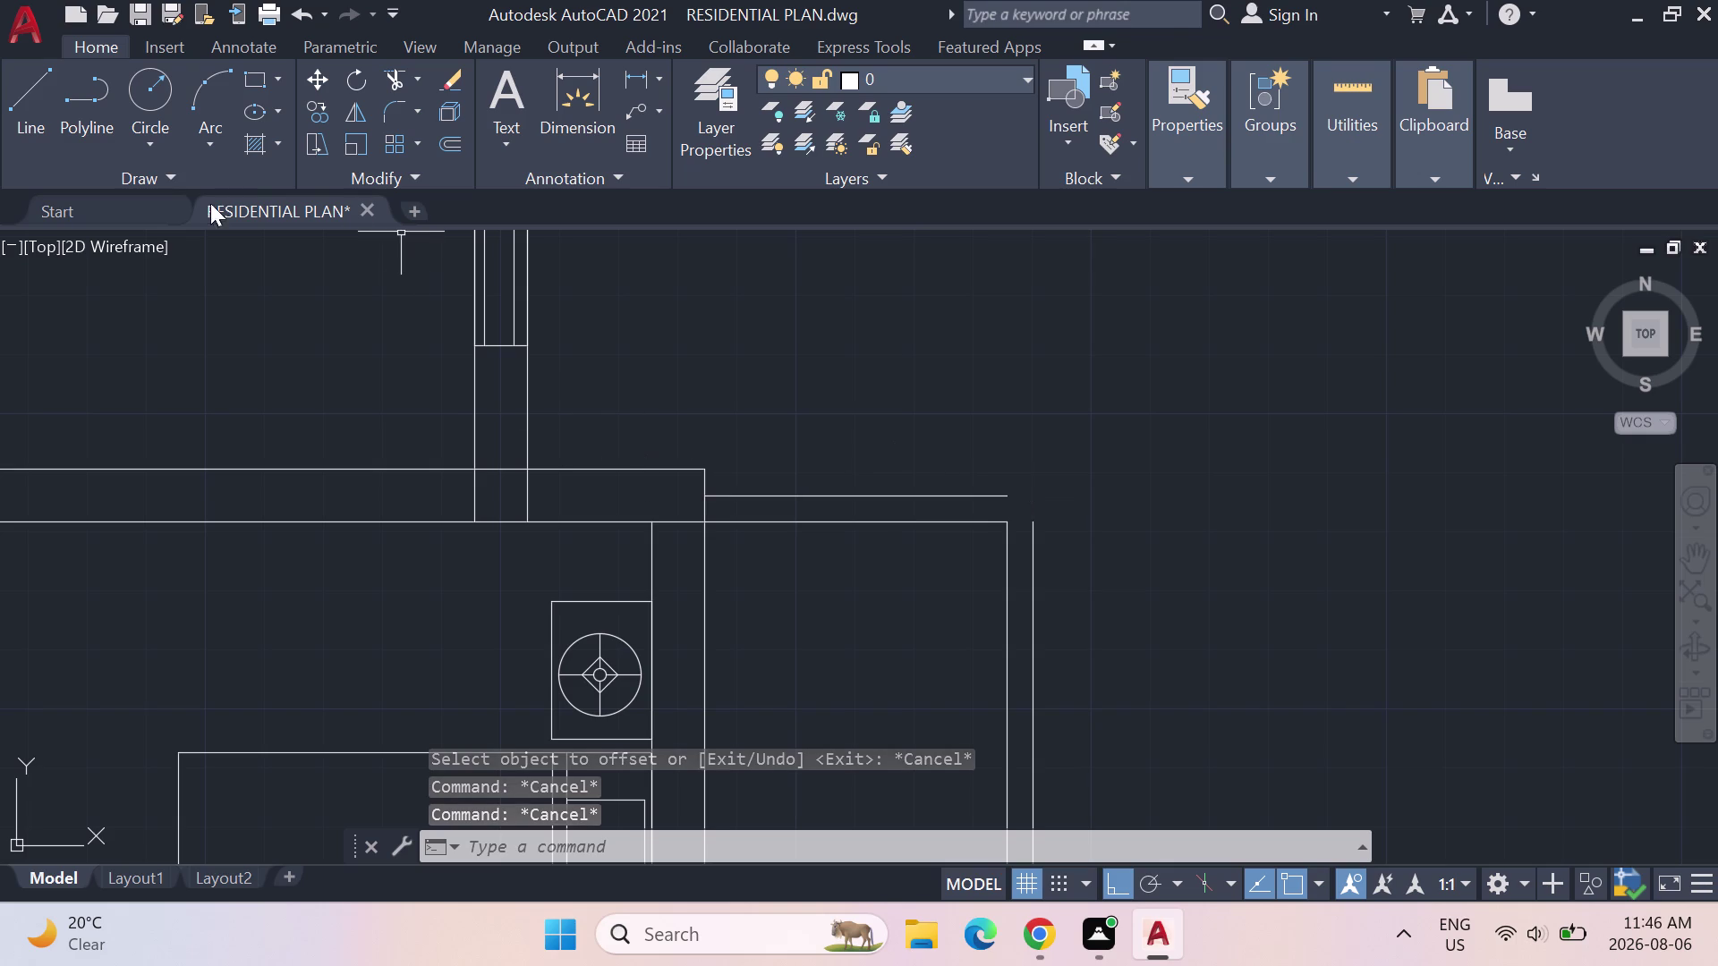
click(33, 88)
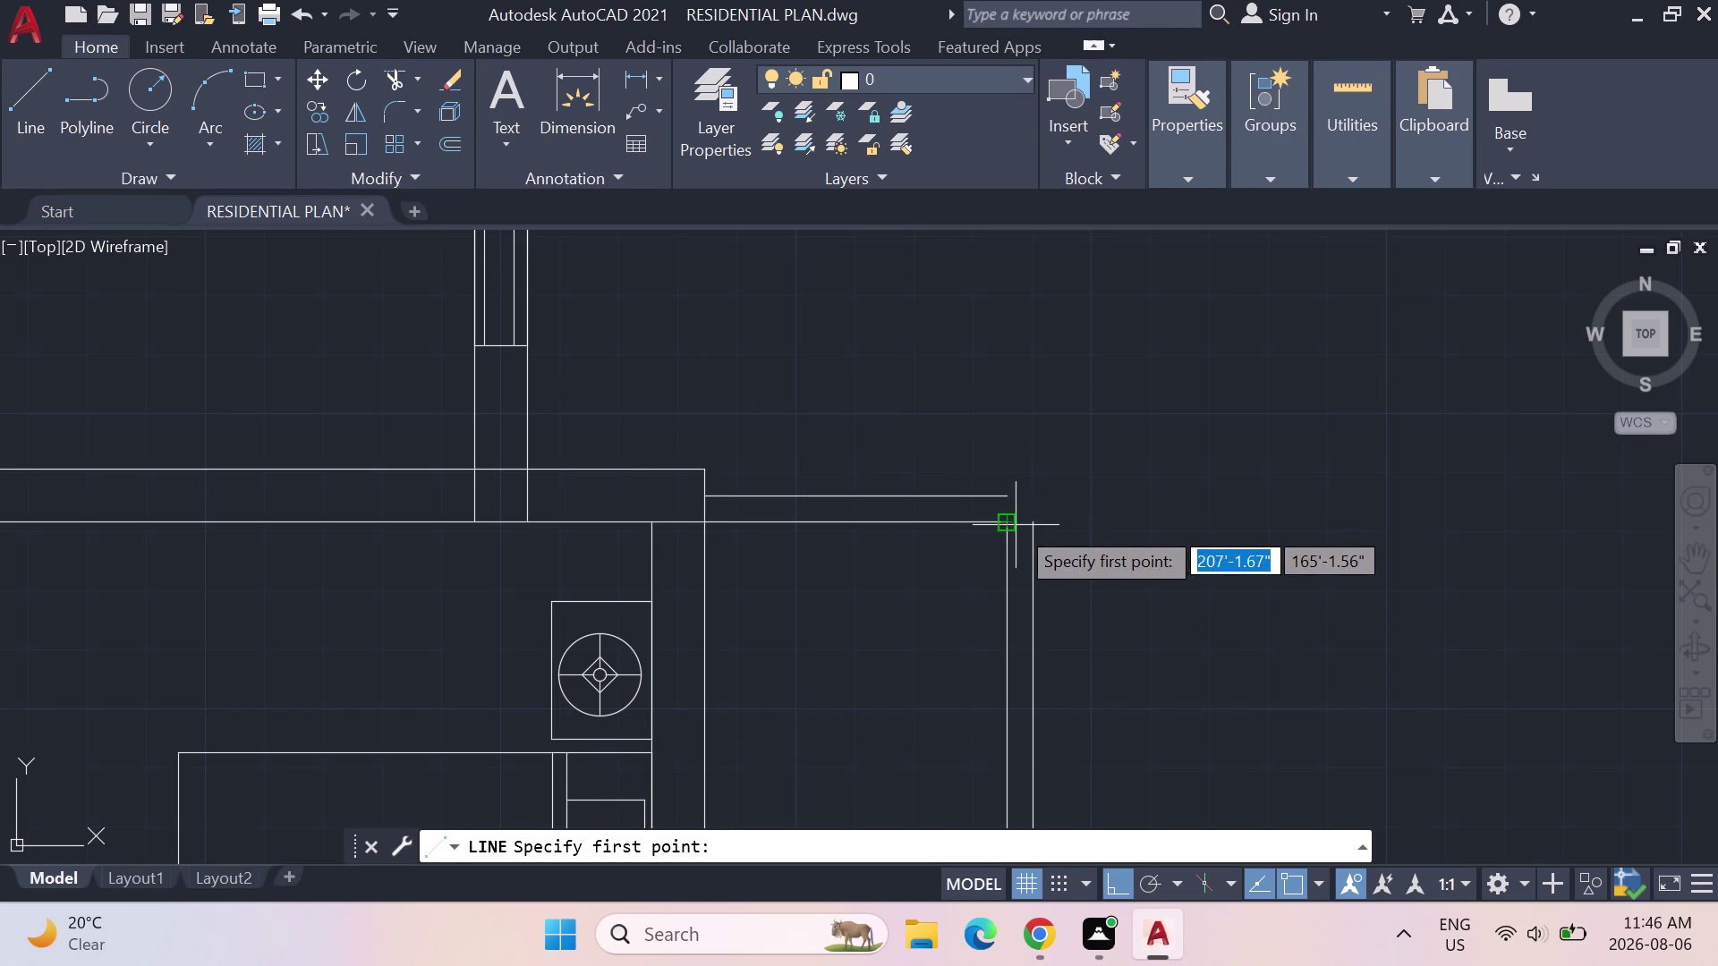
click(1029, 524)
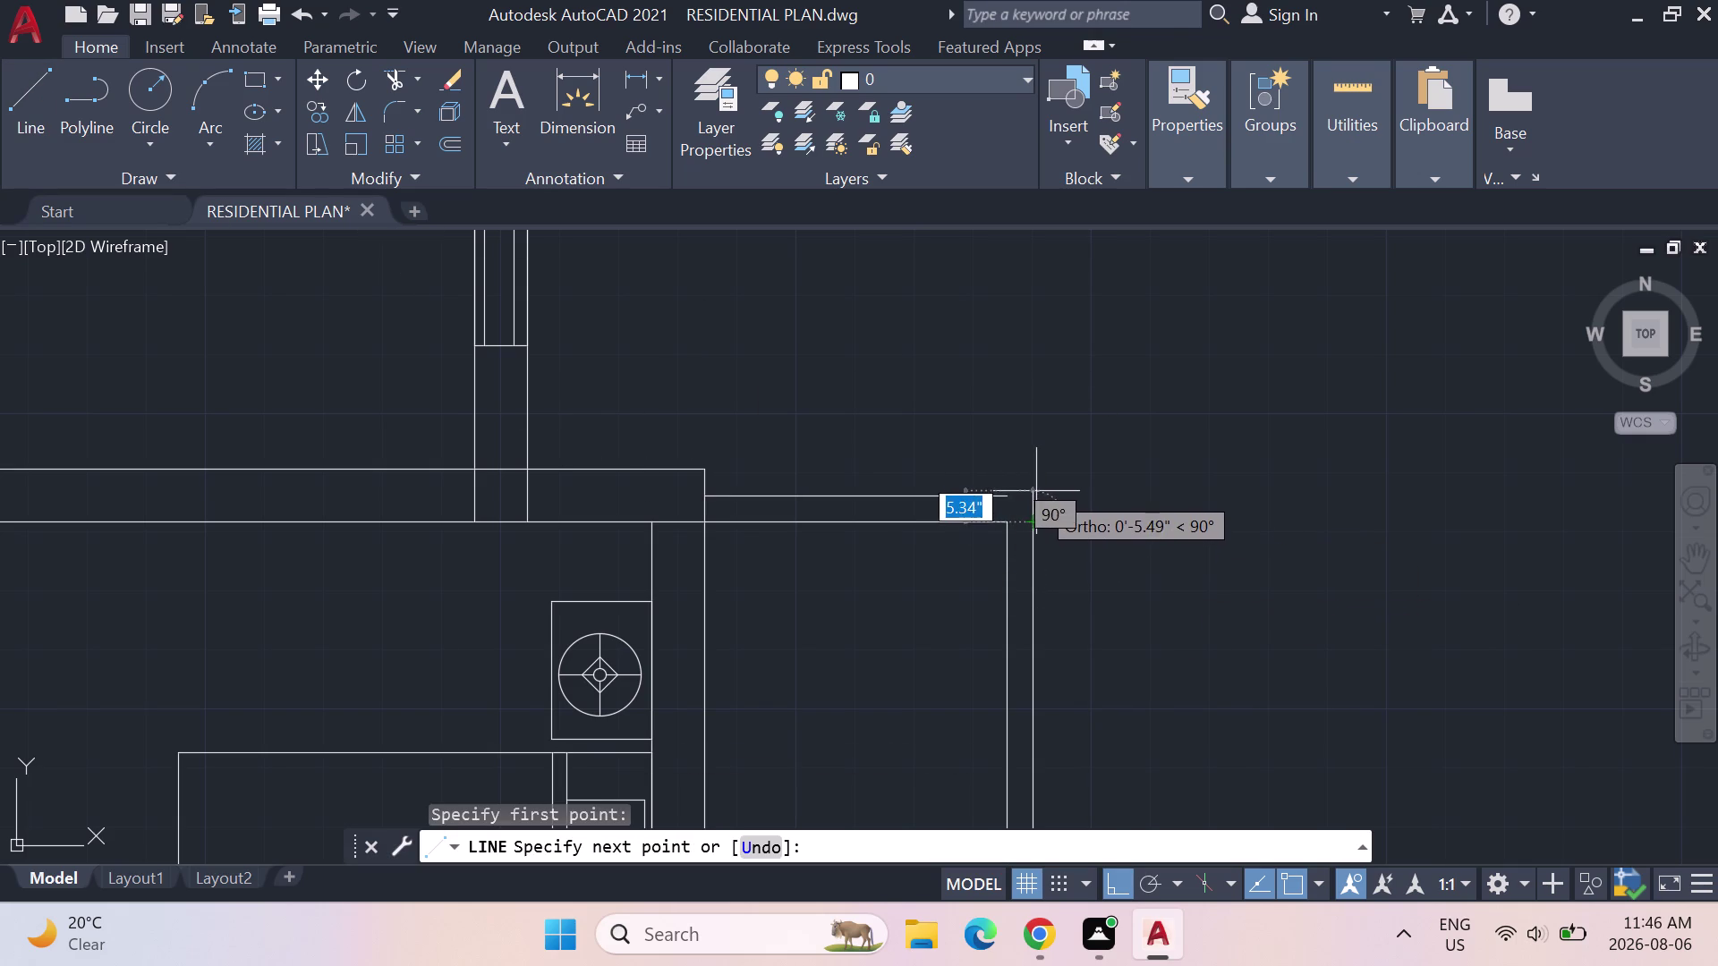
scroll(up, 3)
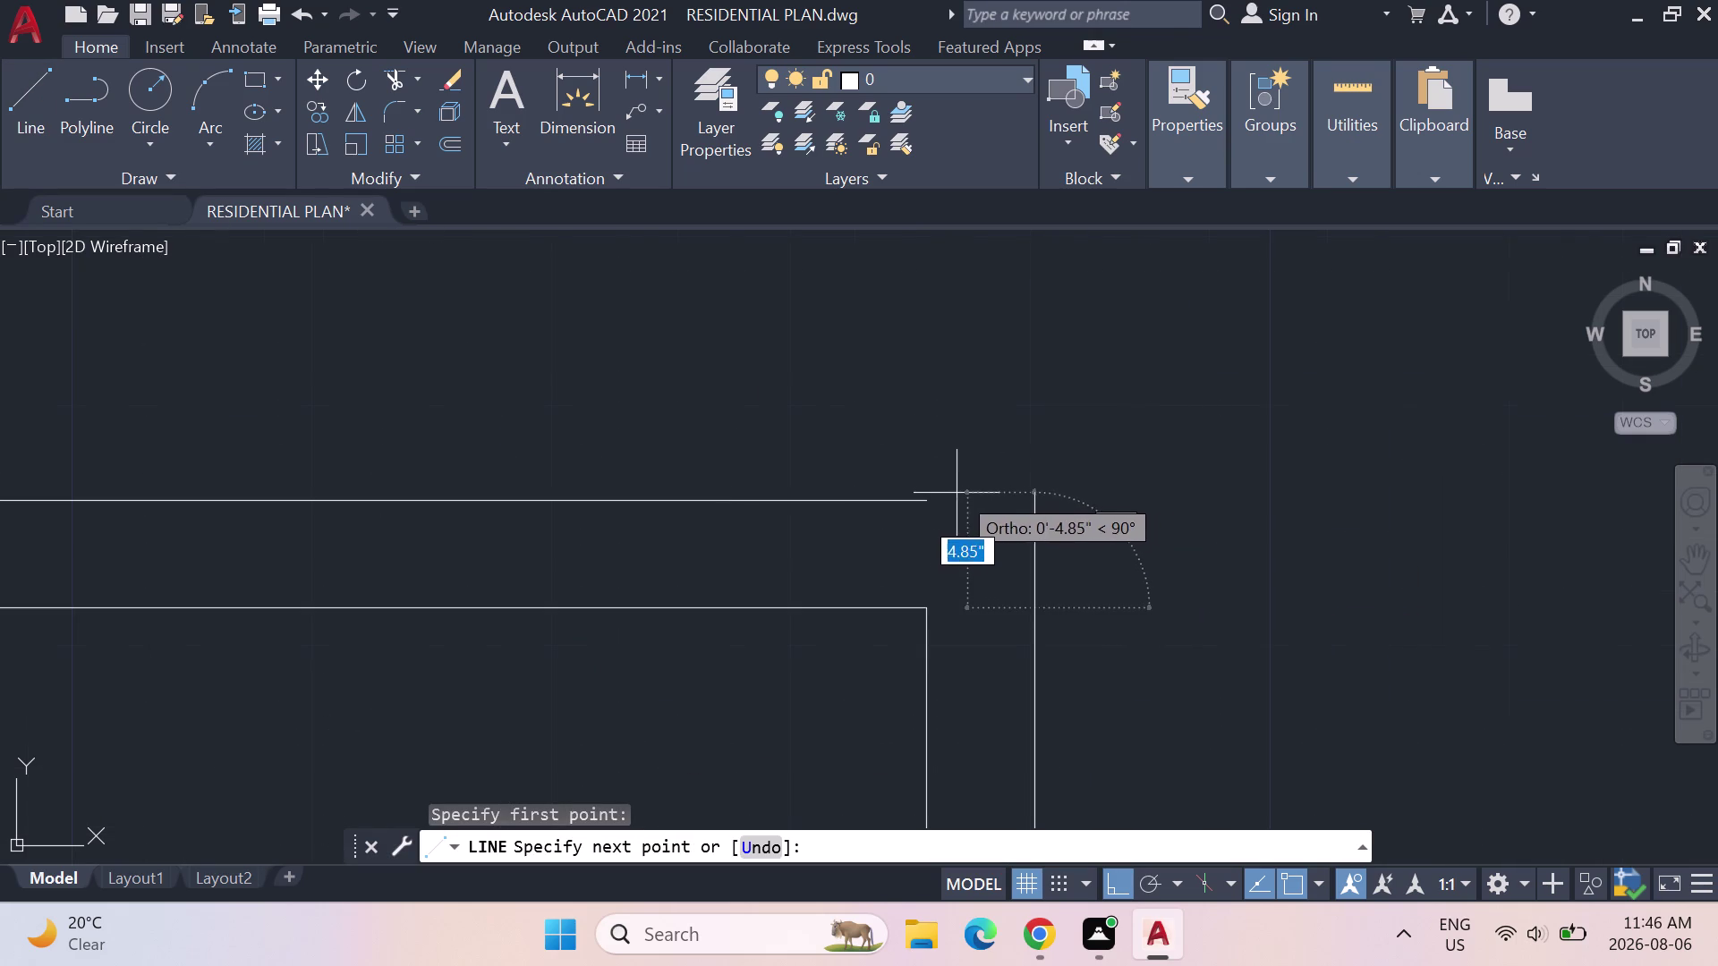
click(1034, 502)
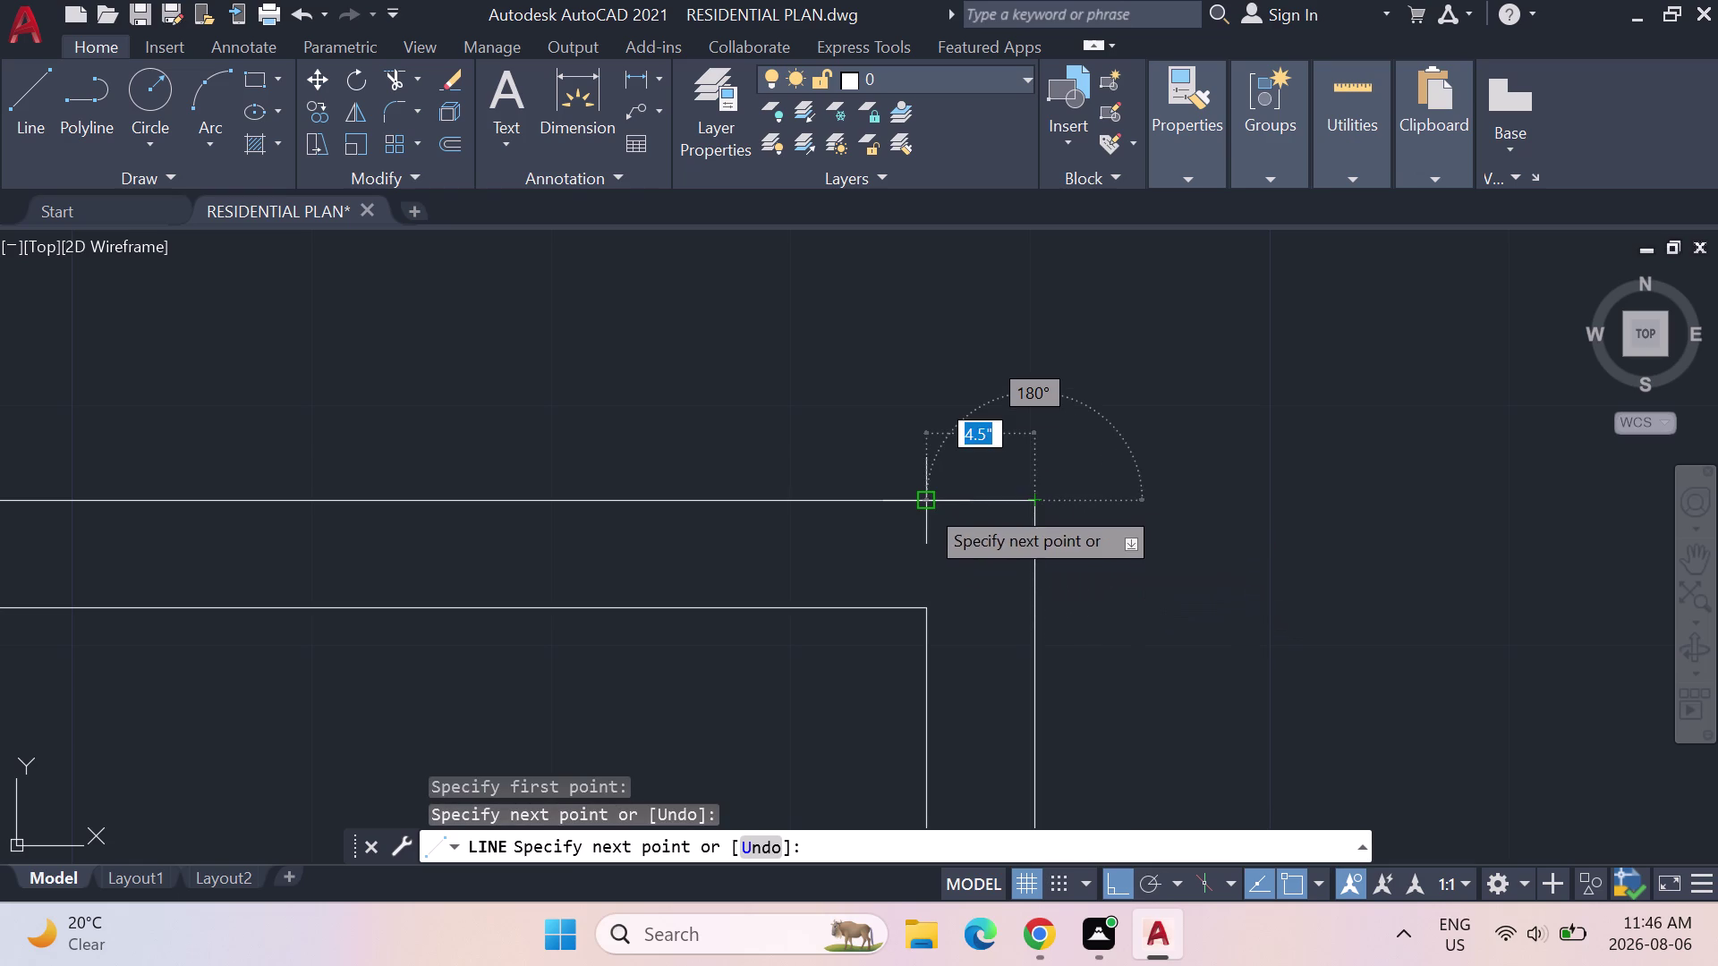
drag(921, 501, 930, 504)
key(Escape)
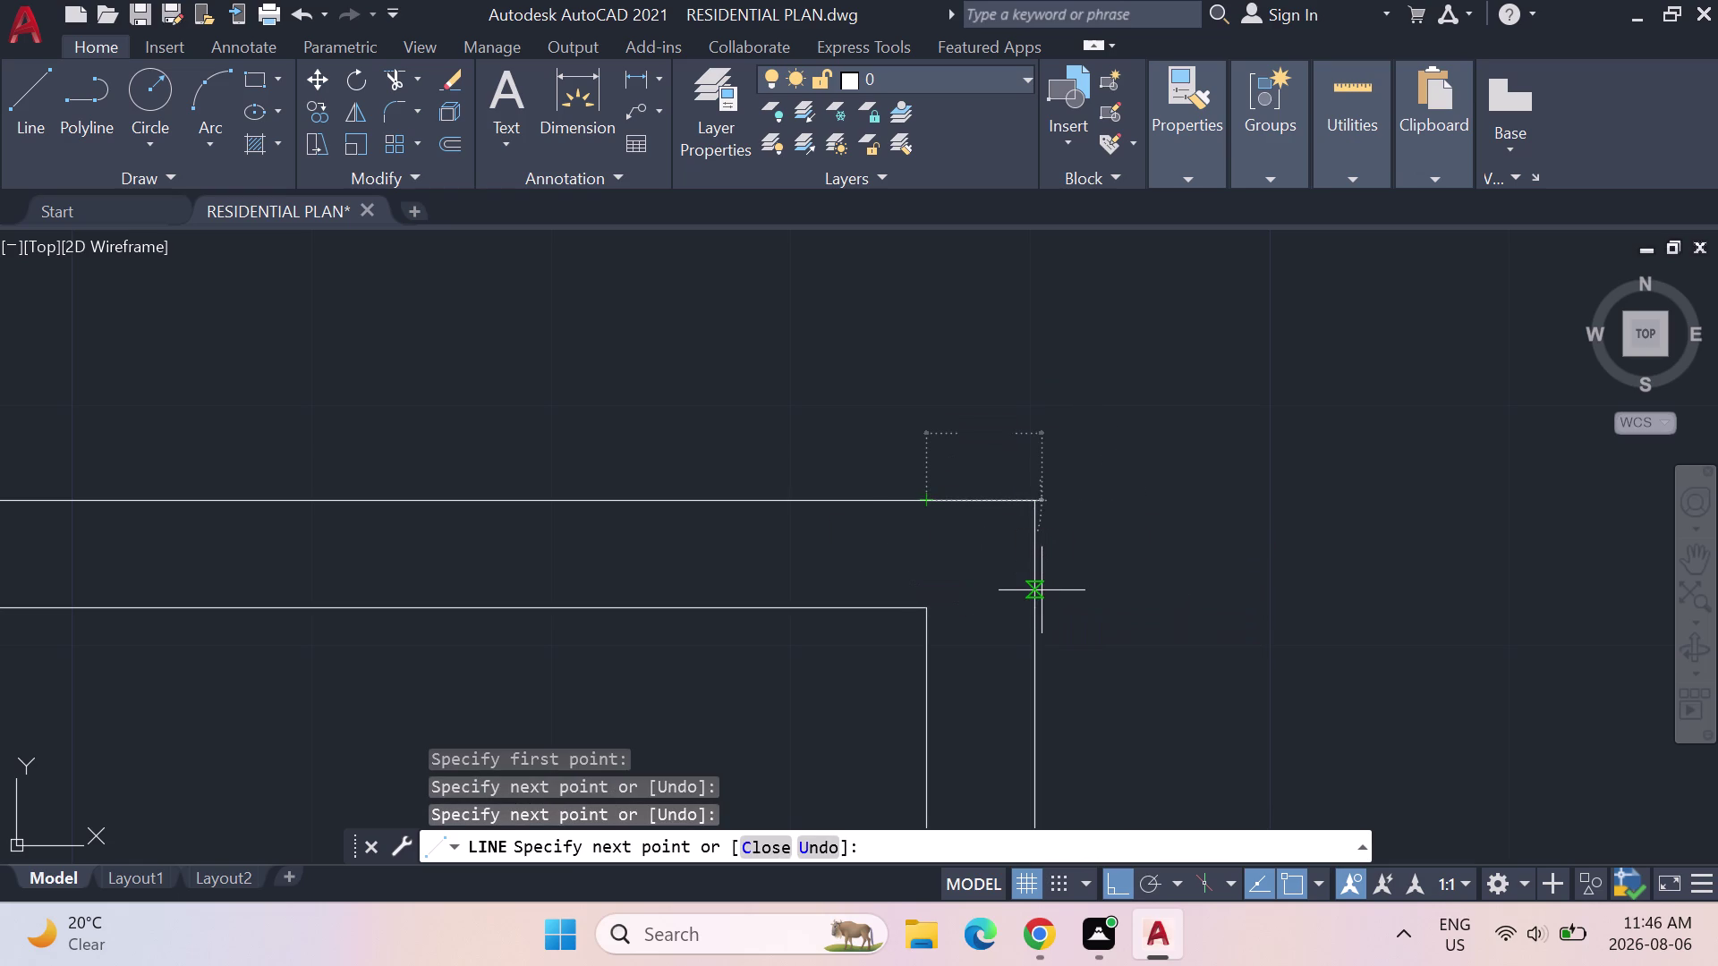
scroll(down, 3)
middle_drag(1043, 606, 1017, 395)
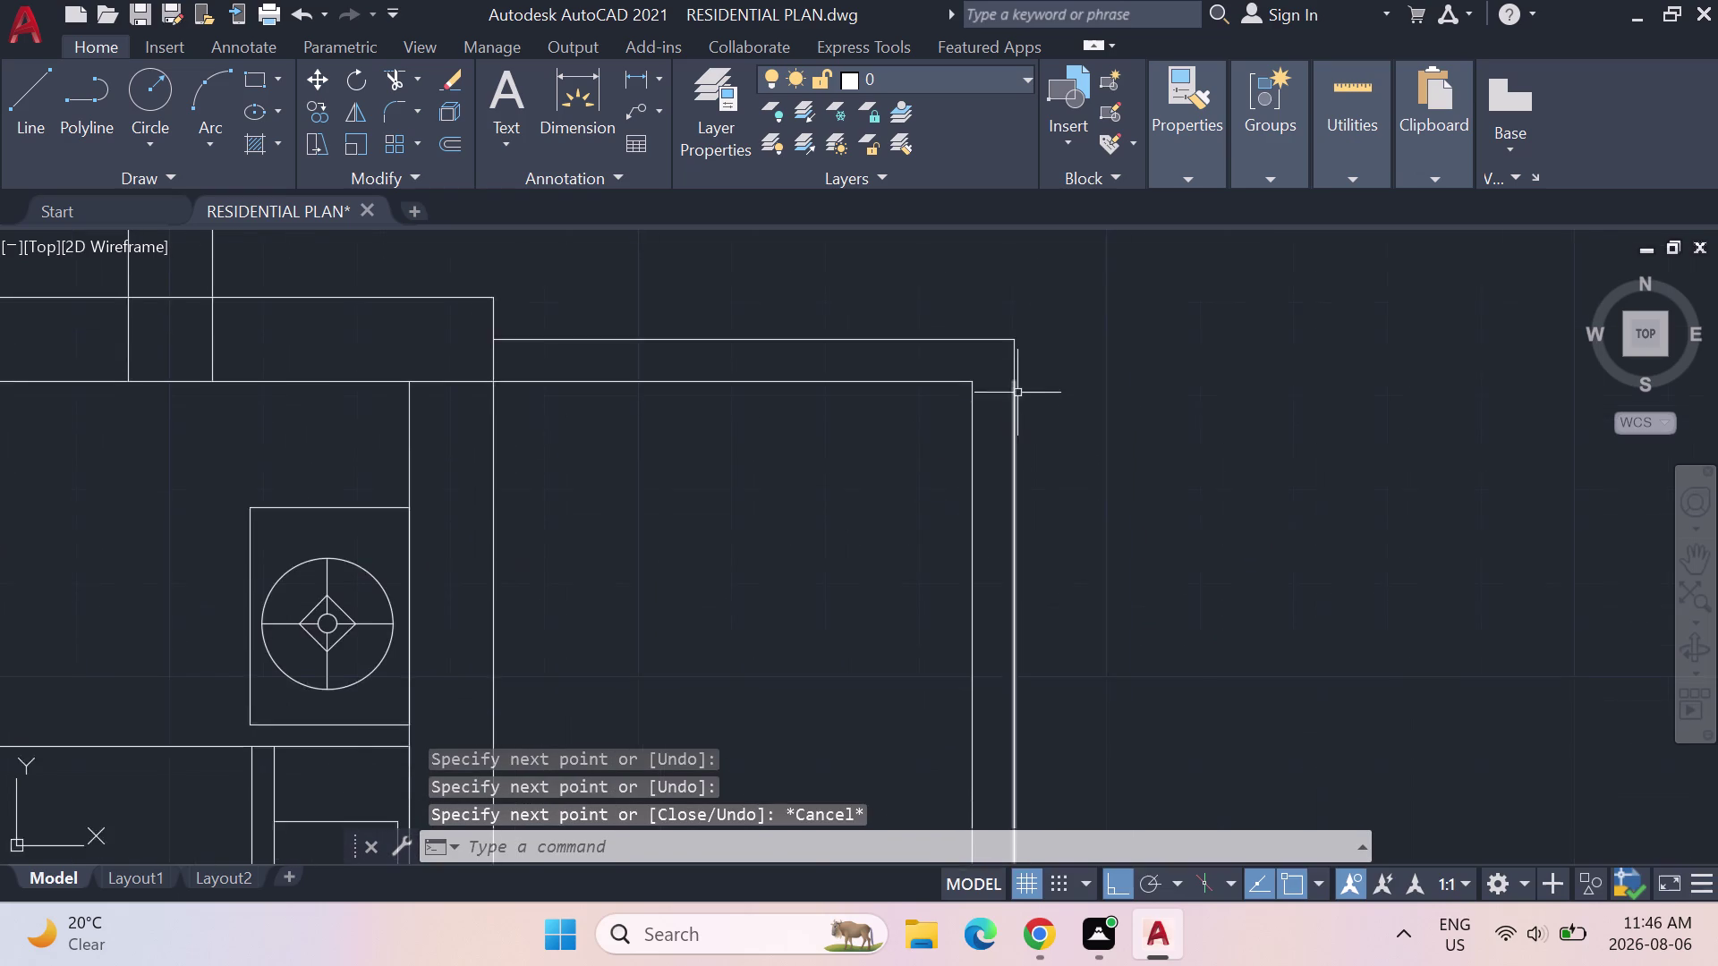
scroll(down, 3)
middle_drag(953, 704, 947, 424)
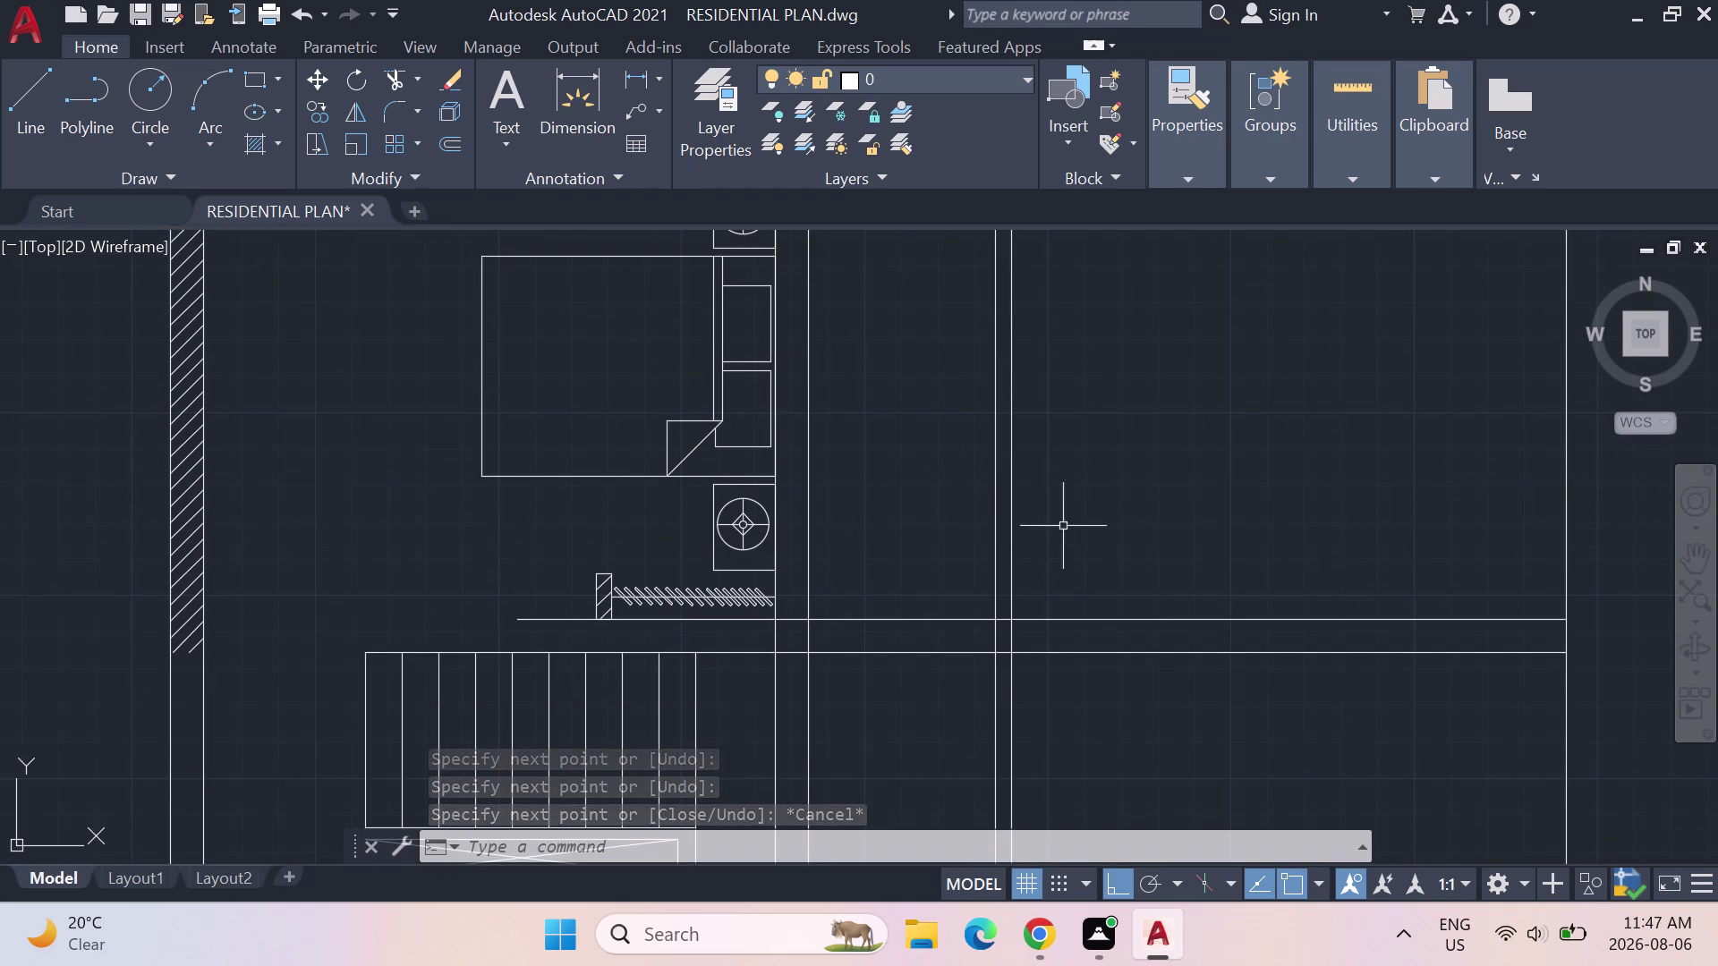
scroll(down, 3)
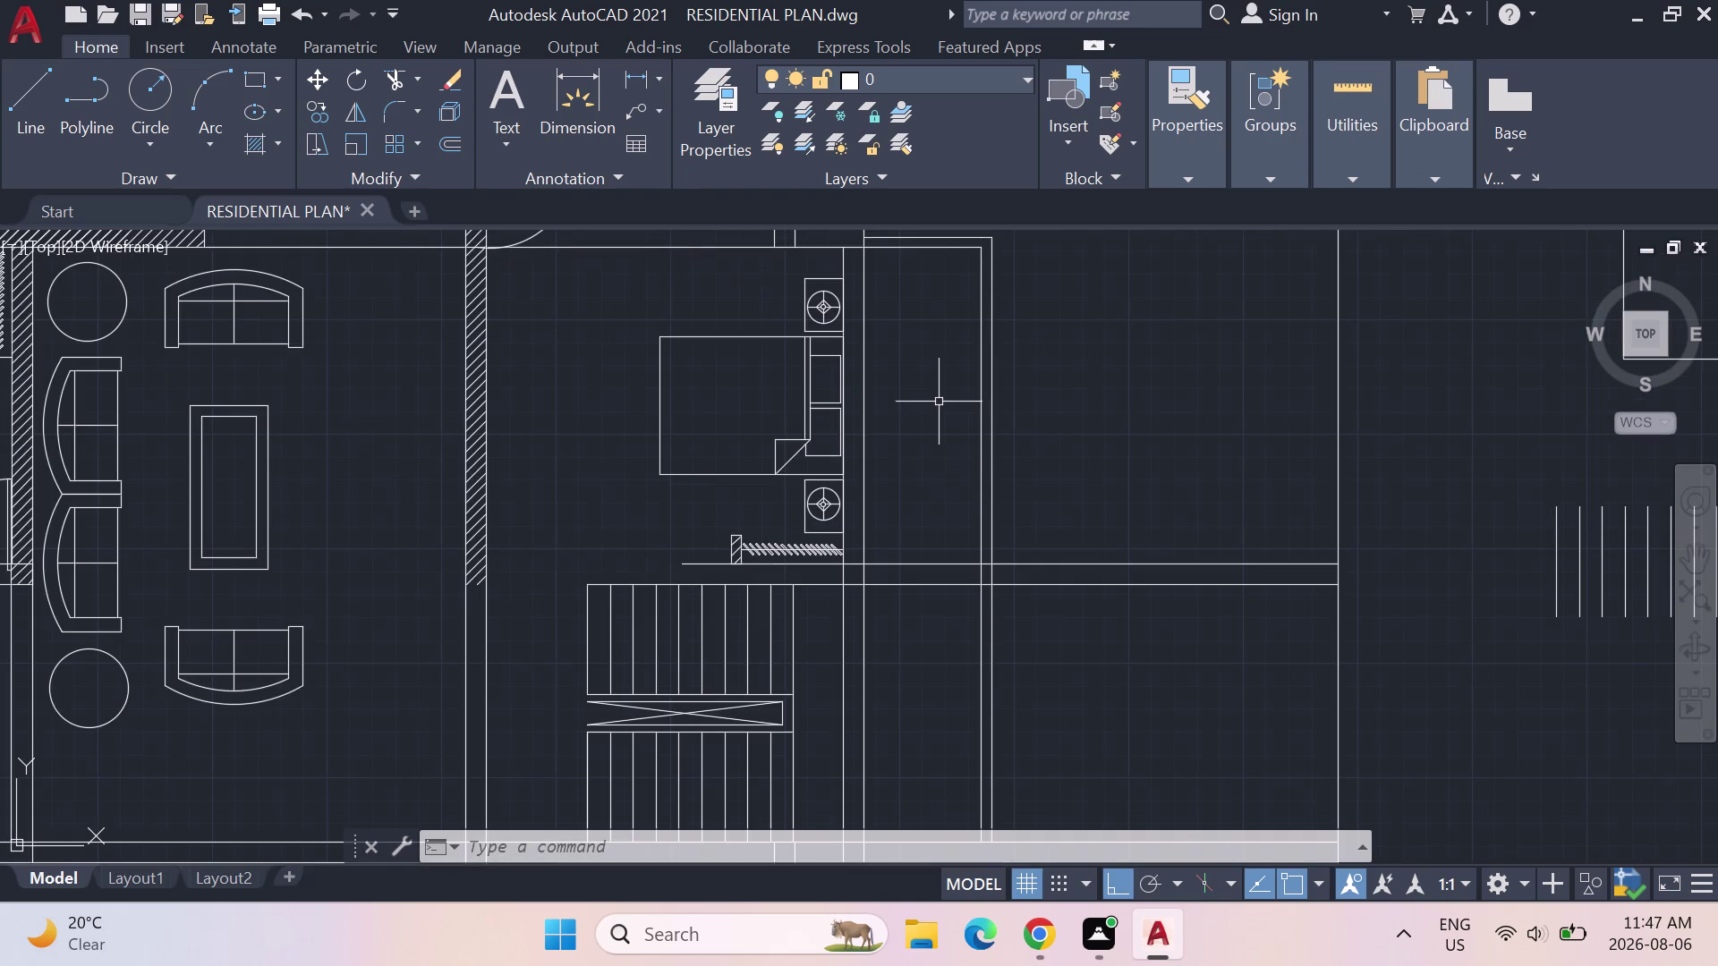
Pan right of the bedroom and select the long horizontal line above the stairs.
scroll(down, 3)
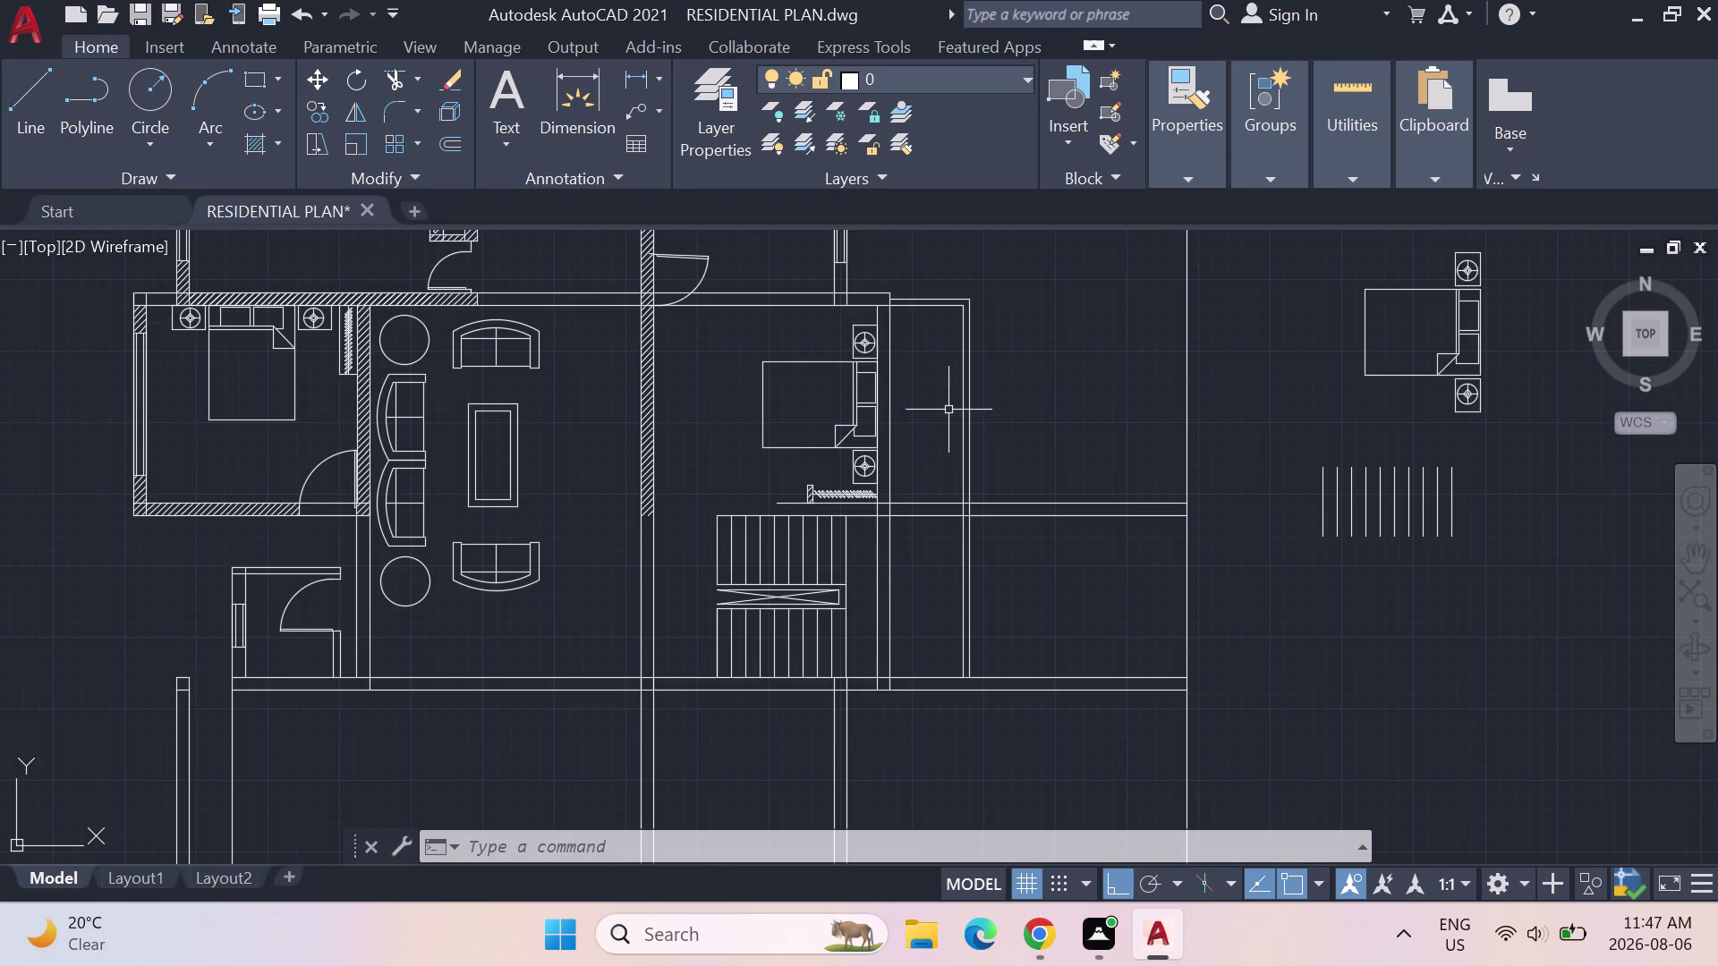
middle_click(936, 351)
middle_drag(931, 343, 815, 417)
scroll(up, 3)
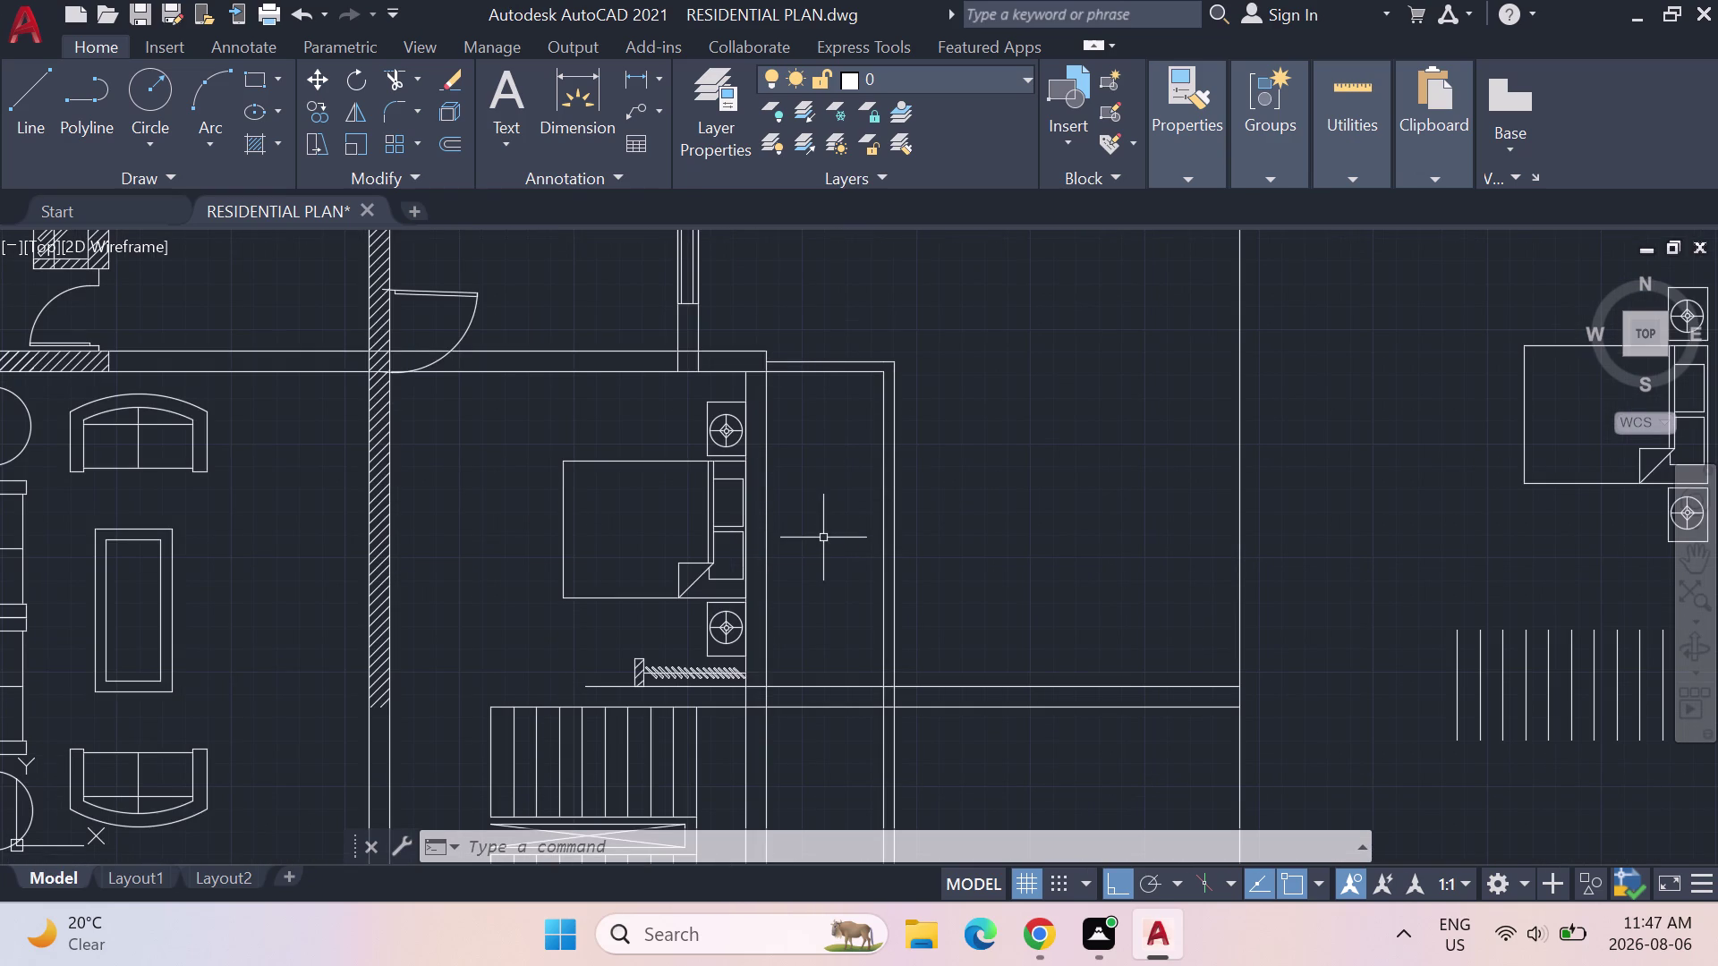
click(840, 708)
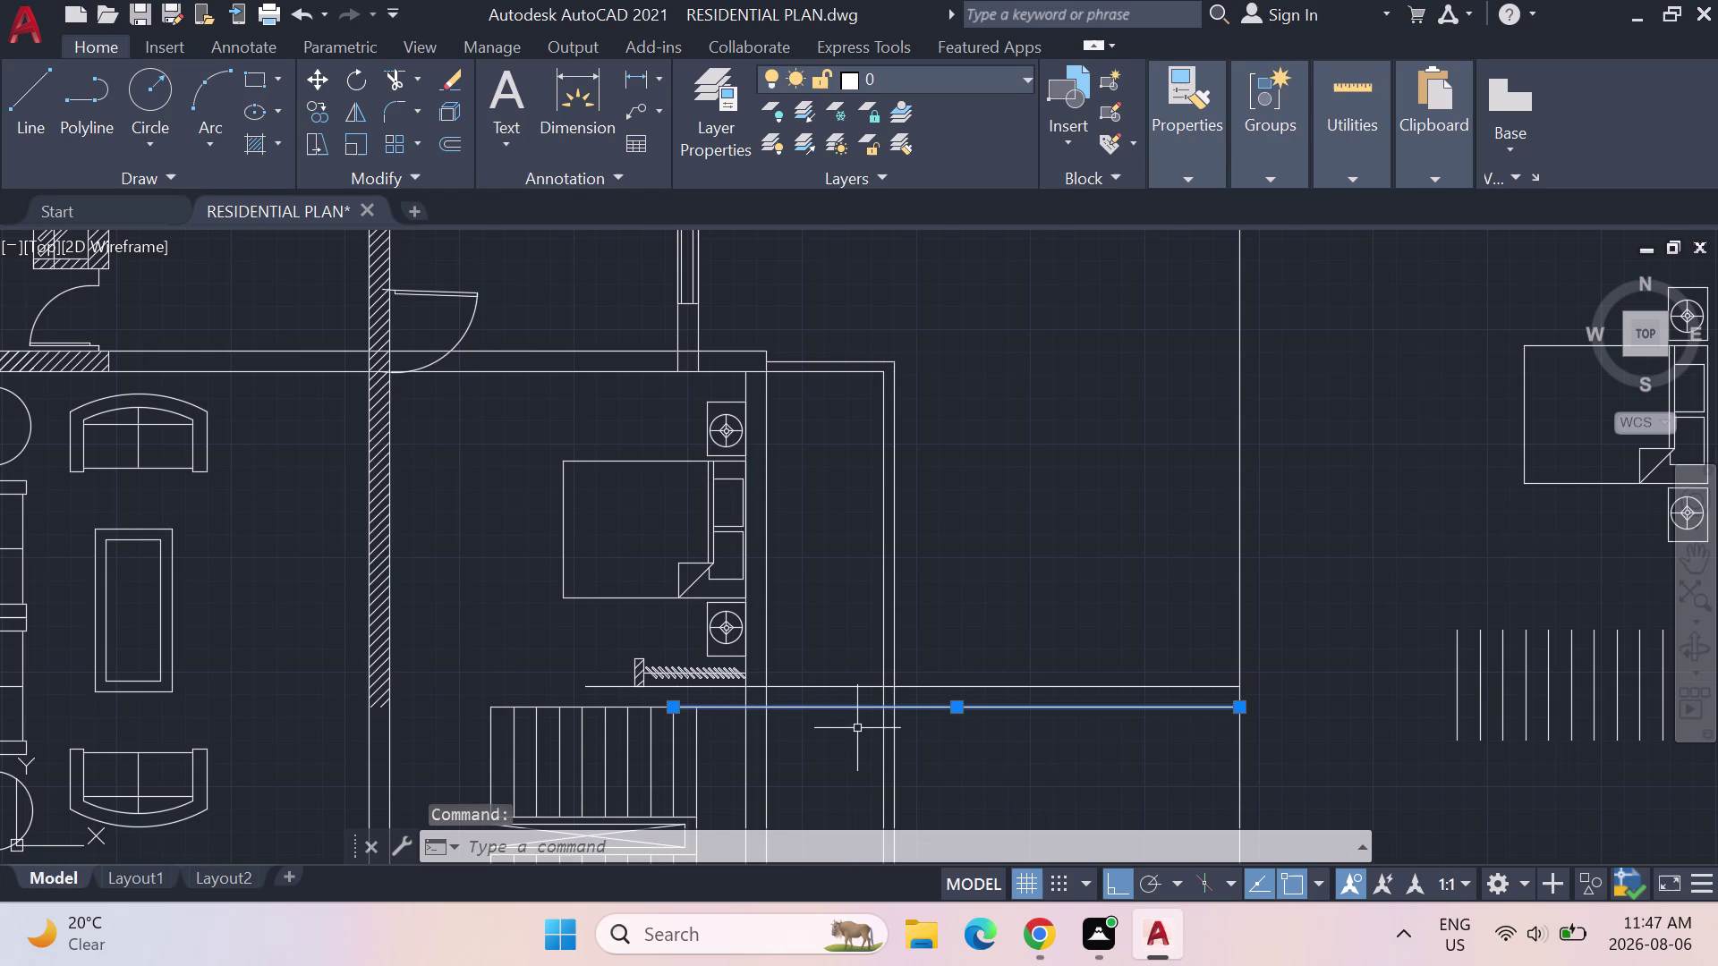
Delete the selected line and offset the horizontal line by 4.5 inches.
key(Delete)
text(O)
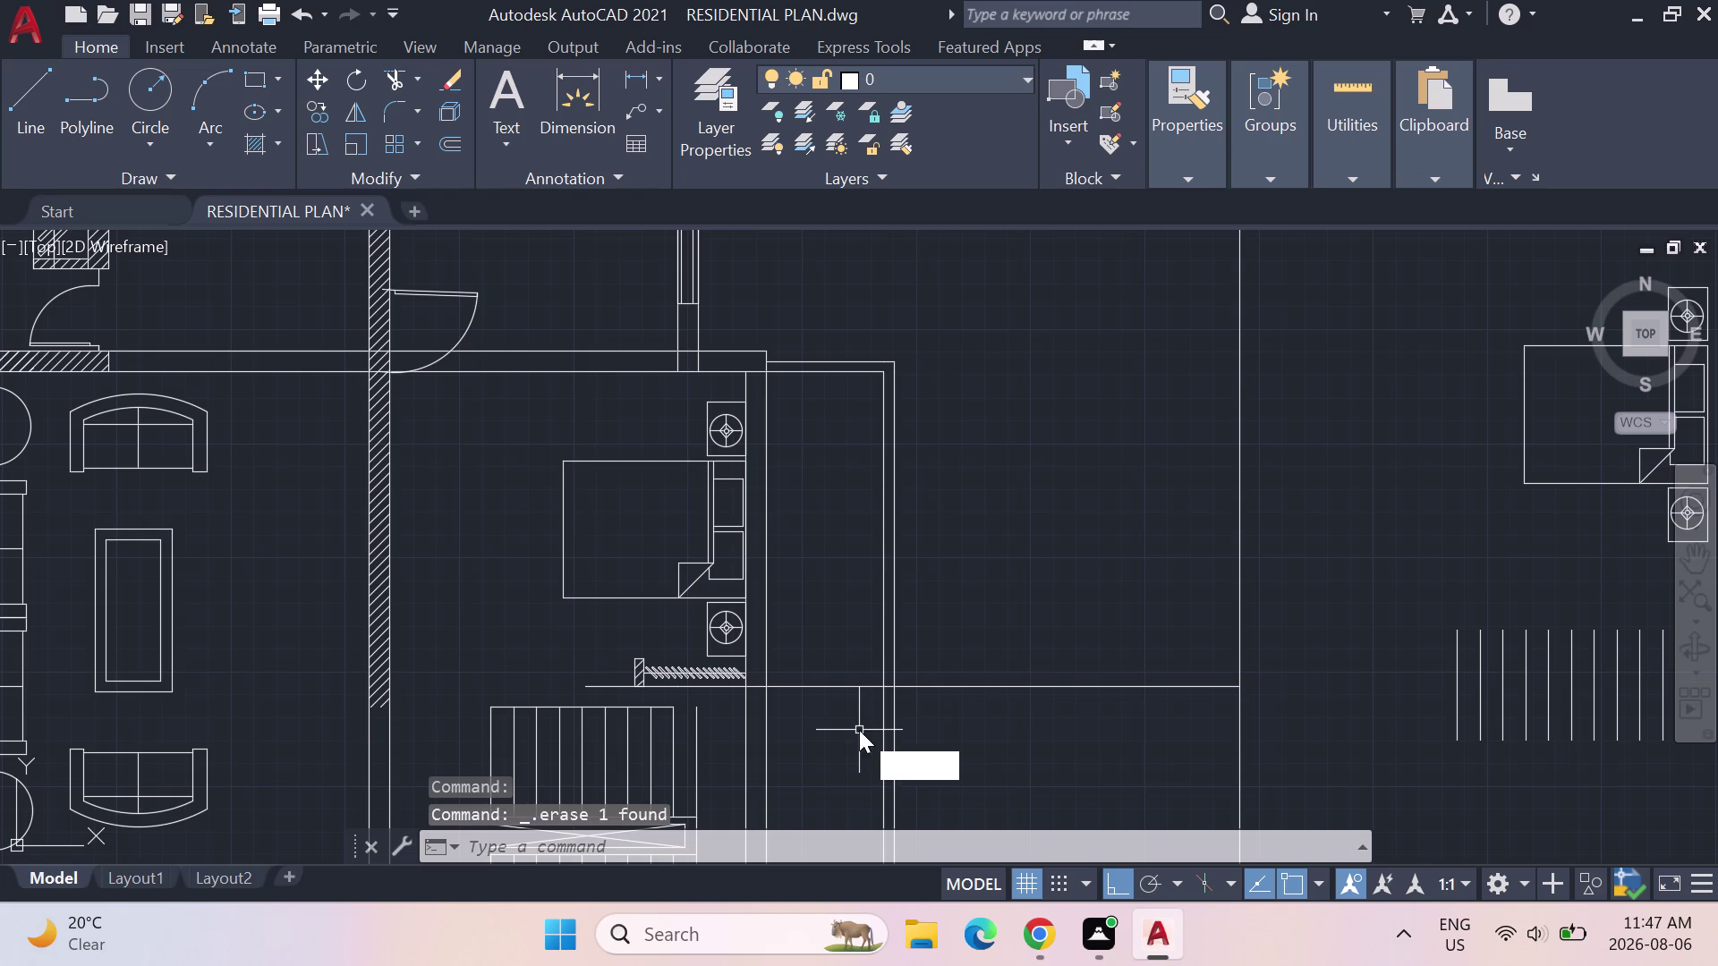
text(FF)
key(Return)
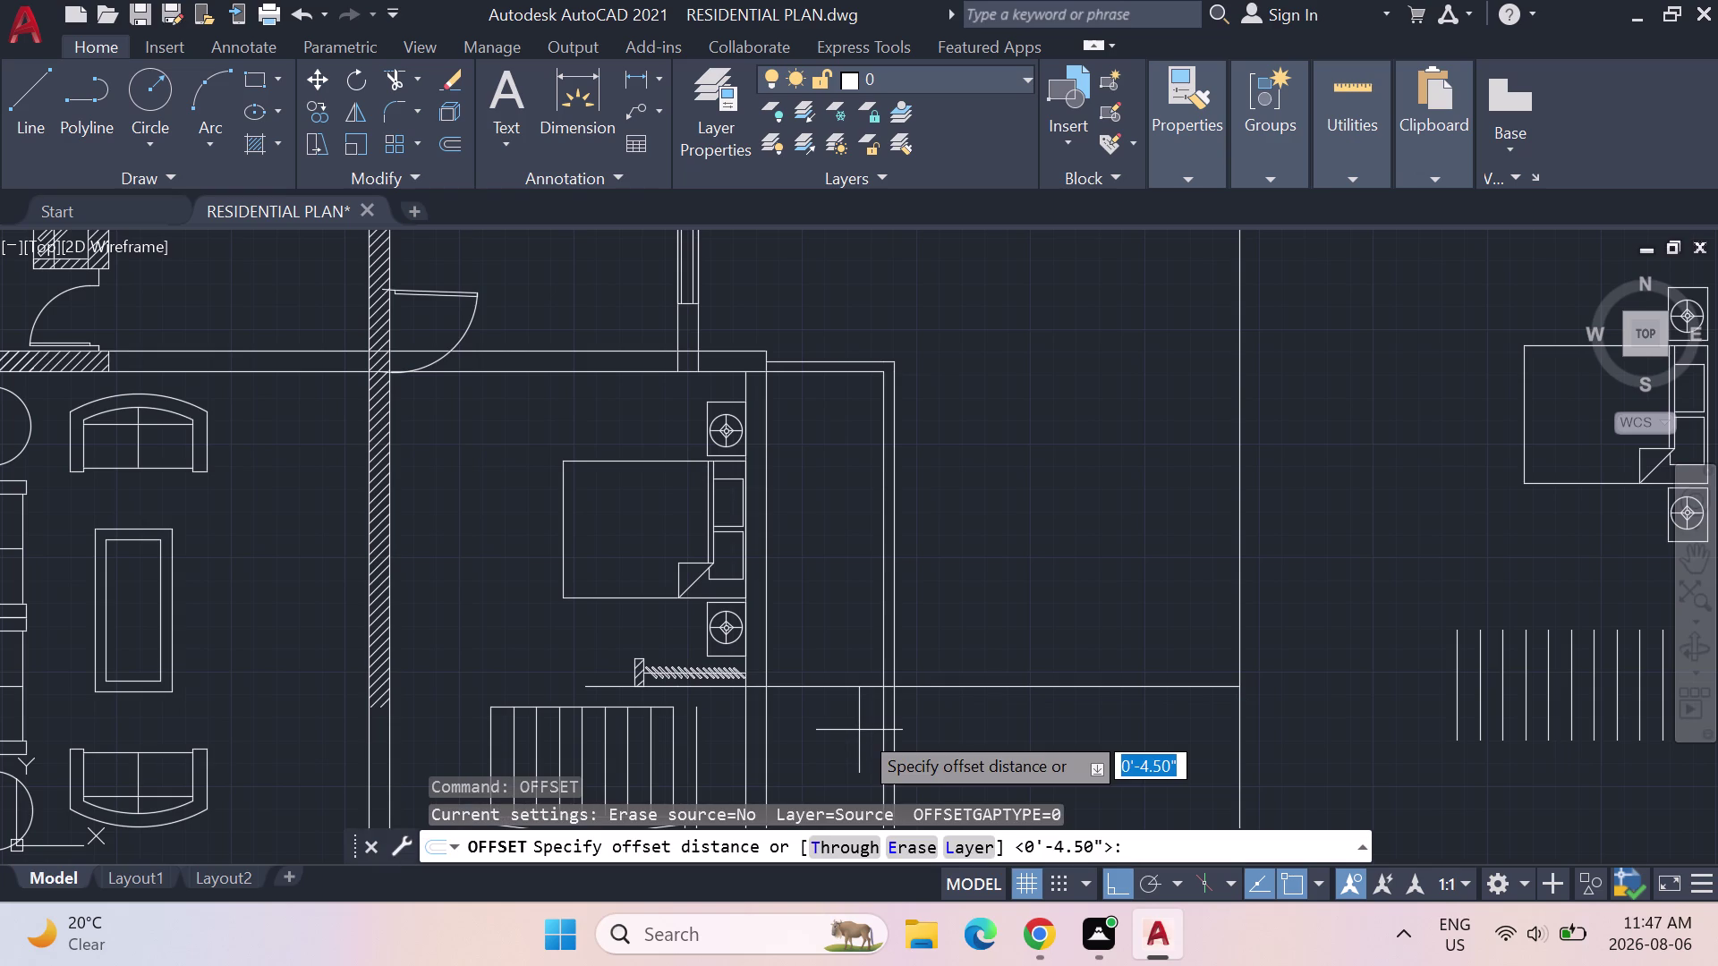
key(Return)
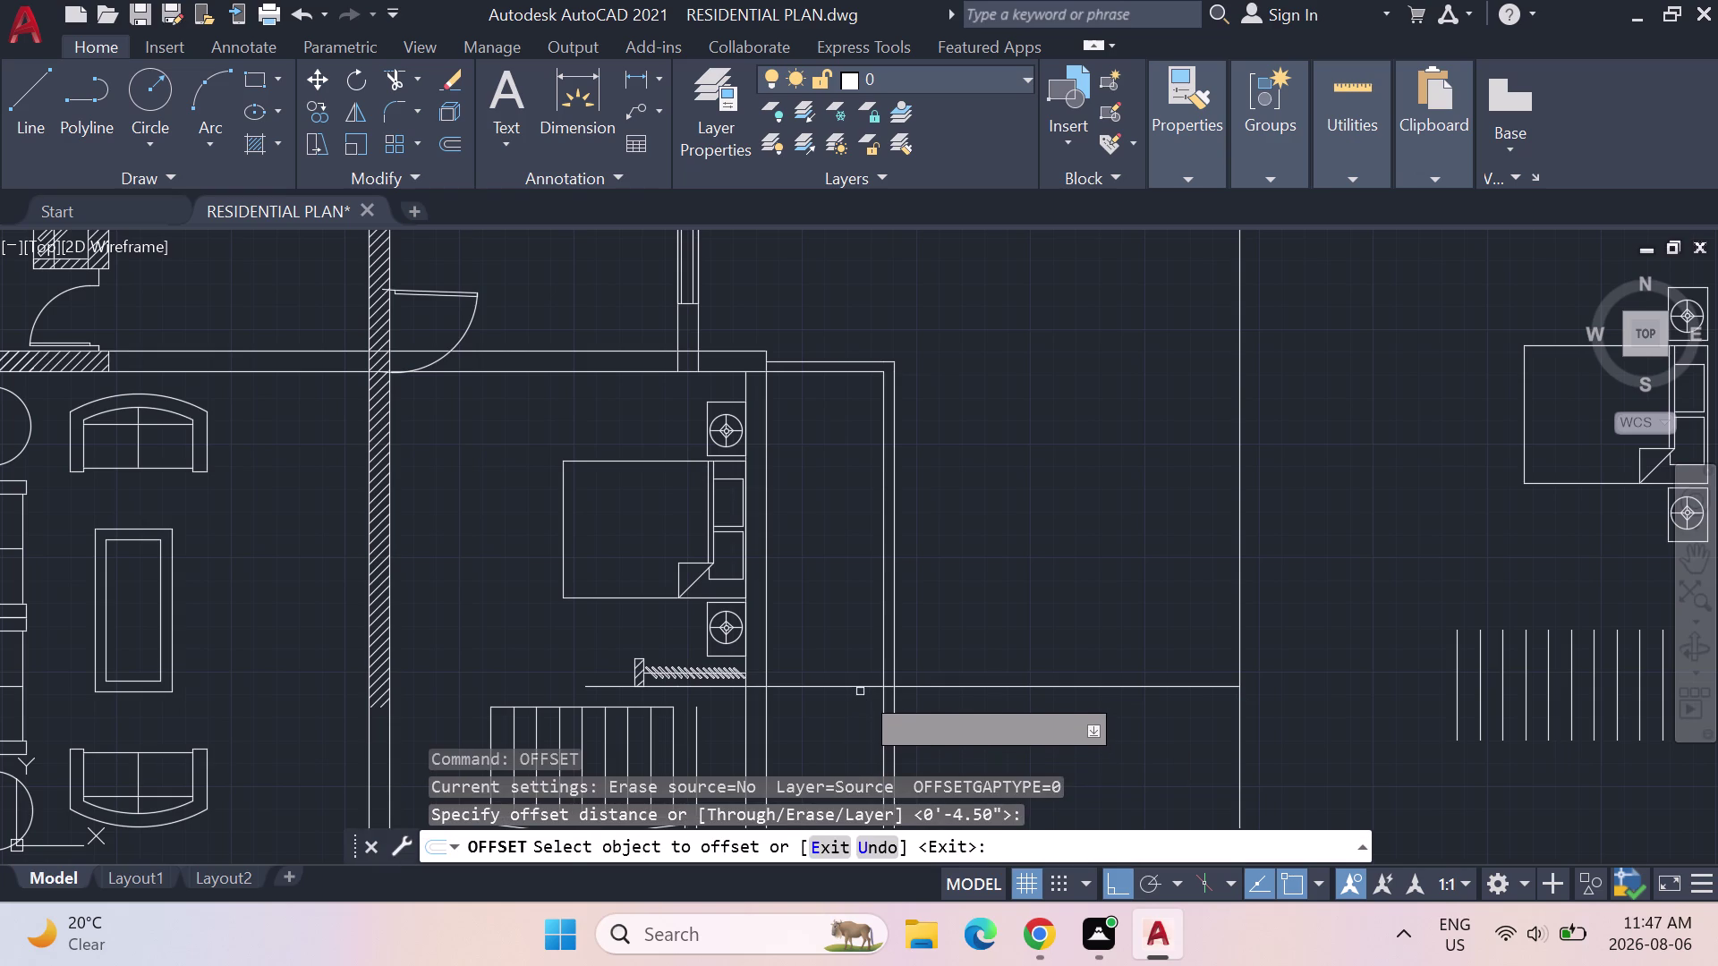
click(858, 688)
click(859, 697)
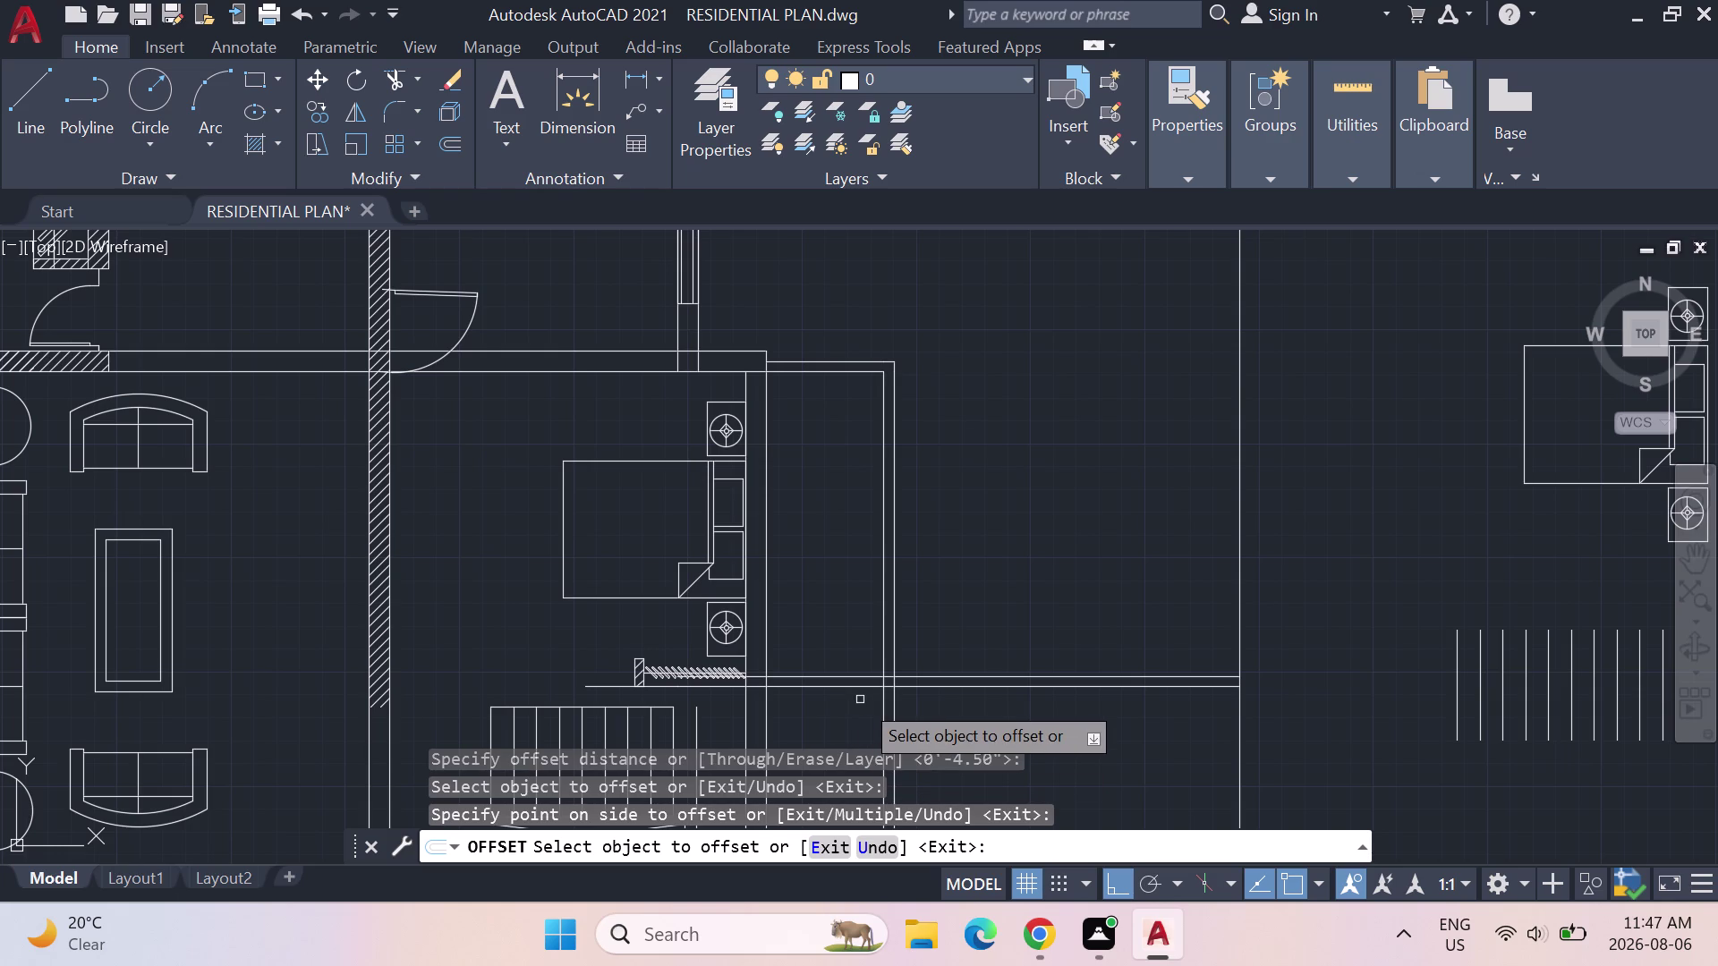
Undo the misplaced copies and place the 4.5-inch copy just below the long line.
key(ctrl+z)
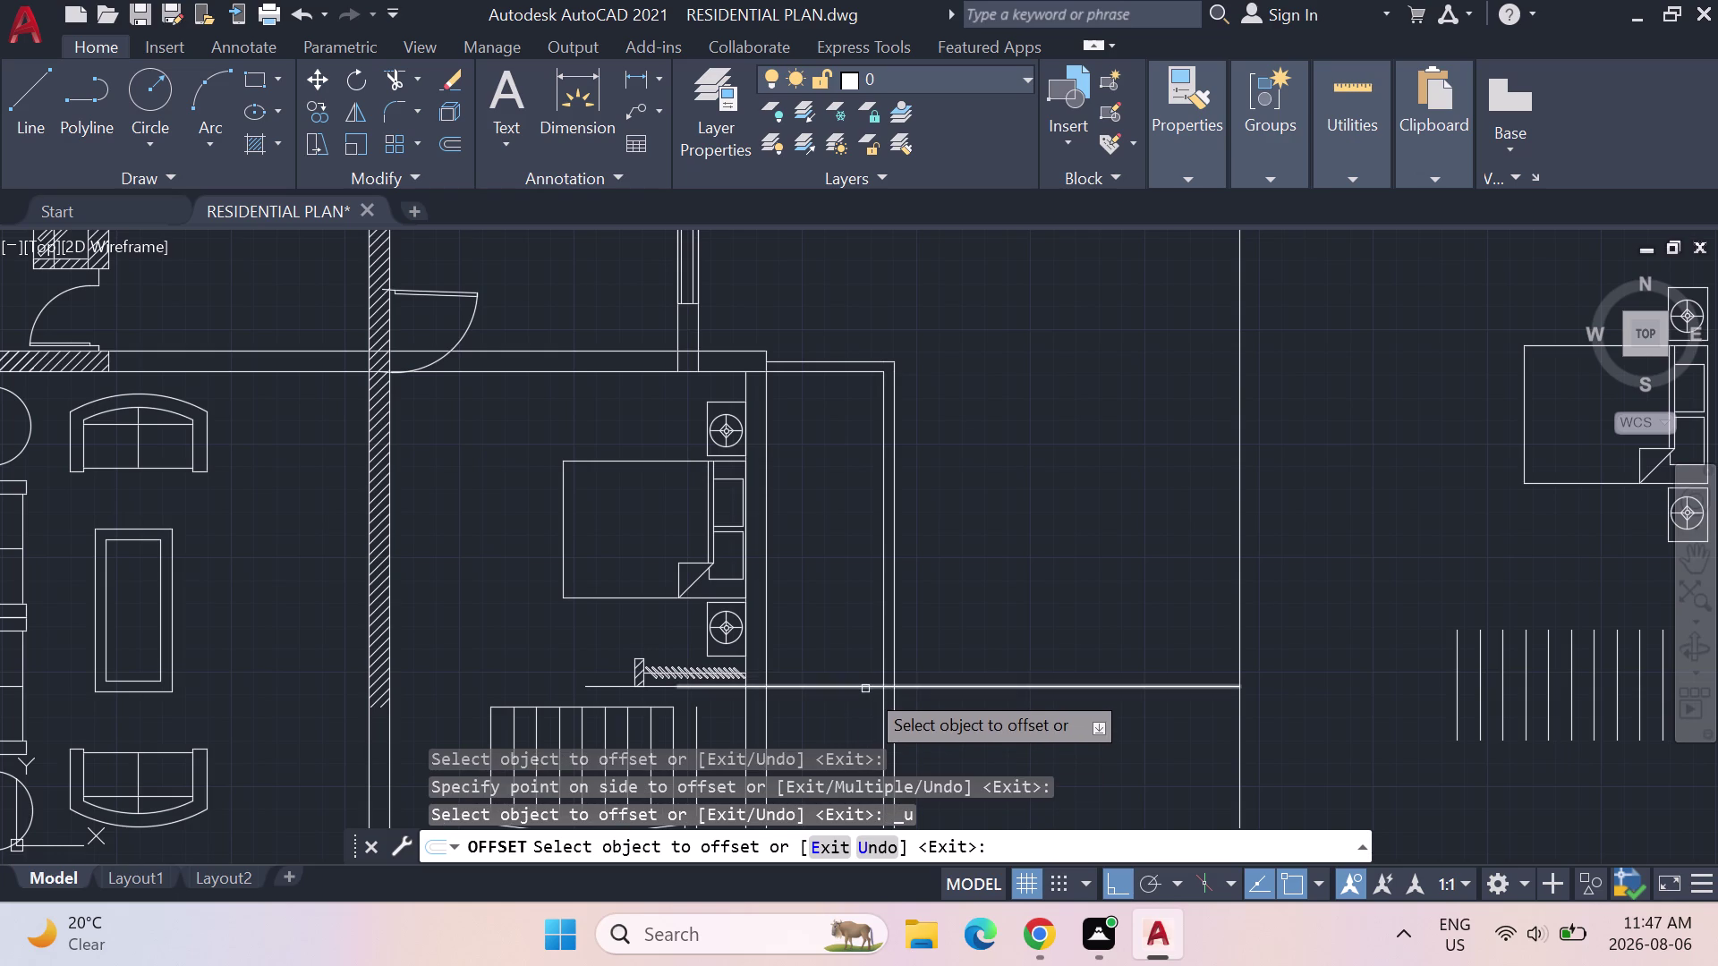
click(865, 689)
click(867, 699)
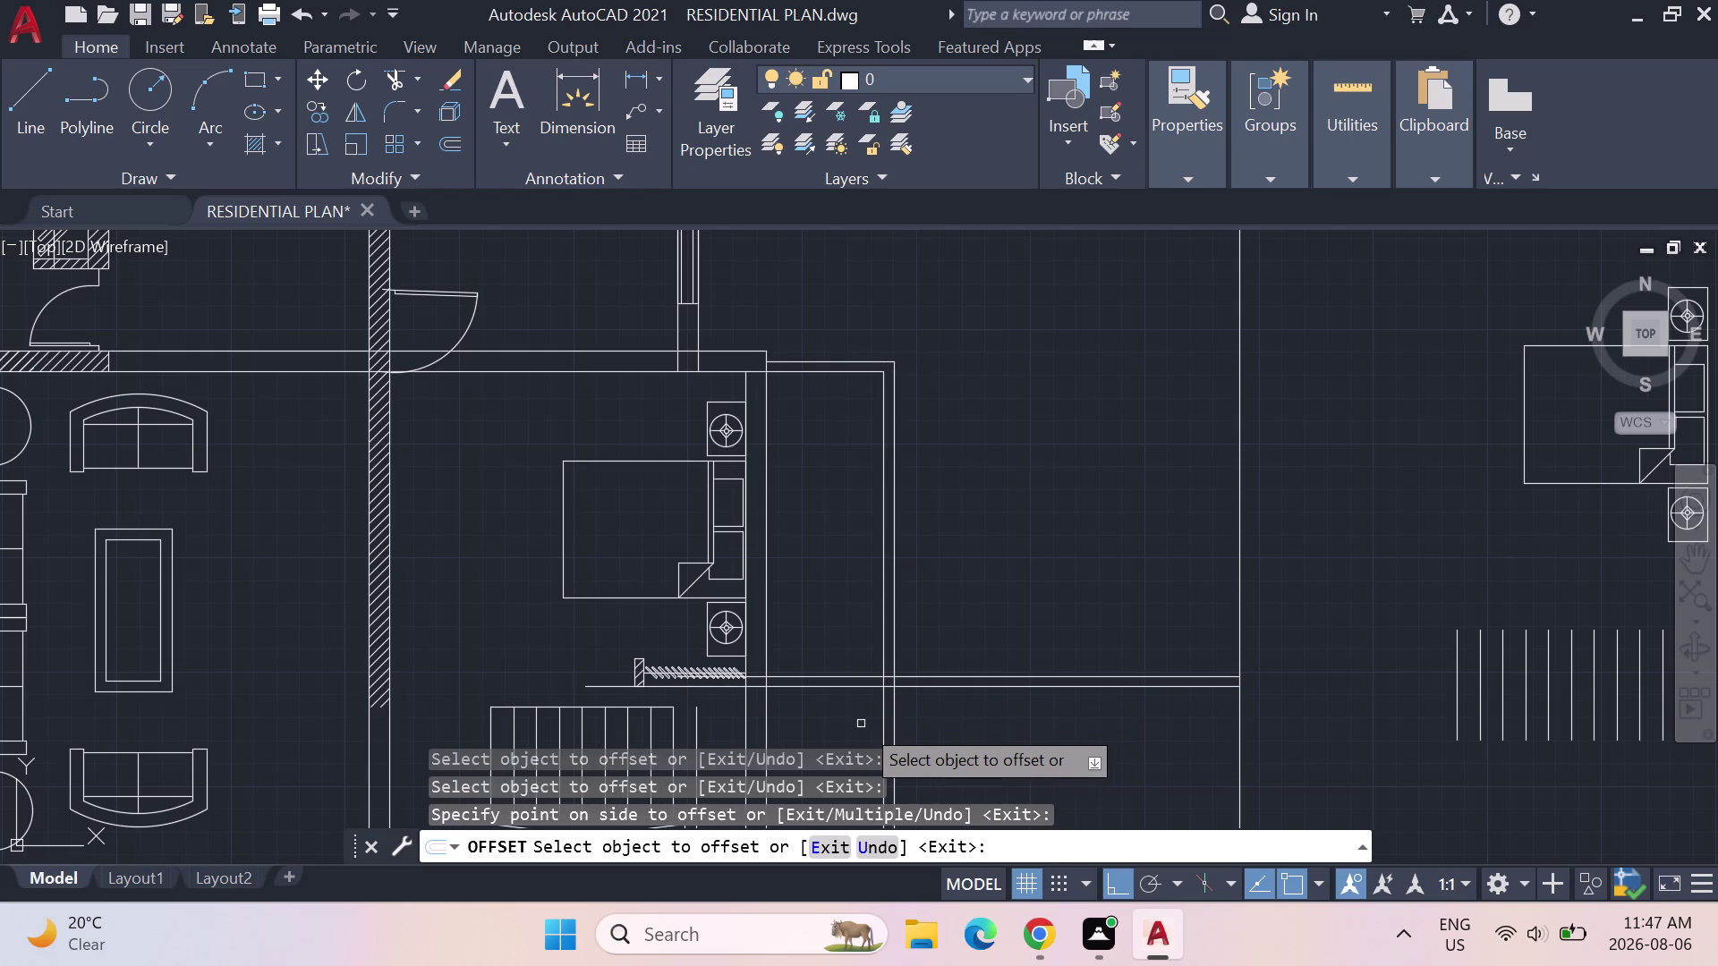
key(ctrl+z)
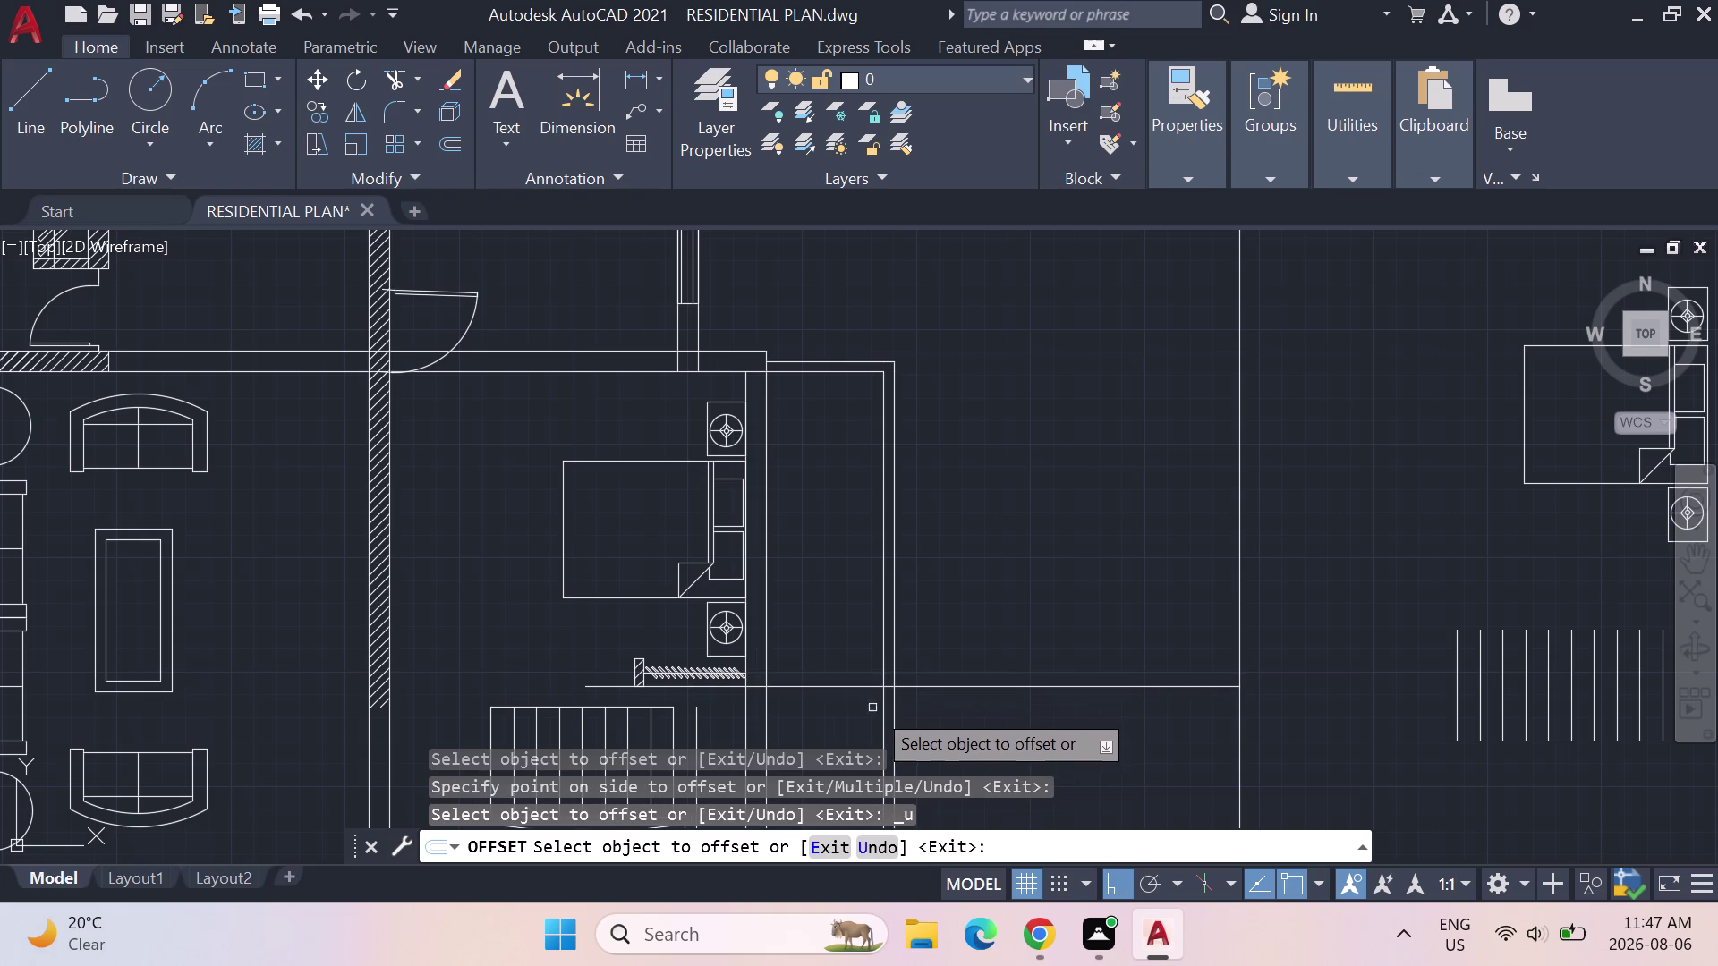
click(826, 688)
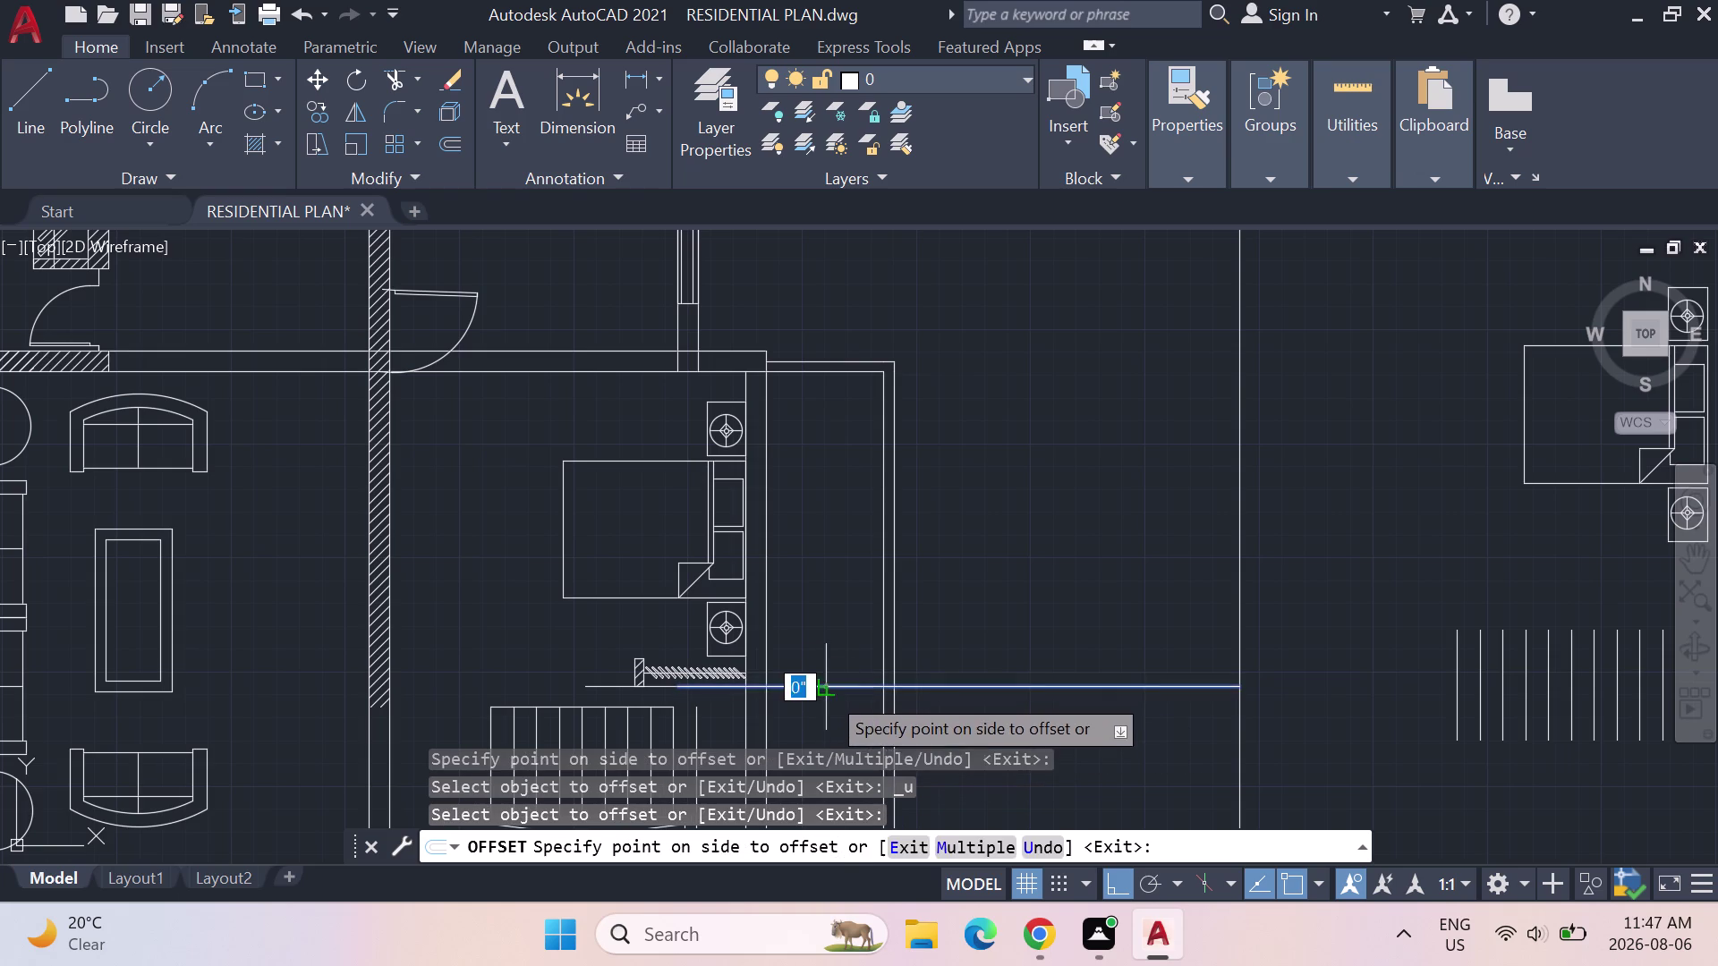
click(833, 717)
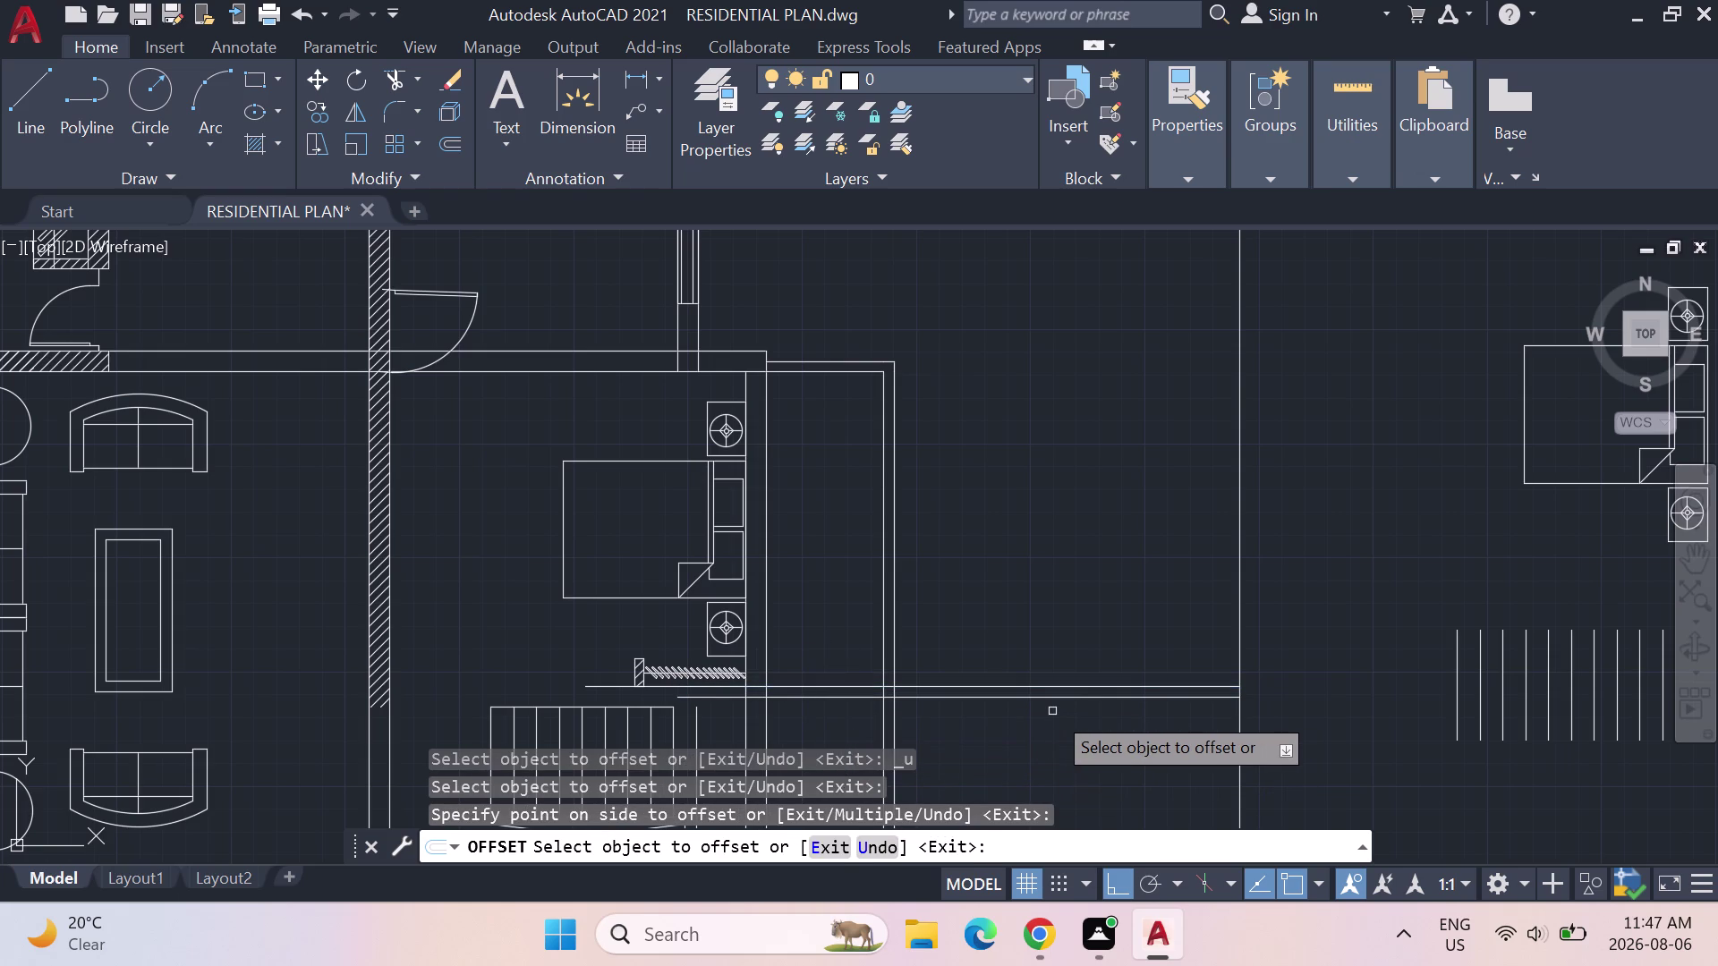
key(Escape)
key(Escape)
Trim the excess segment at the right end of the new double line.
text(TRIM)
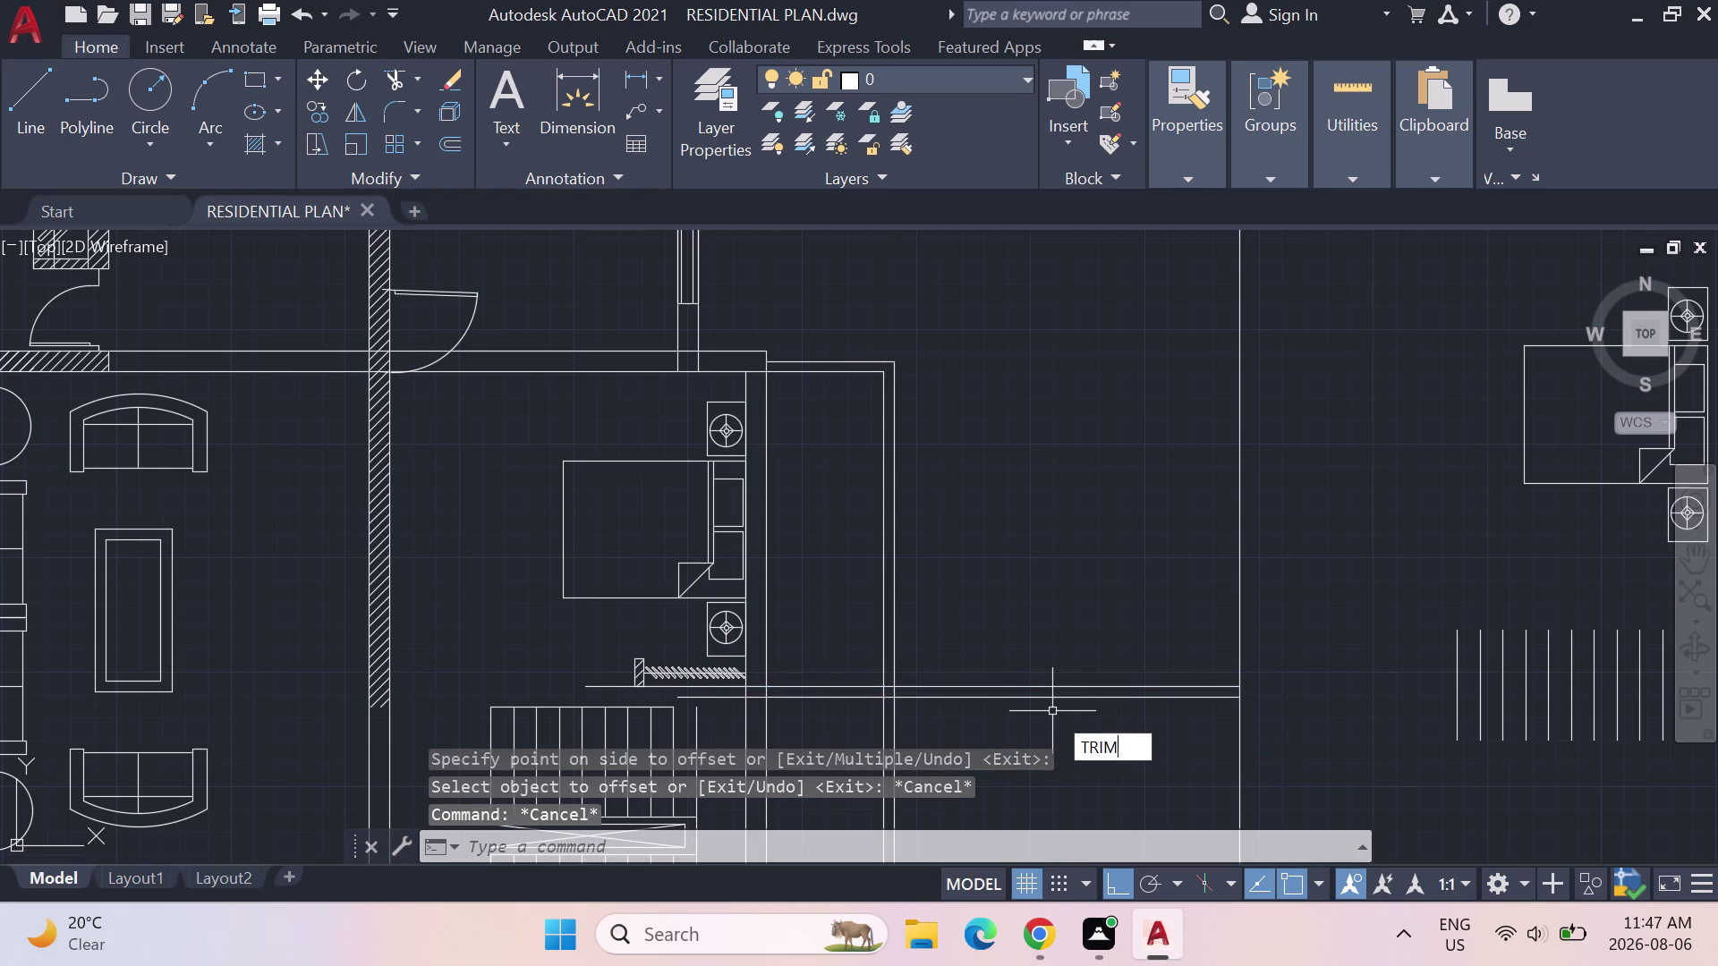
key(Return)
click(1042, 689)
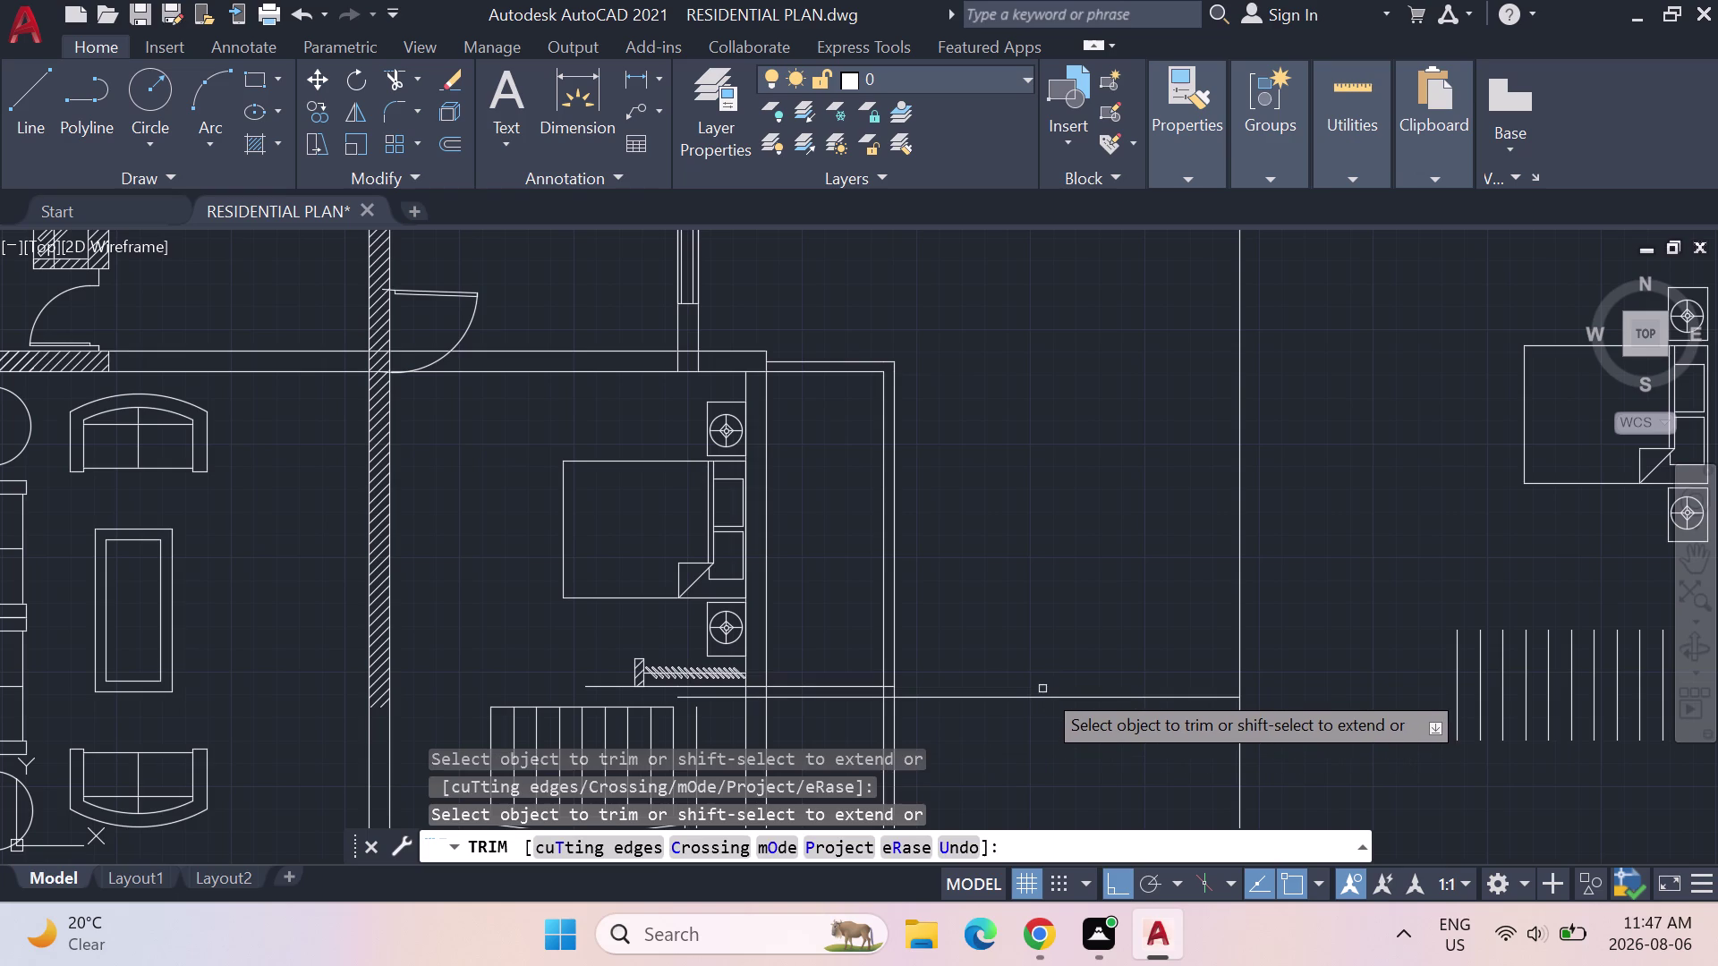
click(1044, 697)
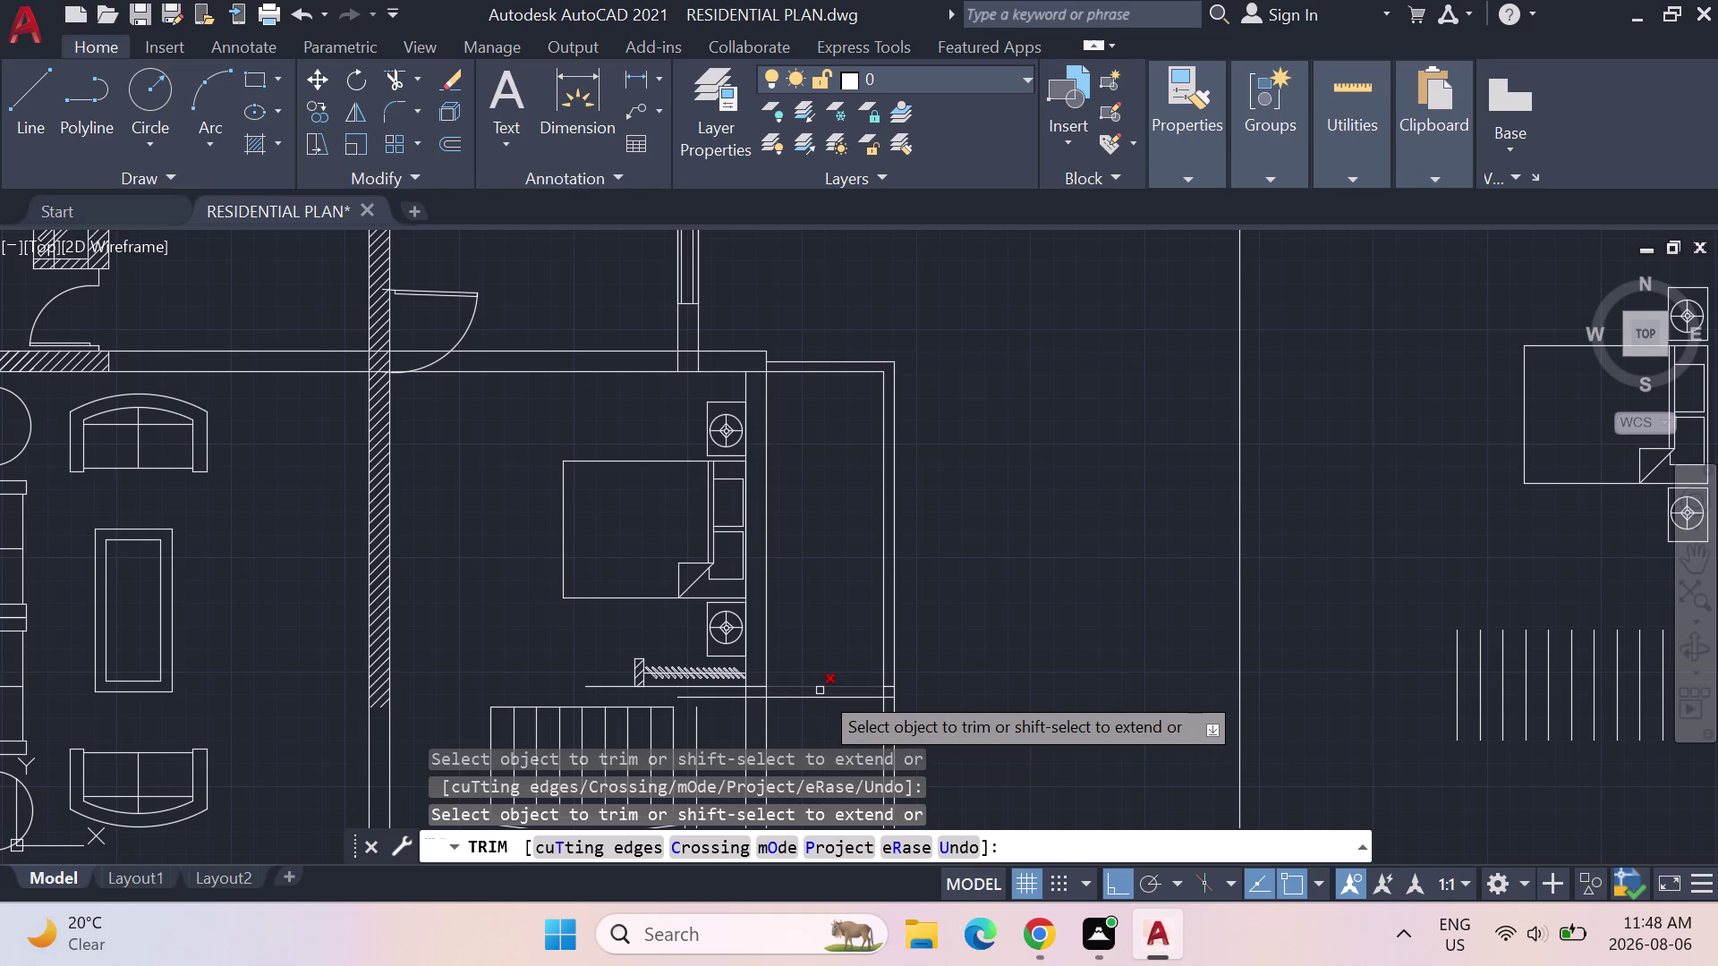
Trim the leftover vertical and horizontal line ends near the stair area.
middle_drag(801, 690, 808, 600)
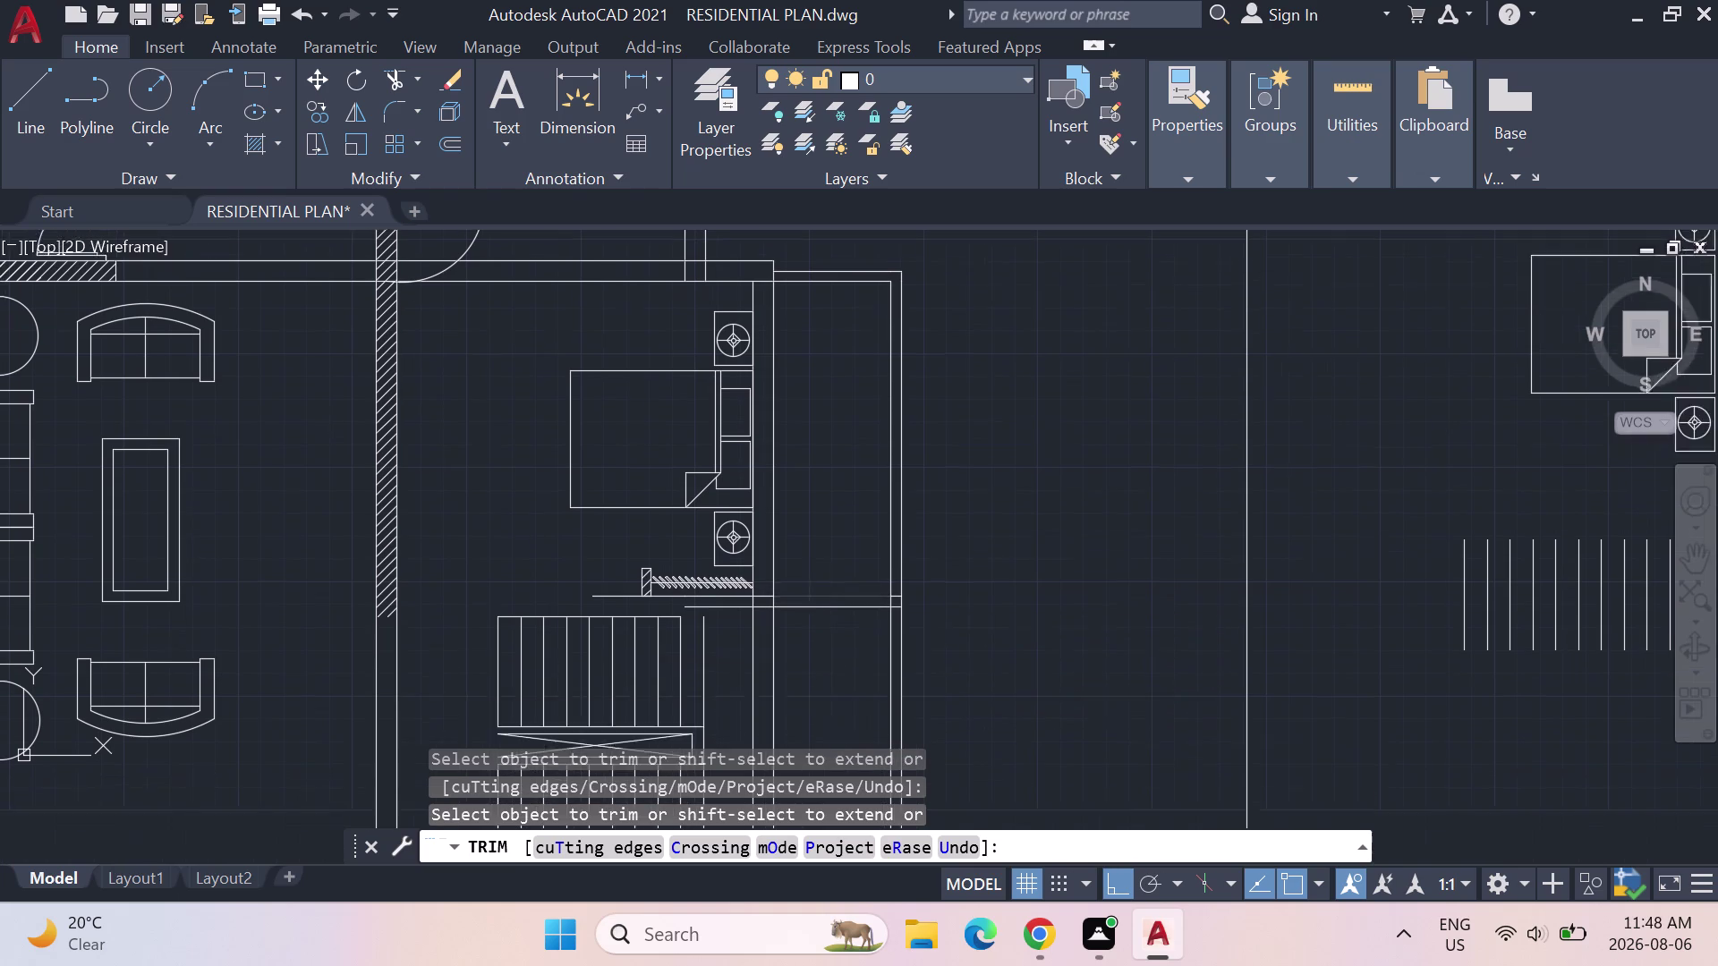
middle_drag(808, 599, 817, 445)
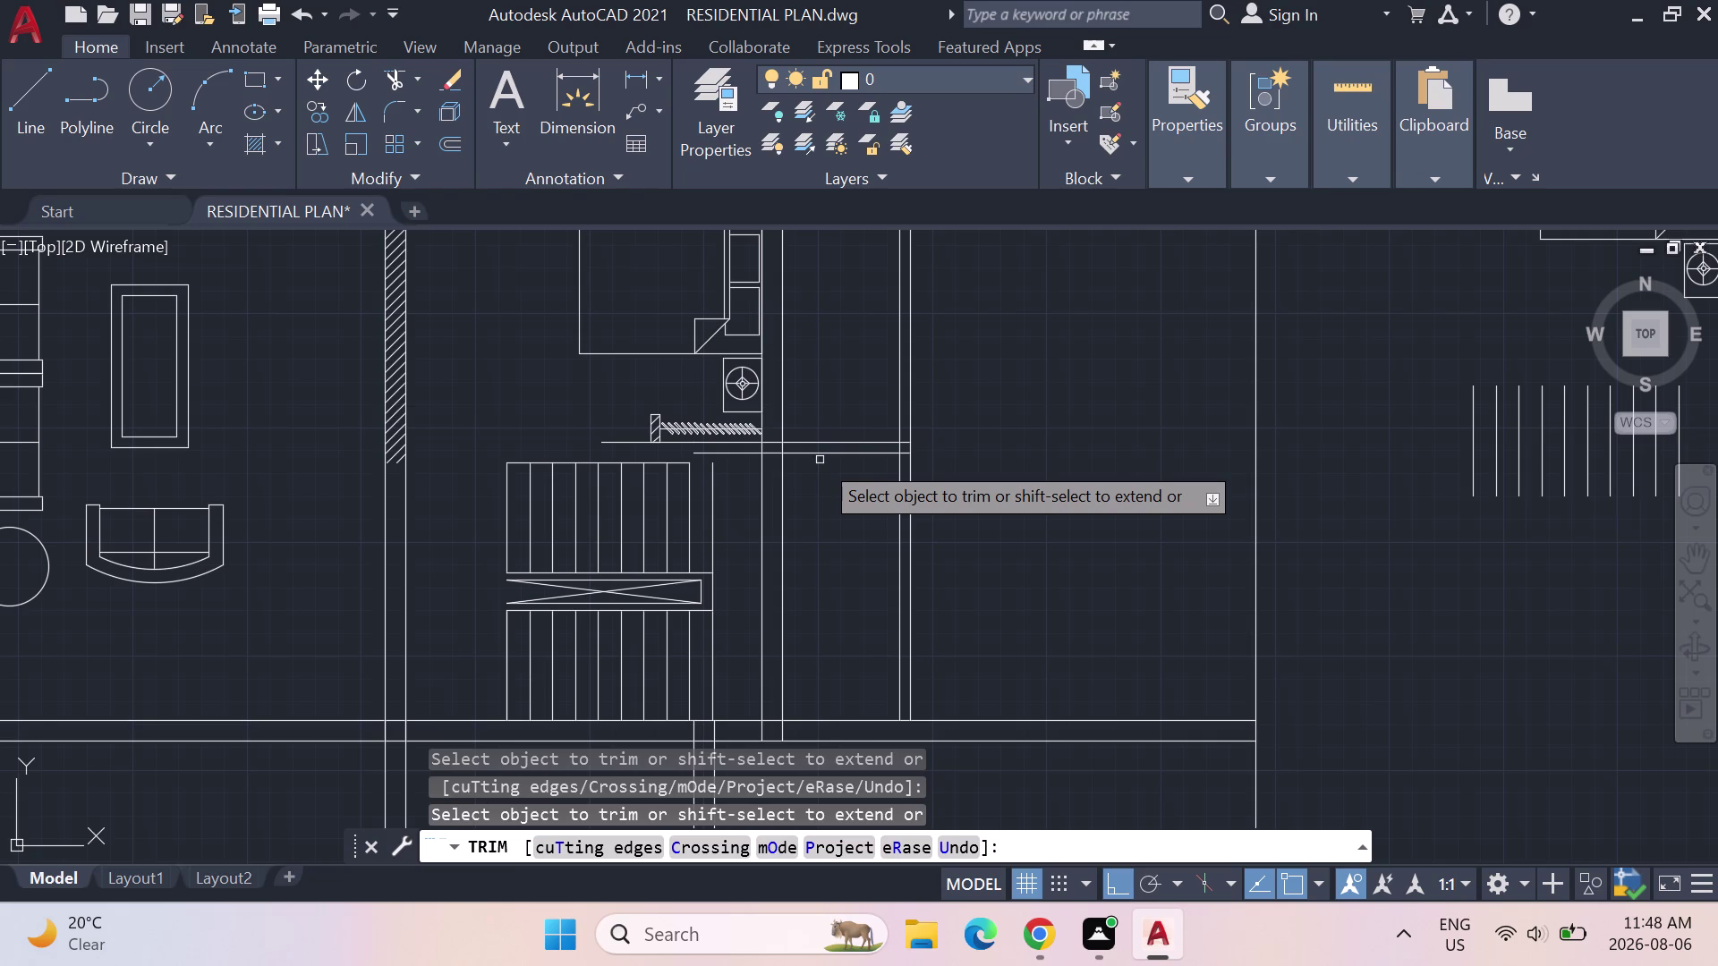
scroll(down, 3)
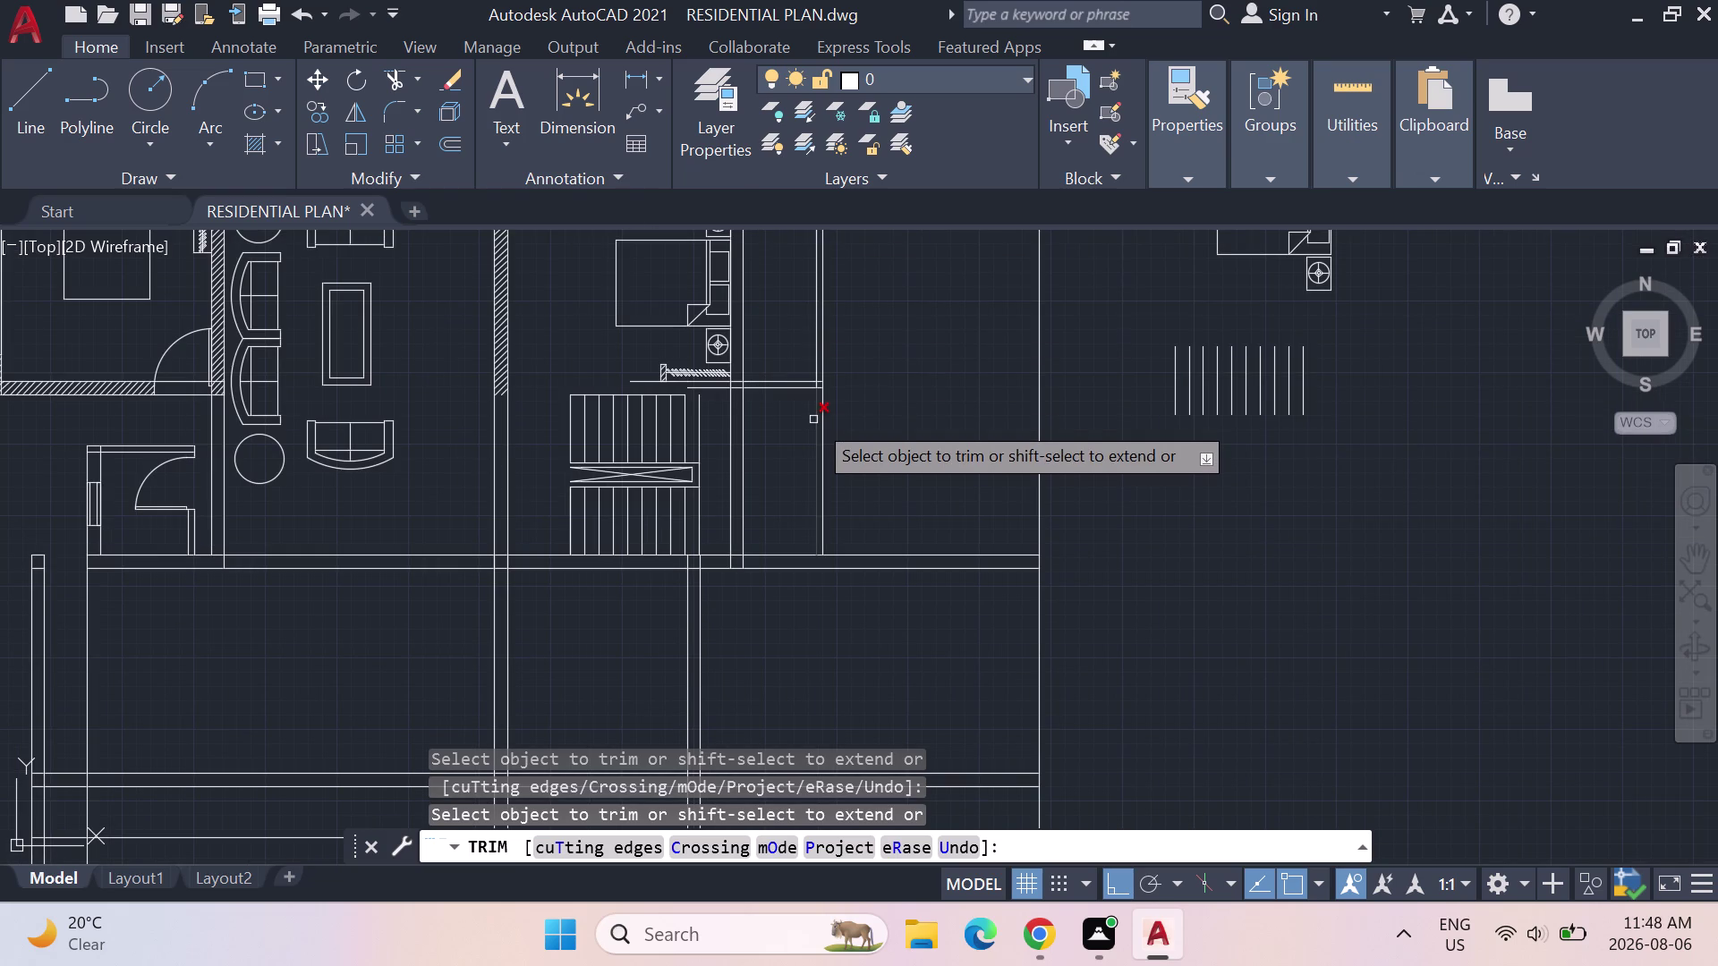
click(823, 315)
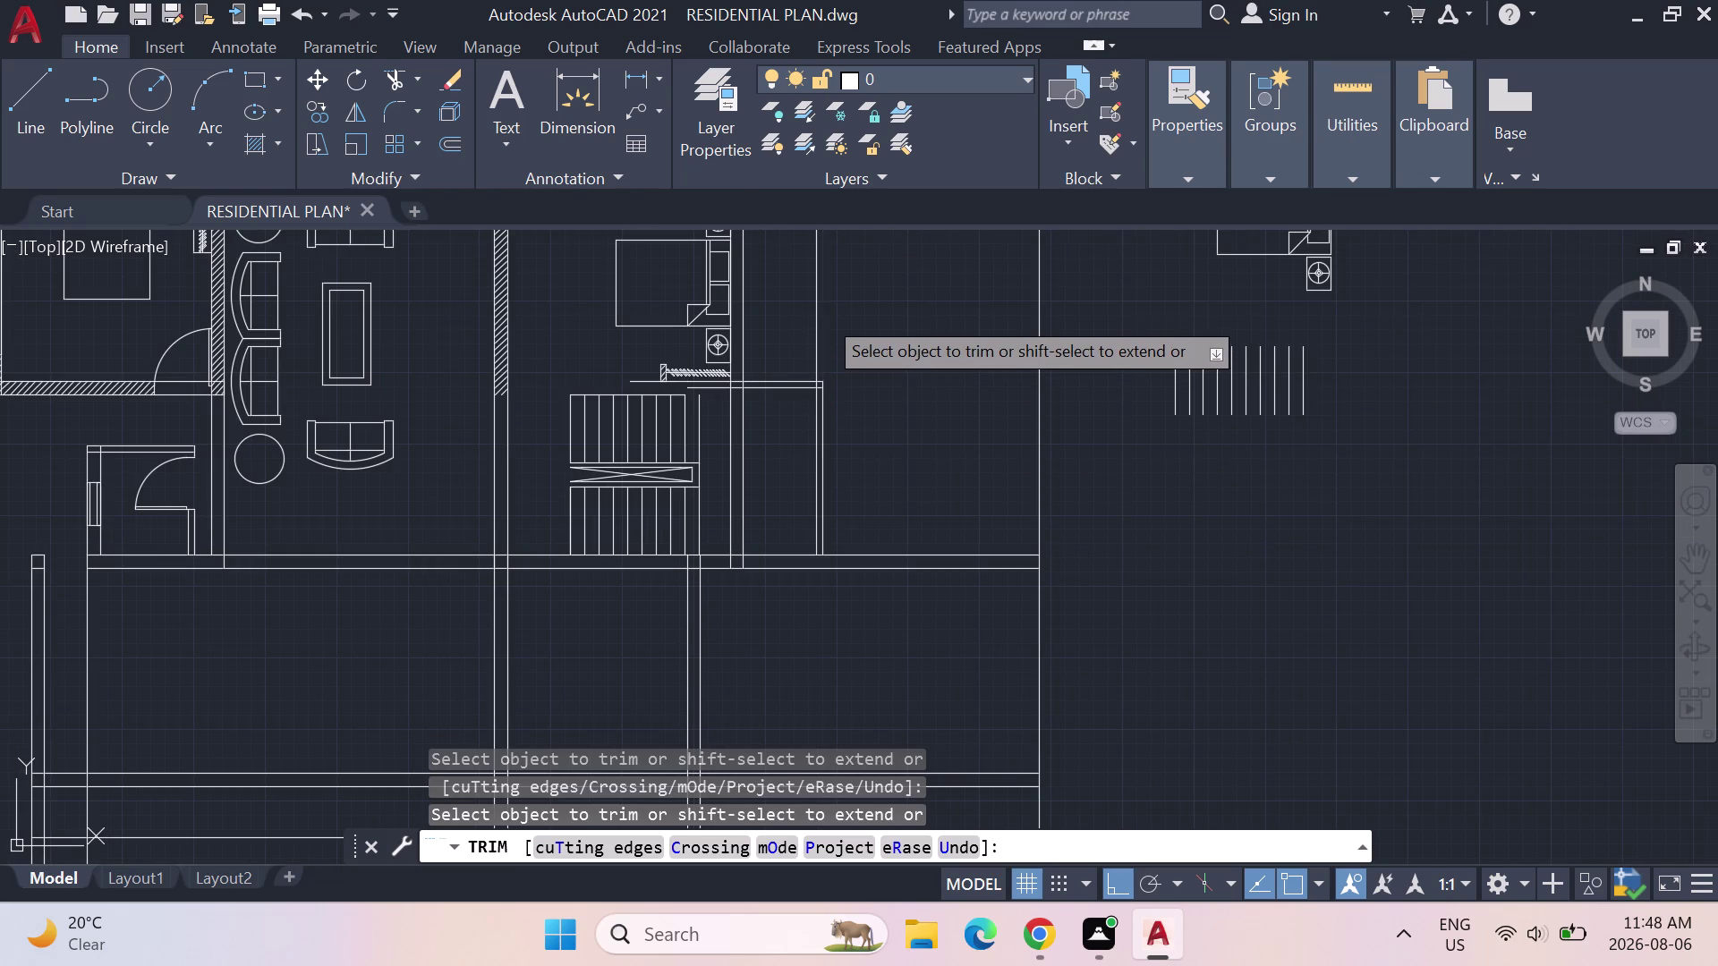
click(815, 310)
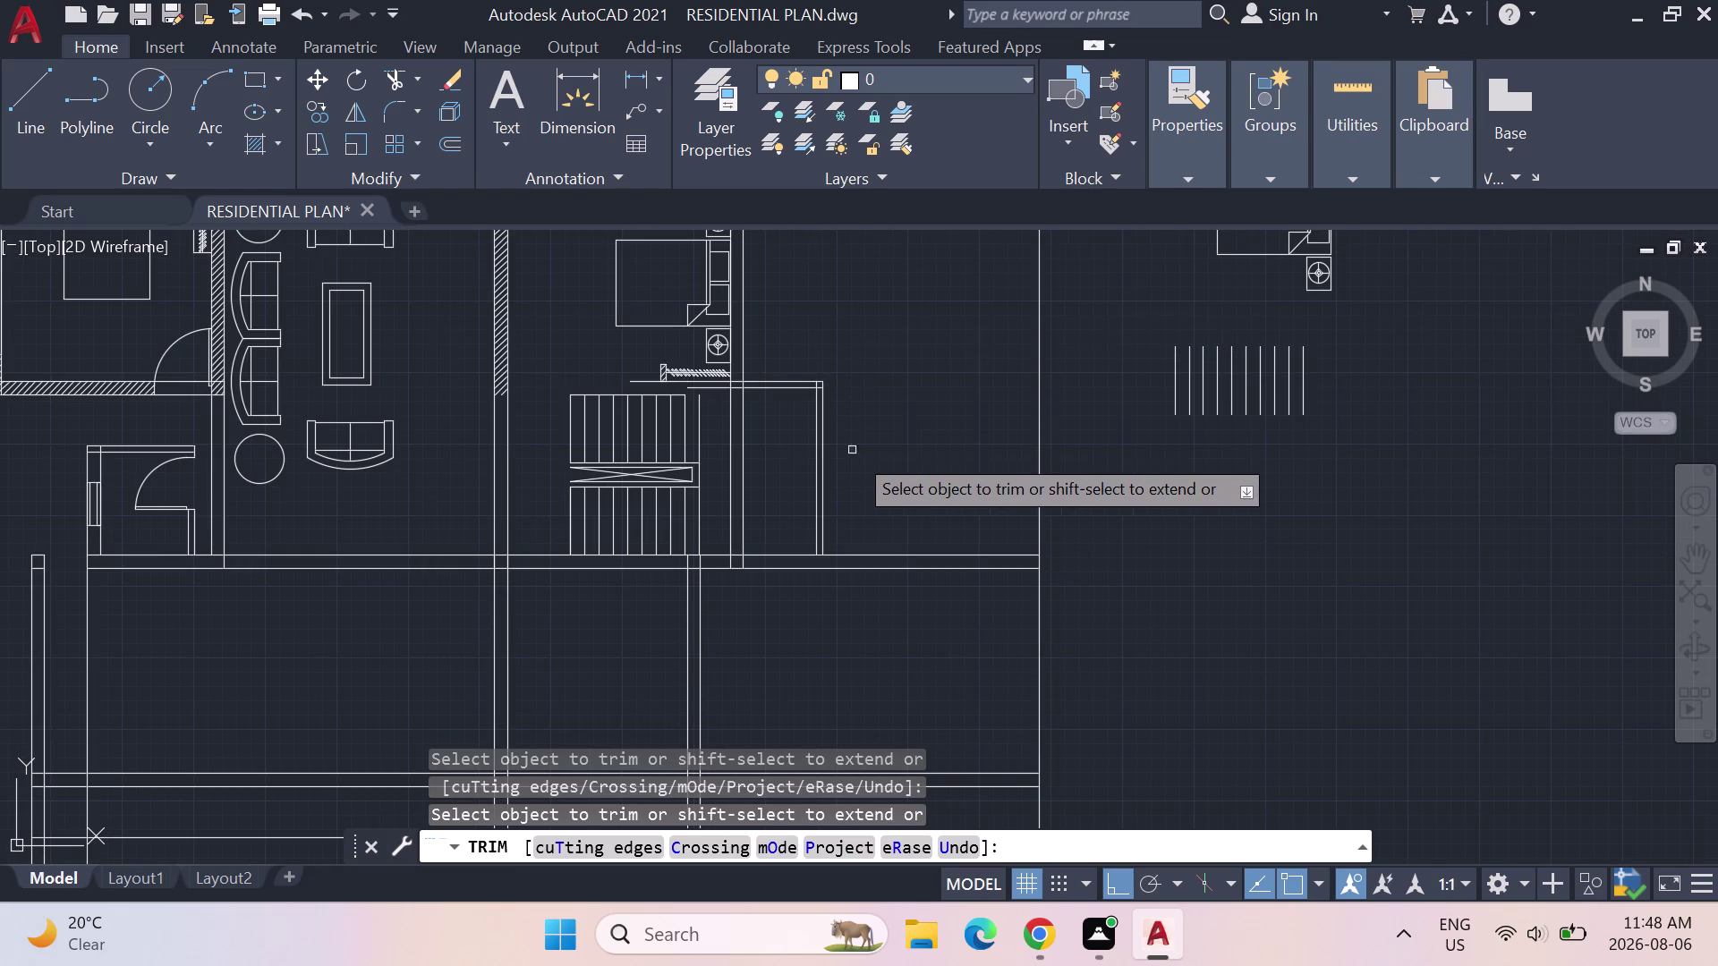
scroll(up, 3)
click(26, 102)
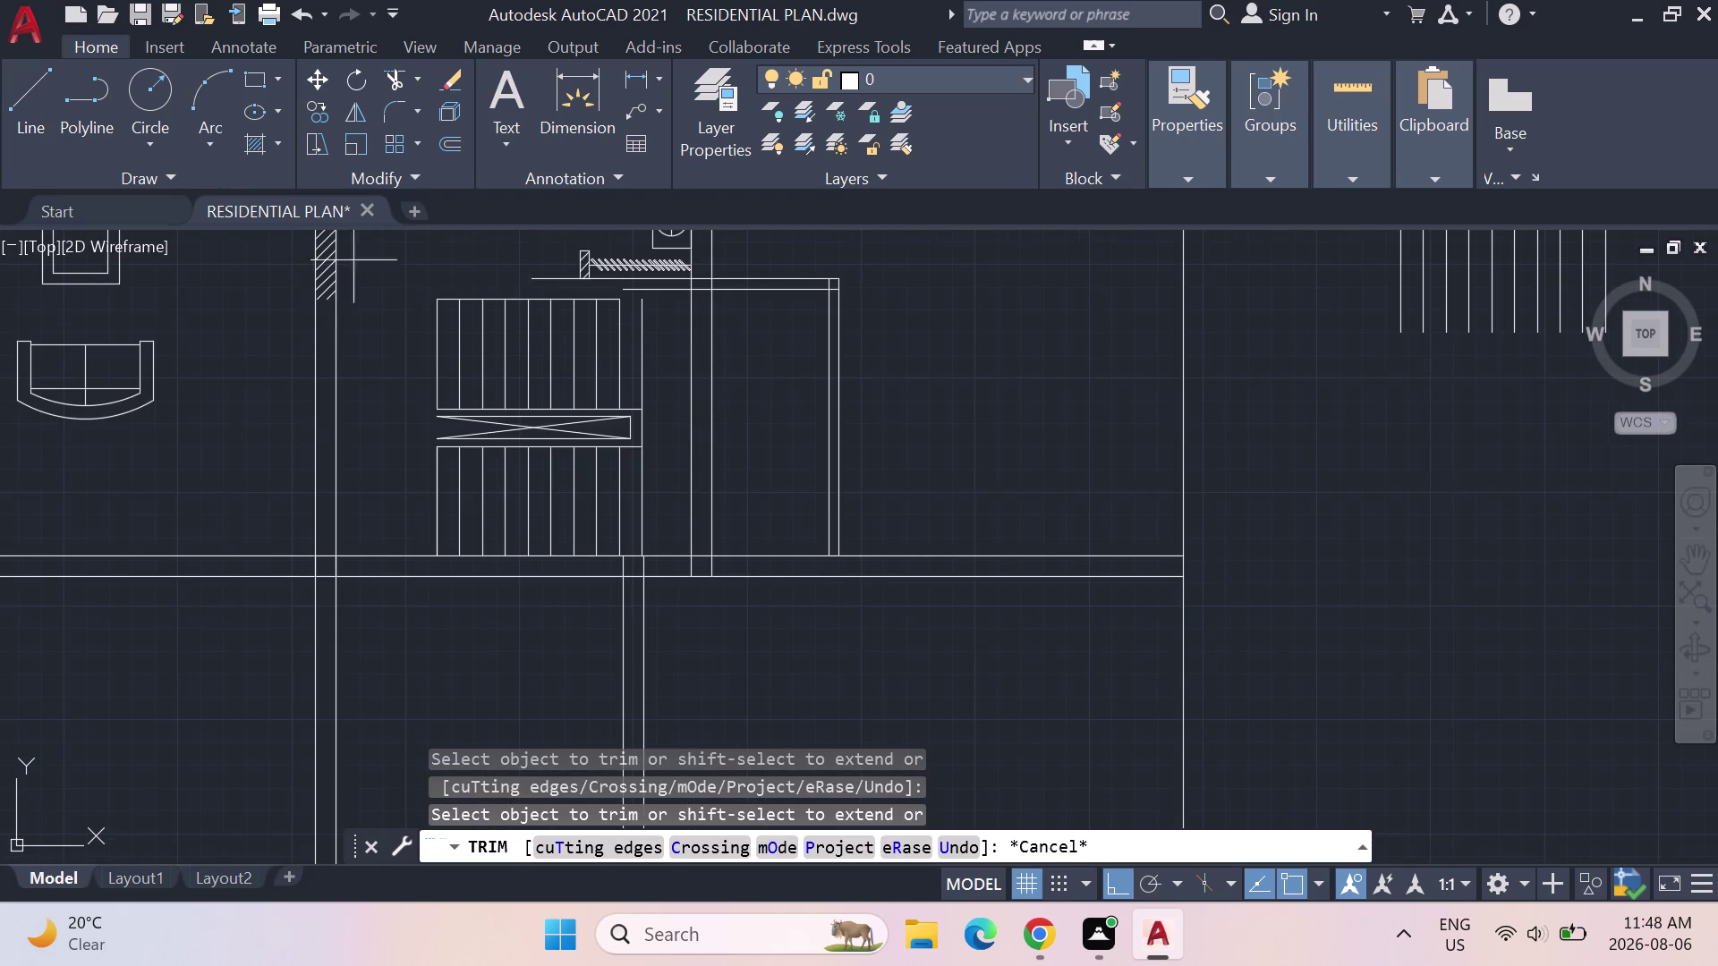
scroll(up, 3)
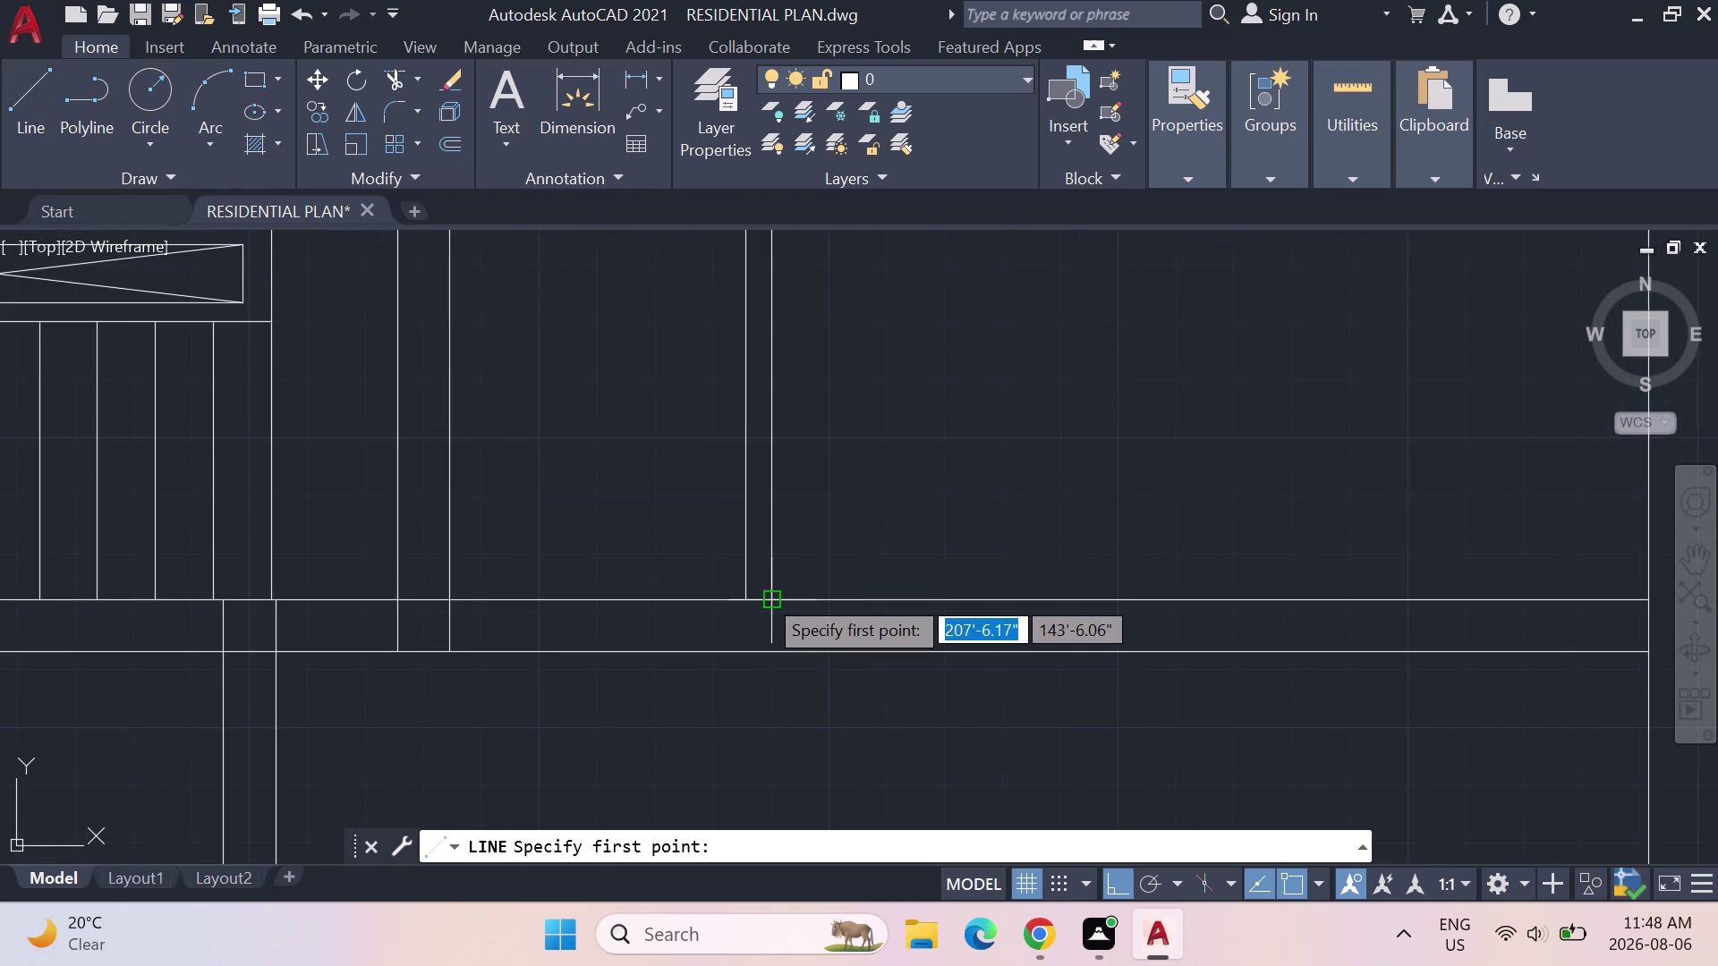
Cancel a stray line and dismiss a mistaken 4.5" command-line entry.
click(763, 594)
click(767, 651)
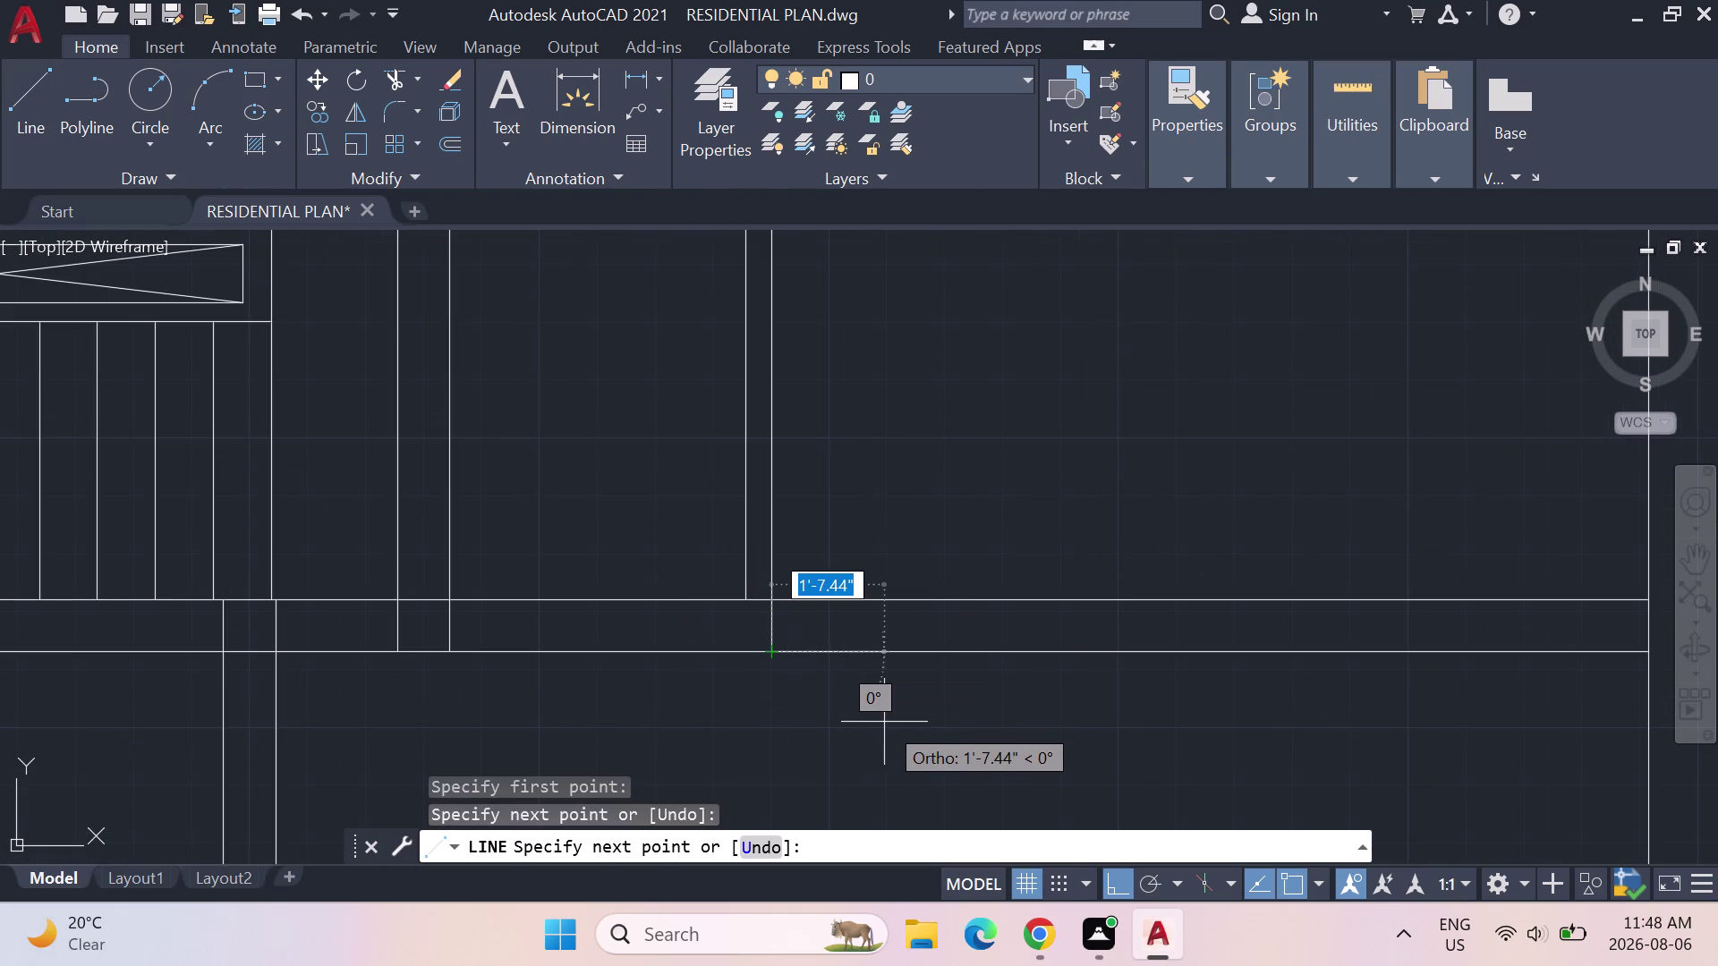
key(Escape)
text(4)
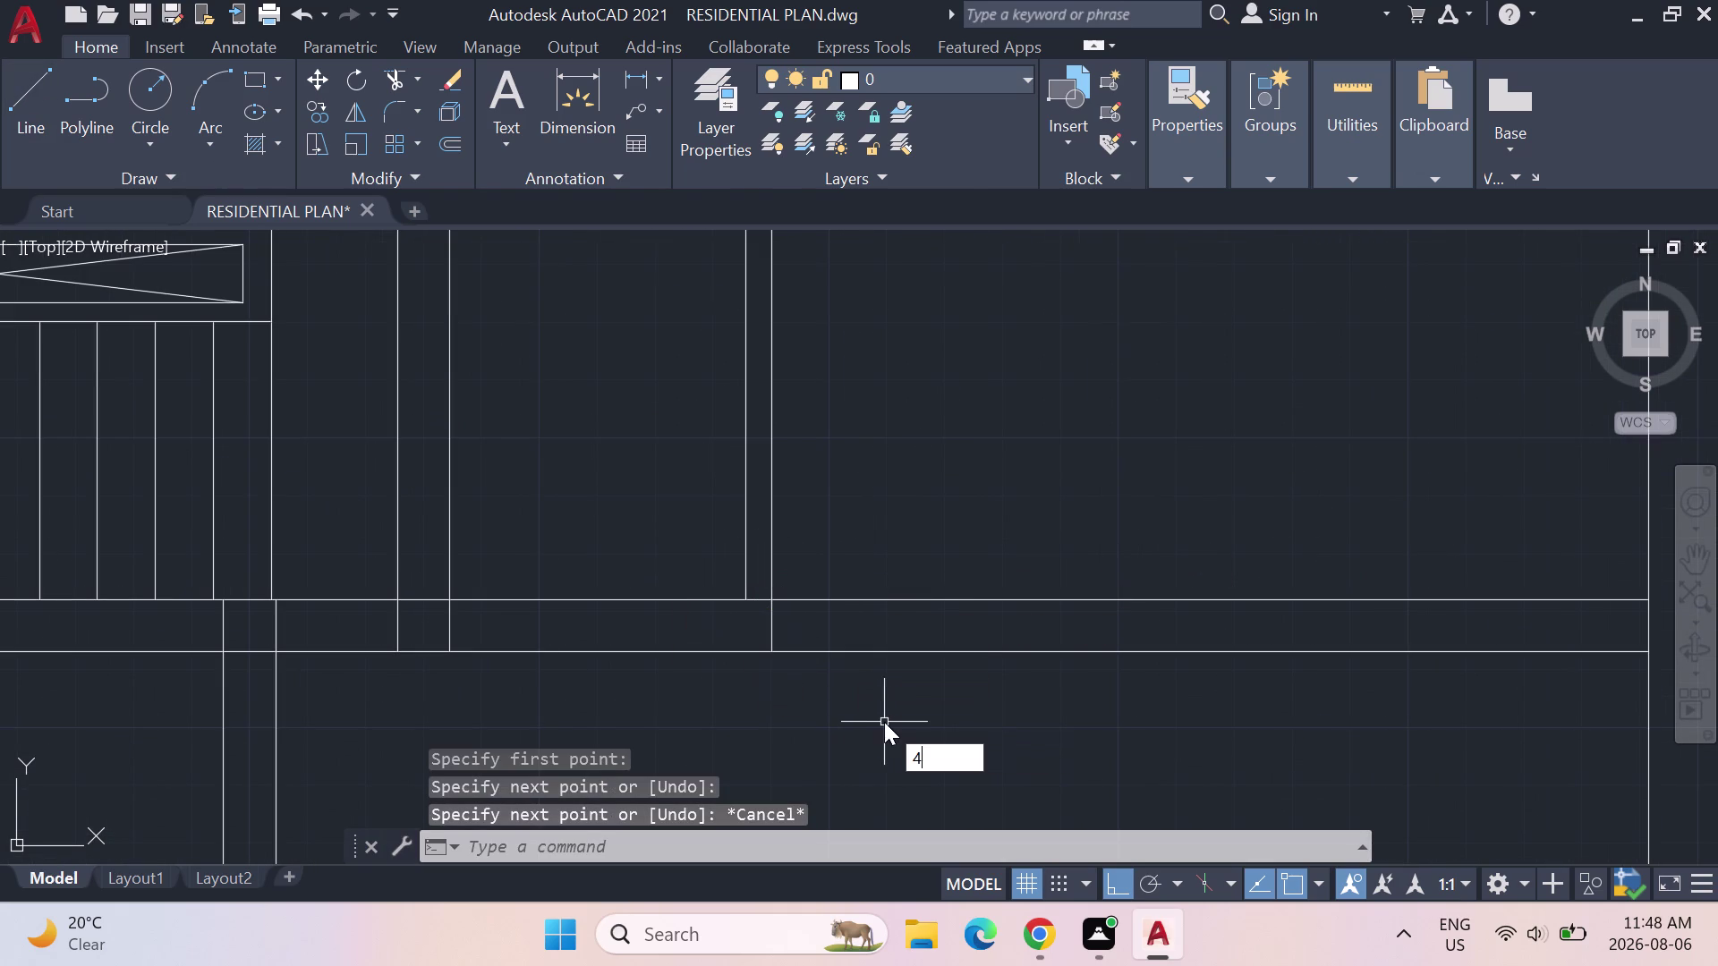
text(.5)
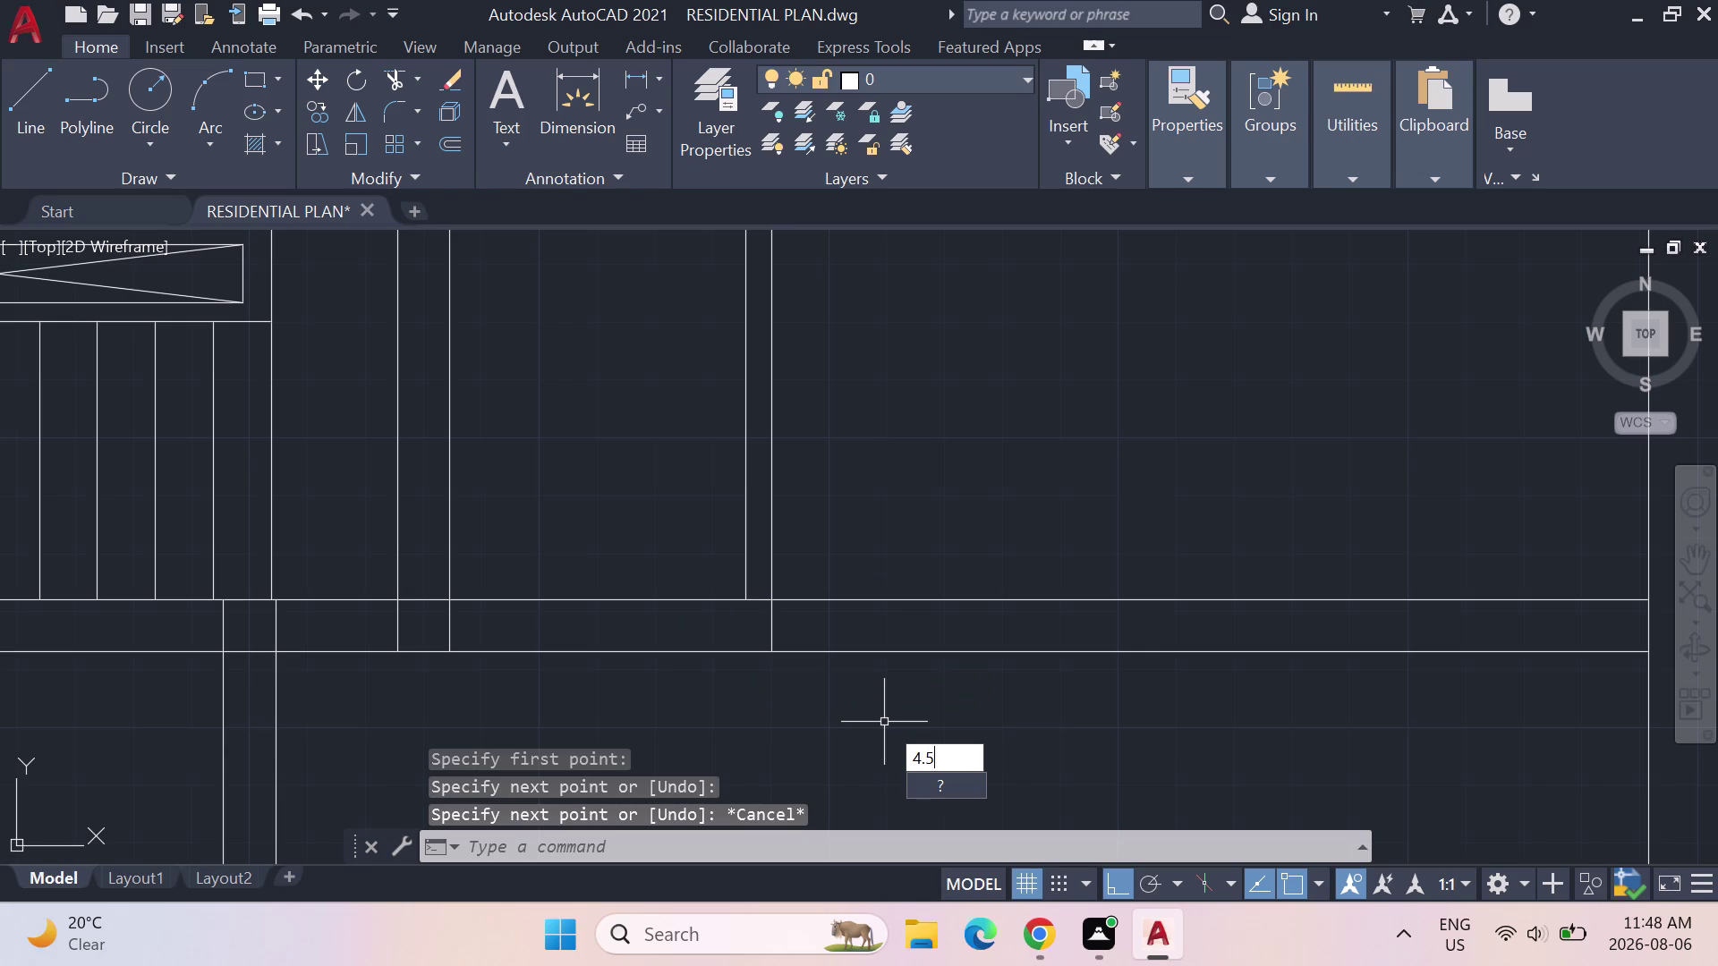
key(shift+quotedbl)
key(Return)
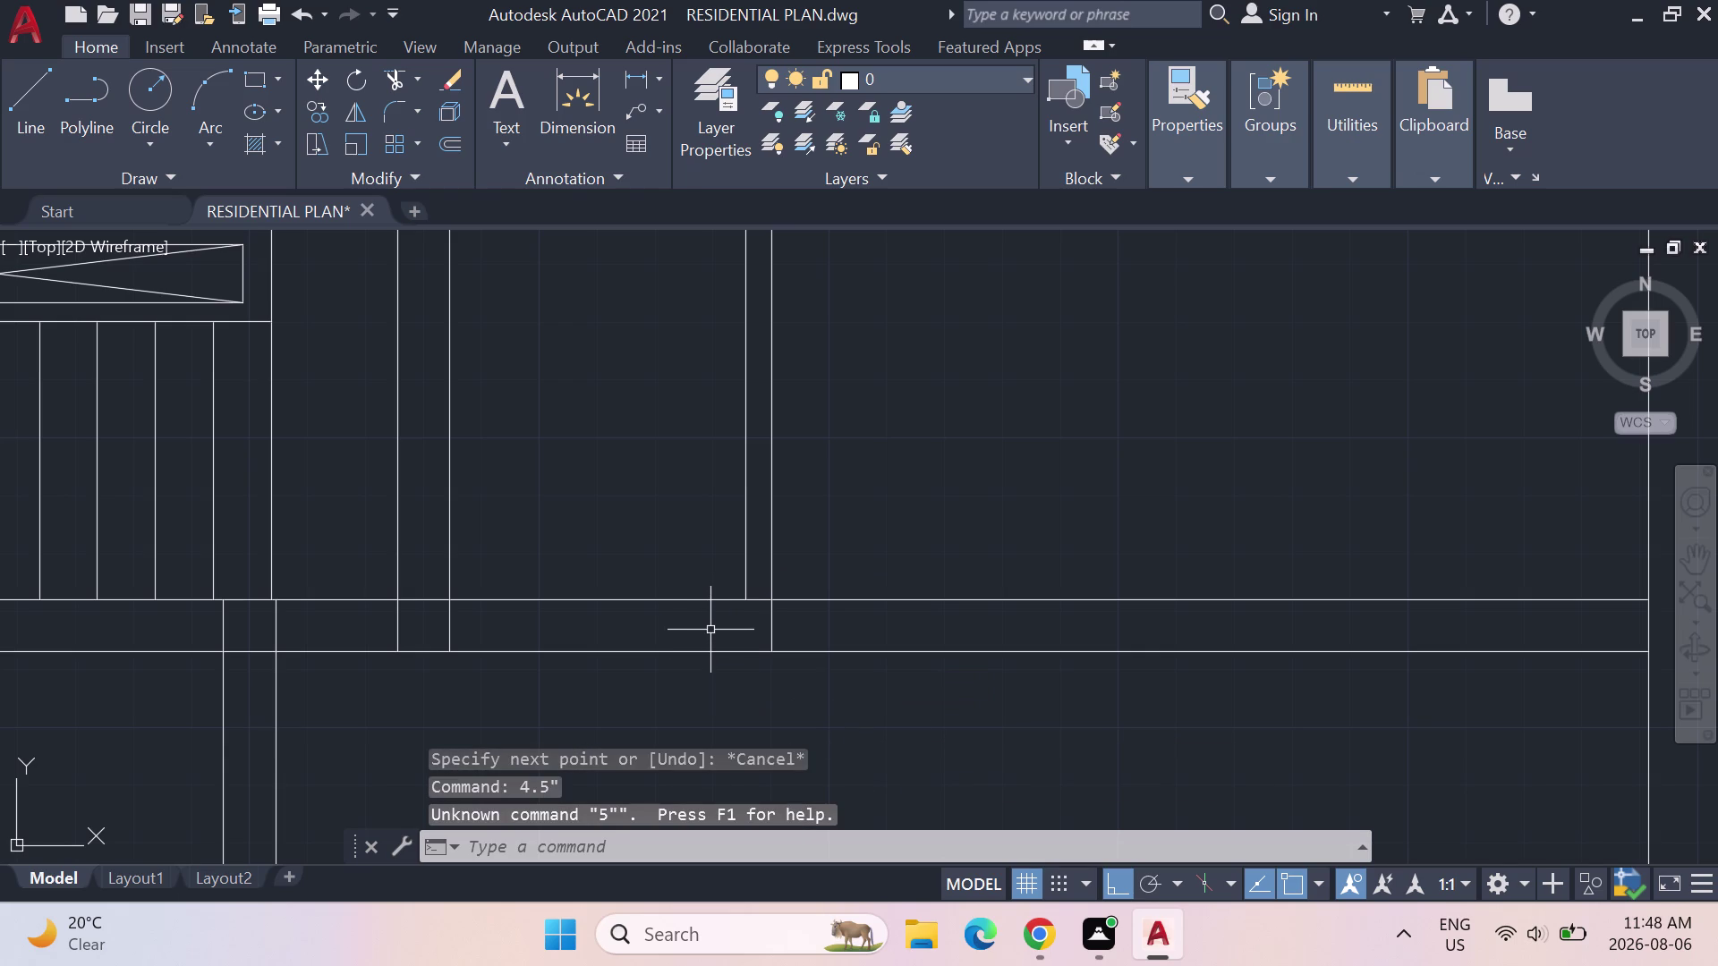
Offset the wall line 4.5 inches below, then undo the unwanted copies.
text(OFF)
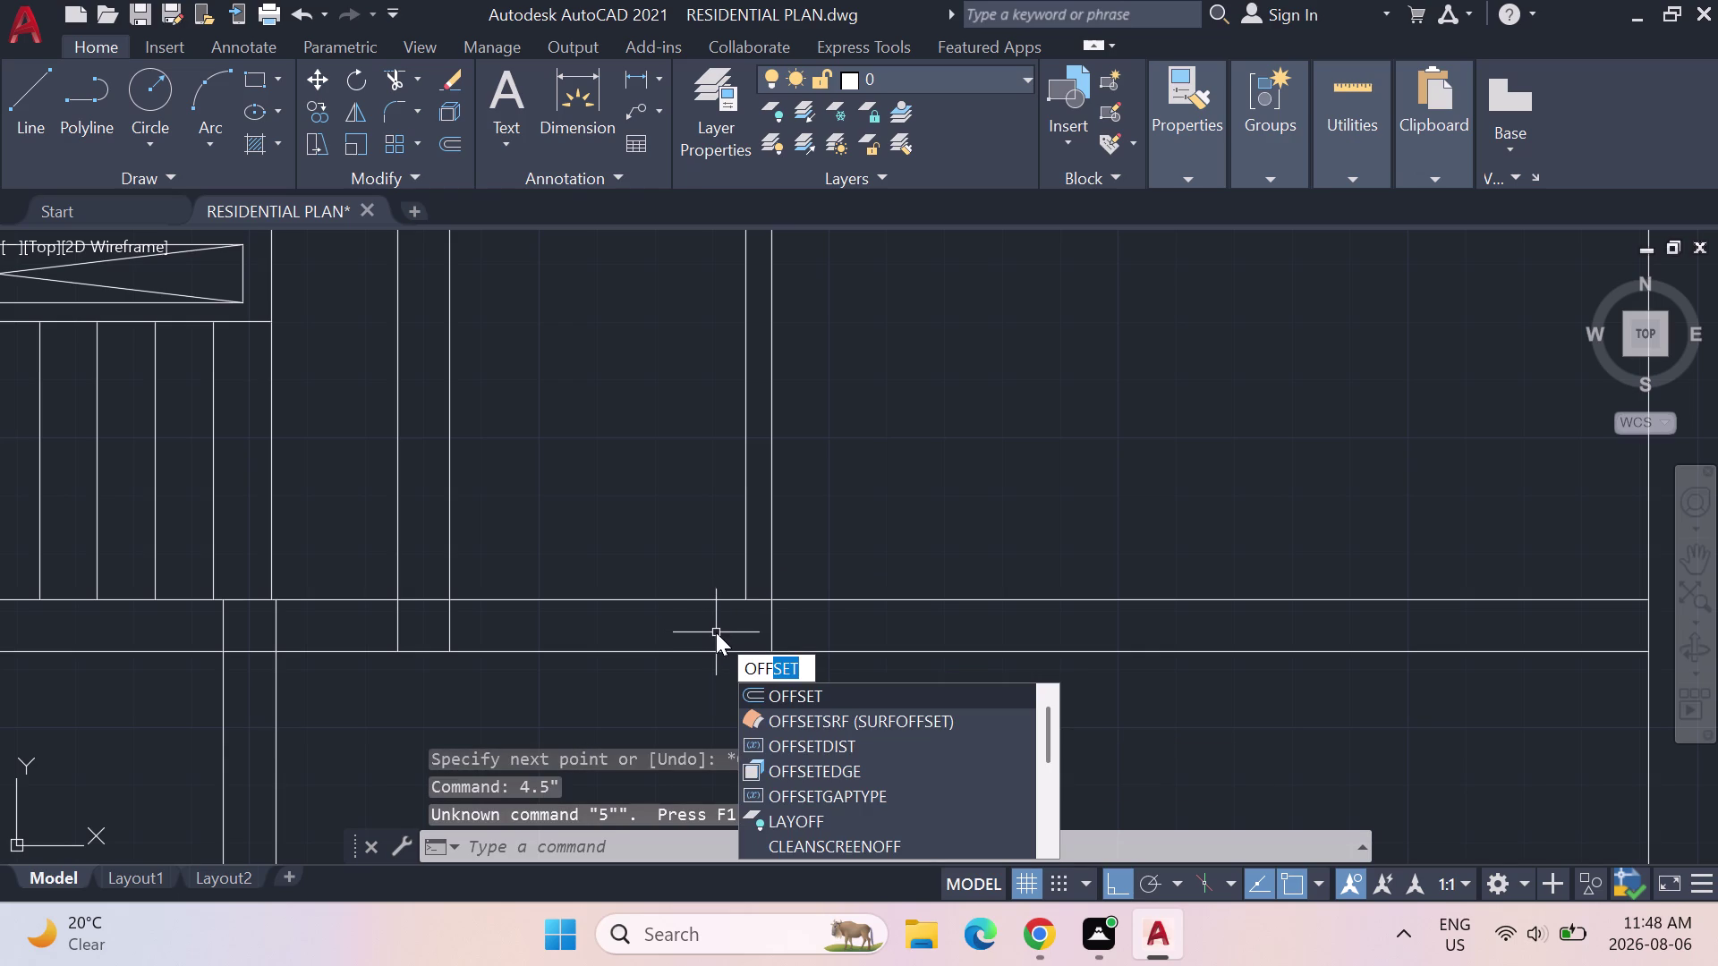
key(Return)
key(Return)
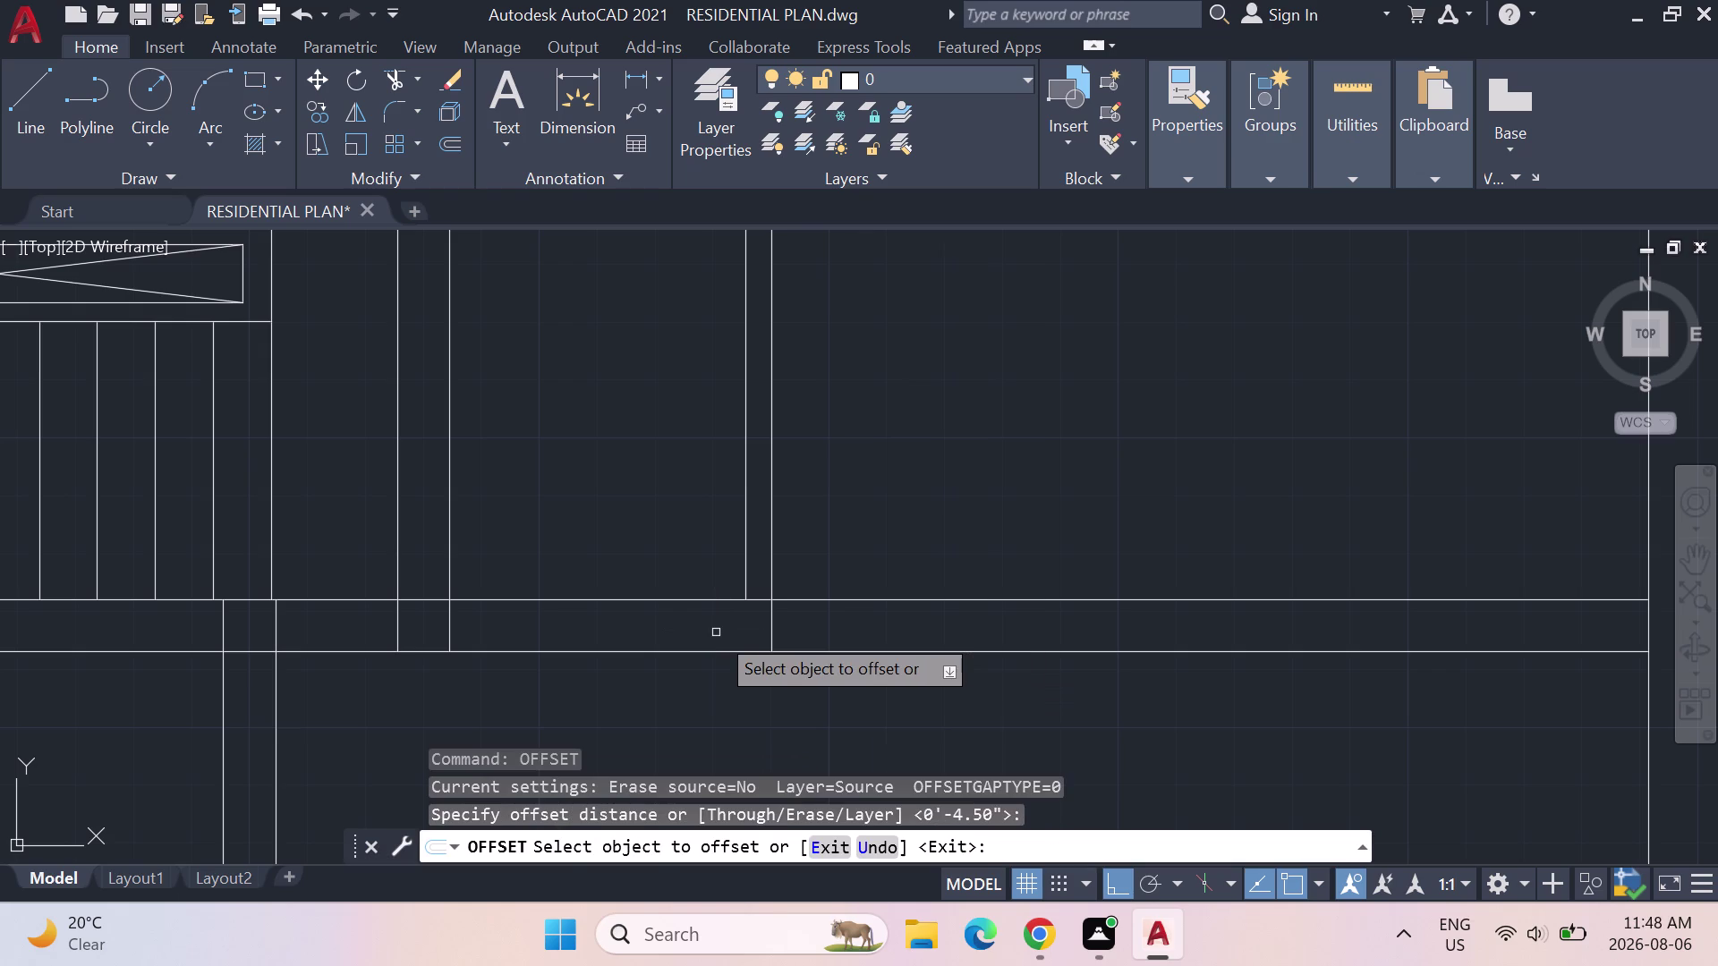
click(704, 601)
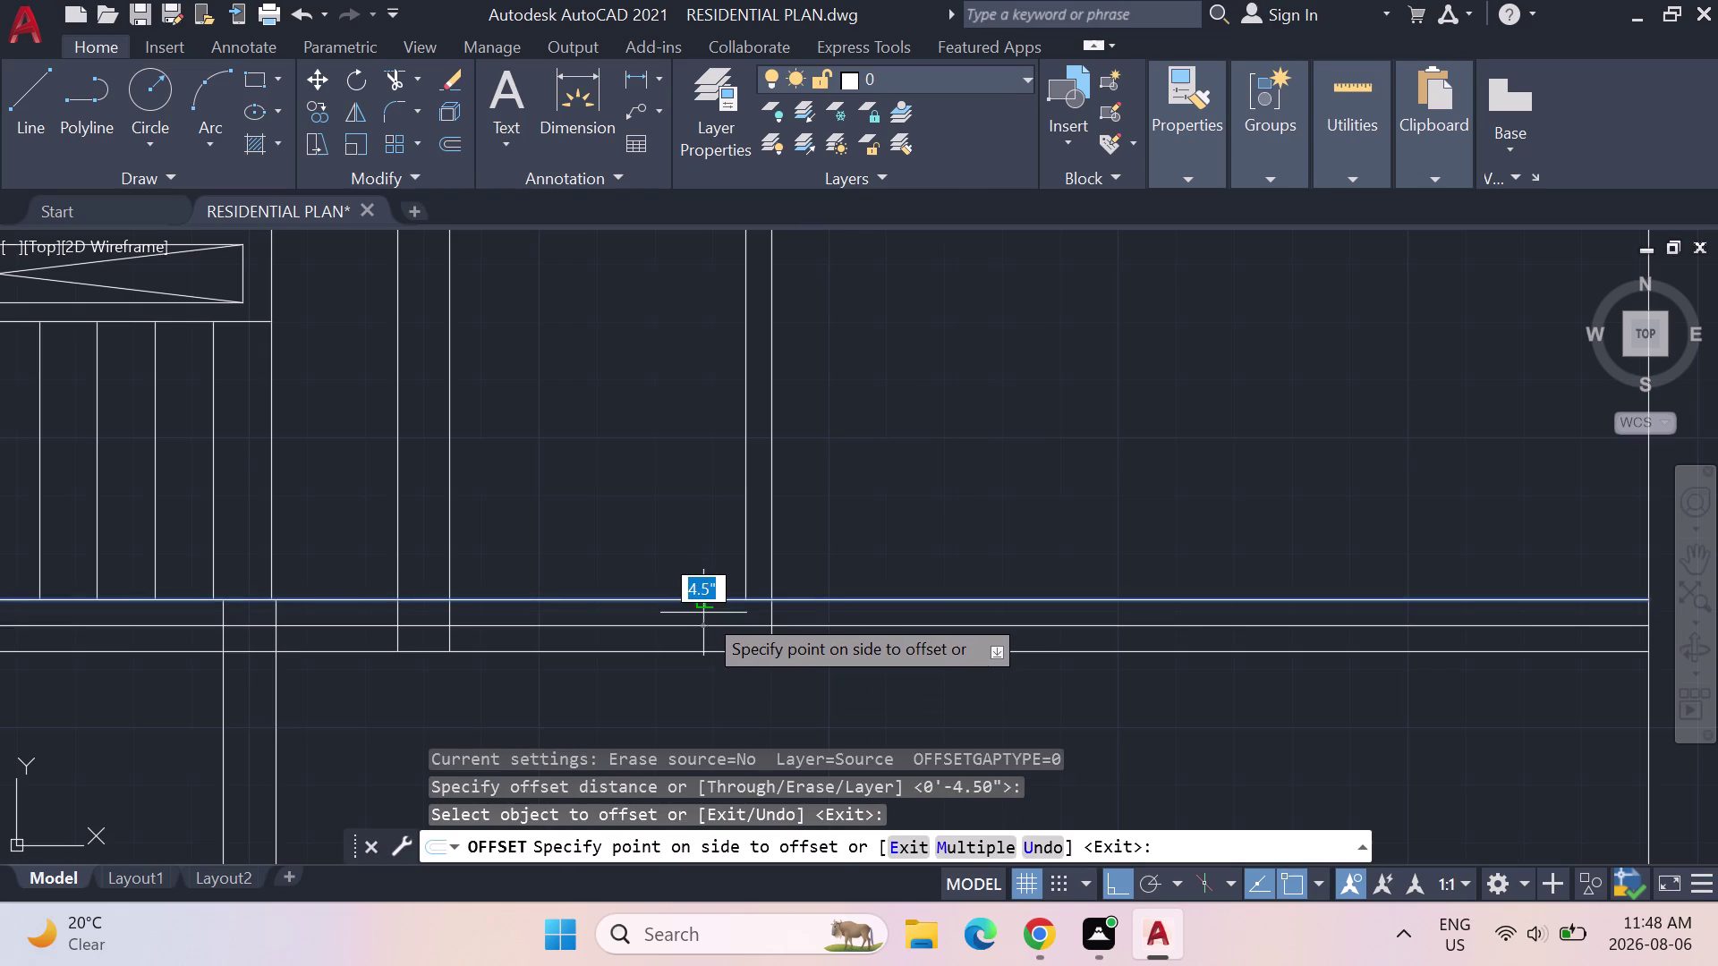
click(703, 613)
scroll(down, 3)
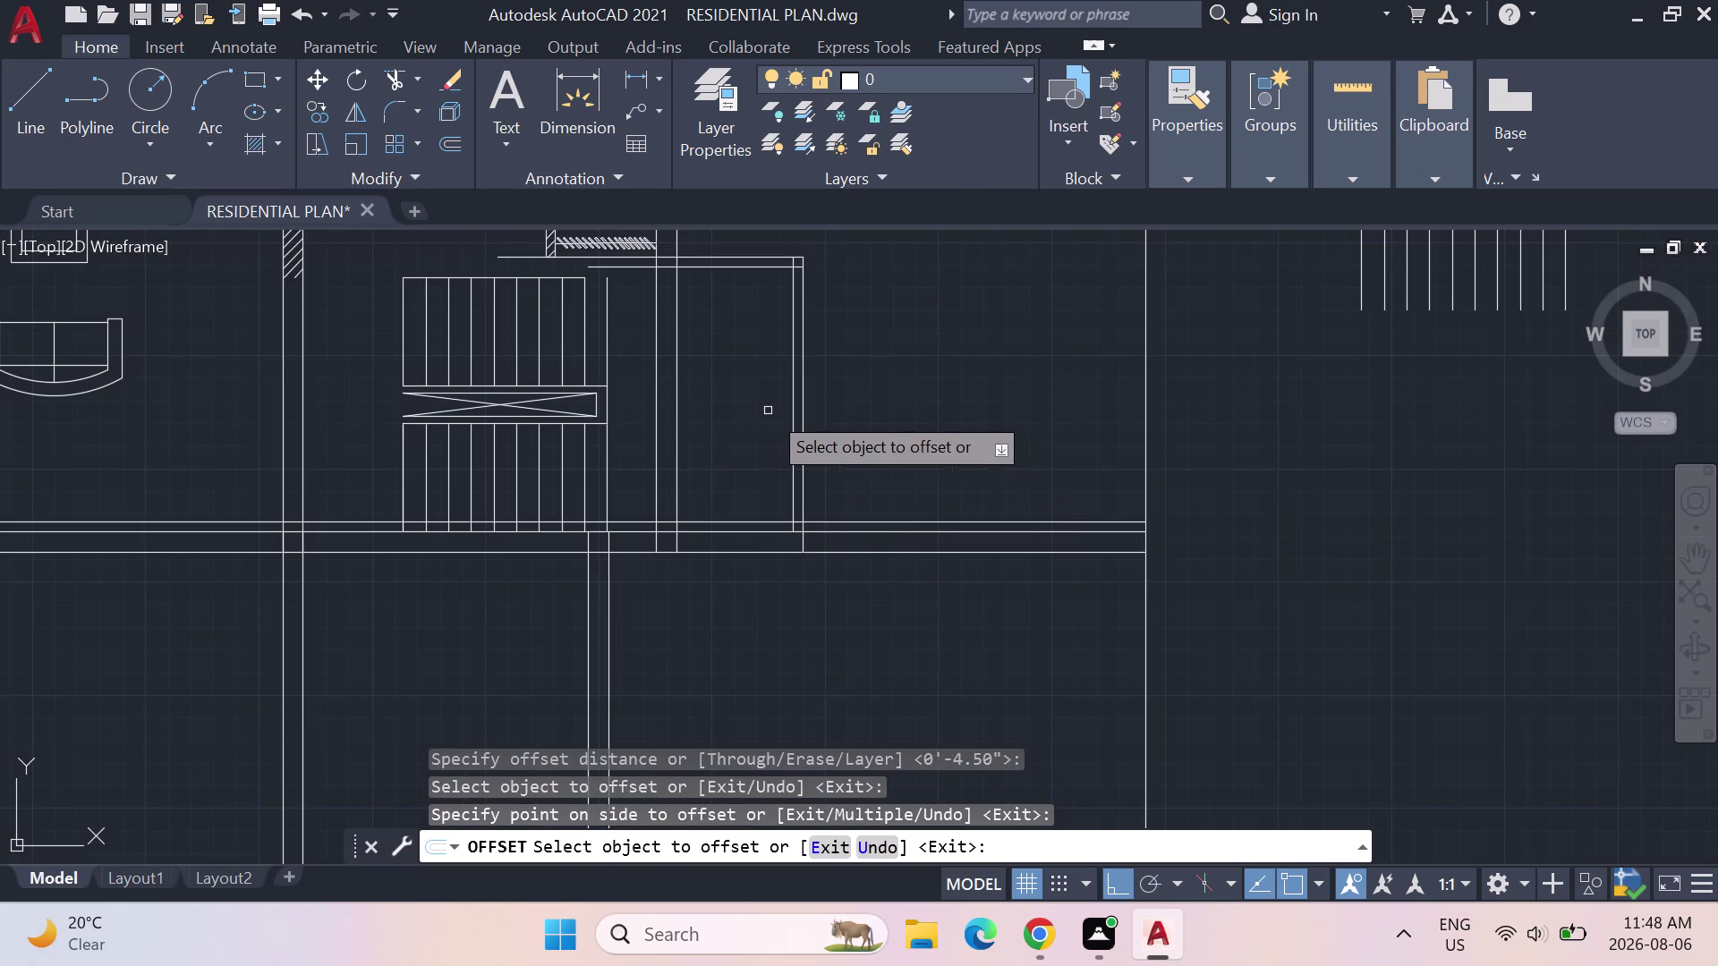
middle_drag(768, 410, 765, 439)
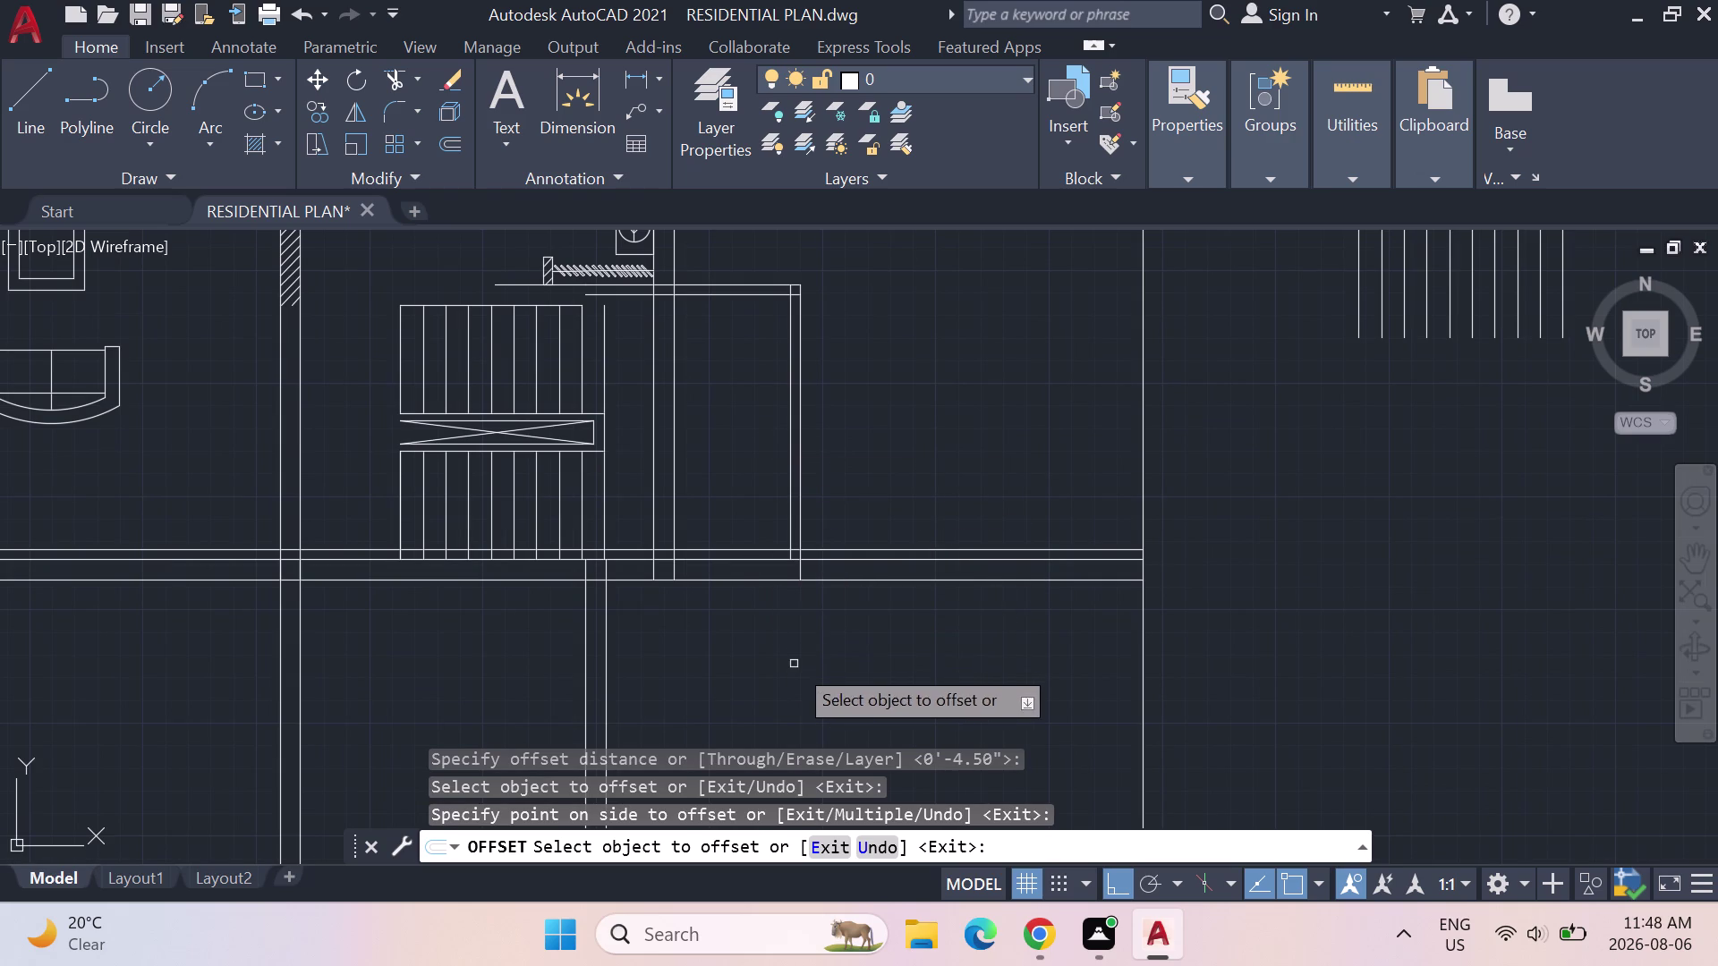
click(663, 561)
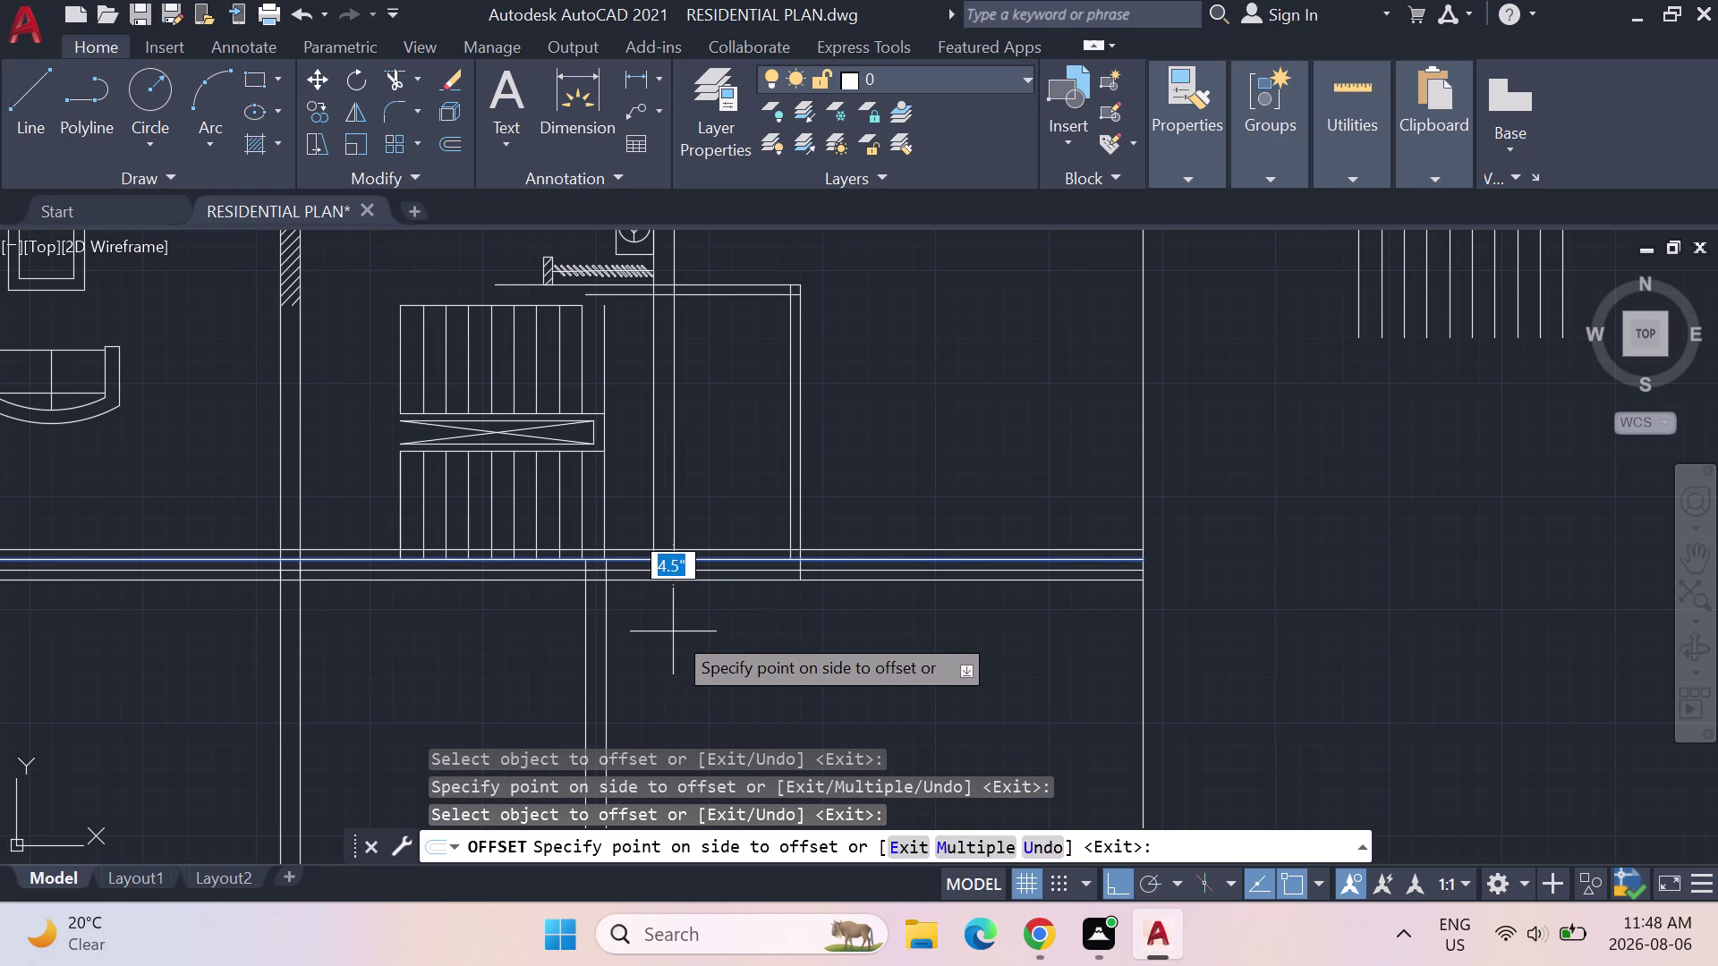
key(ctrl+z)
key(ctrl+z)
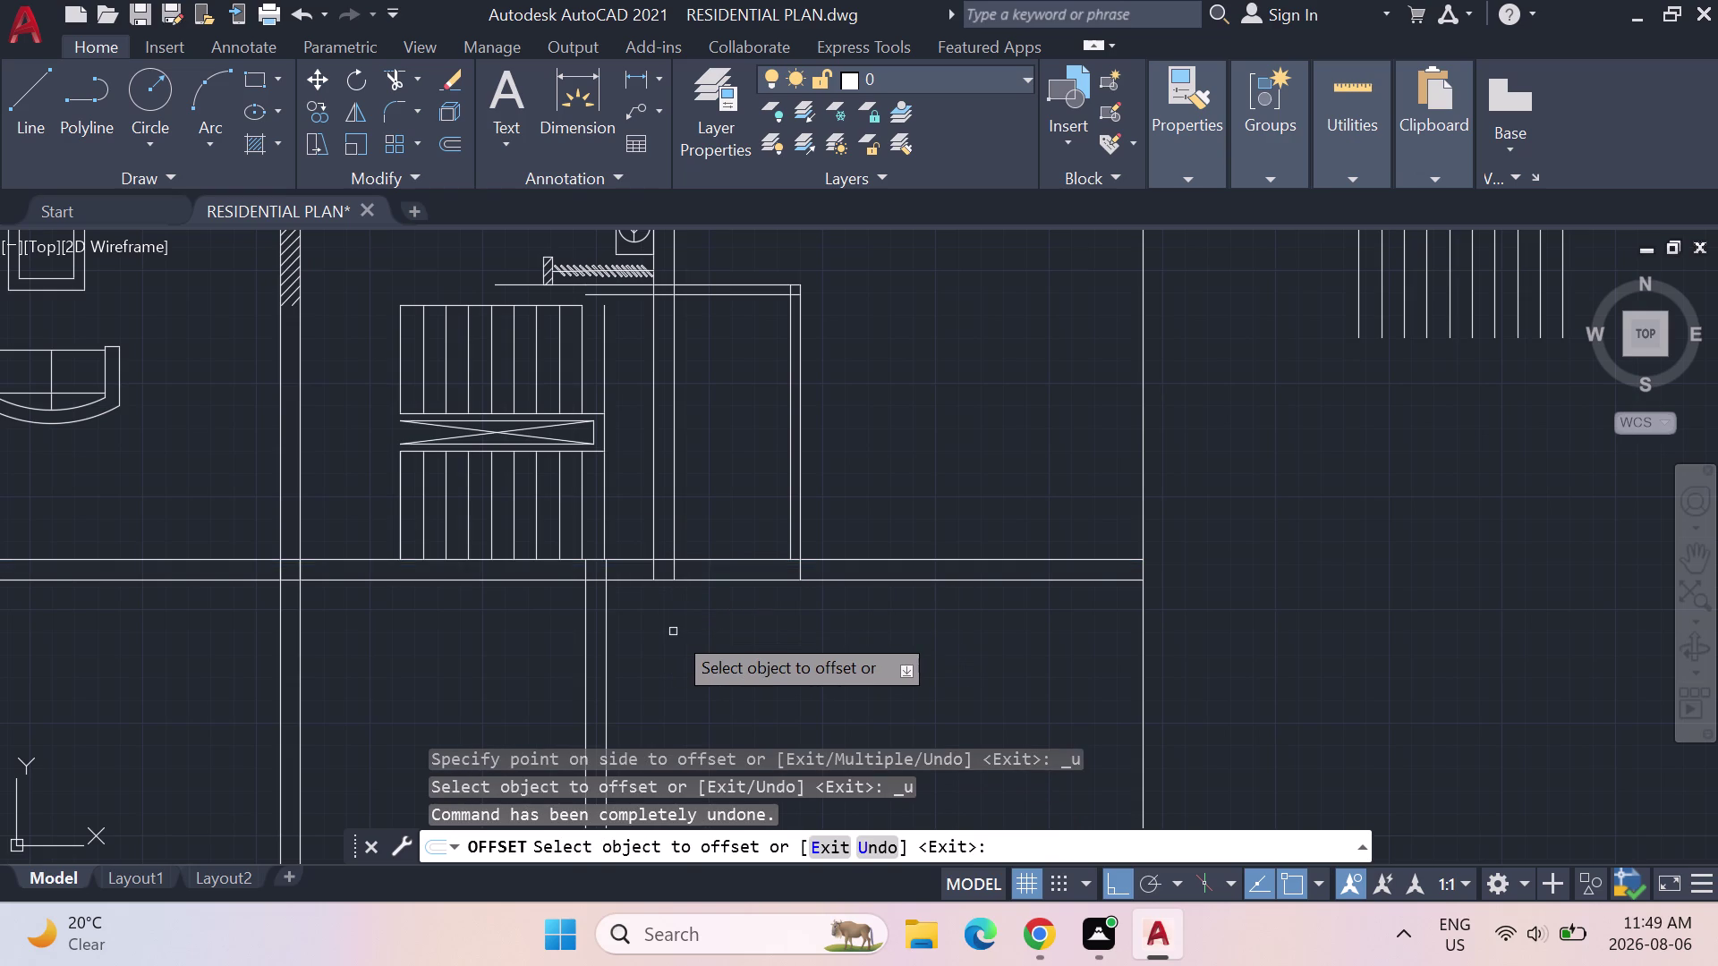
key(ctrl+y)
key(ctrl+y)
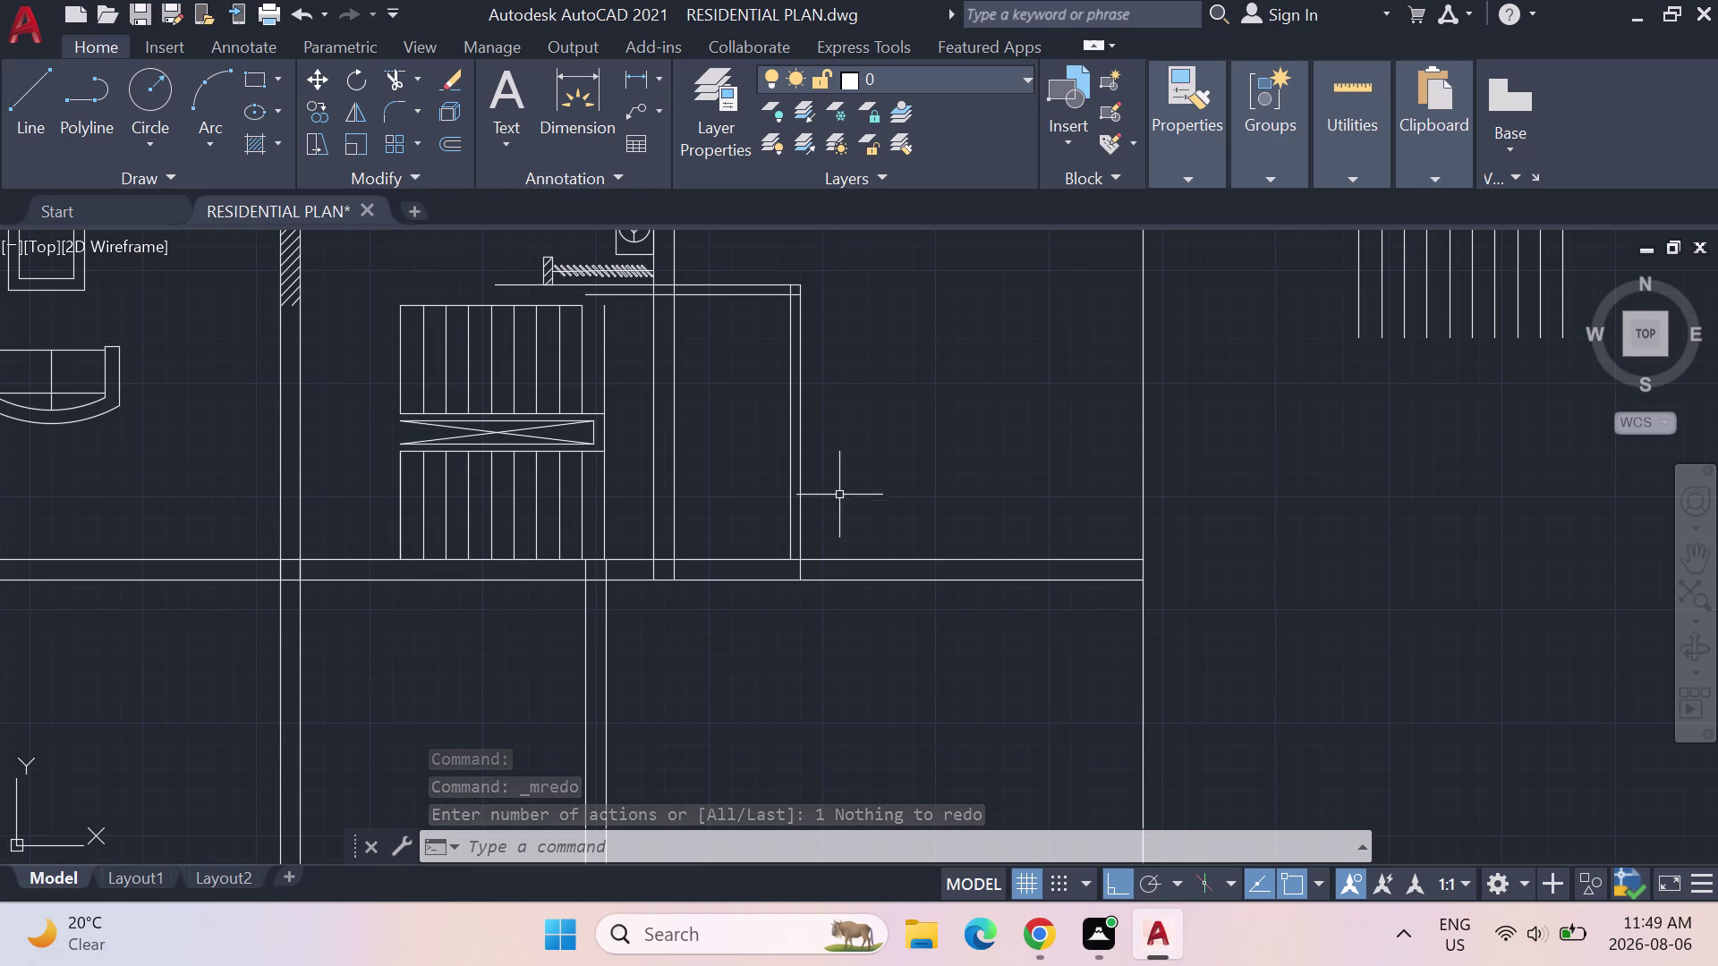
Offset the horizontal wall line beneath the stairs by 4.5 inches.
text(OFF)
key(Return)
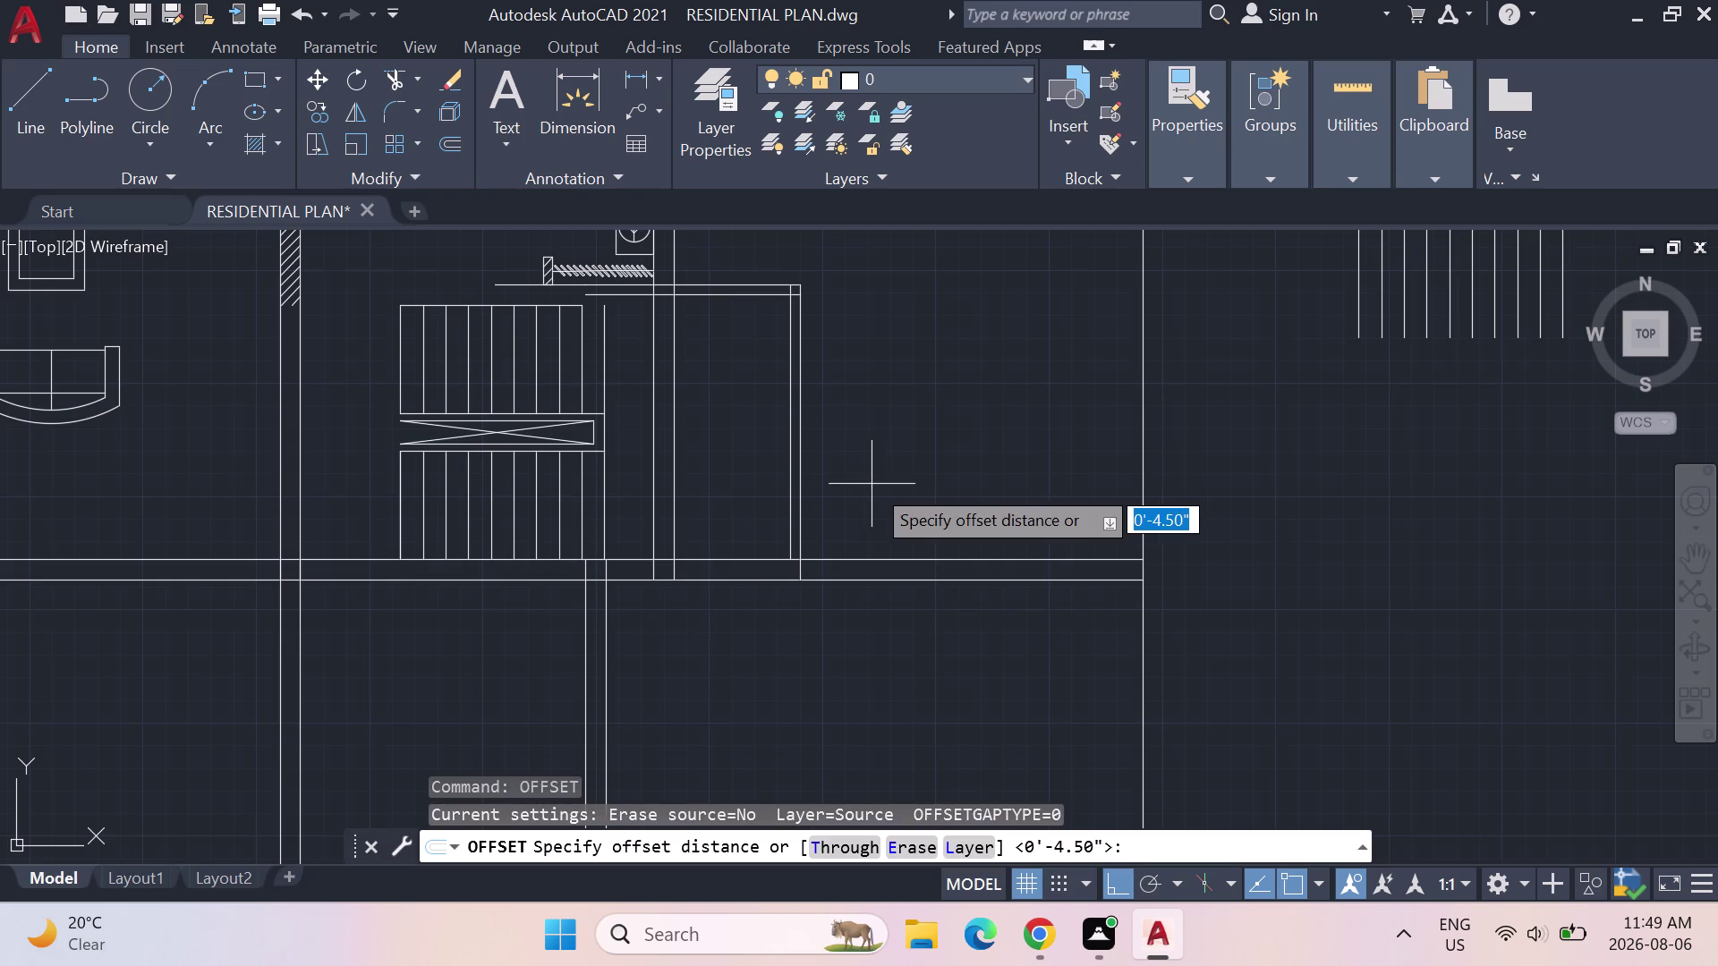
key(Return)
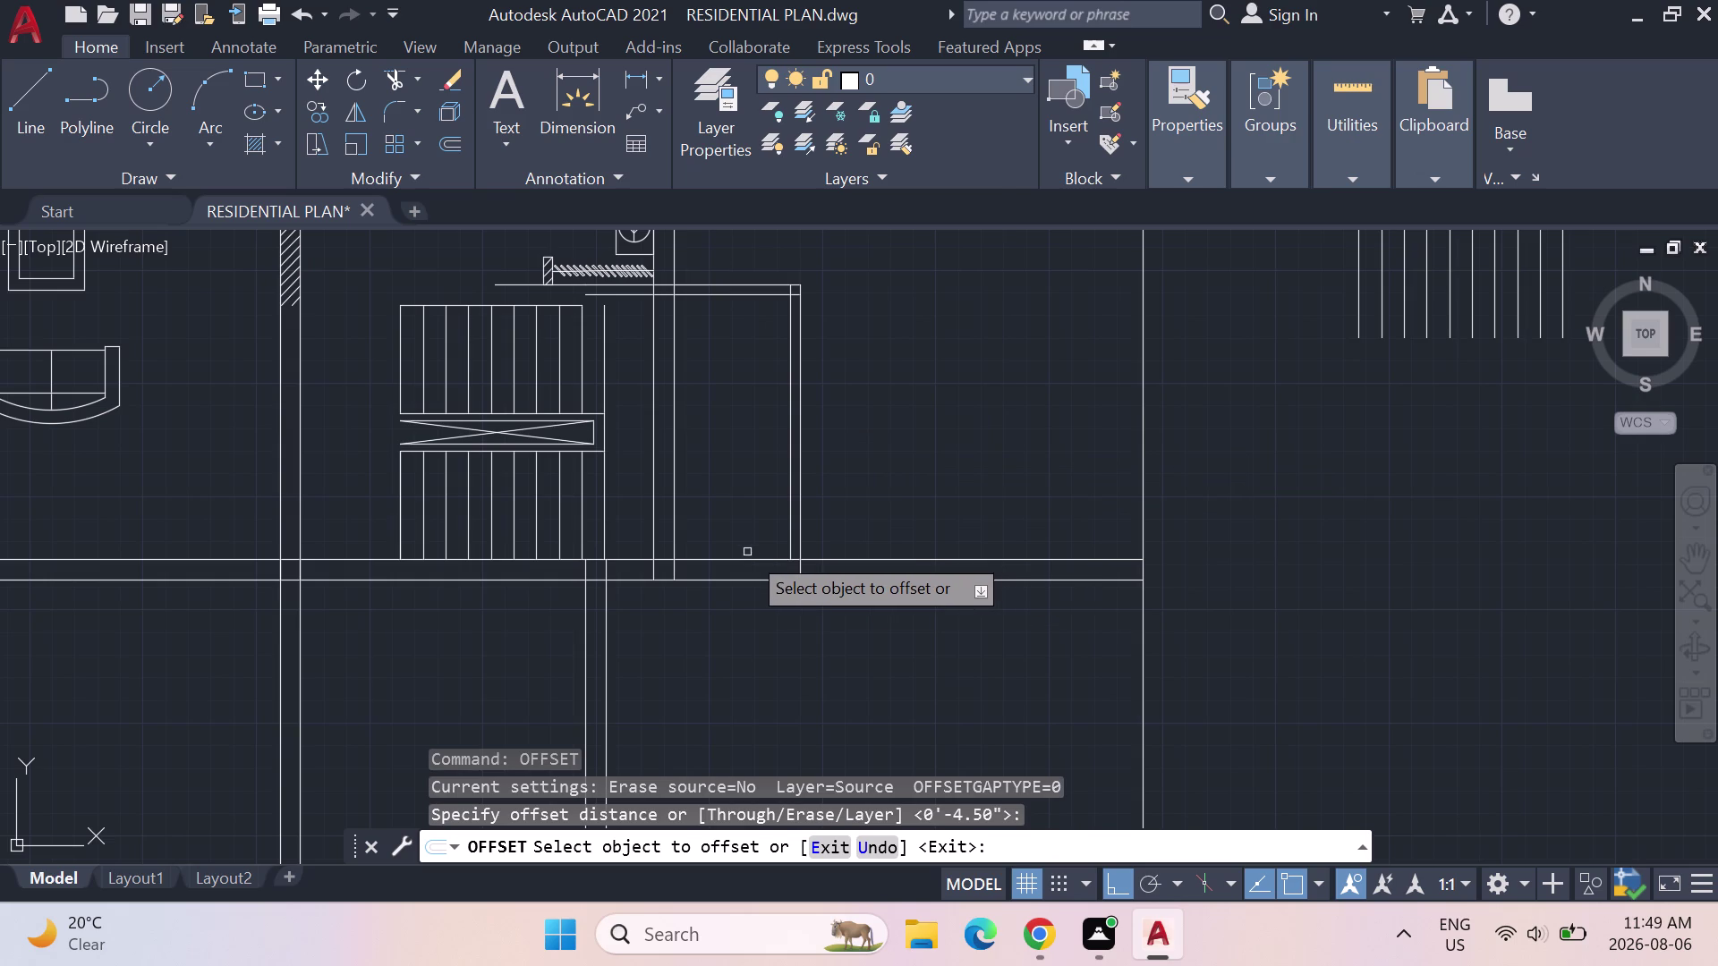
click(748, 564)
click(748, 559)
click(750, 572)
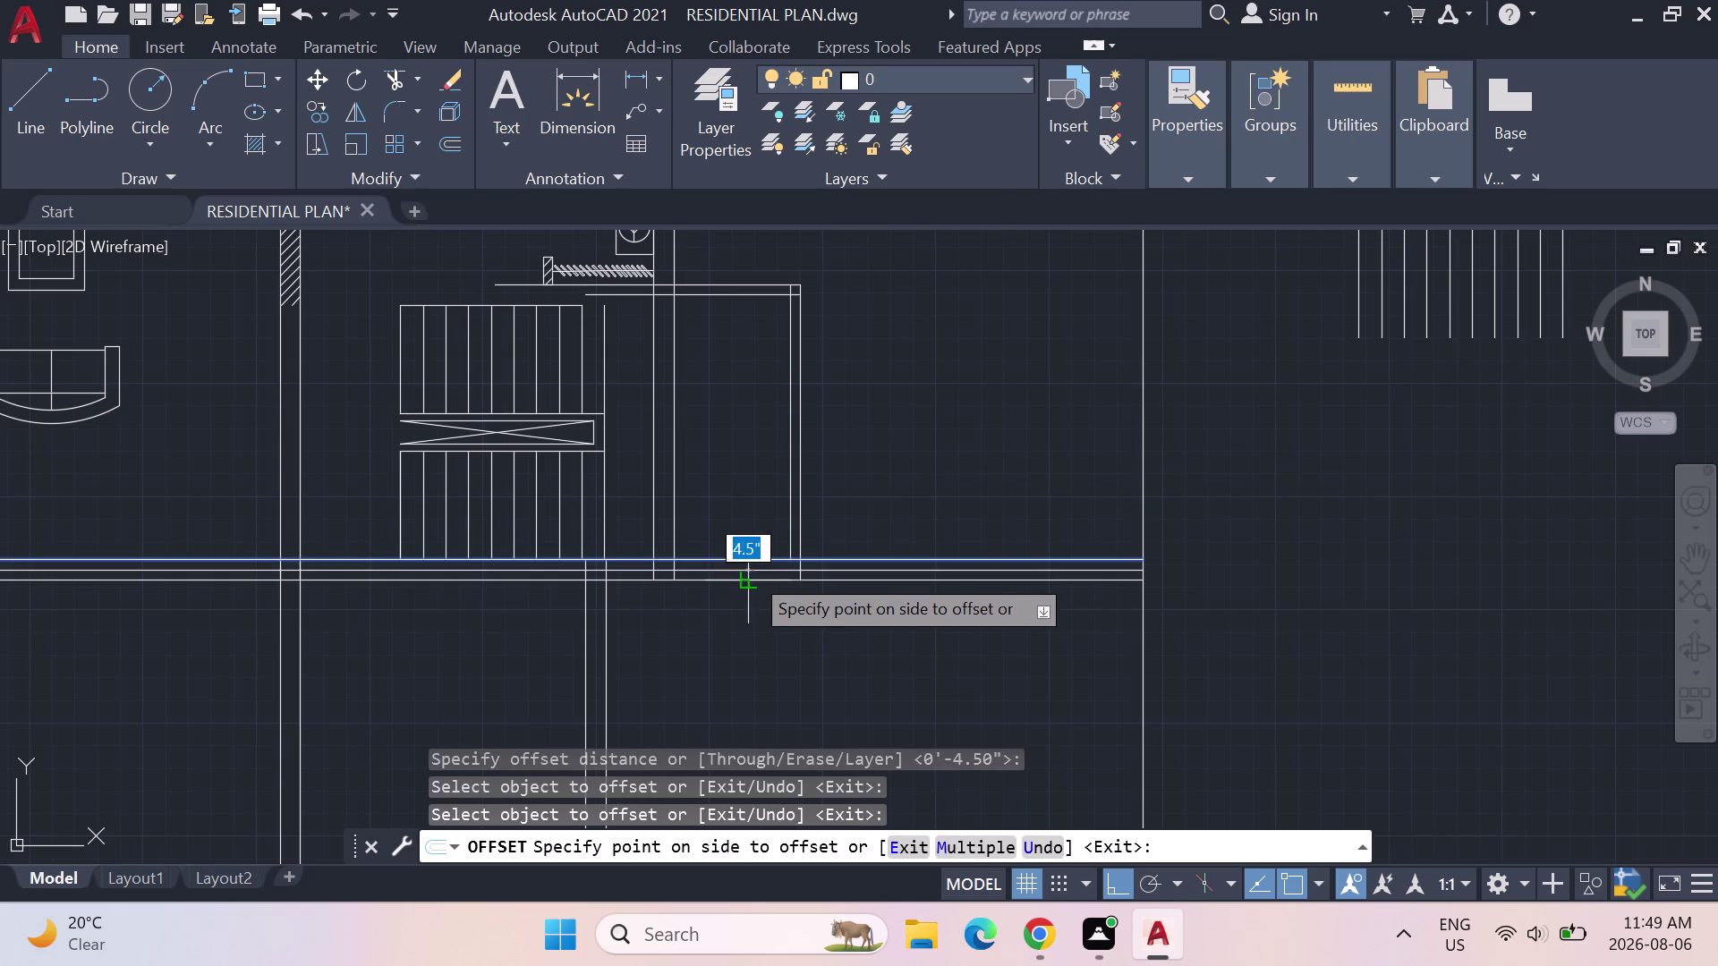
scroll(up, 3)
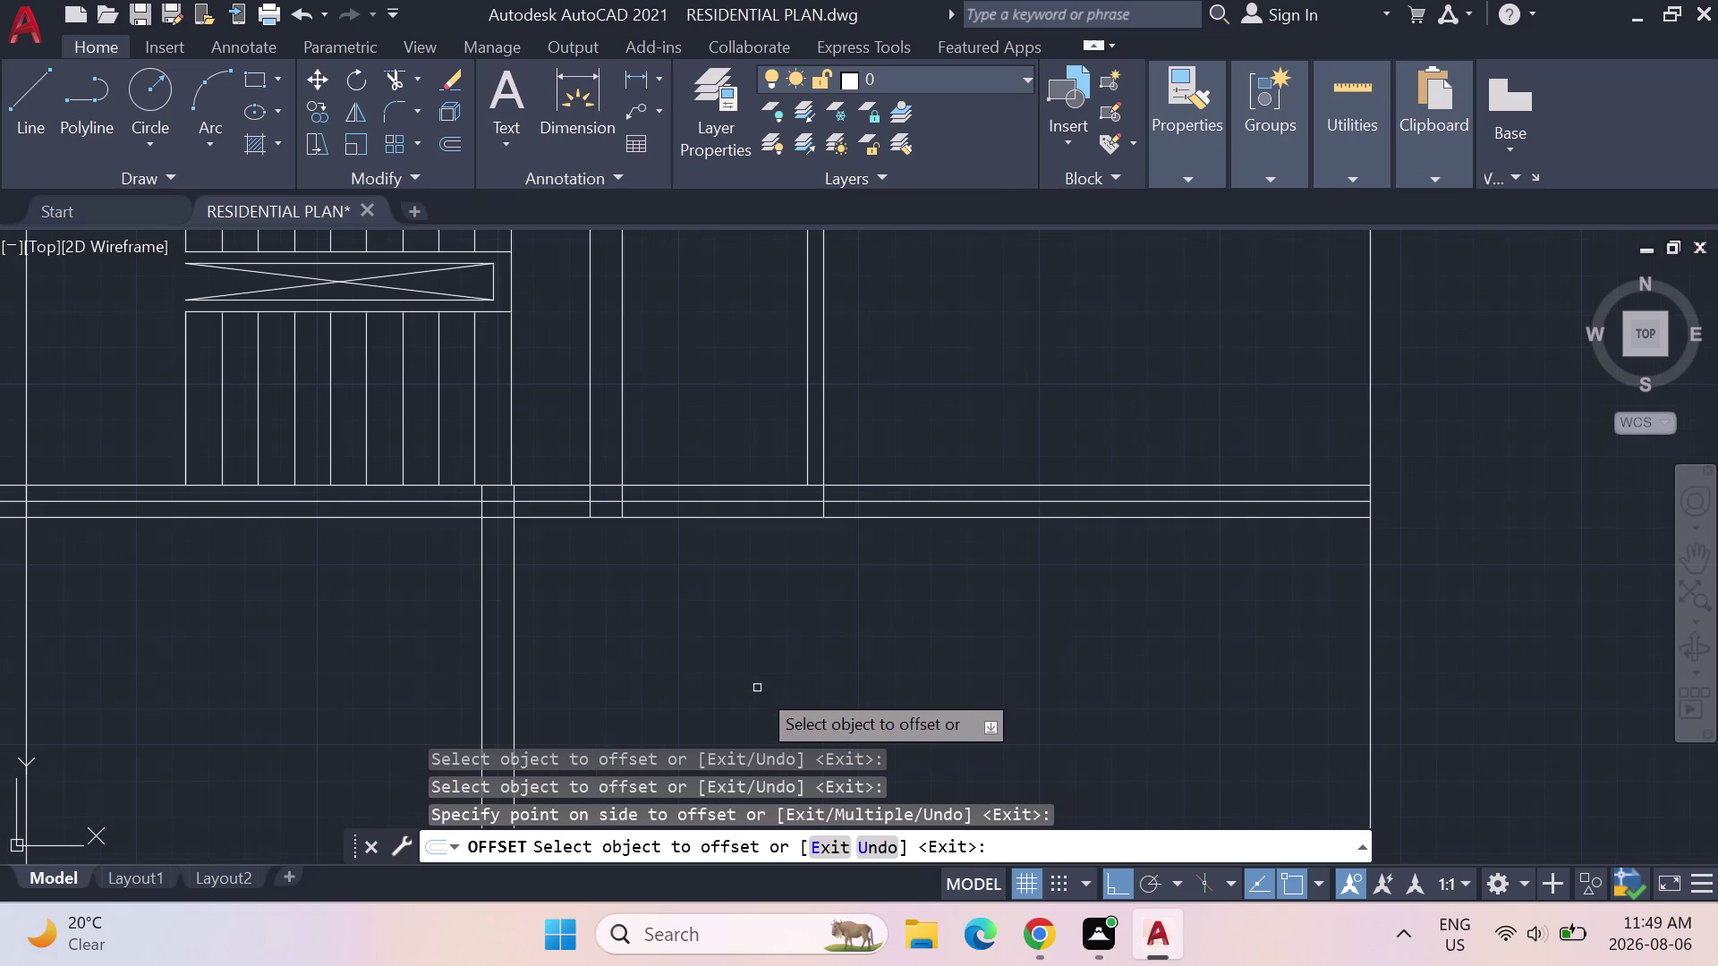
key(Escape)
key(Escape)
key(Escape)
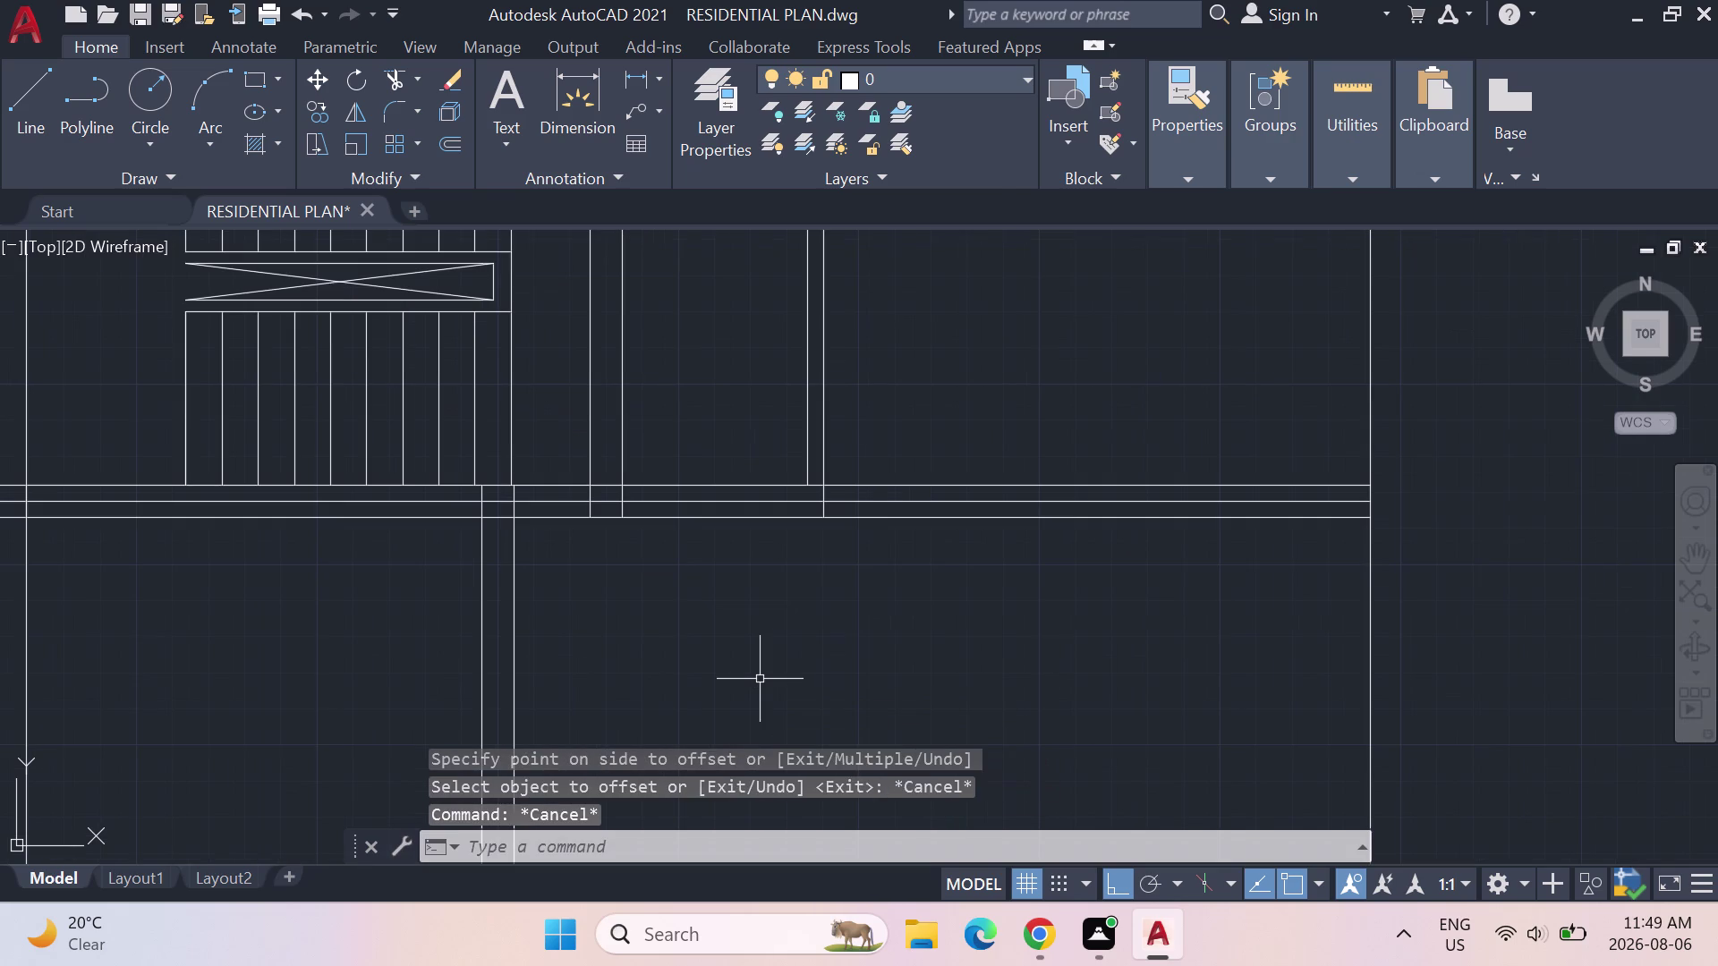
Trim the double wall lines at the stair opening, redoing one wrong trim.
text(TRIM)
key(Return)
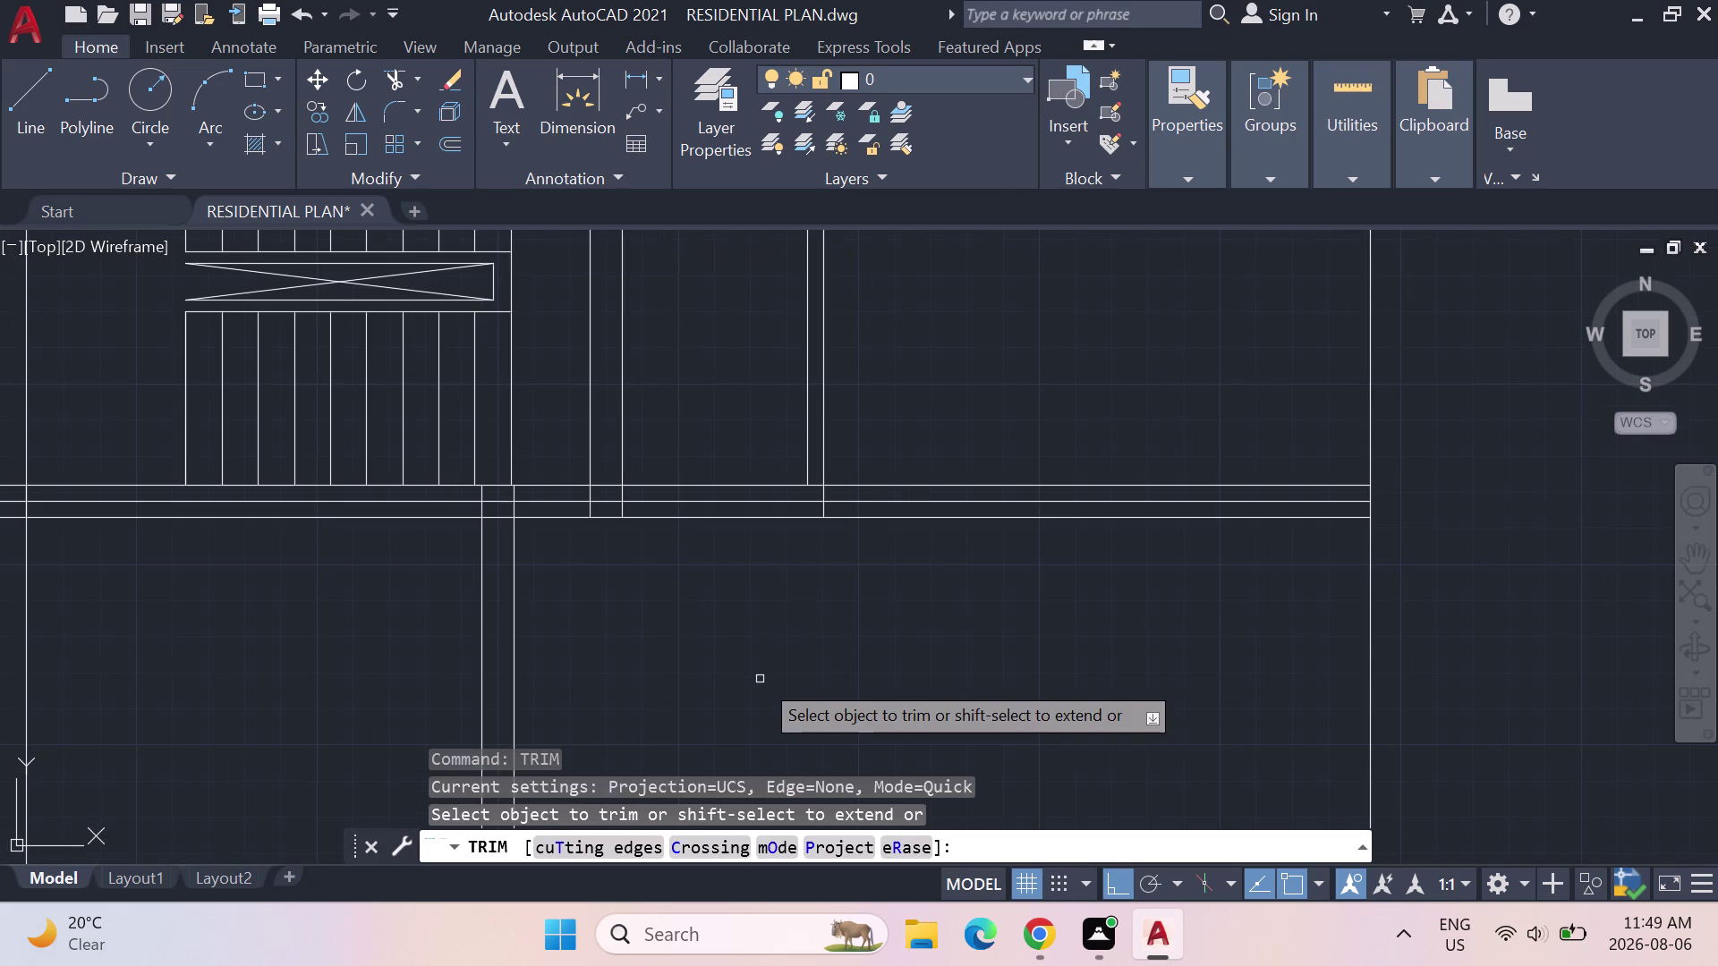
click(605, 501)
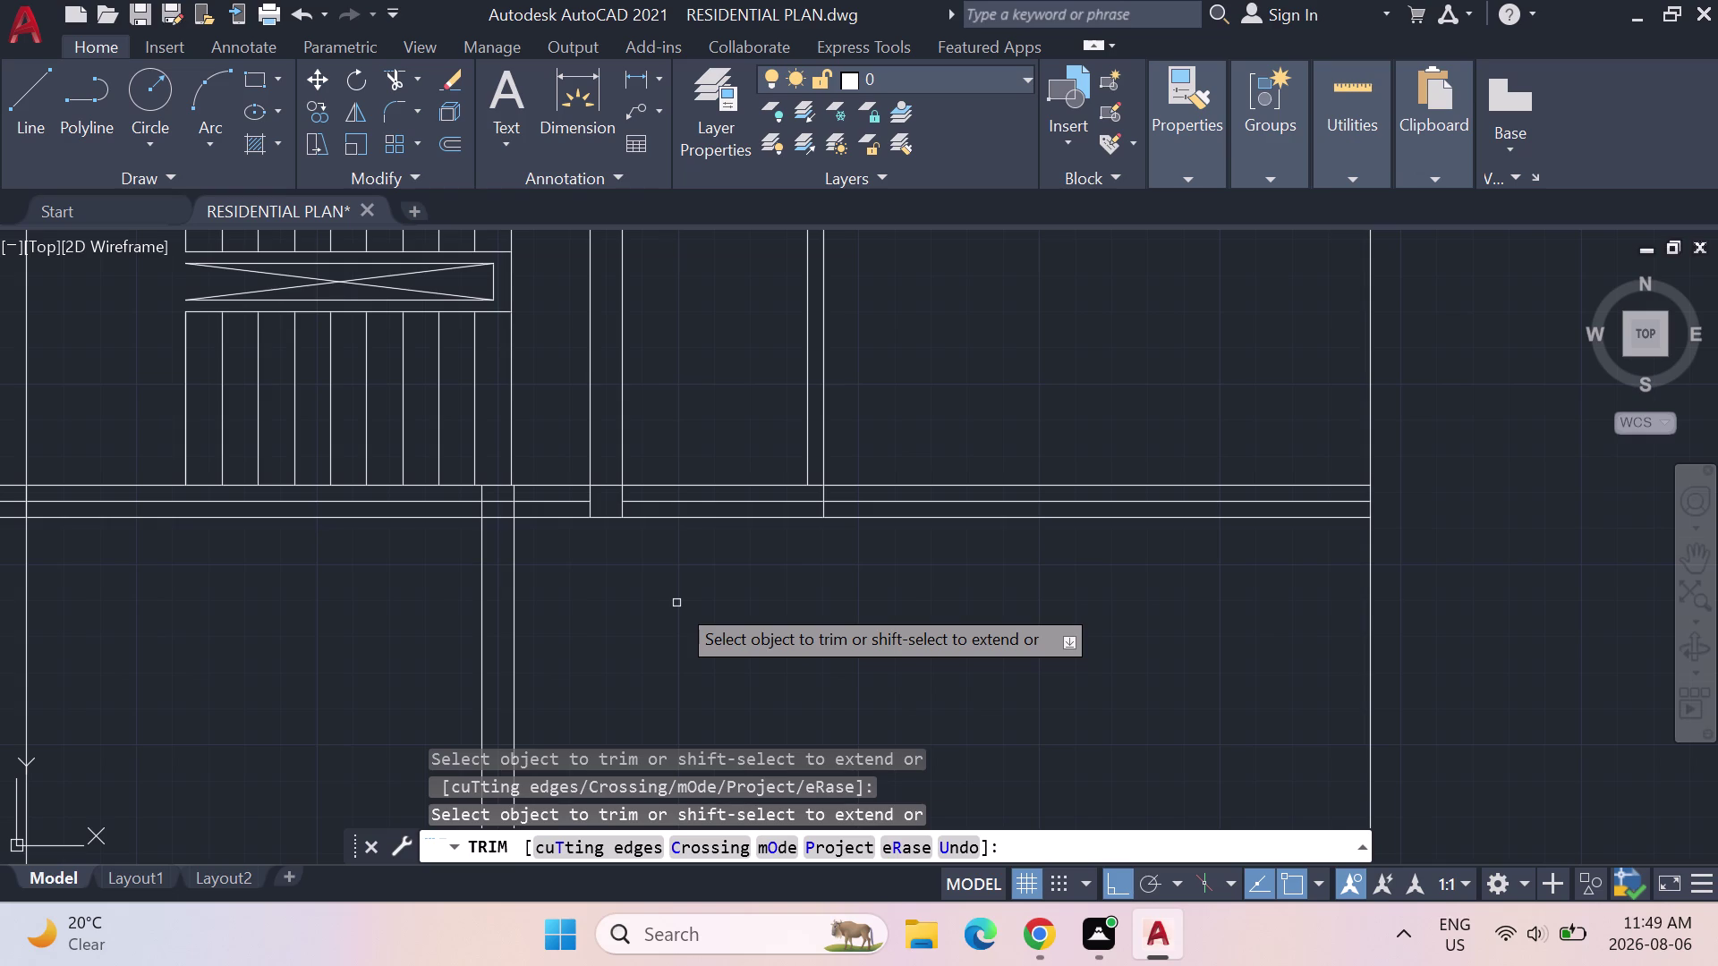
scroll(down, 3)
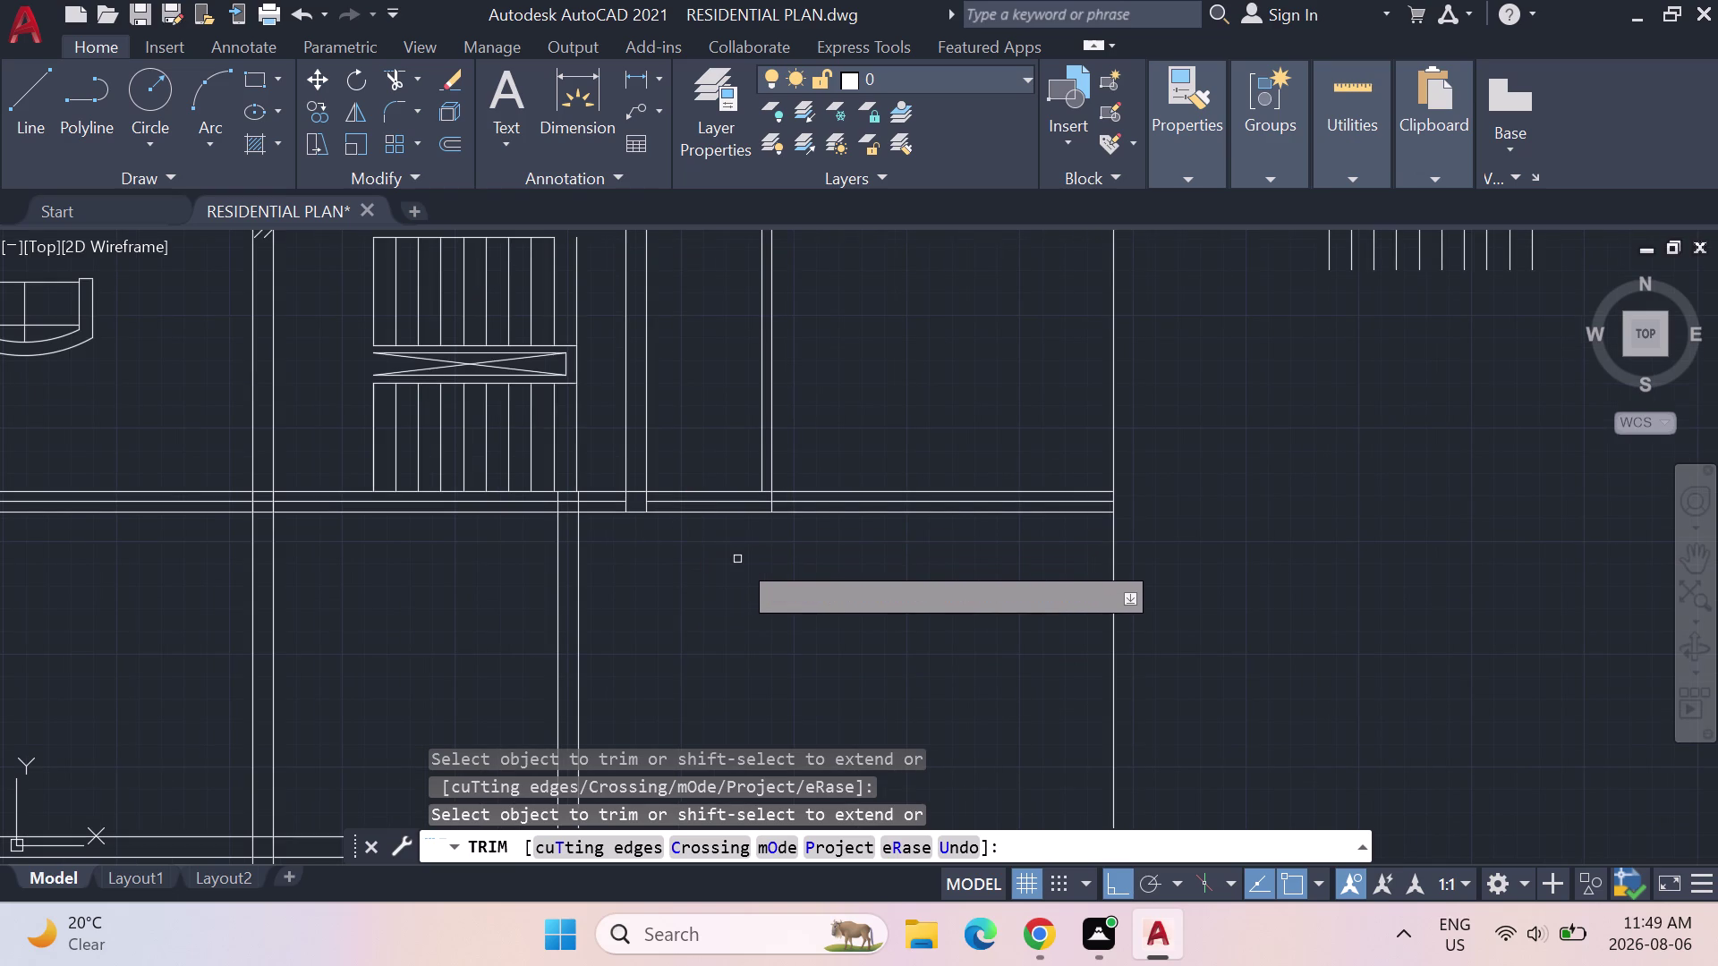
key(ctrl+z)
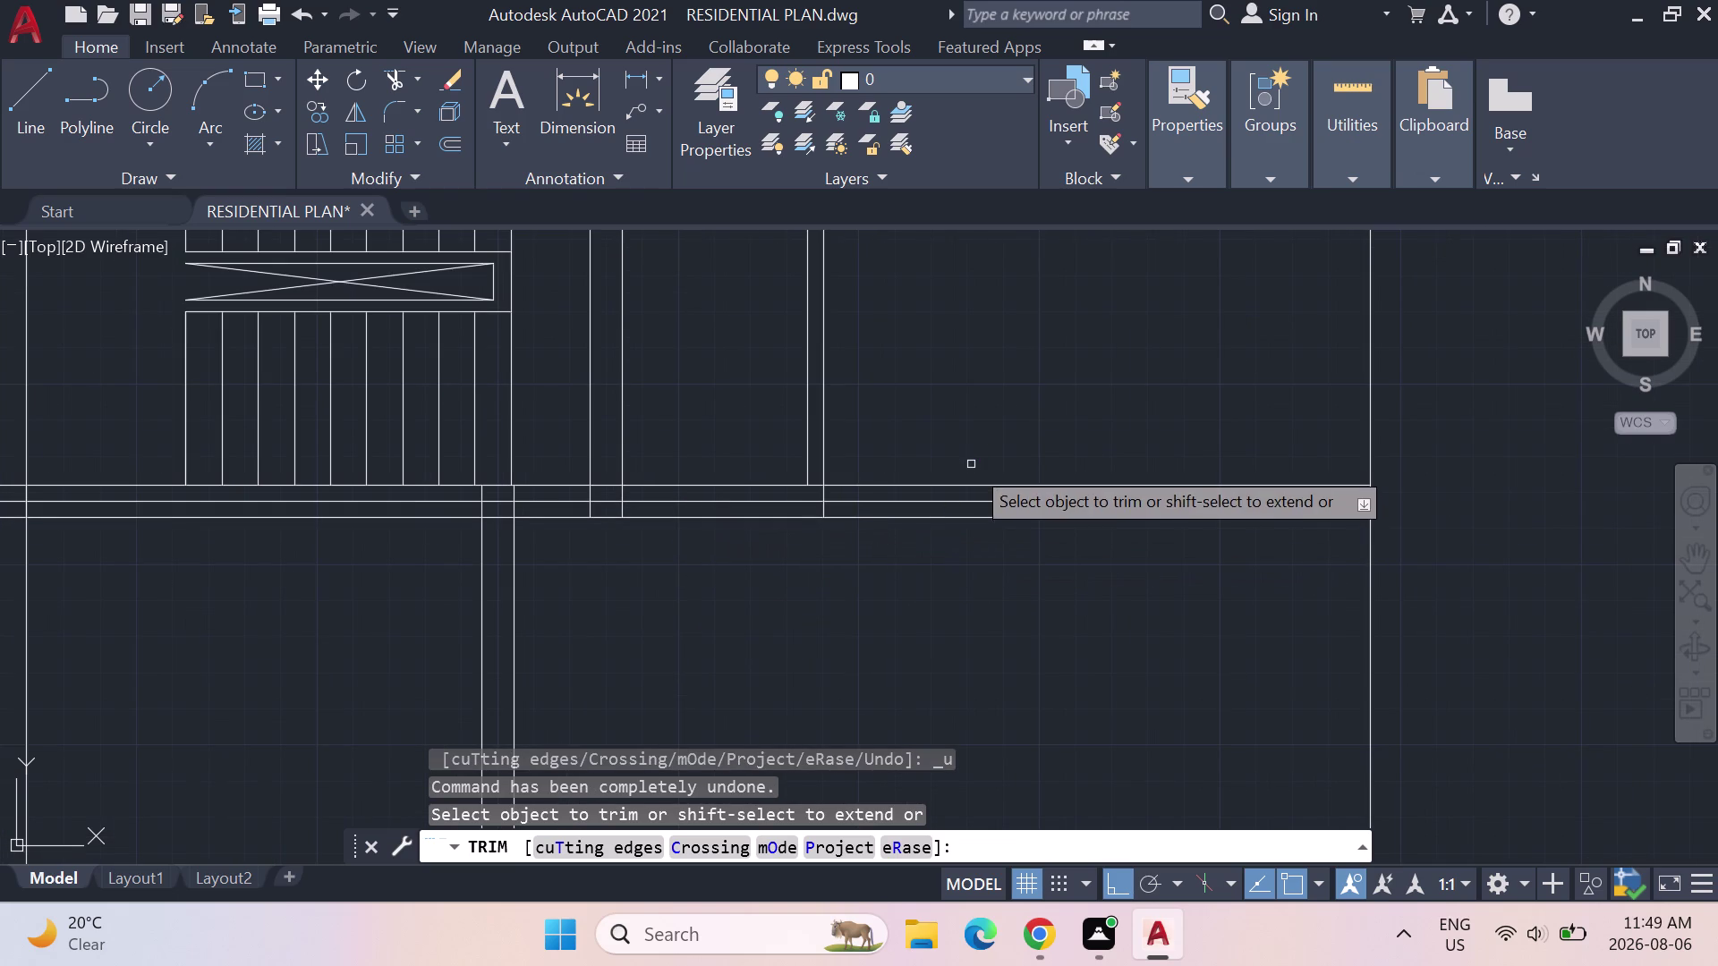
click(613, 503)
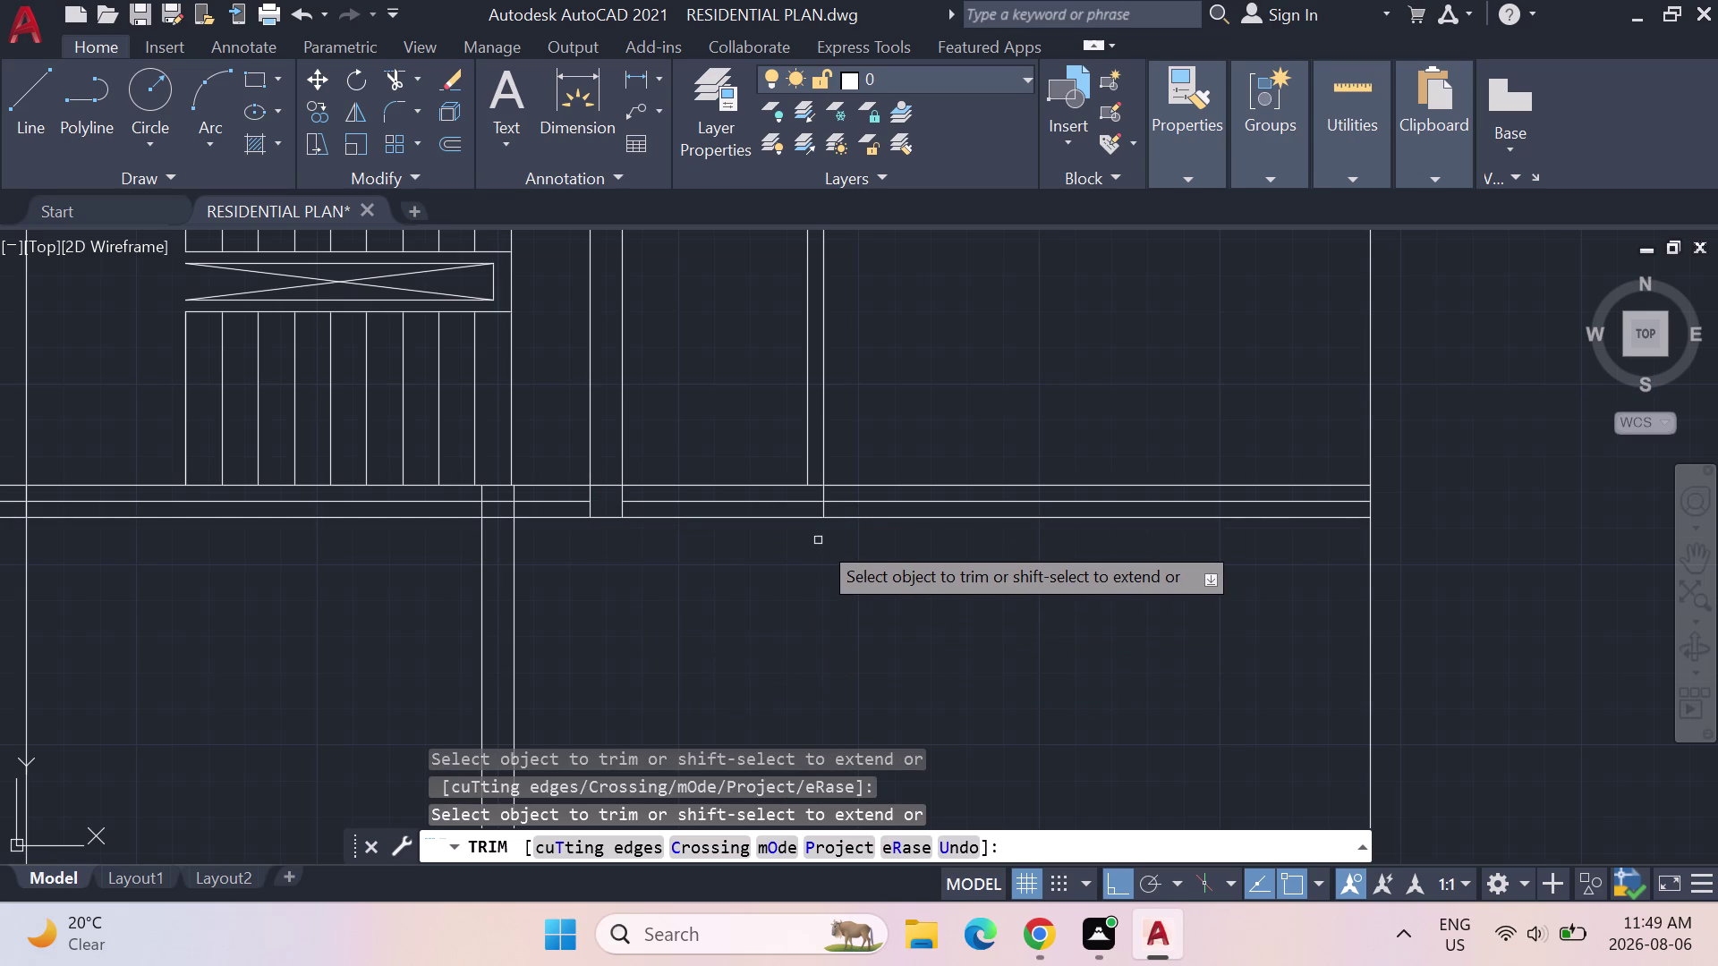
scroll(down, 3)
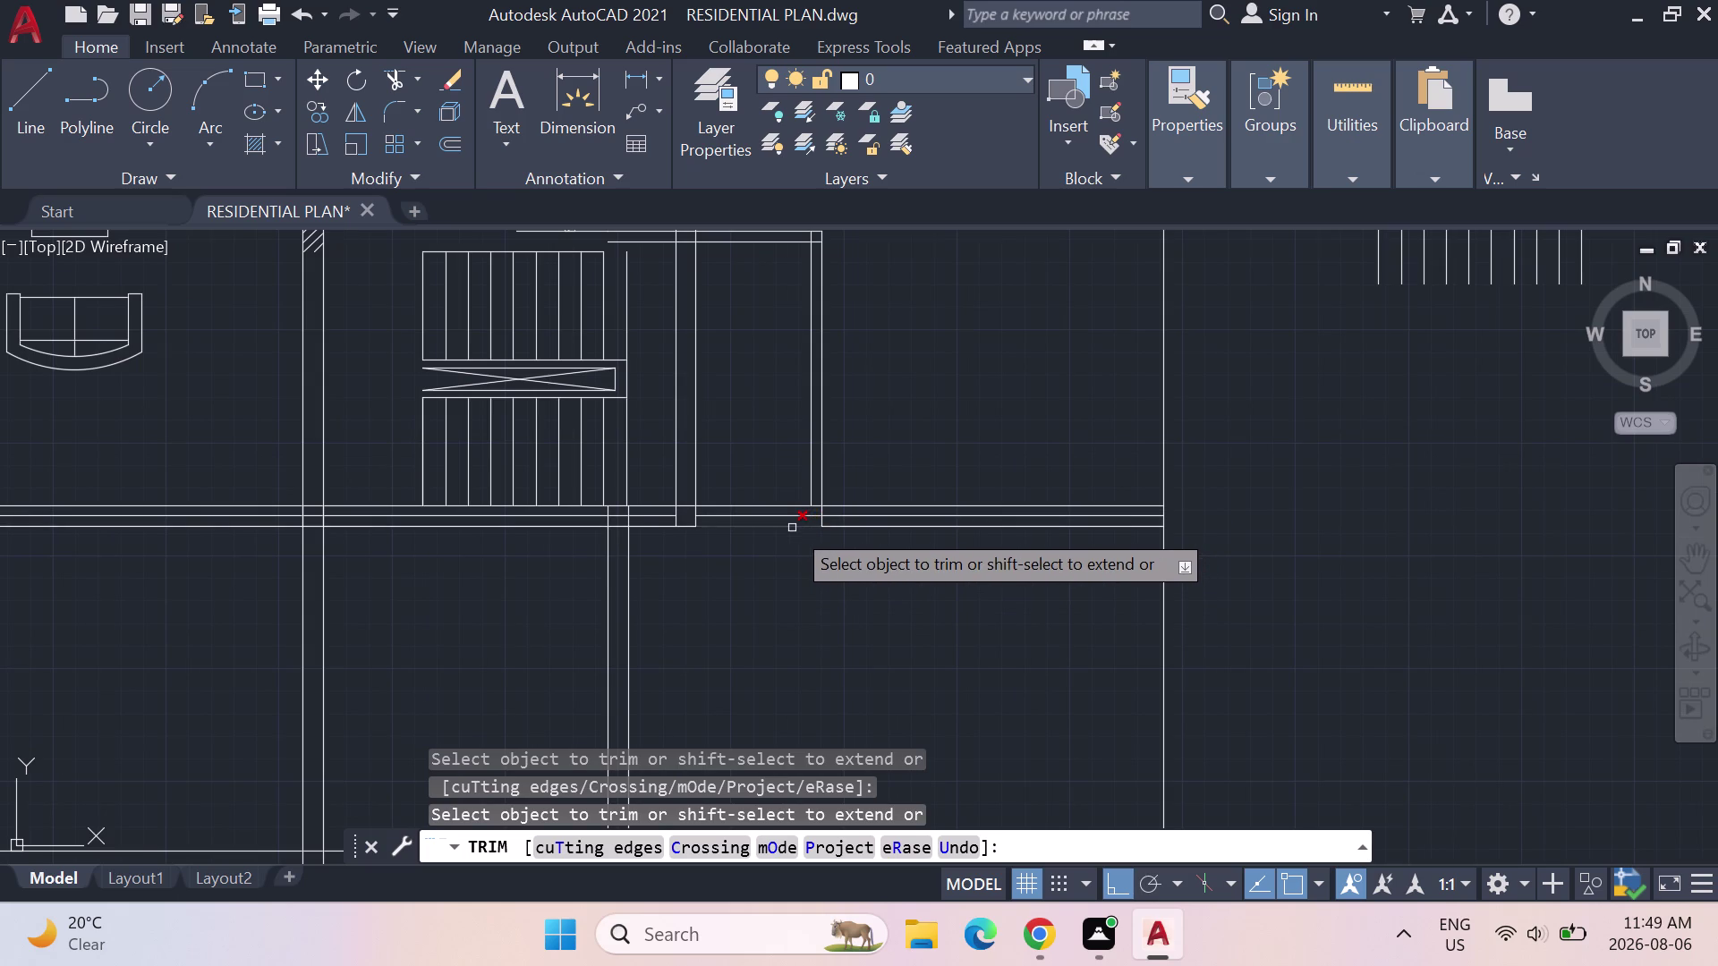
click(792, 527)
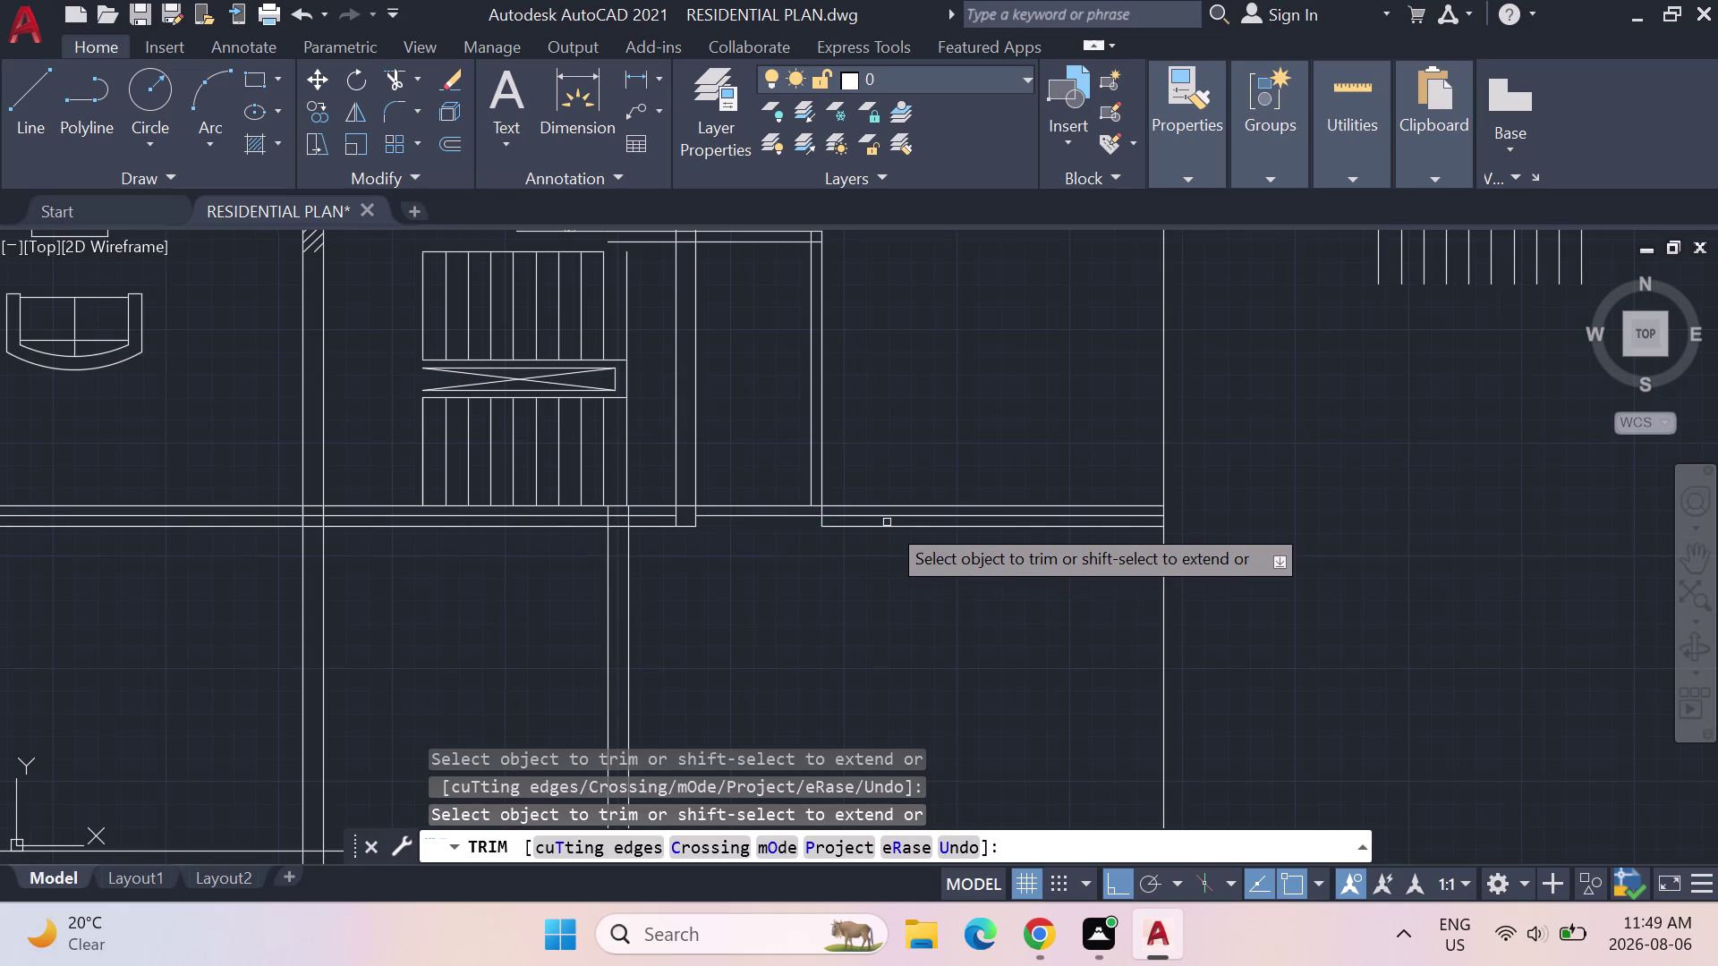
click(884, 529)
key(Escape)
key(Escape)
Select the long horizontal wall lines, then clear the selection.
drag(940, 561, 939, 514)
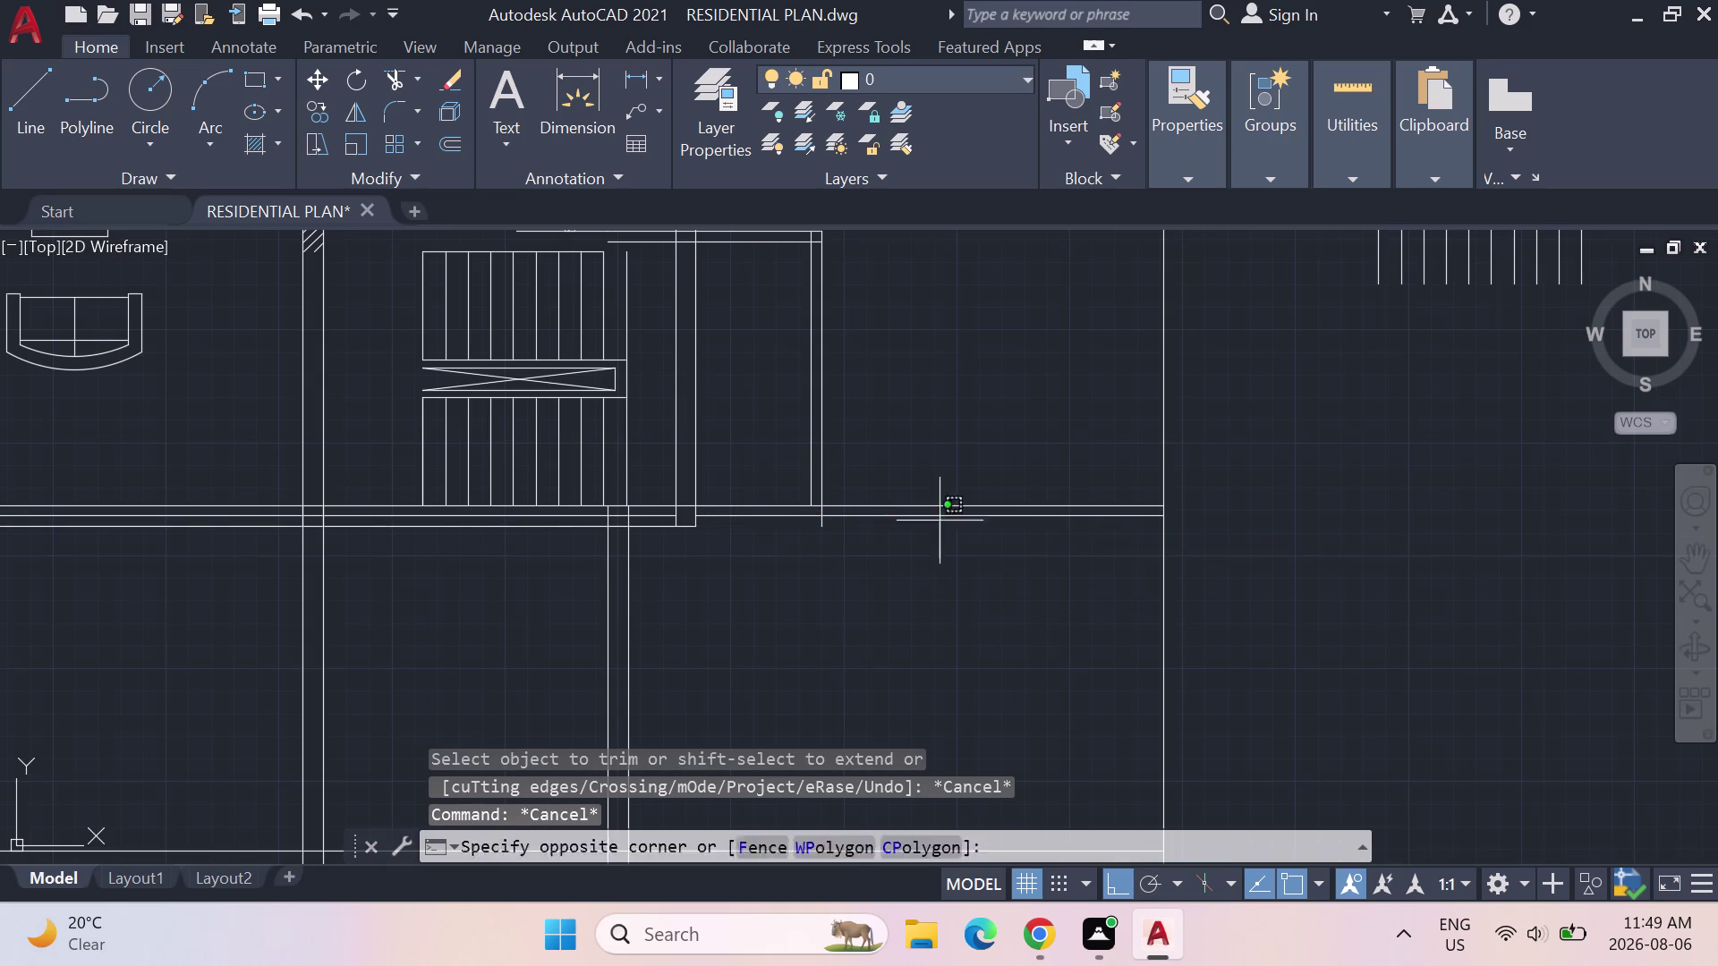
drag(939, 513, 948, 479)
drag(939, 492, 962, 571)
drag(966, 539, 946, 468)
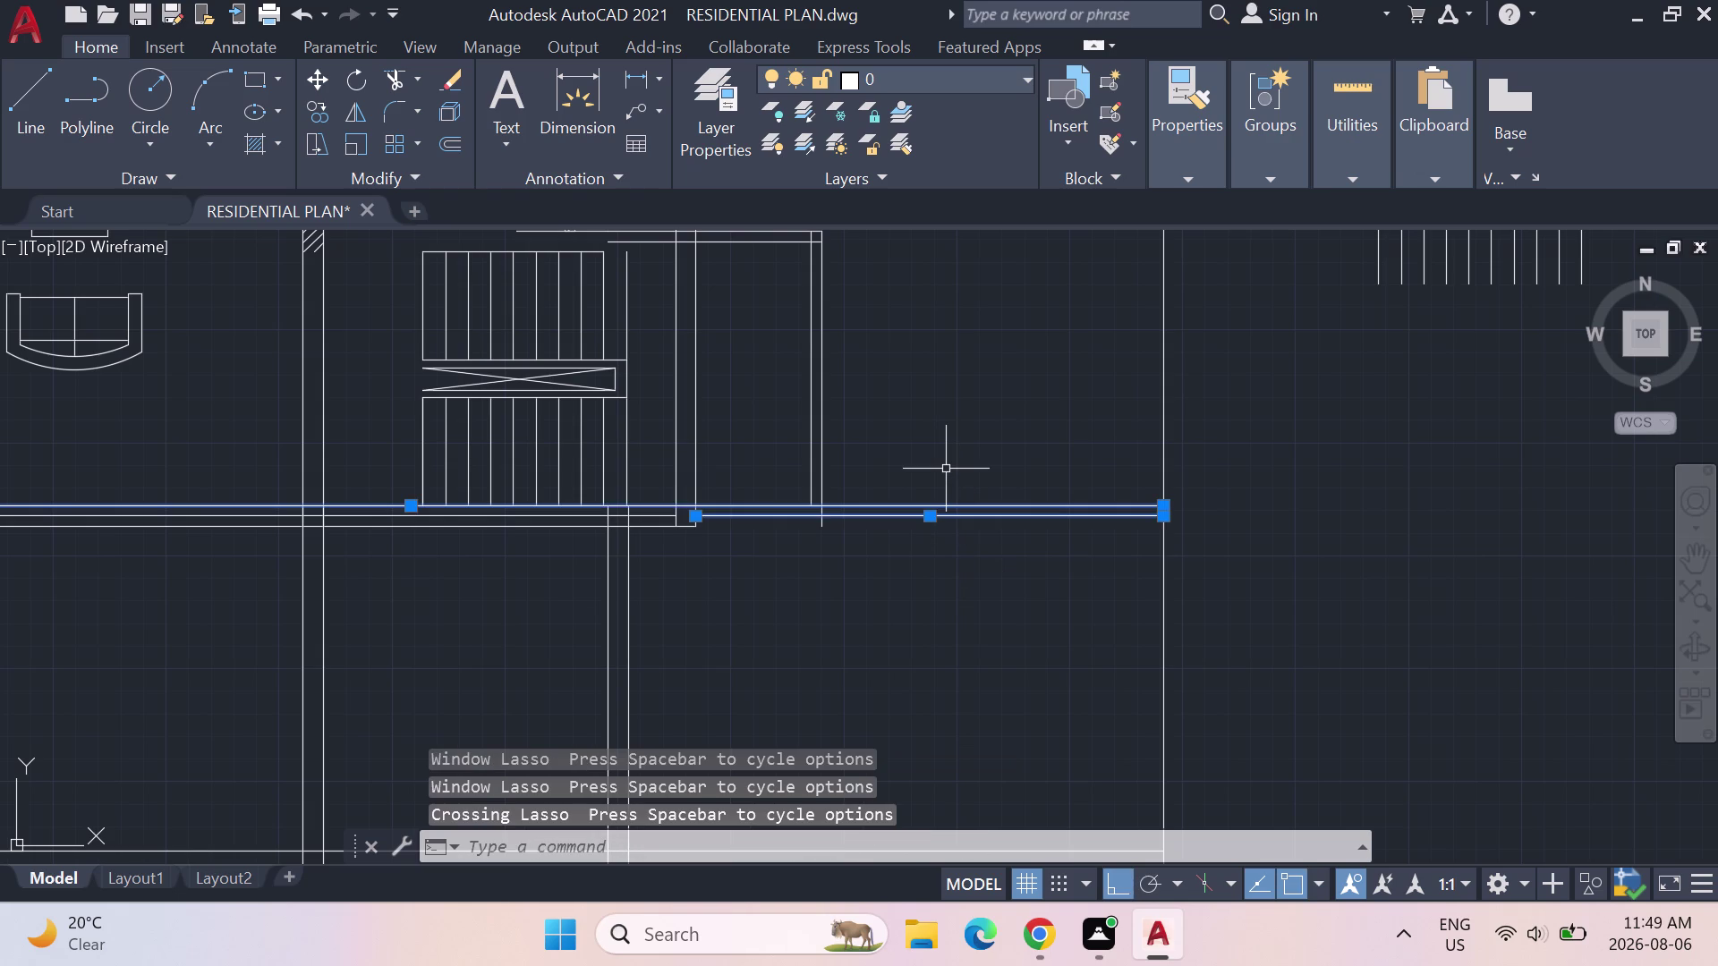
key(Escape)
key(Escape)
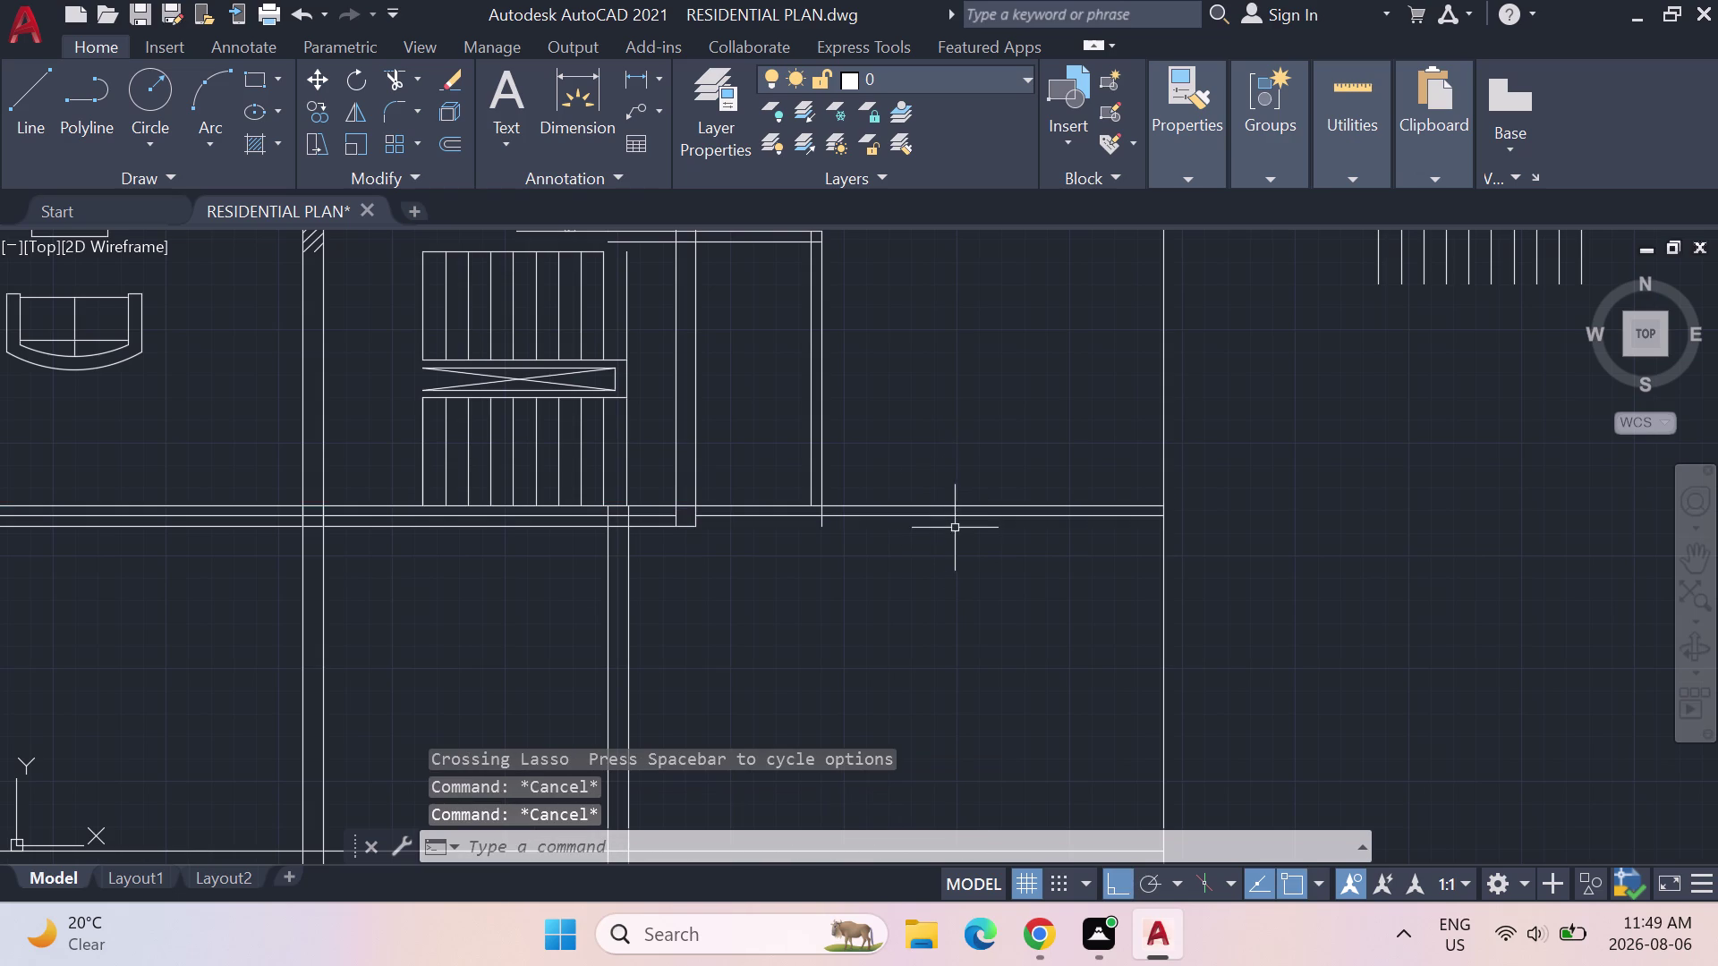
key(Escape)
key(Escape)
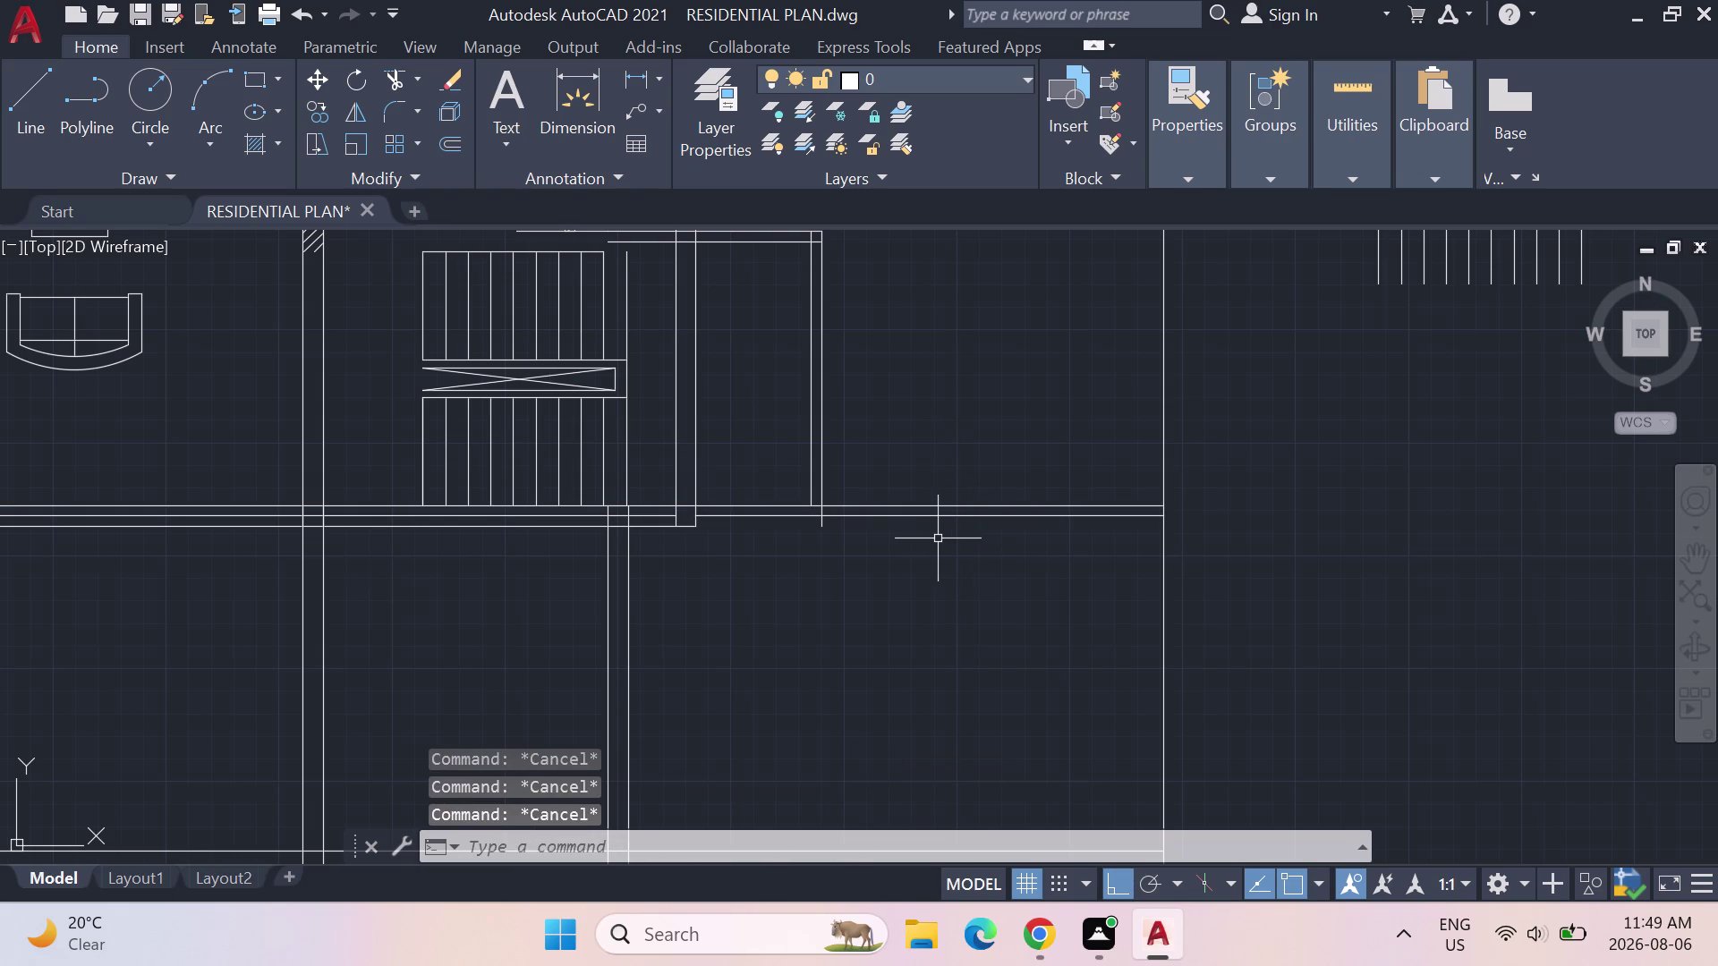
Trim the wall pieces beside the opening and delete the leftover line under the stairs.
text(T)
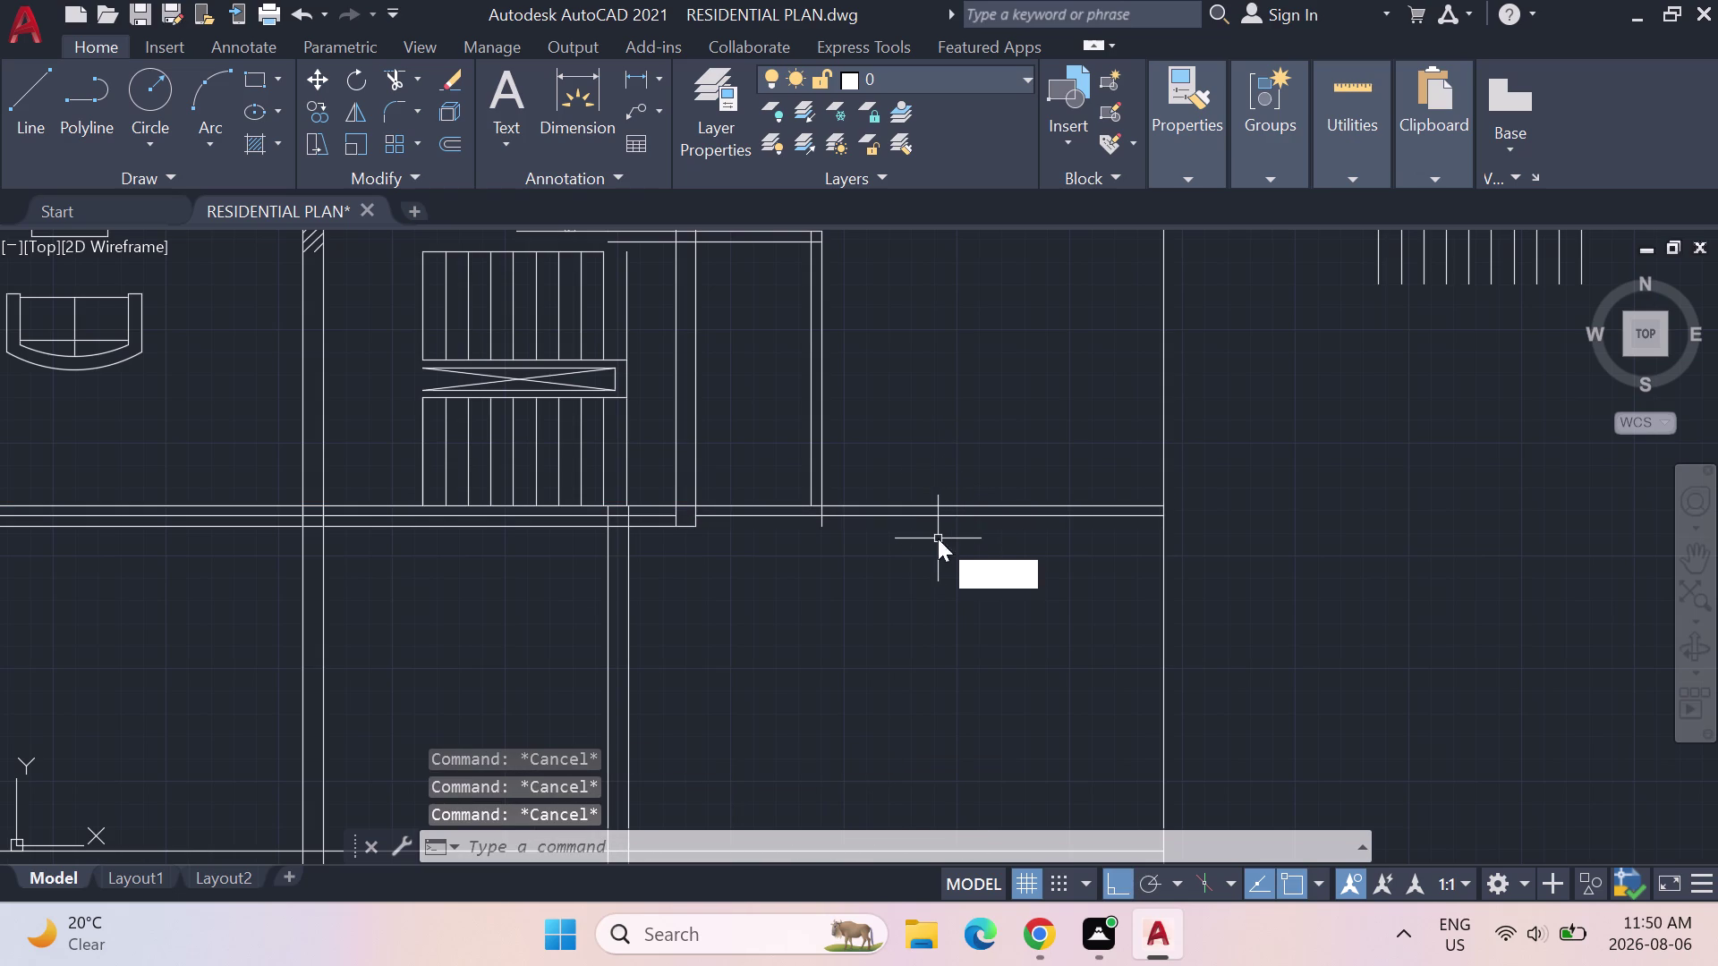
text(RIM)
key(Return)
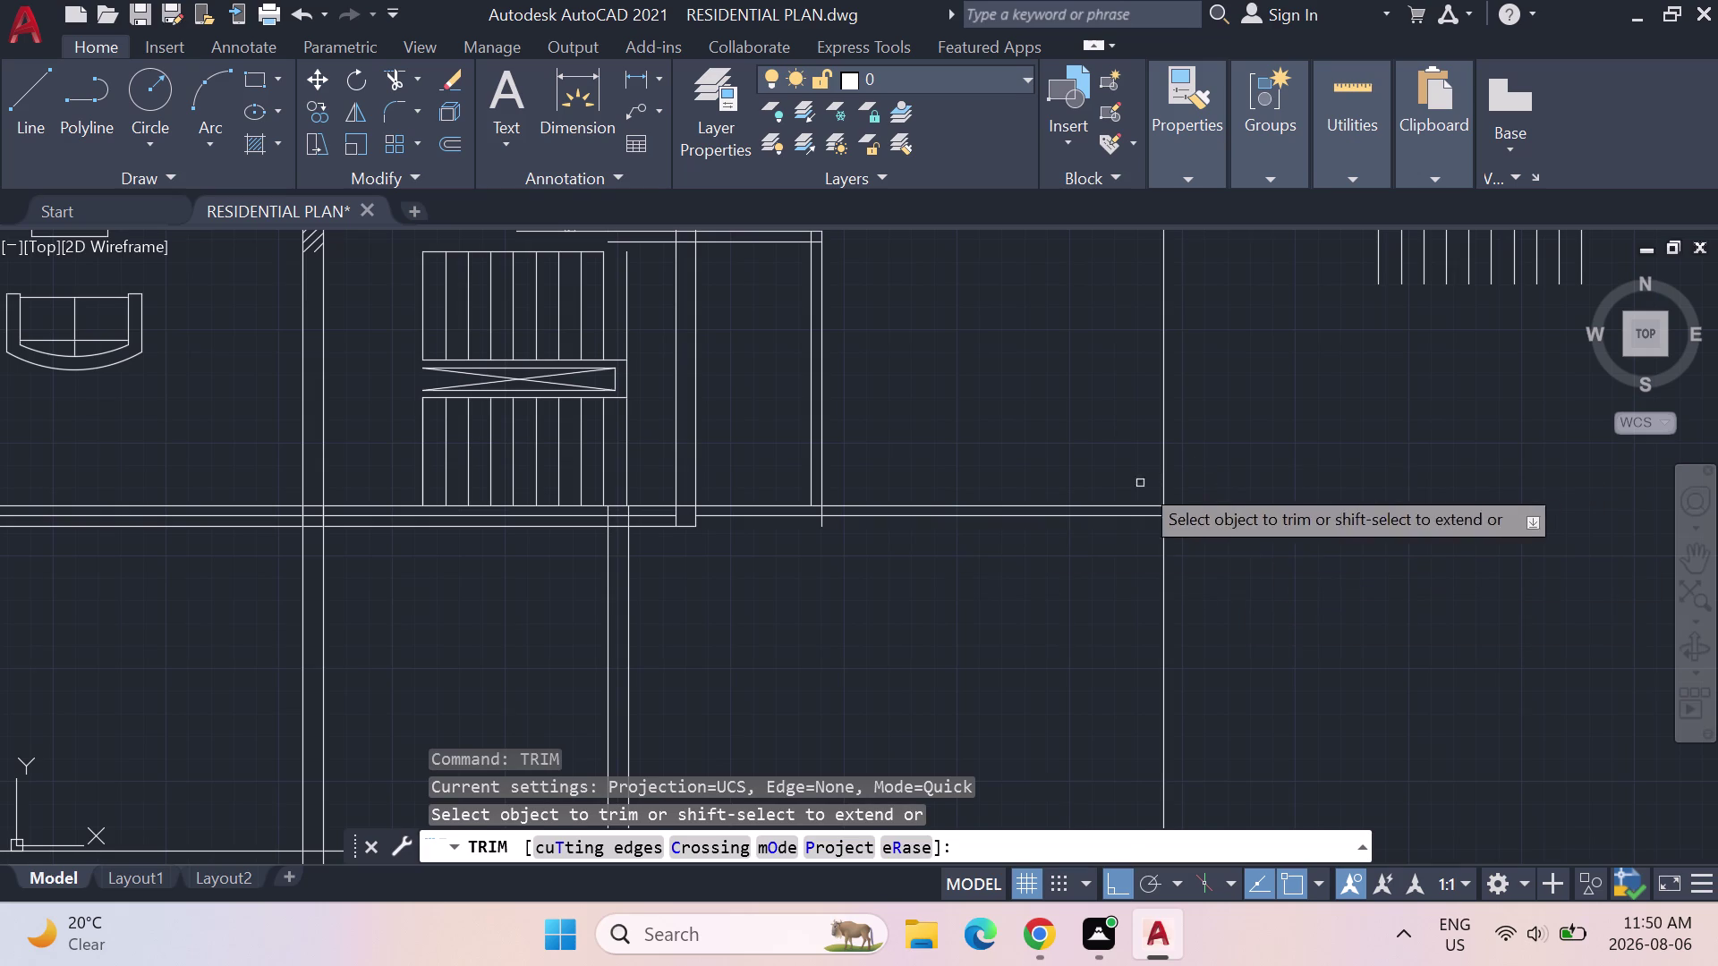
click(958, 510)
click(958, 514)
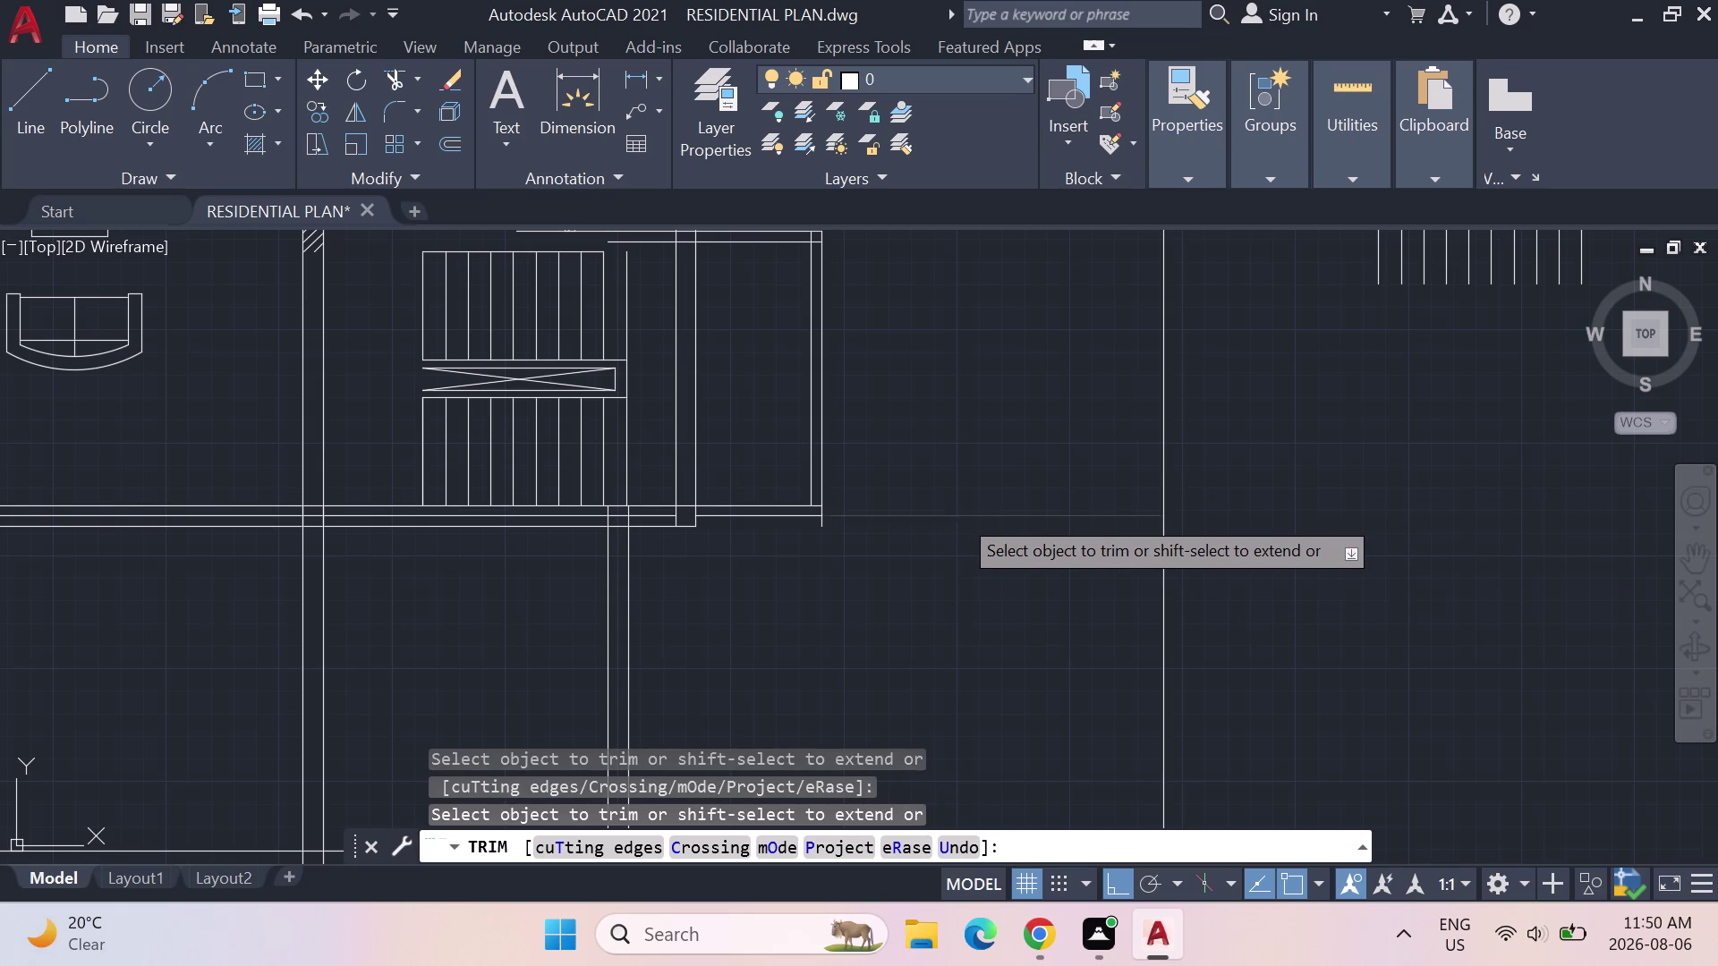
click(651, 516)
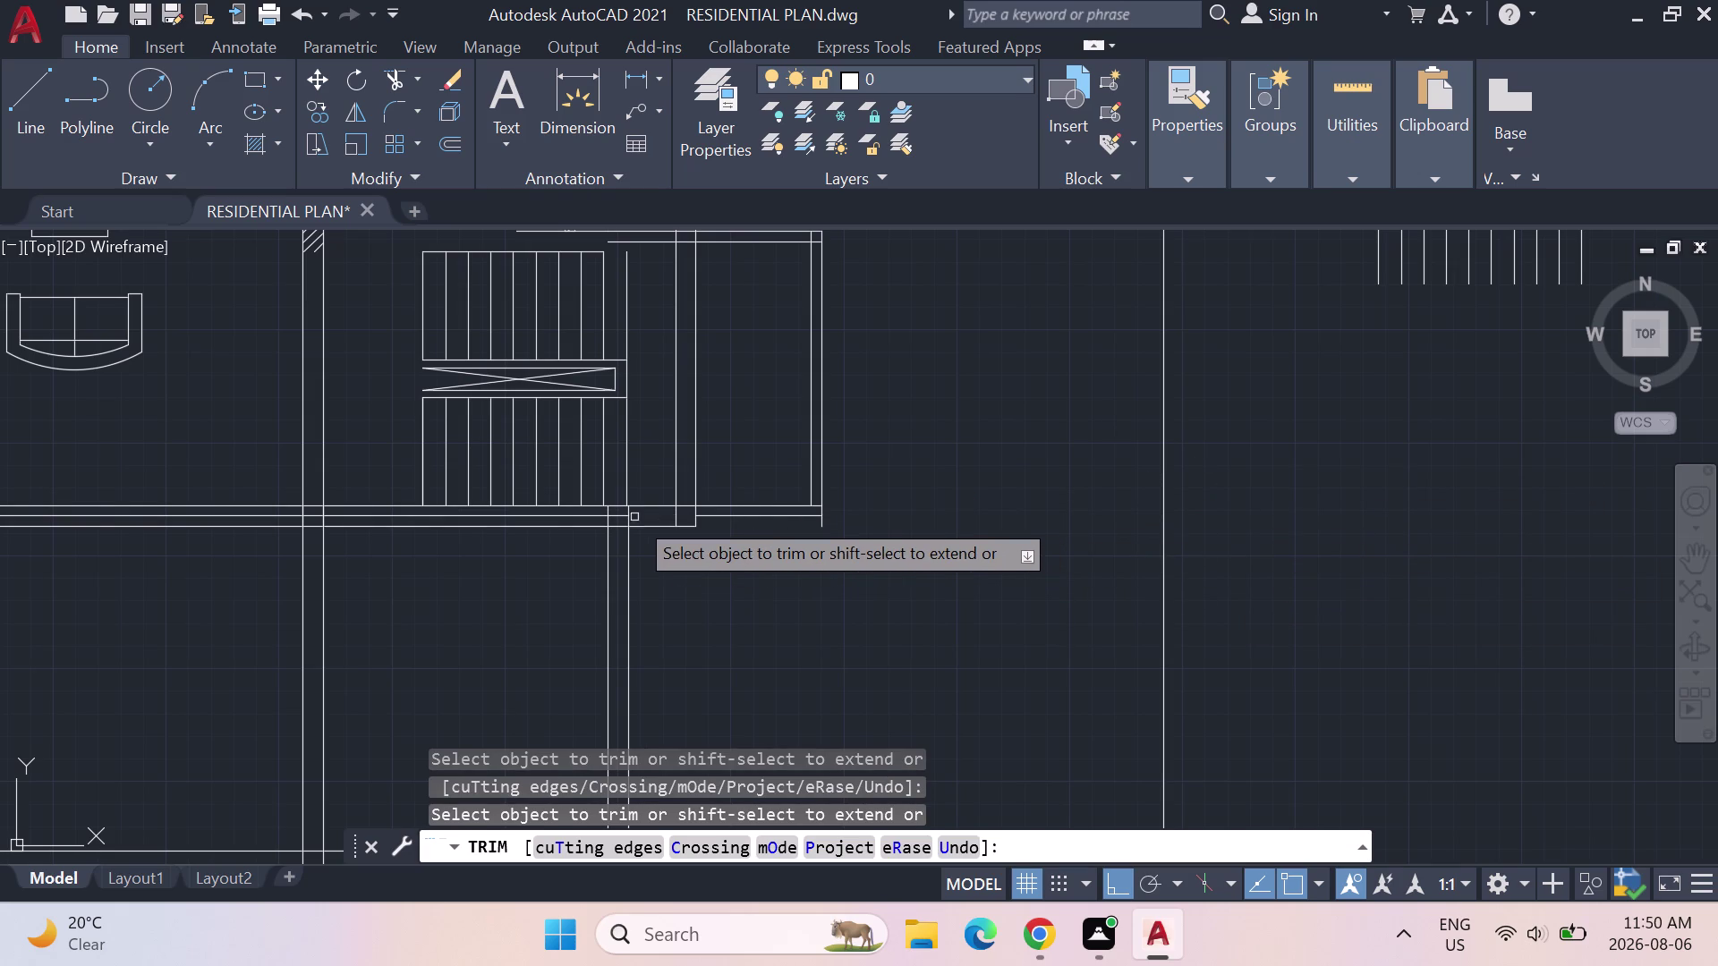
key(Escape)
key(Escape)
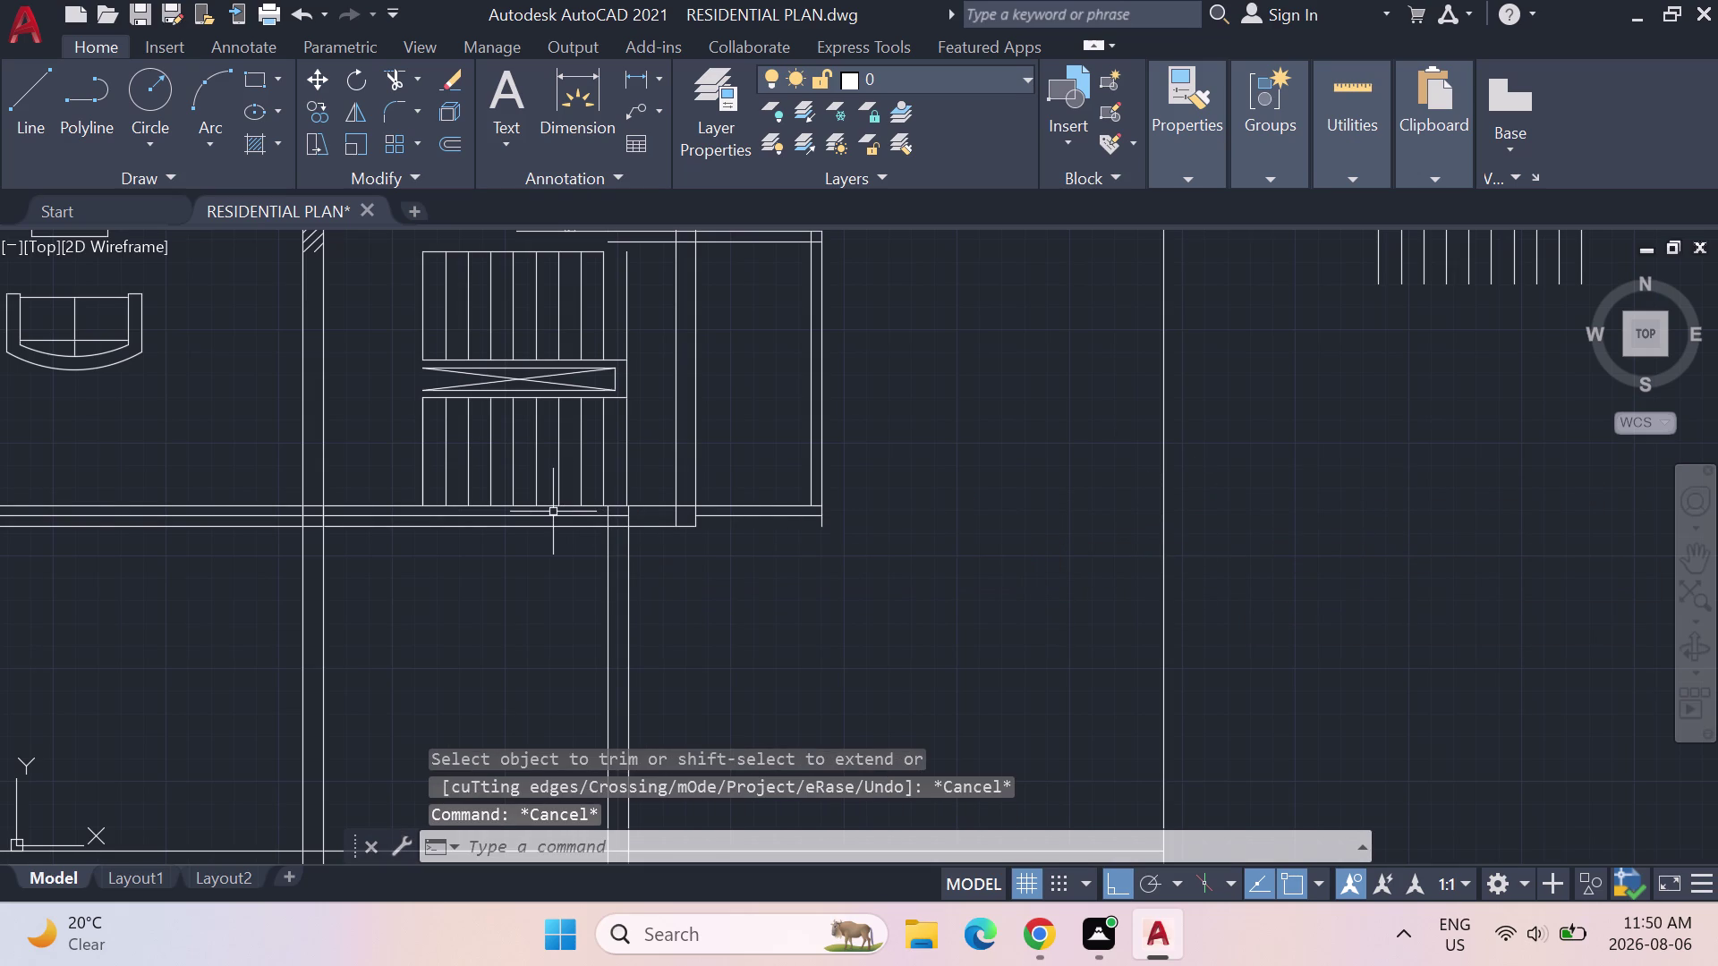
click(552, 512)
key(Delete)
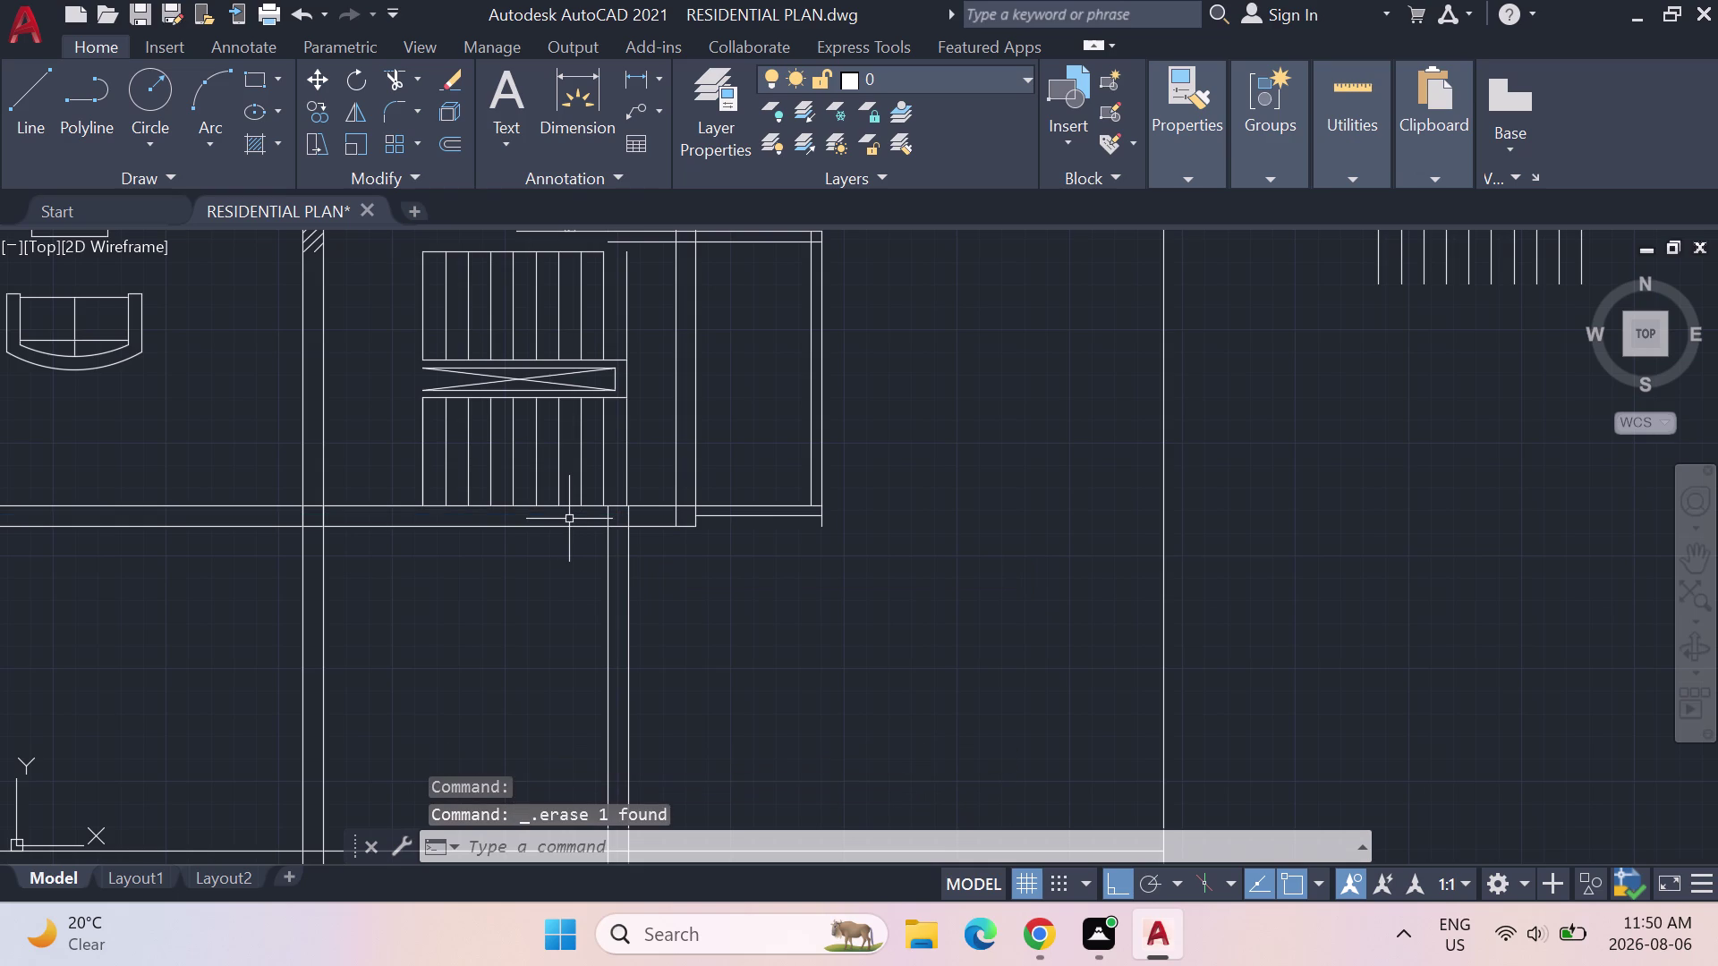
Trim a wall line end near the window hatch.
scroll(down, 3)
scroll(up, 3)
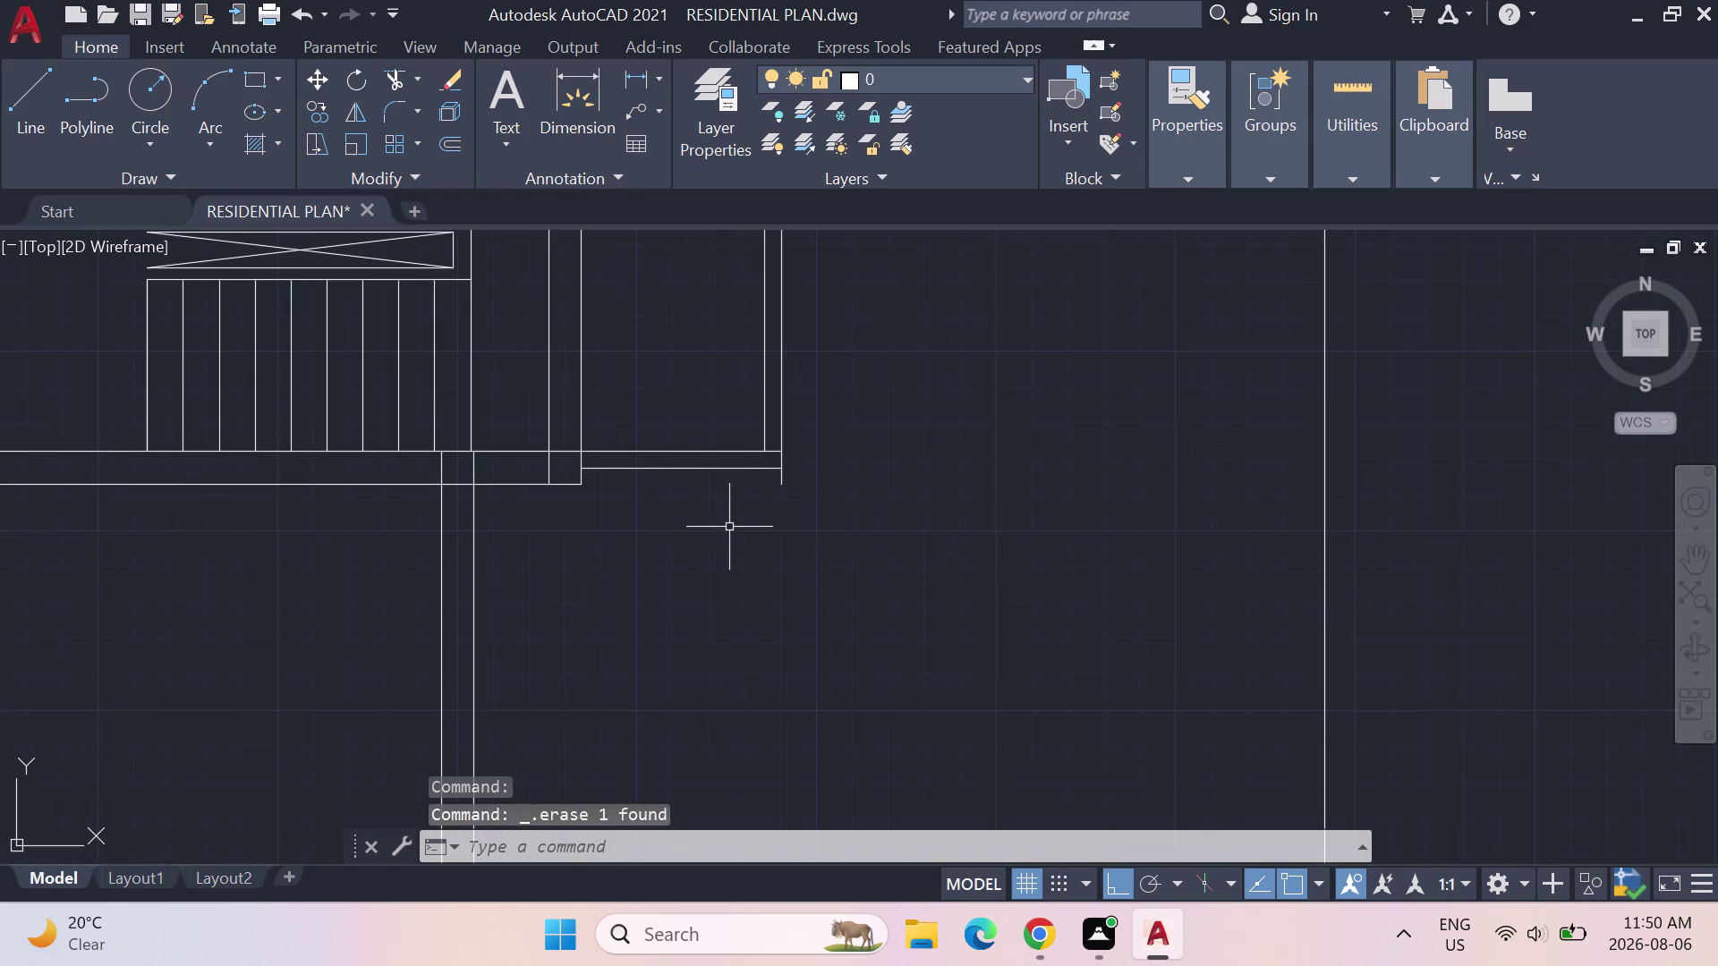
text(TRIM)
key(Return)
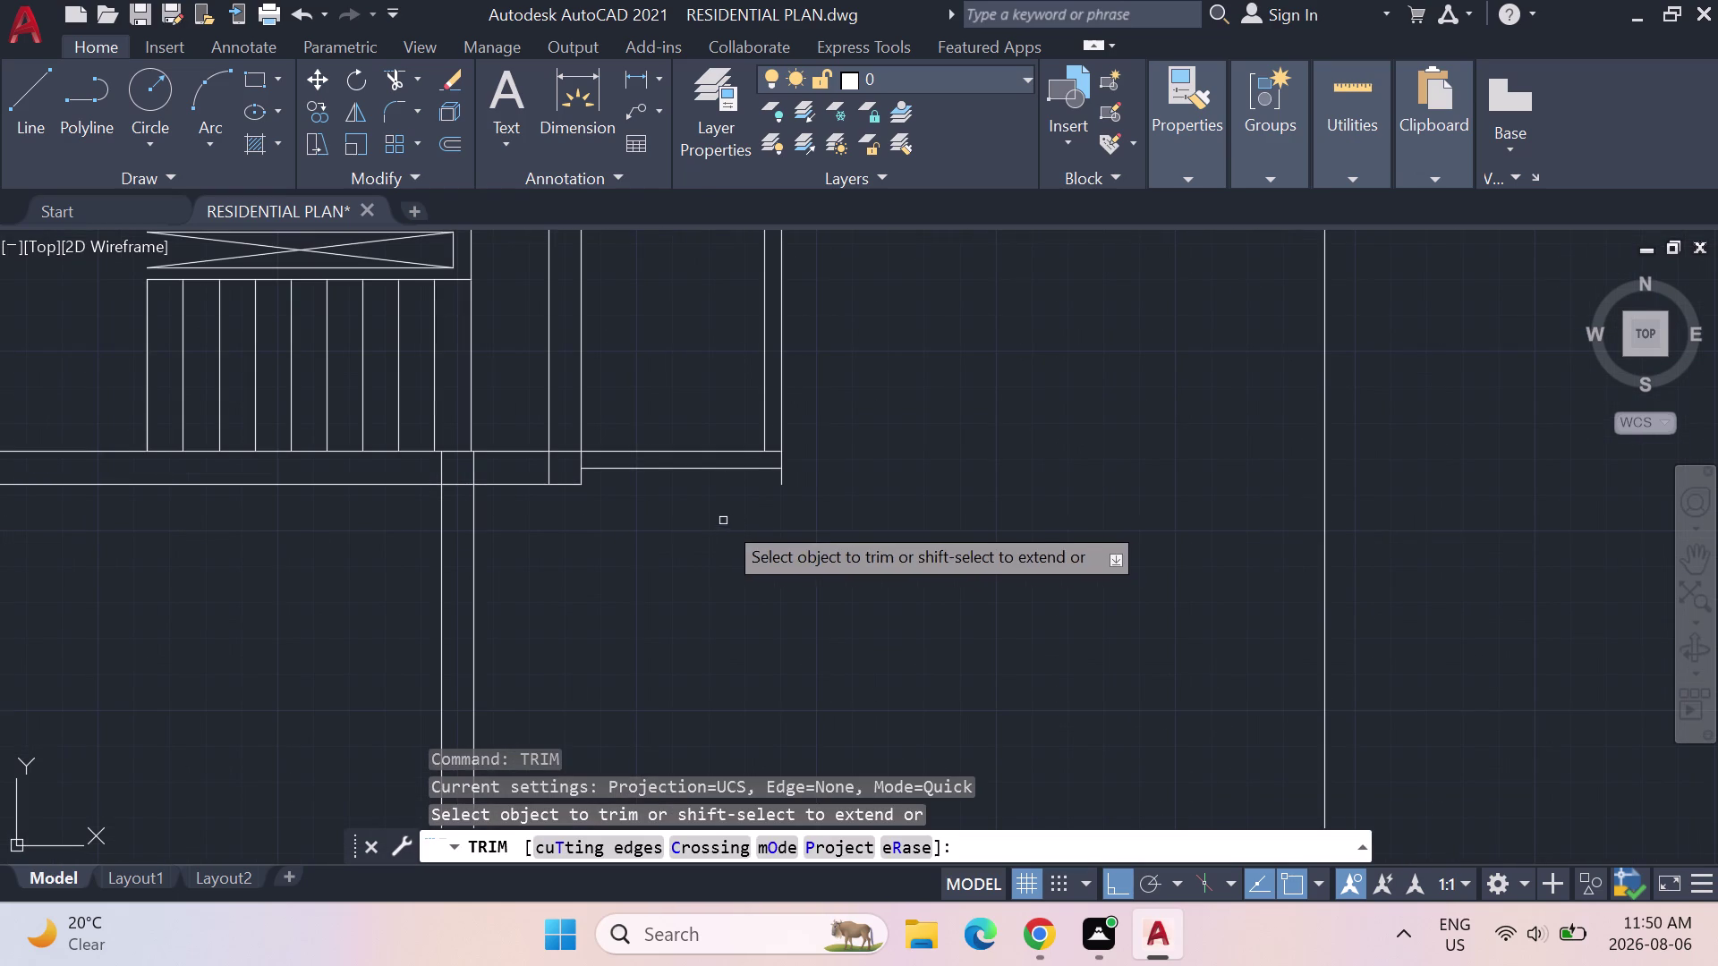
click(779, 485)
Trim the short stub line beside the hatched wall piece above the stairs.
scroll(down, 3)
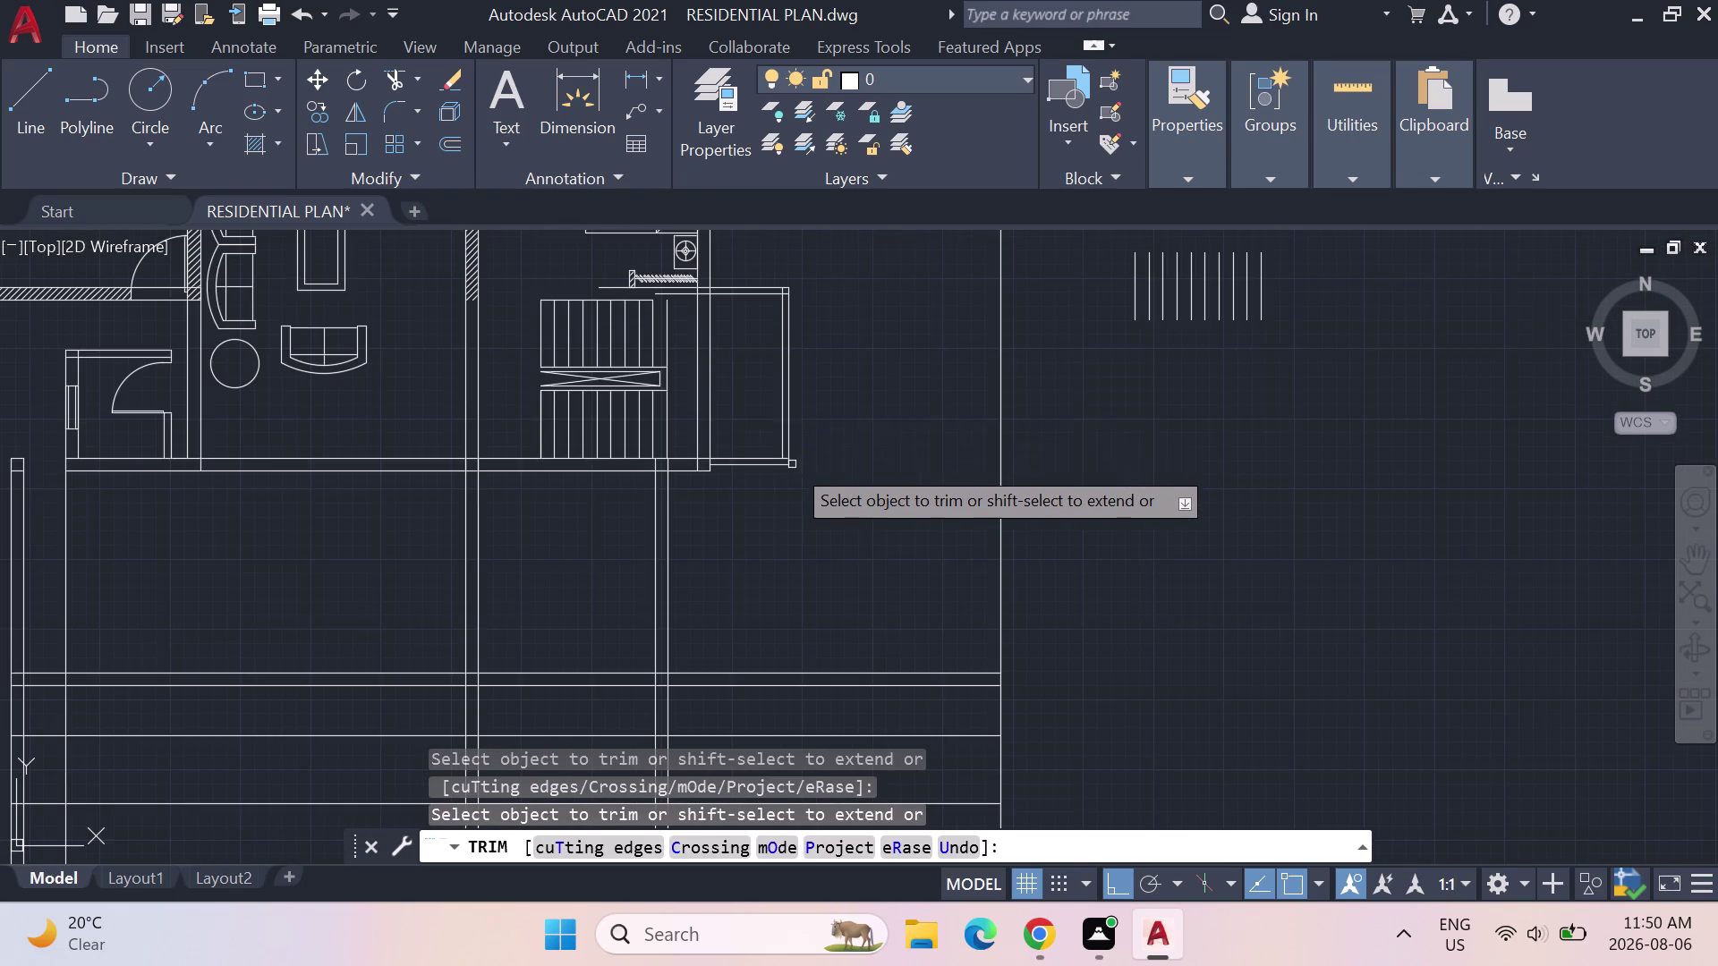
middle_drag(731, 397, 810, 502)
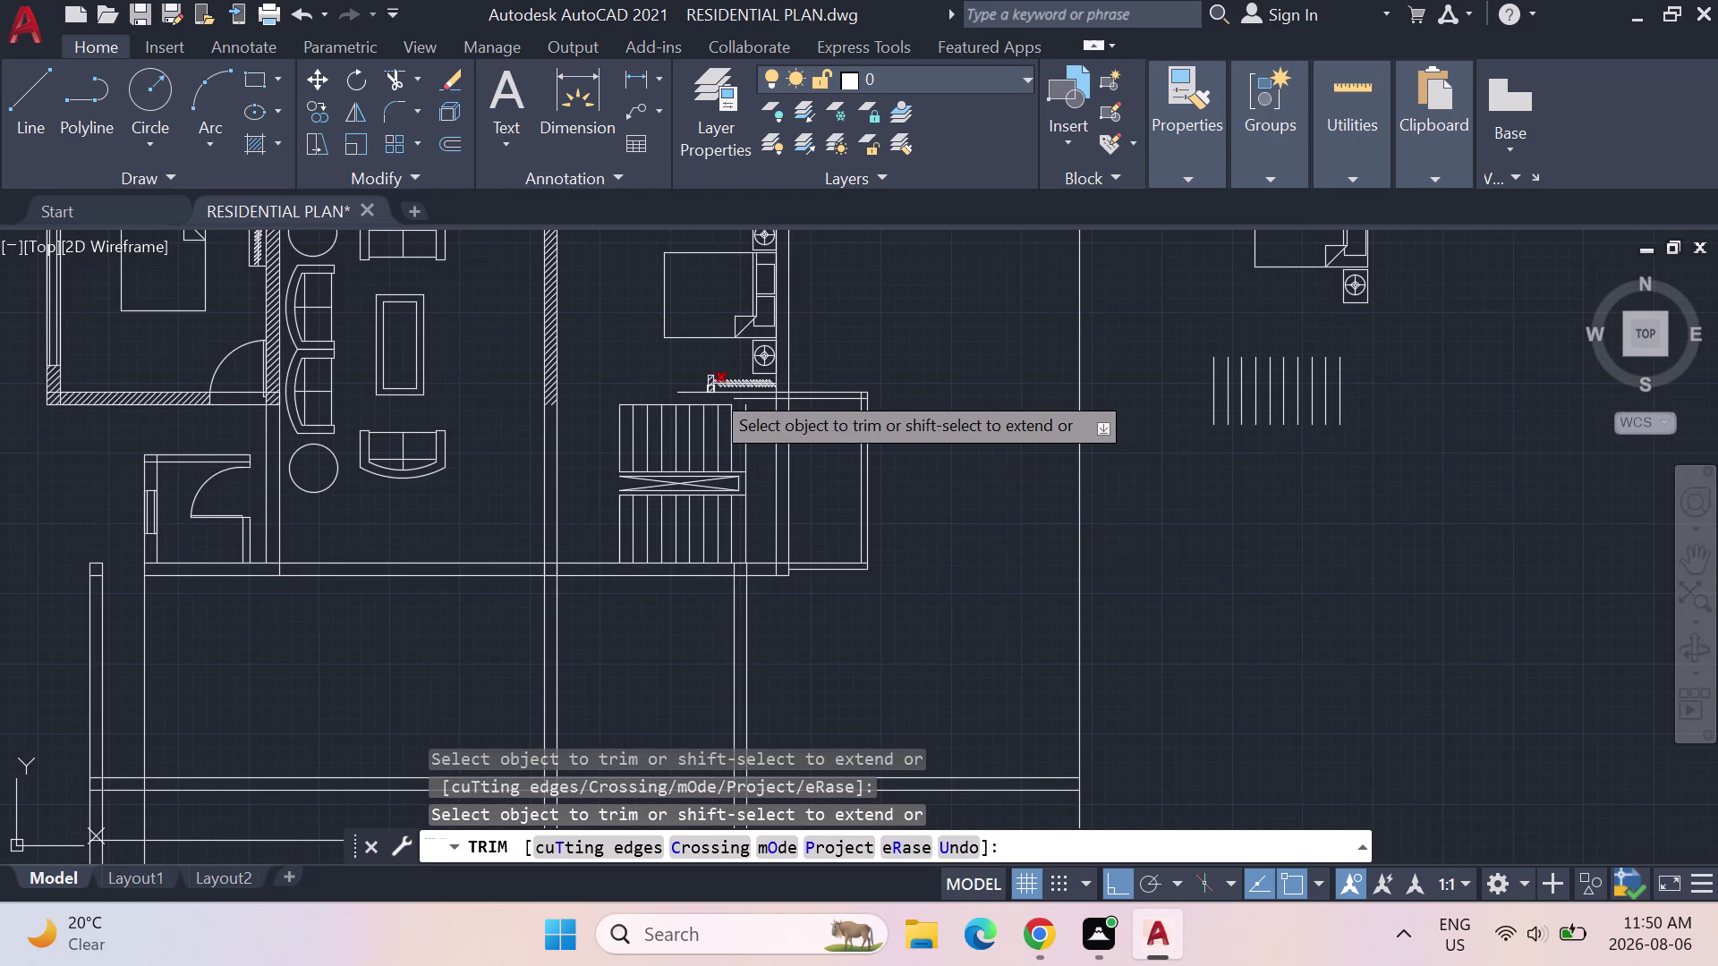
scroll(up, 3)
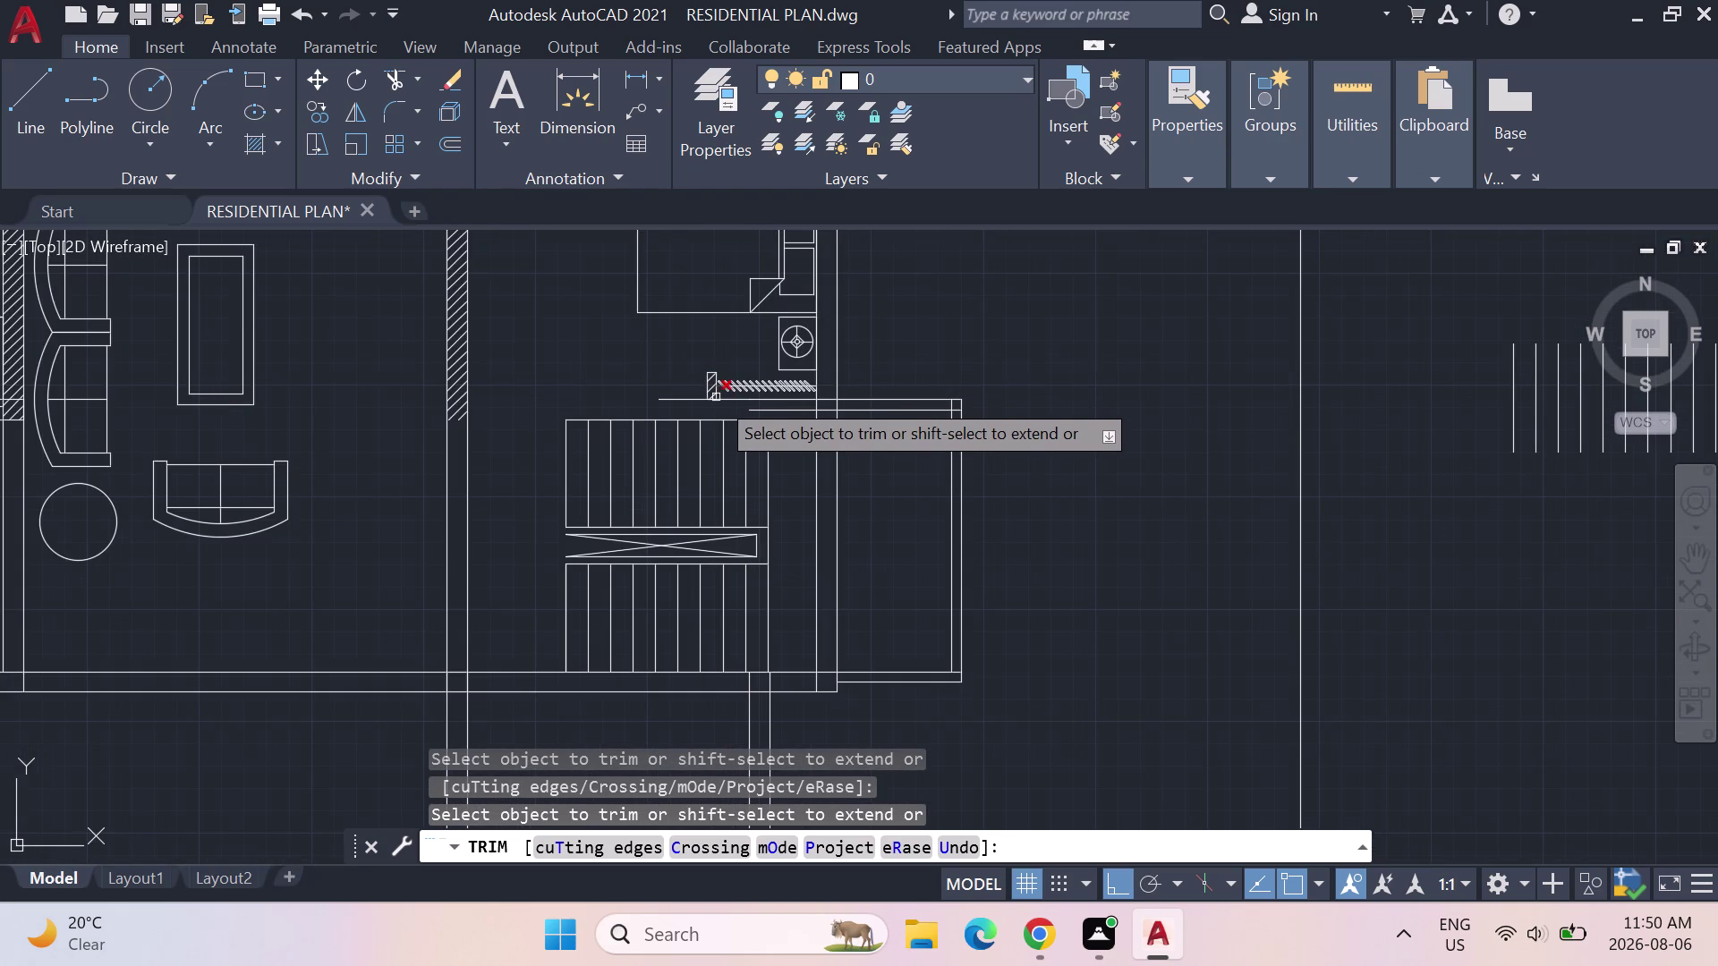
click(783, 412)
key(Escape)
key(Escape)
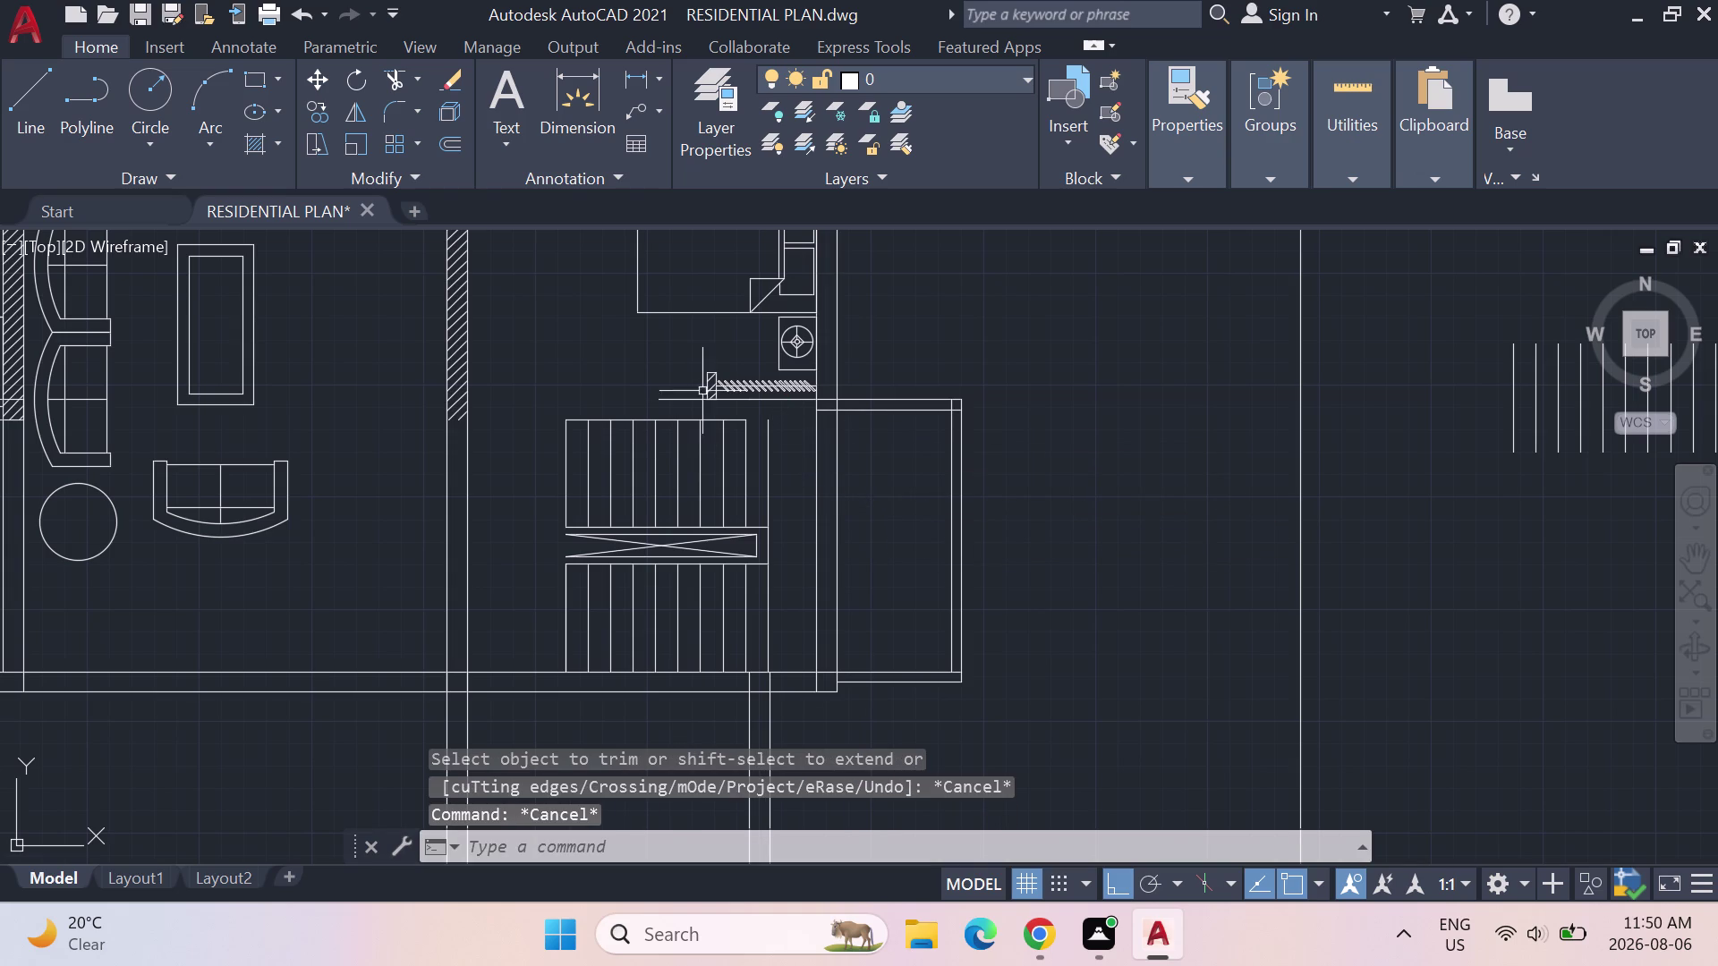
key(Escape)
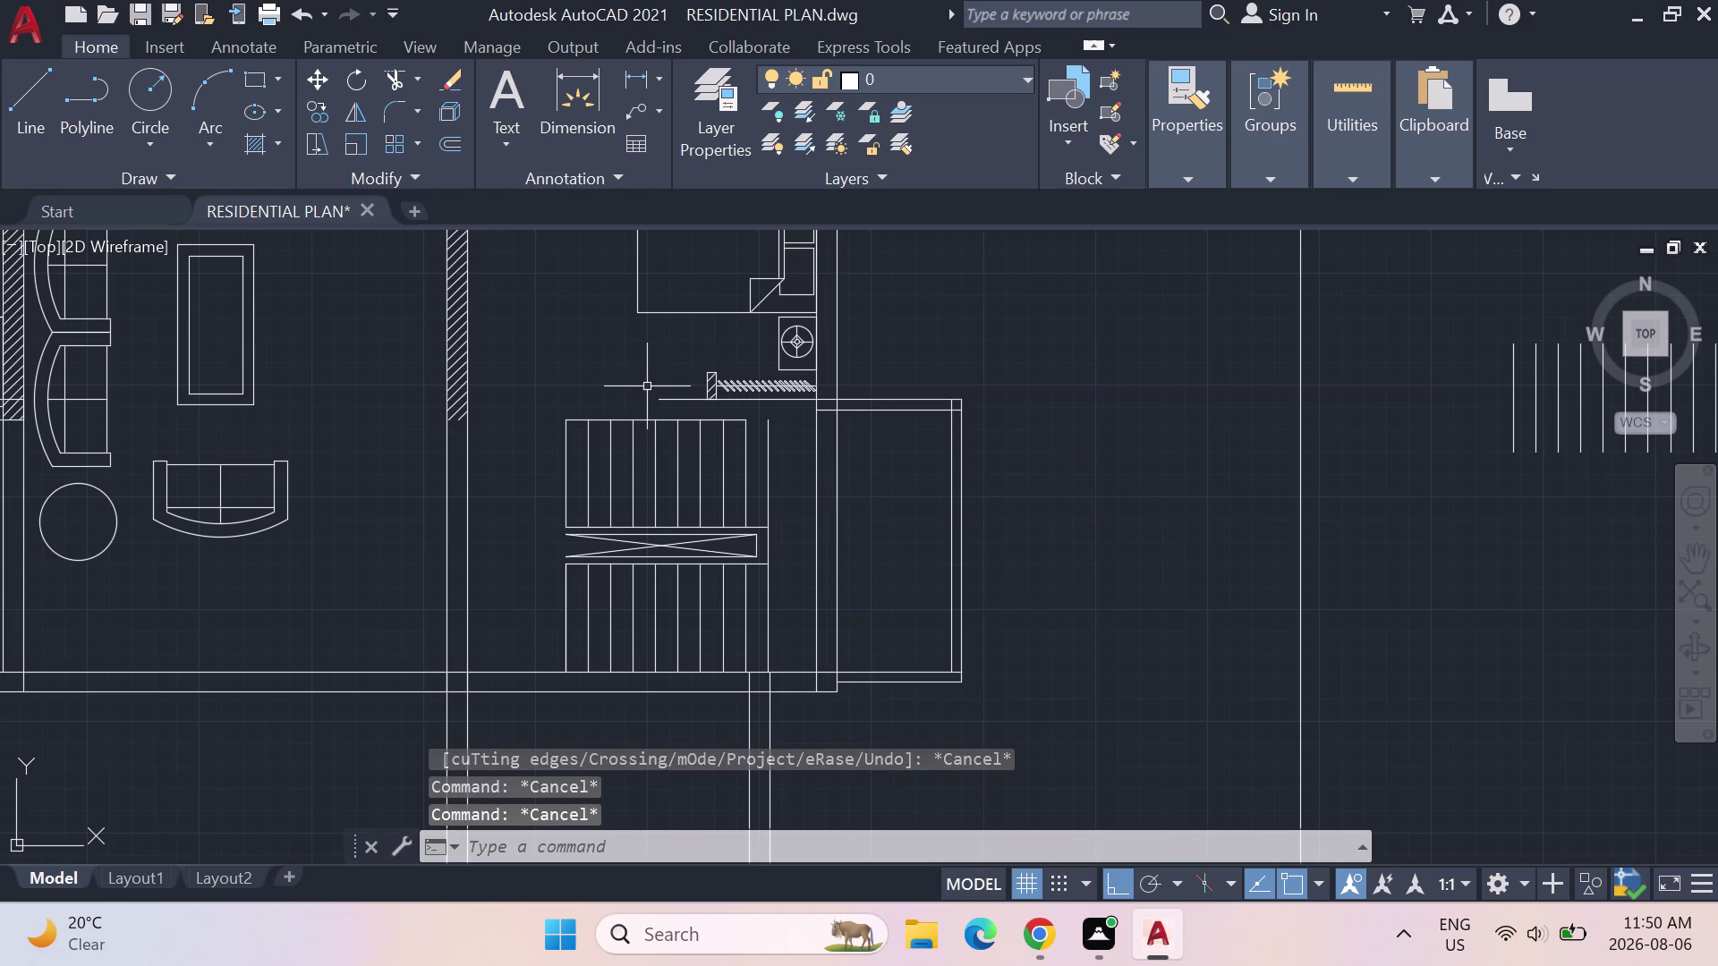
text(OFF)
key(Return)
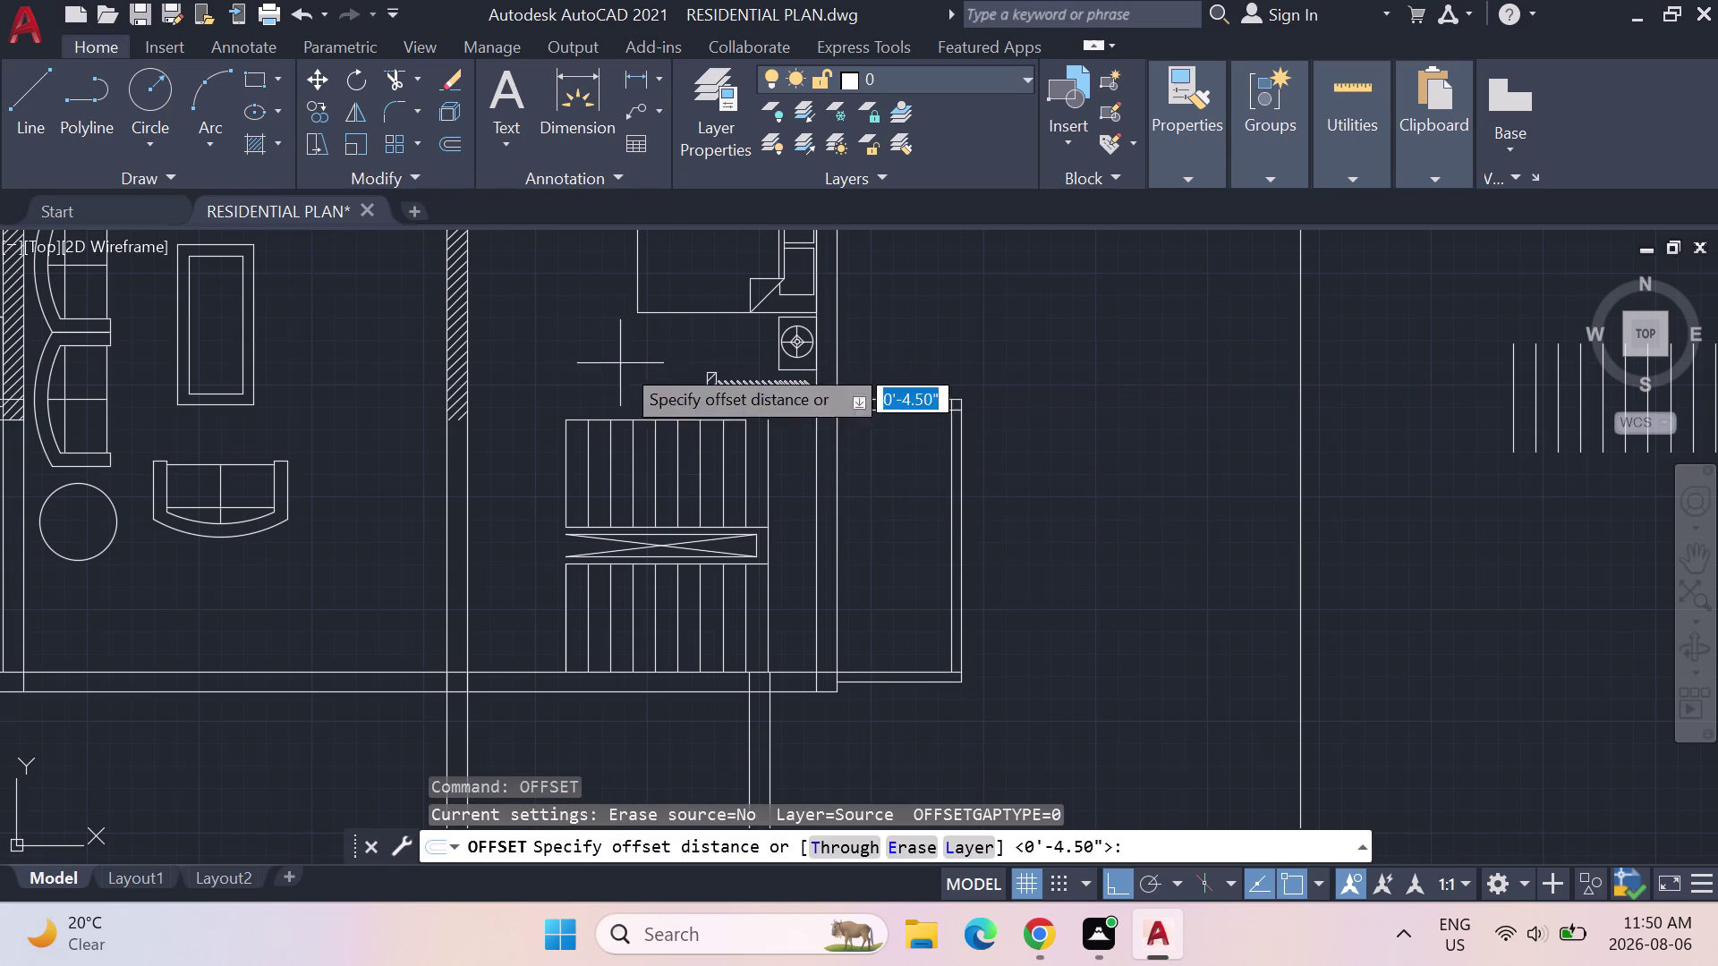
Offset the two short lines beside the upper stair flight by 9 inches.
text(9")
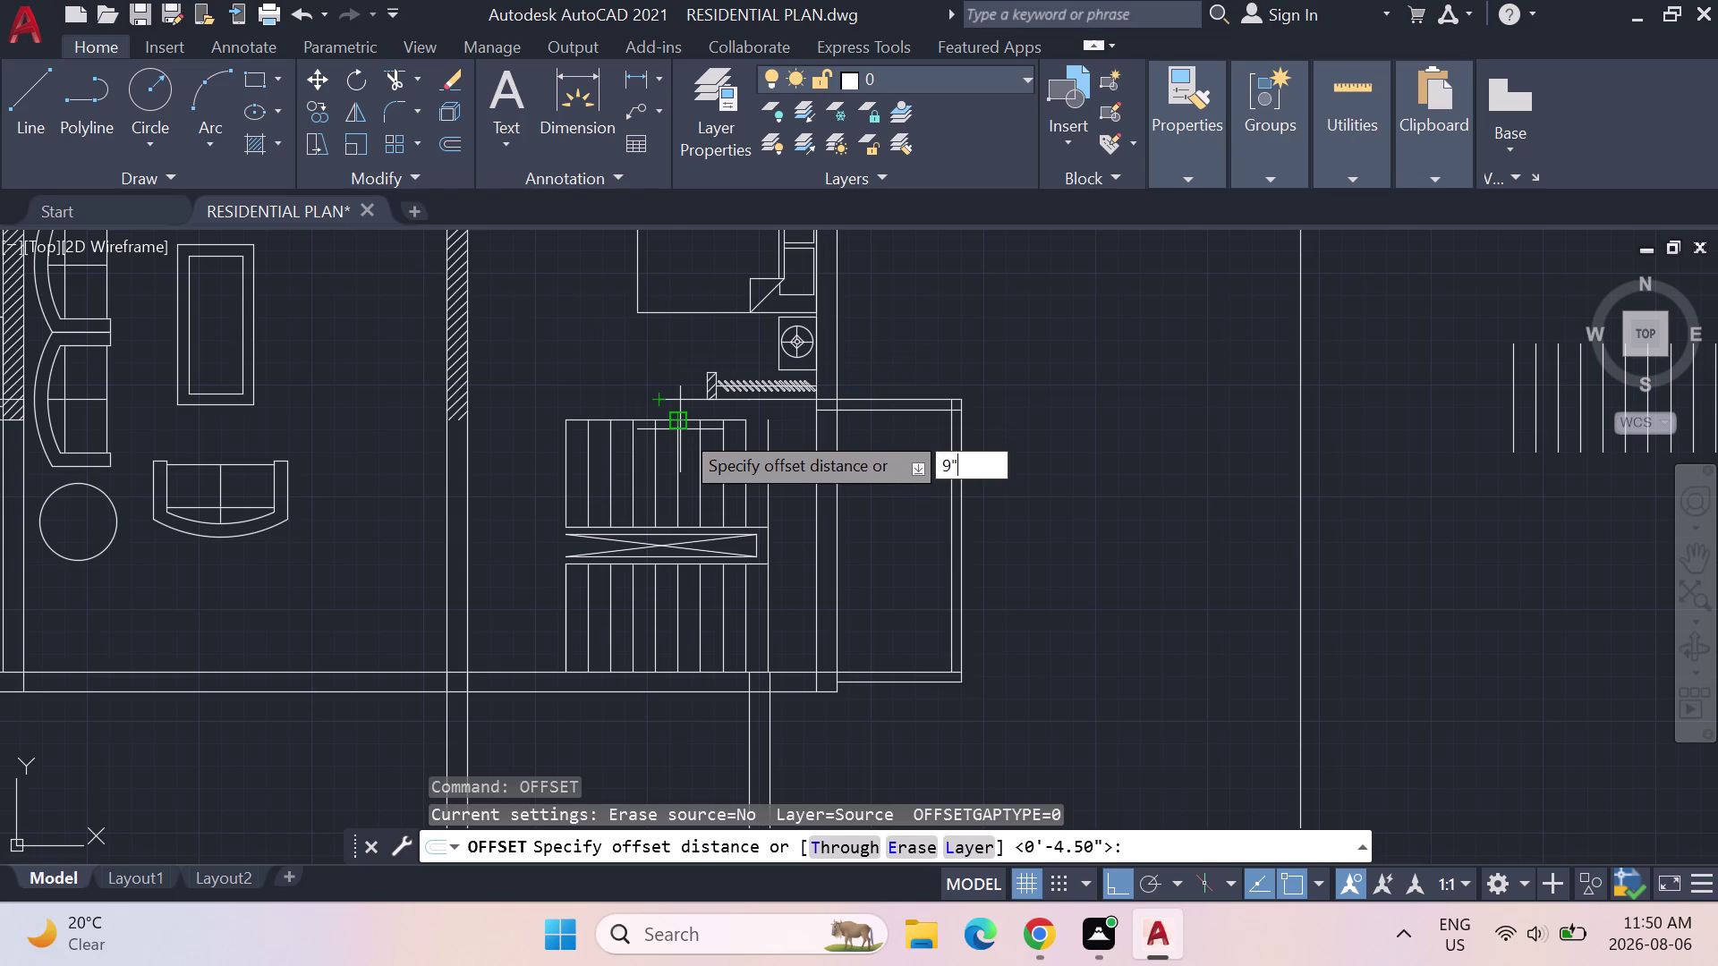
key(Return)
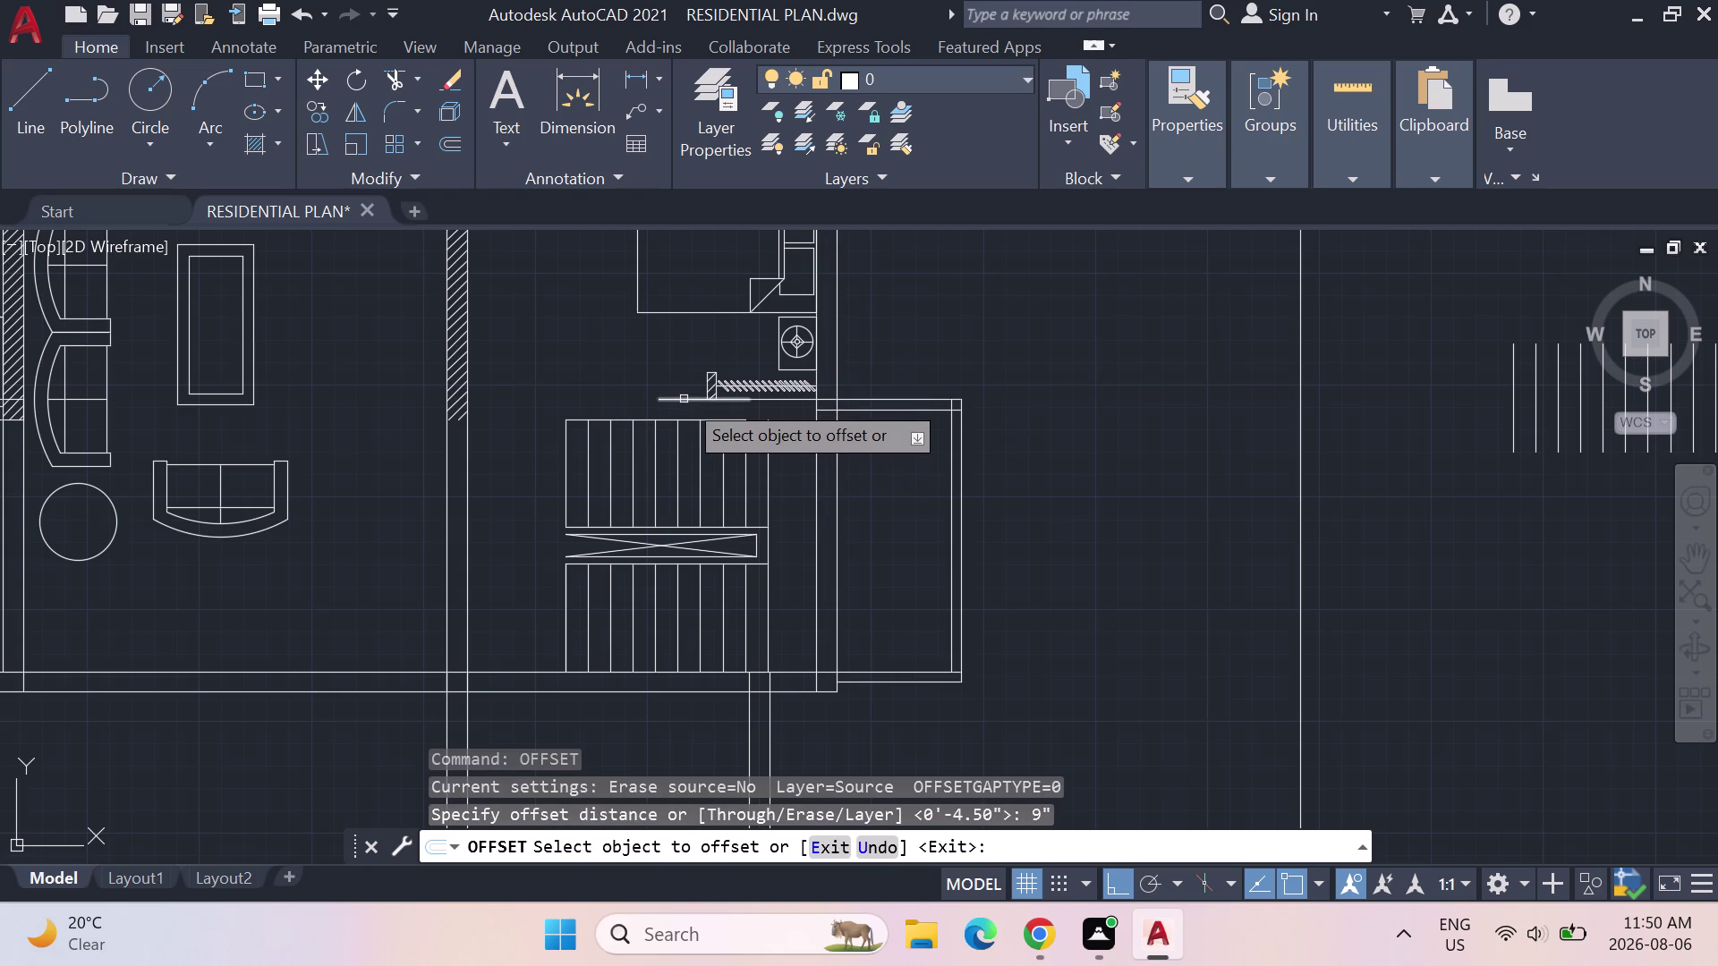
click(683, 399)
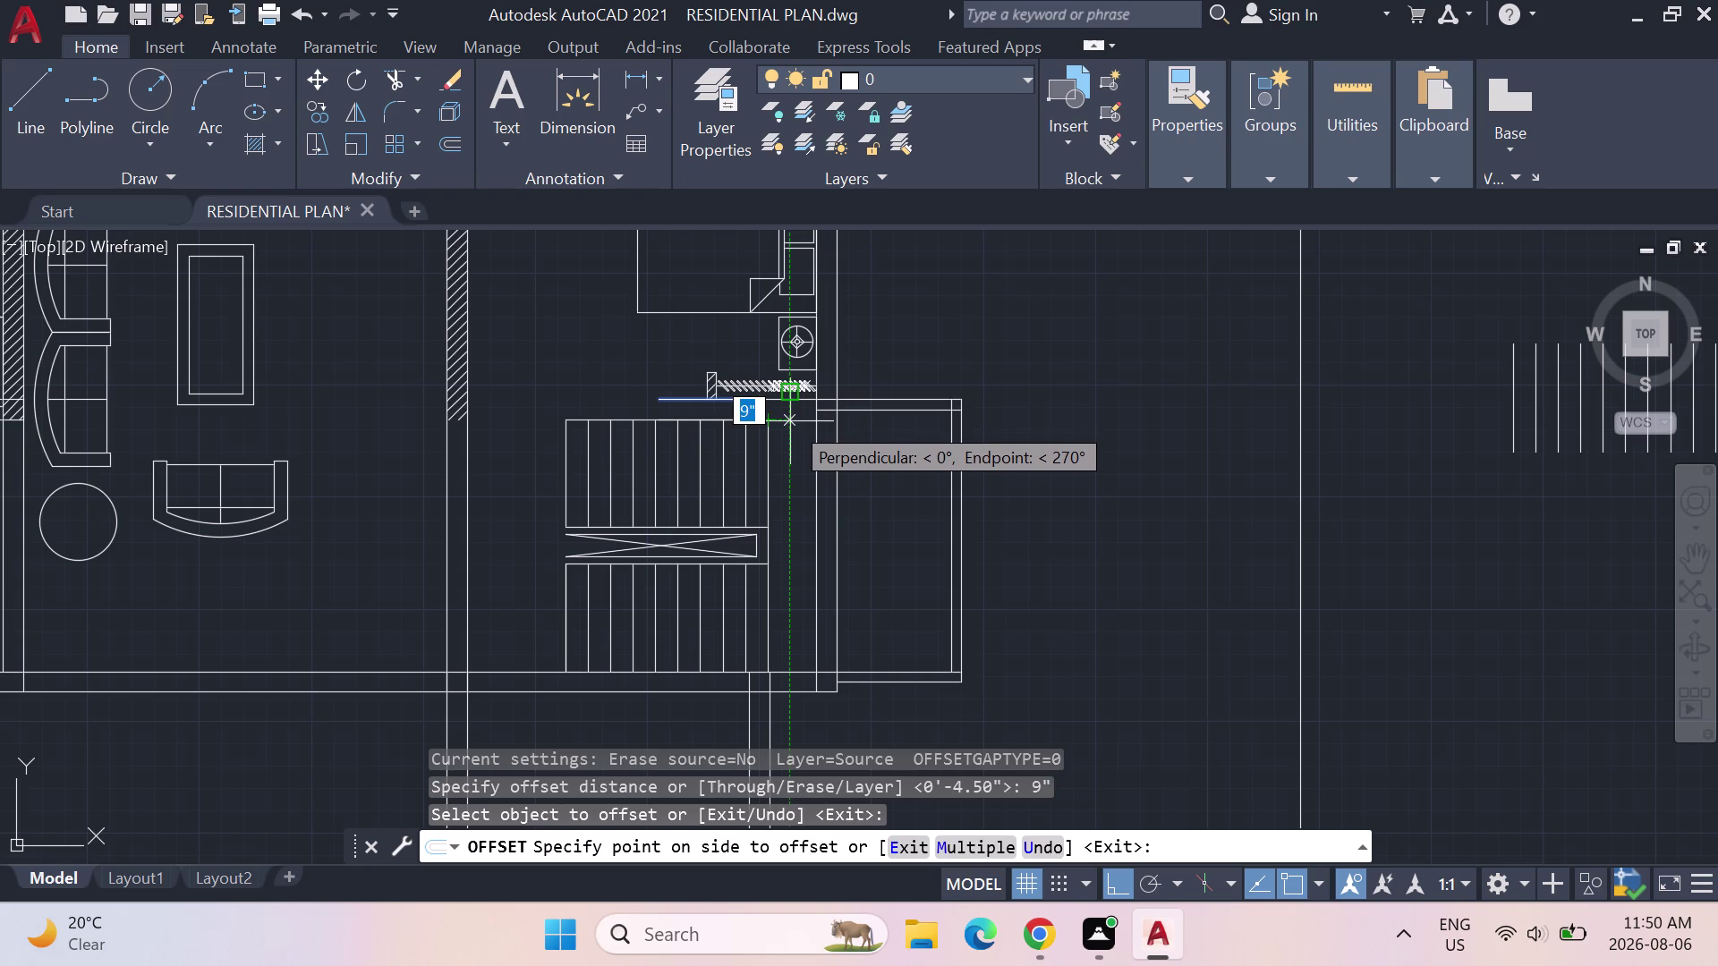
click(790, 421)
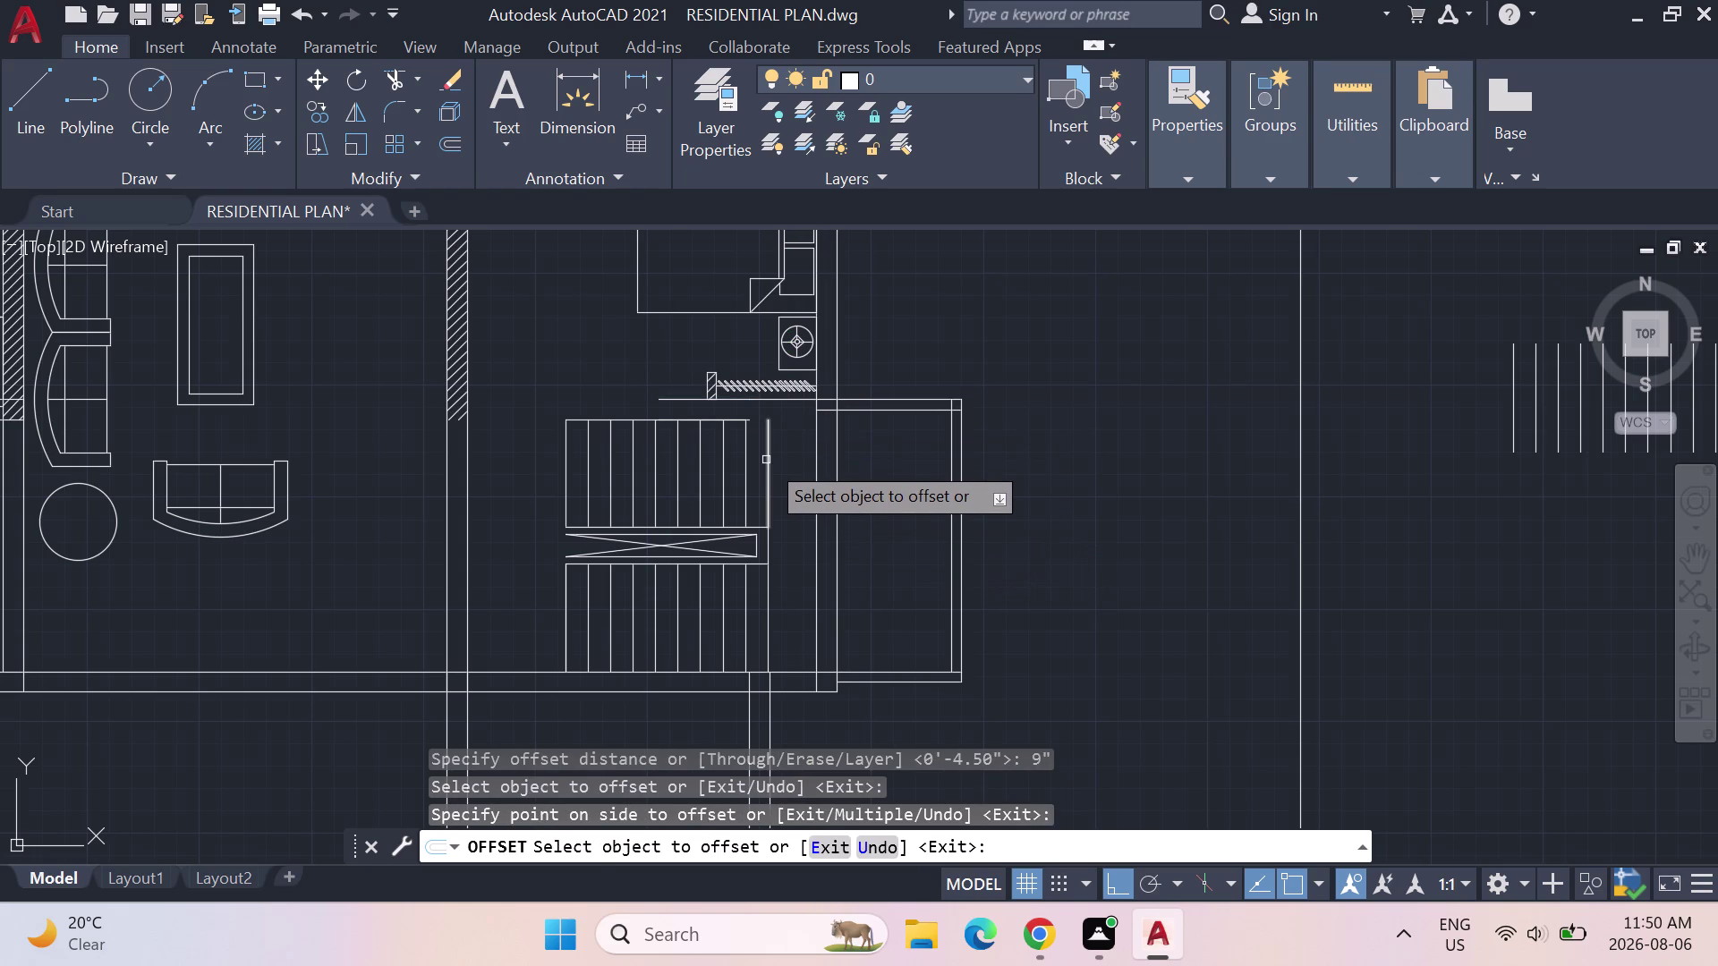
key(Return)
key(Return)
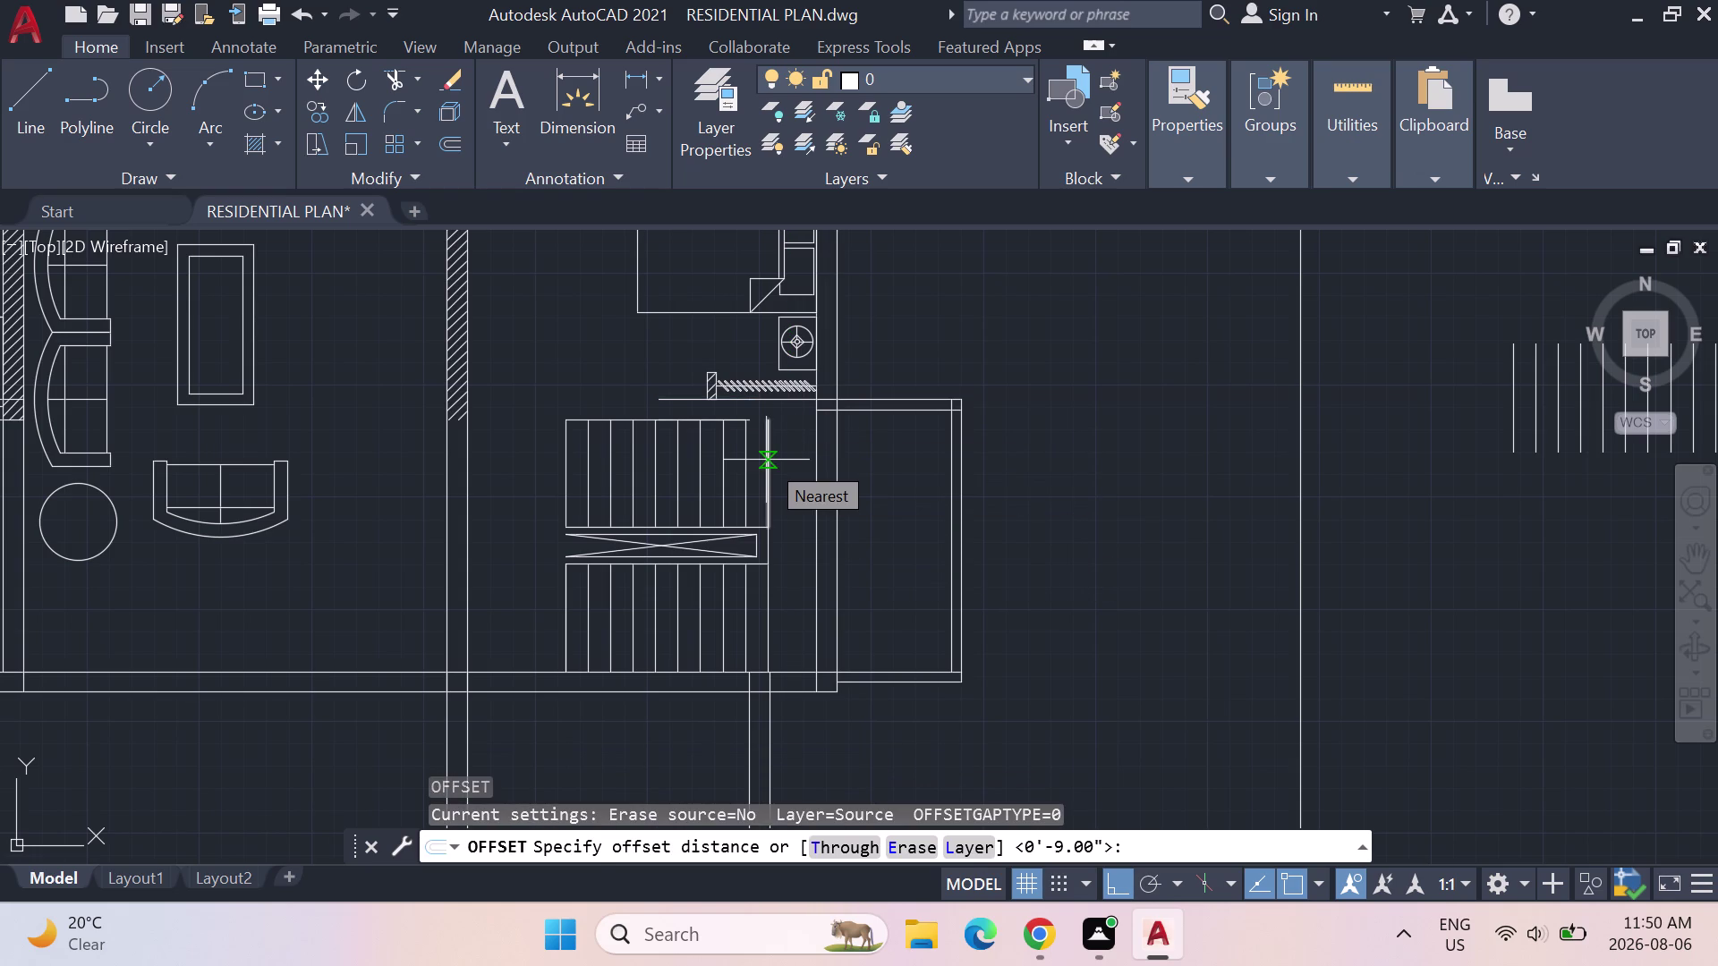
key(Return)
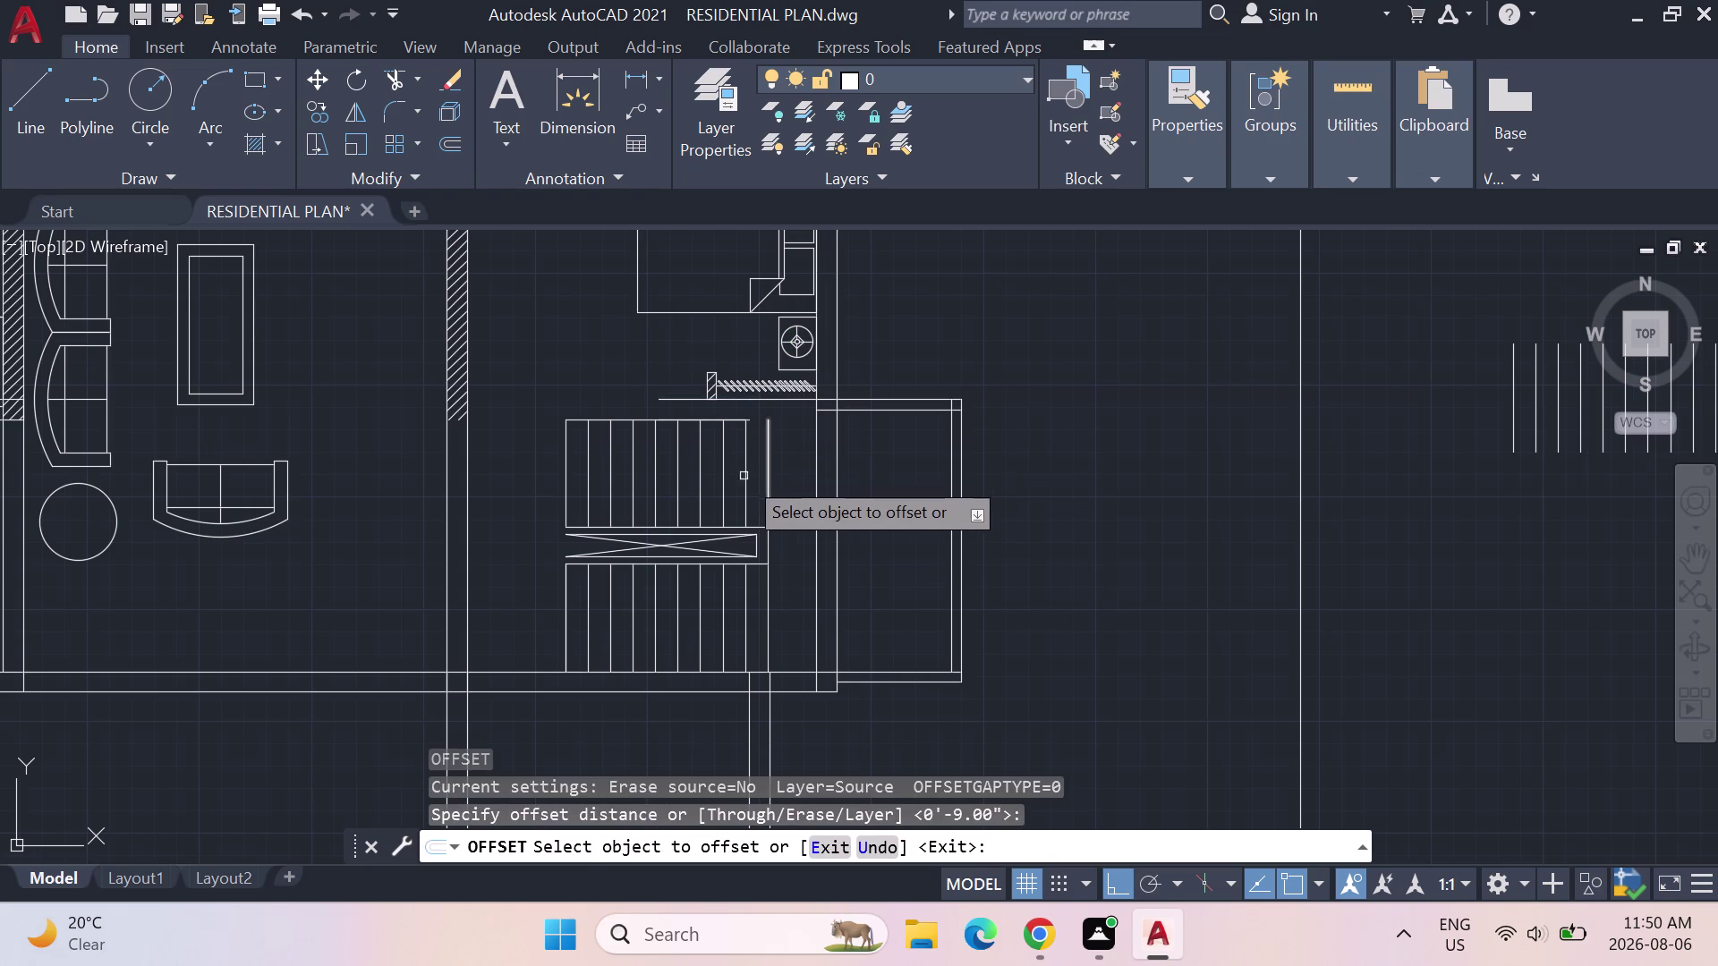
click(763, 400)
click(773, 422)
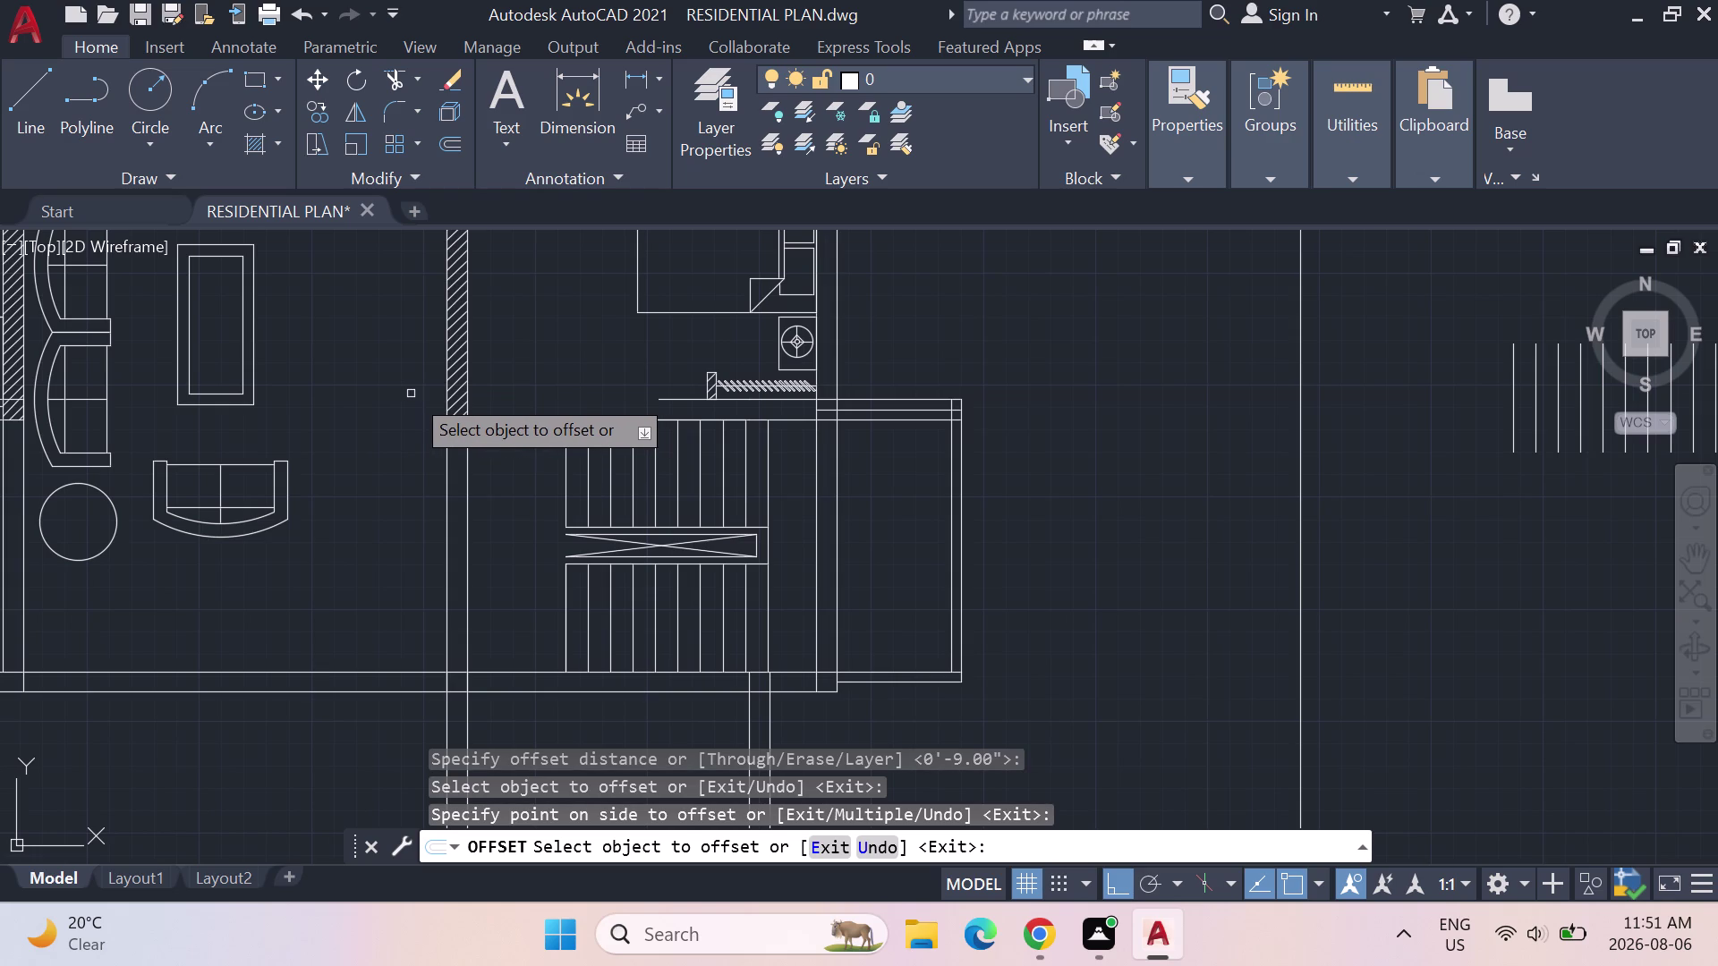
click(29, 97)
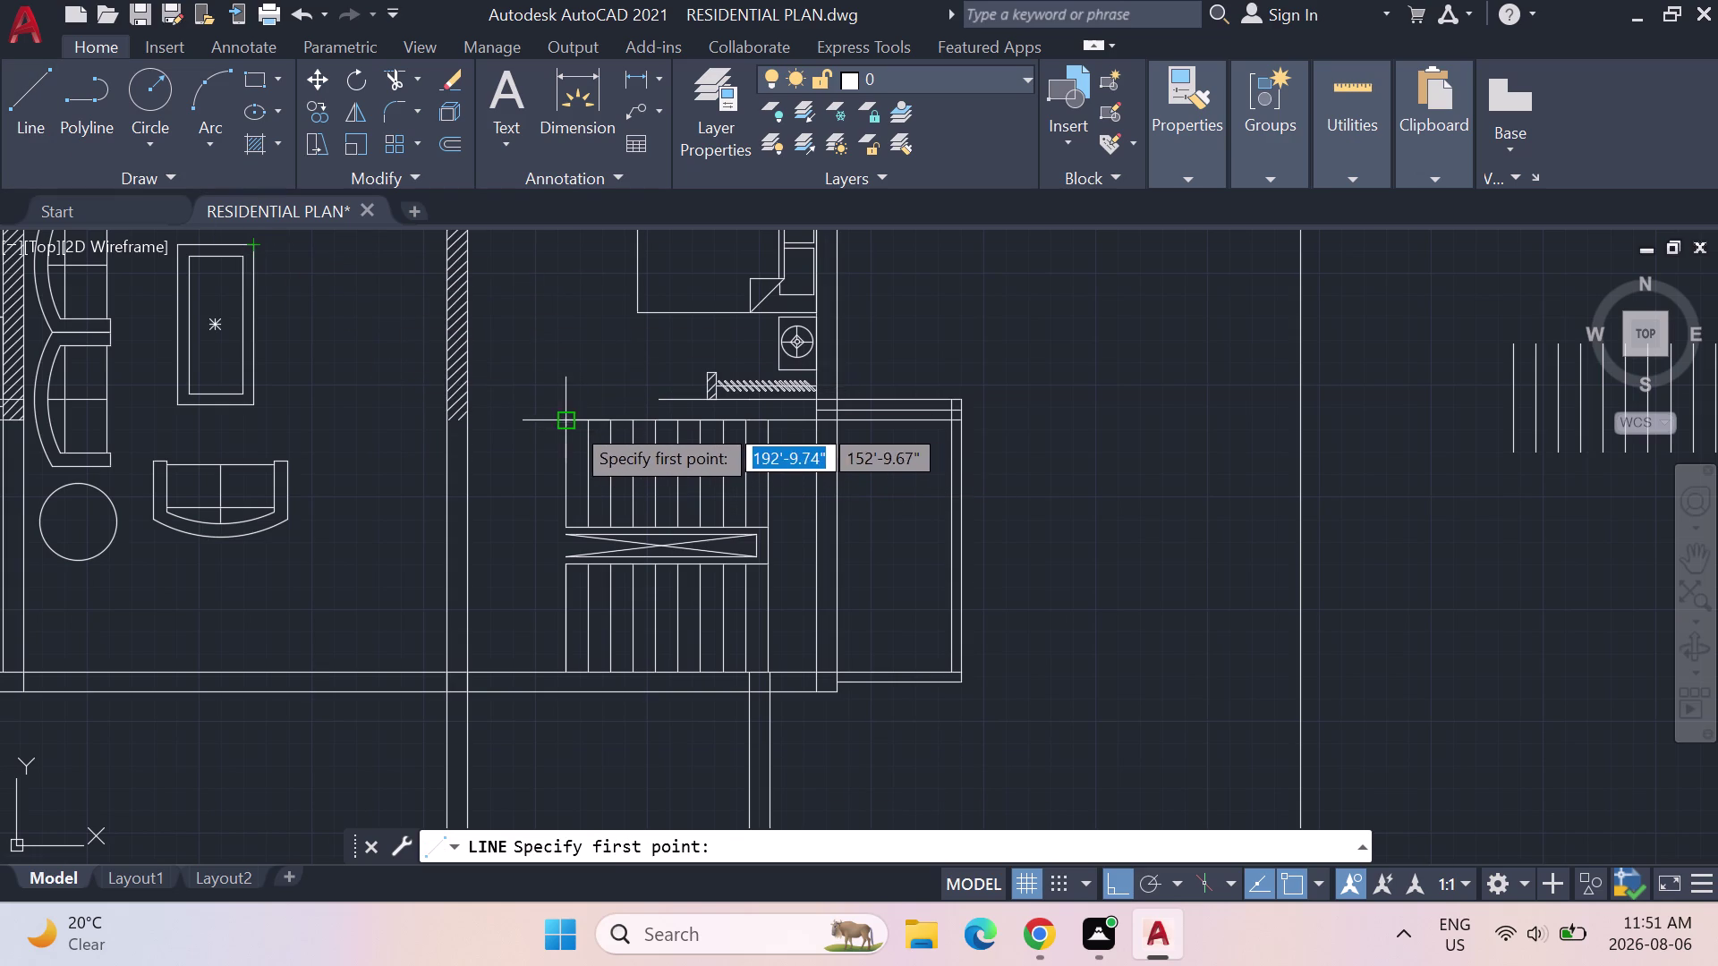
Draw a short vertical line up from the upper stair flight's top-left corner.
click(571, 422)
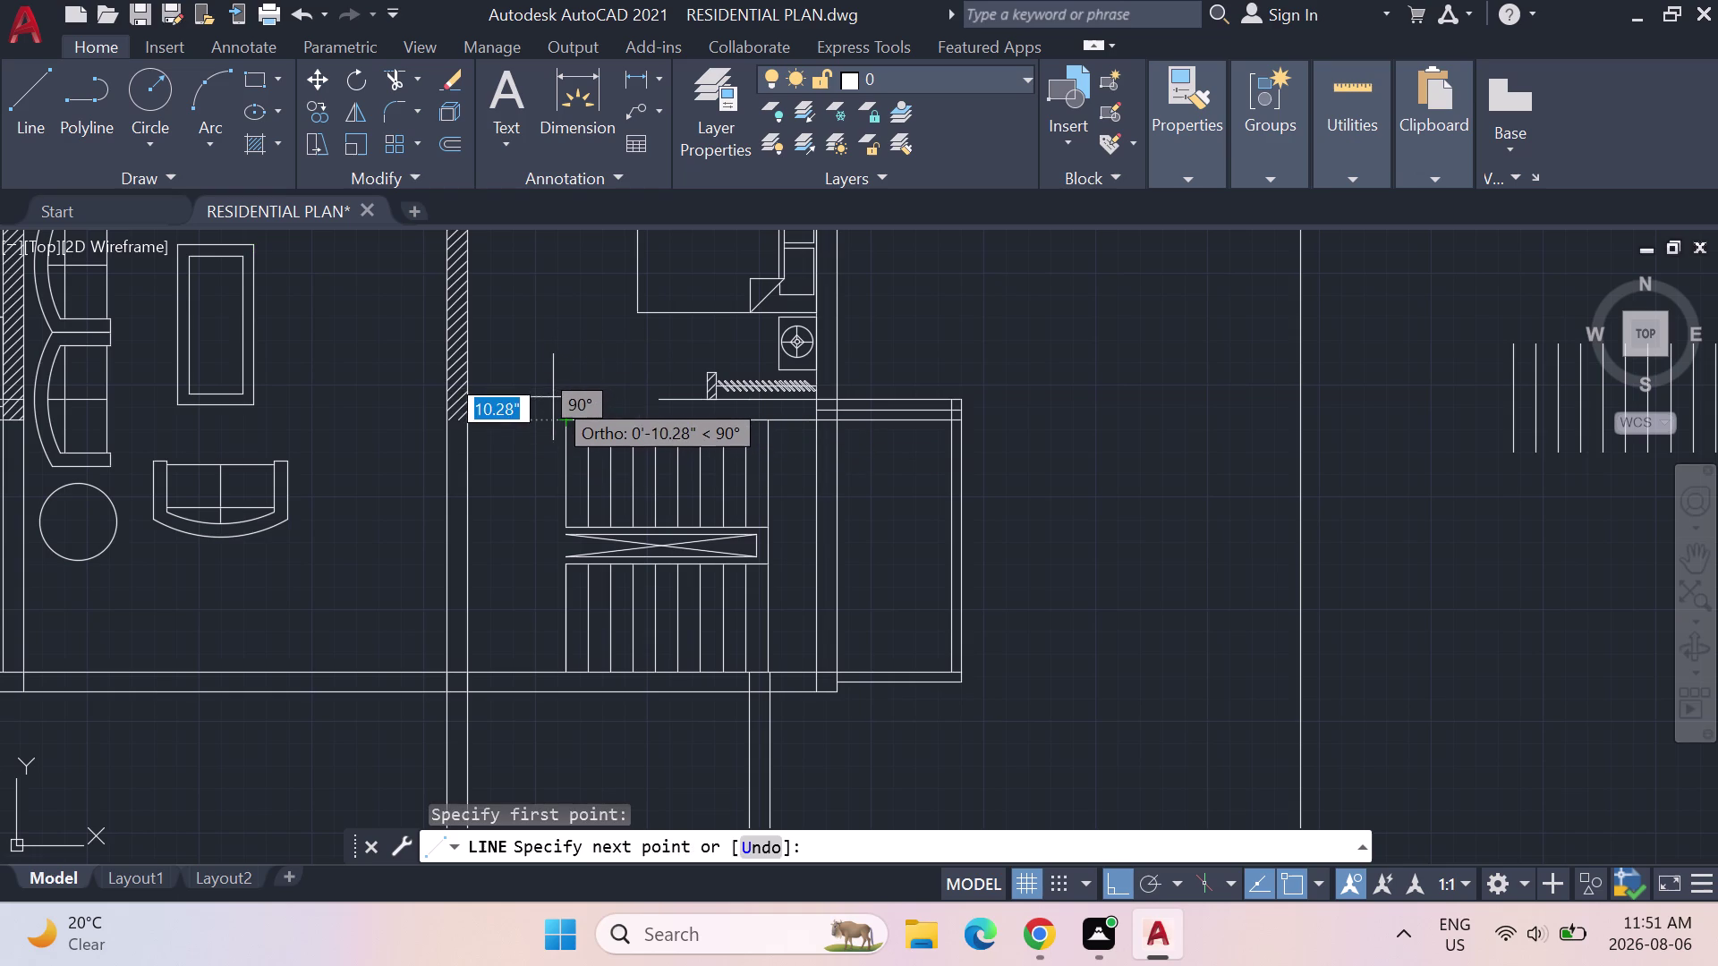
scroll(up, 3)
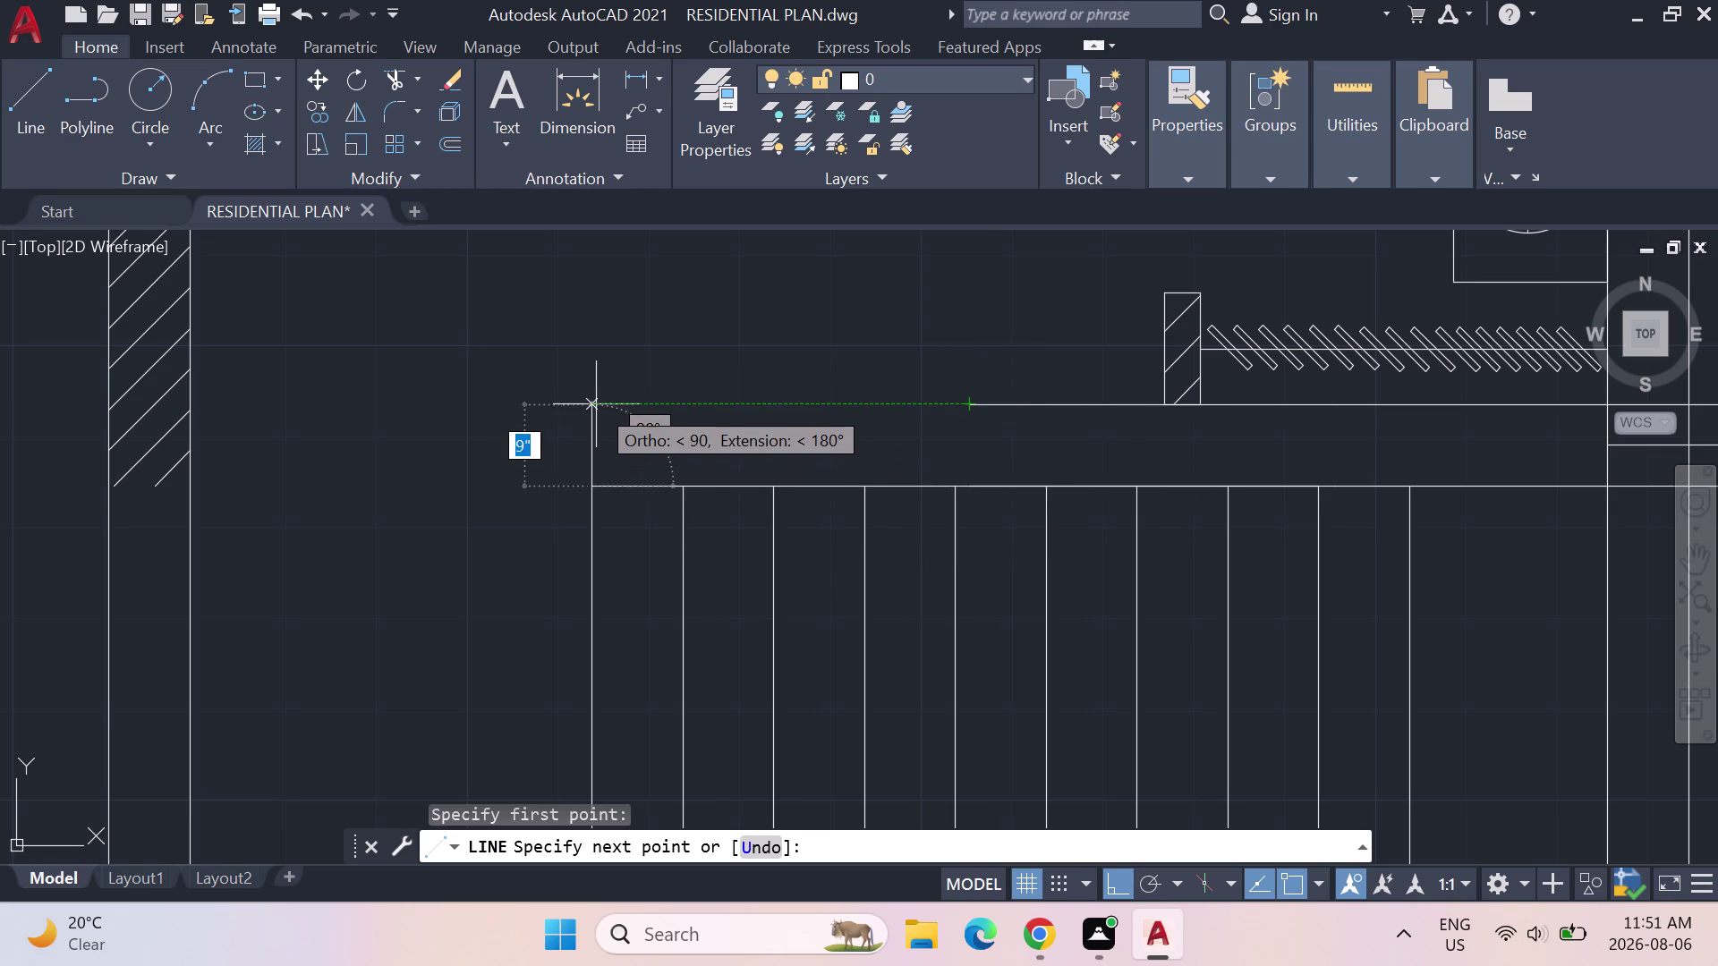
click(591, 400)
key(Escape)
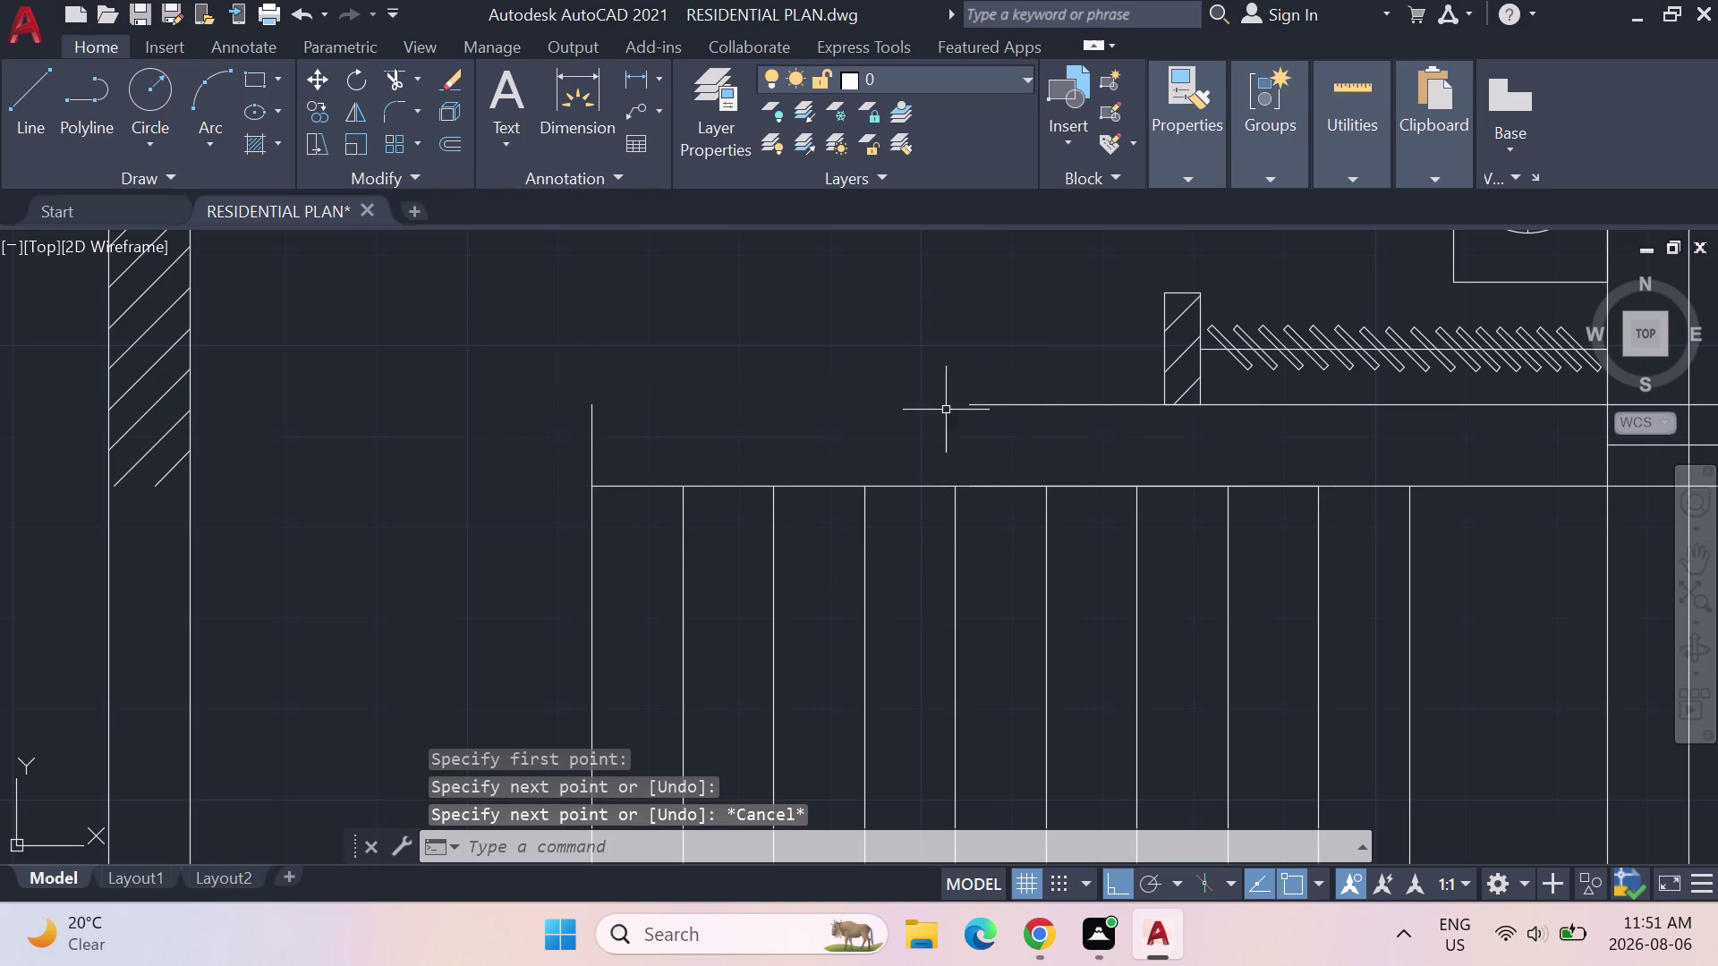
key(Escape)
key(Escape)
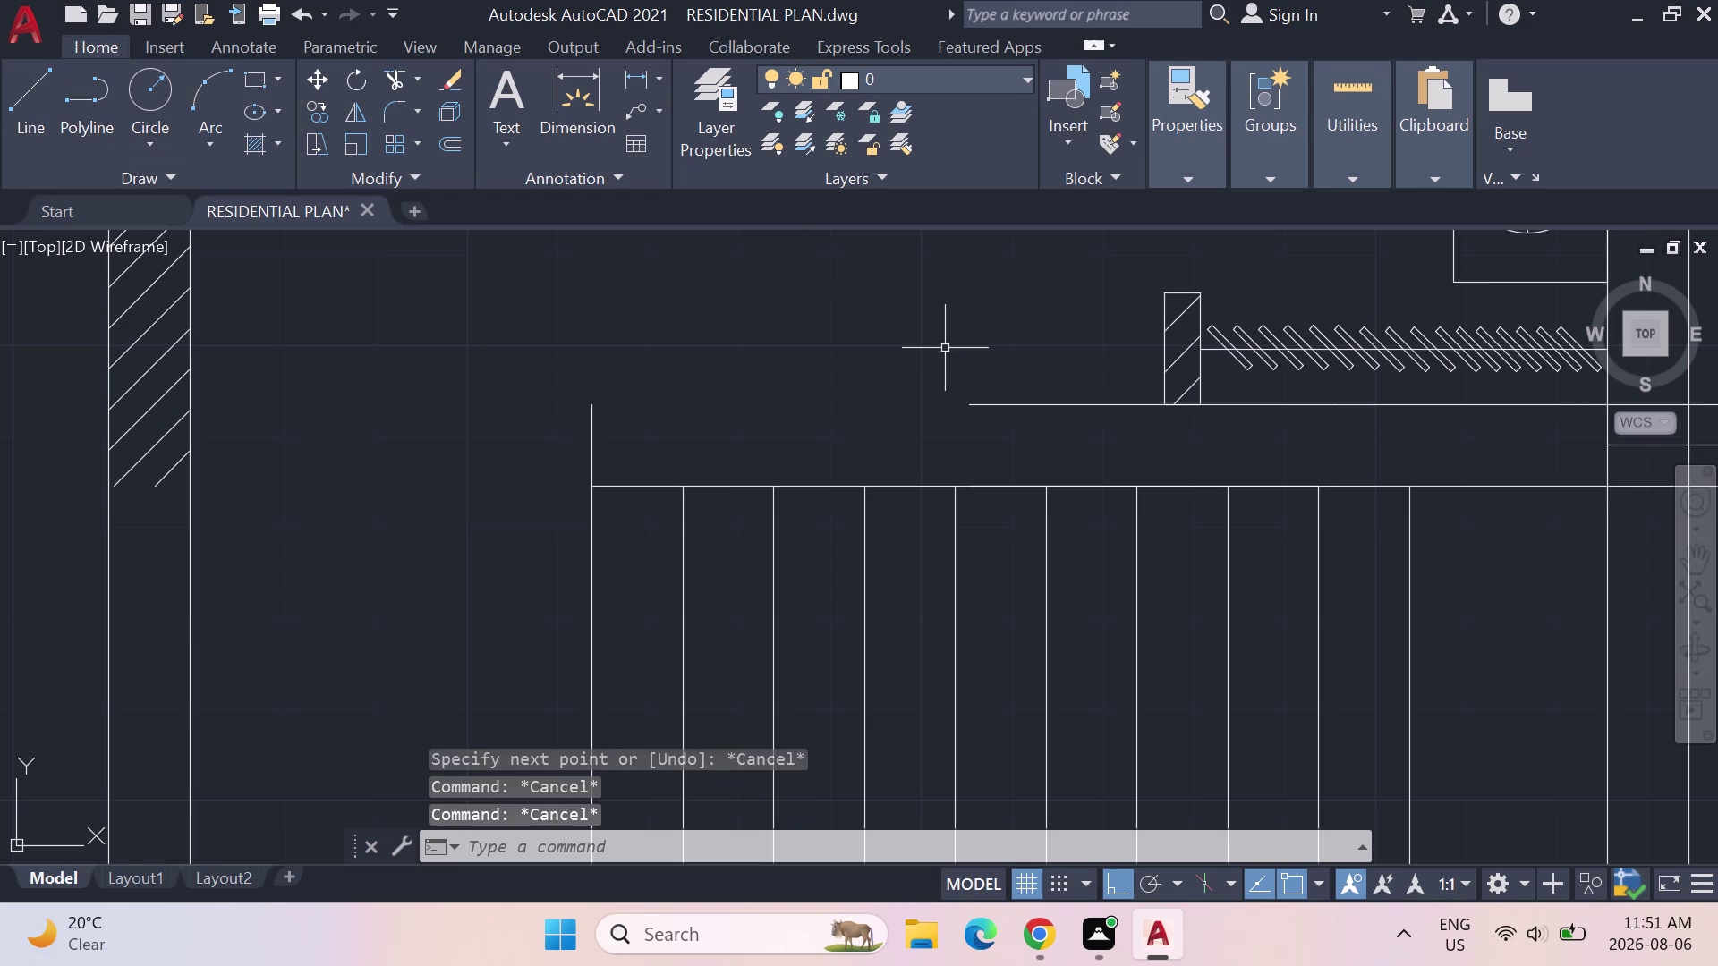
text(EX)
key(Return)
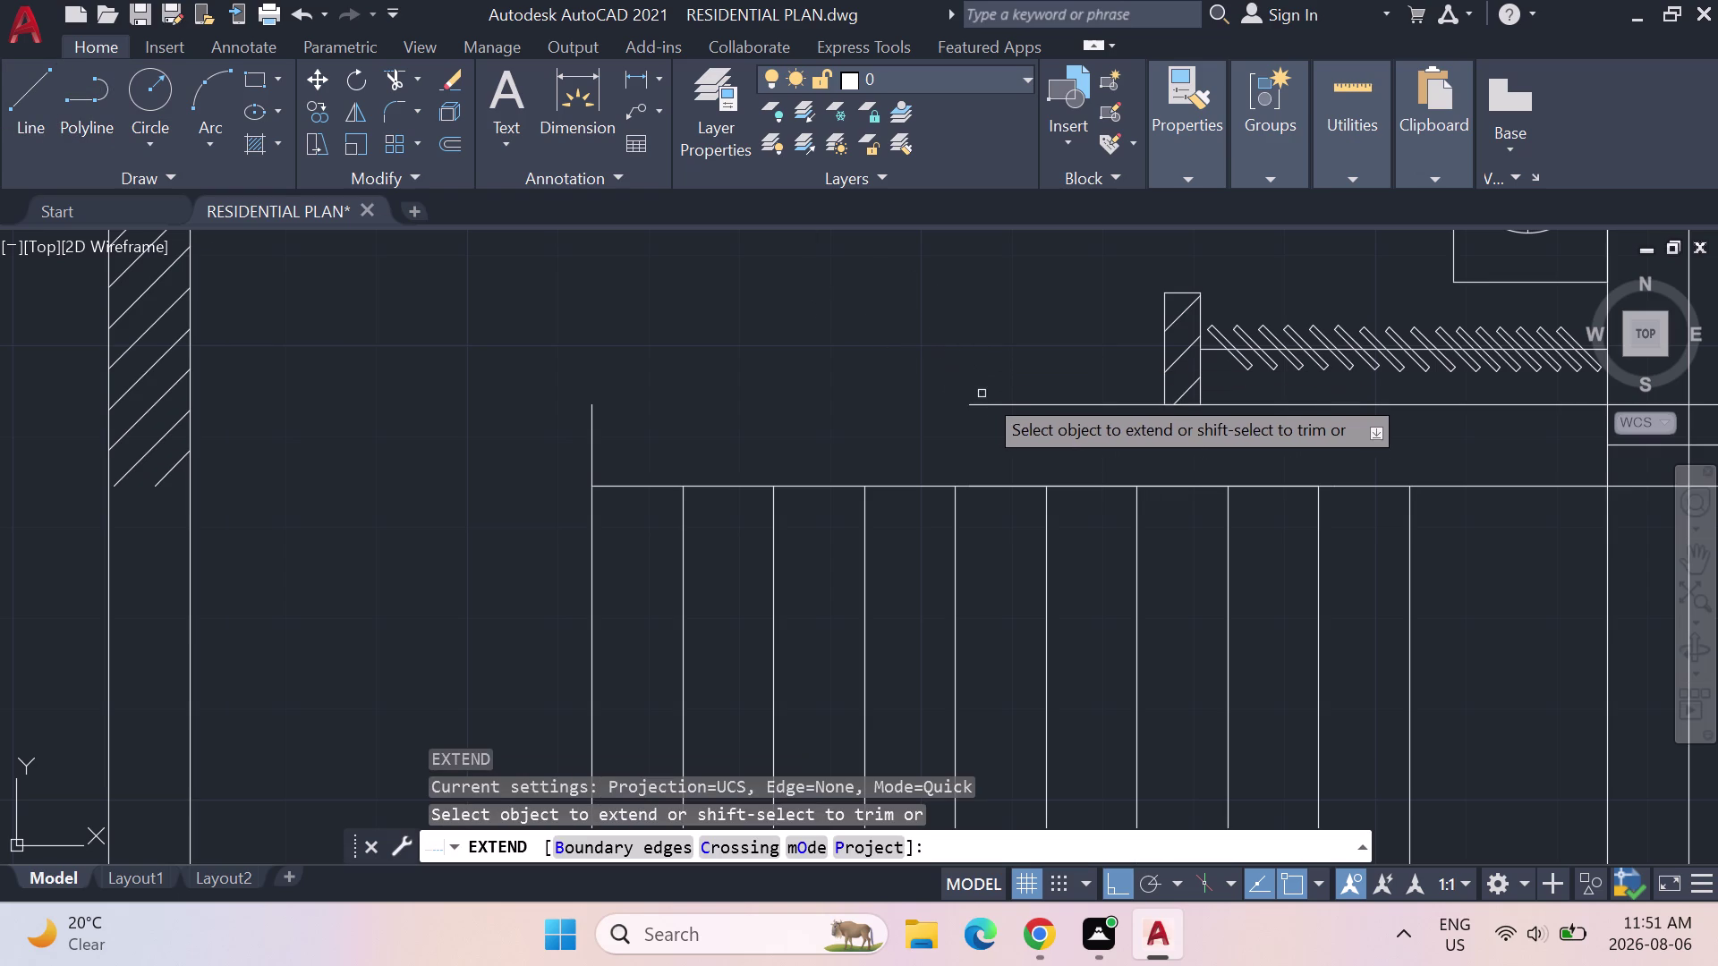
Extend the line above the upper stair flight left to meet the new vertical line.
click(991, 403)
scroll(down, 3)
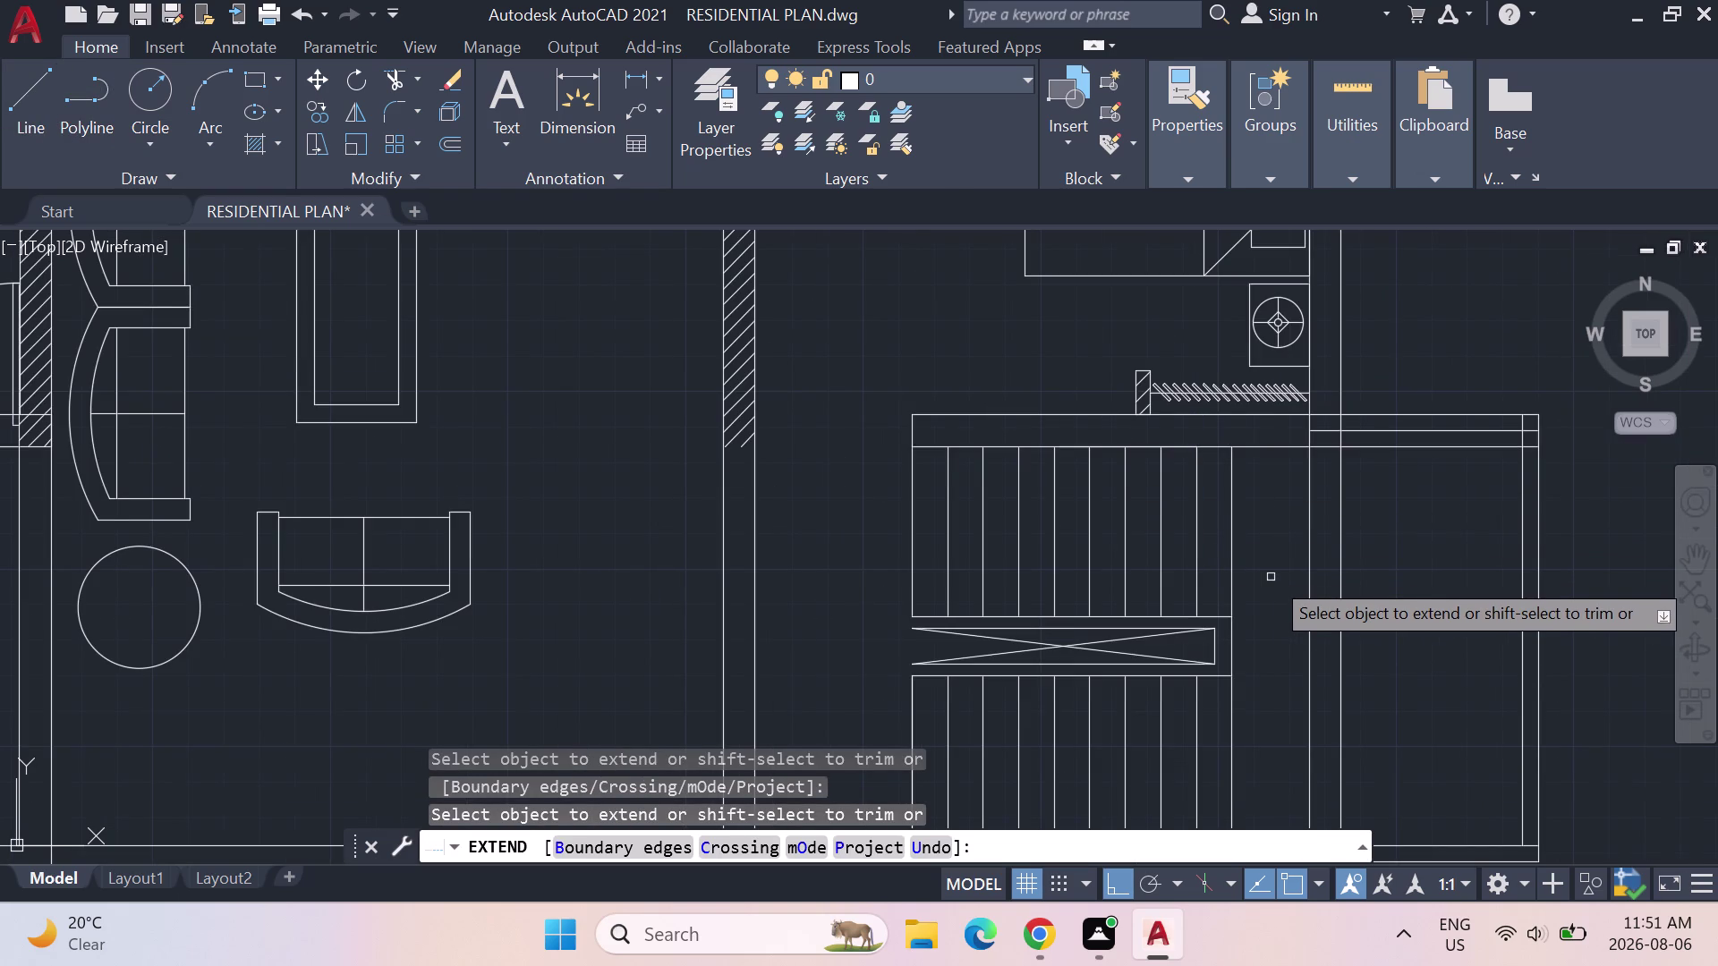
key(Escape)
middle_drag(1257, 617, 888, 429)
scroll(down, 3)
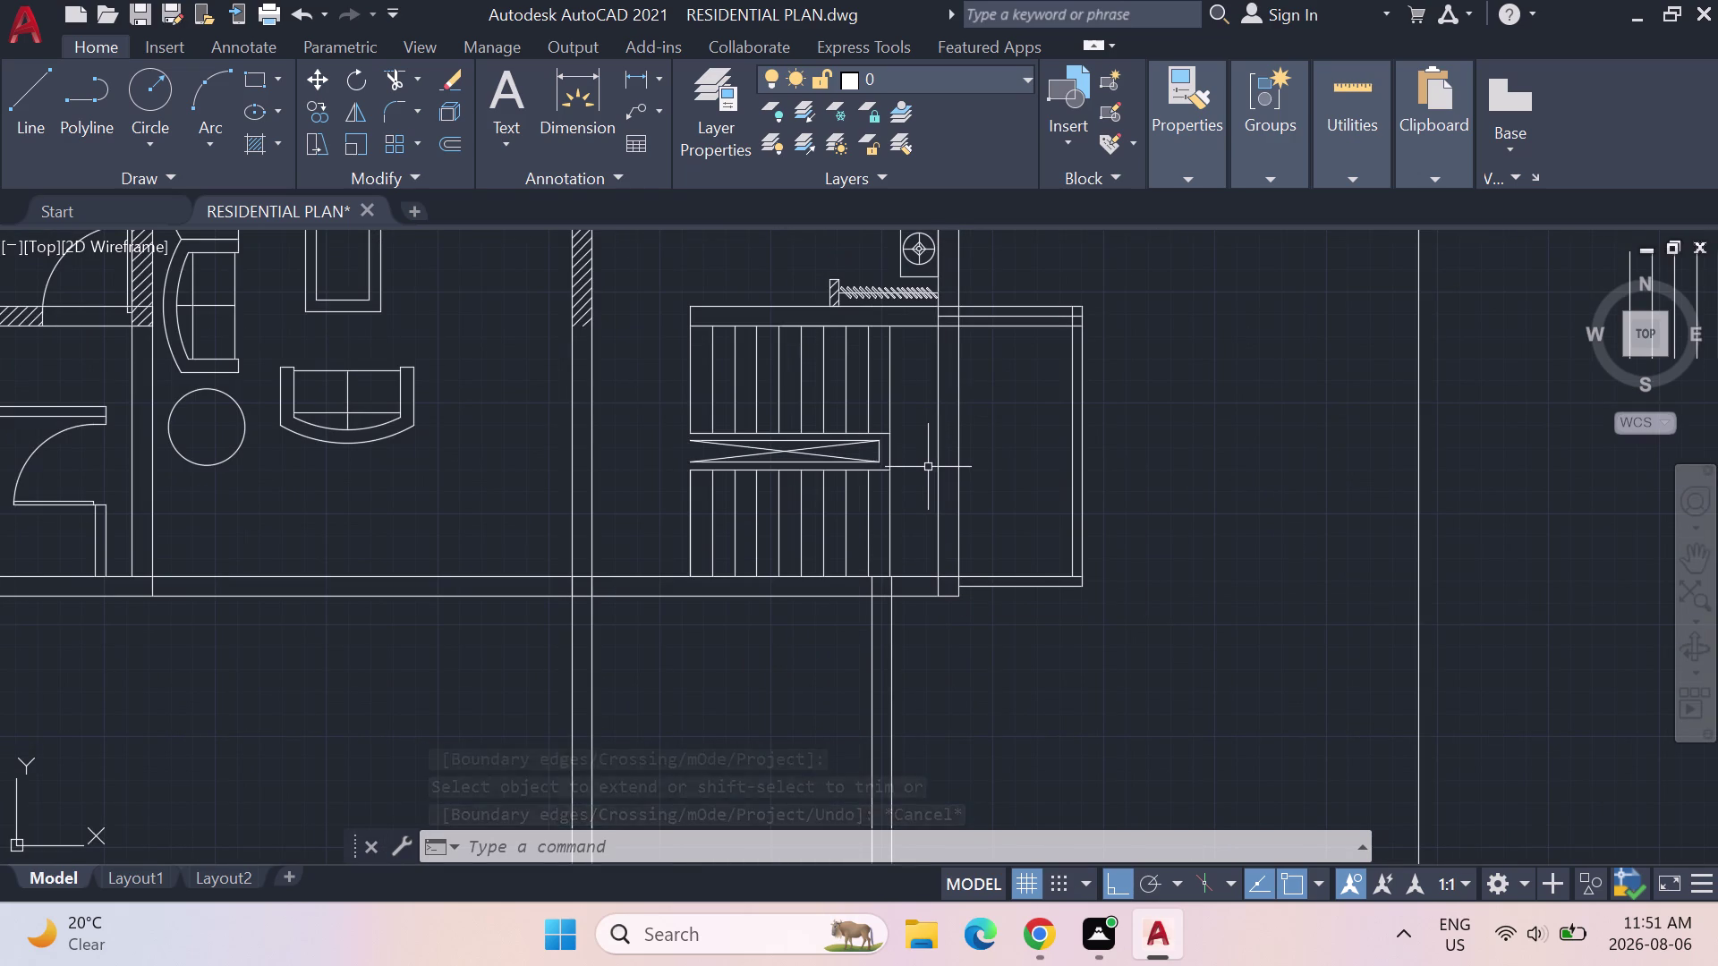
scroll(down, 3)
scroll(down, 3)
scroll(down, 3)
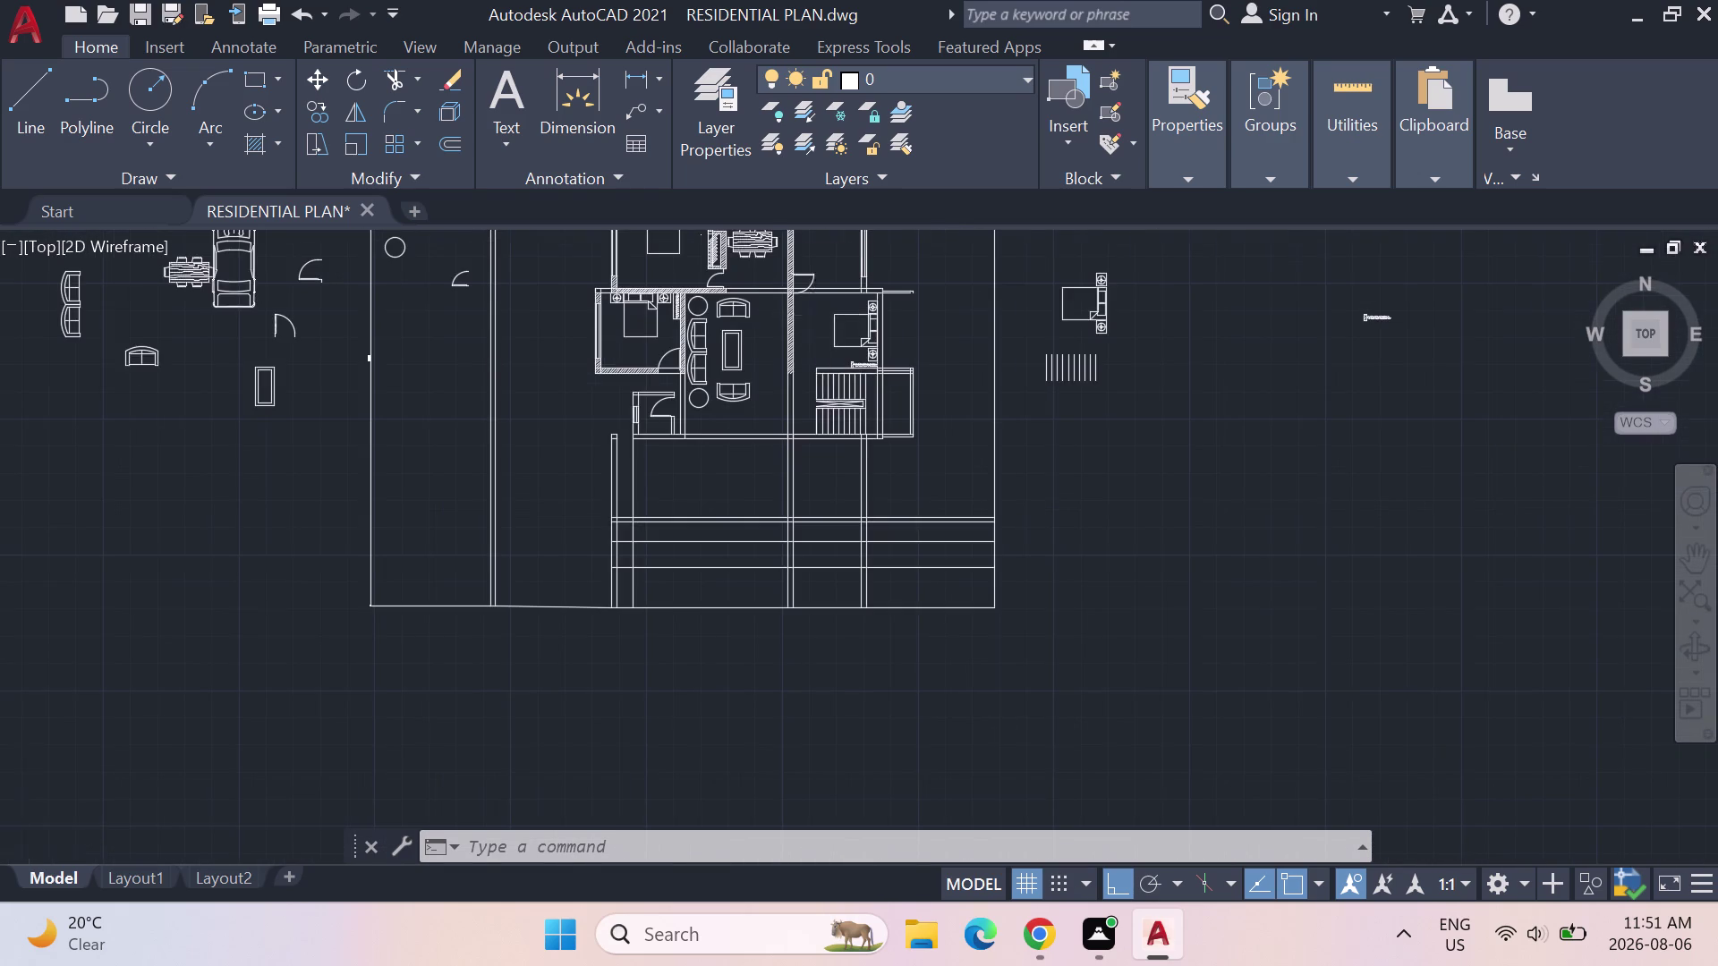
middle_drag(799, 286, 739, 379)
scroll(up, 3)
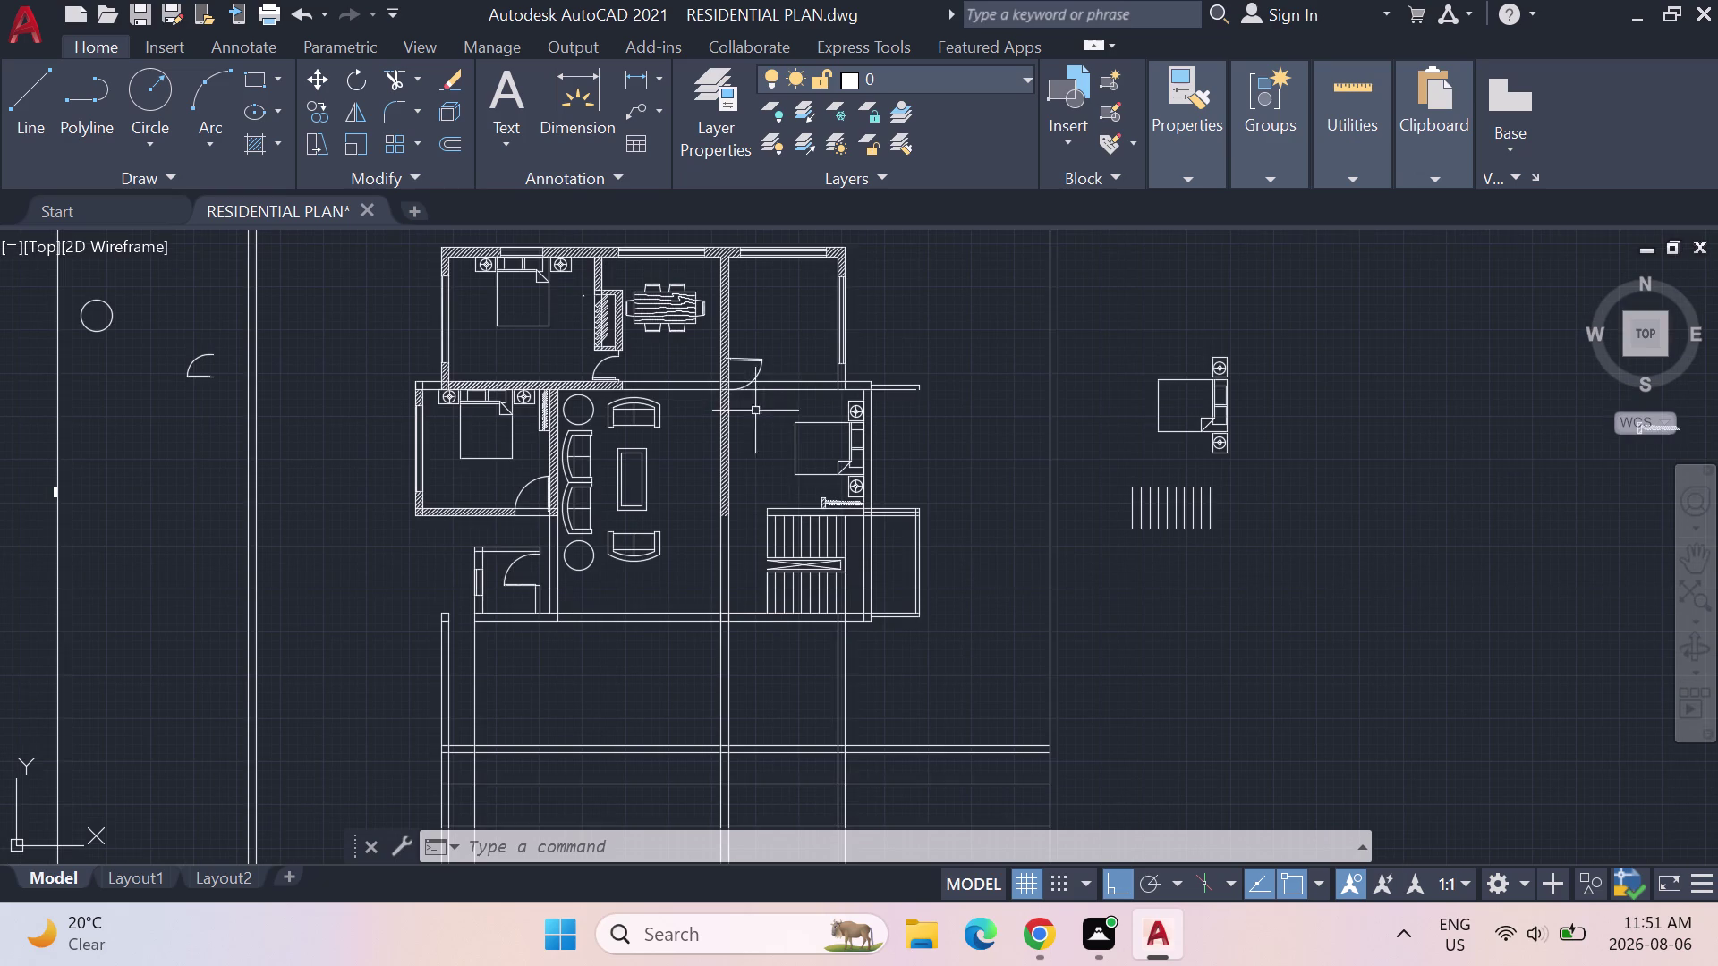
middle_drag(744, 533, 738, 478)
scroll(up, 3)
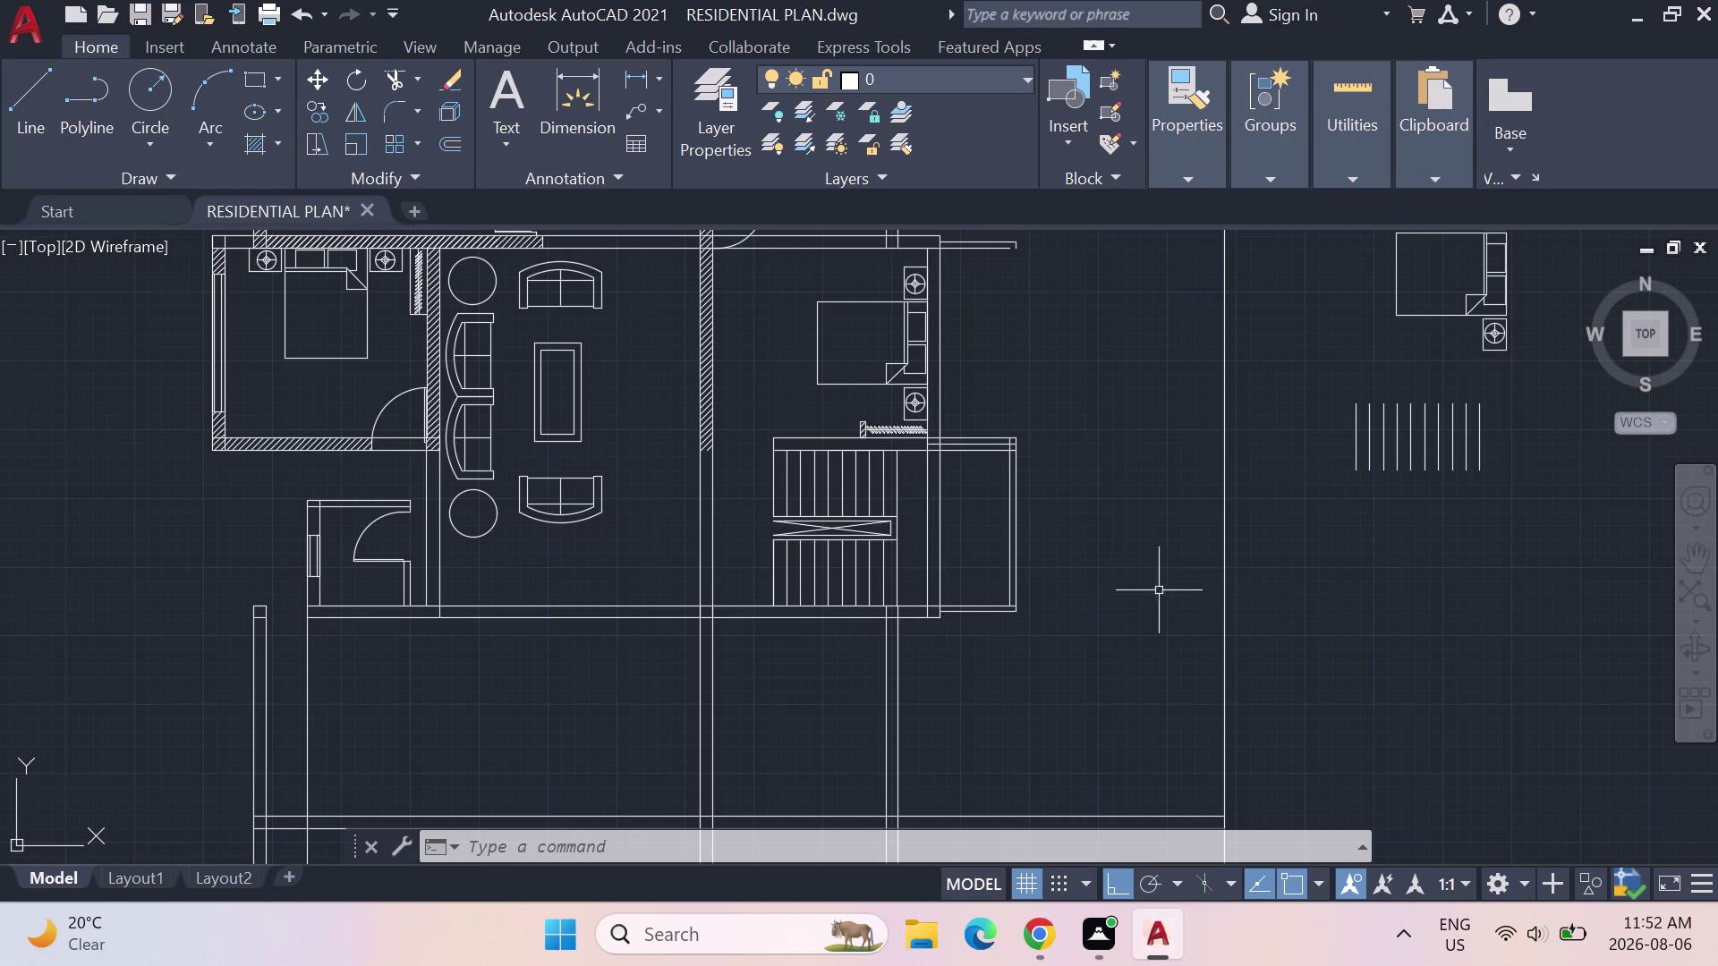
scroll(up, 3)
scroll(down, 3)
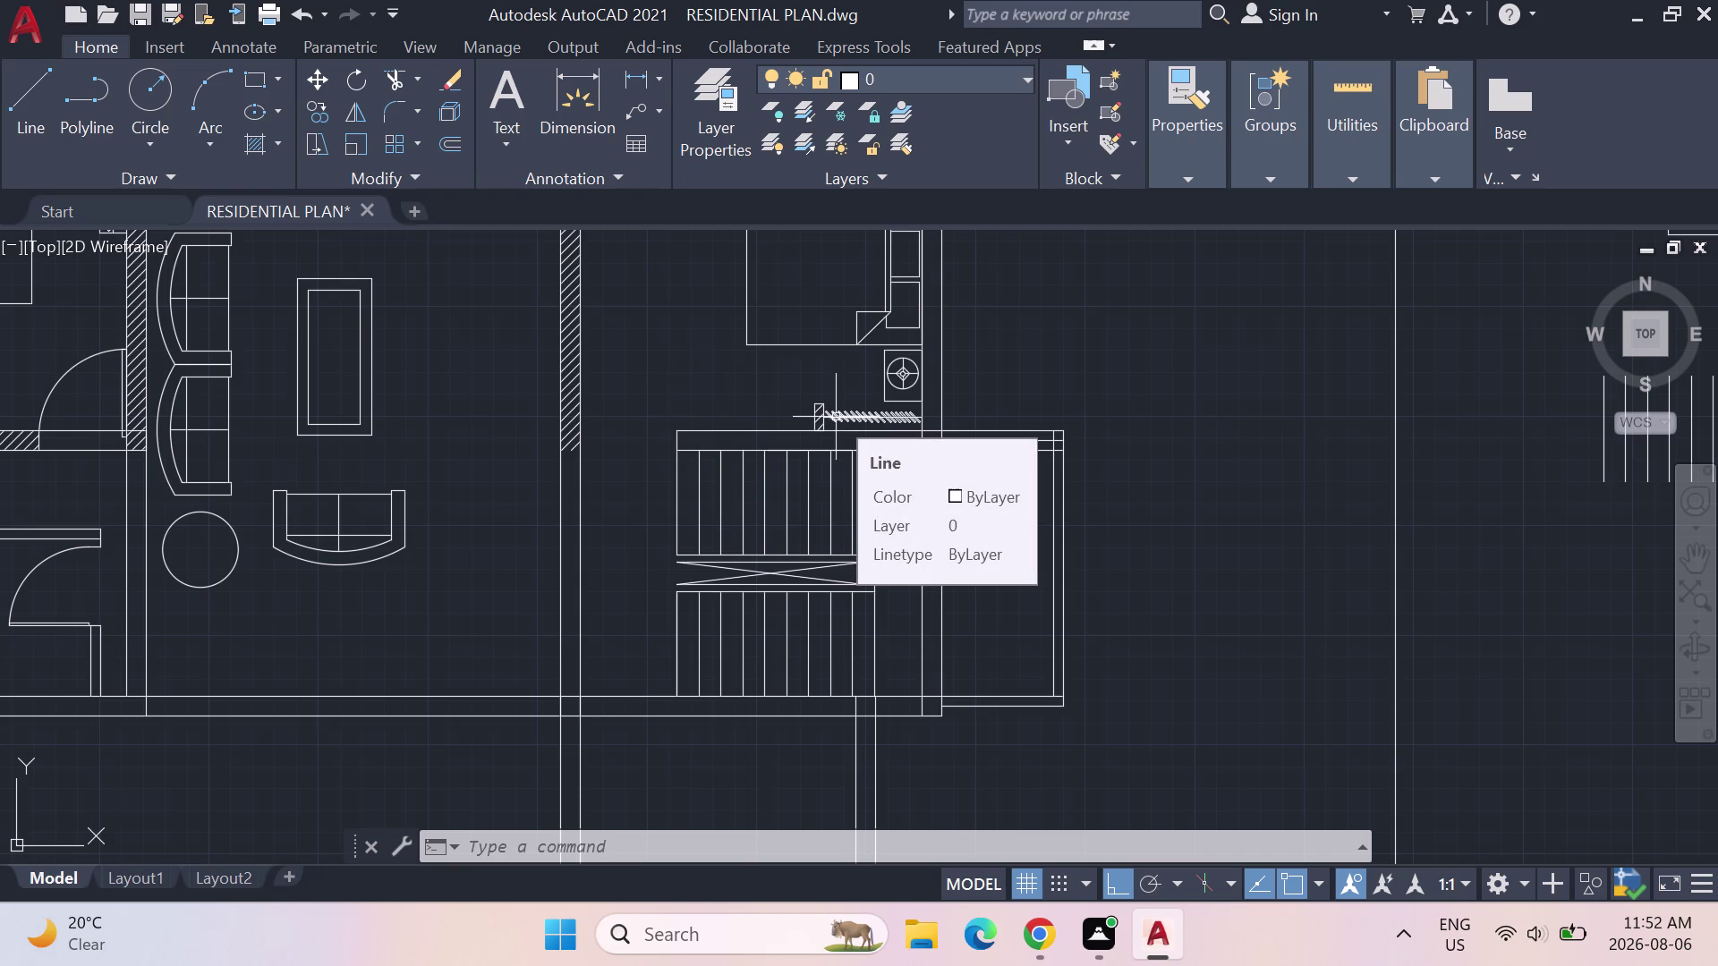
scroll(down, 3)
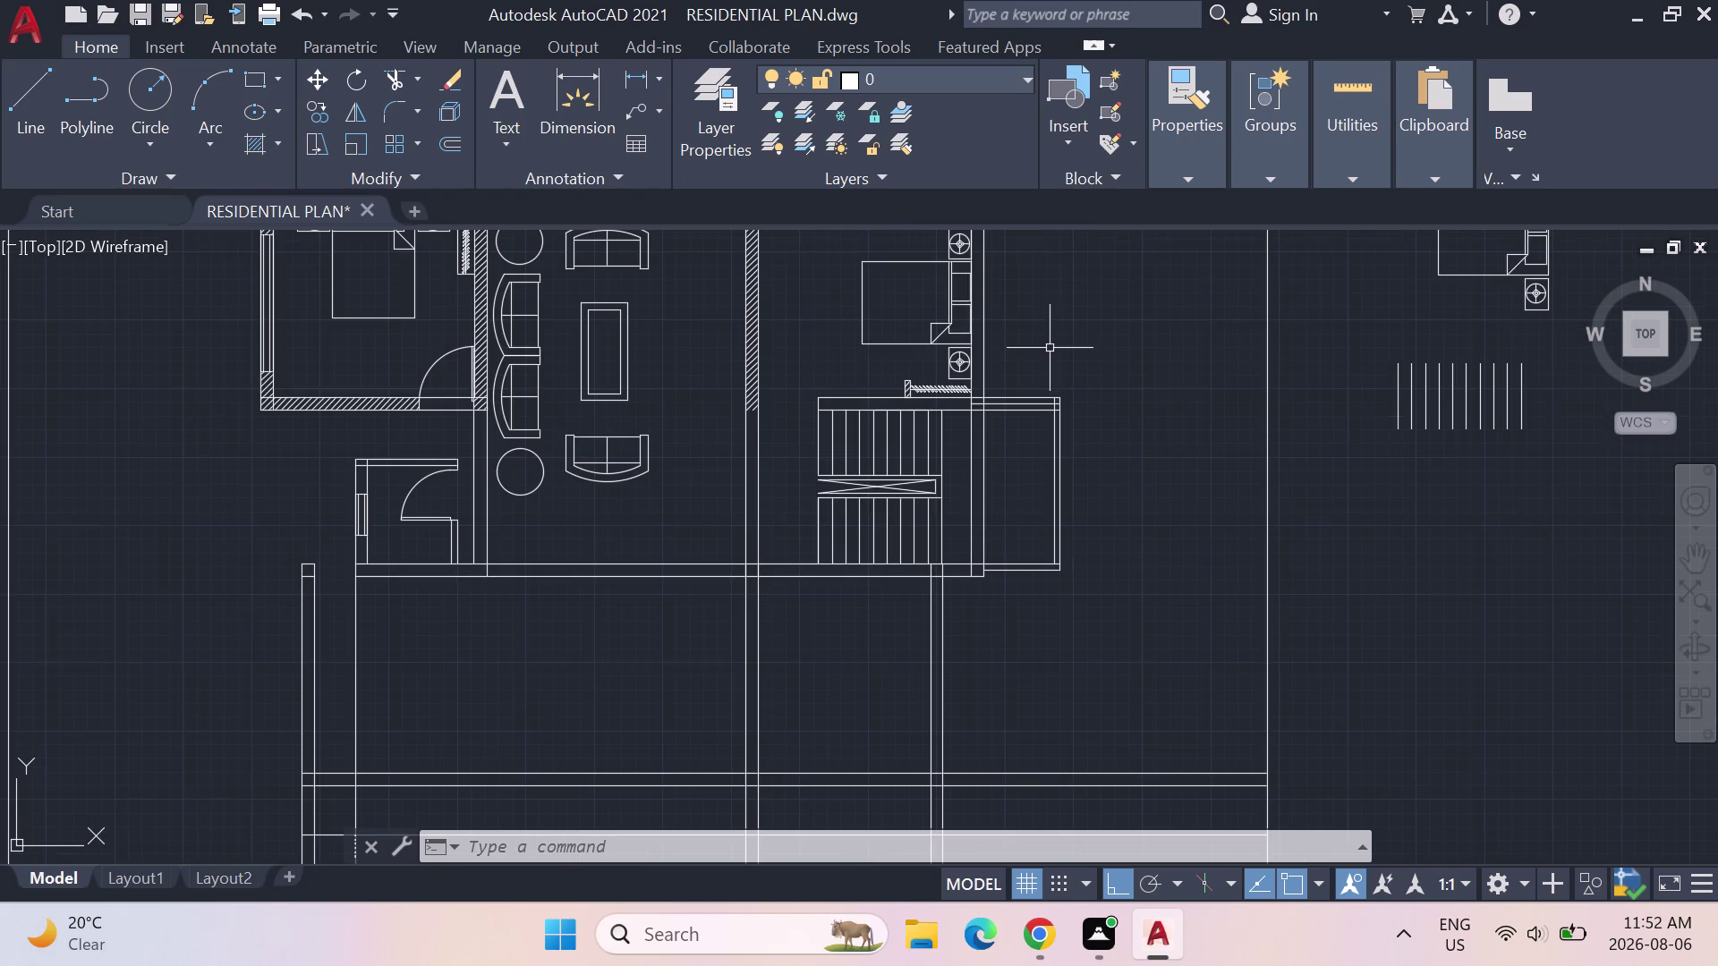
scroll(down, 3)
middle_drag(1313, 319, 1155, 418)
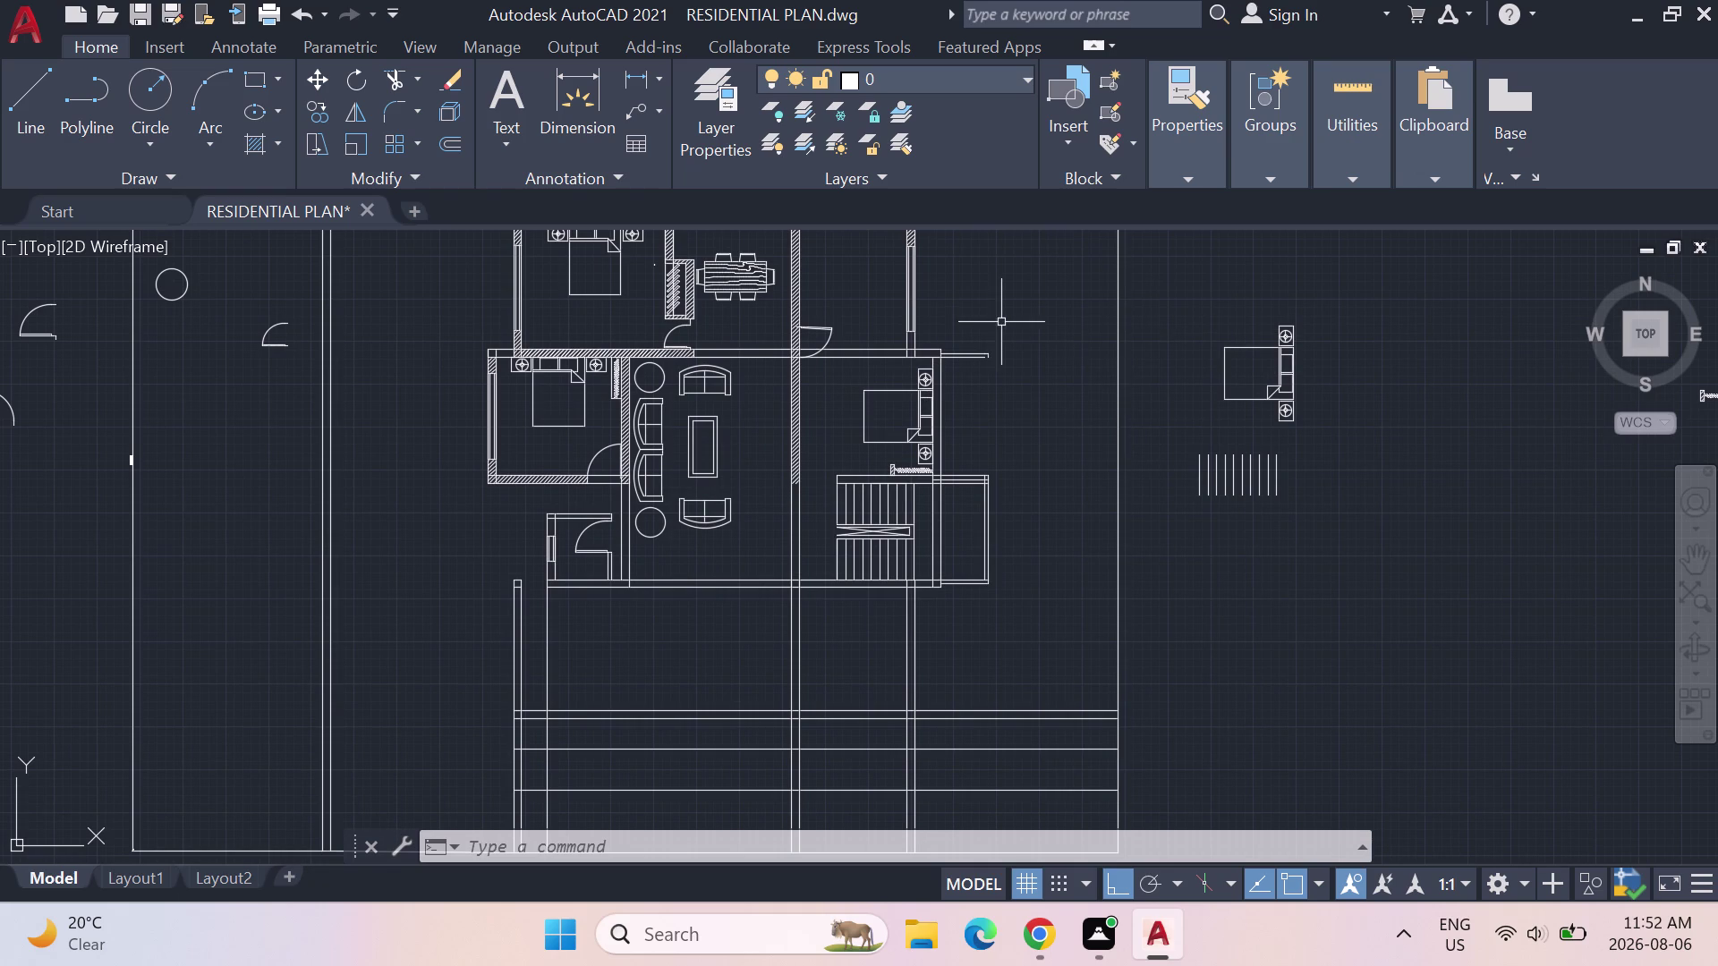
middle_drag(1003, 321, 1031, 400)
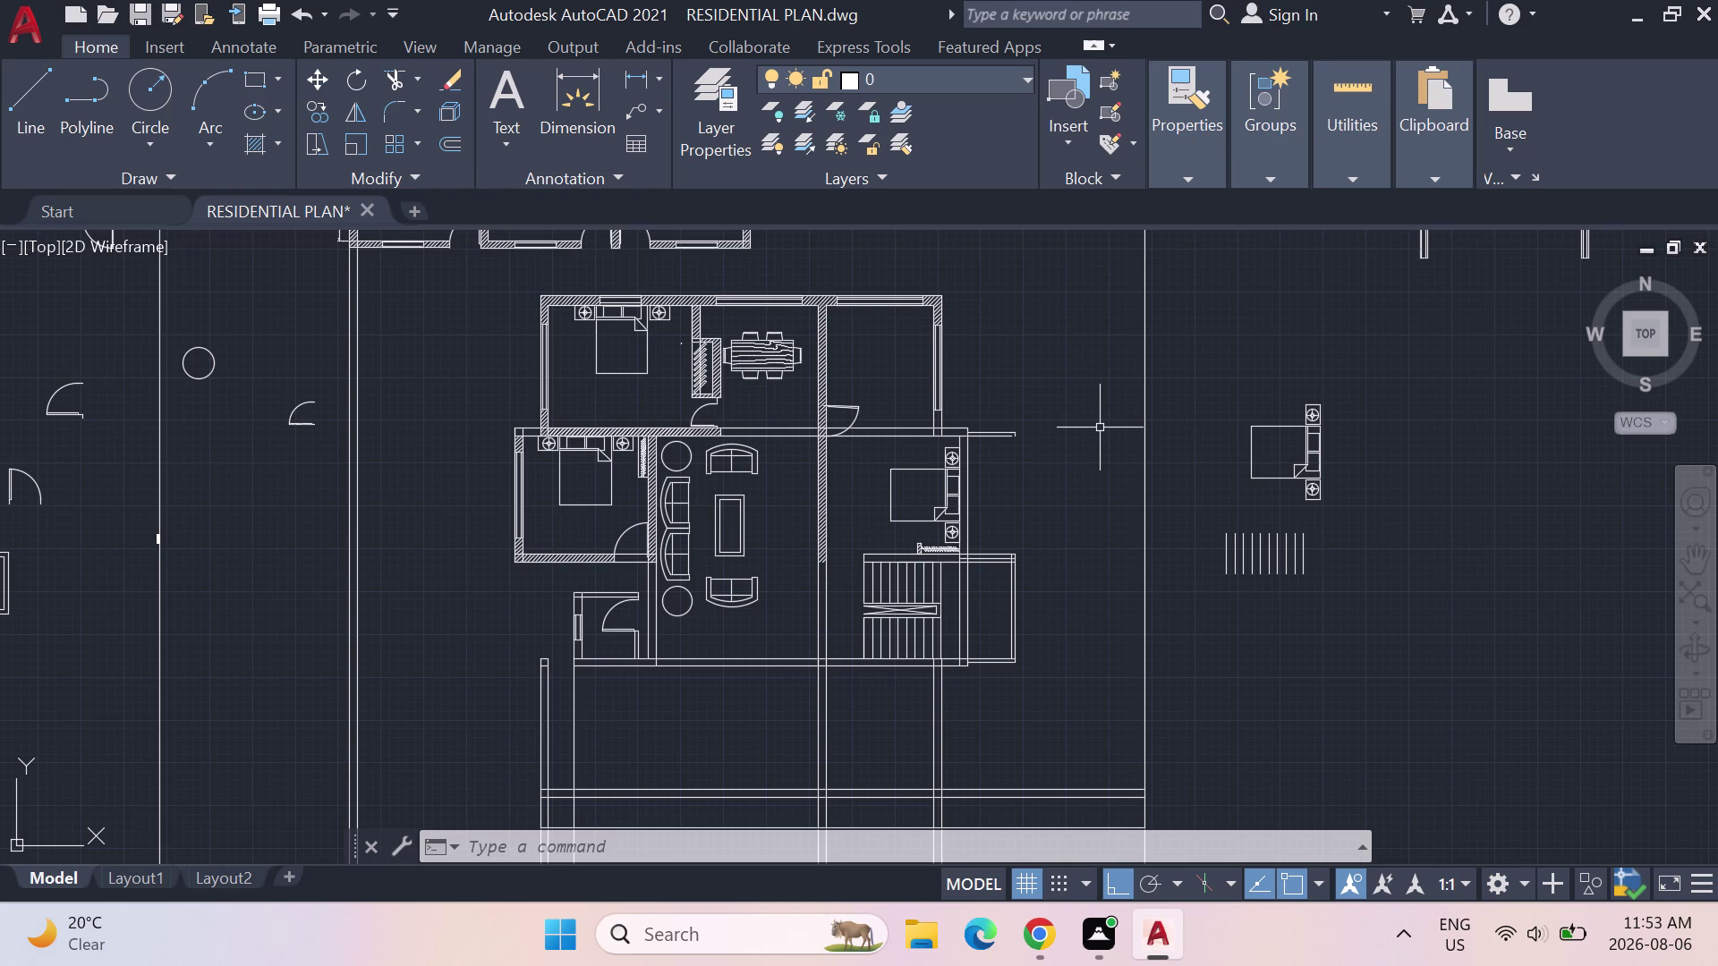
drag(1368, 515, 1287, 446)
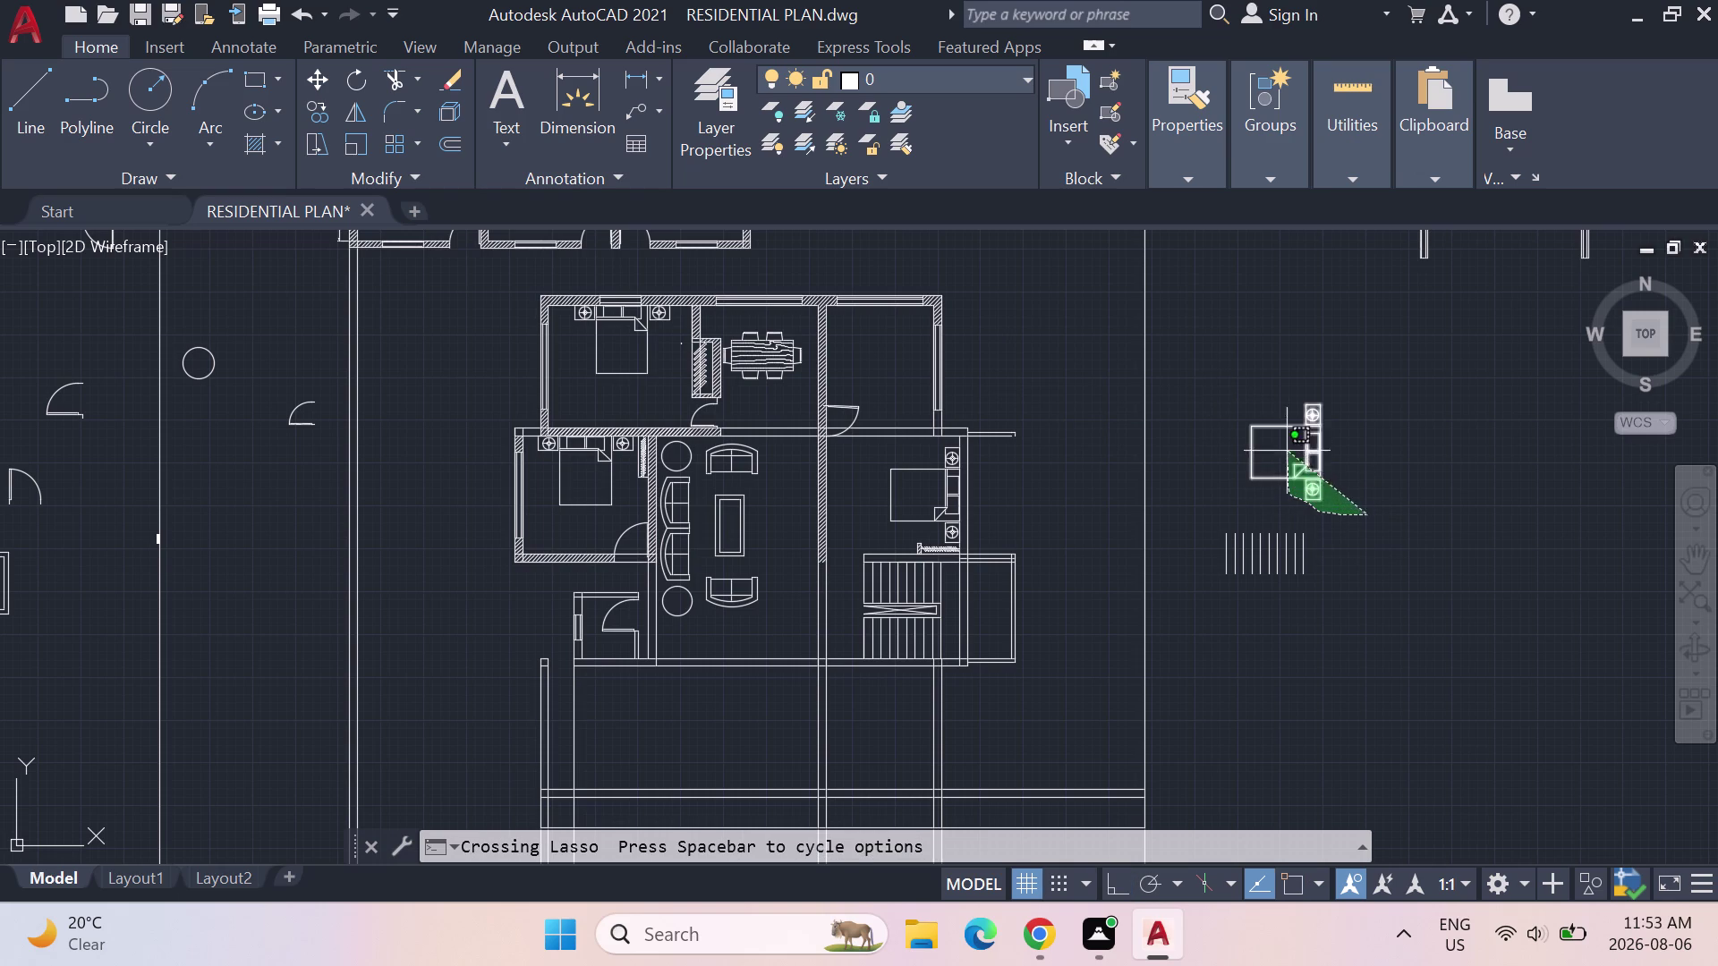
drag(1288, 446, 1358, 393)
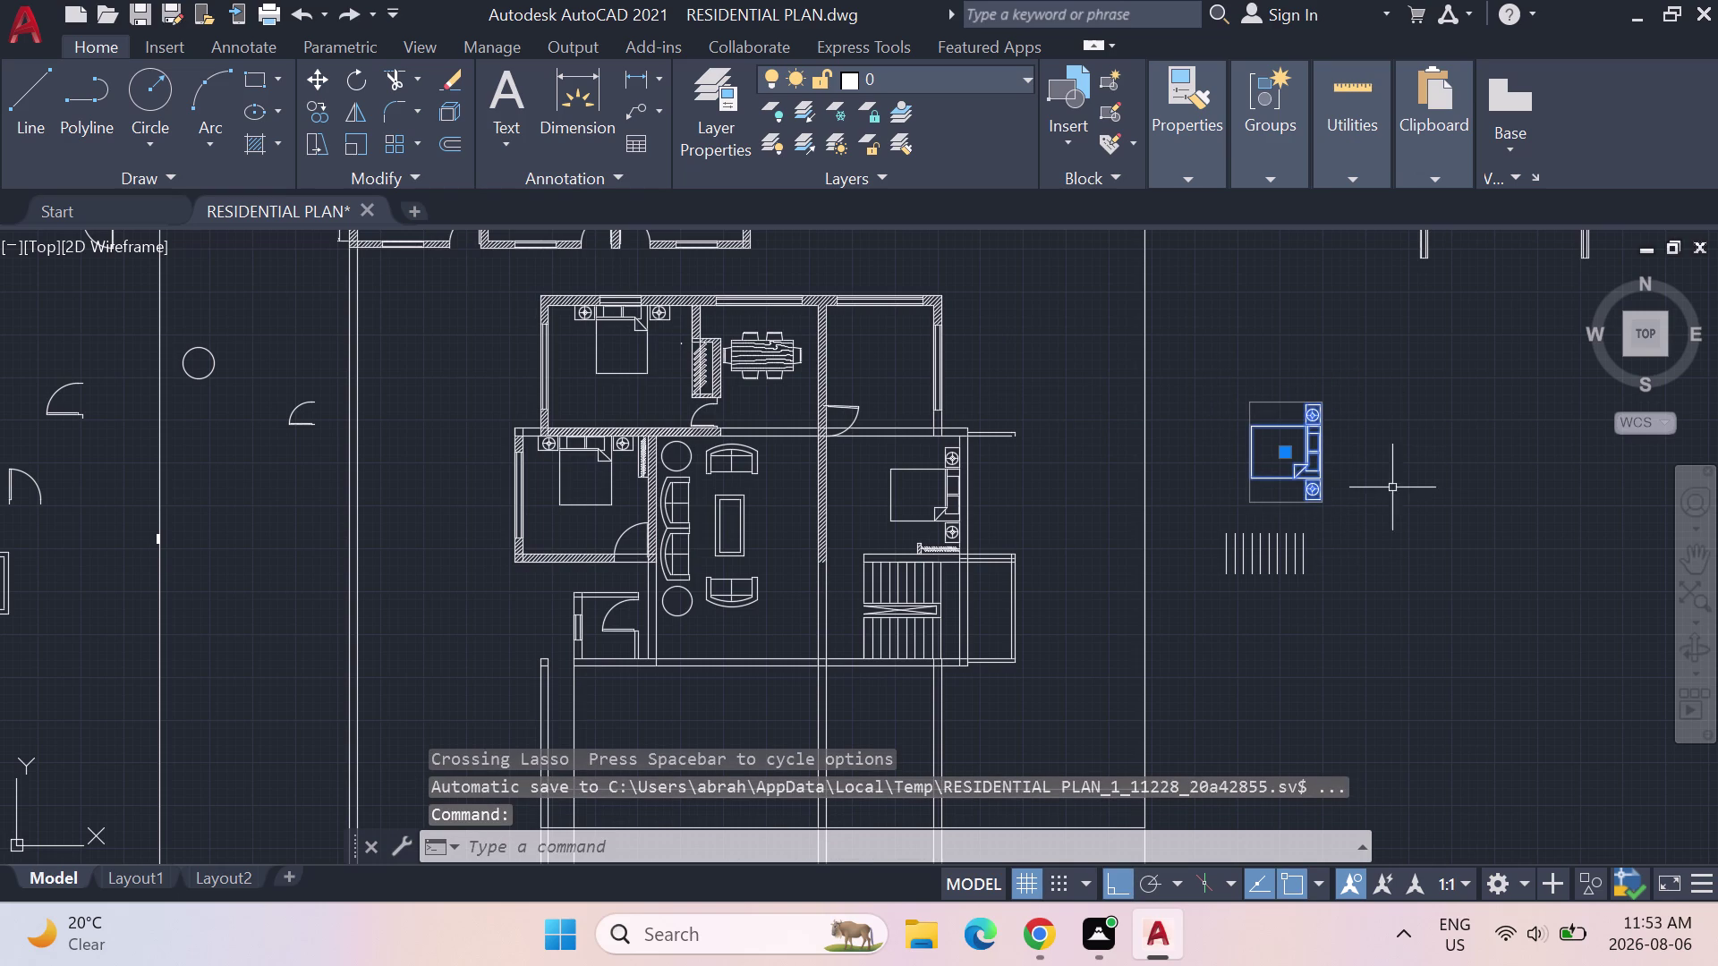
key(Escape)
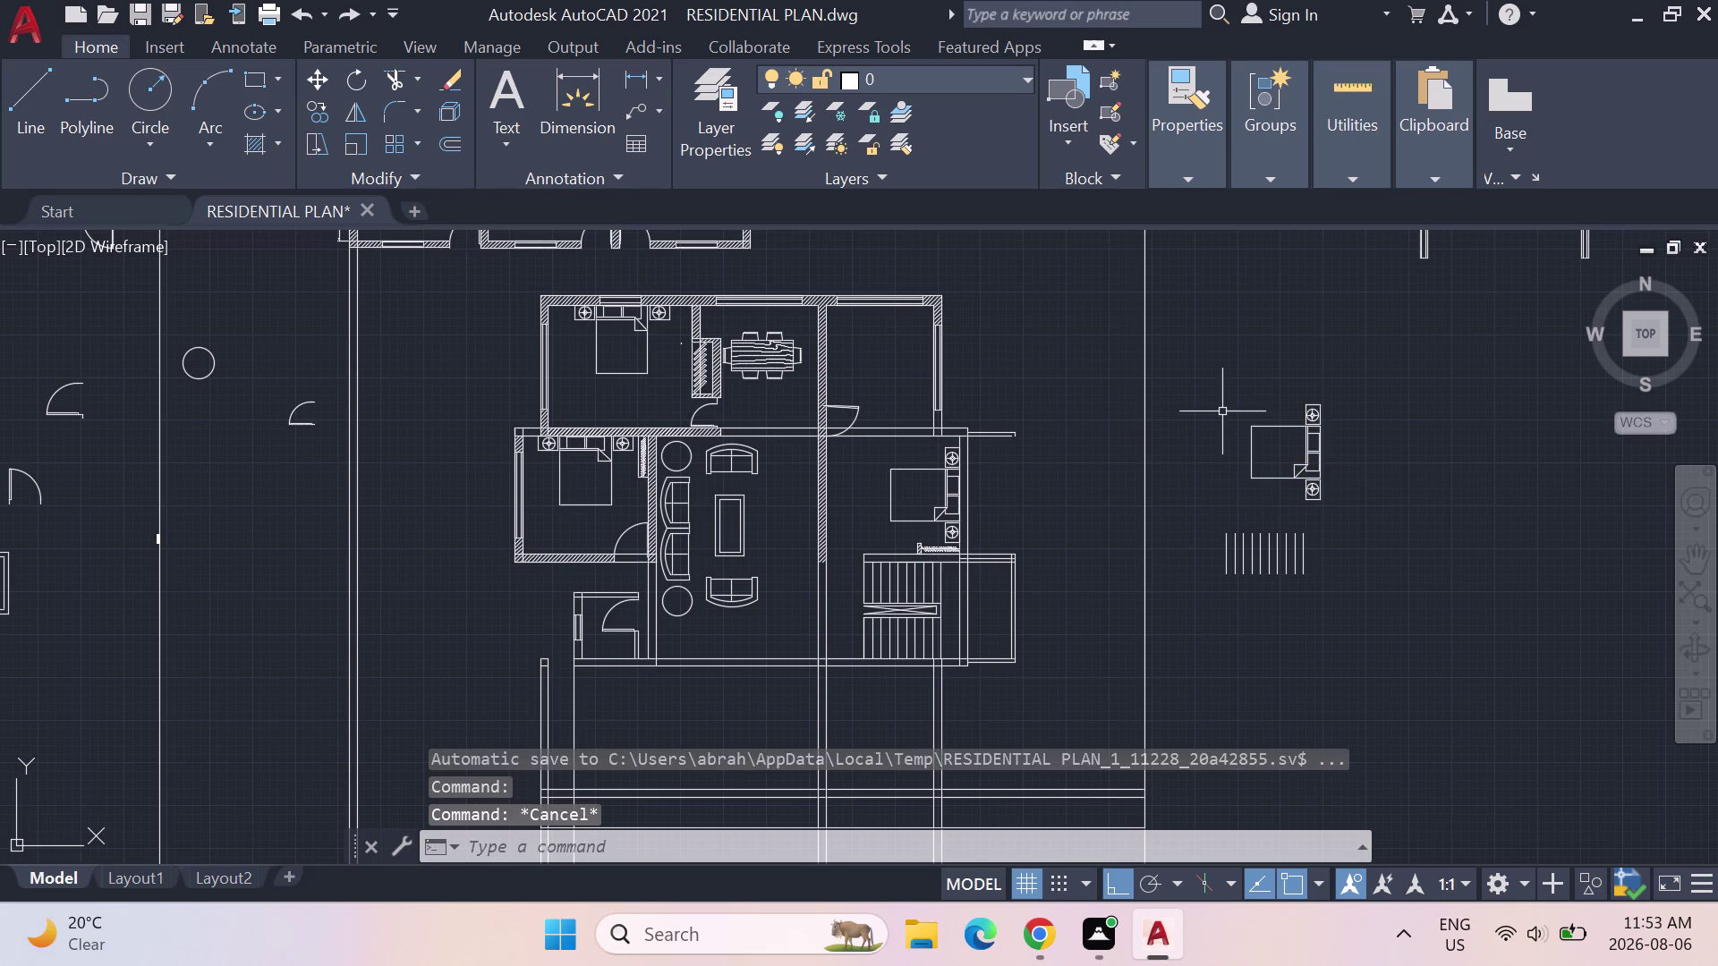
middle_drag(1047, 540, 1158, 307)
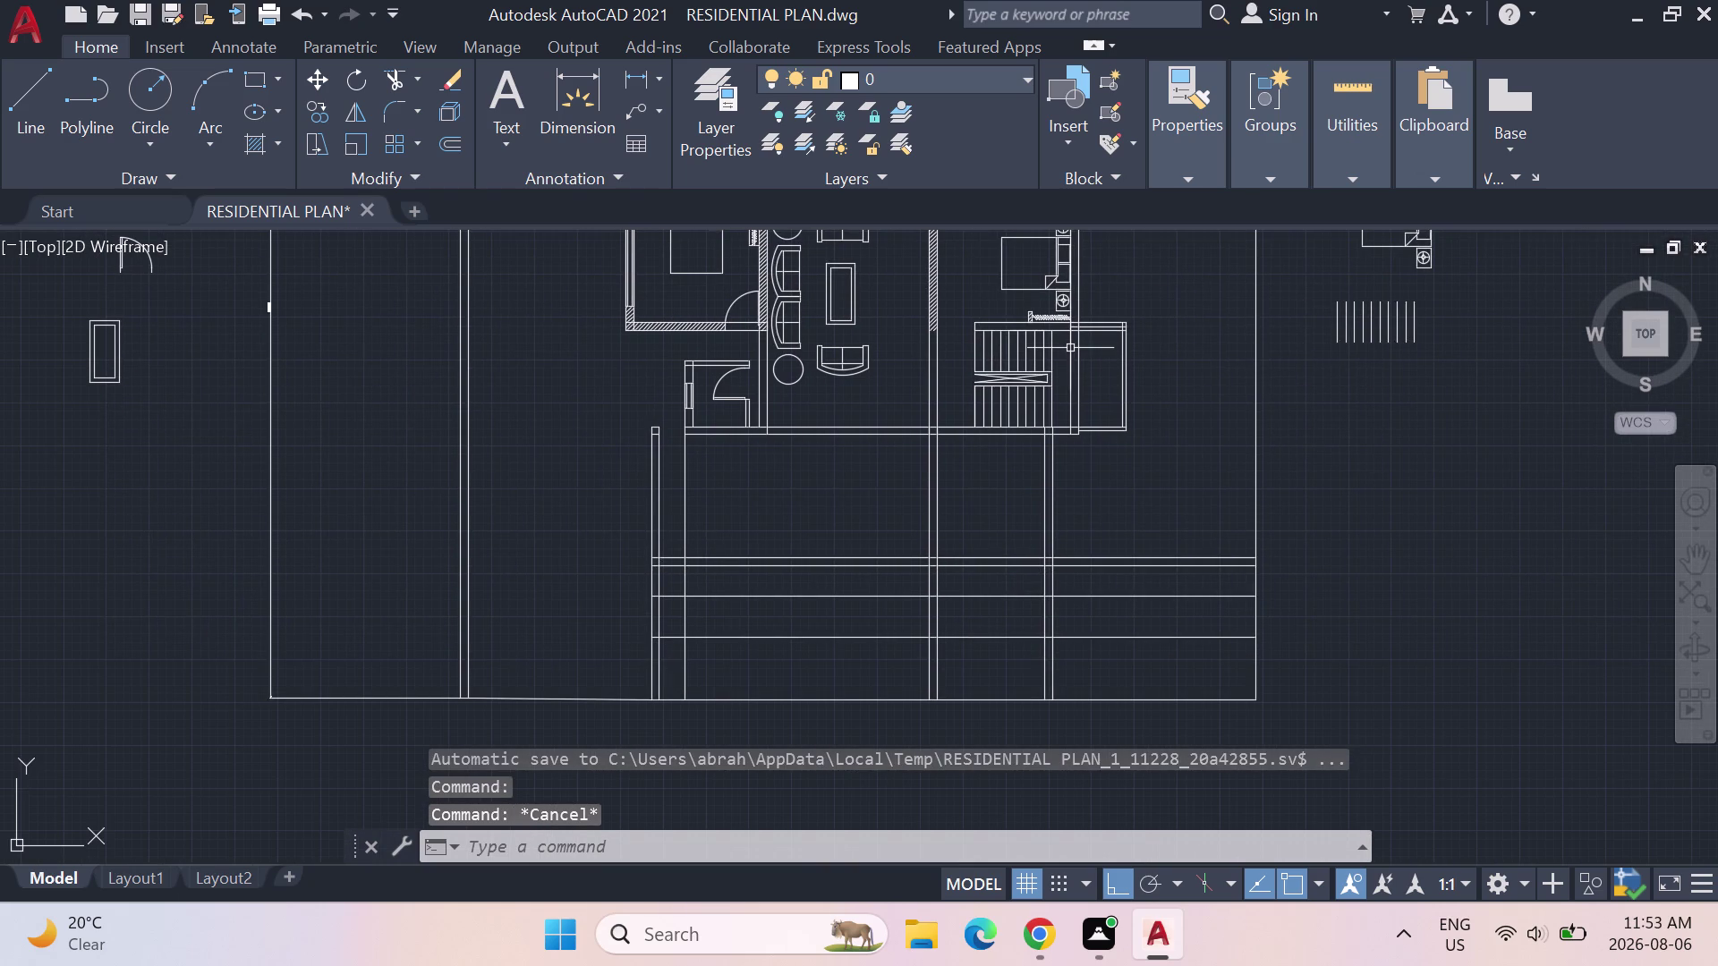
Trim the overhanging line ends and stubs beside the staircase landing.
key(Escape)
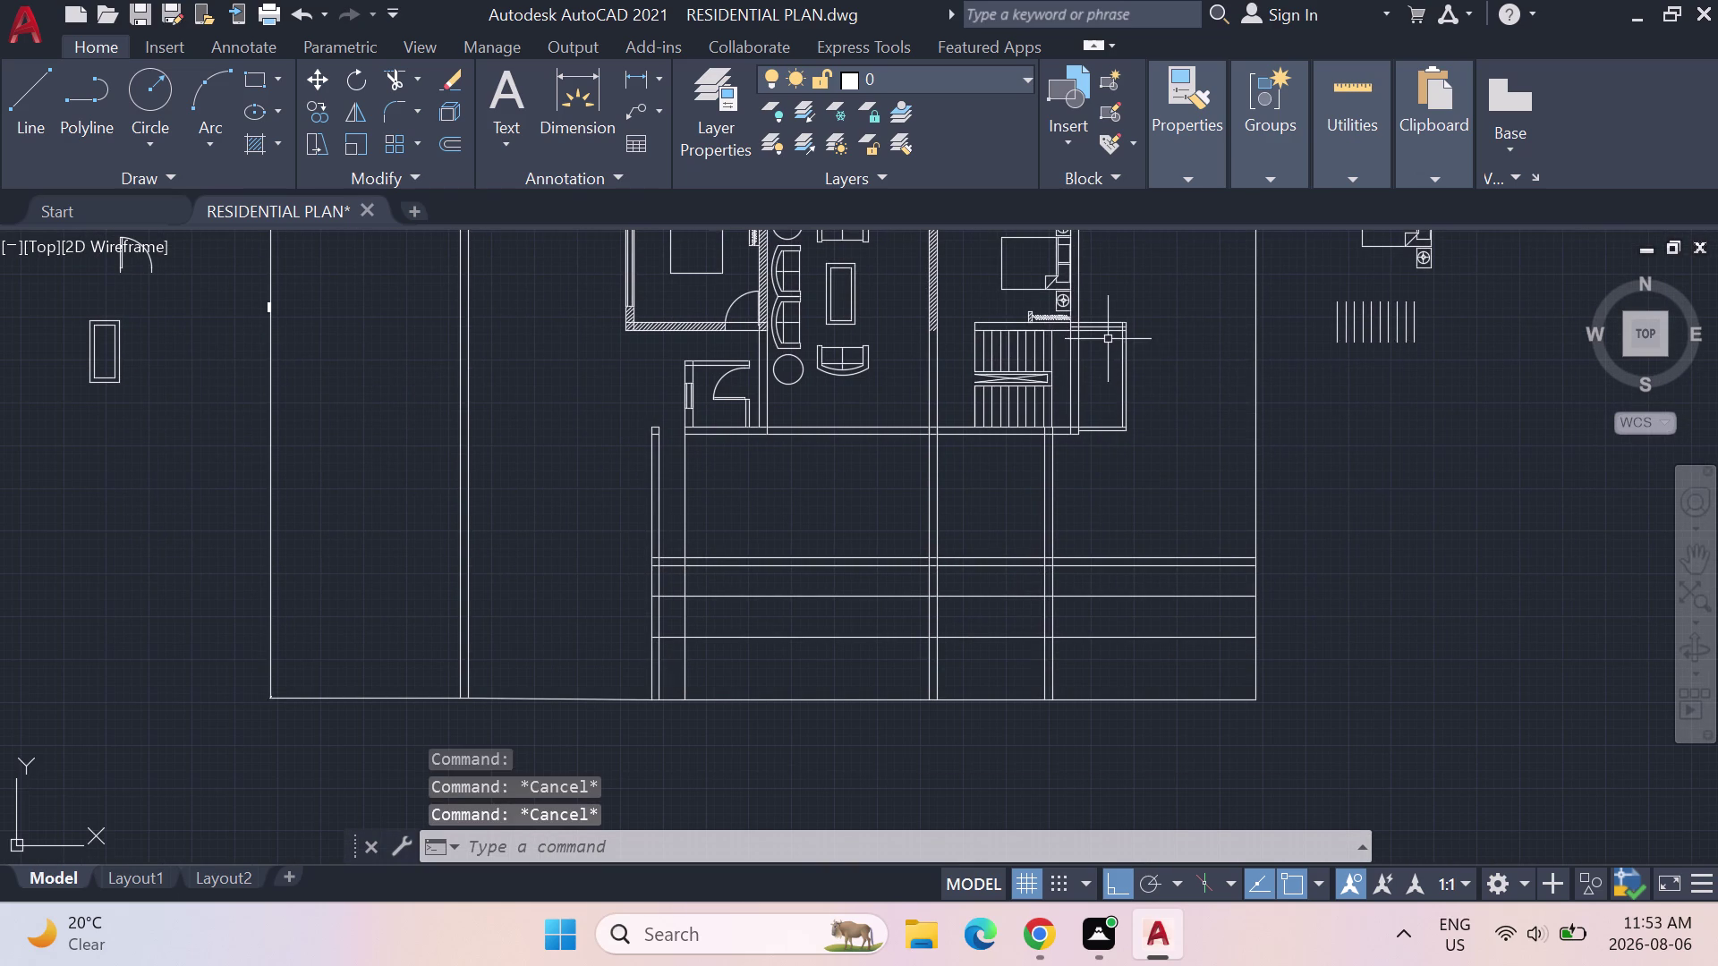
scroll(up, 3)
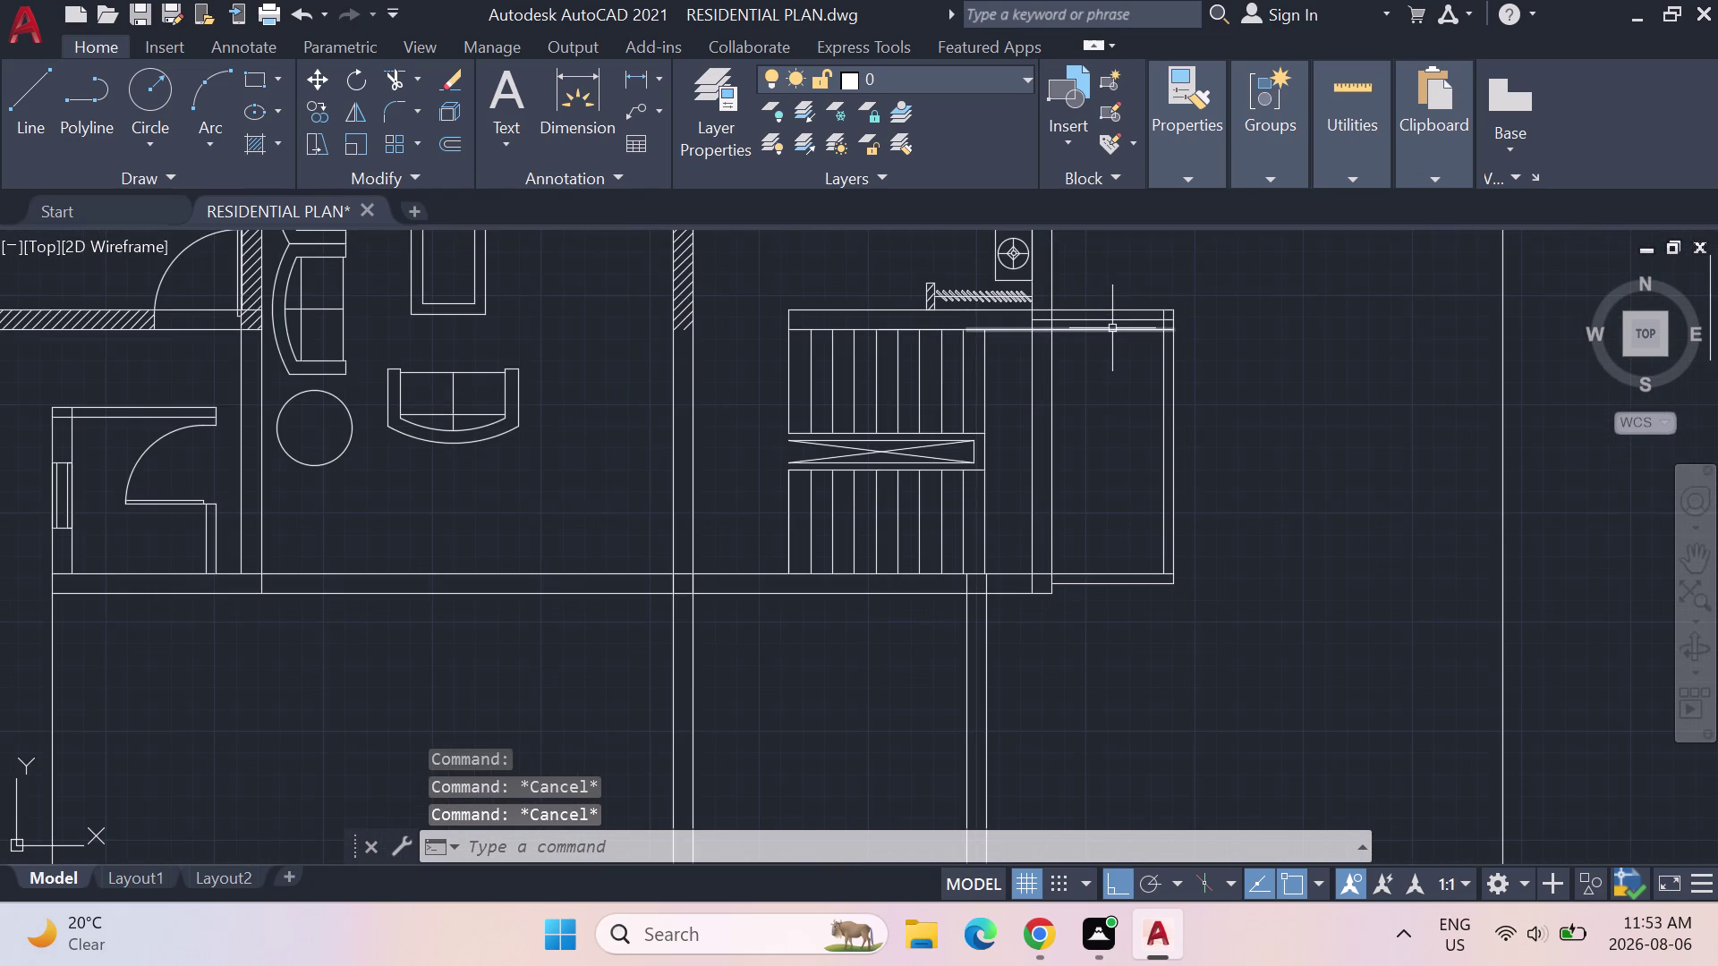
key(Escape)
text(T)
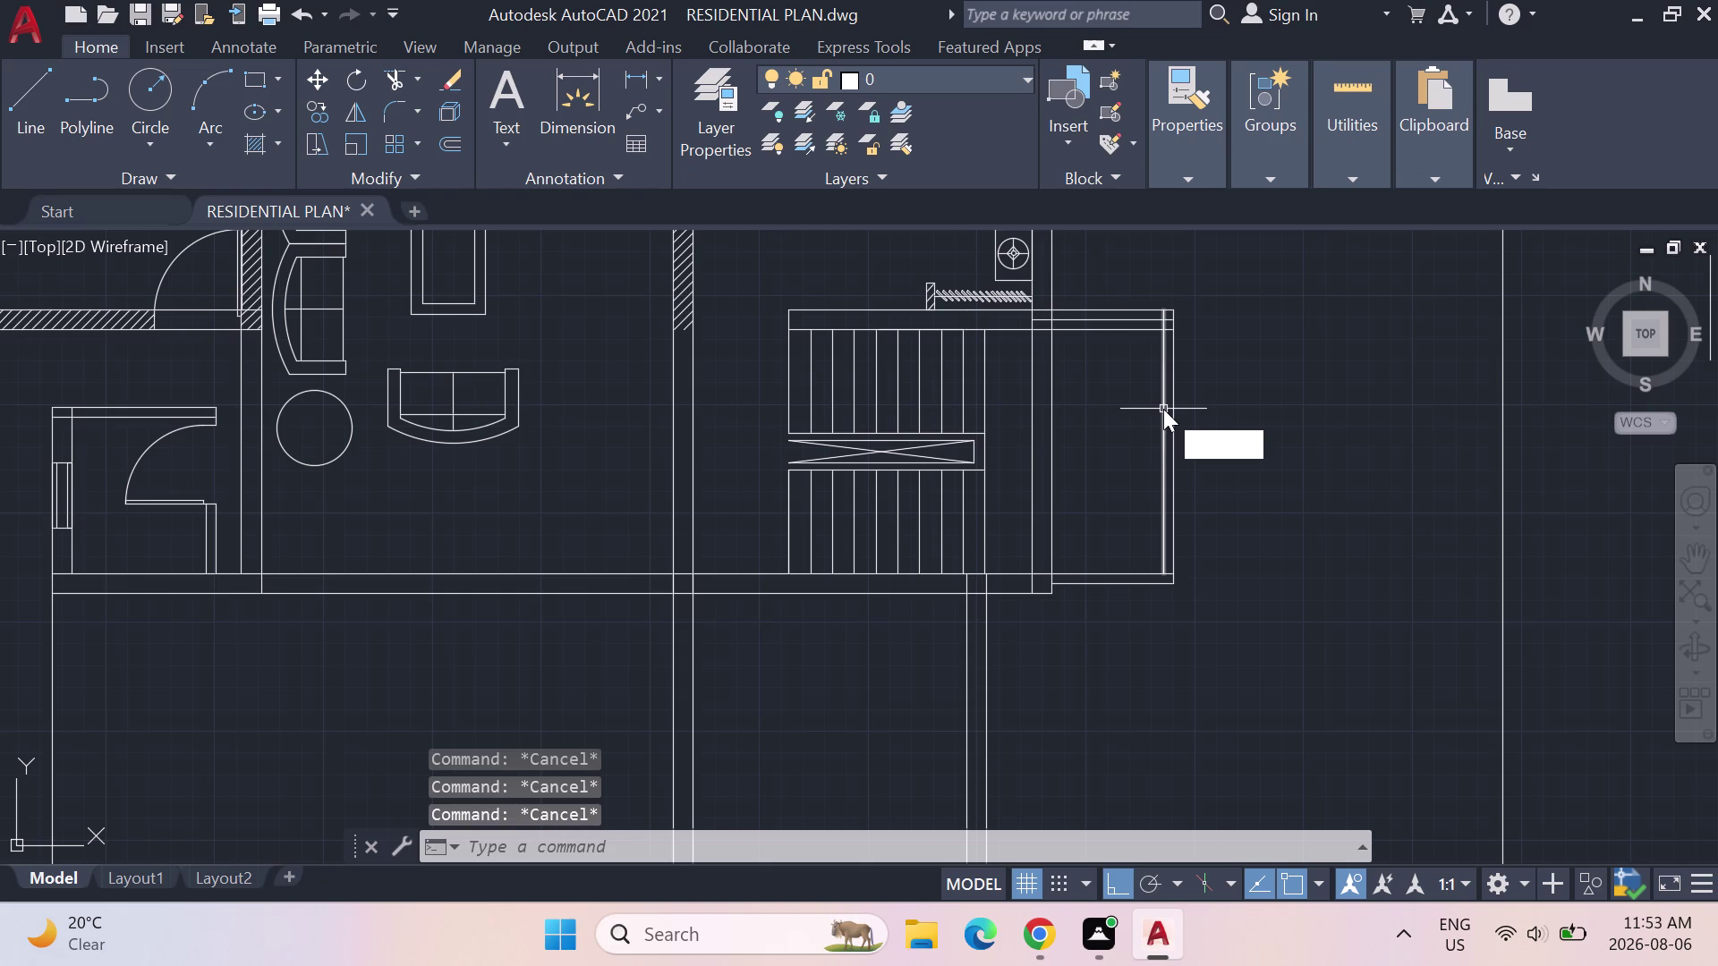
text(RIM)
key(Return)
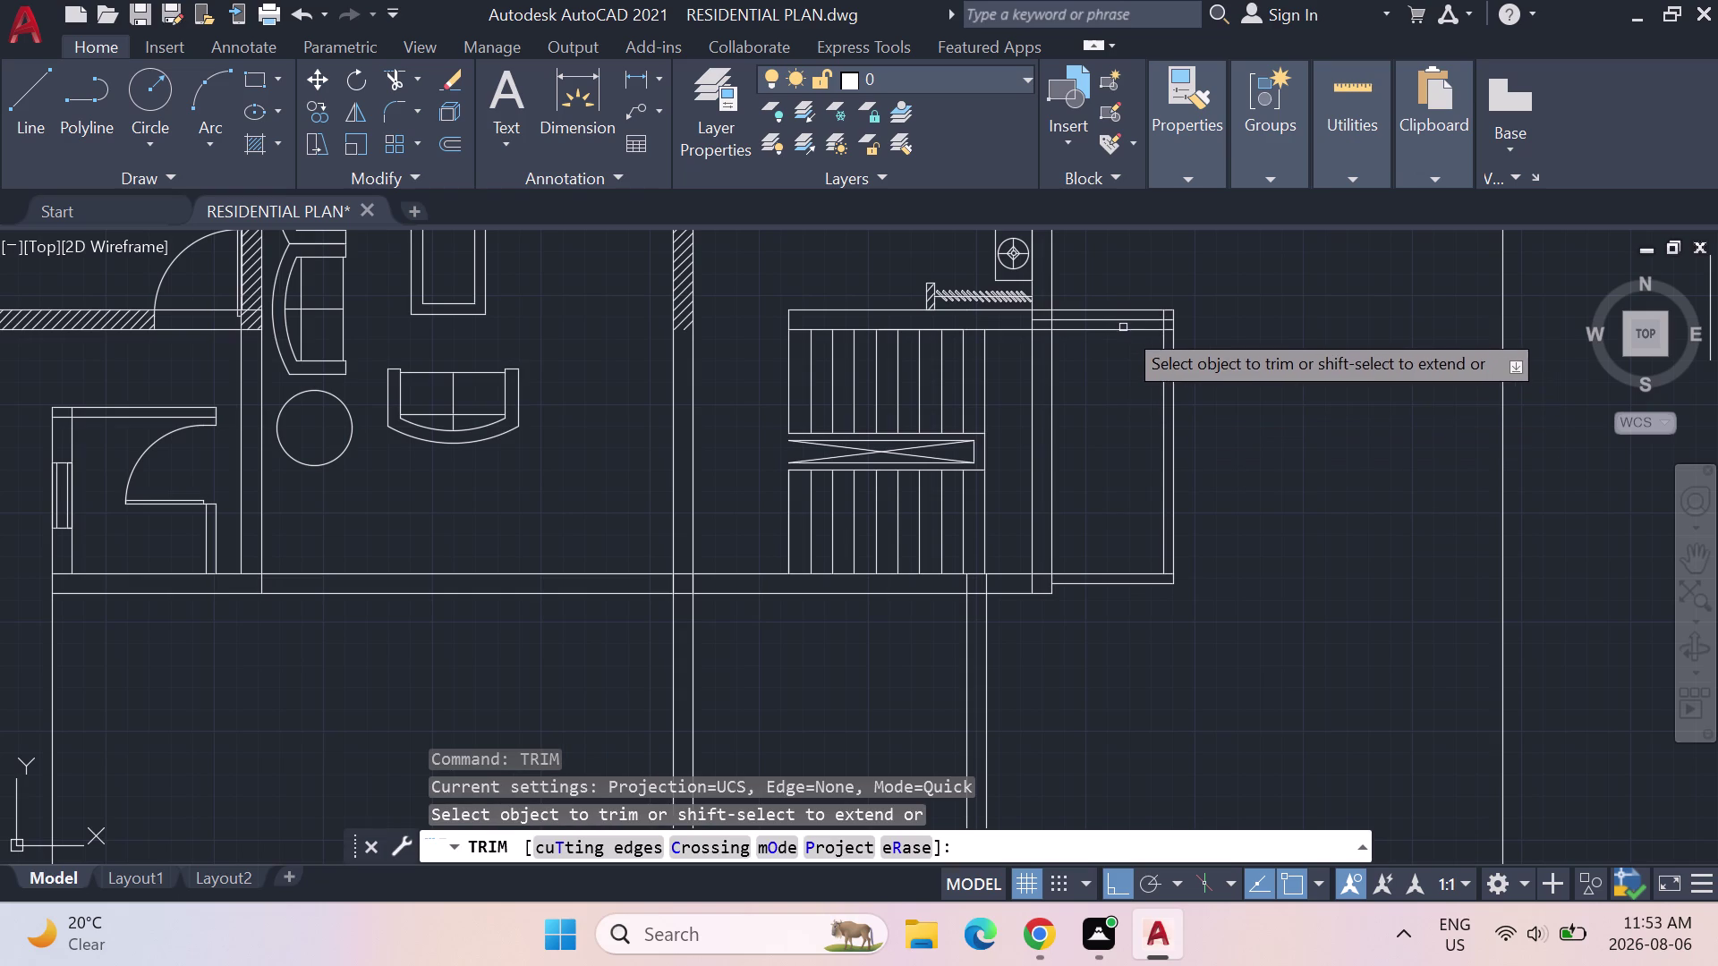
click(1124, 326)
click(1040, 329)
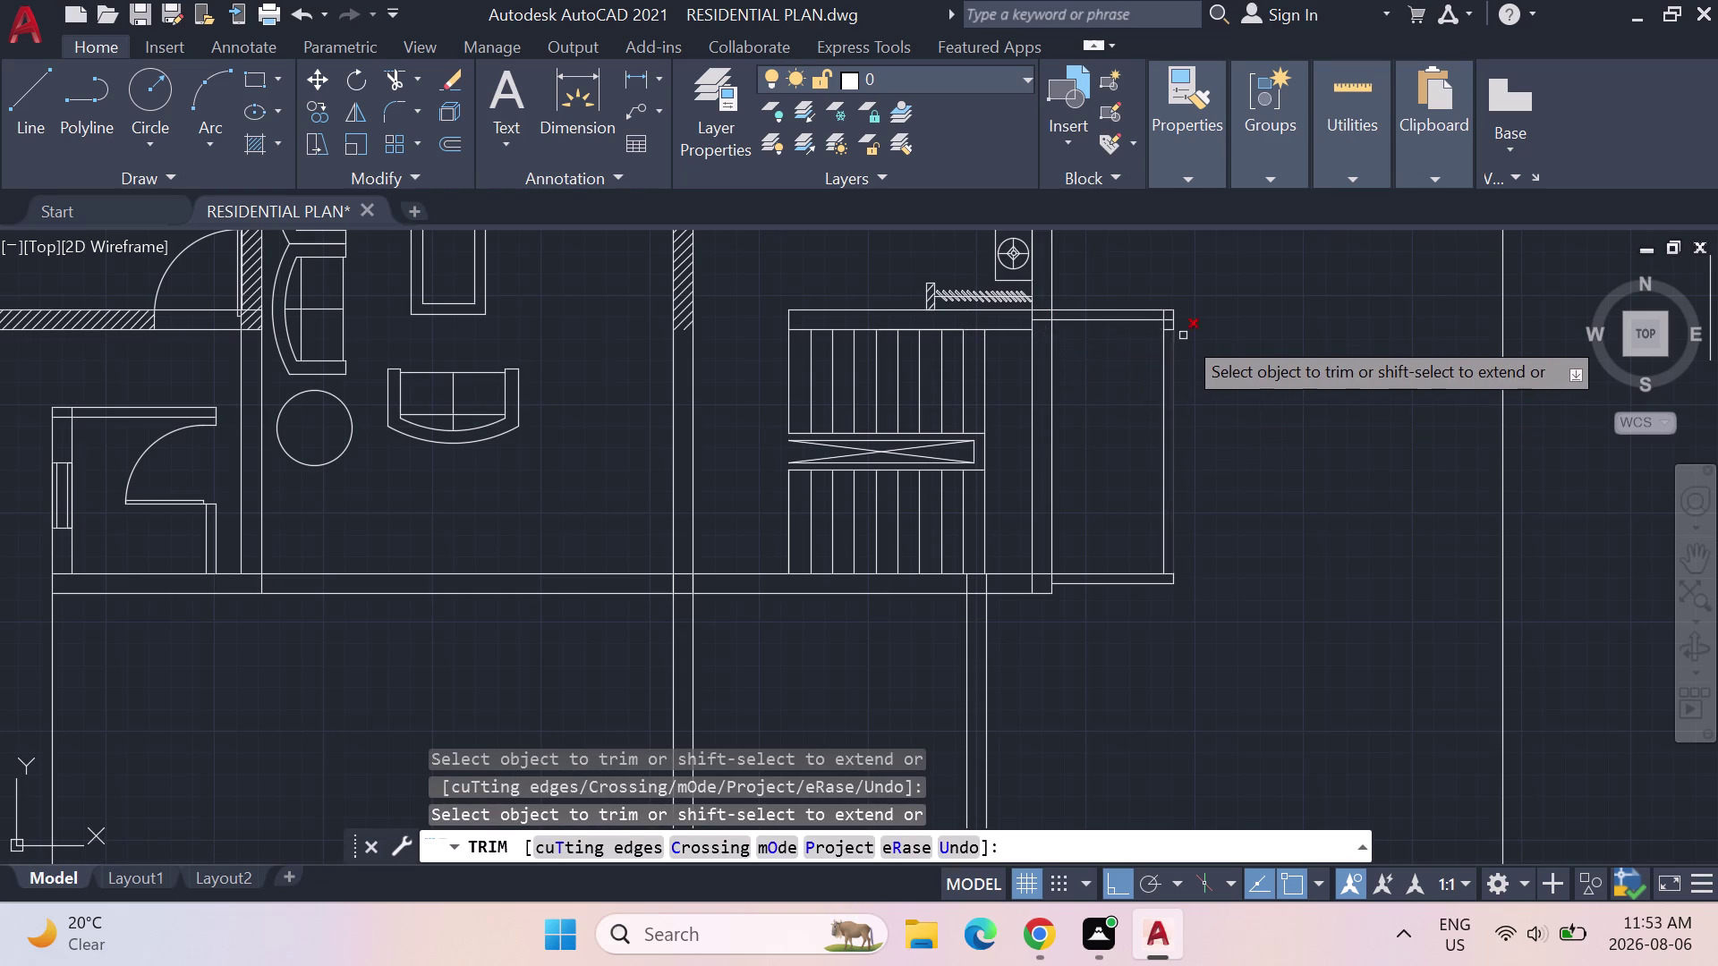
scroll(up, 3)
click(1112, 308)
scroll(down, 3)
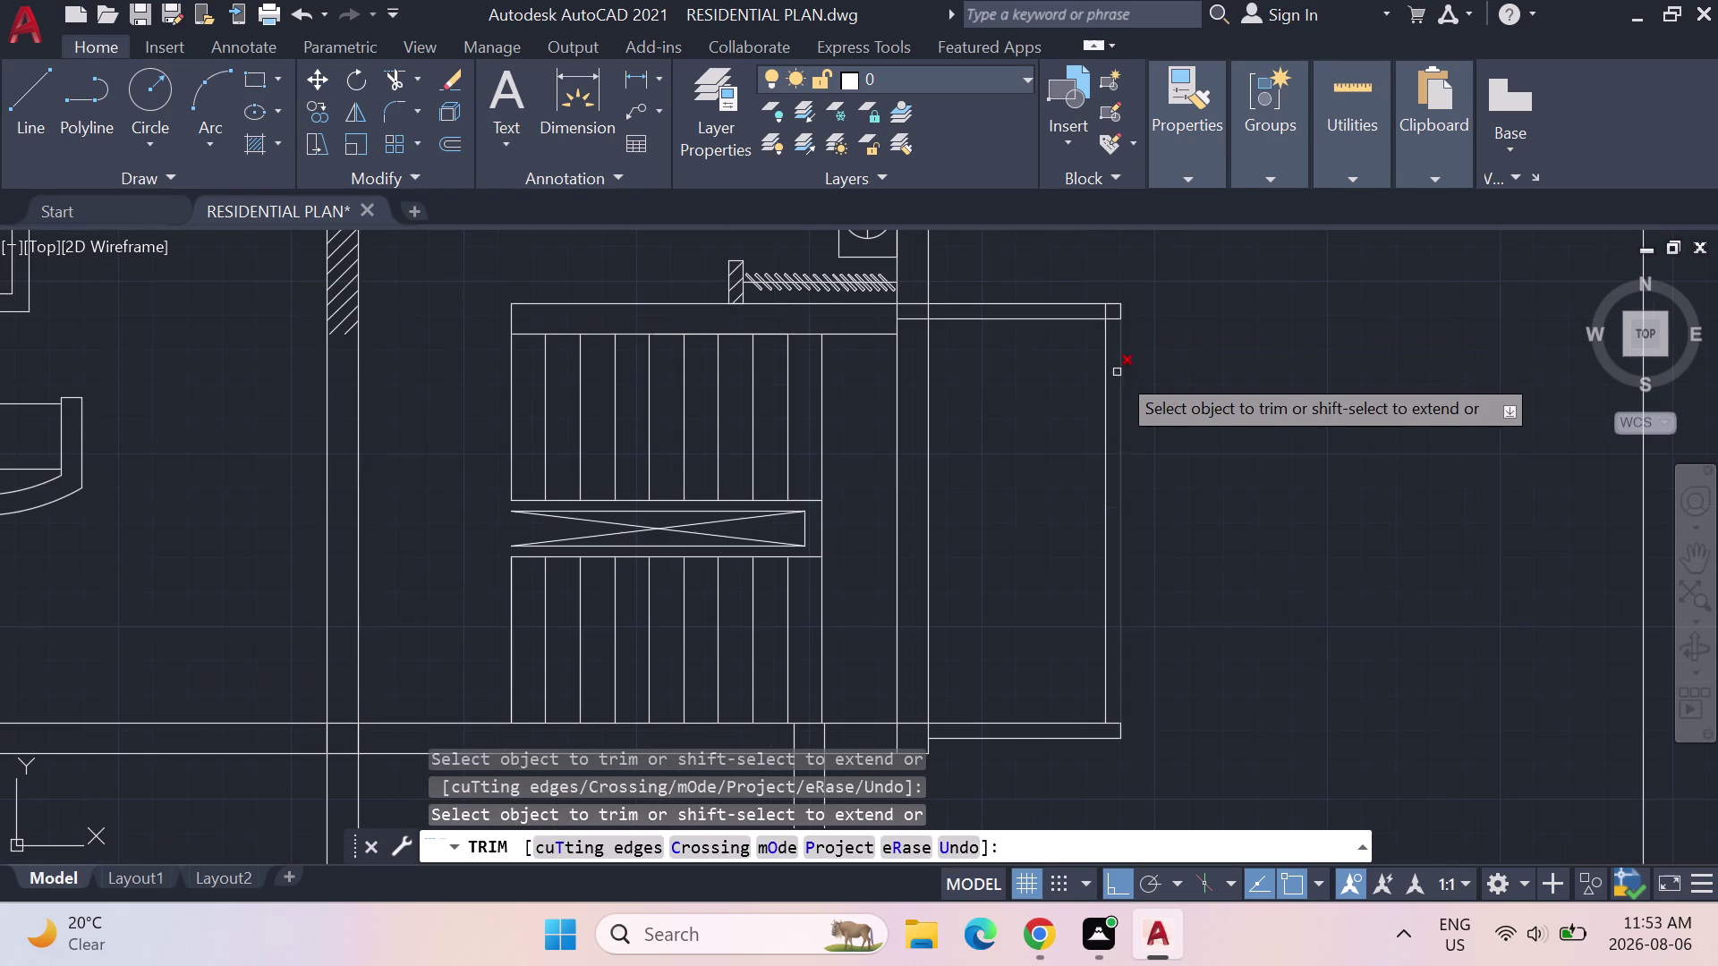
click(1105, 316)
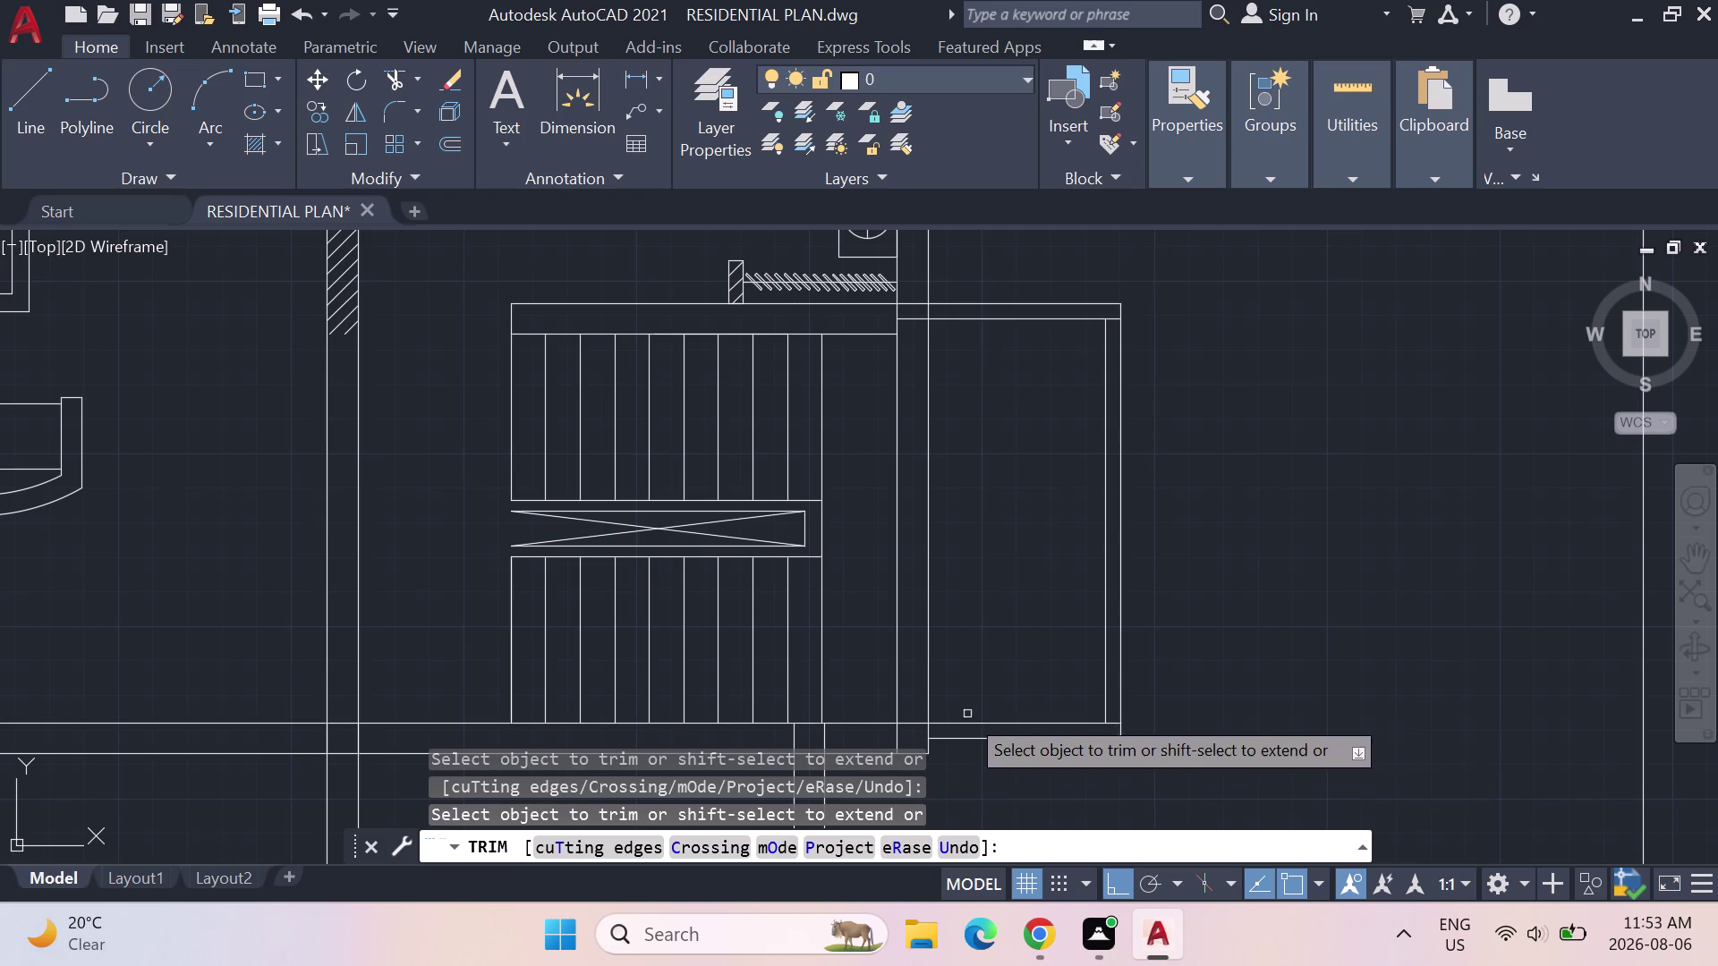
Fence-trim the crossing projection outline segments and the overlap at its lower corner.
click(917, 308)
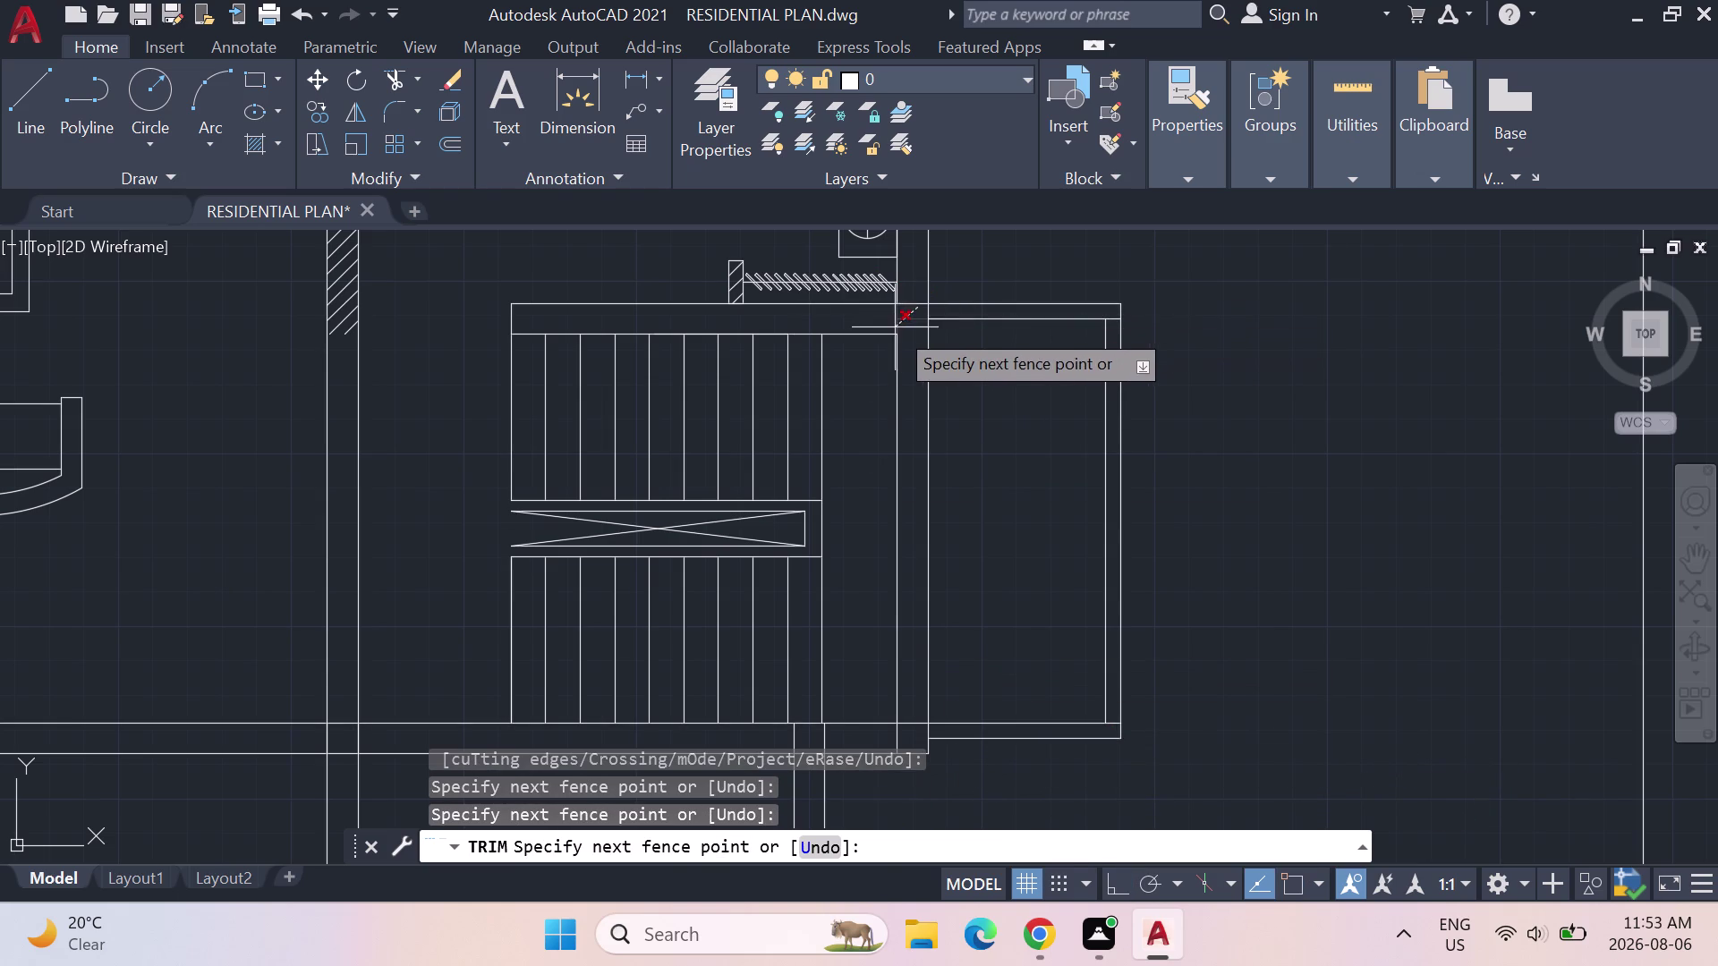
drag(906, 297, 911, 339)
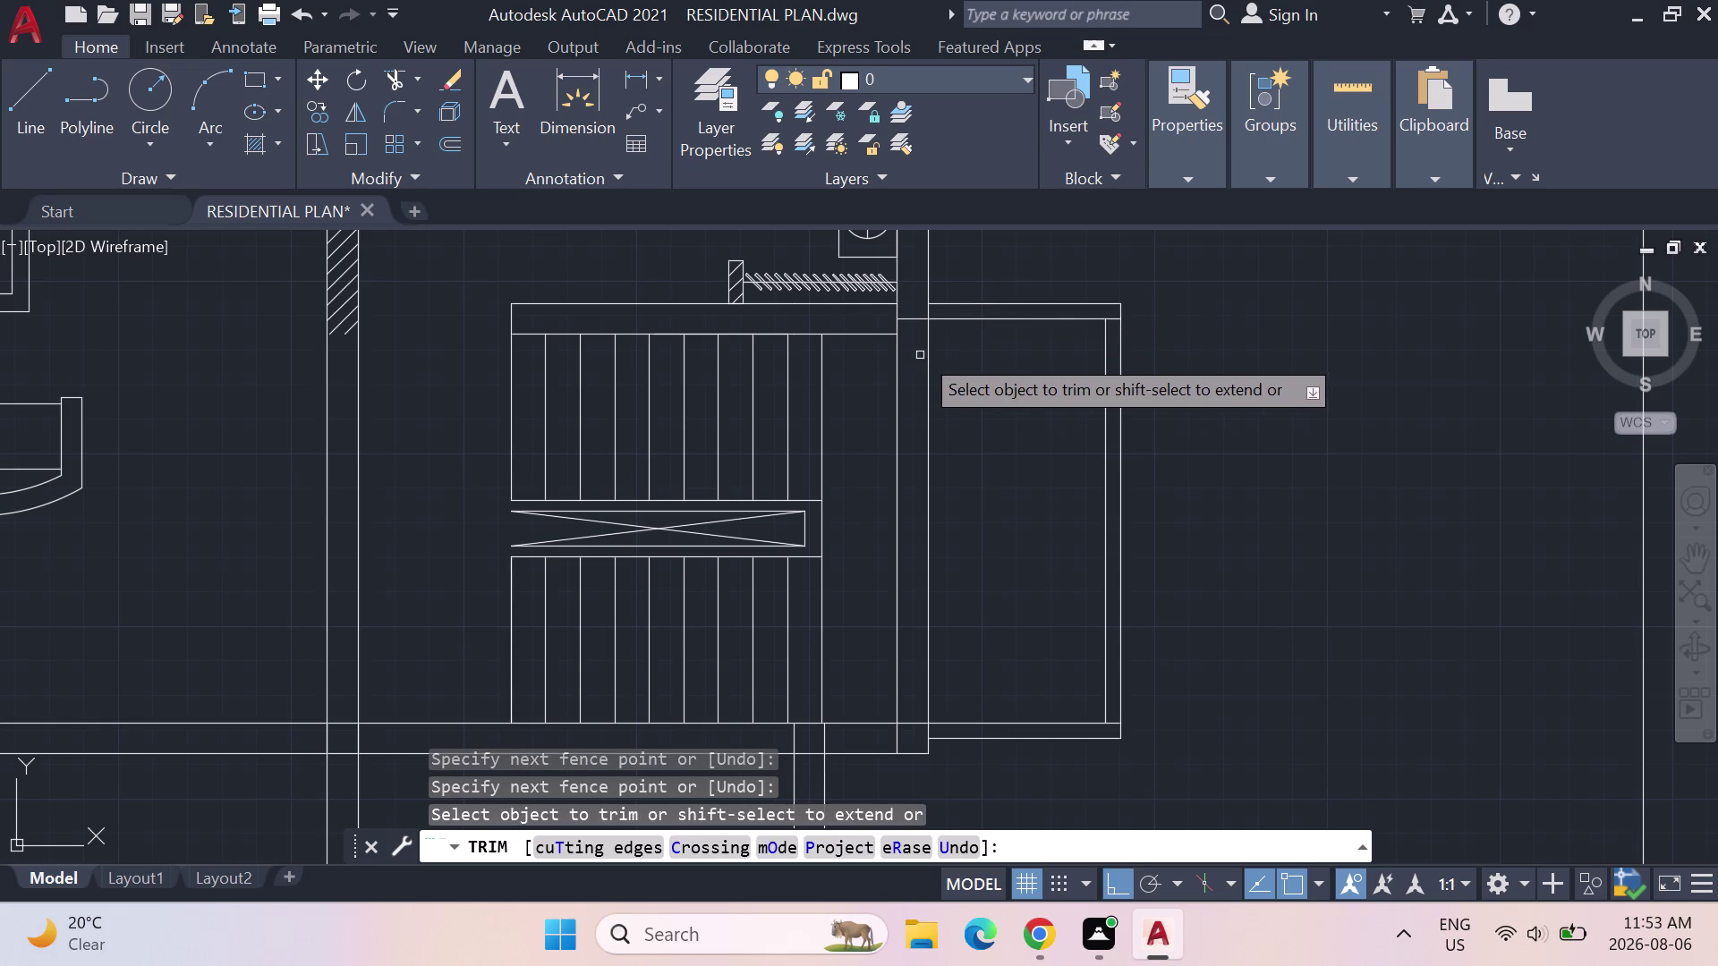
click(916, 318)
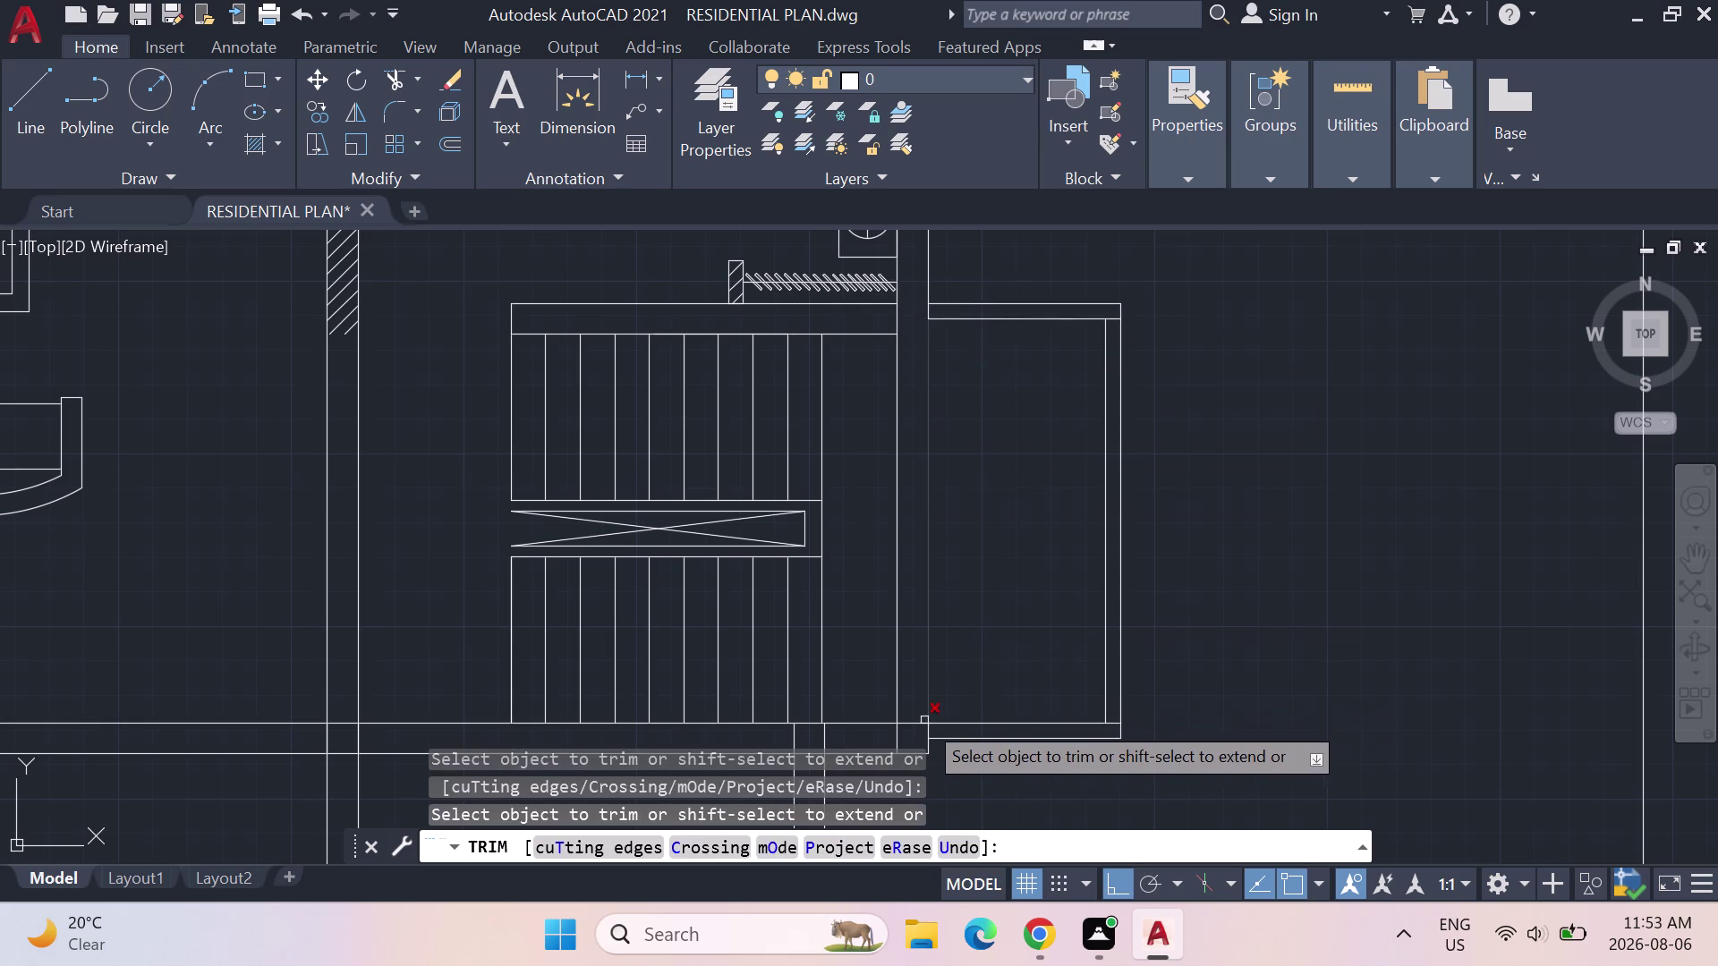
click(913, 723)
scroll(down, 3)
middle_drag(1144, 653, 1146, 652)
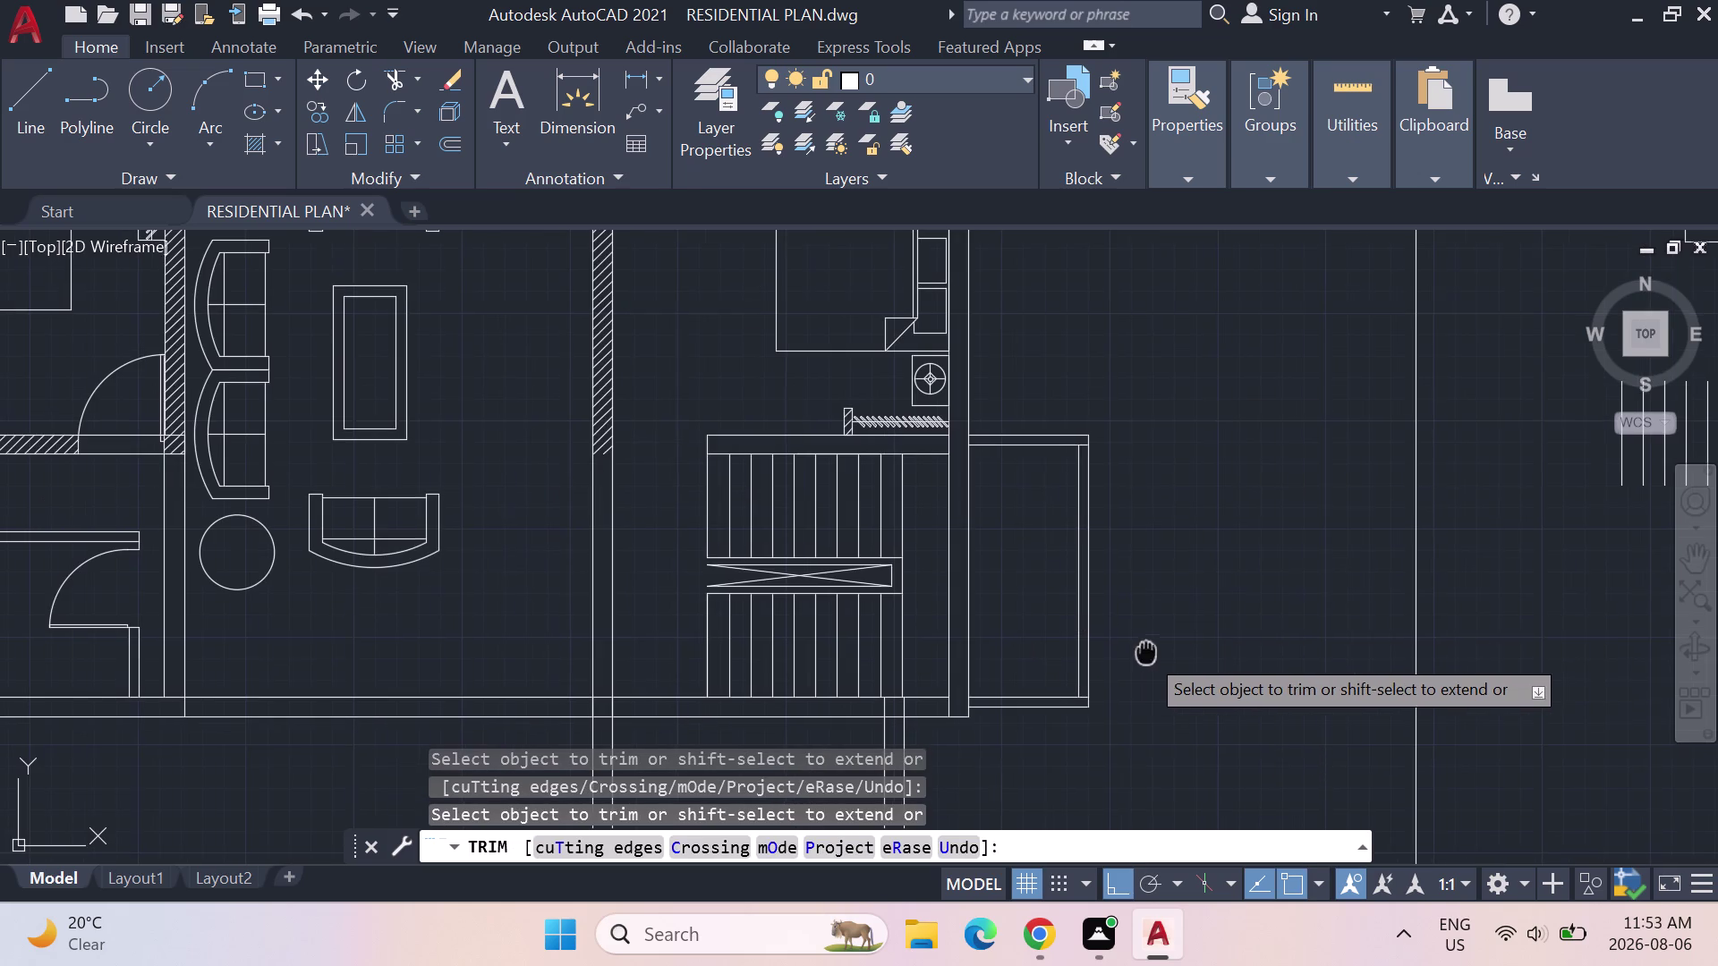
middle_drag(1146, 652, 1067, 501)
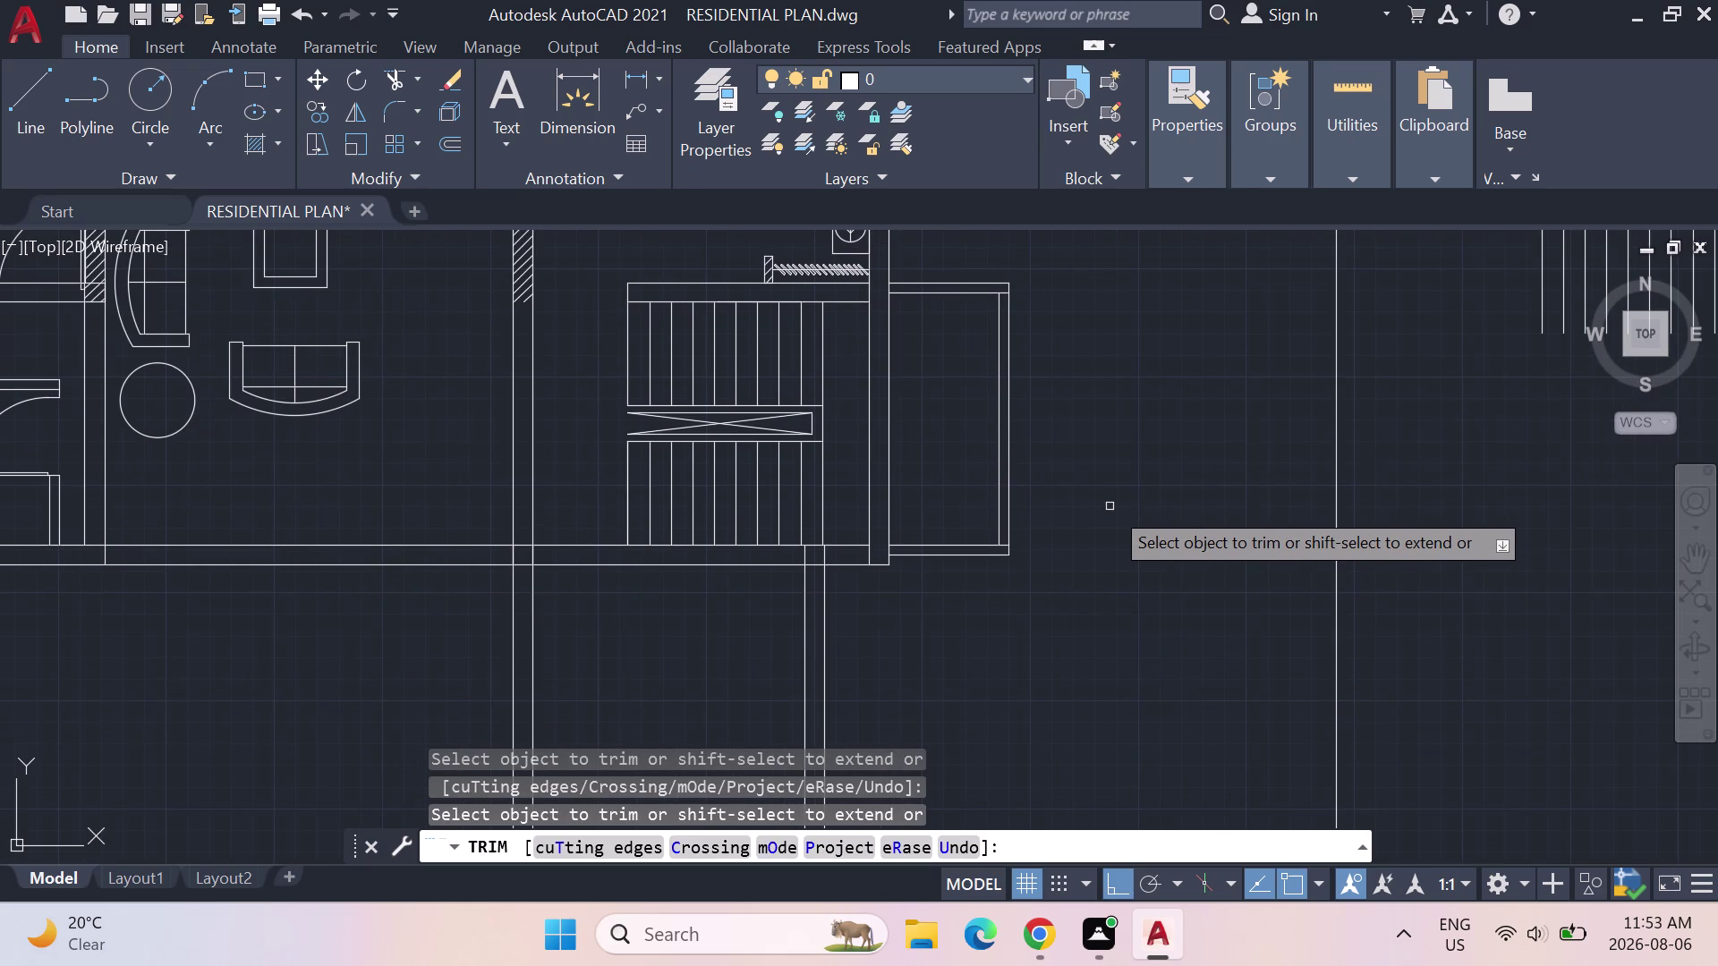
key(Escape)
key(Escape)
Load ACAD_ISO02W100 from the Properties linetype list via the Linetype Manager.
click(1196, 153)
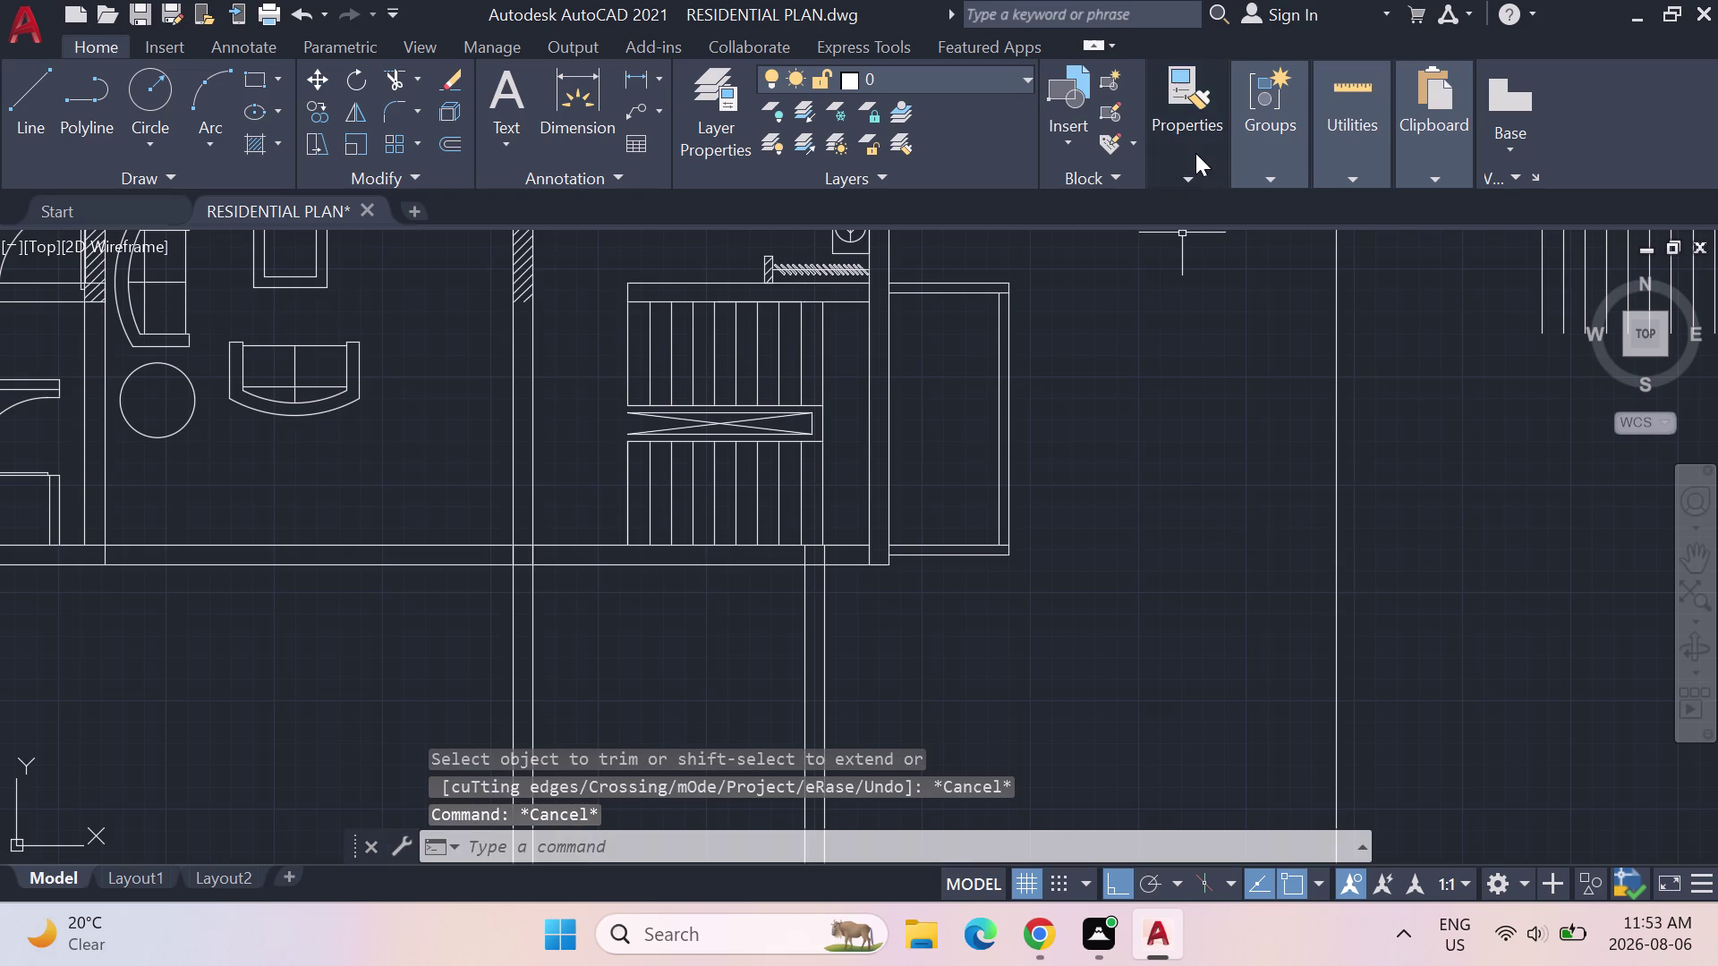
click(1276, 271)
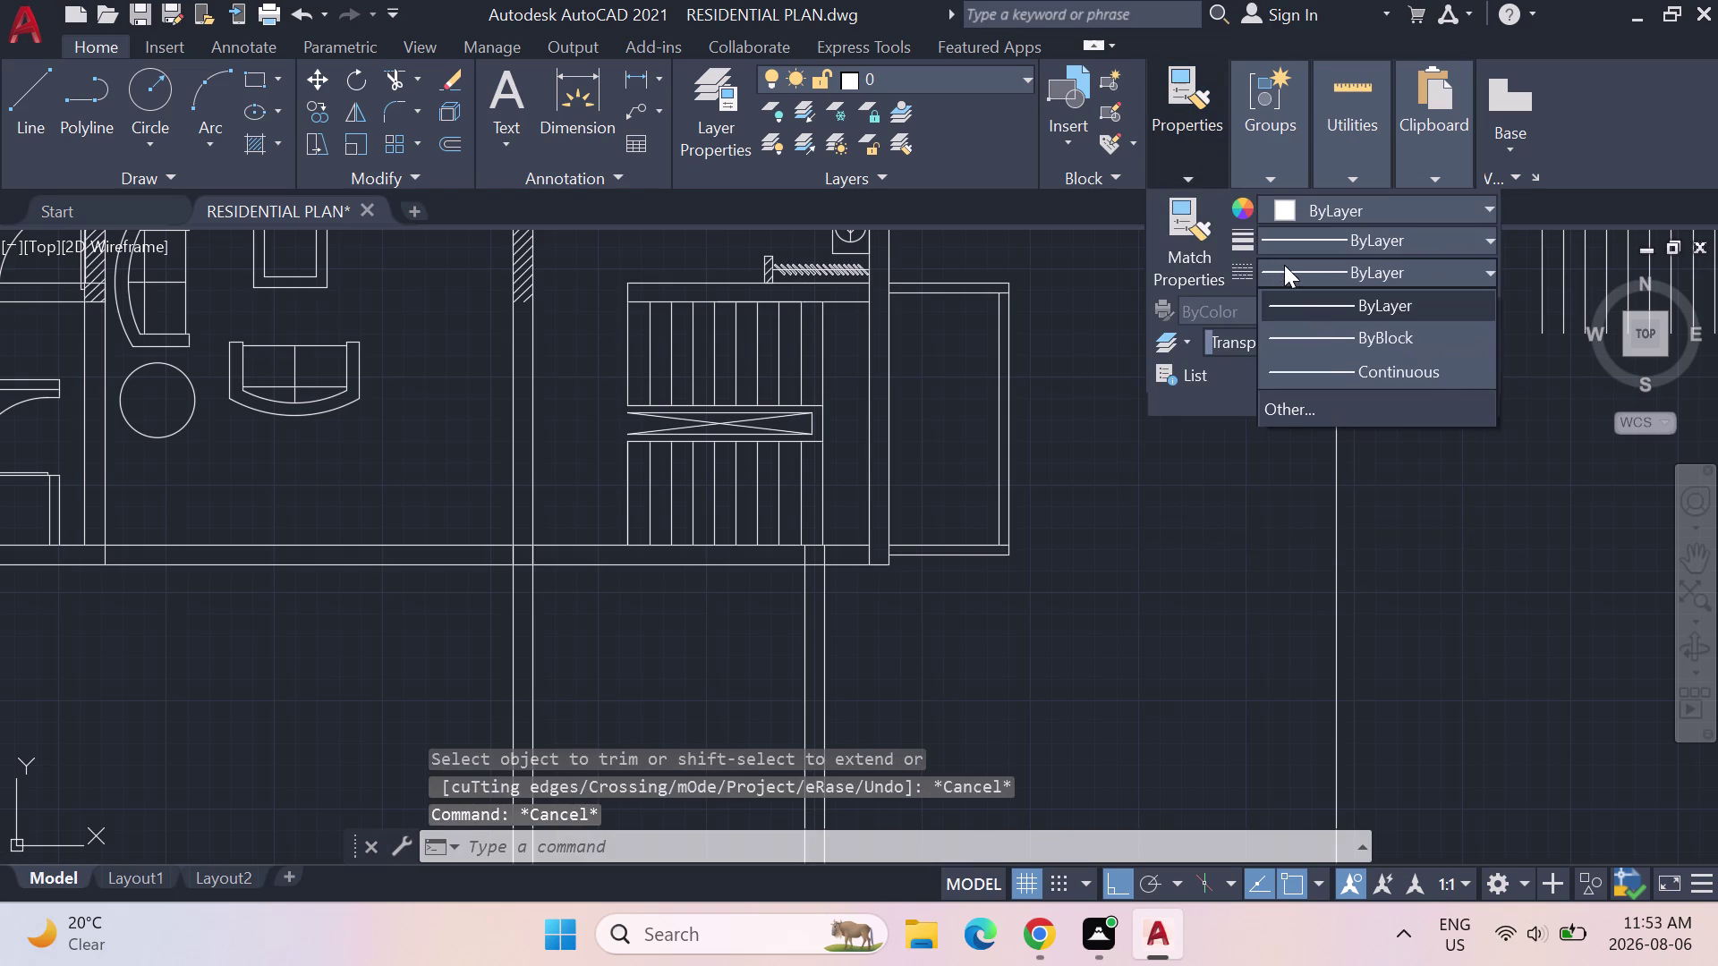
click(1309, 408)
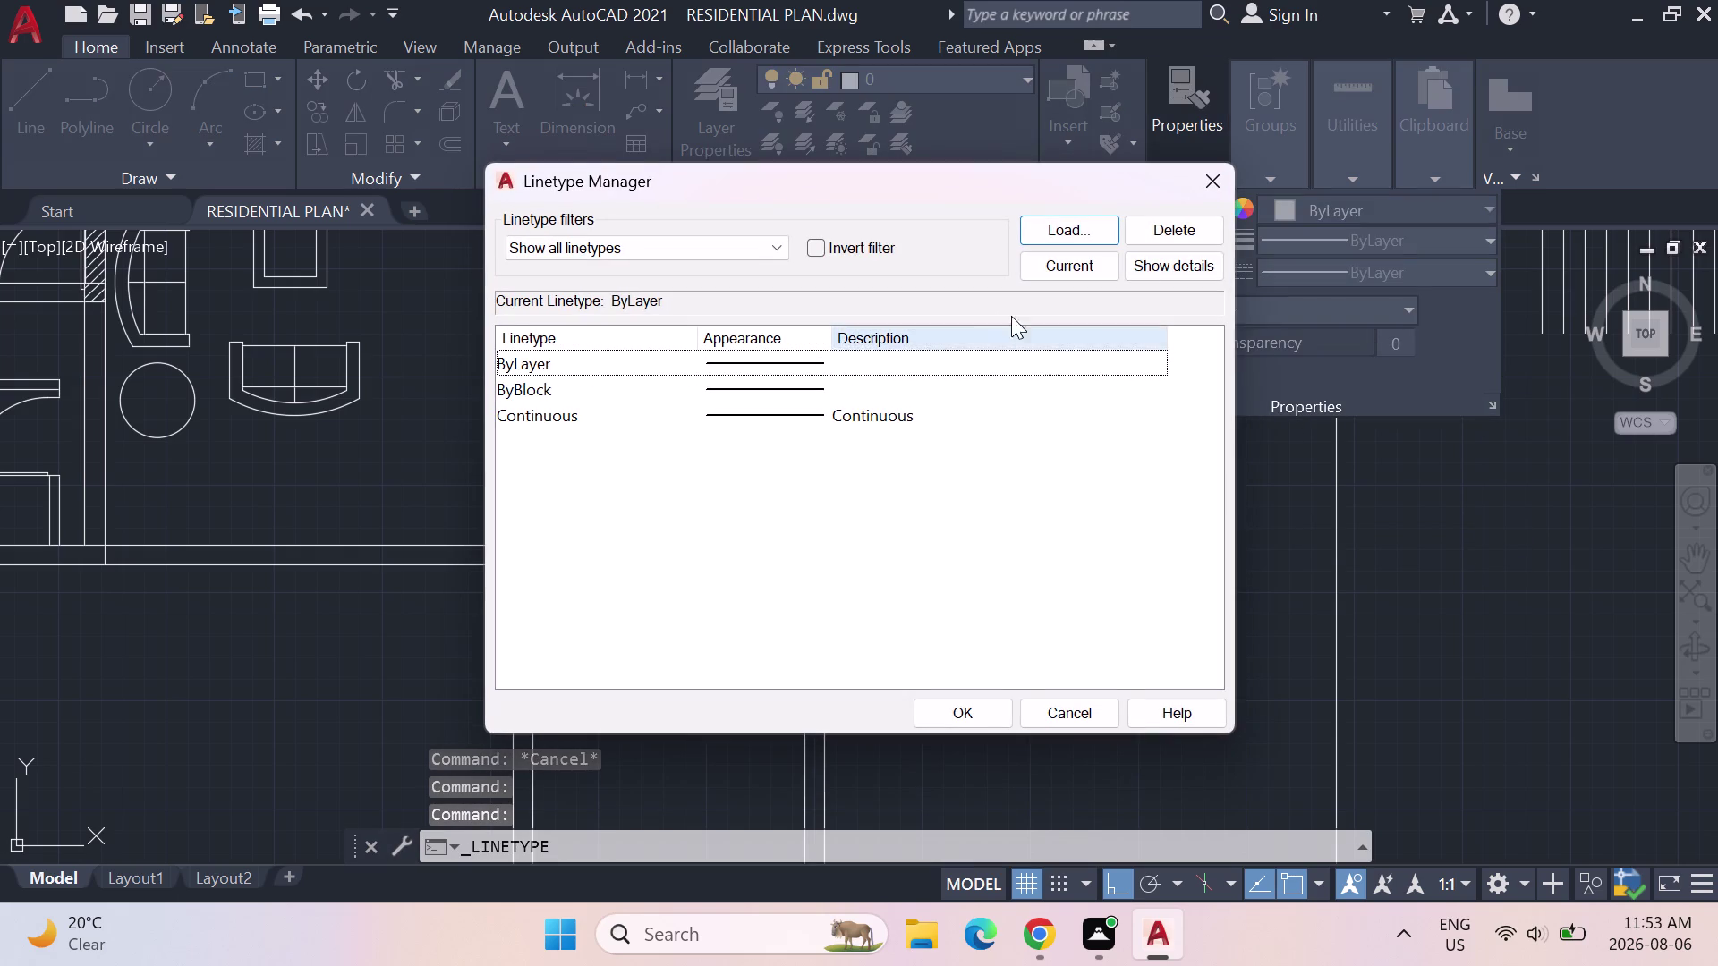
click(1103, 231)
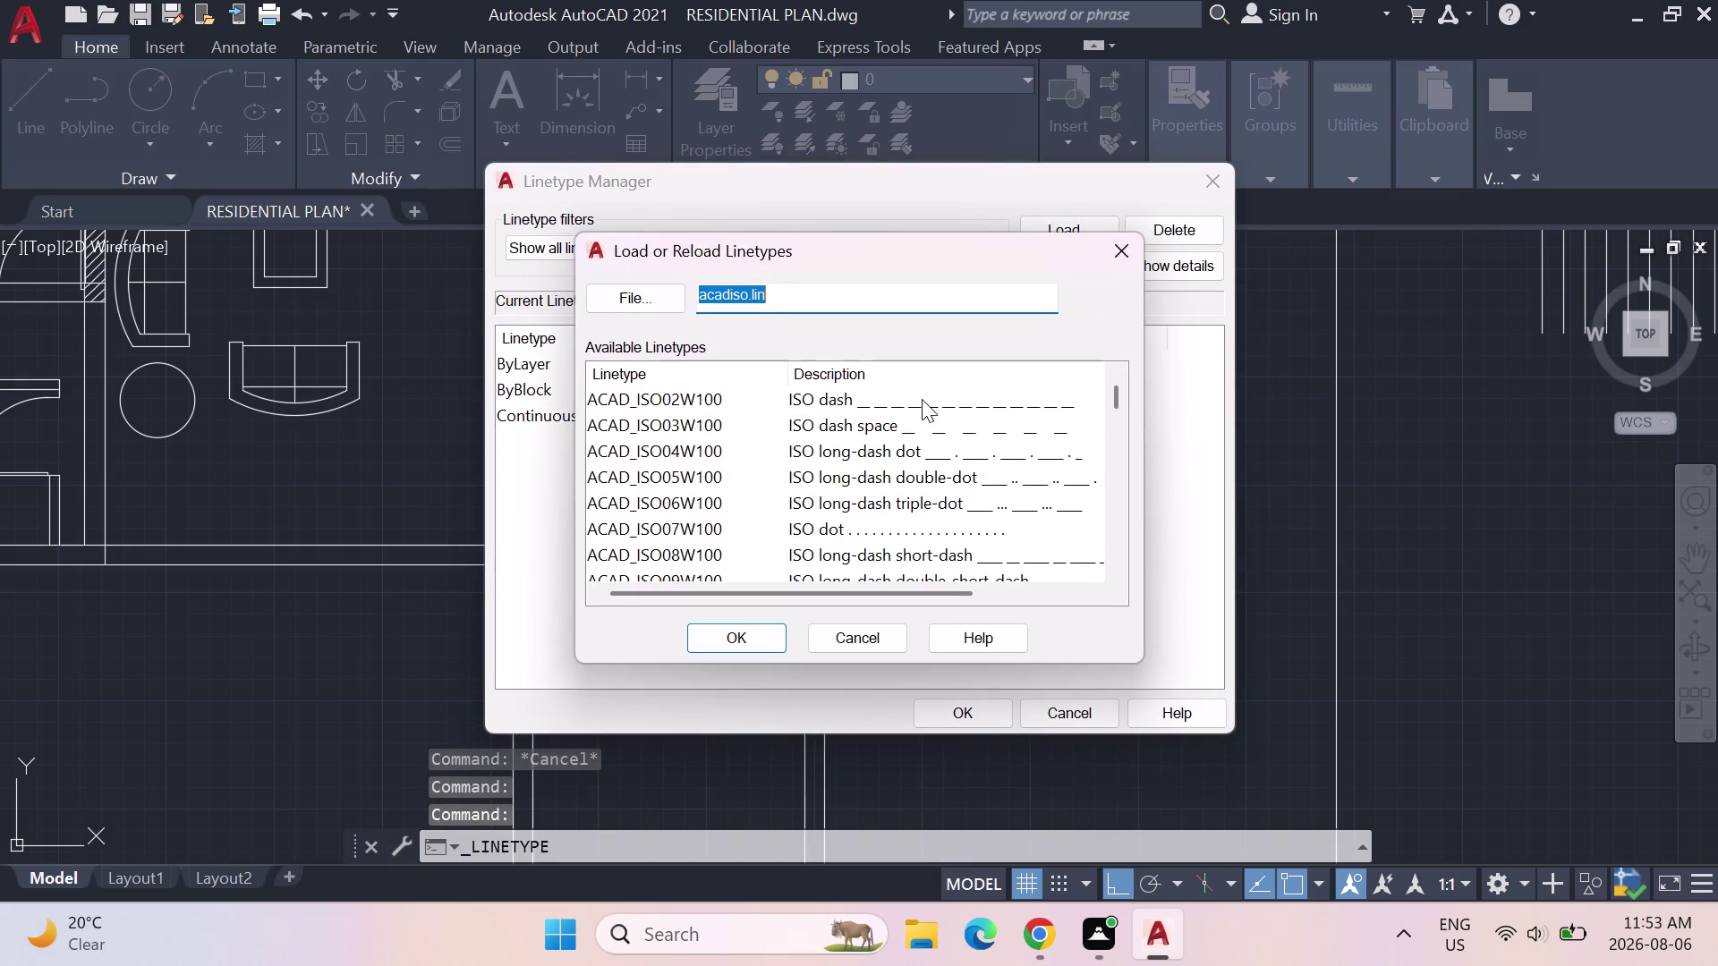
click(921, 397)
click(735, 638)
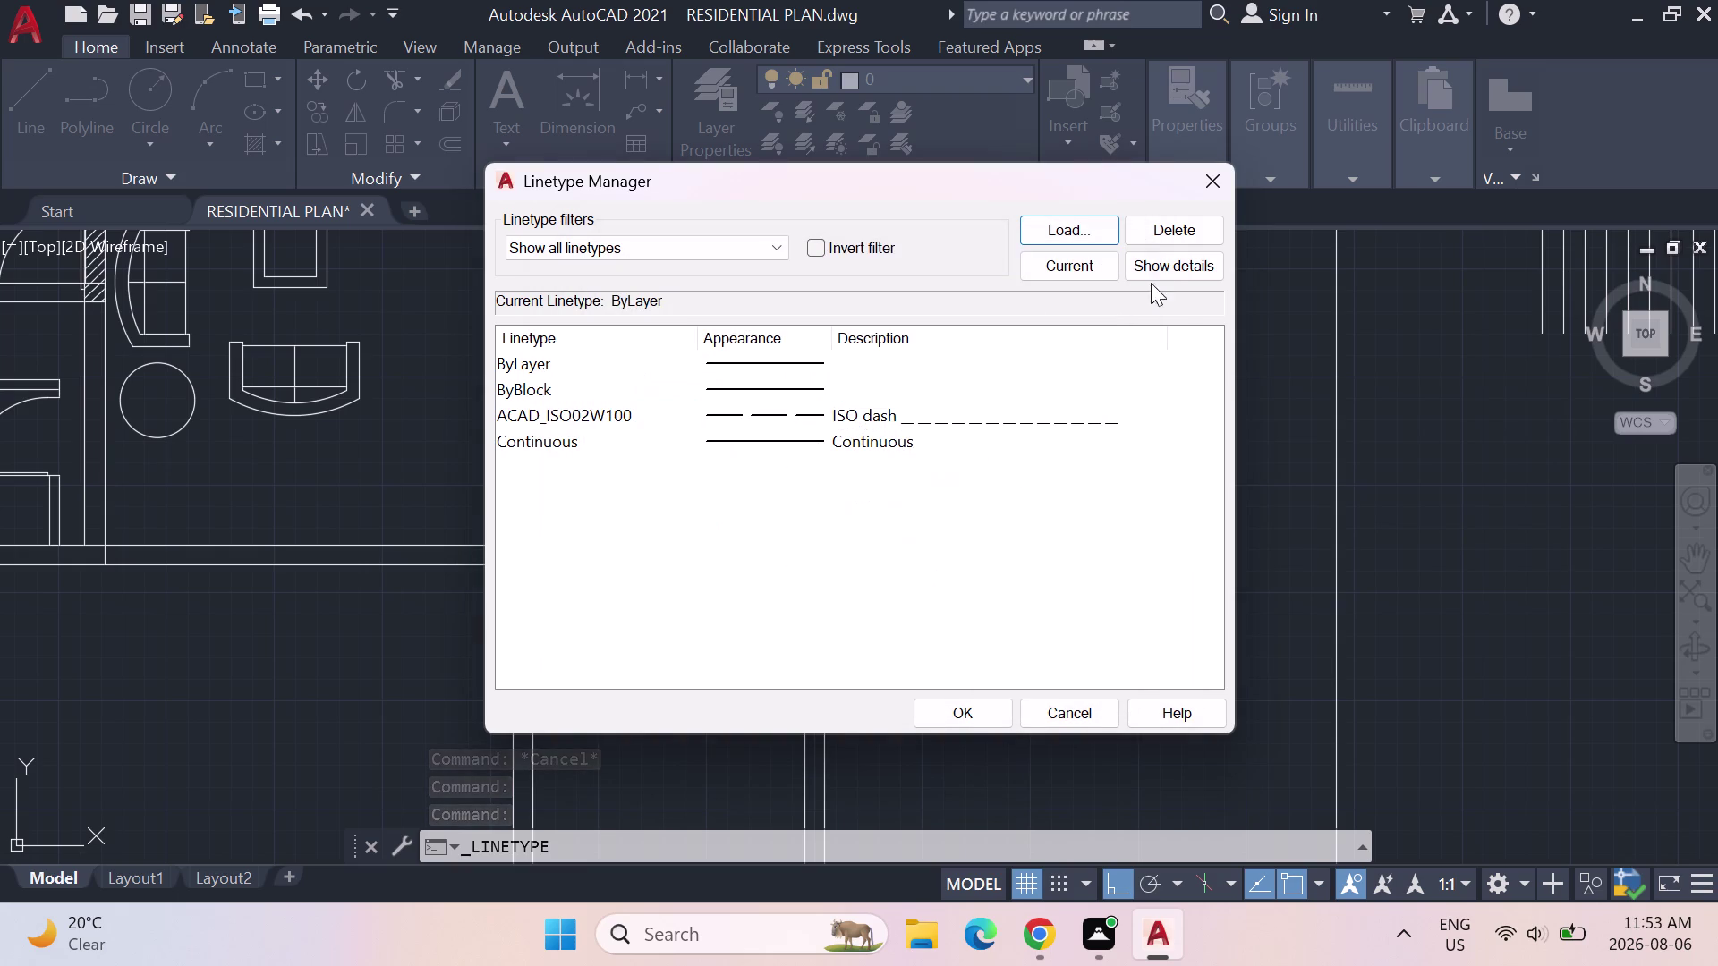
click(976, 711)
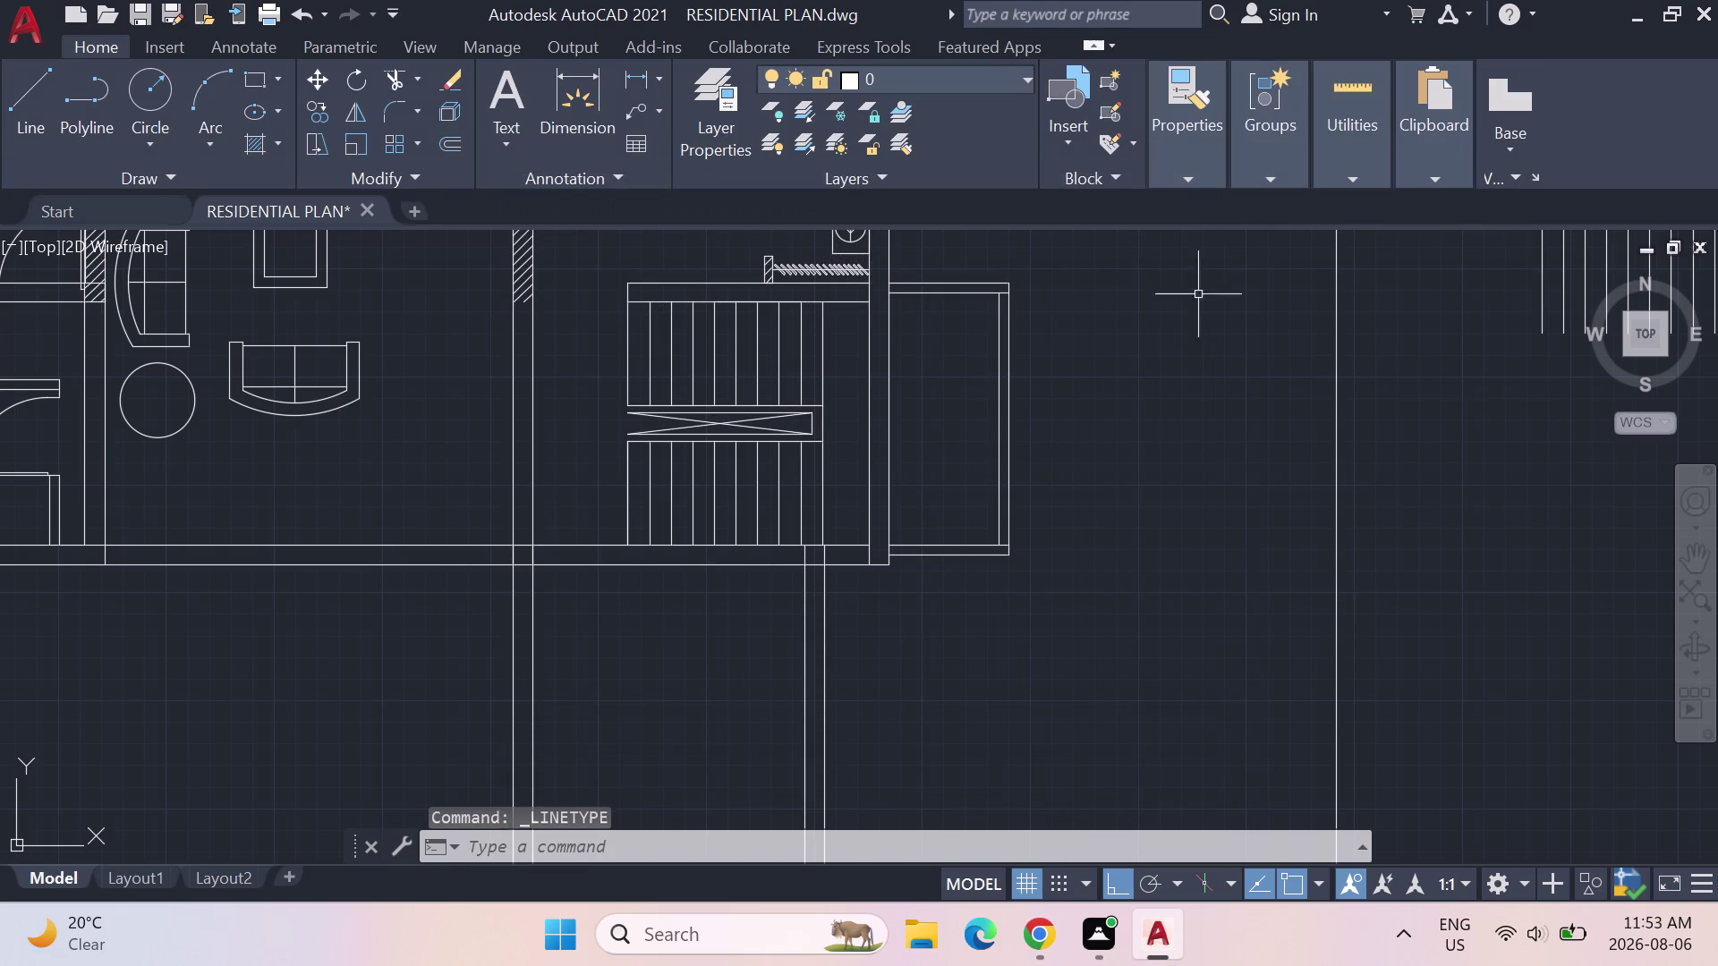
Check the linetype list, then select and deselect the projection's inner right line.
click(1198, 153)
click(1260, 274)
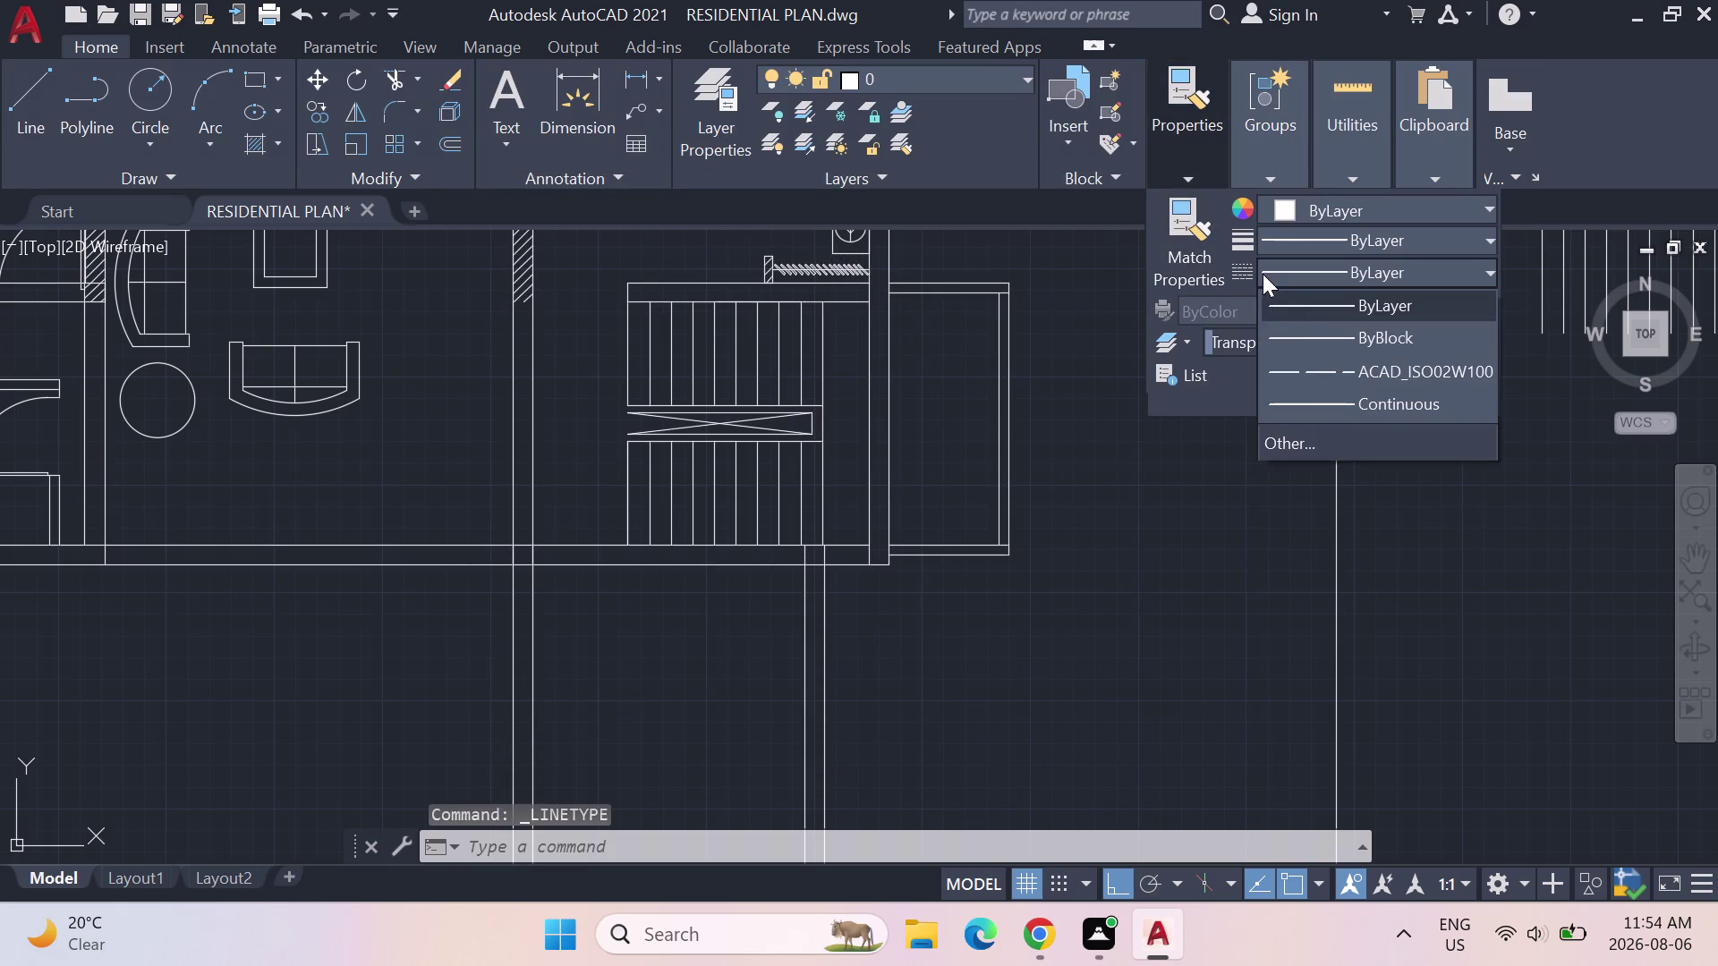
click(1306, 373)
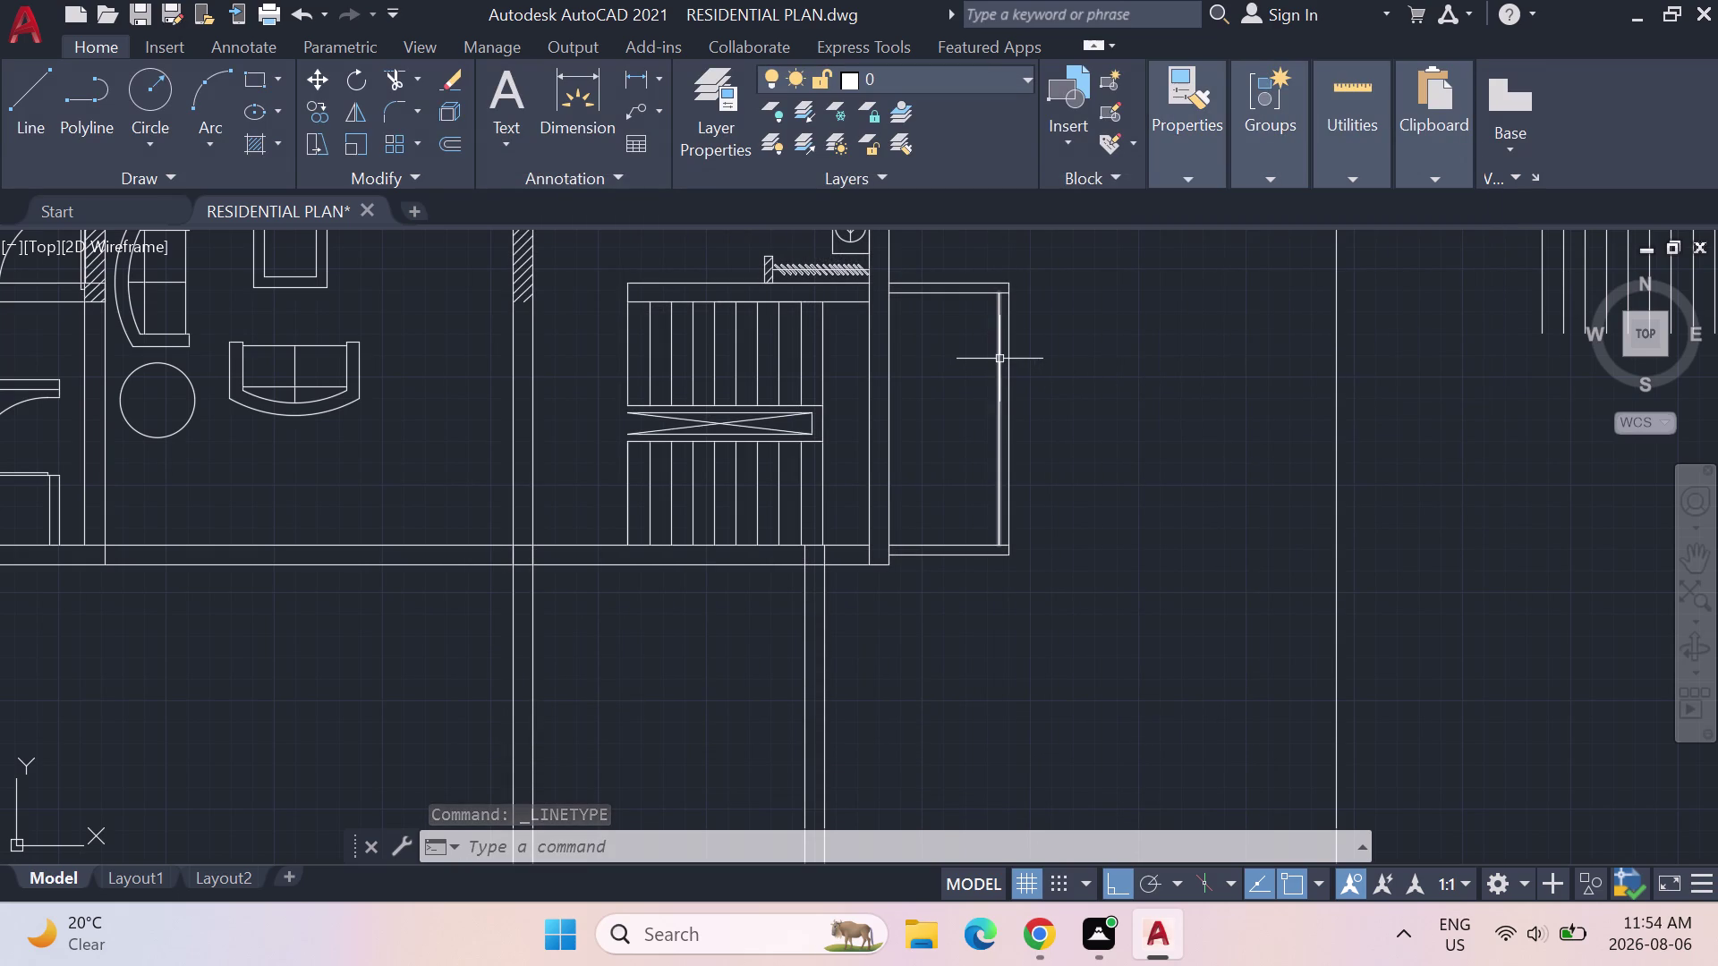
click(1002, 359)
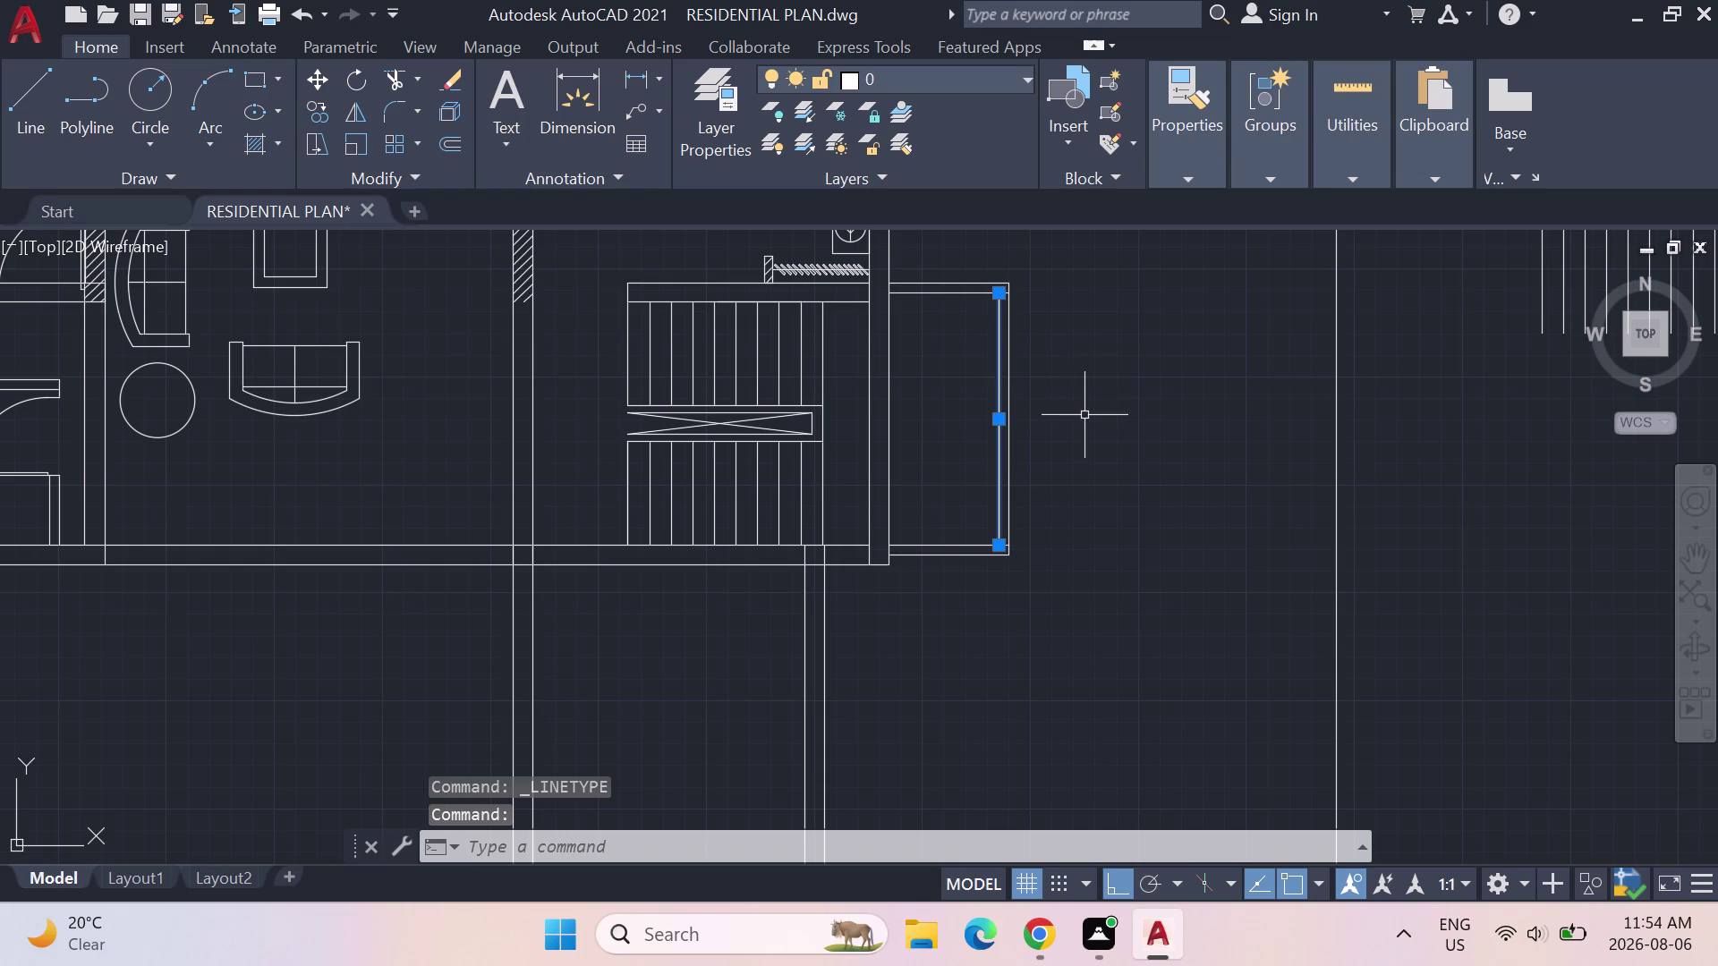
key(Escape)
key(Escape)
scroll(up, 3)
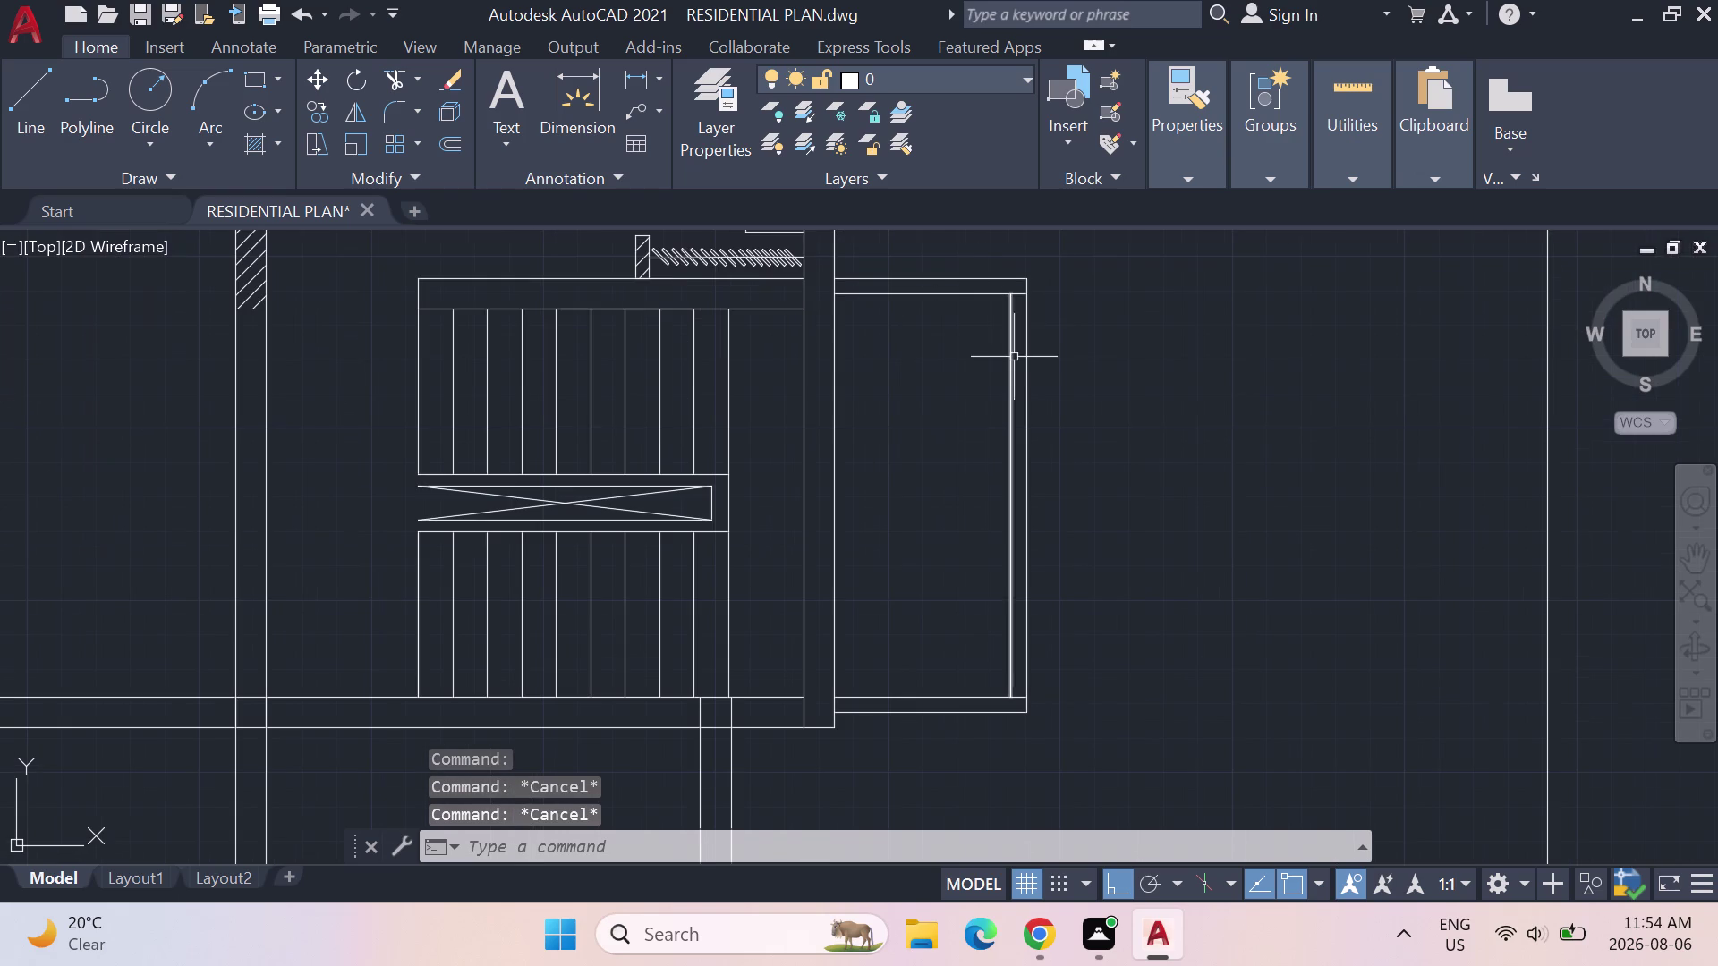
Trim the top-right and bottom-right corner overhangs of the projection.
text(TRIM)
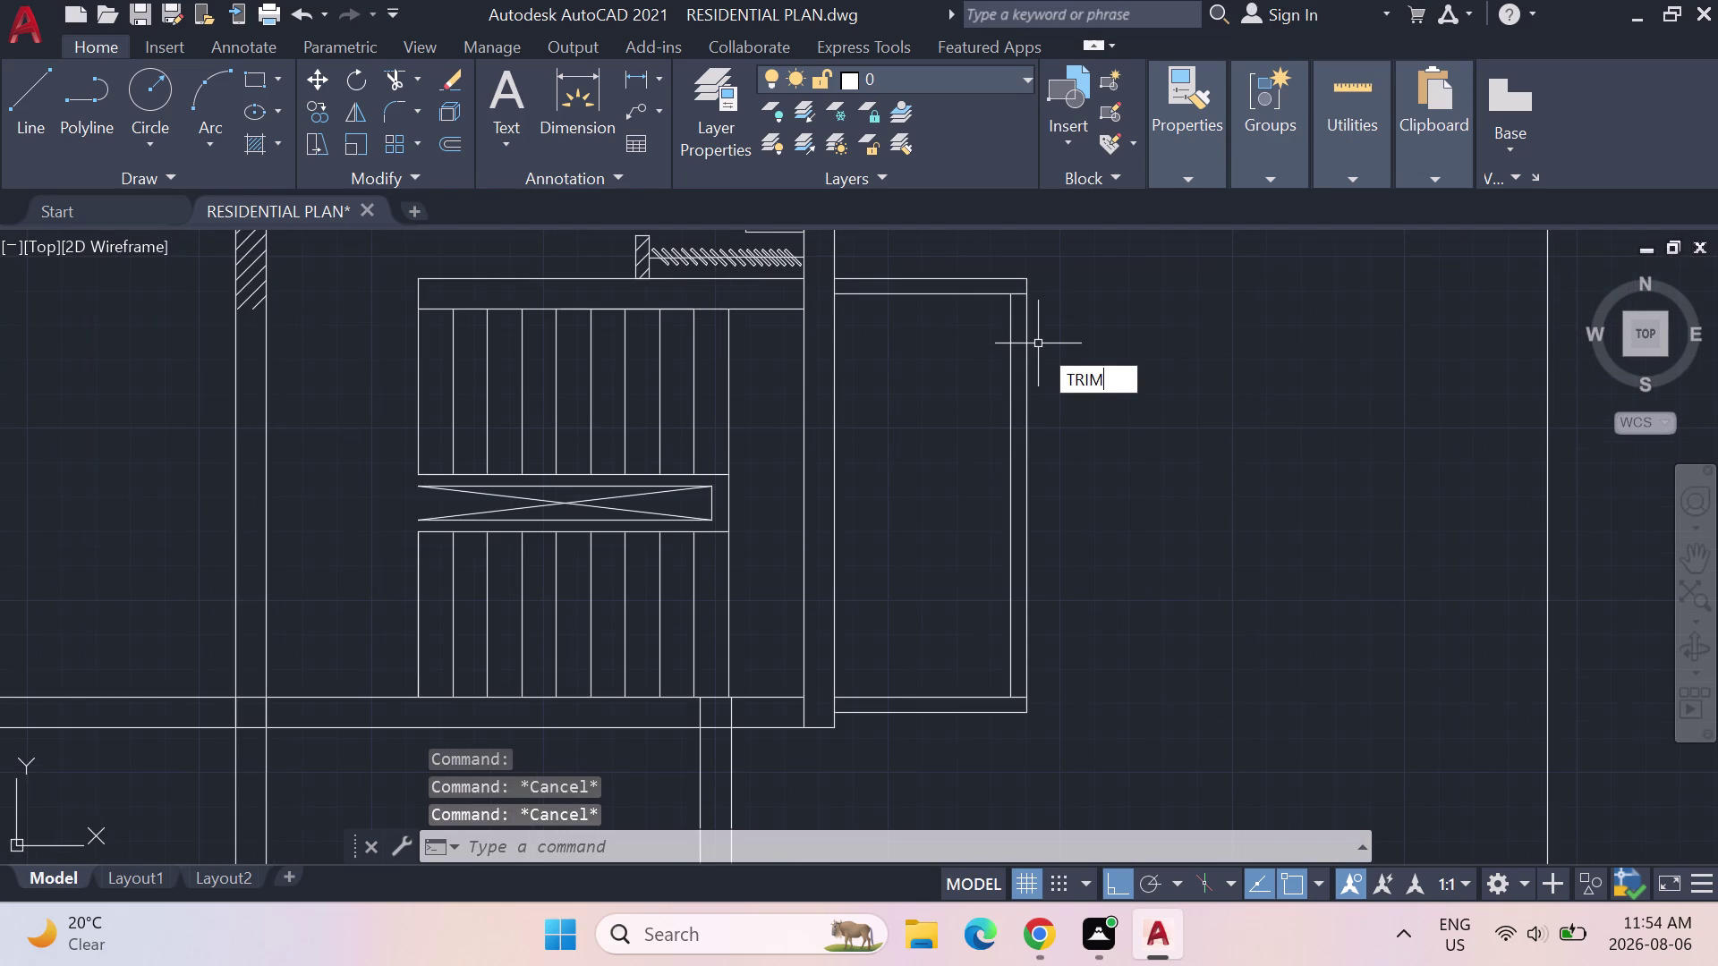
key(Return)
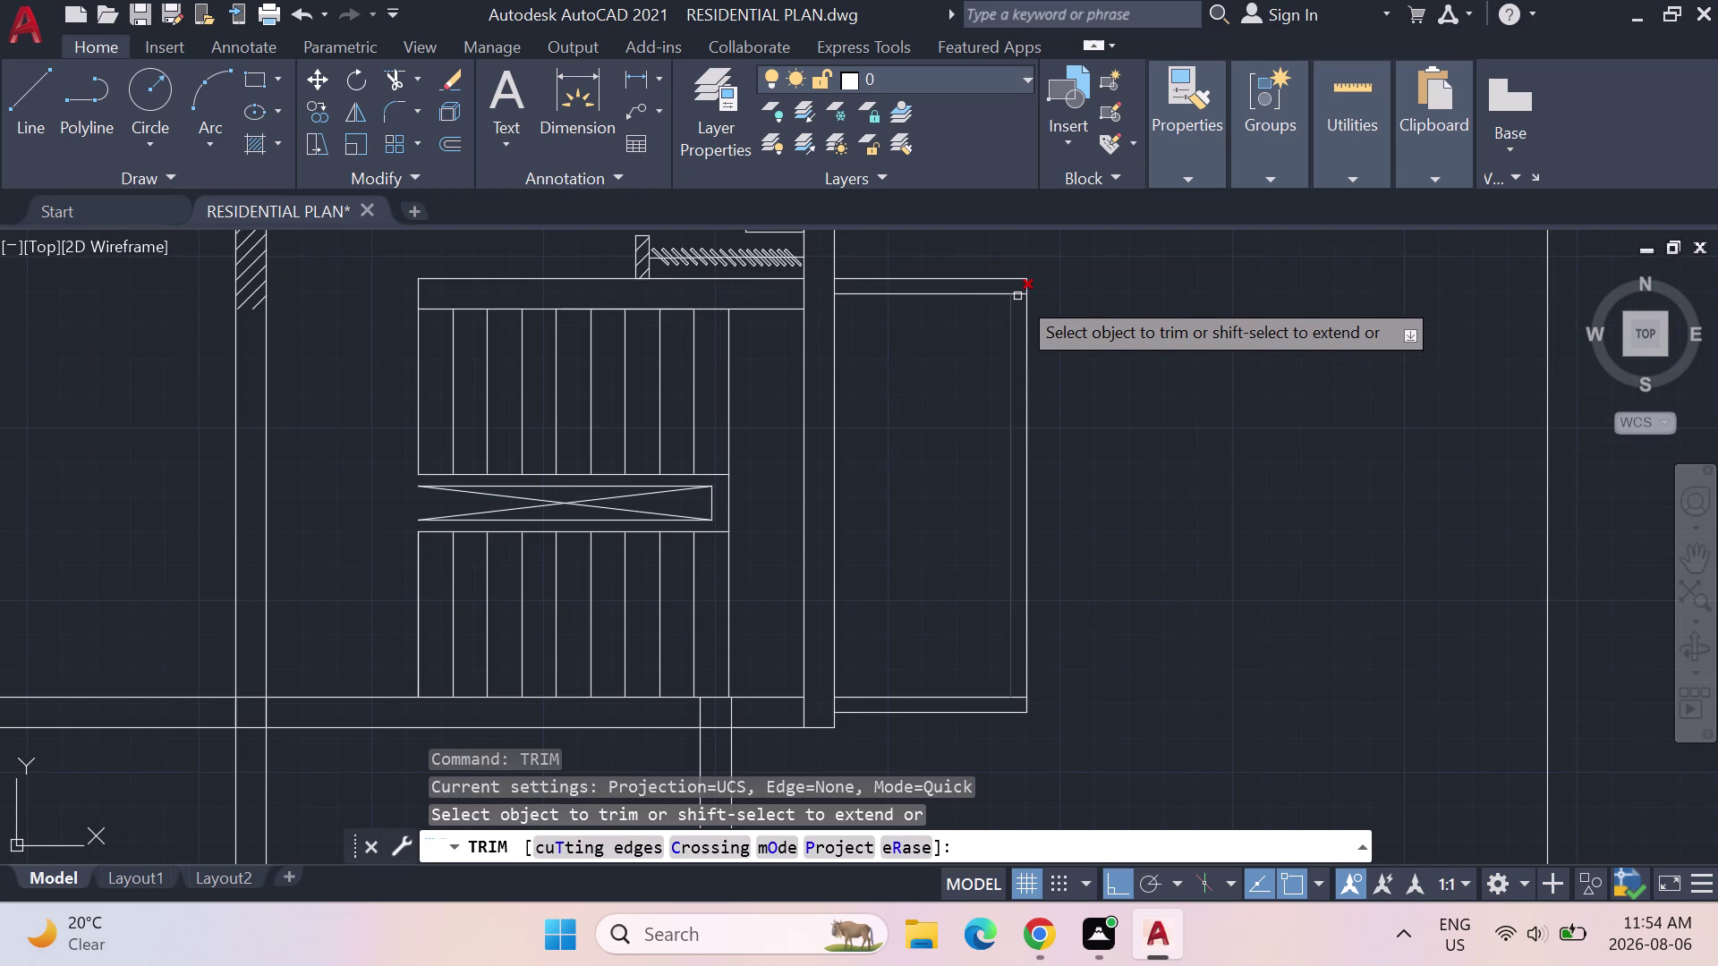
click(1017, 296)
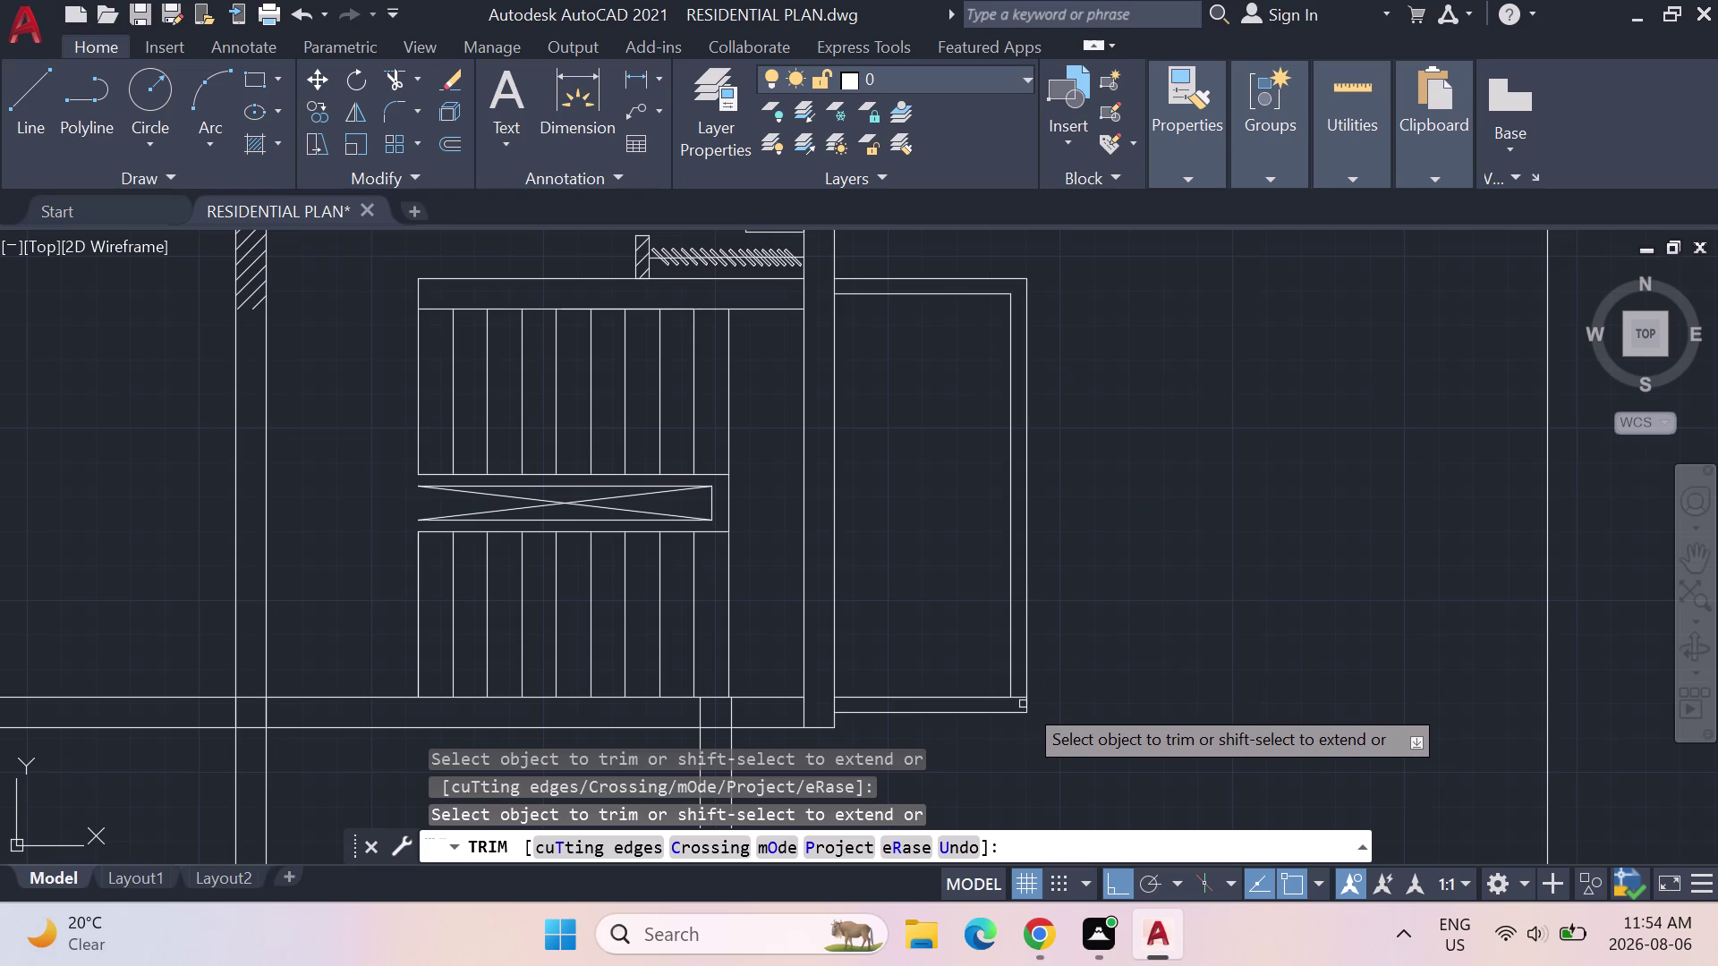
click(1022, 699)
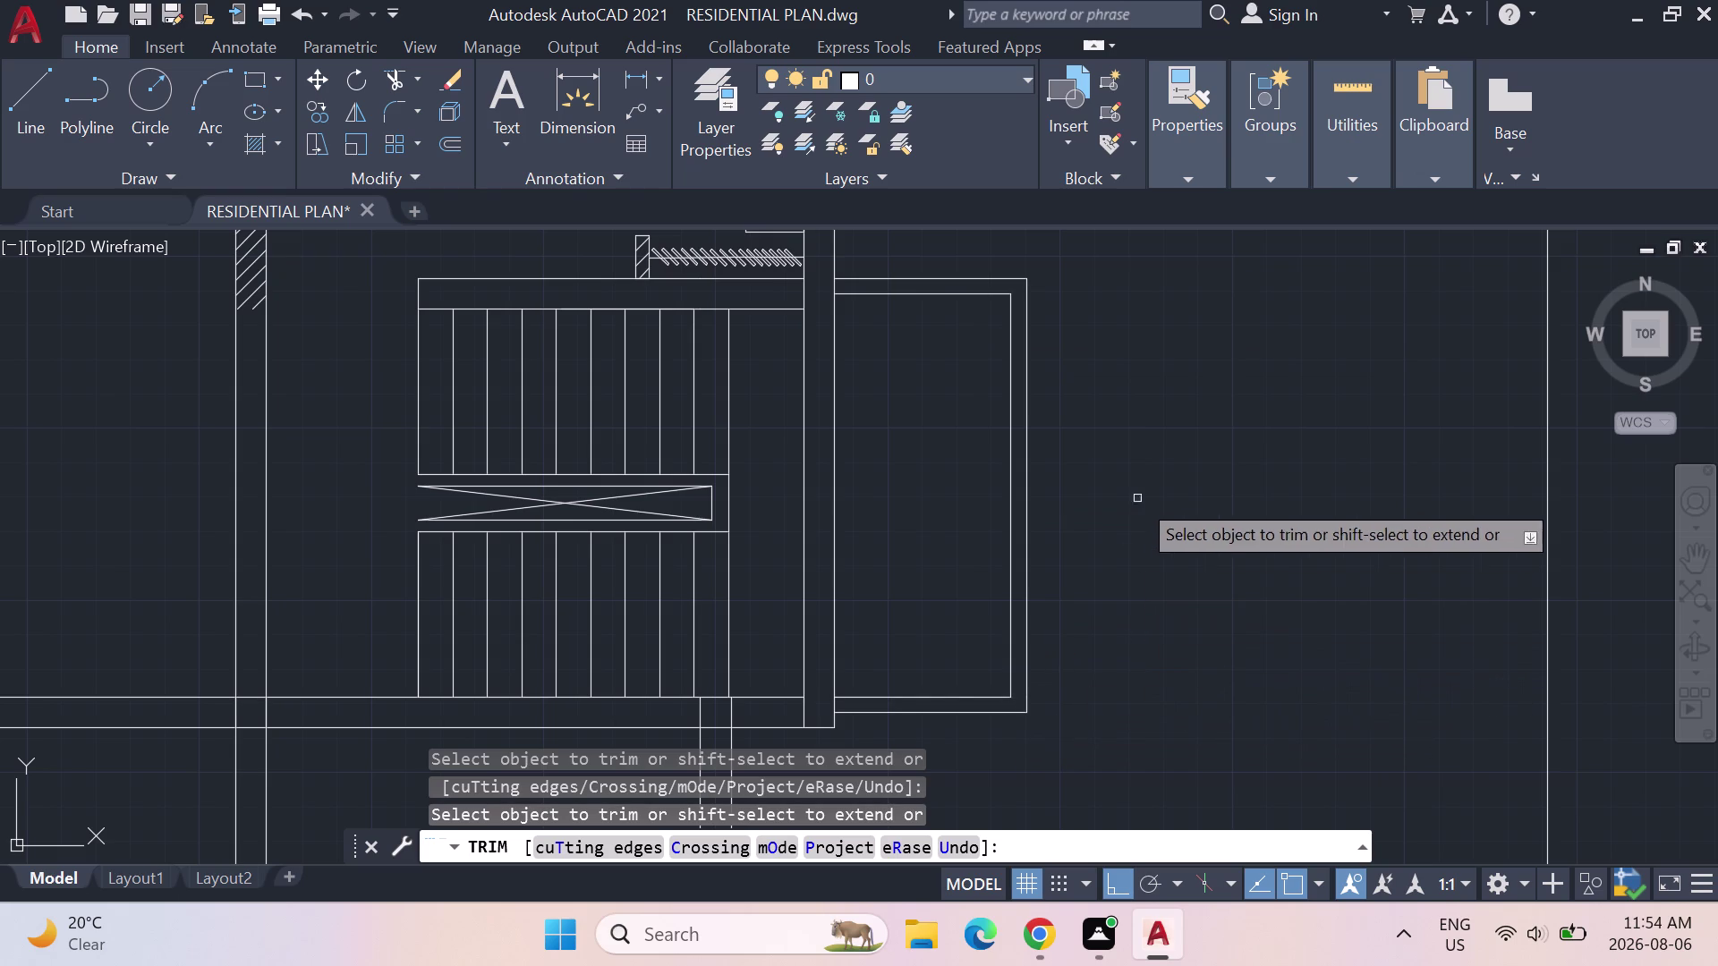
Make ACAD_ISO02W100 the current linetype and end the trim.
click(1195, 163)
click(1282, 269)
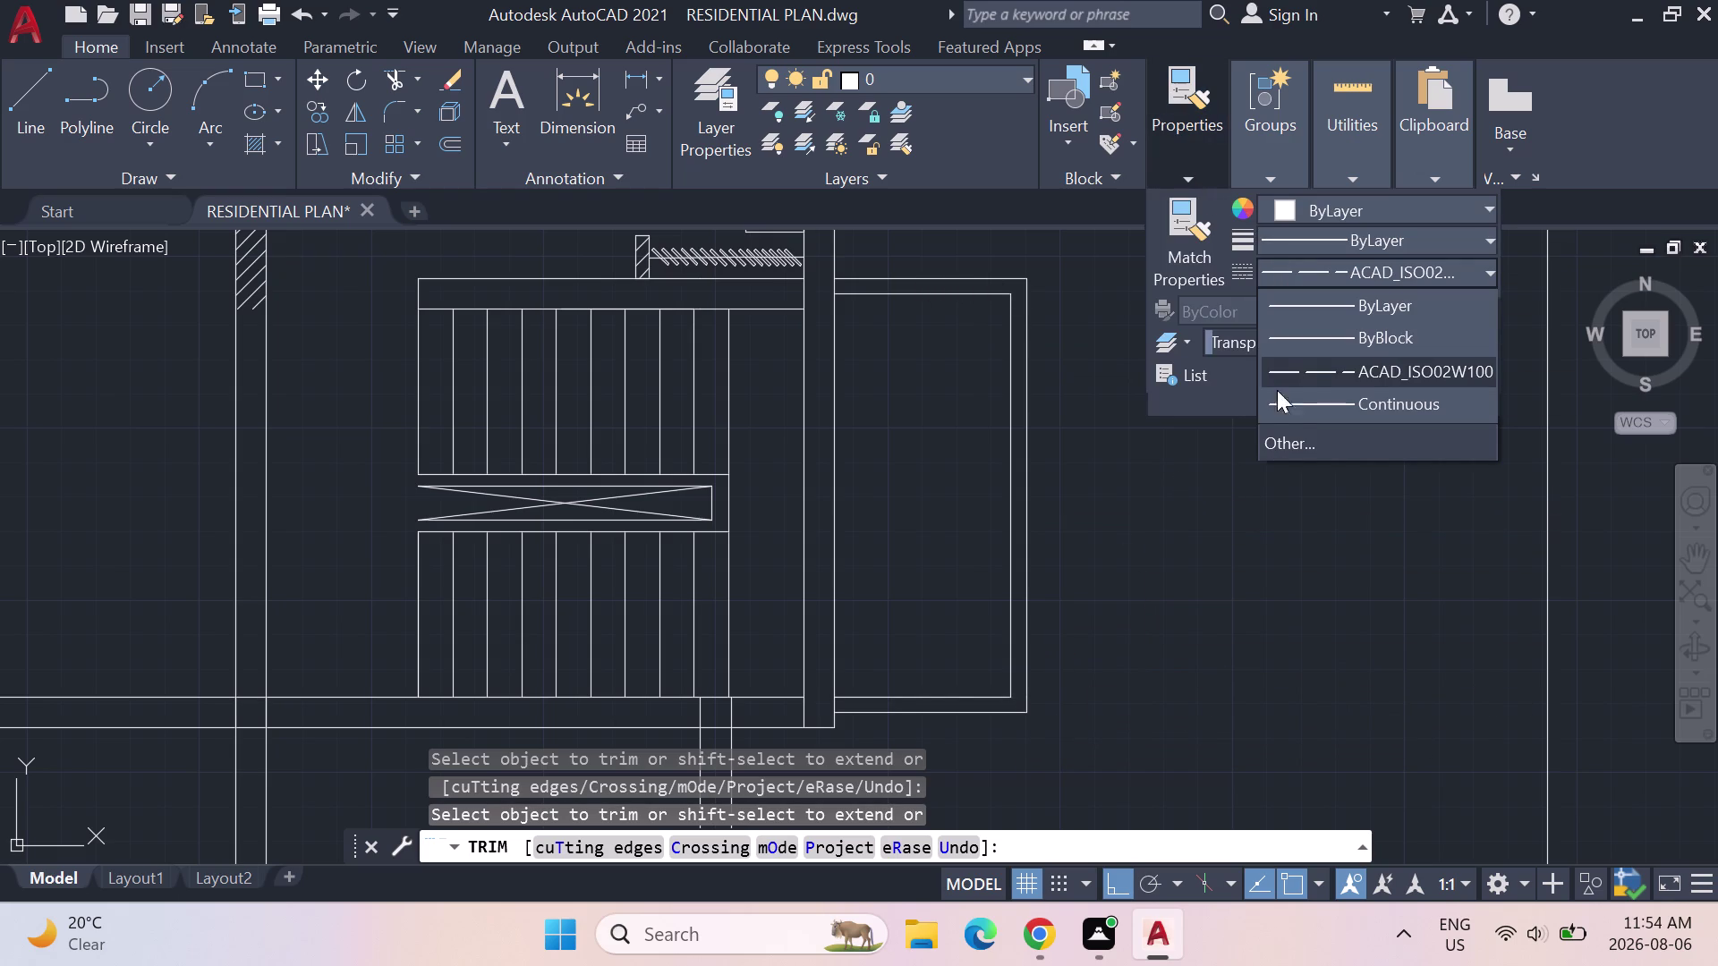
click(1301, 374)
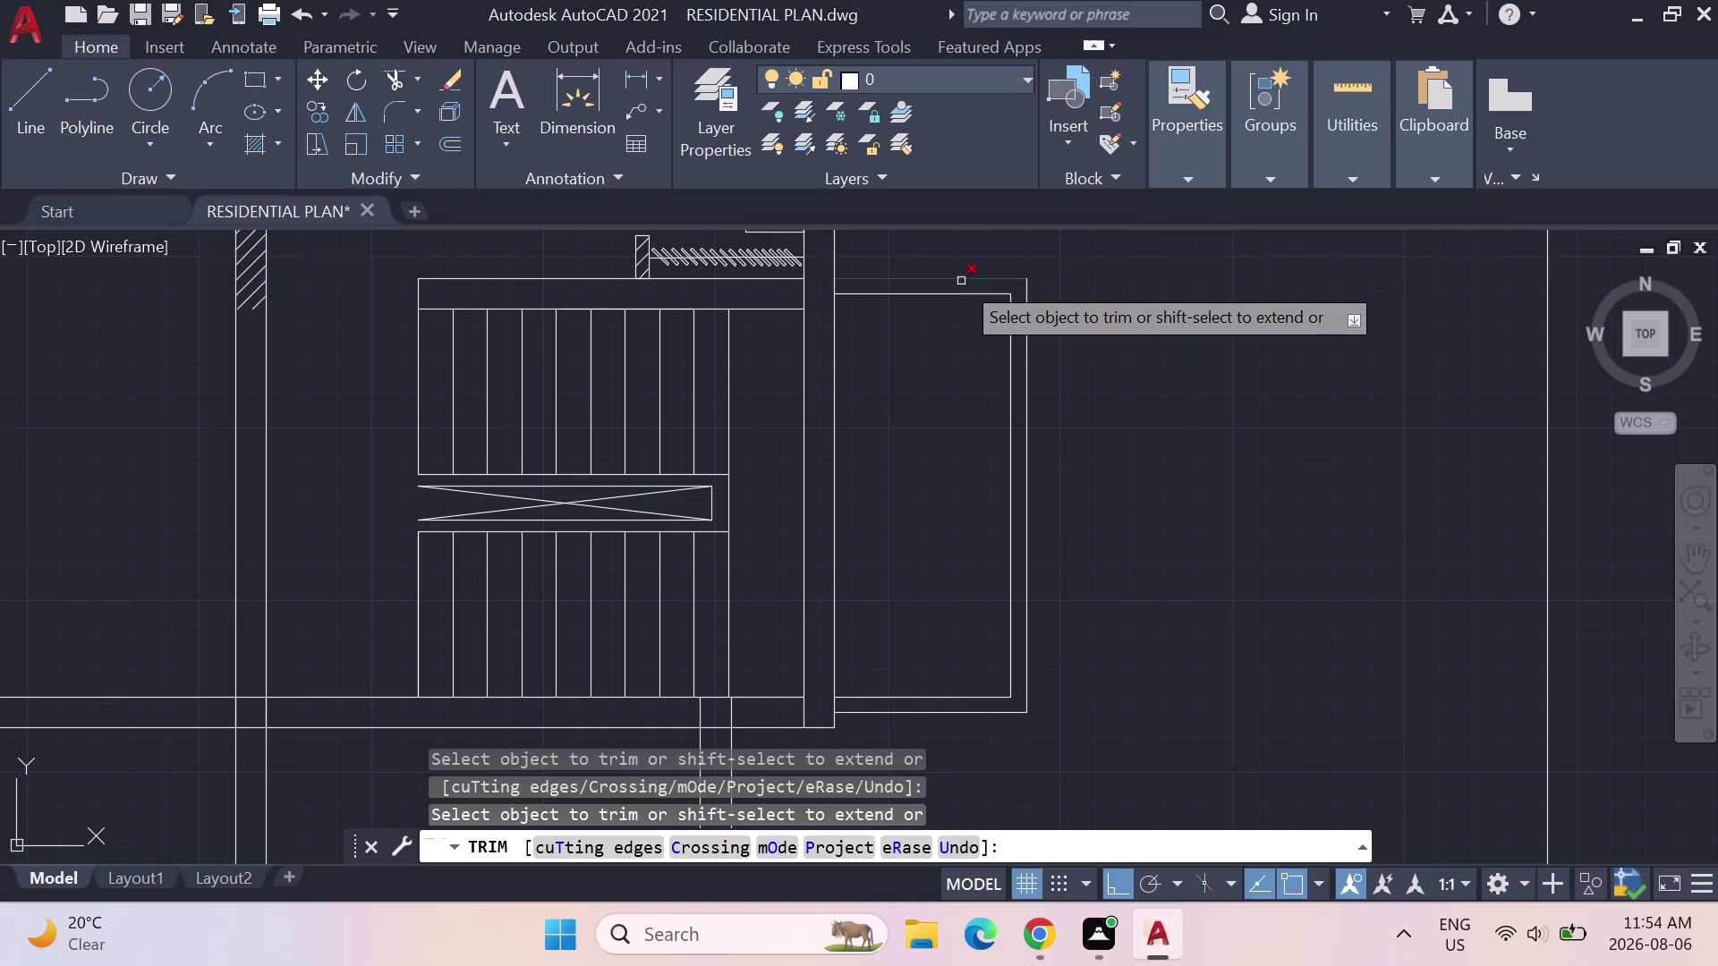
key(Escape)
key(Escape)
key(Escape)
click(1191, 149)
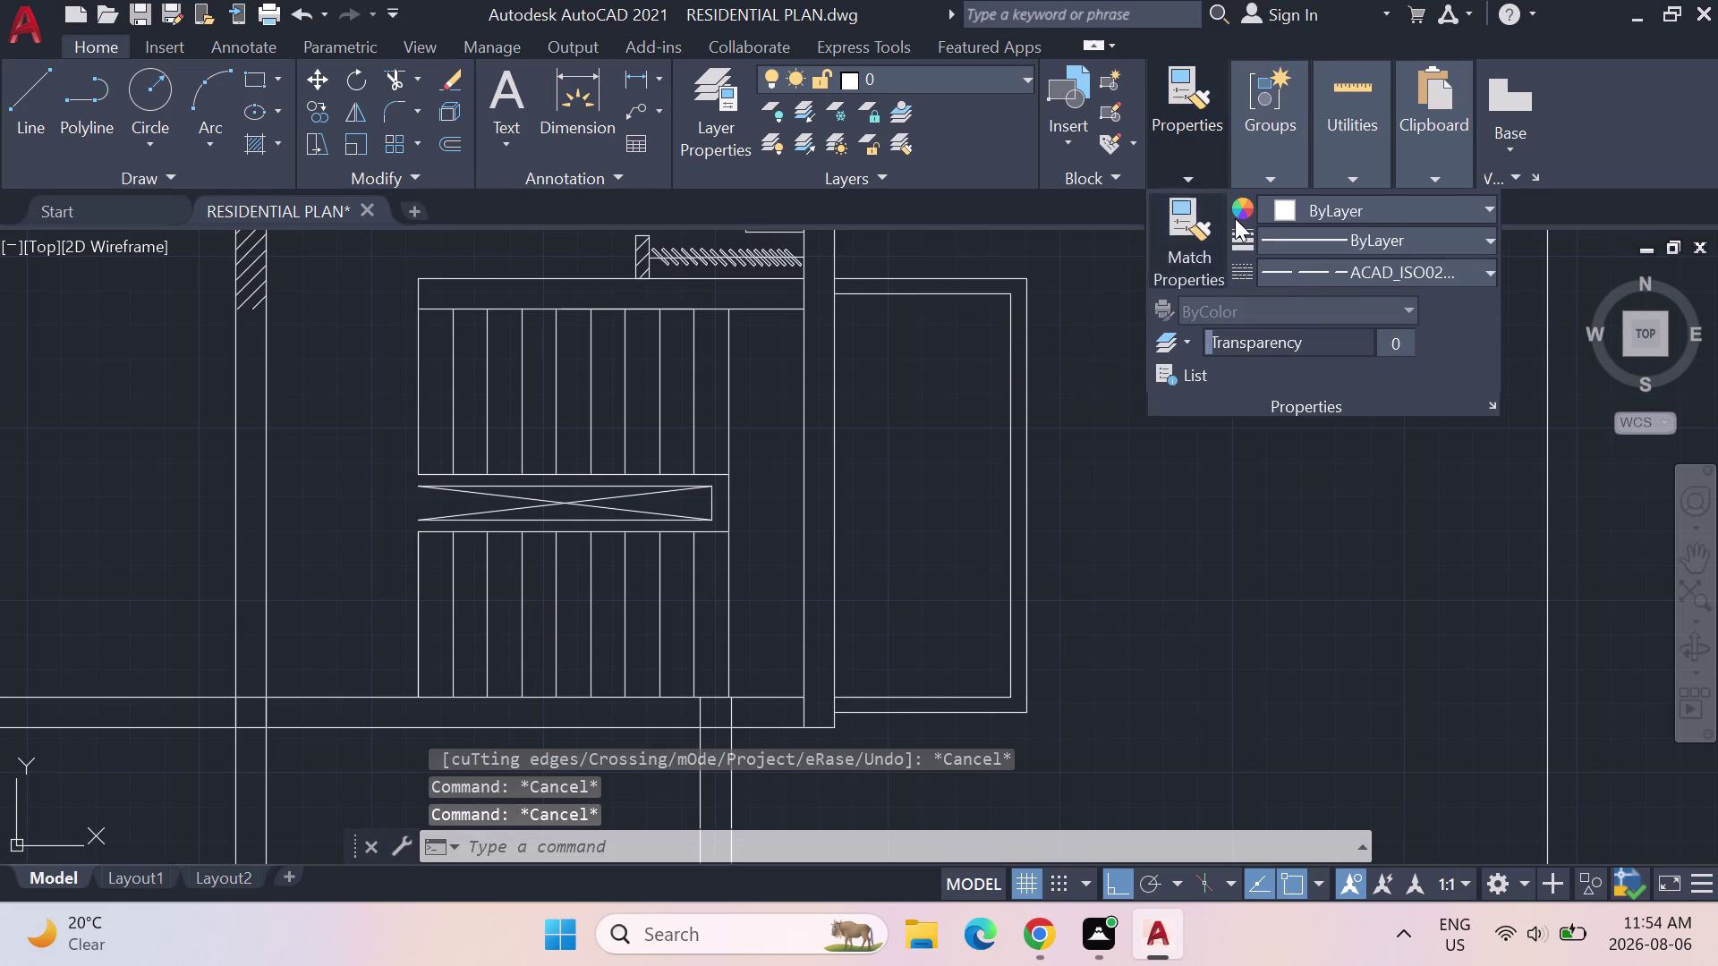
click(1322, 270)
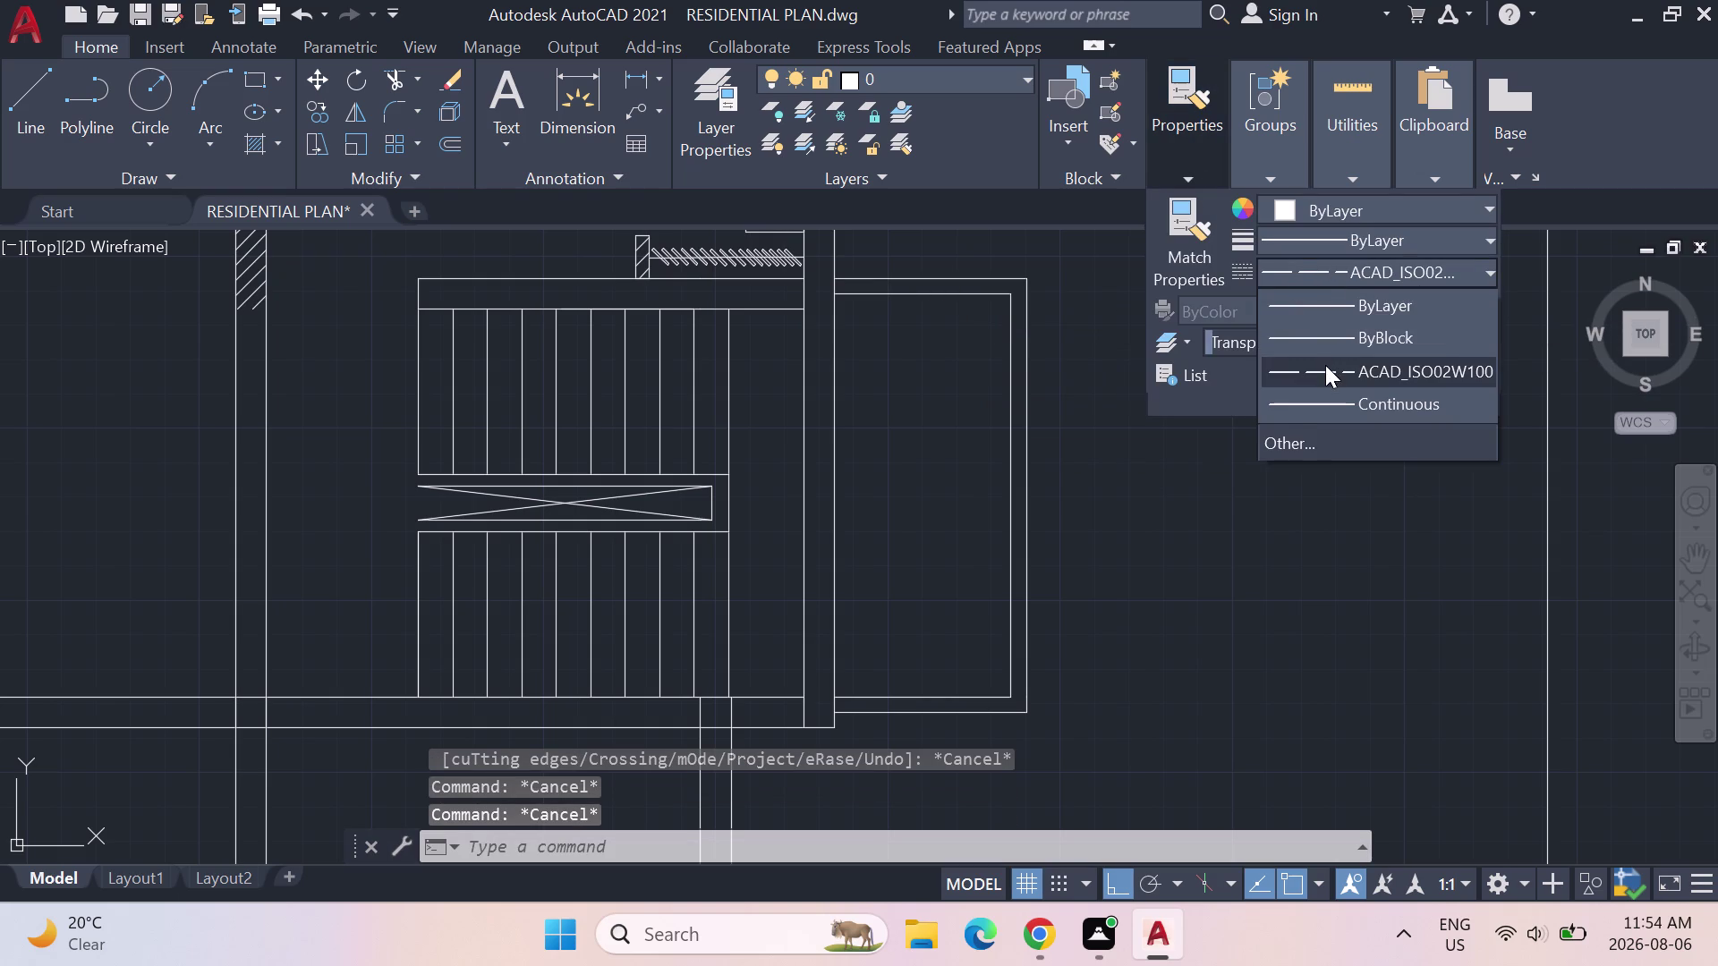
Select the projection's top, right and bottom outline lines.
click(1325, 365)
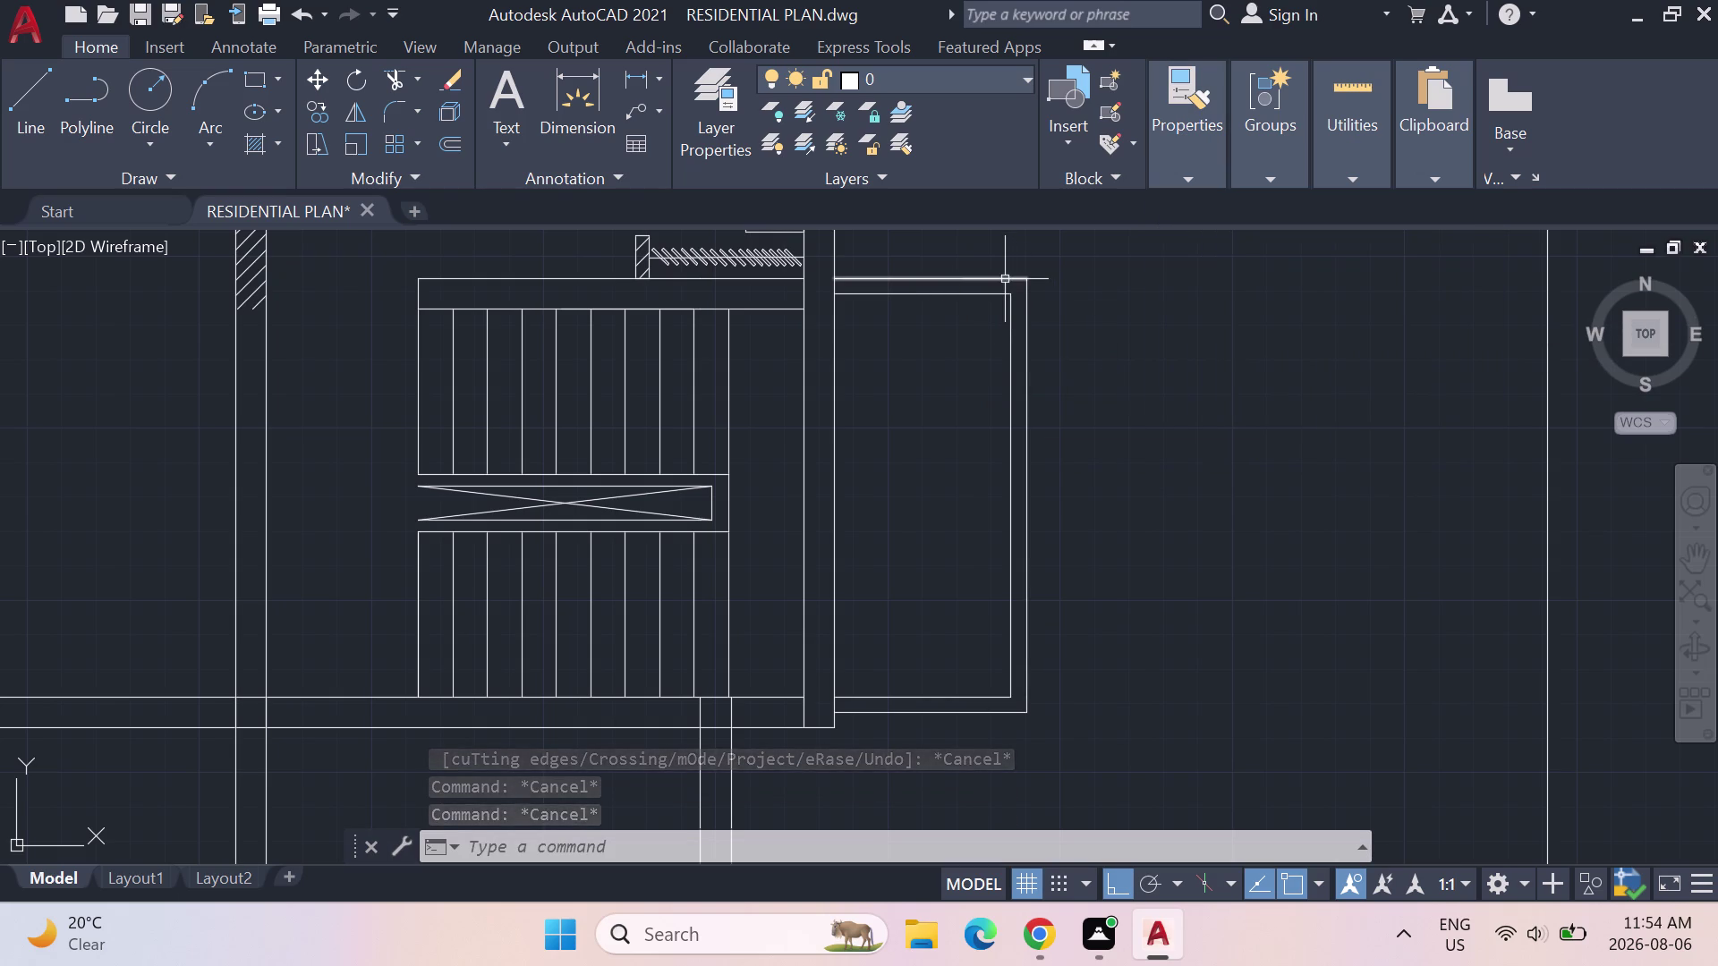
click(1005, 280)
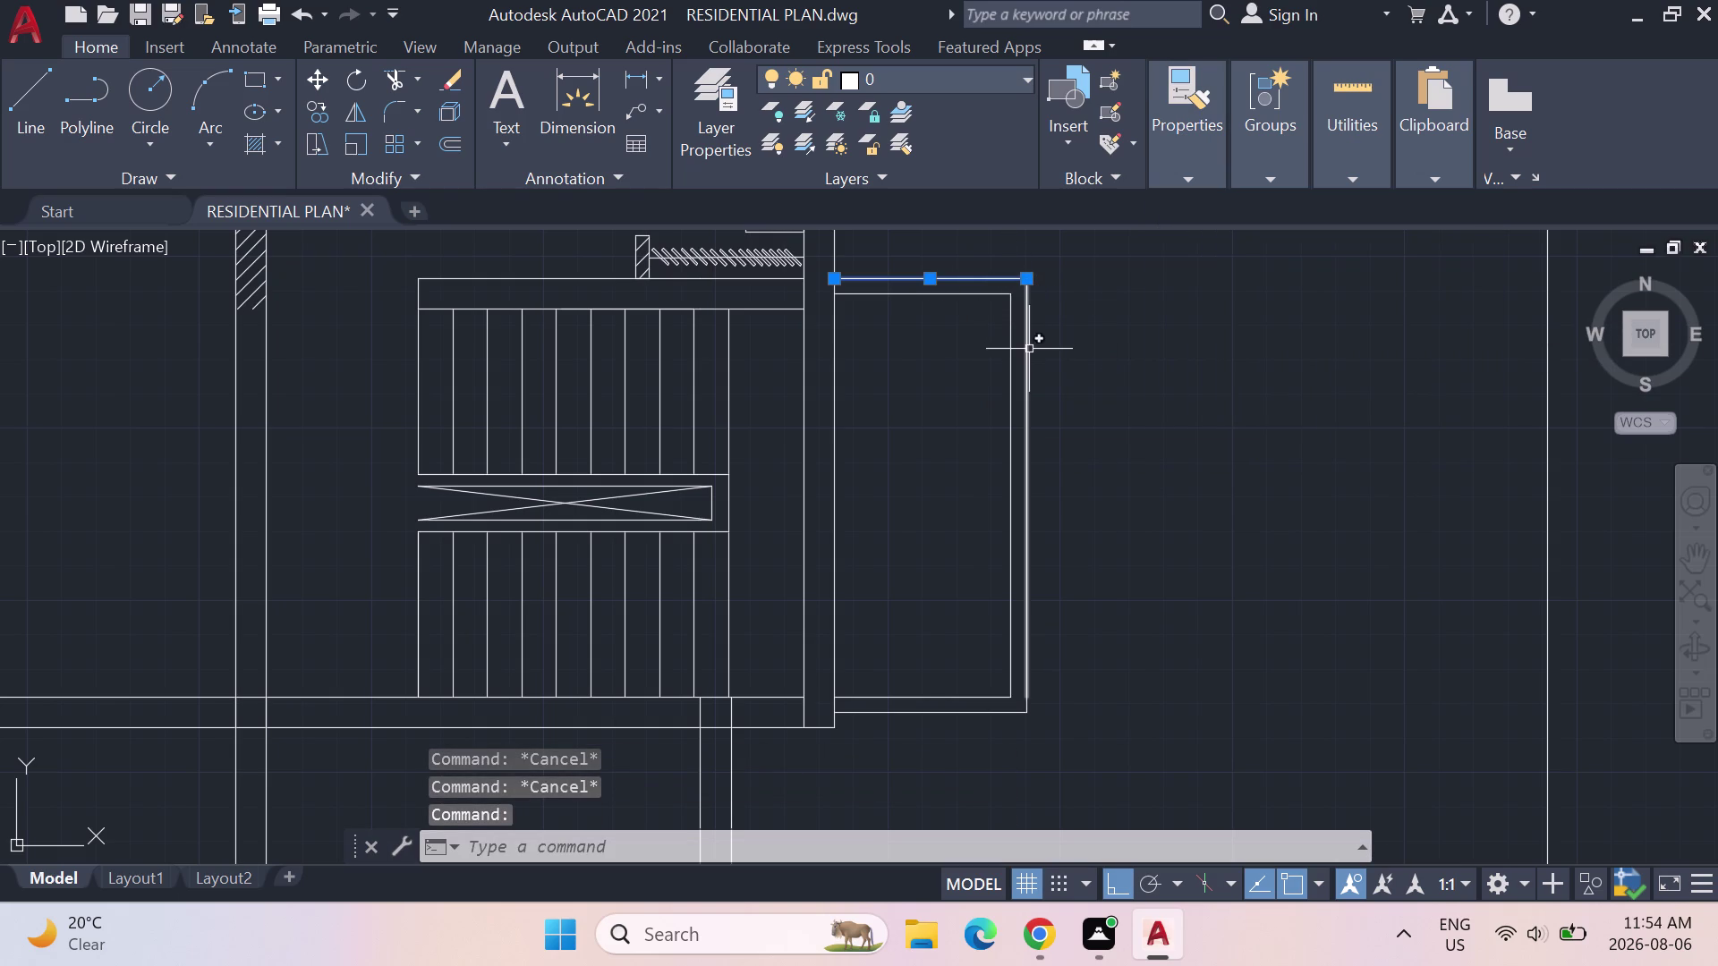
click(1028, 349)
click(1012, 345)
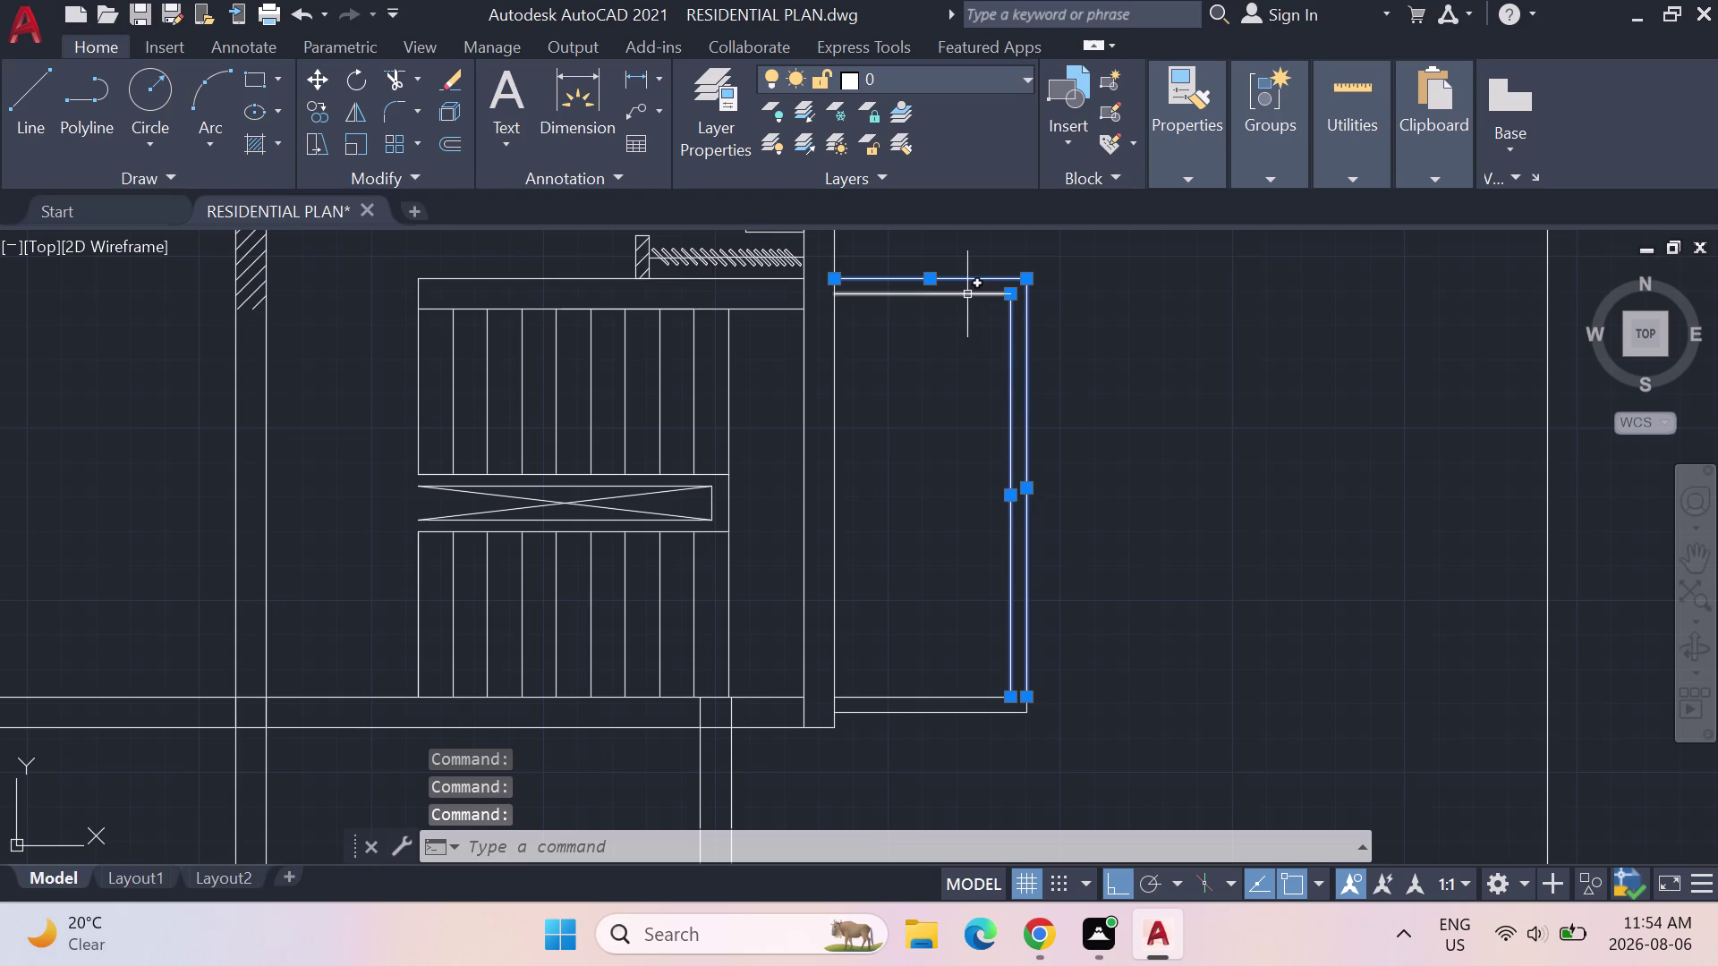
click(968, 293)
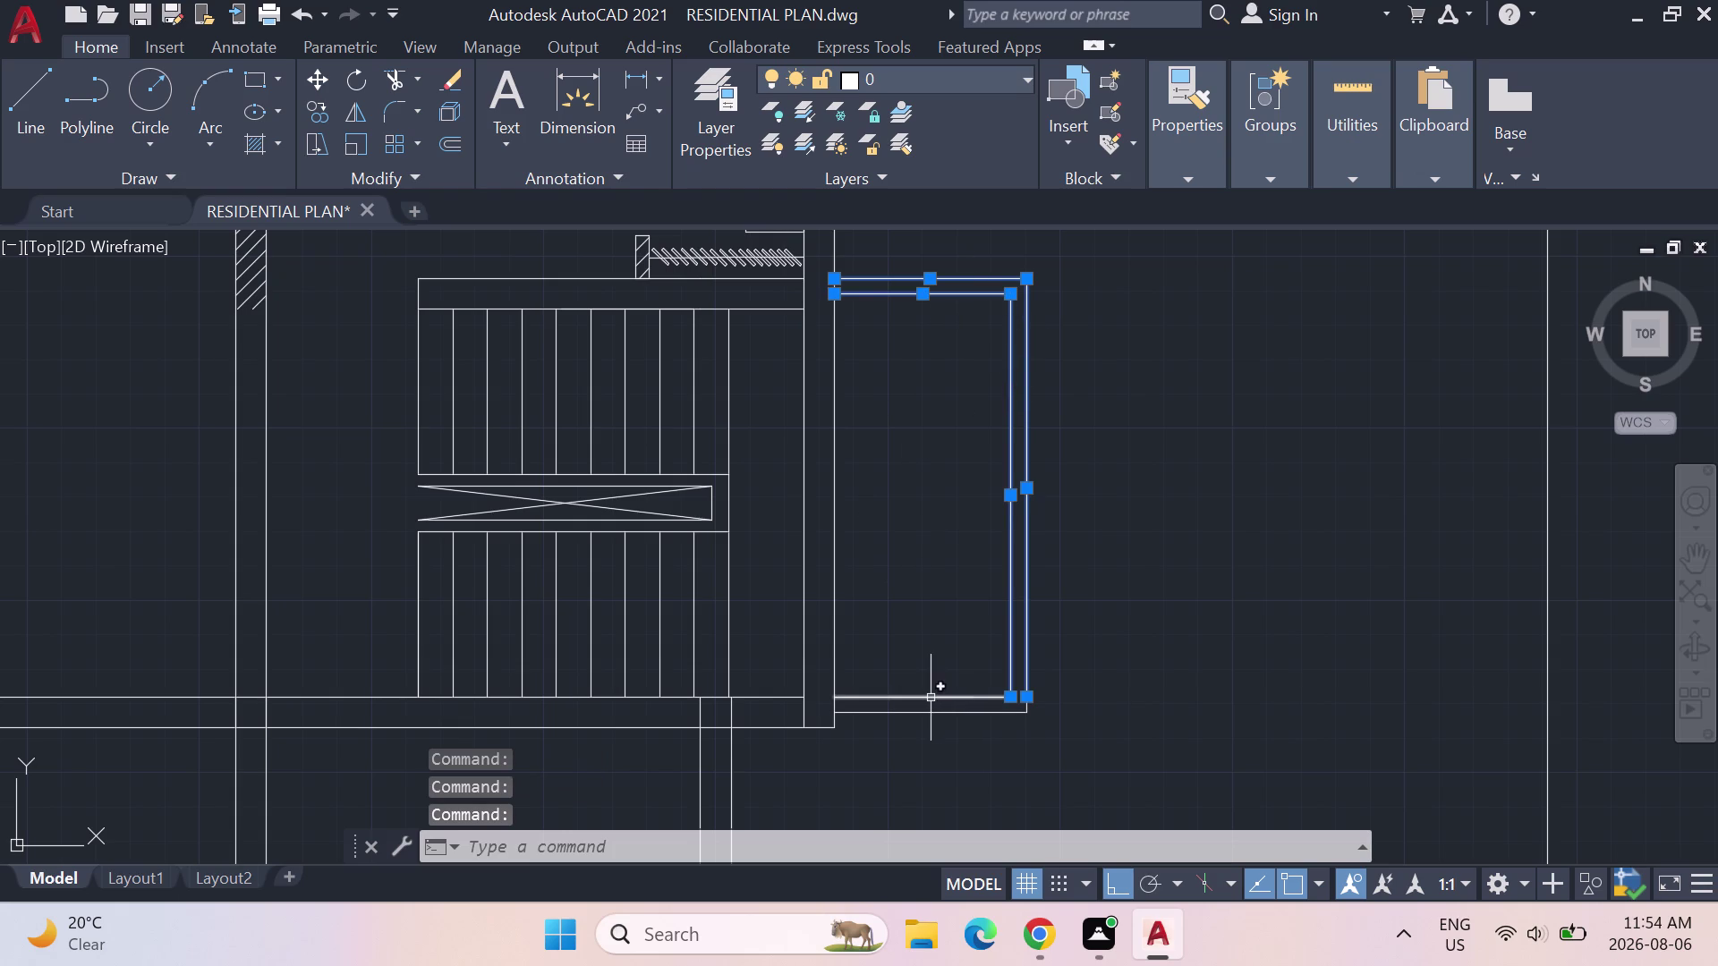
click(930, 697)
click(926, 712)
click(1199, 154)
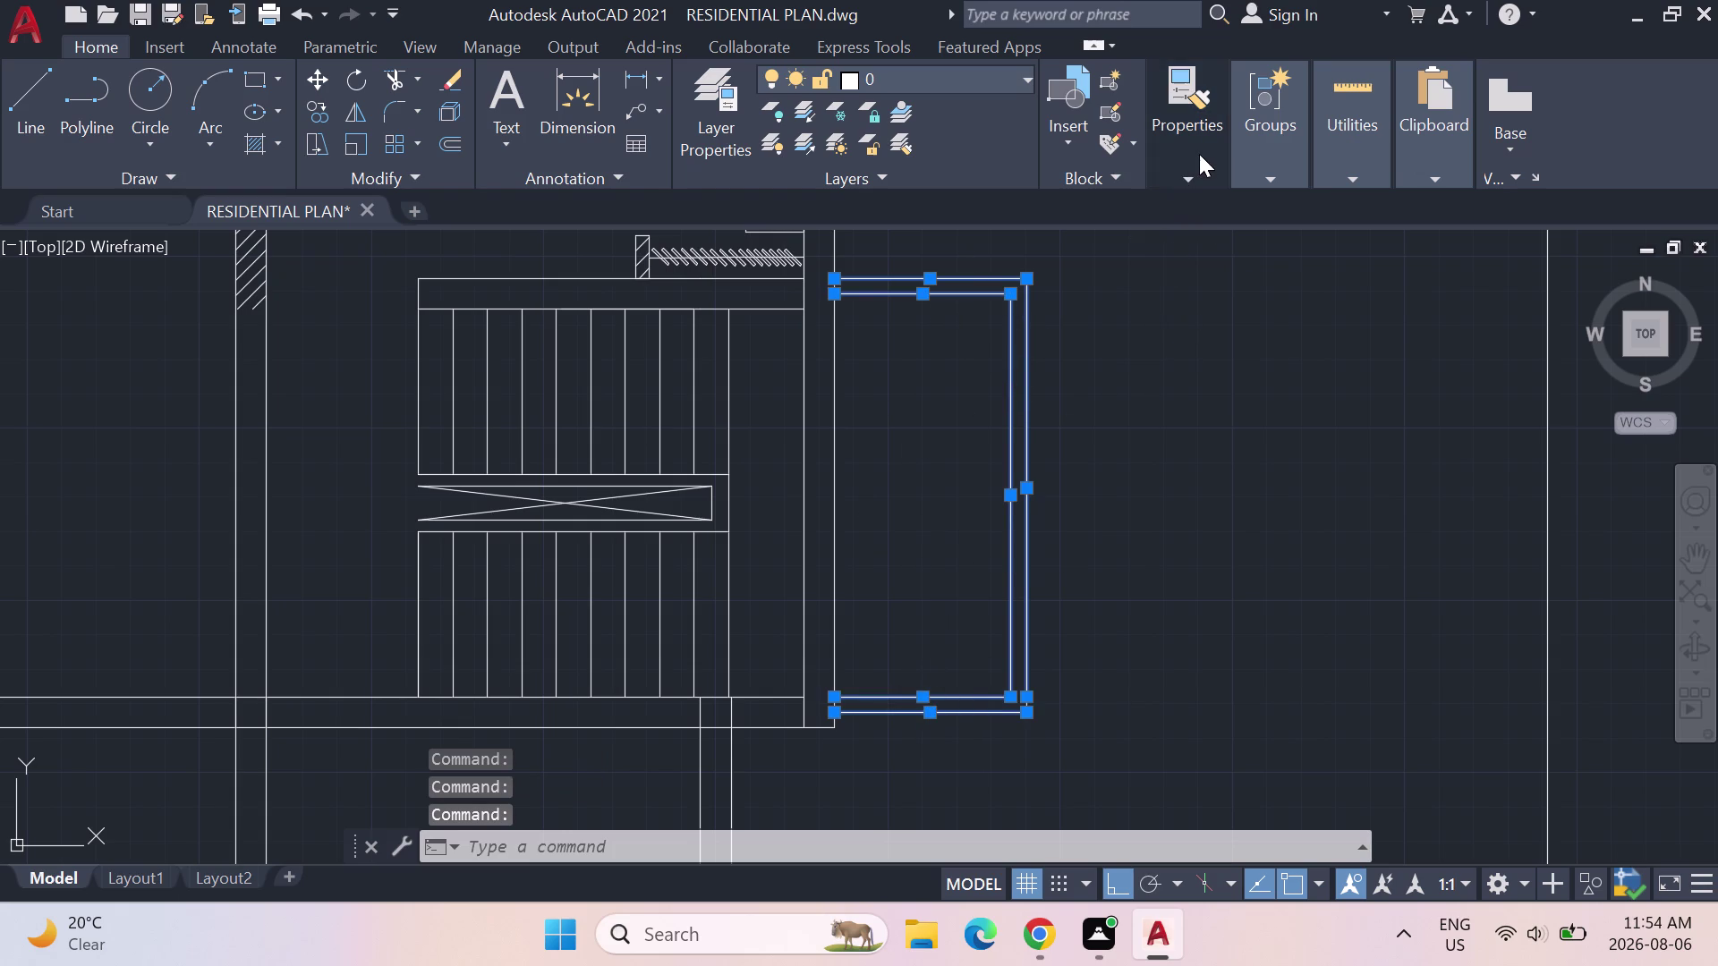
Apply the ACAD_ISO02W100 linetype to the selected outline lines, then deselect them.
click(1301, 273)
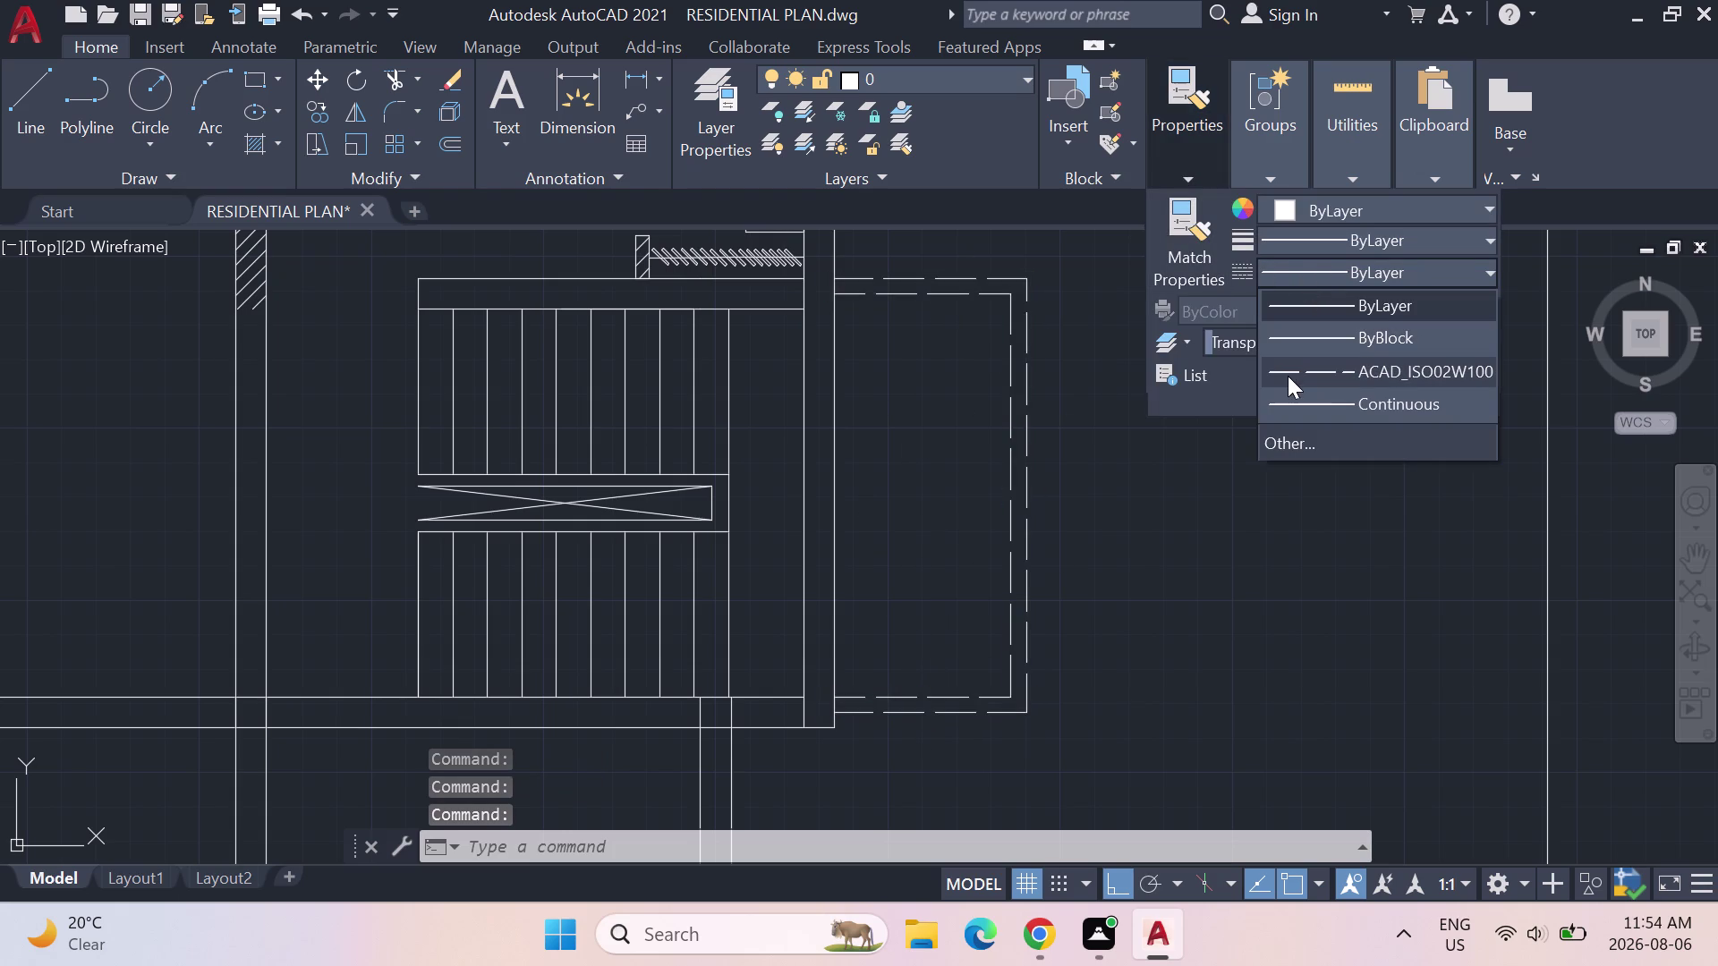
click(1288, 375)
click(1229, 557)
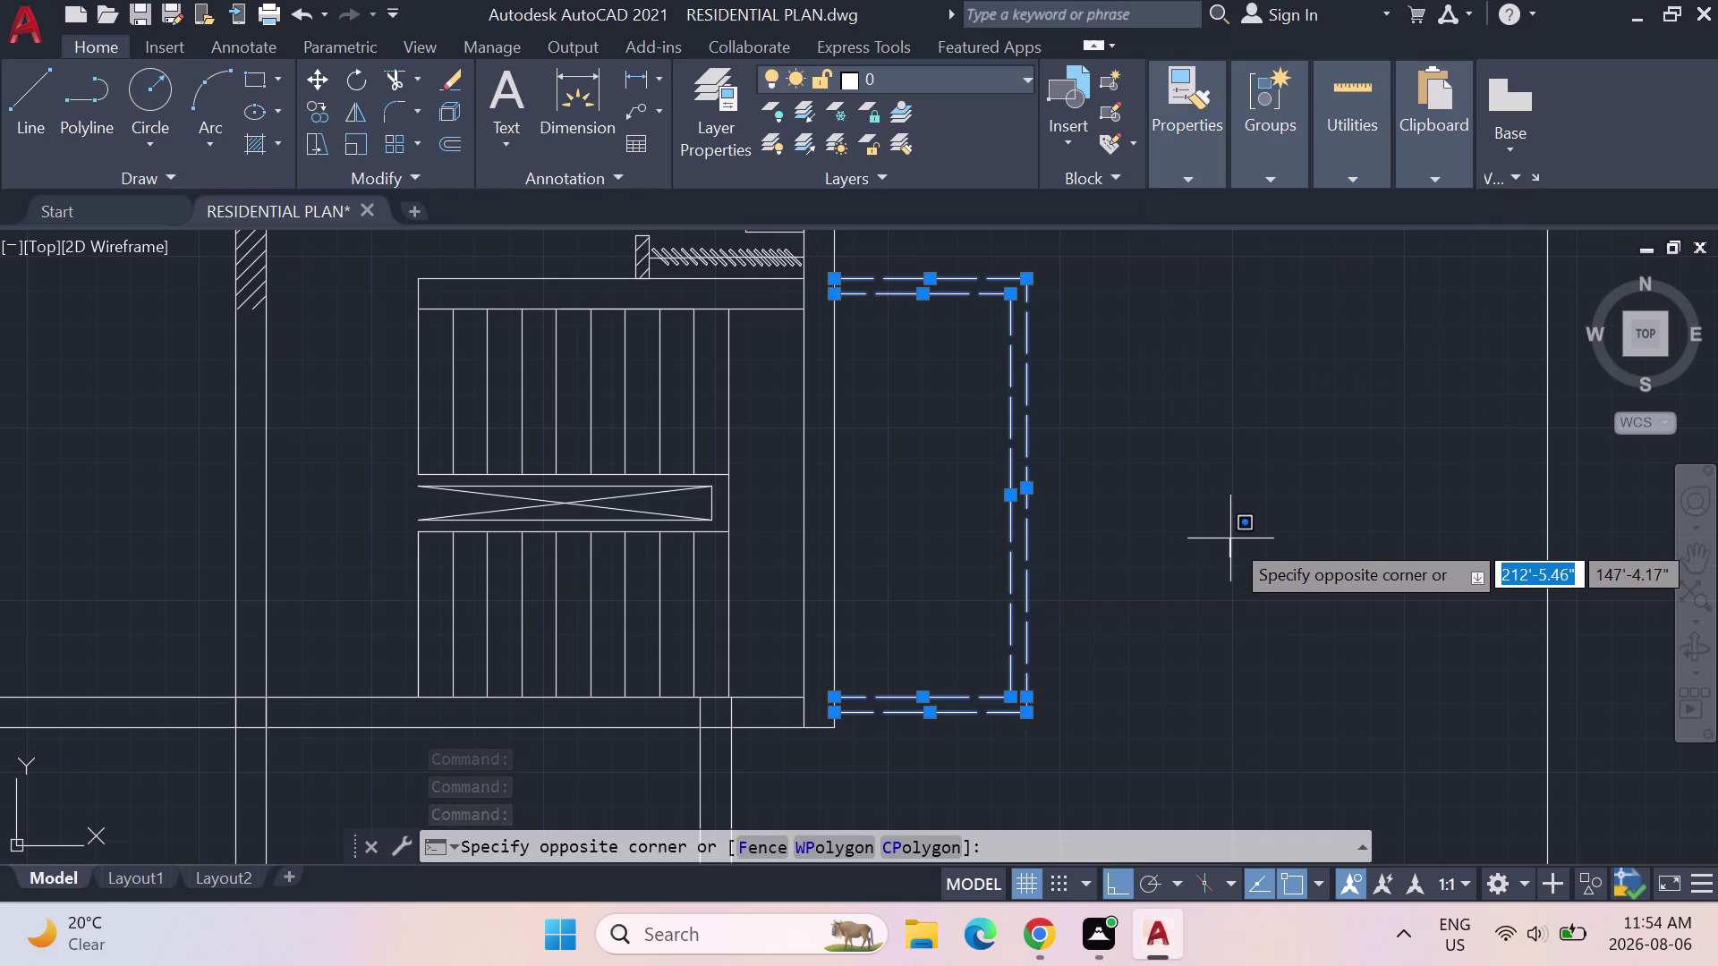
key(Escape)
key(Escape)
scroll(down, 3)
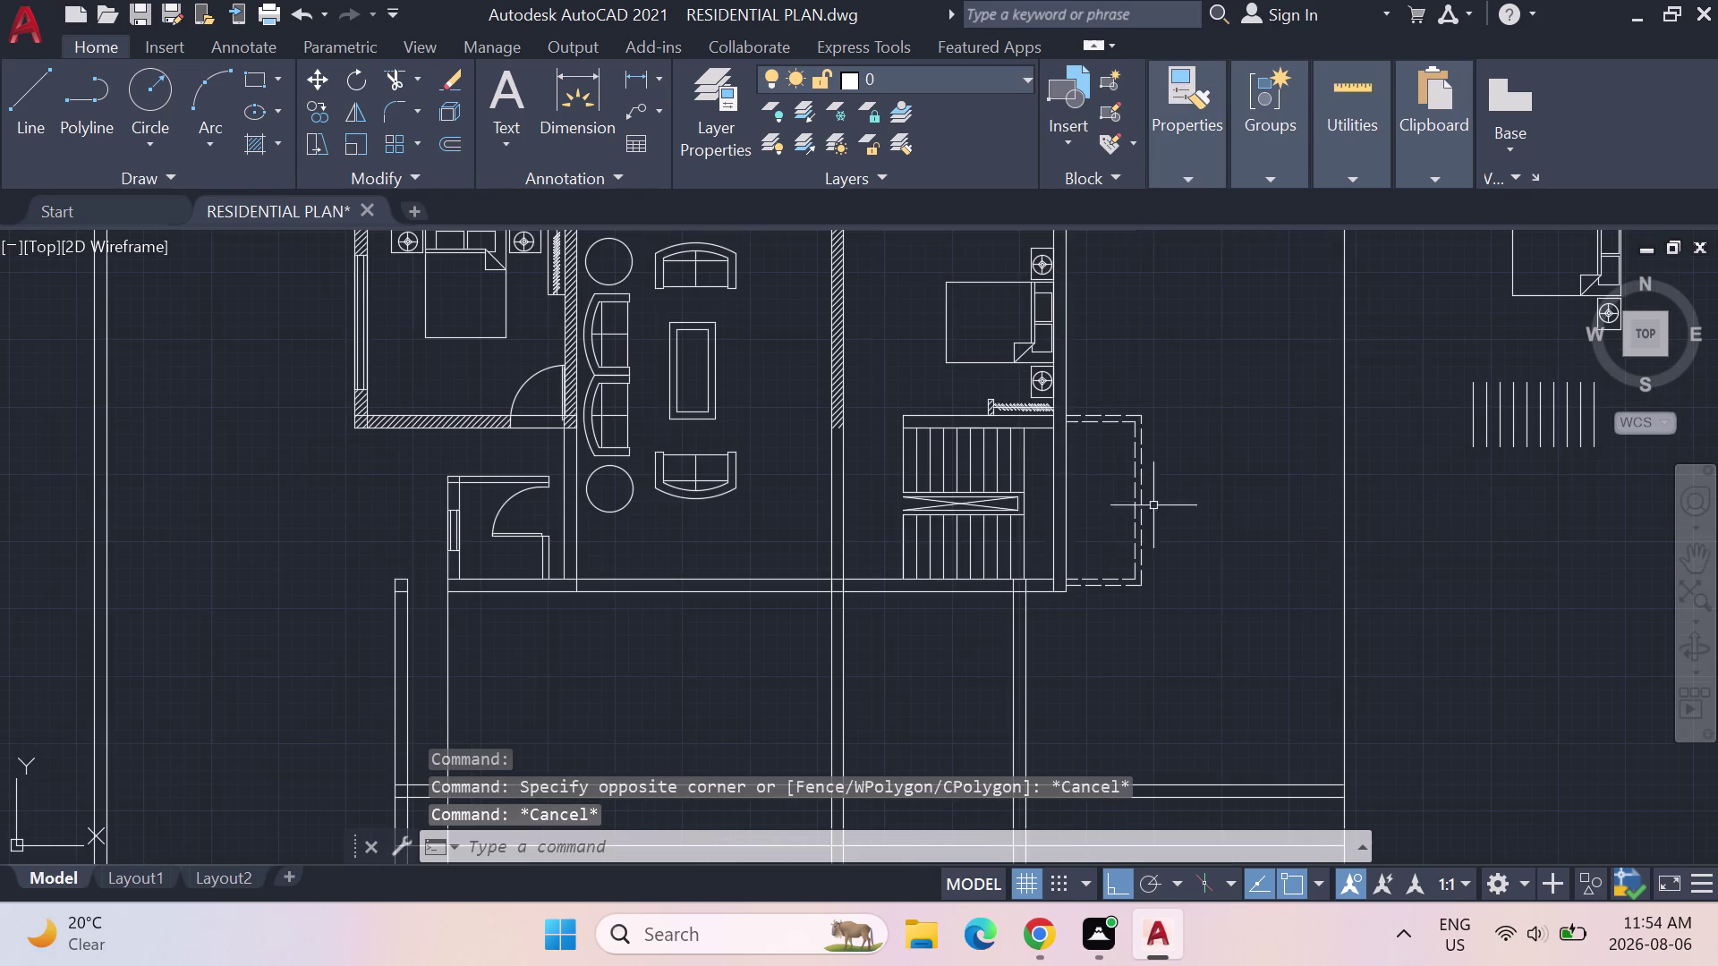
Zoom in on the hatched wall after a first, cancelled line attempt.
middle_drag(1035, 558, 1027, 424)
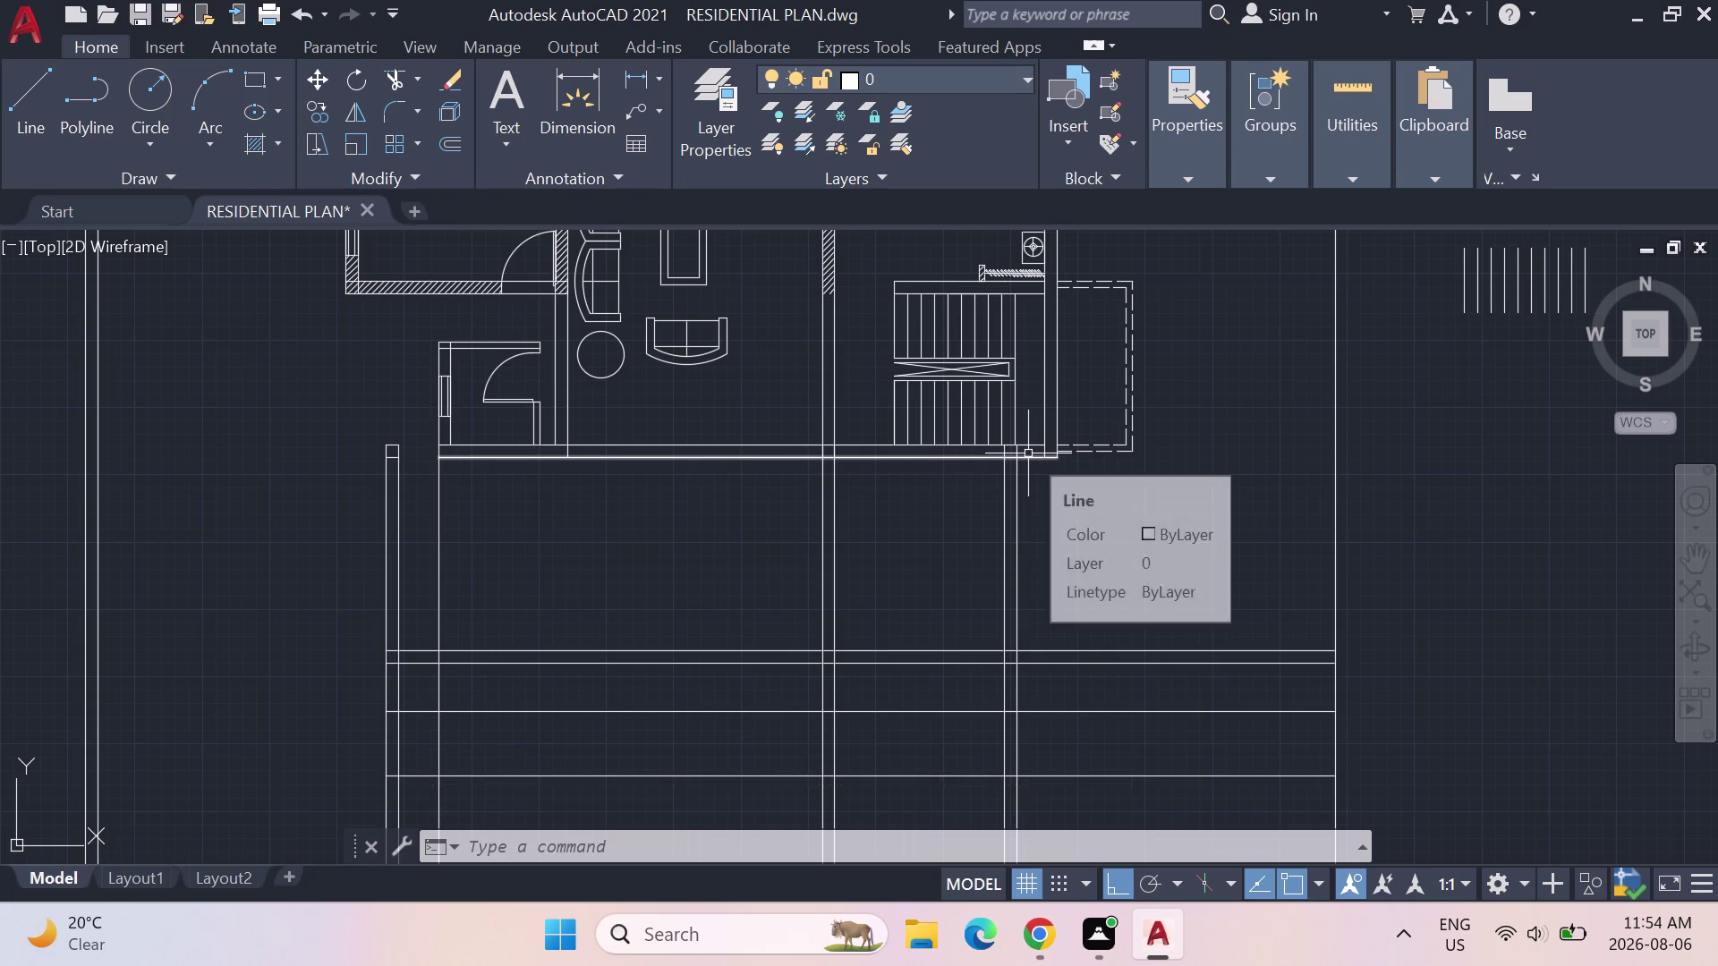
scroll(down, 3)
middle_drag(939, 318, 979, 390)
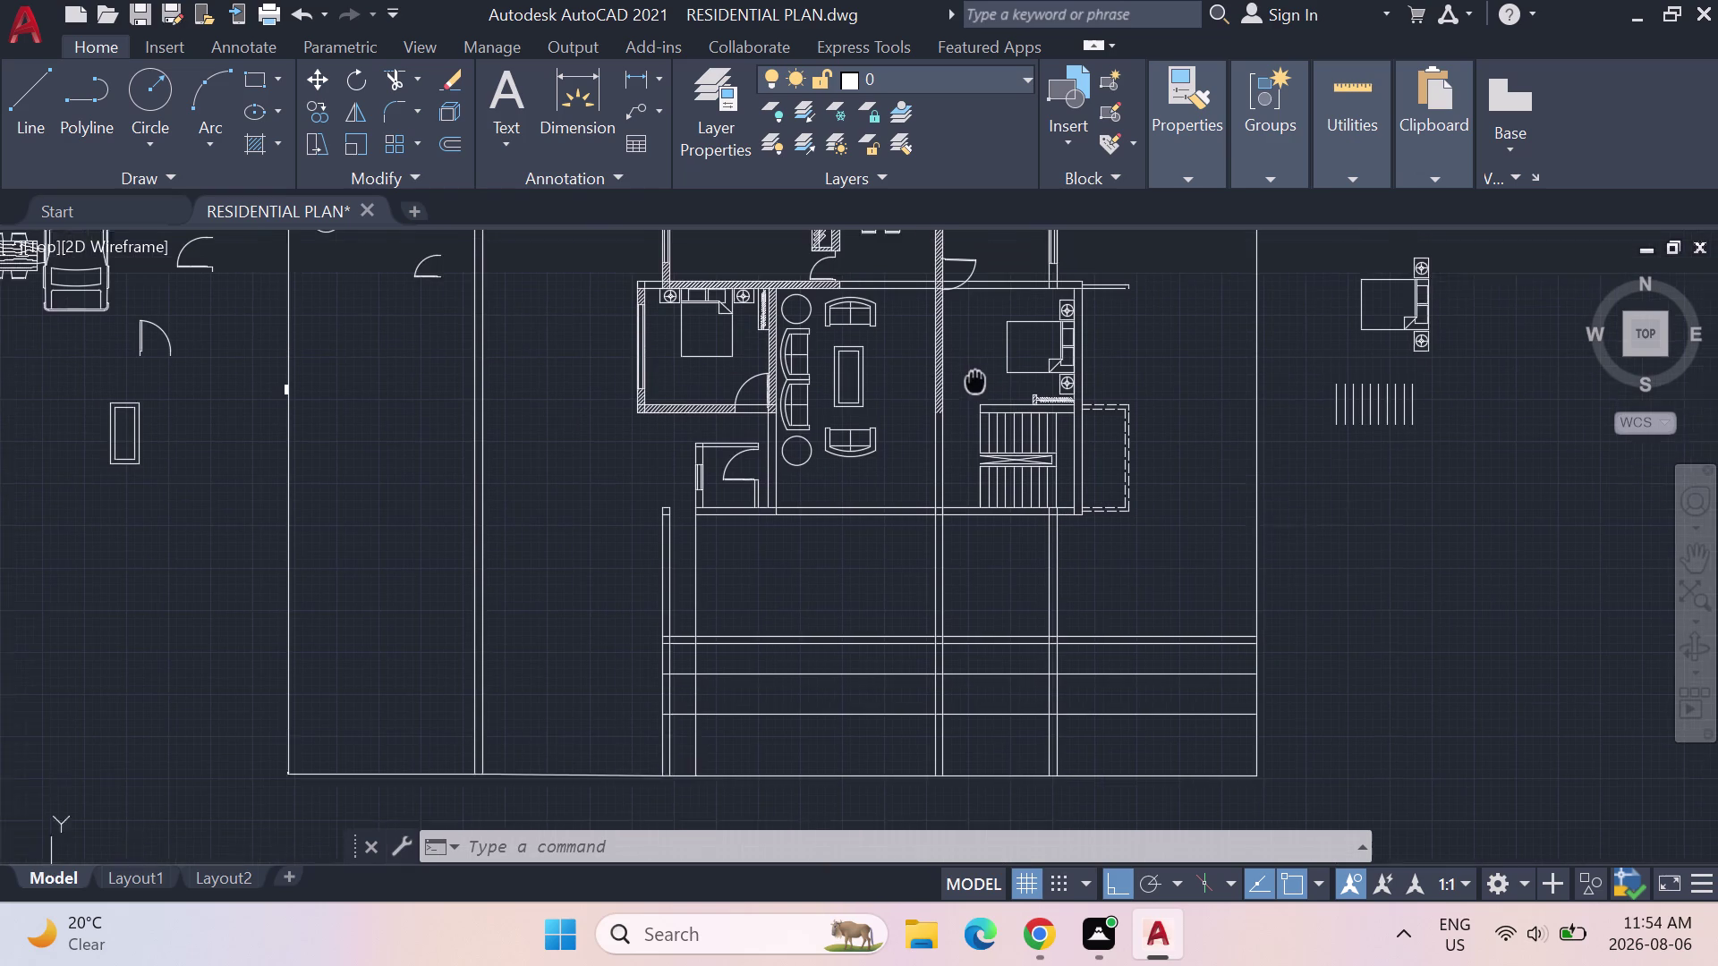
middle_drag(978, 390, 983, 417)
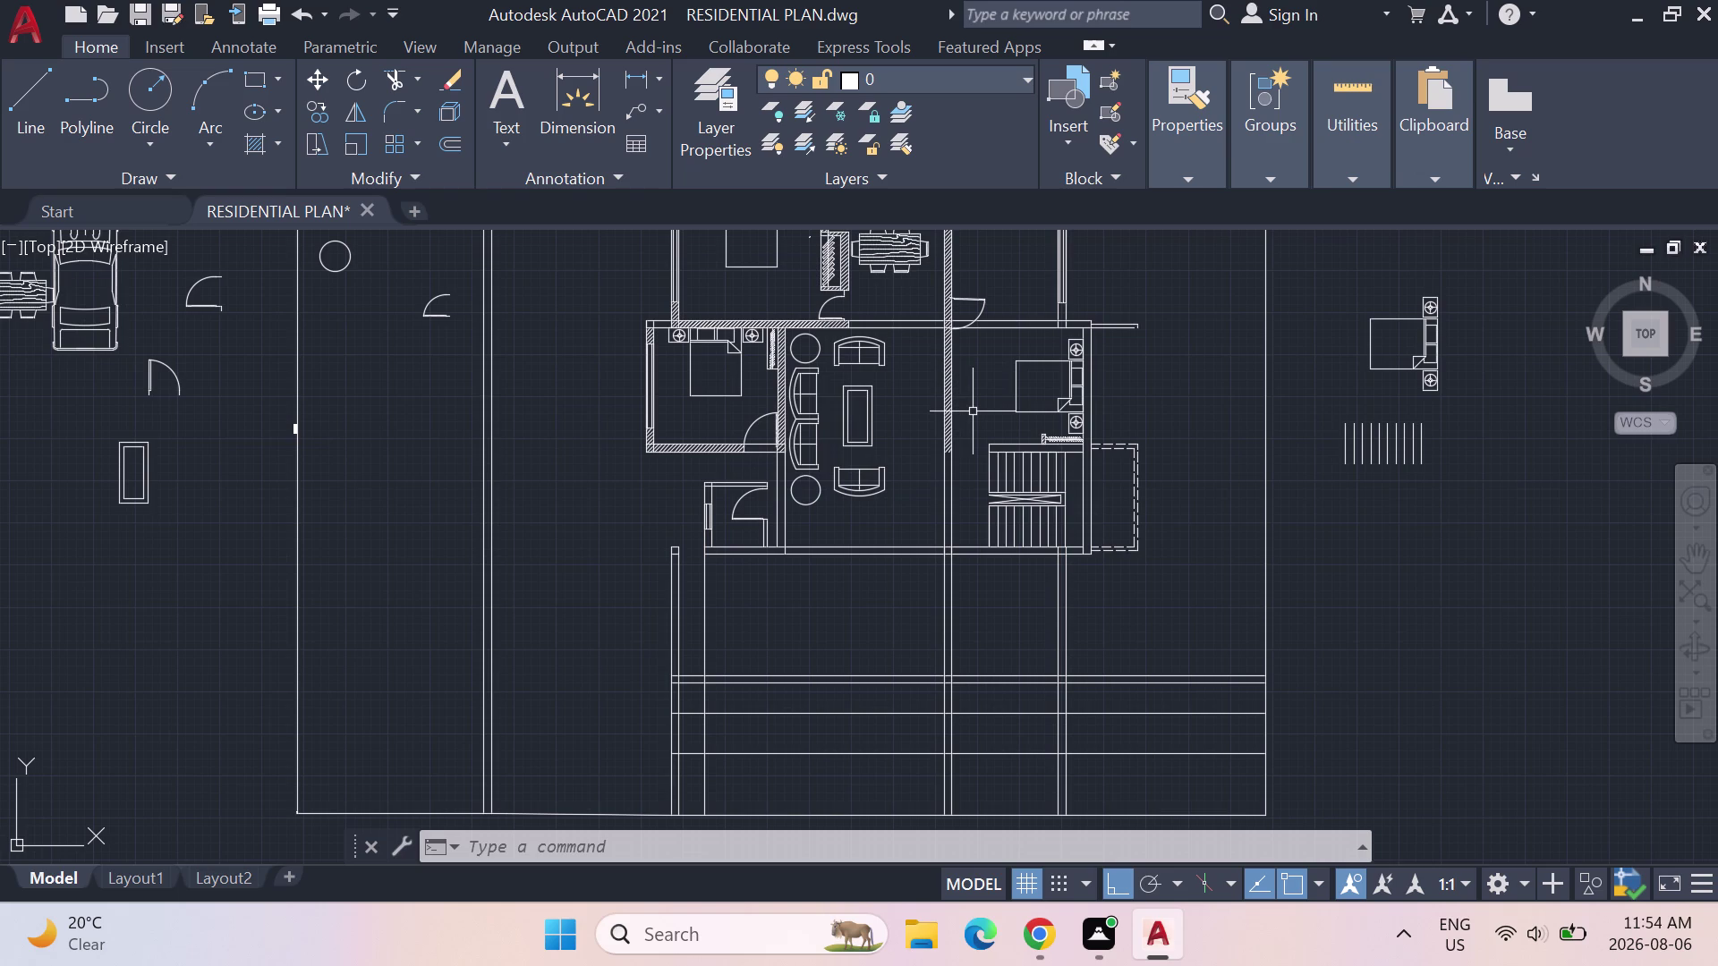
scroll(up, 3)
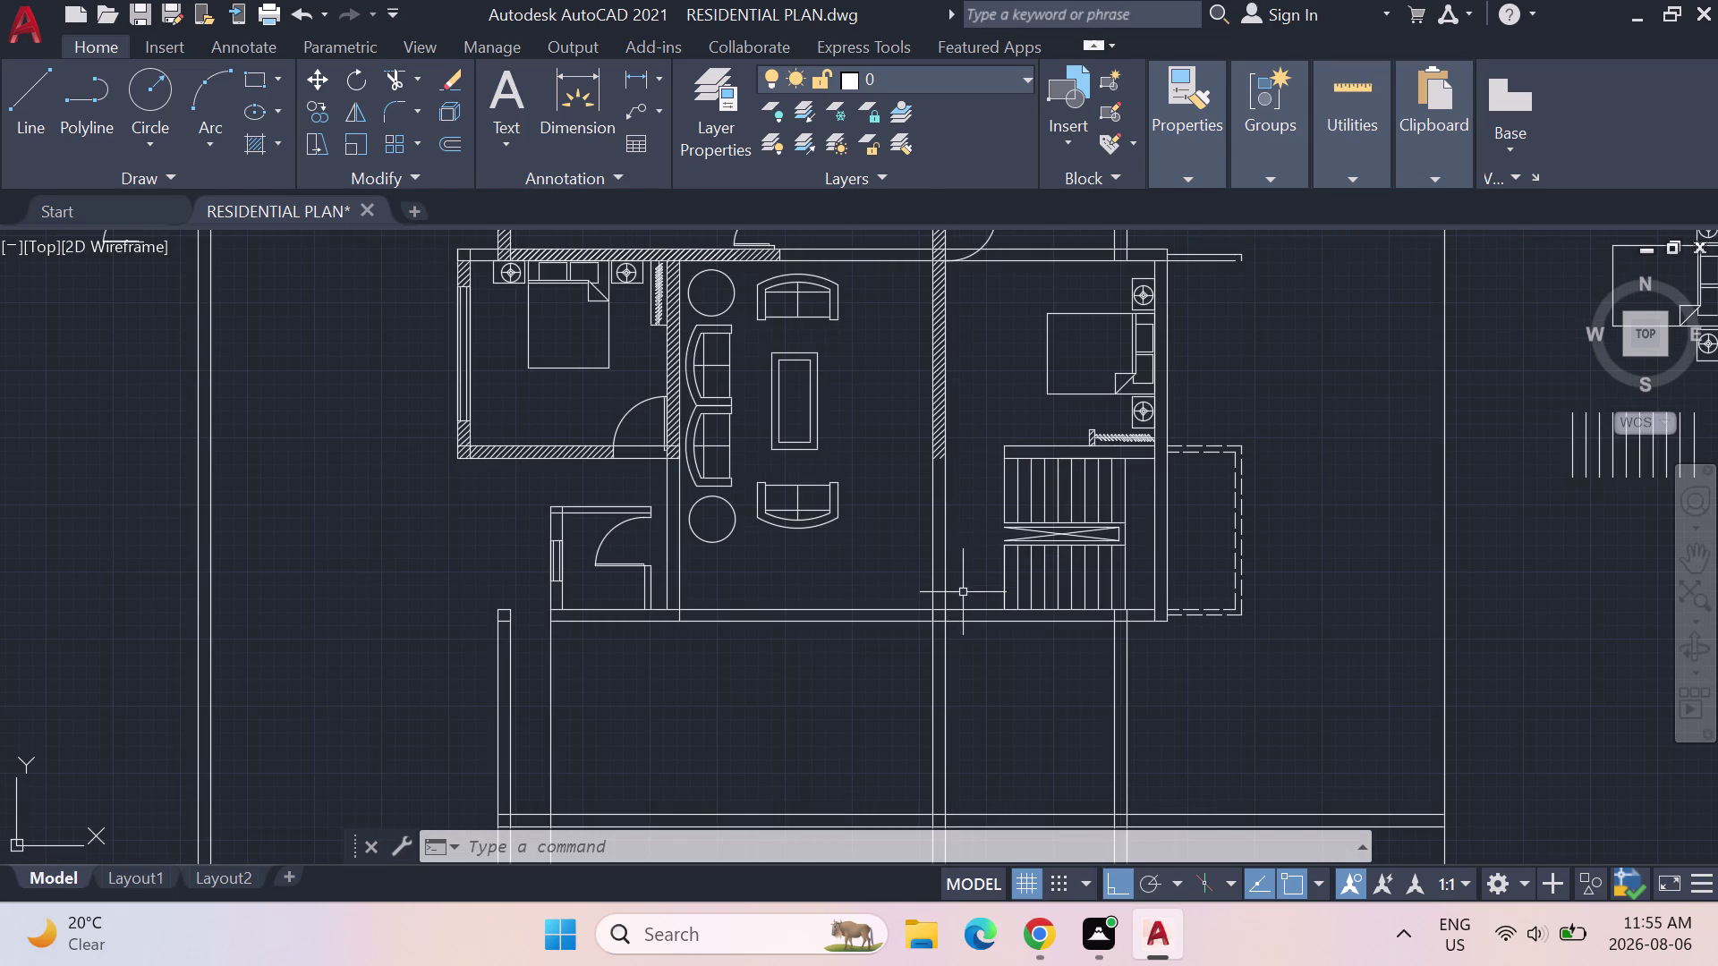
click(8, 92)
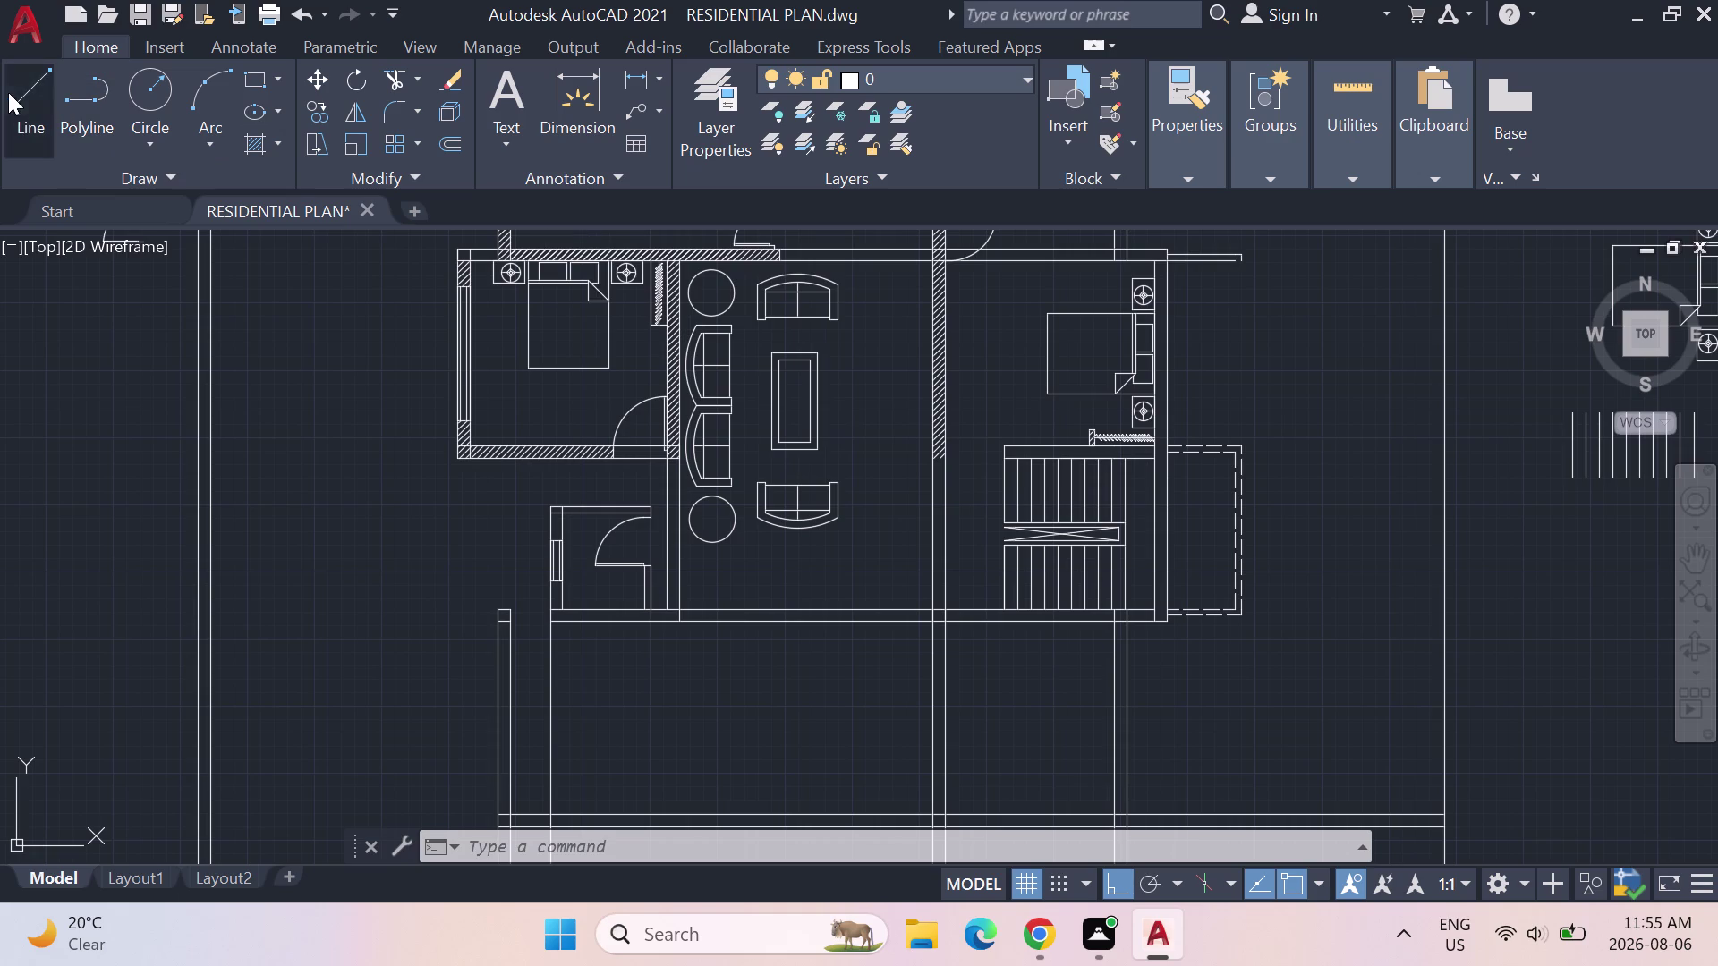
scroll(up, 3)
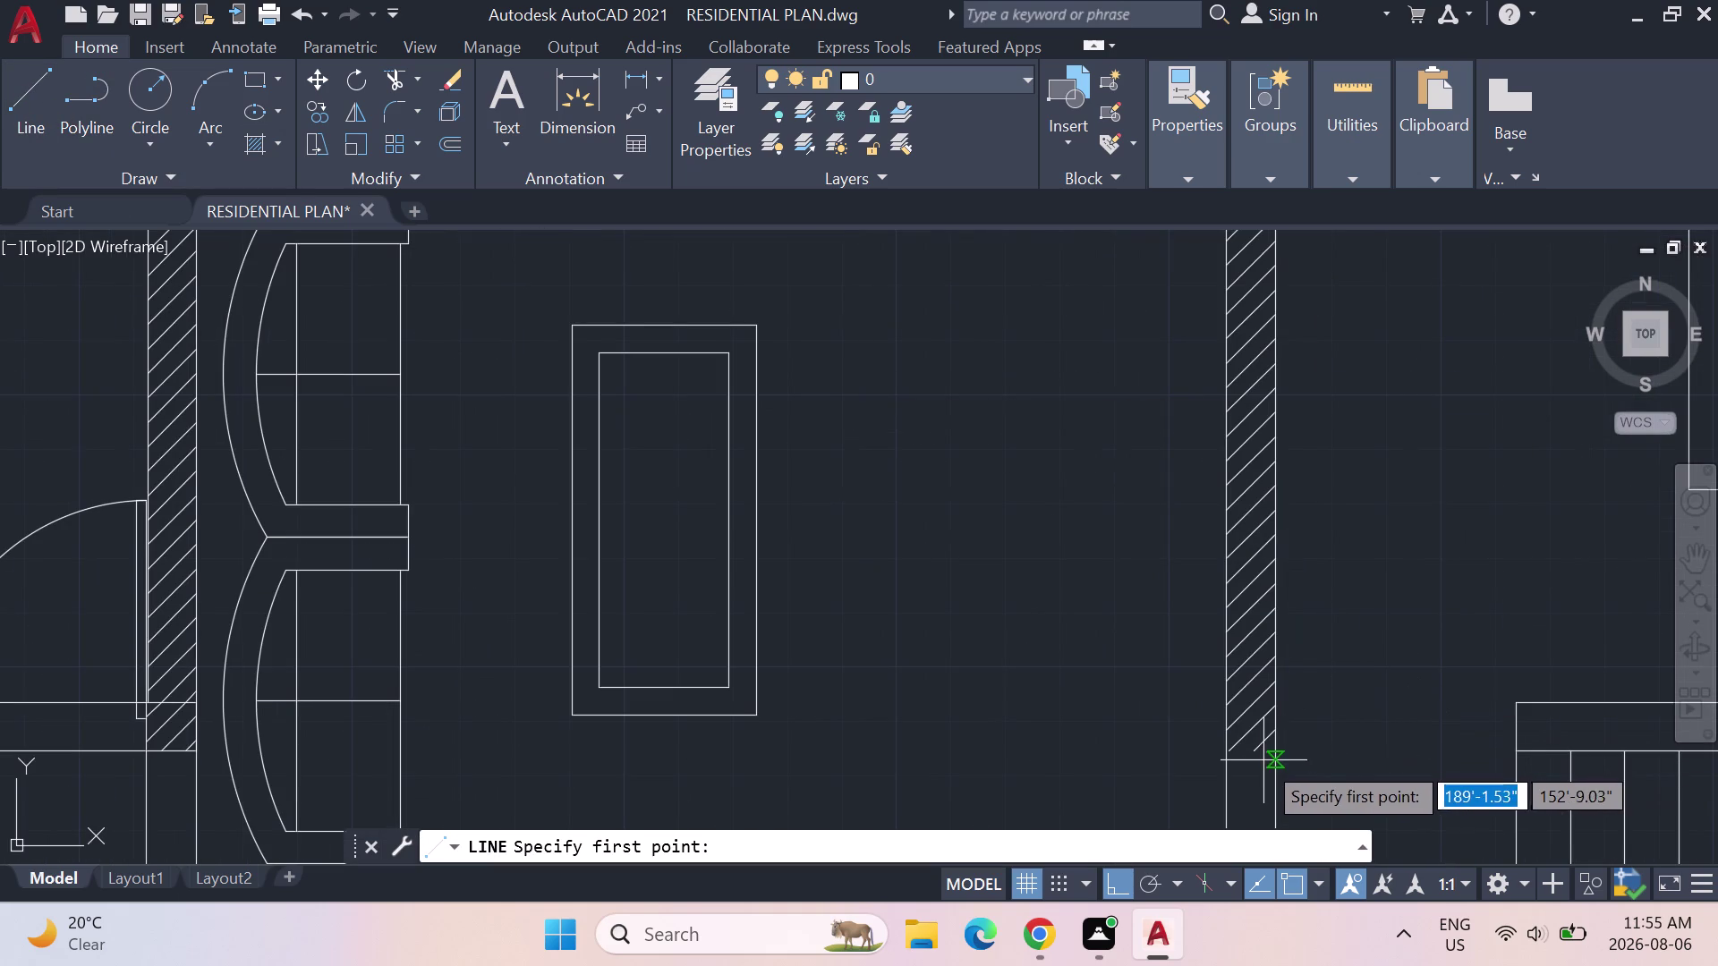
click(1230, 755)
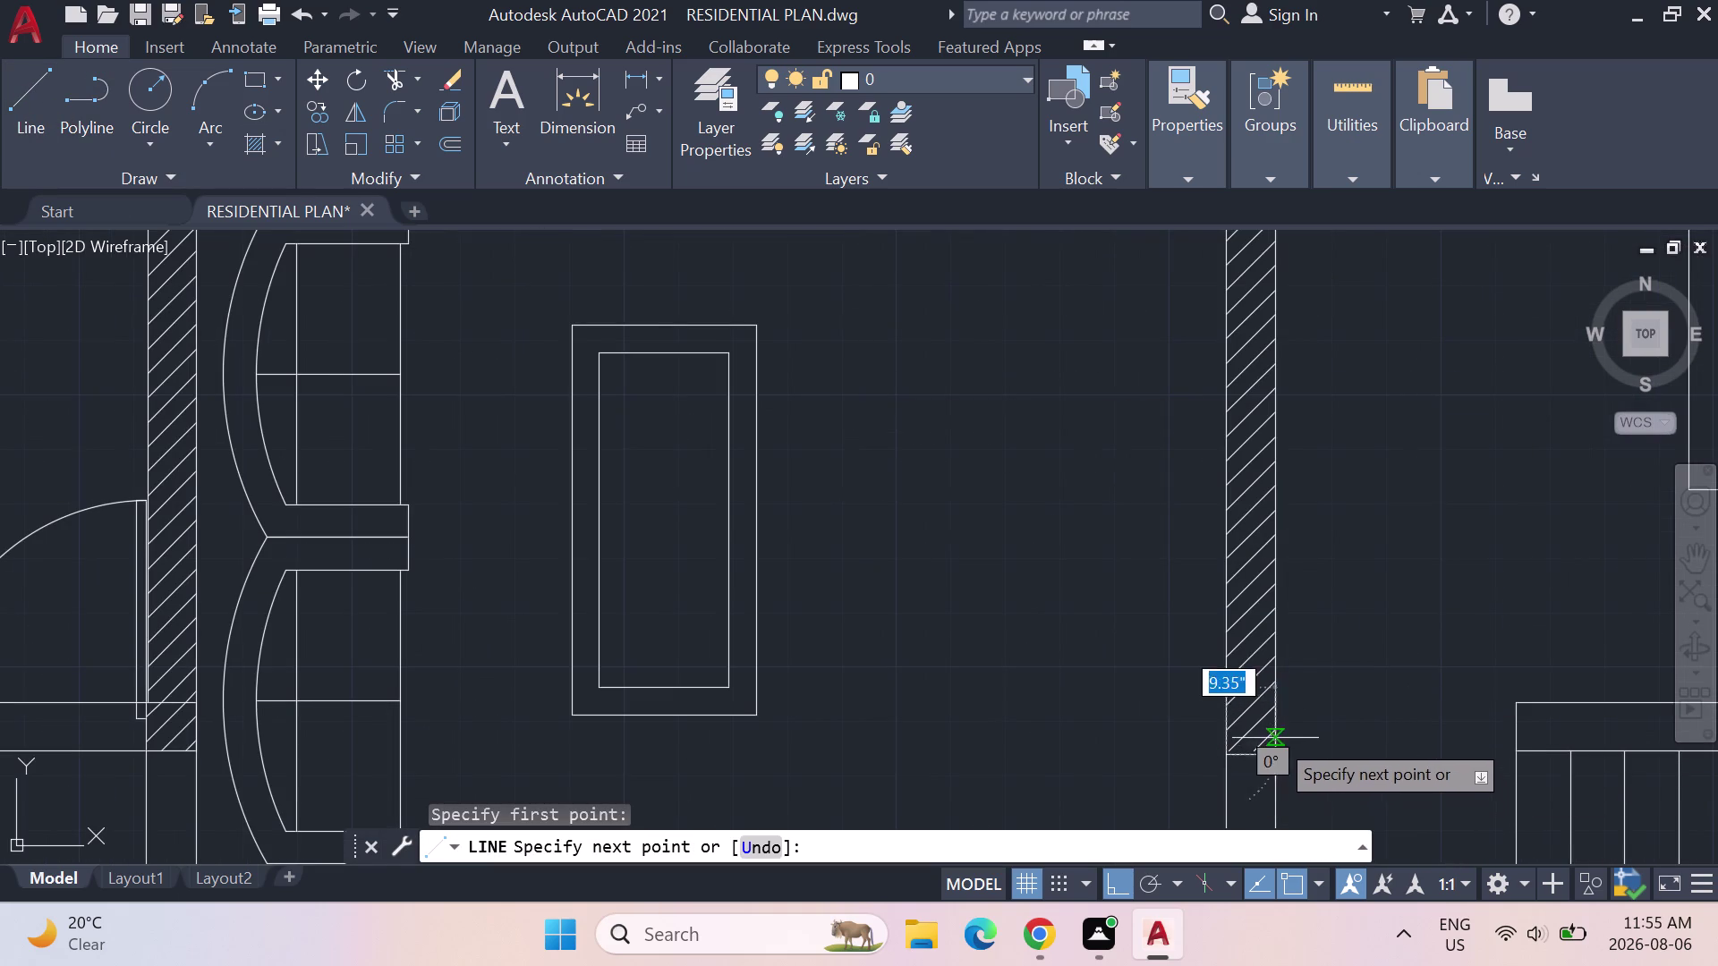
key(Escape)
scroll(up, 3)
middle_drag(1230, 611, 1115, 342)
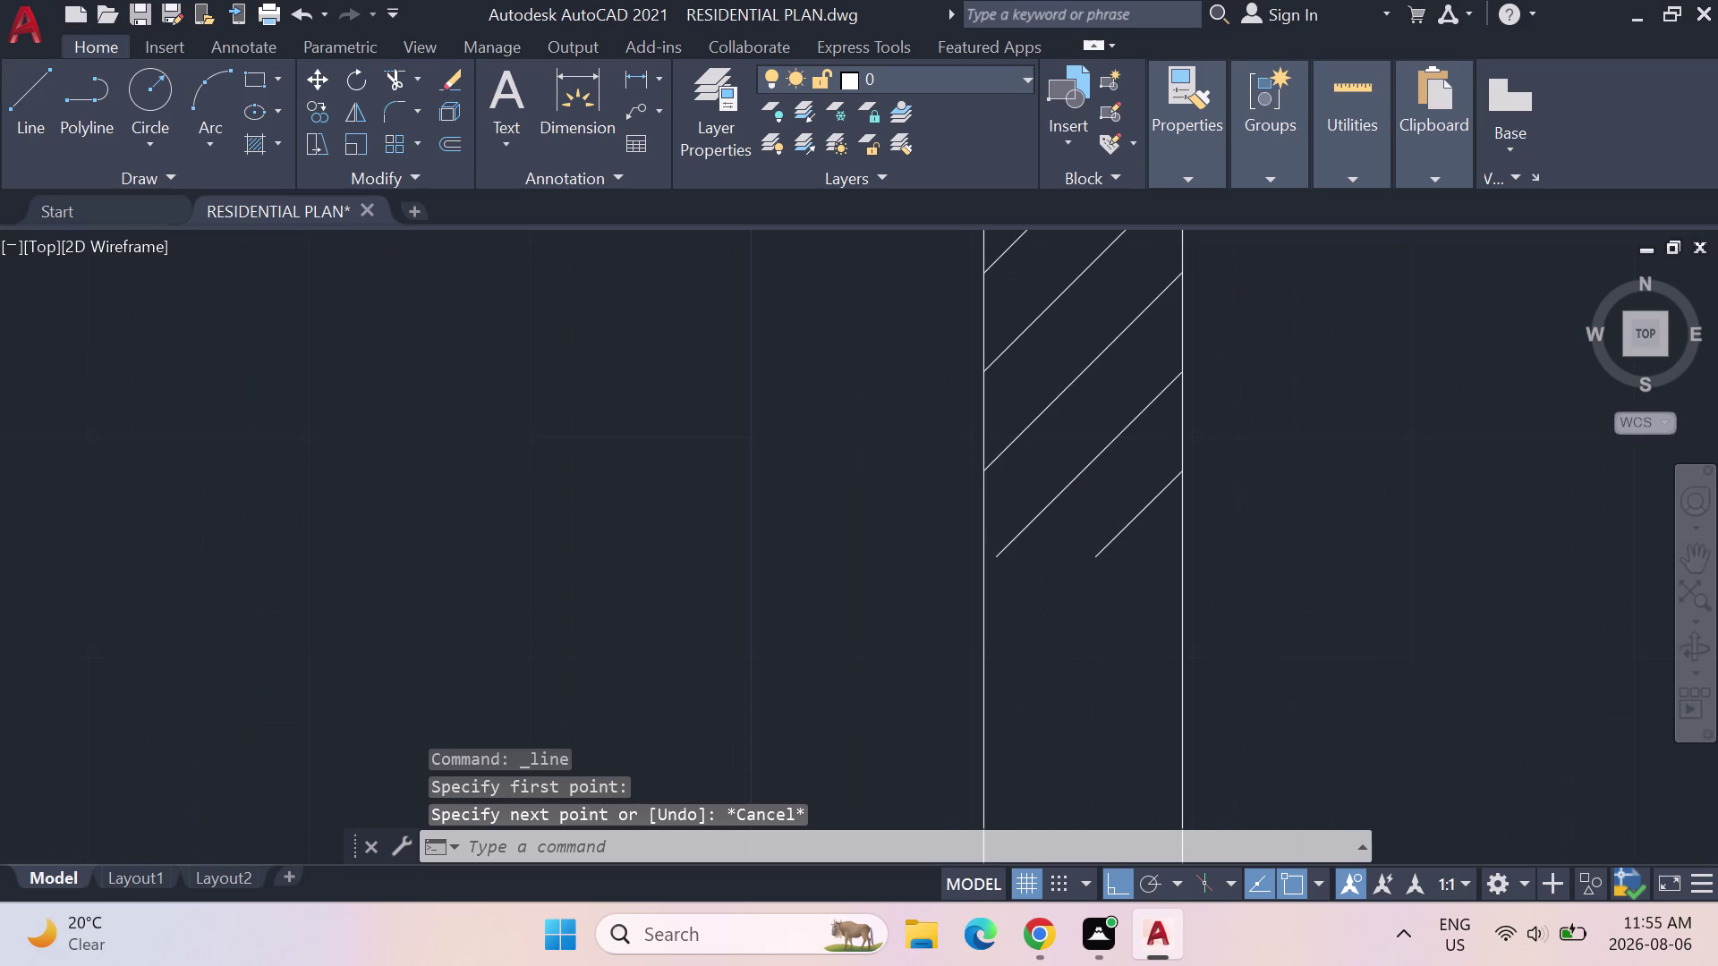
Draw a horizontal line from the hatch's bottom-right corner to the wall's left edge.
click(41, 94)
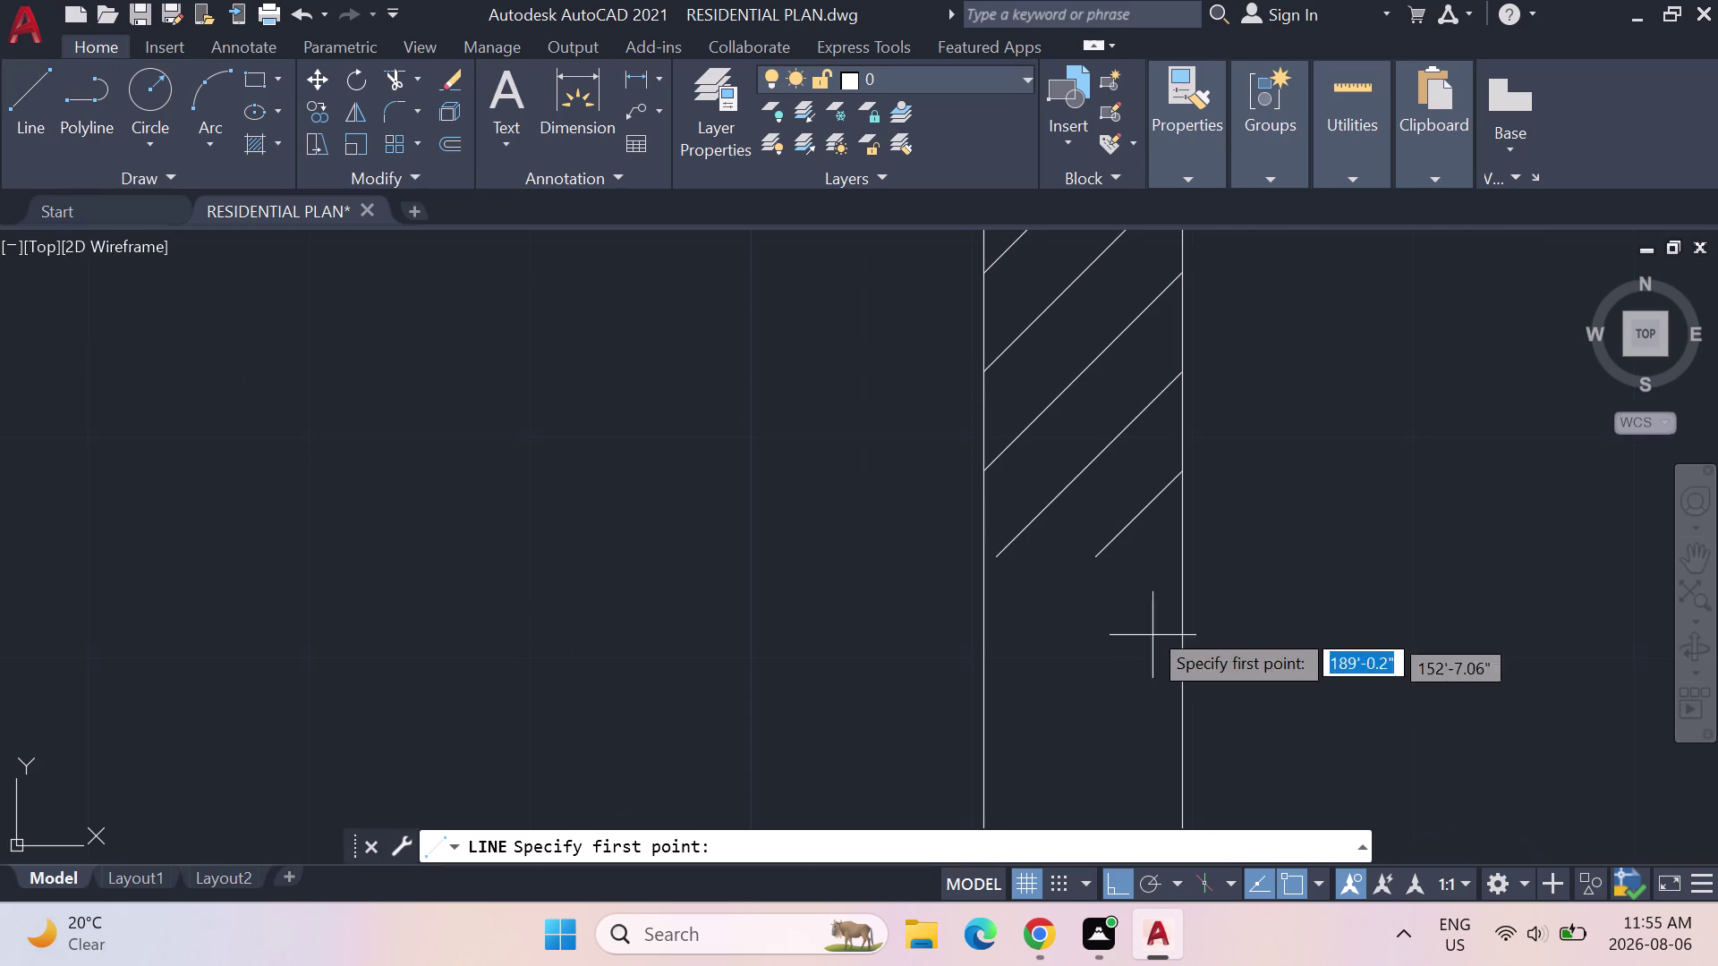
click(46, 94)
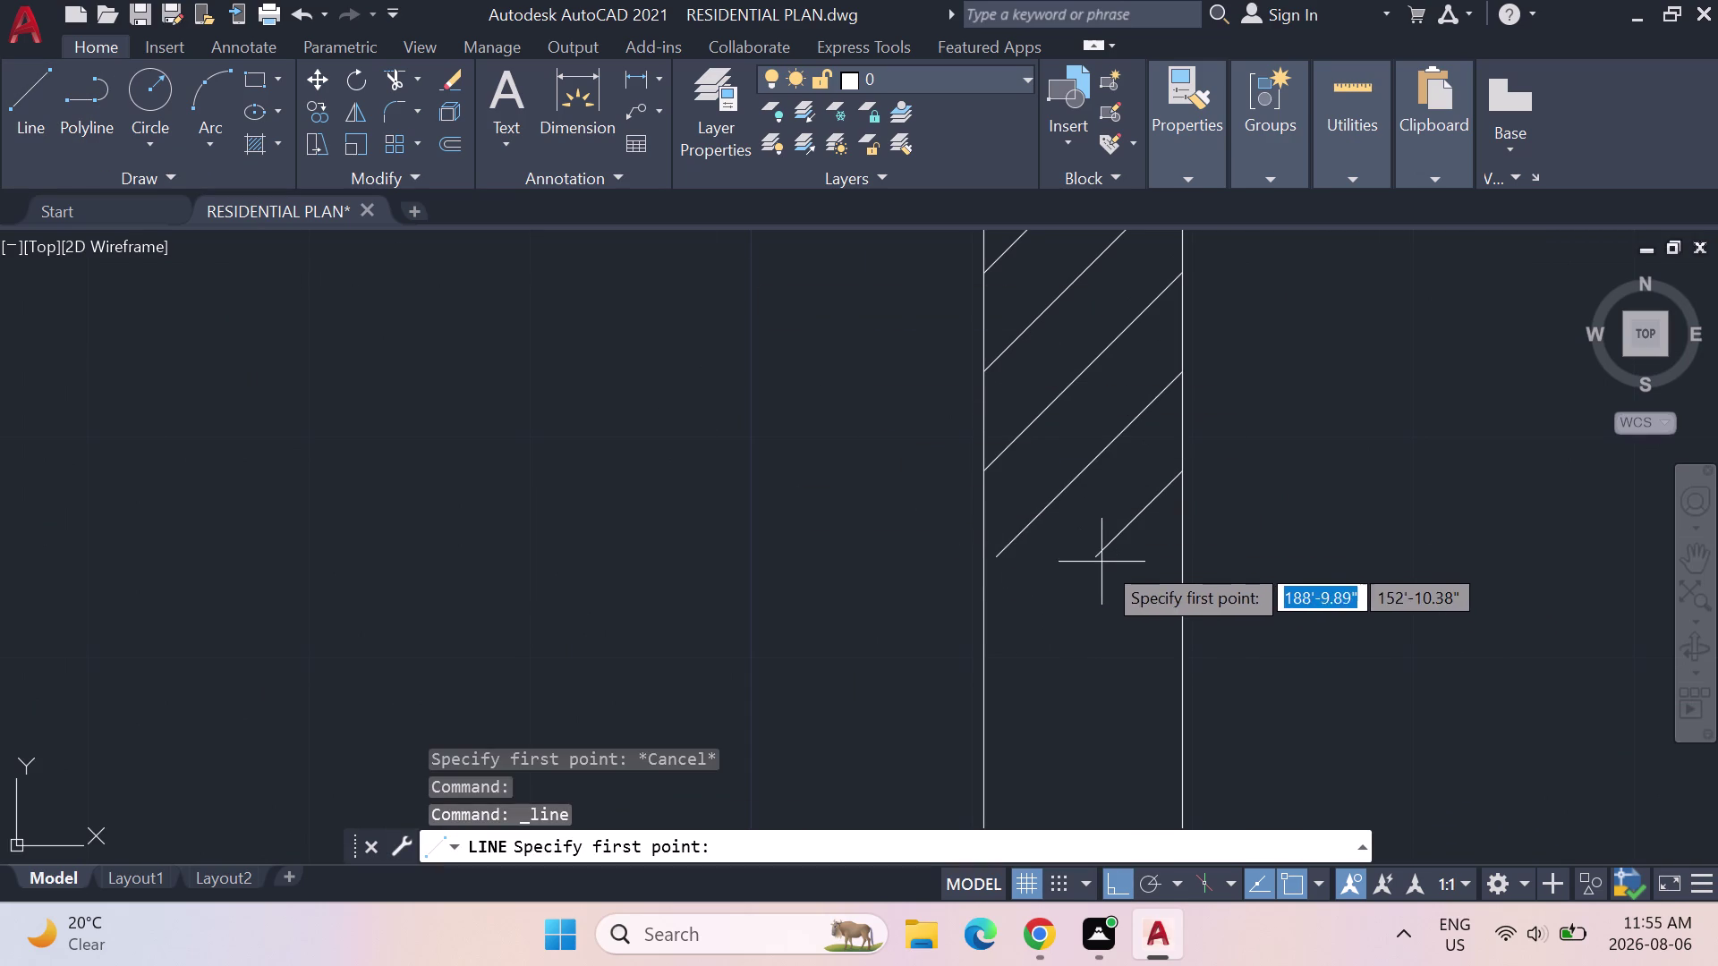
click(1183, 558)
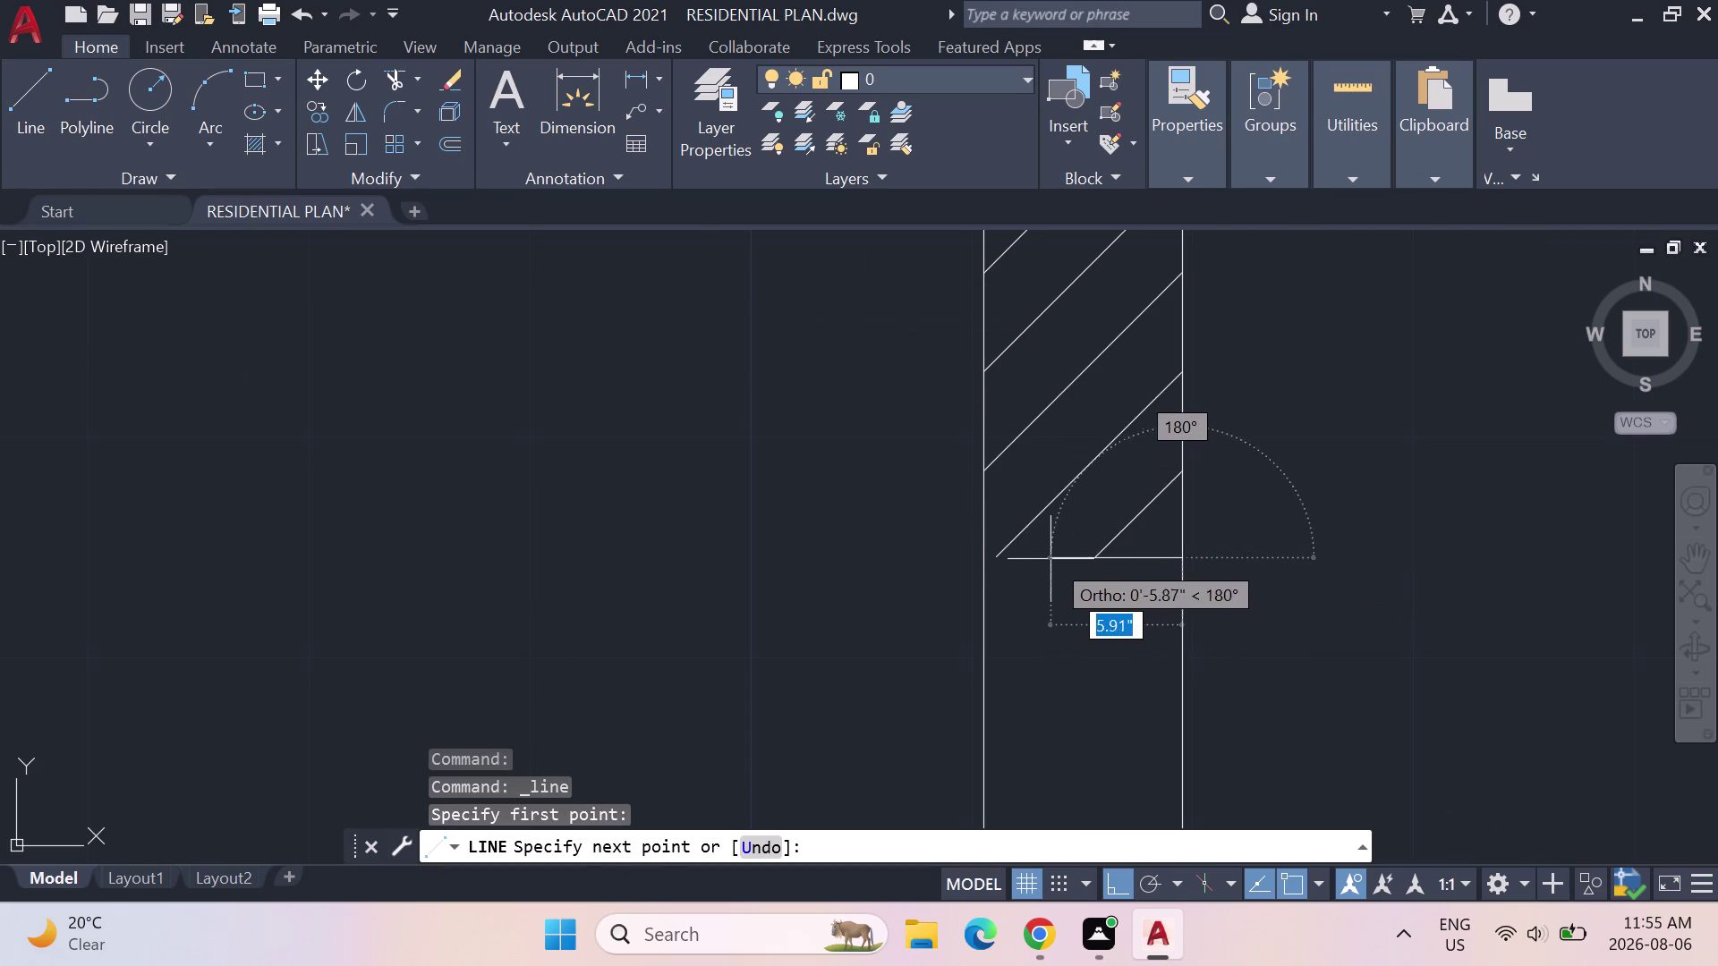
click(976, 558)
key(Escape)
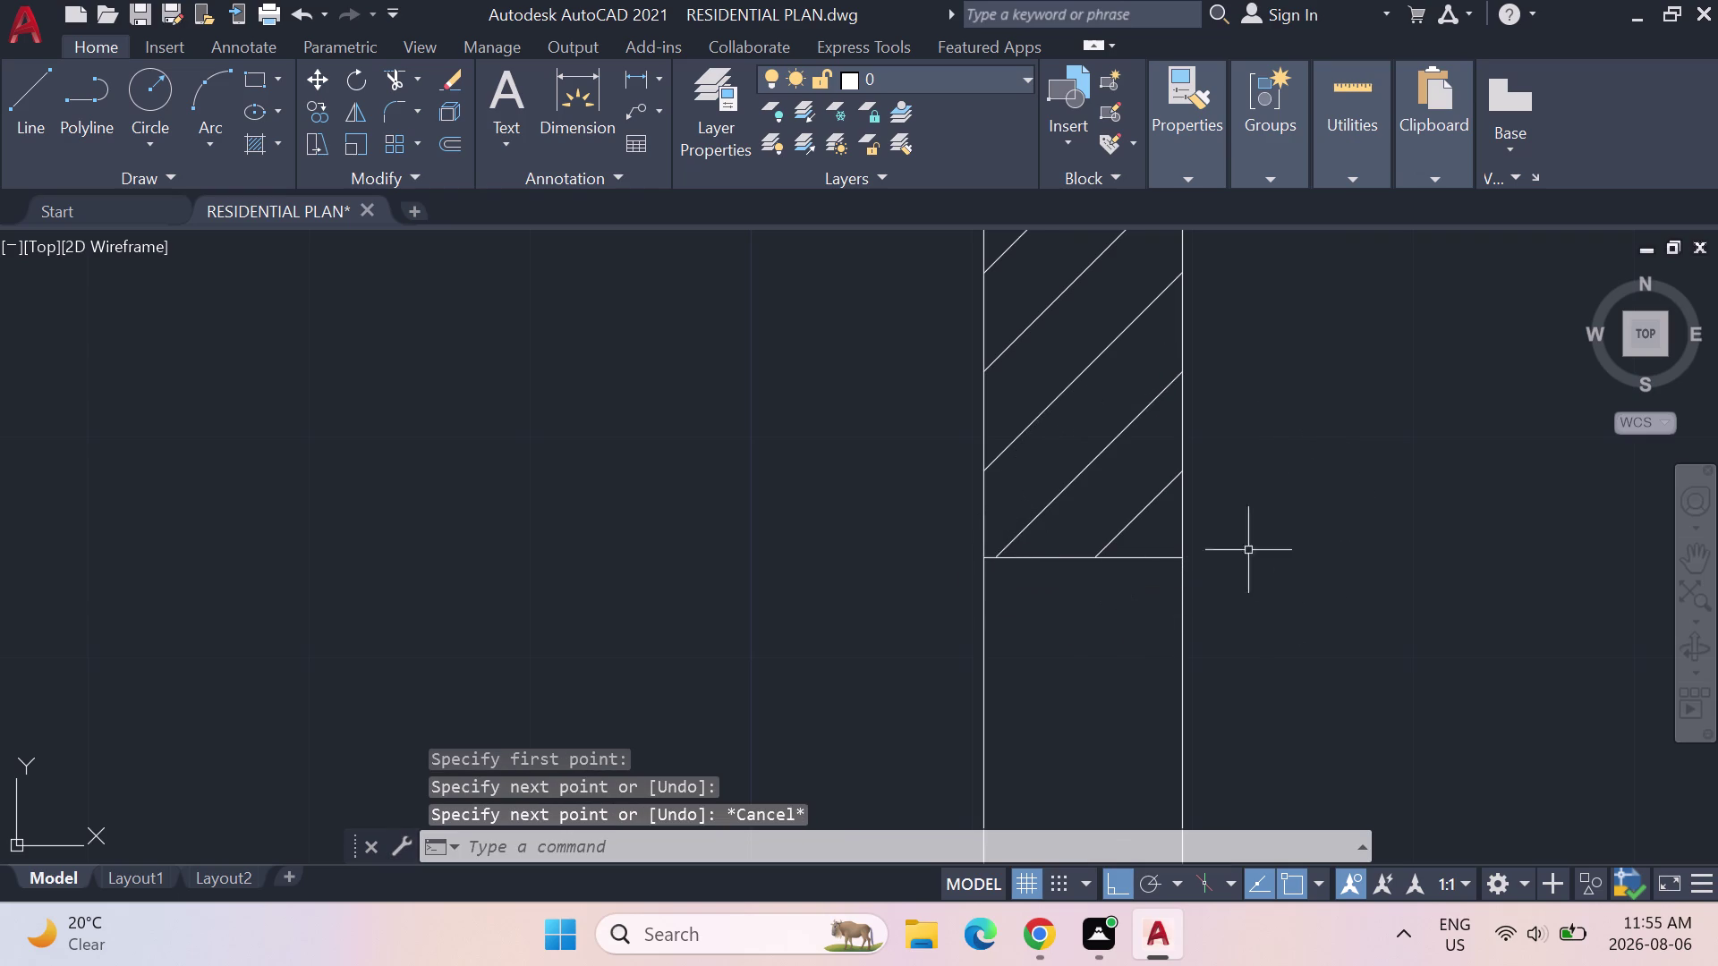
scroll(down, 3)
middle_drag(1062, 526, 994, 482)
key(Escape)
scroll(down, 3)
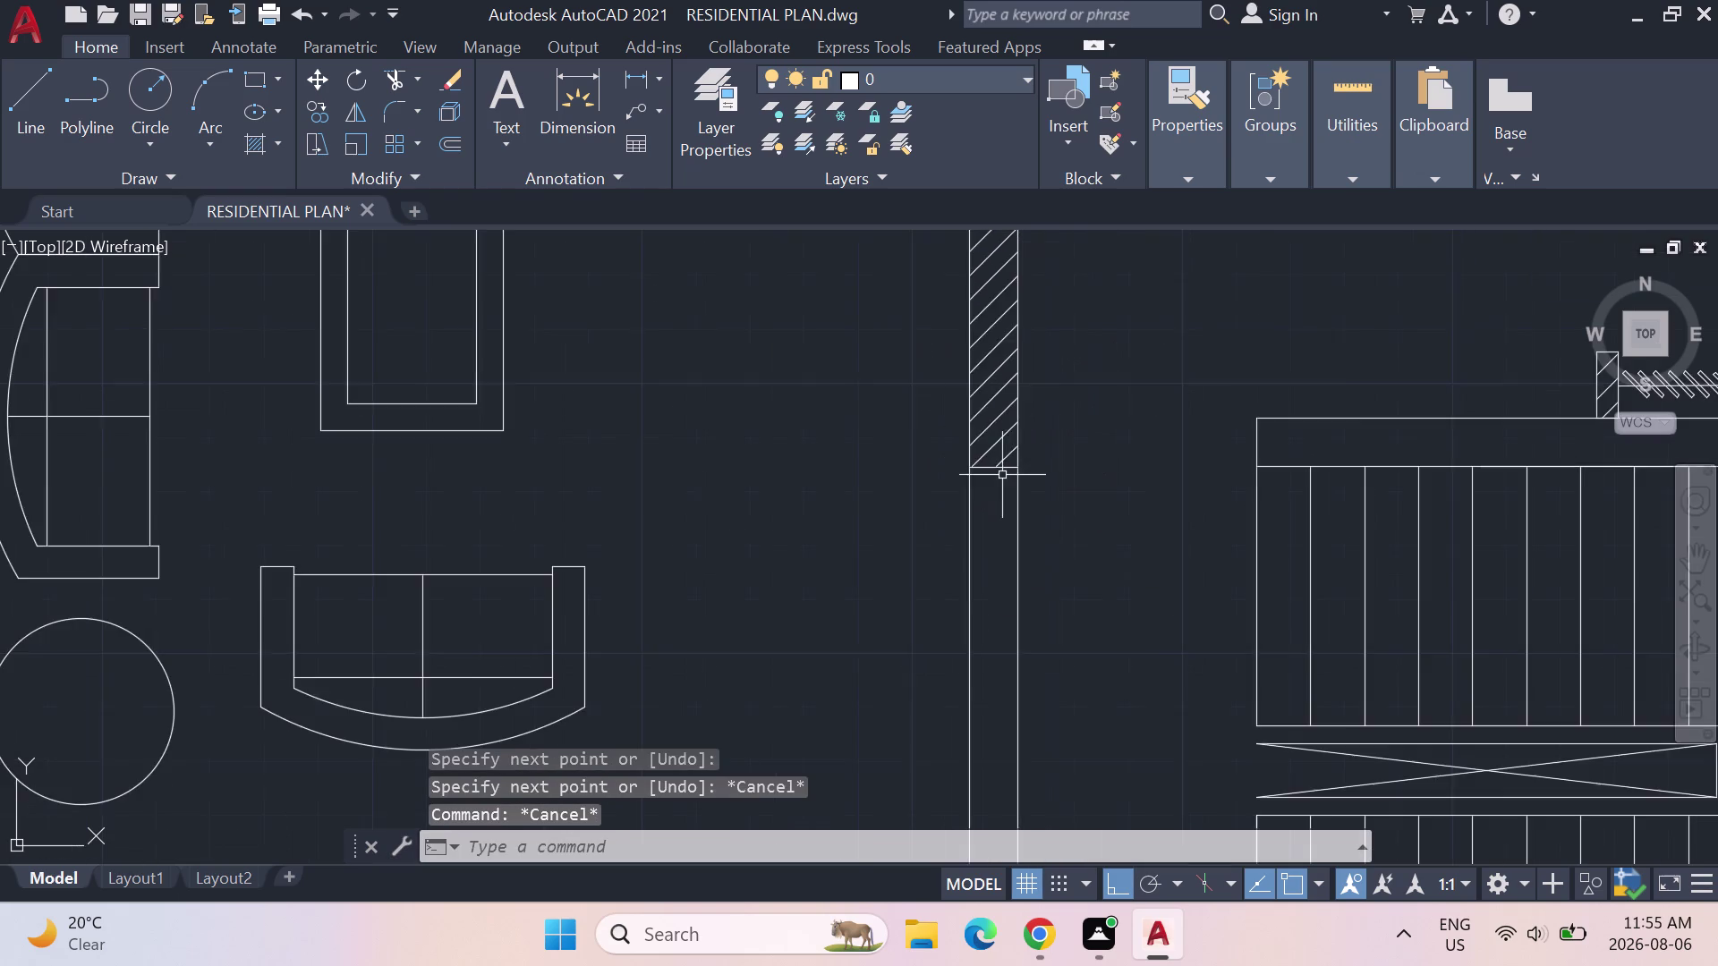
scroll(down, 3)
Abandon a line started on the floor line and browse the lineweight choices.
middle_drag(999, 545, 938, 398)
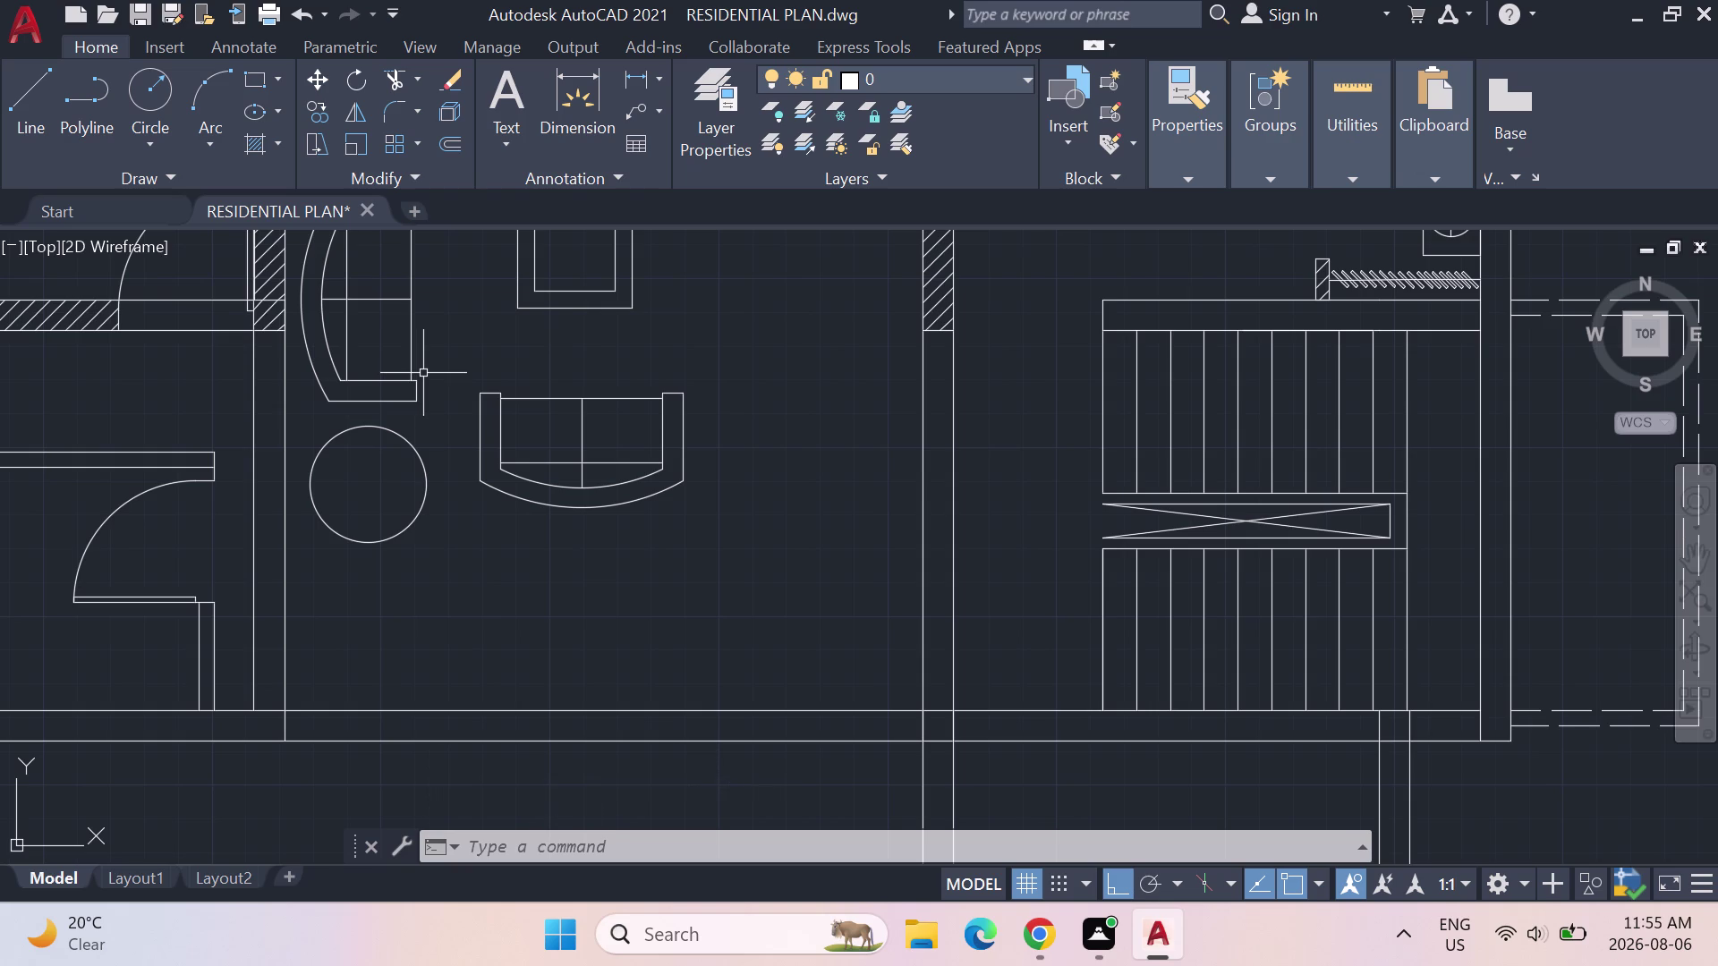
click(48, 105)
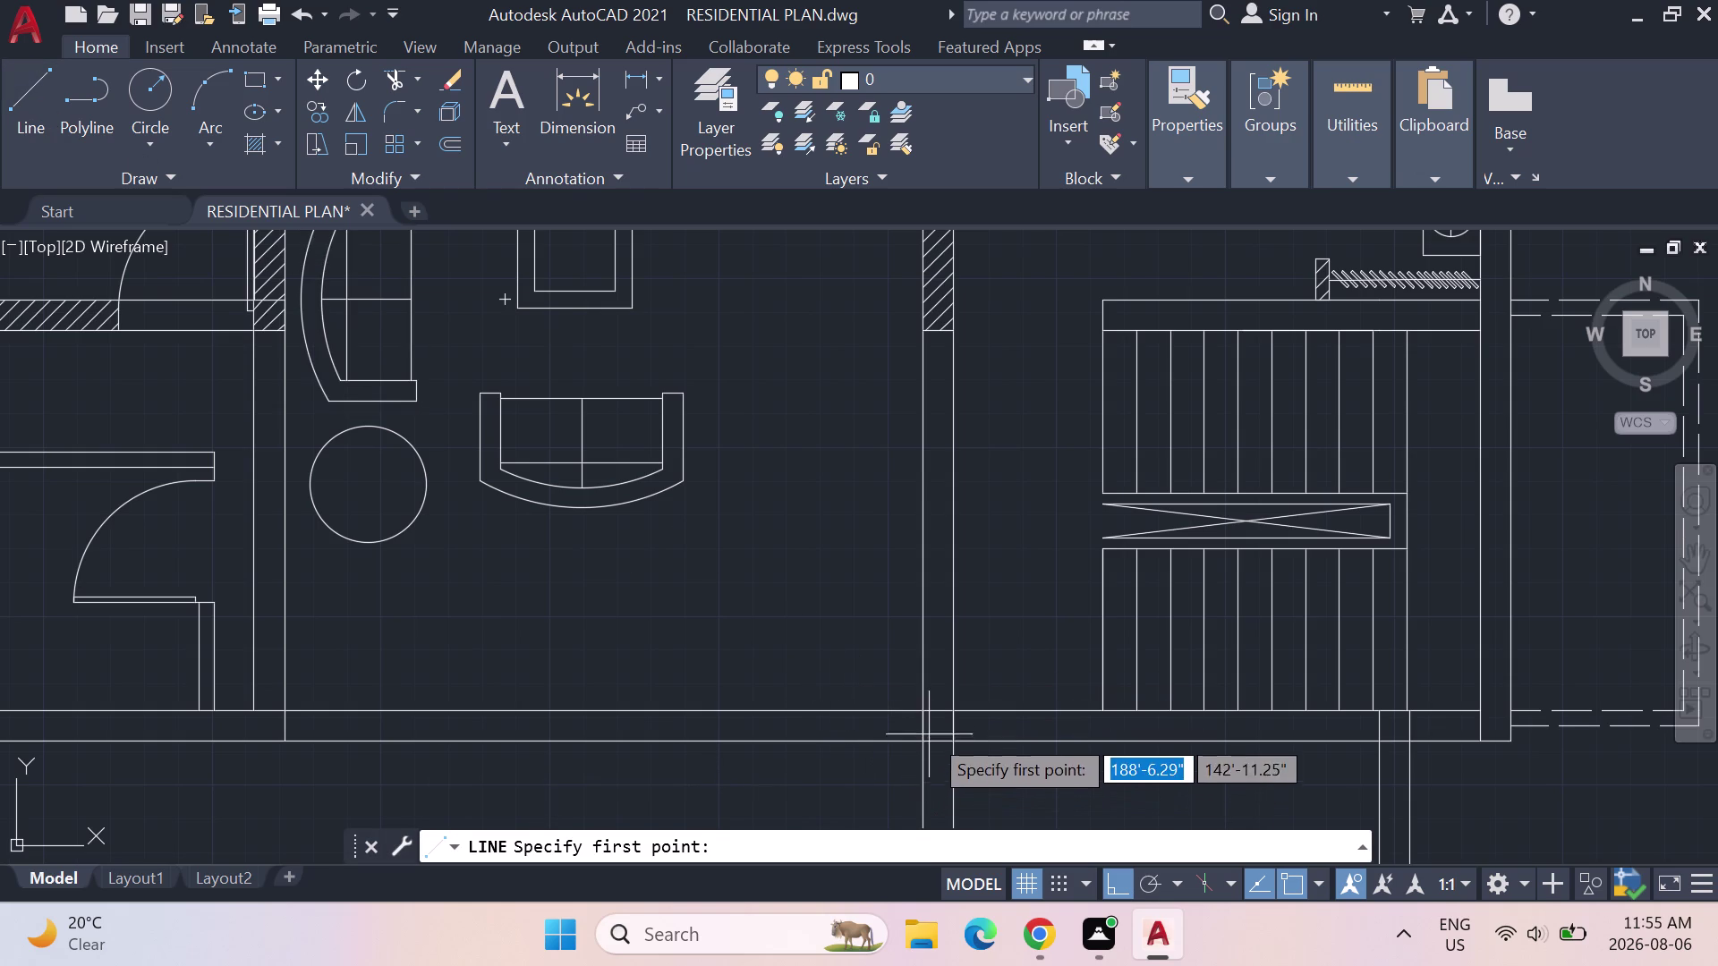
click(928, 710)
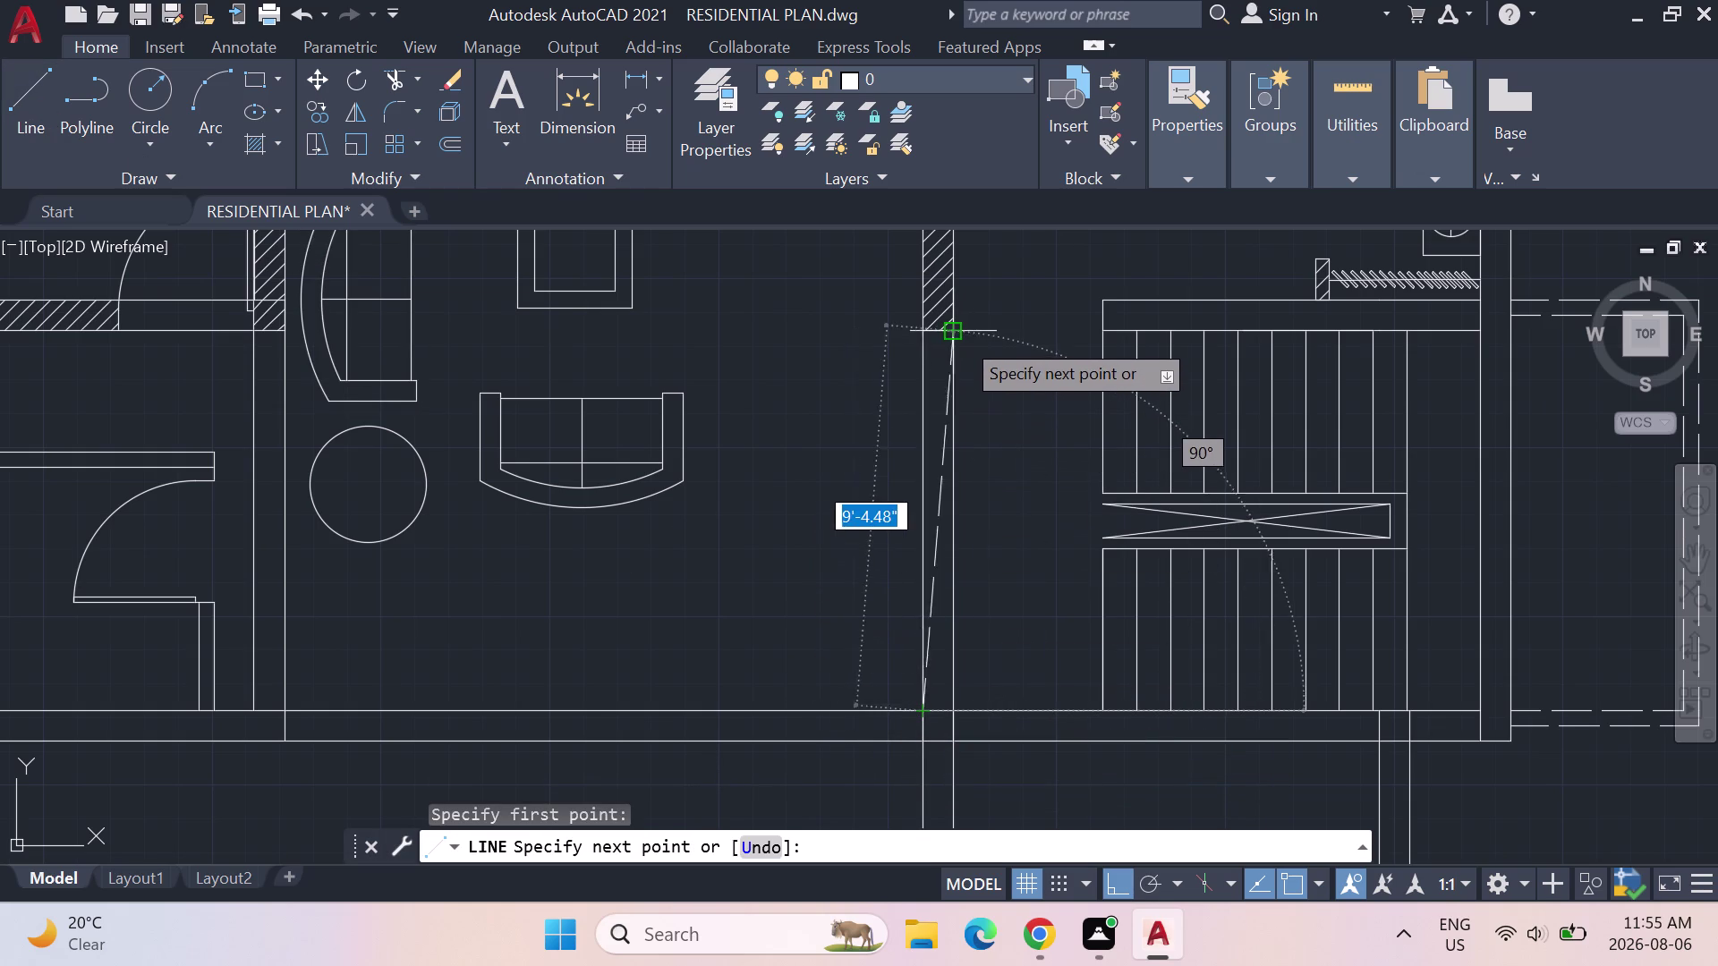
key(Escape)
key(Escape)
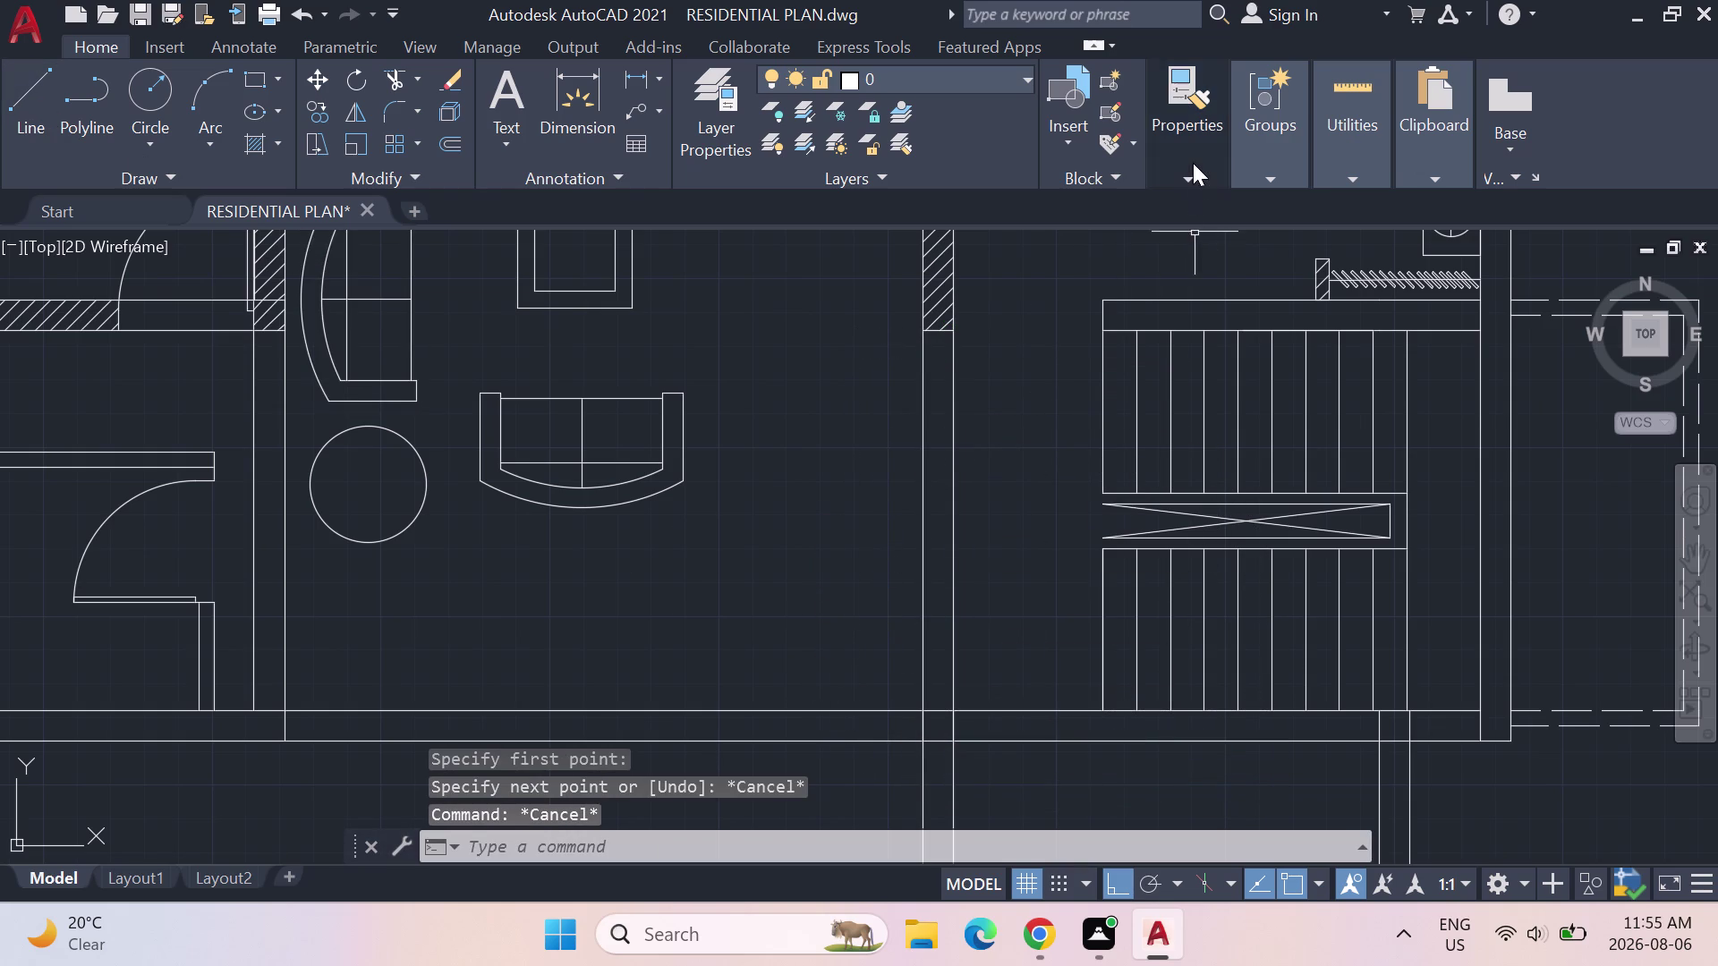
click(1192, 163)
click(1299, 237)
click(1341, 278)
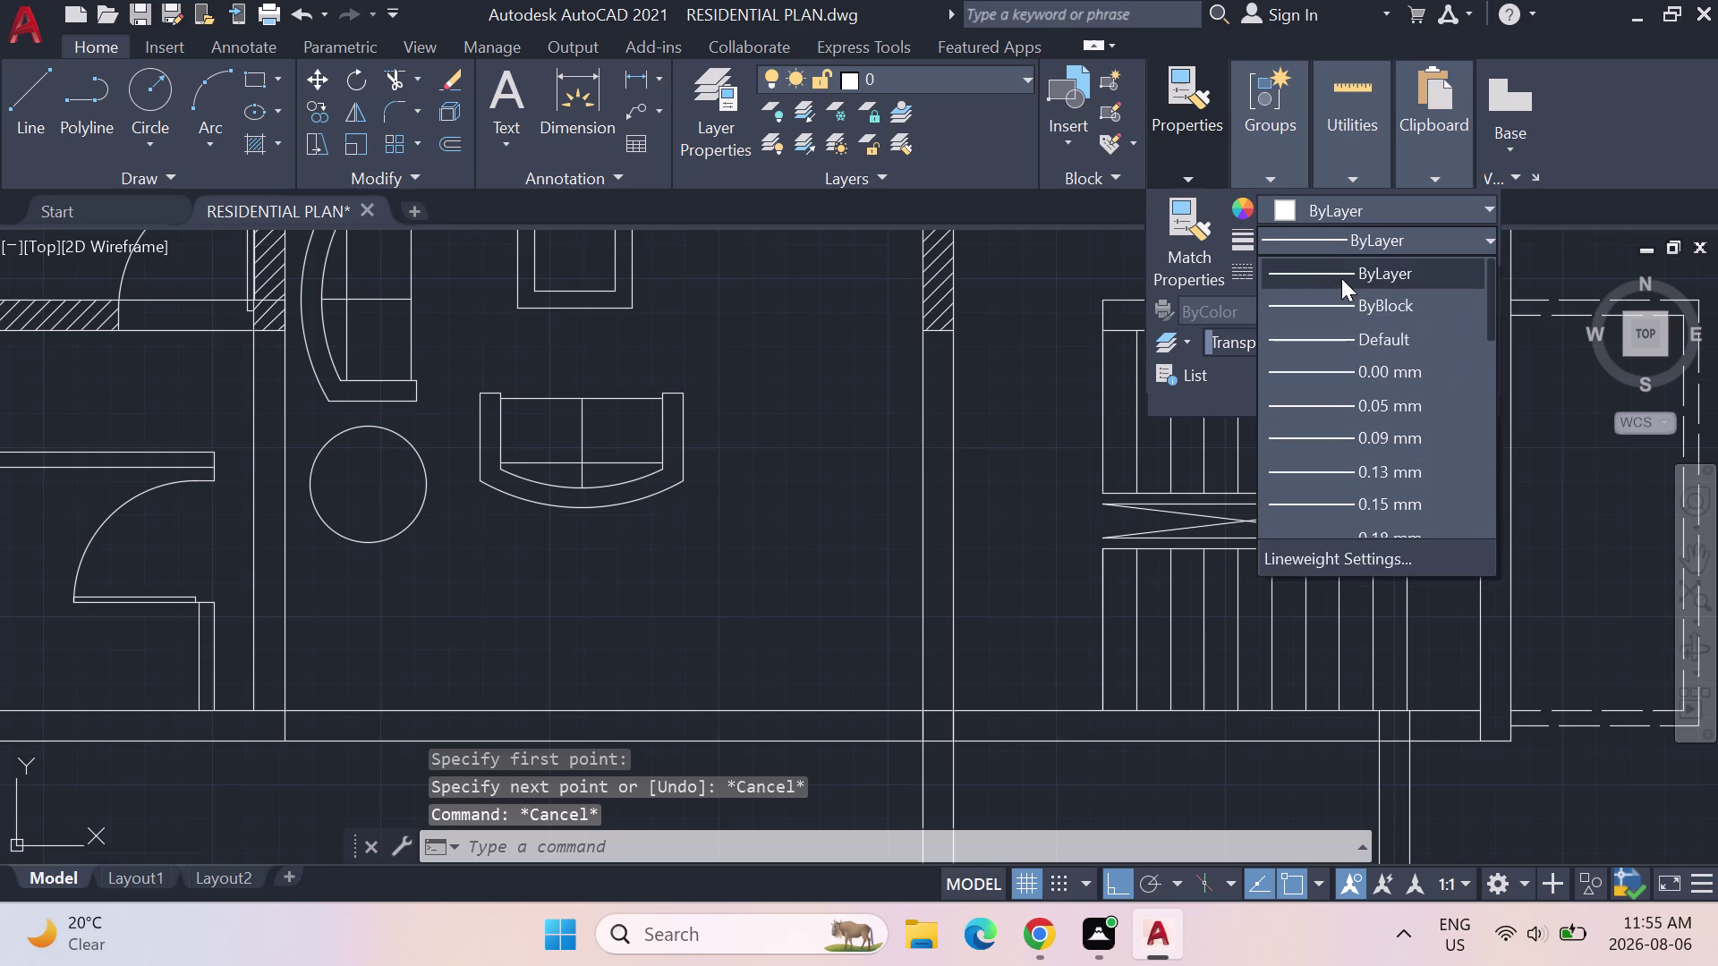
Set ACAD_ISO02W100 as the current linetype.
click(11, 102)
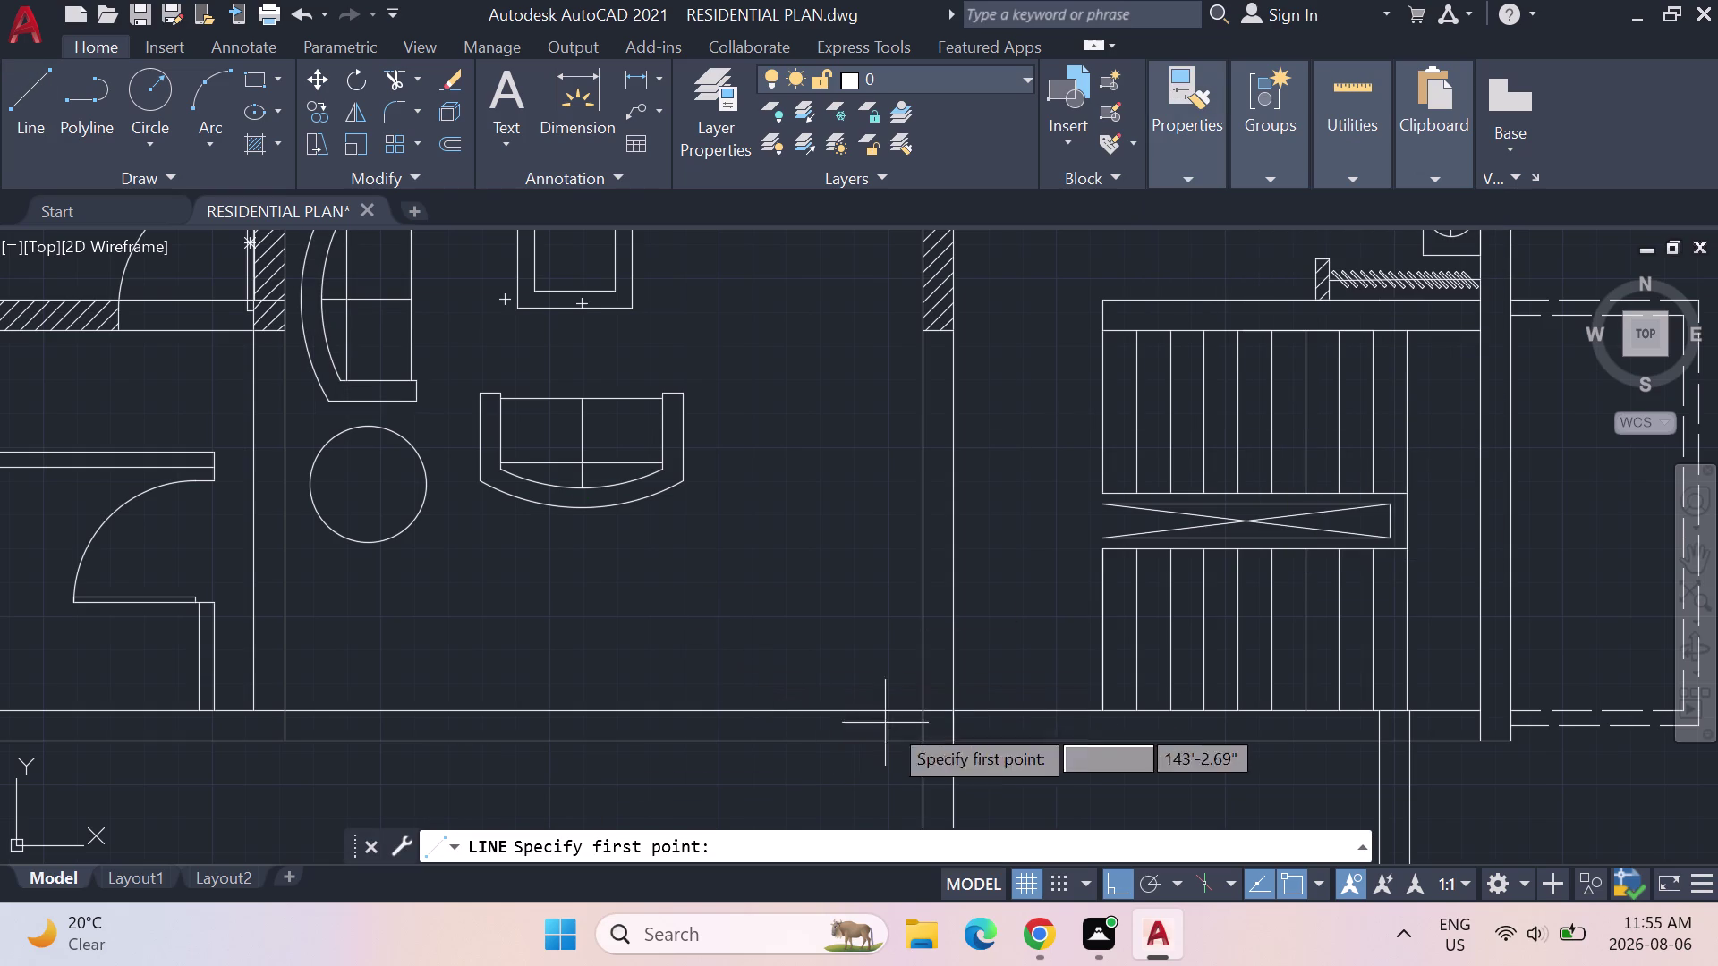
drag(927, 712, 927, 701)
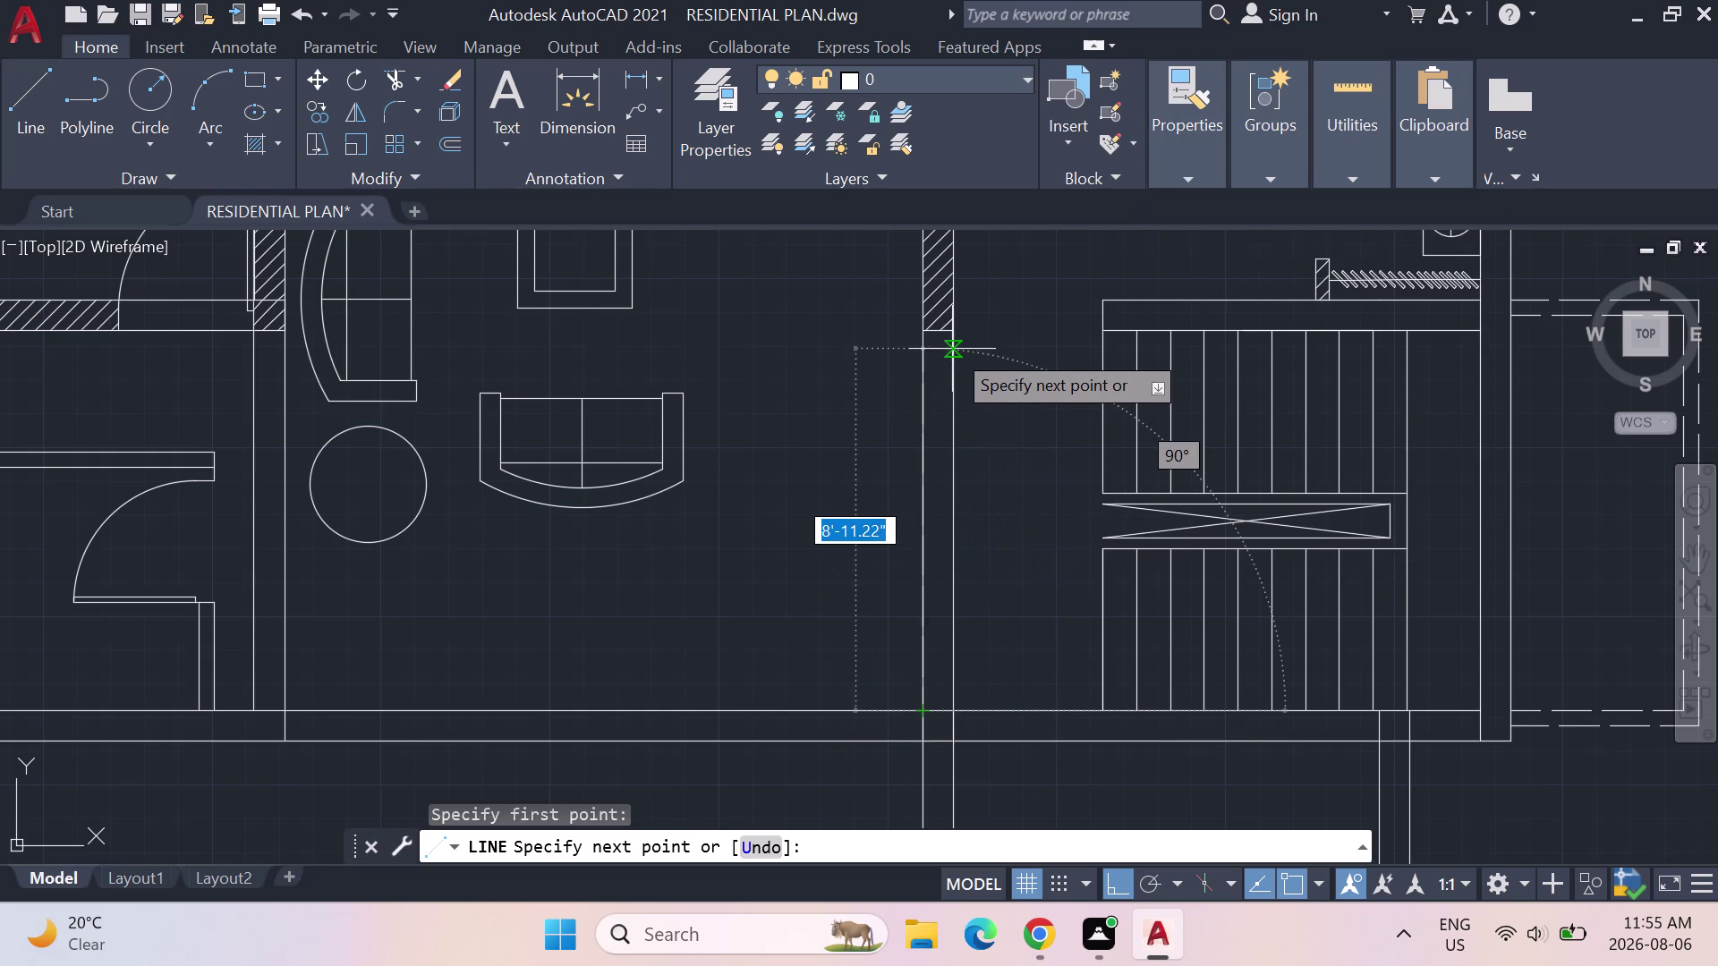
click(1201, 169)
click(1322, 281)
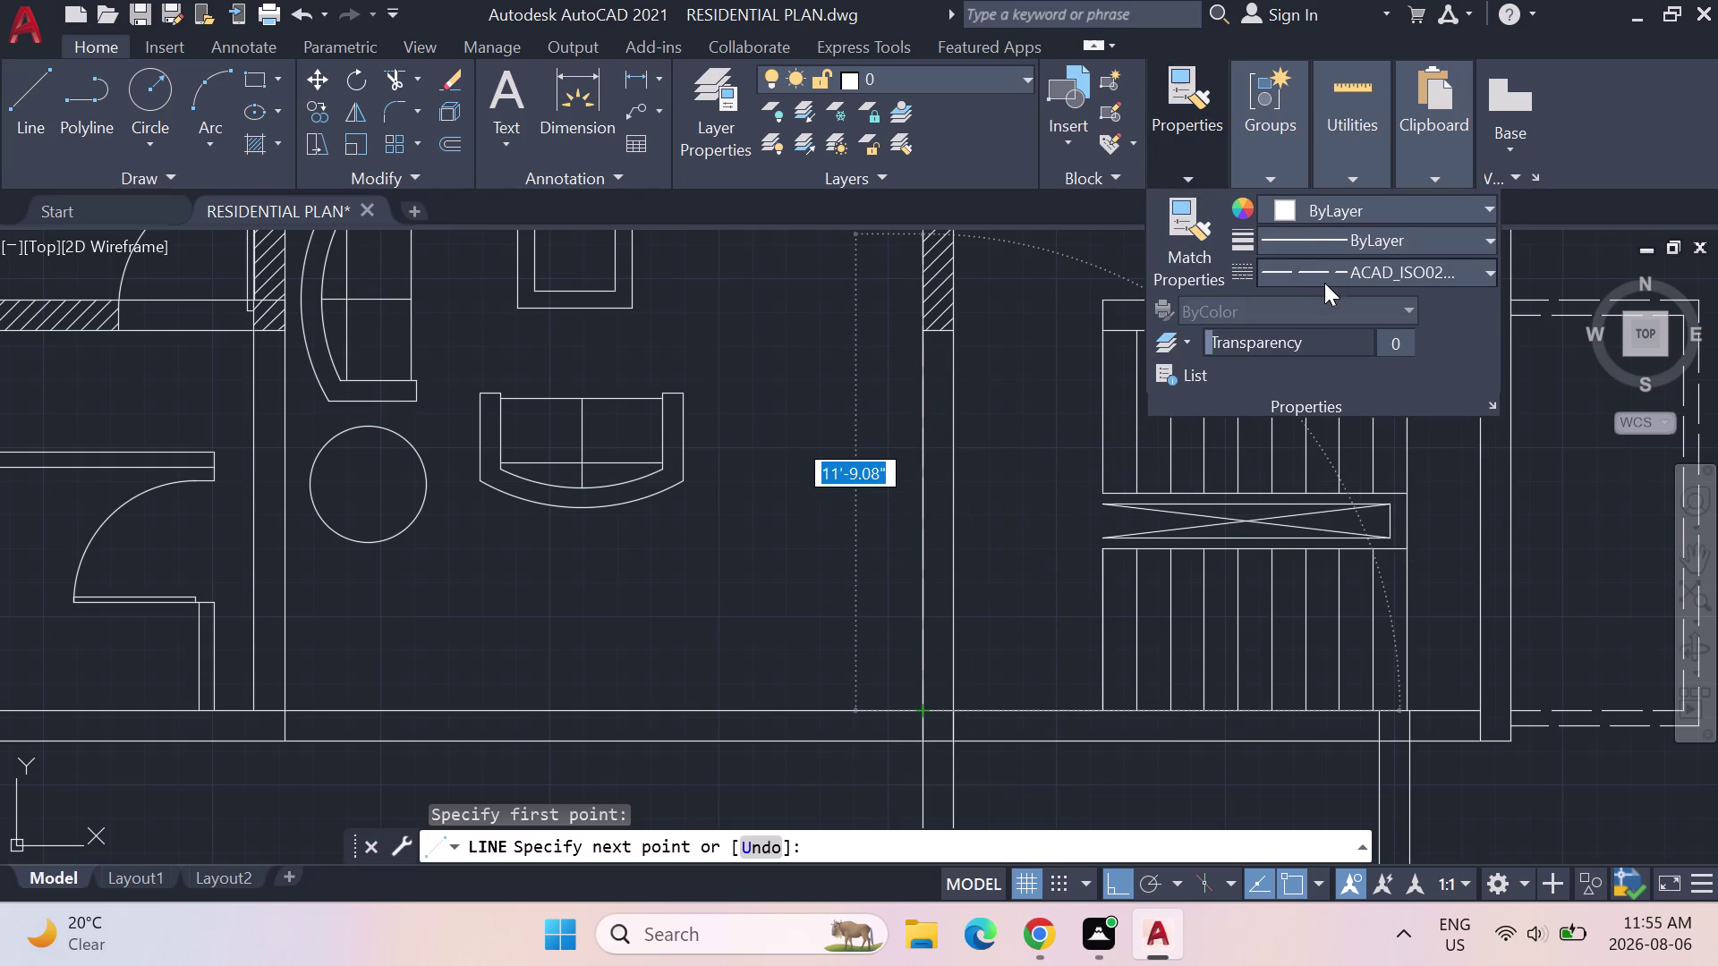
click(1321, 300)
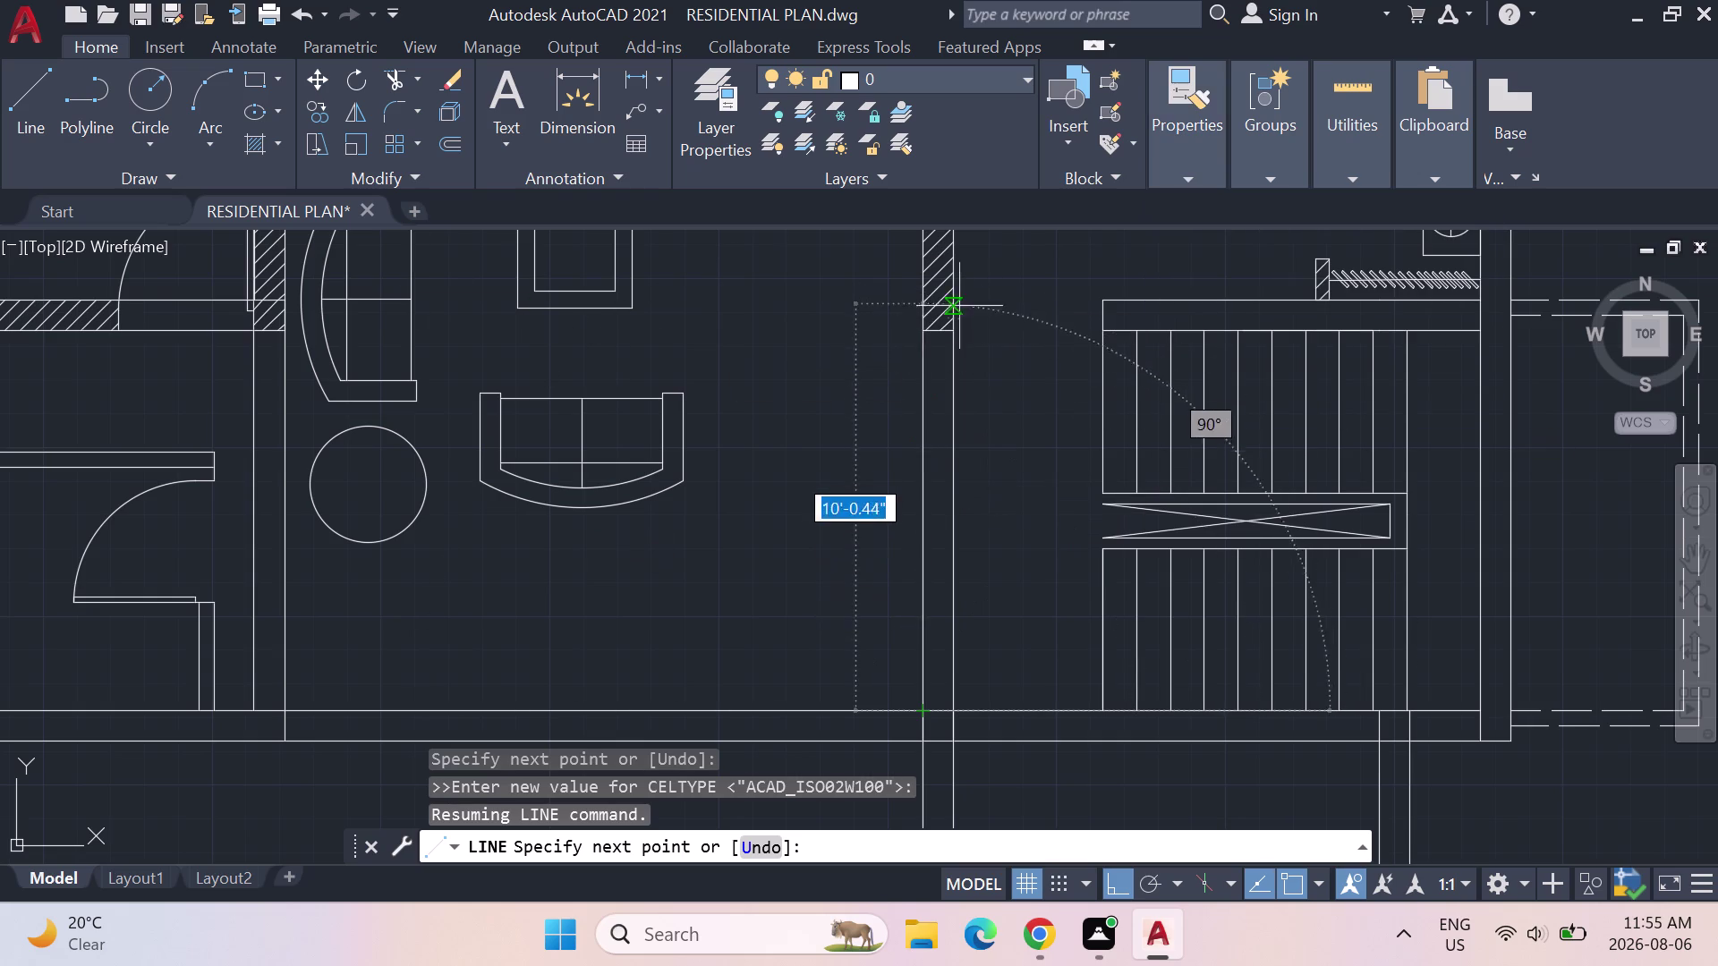
key(Escape)
Draw two slanted lines from the floor line up to the hatched wall corners.
click(32, 97)
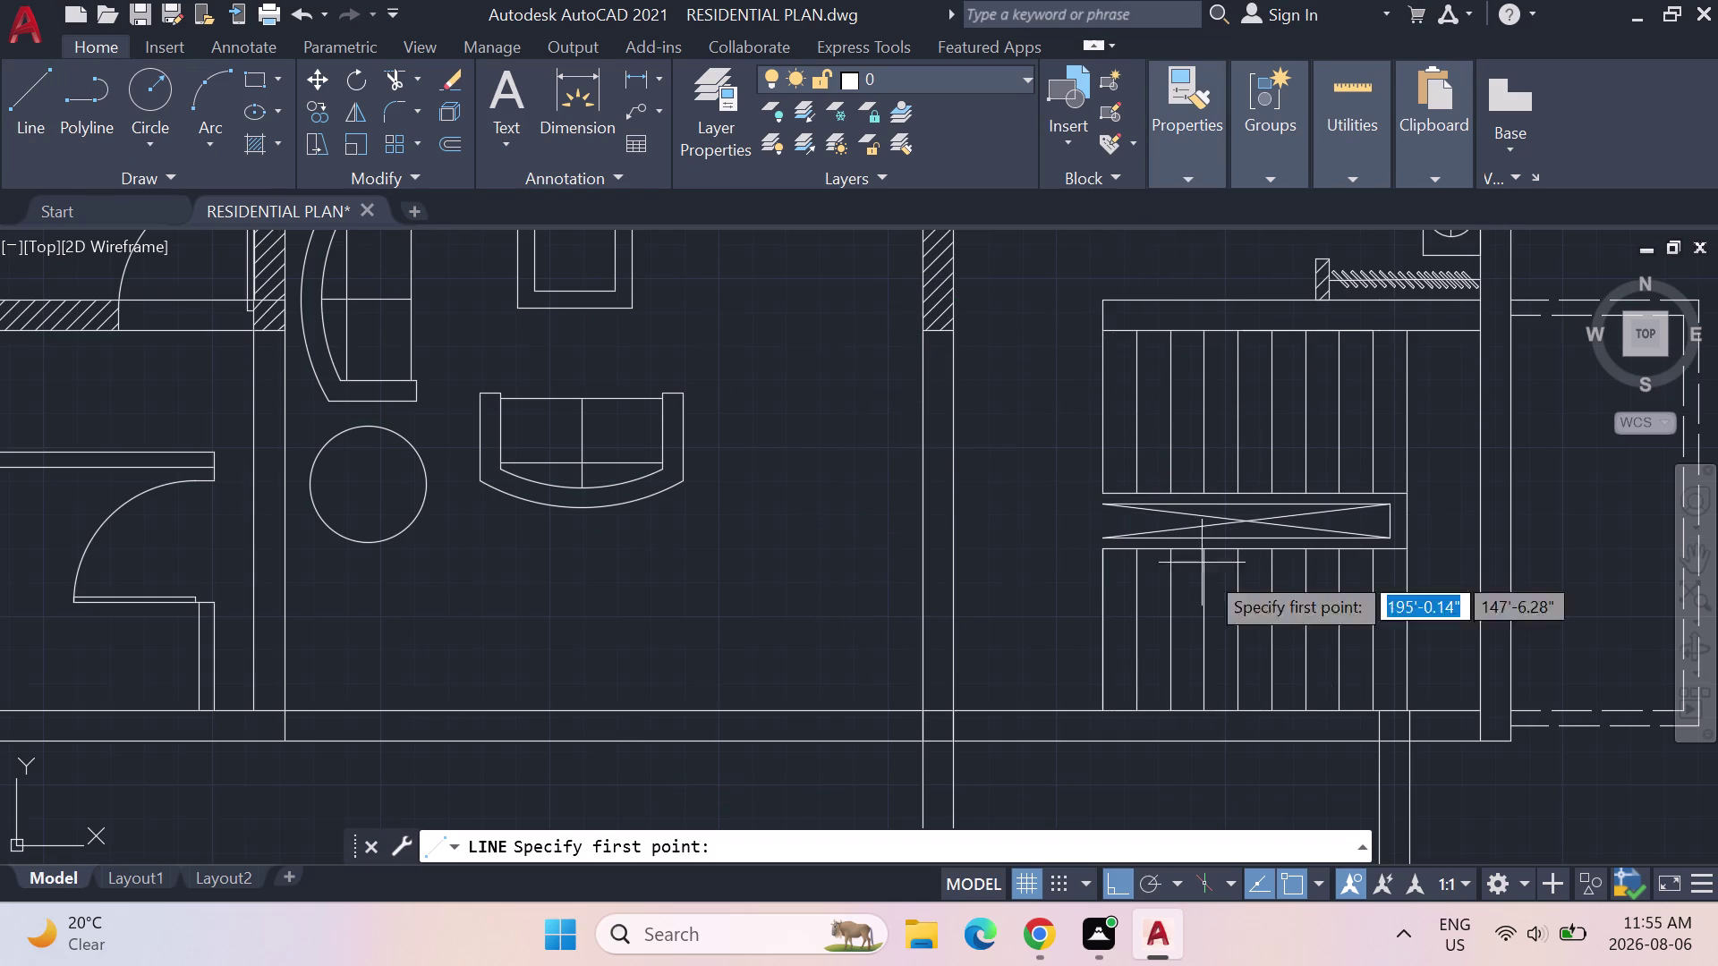
click(930, 713)
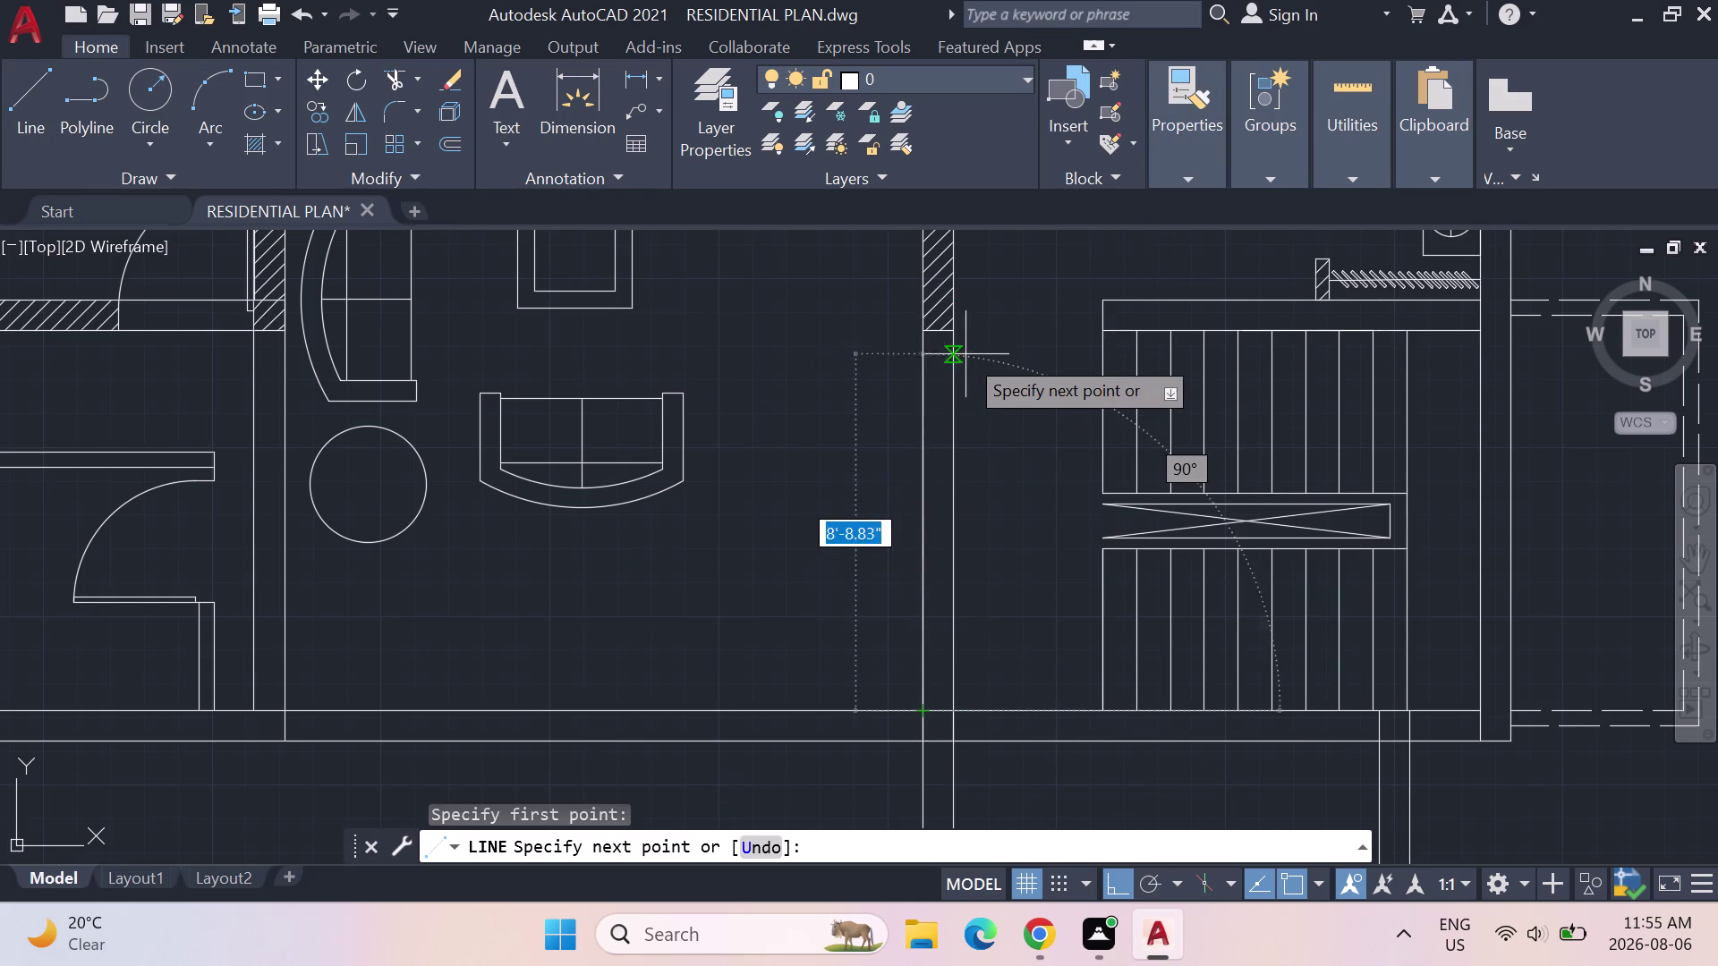
click(954, 338)
key(Escape)
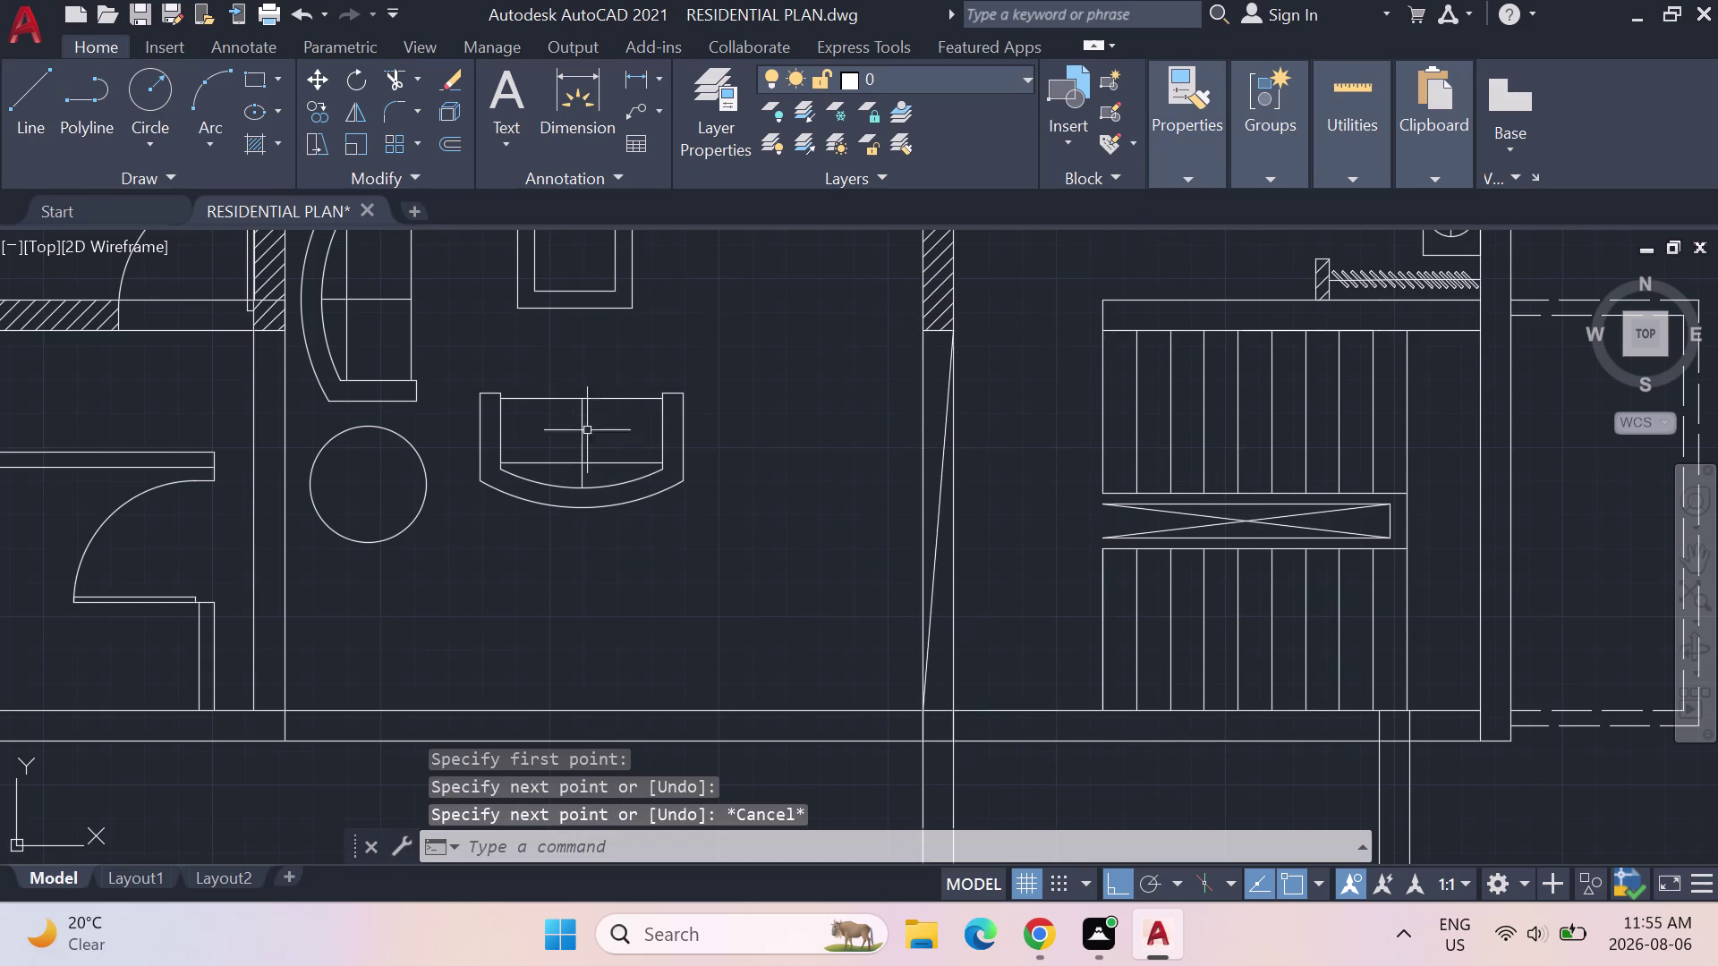
click(14, 107)
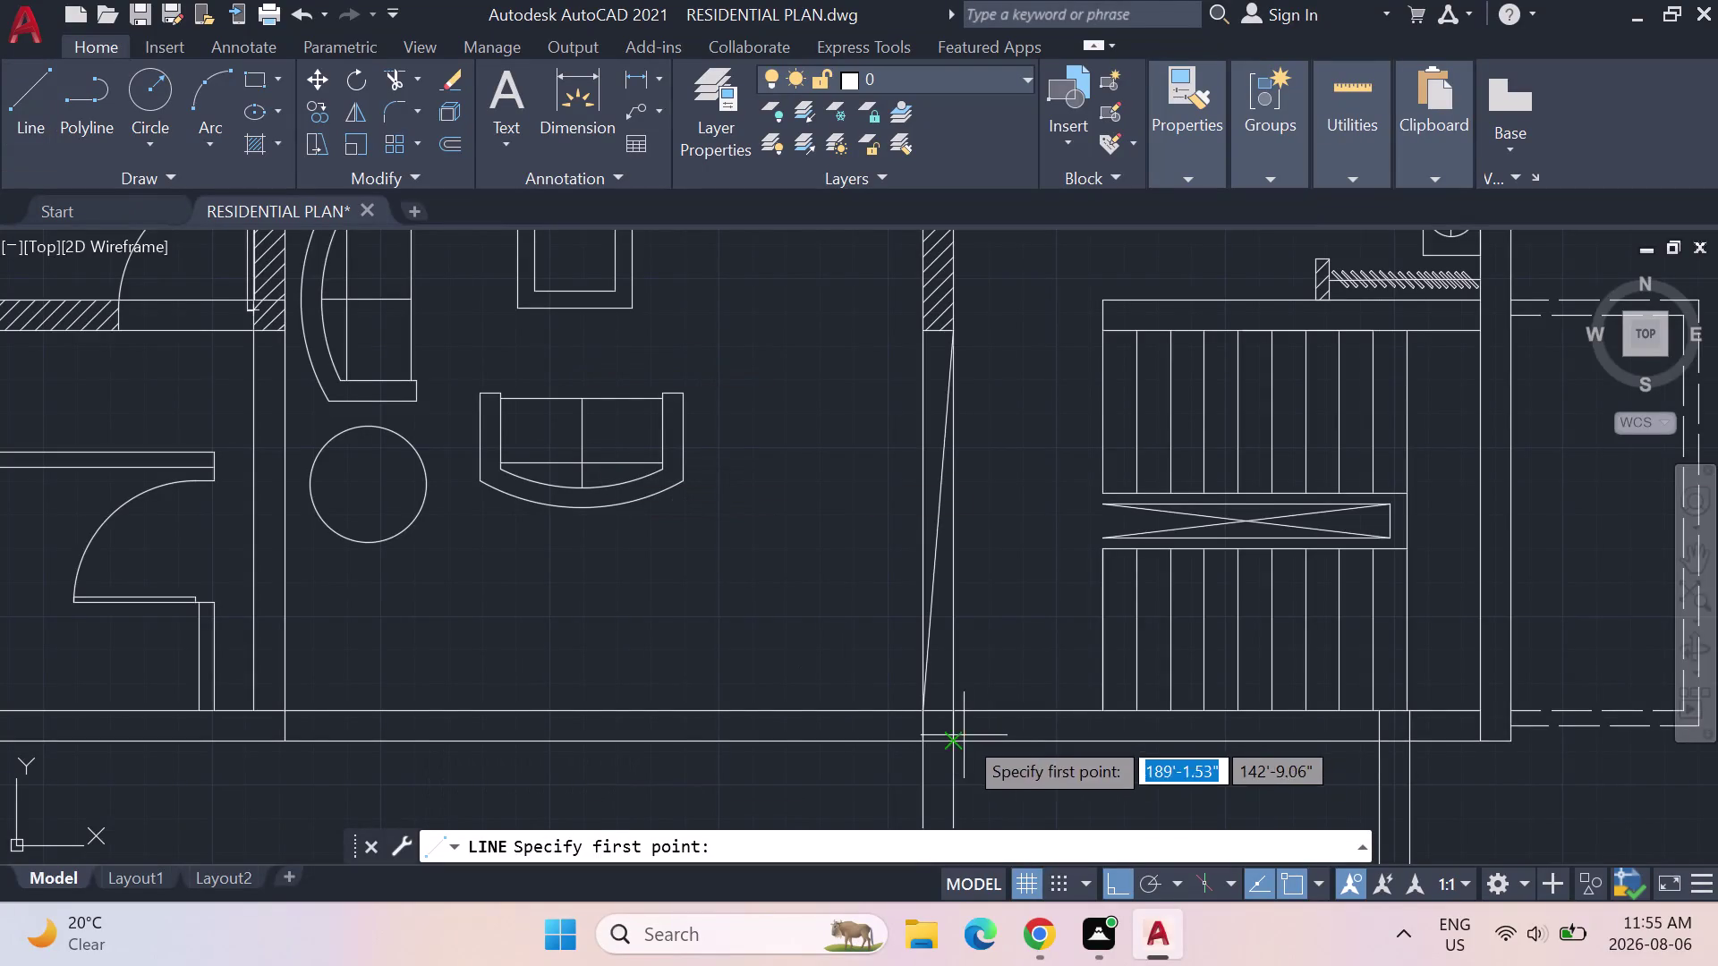
click(961, 715)
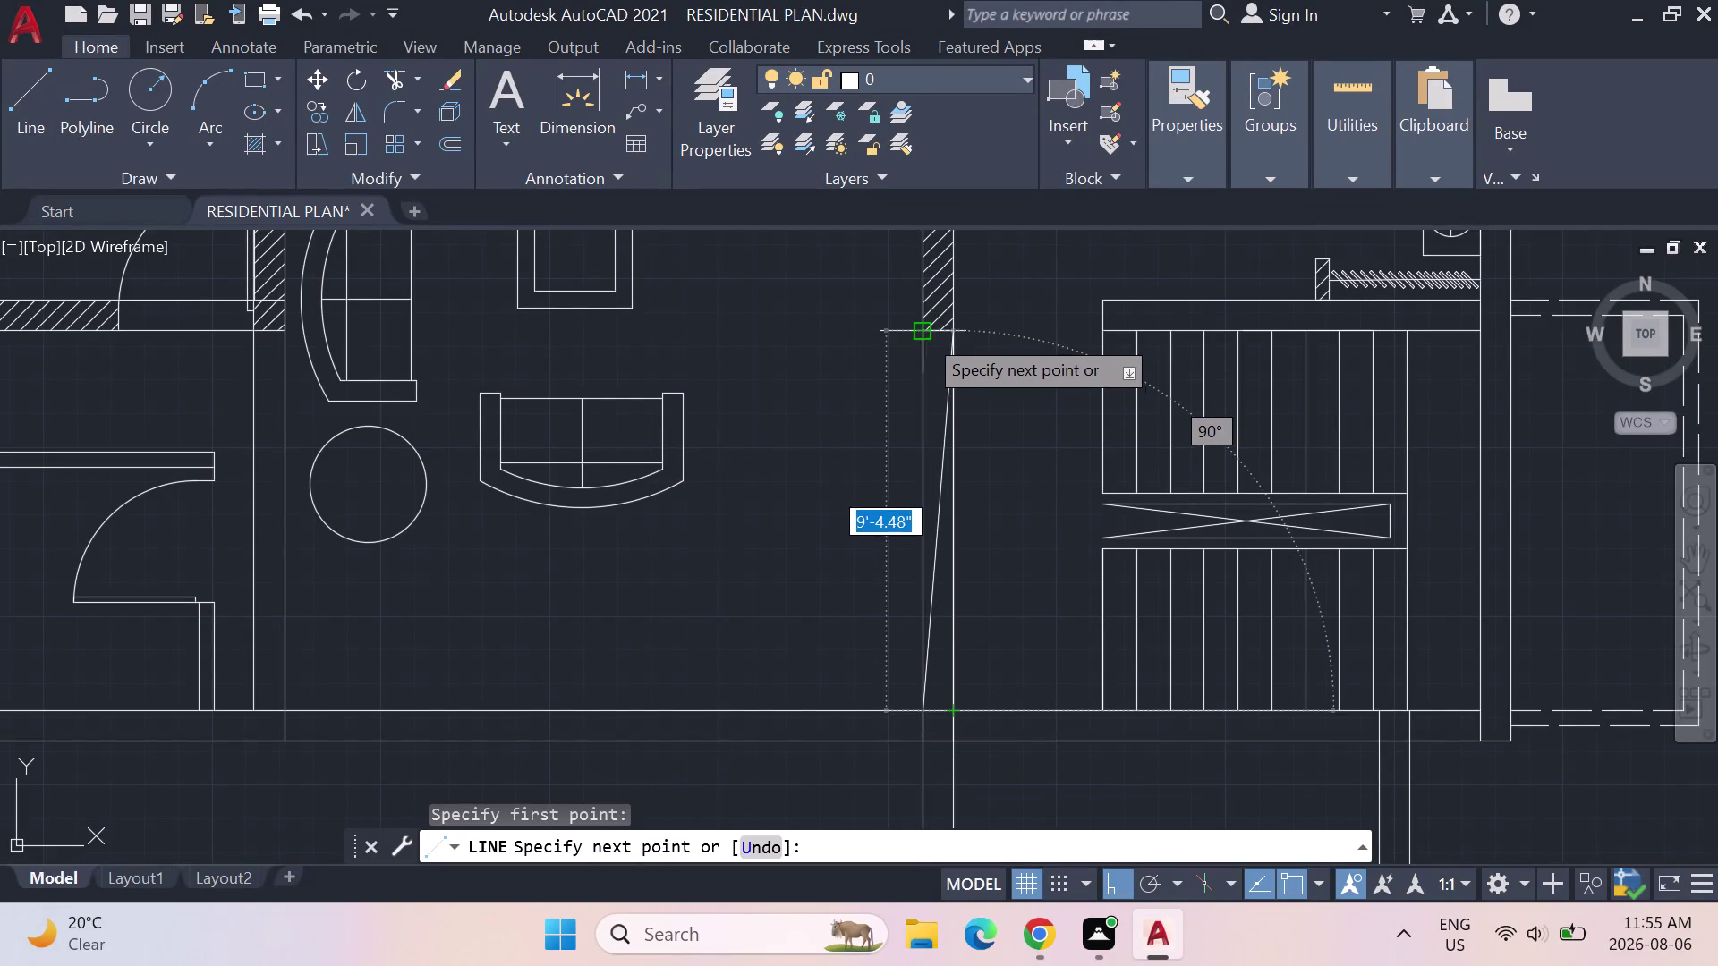
click(921, 332)
key(Escape)
scroll(down, 3)
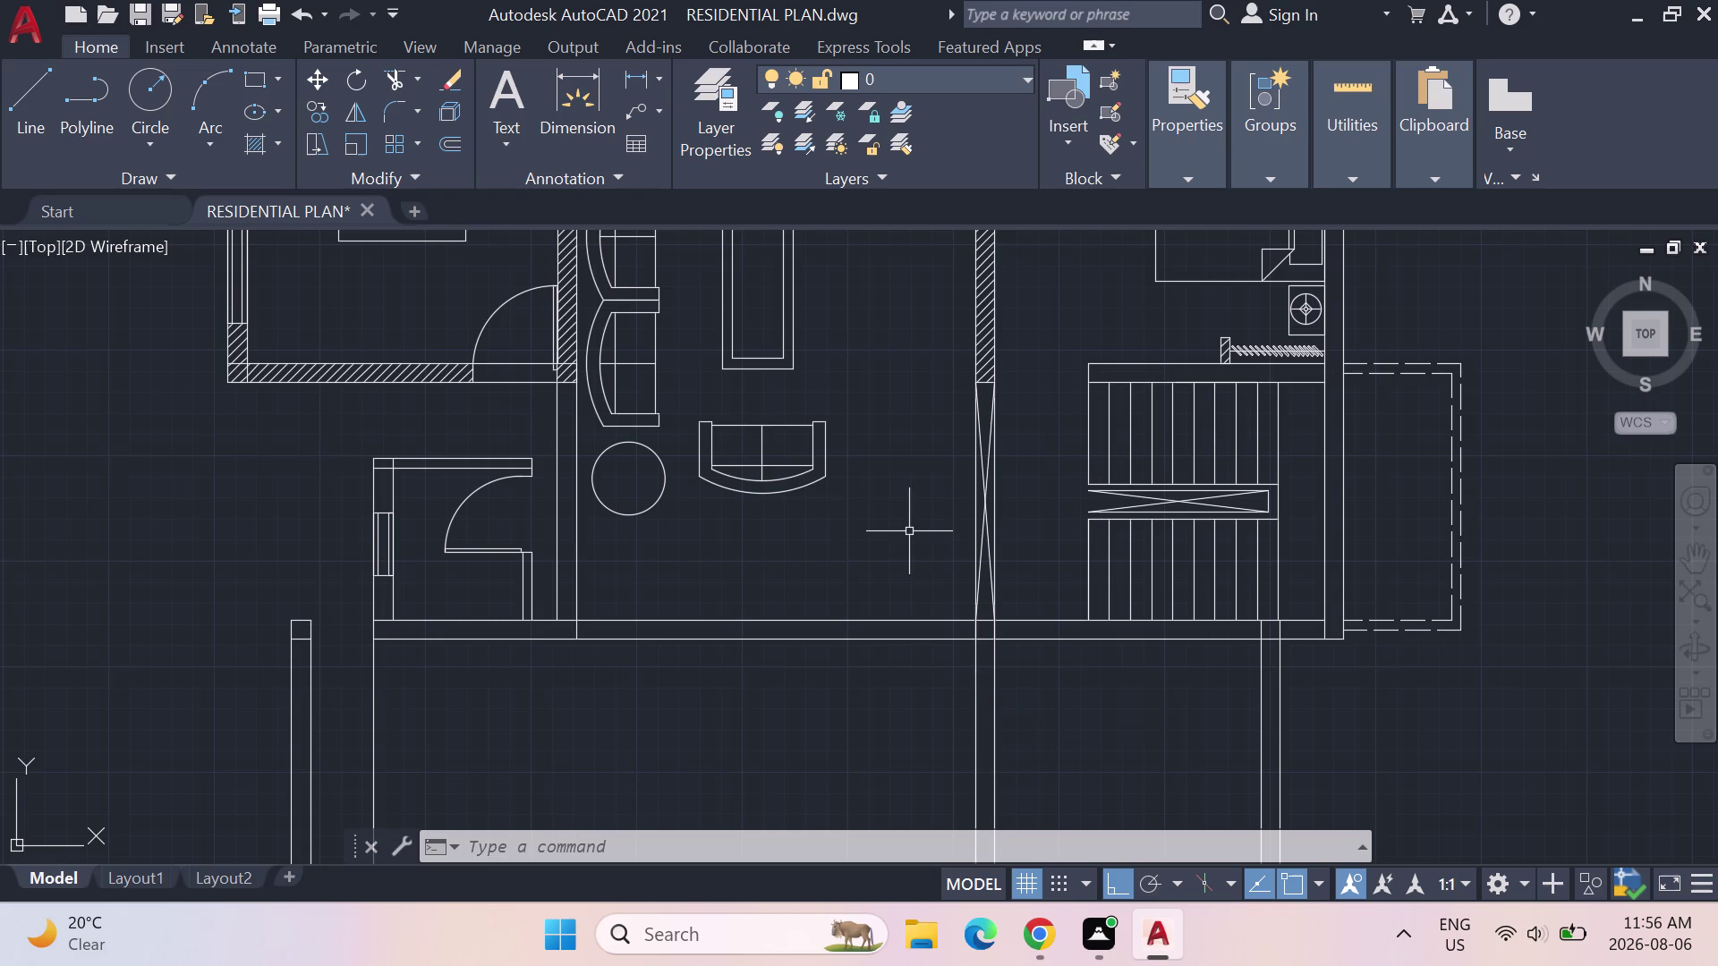
Zoom out, then zoom and drag toward the small room's door opening.
scroll(down, 3)
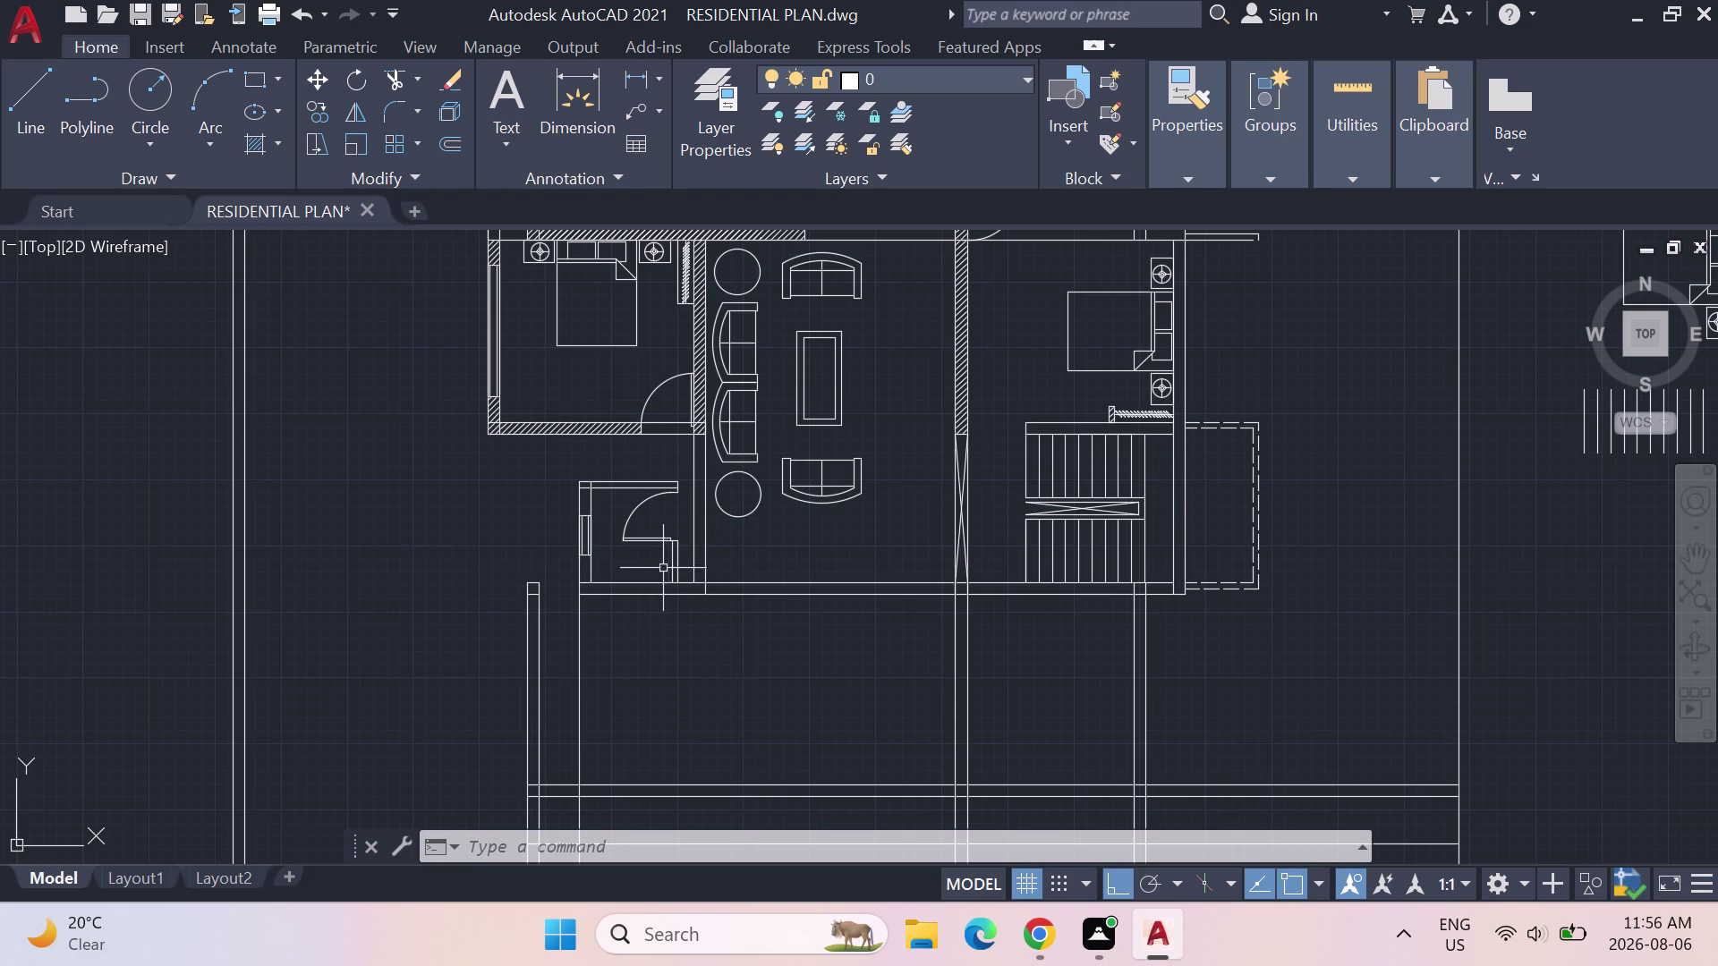
scroll(up, 3)
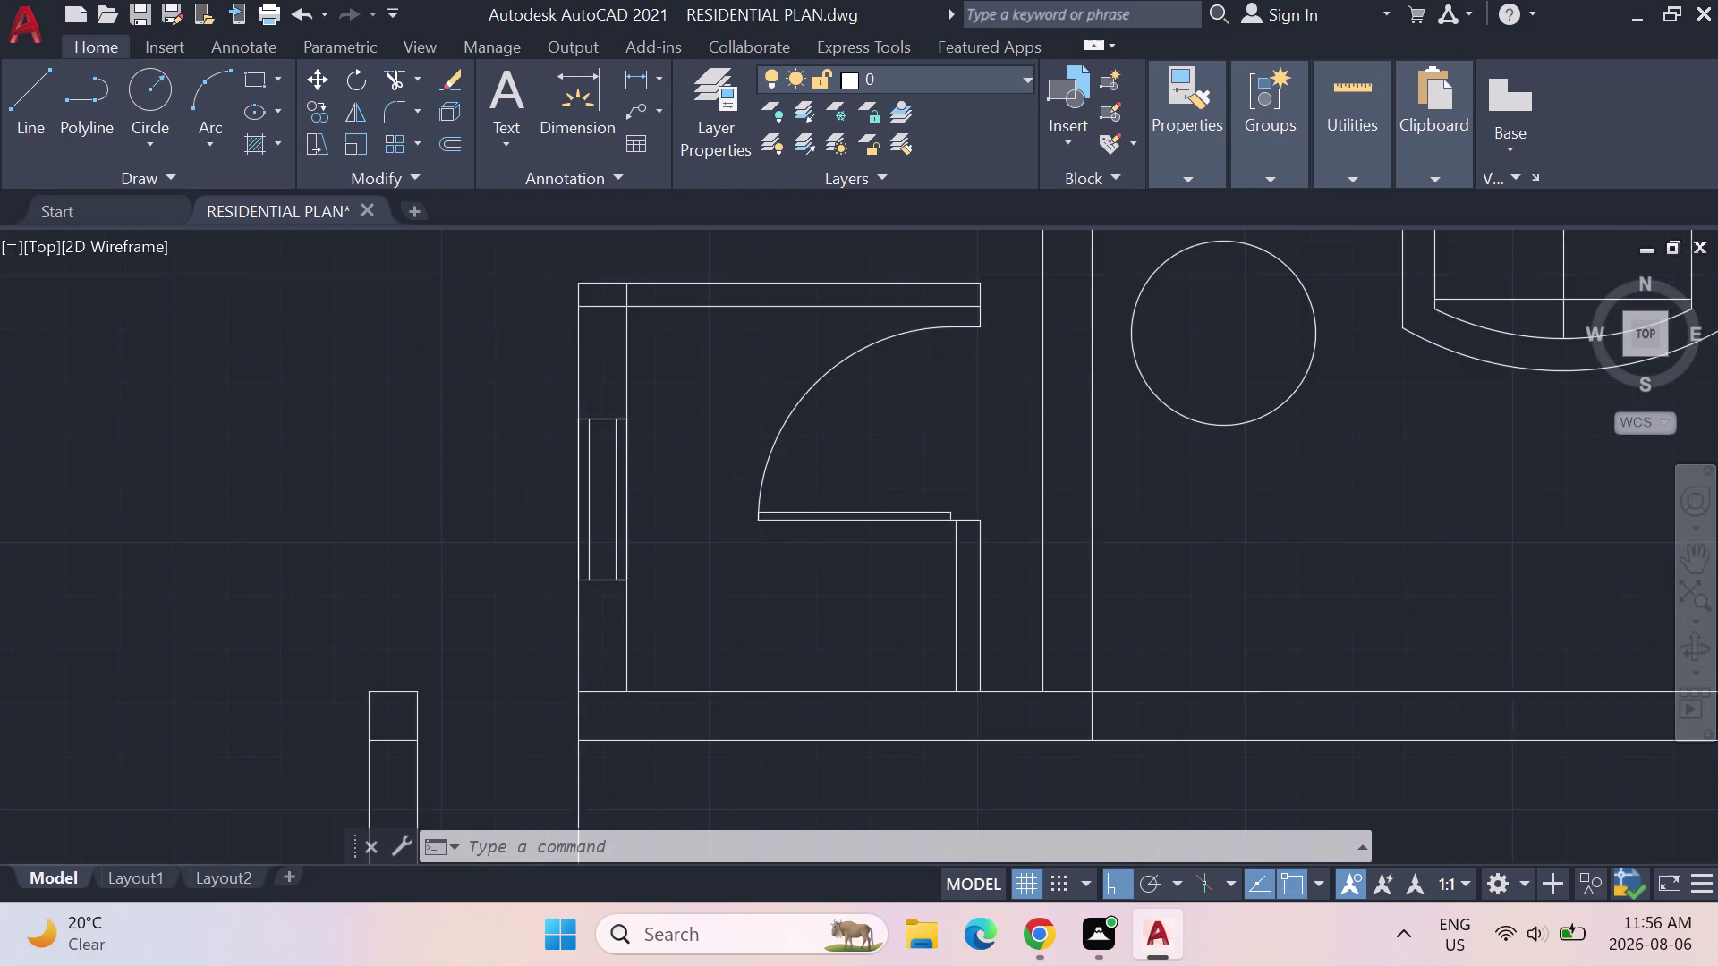
drag(662, 572, 592, 550)
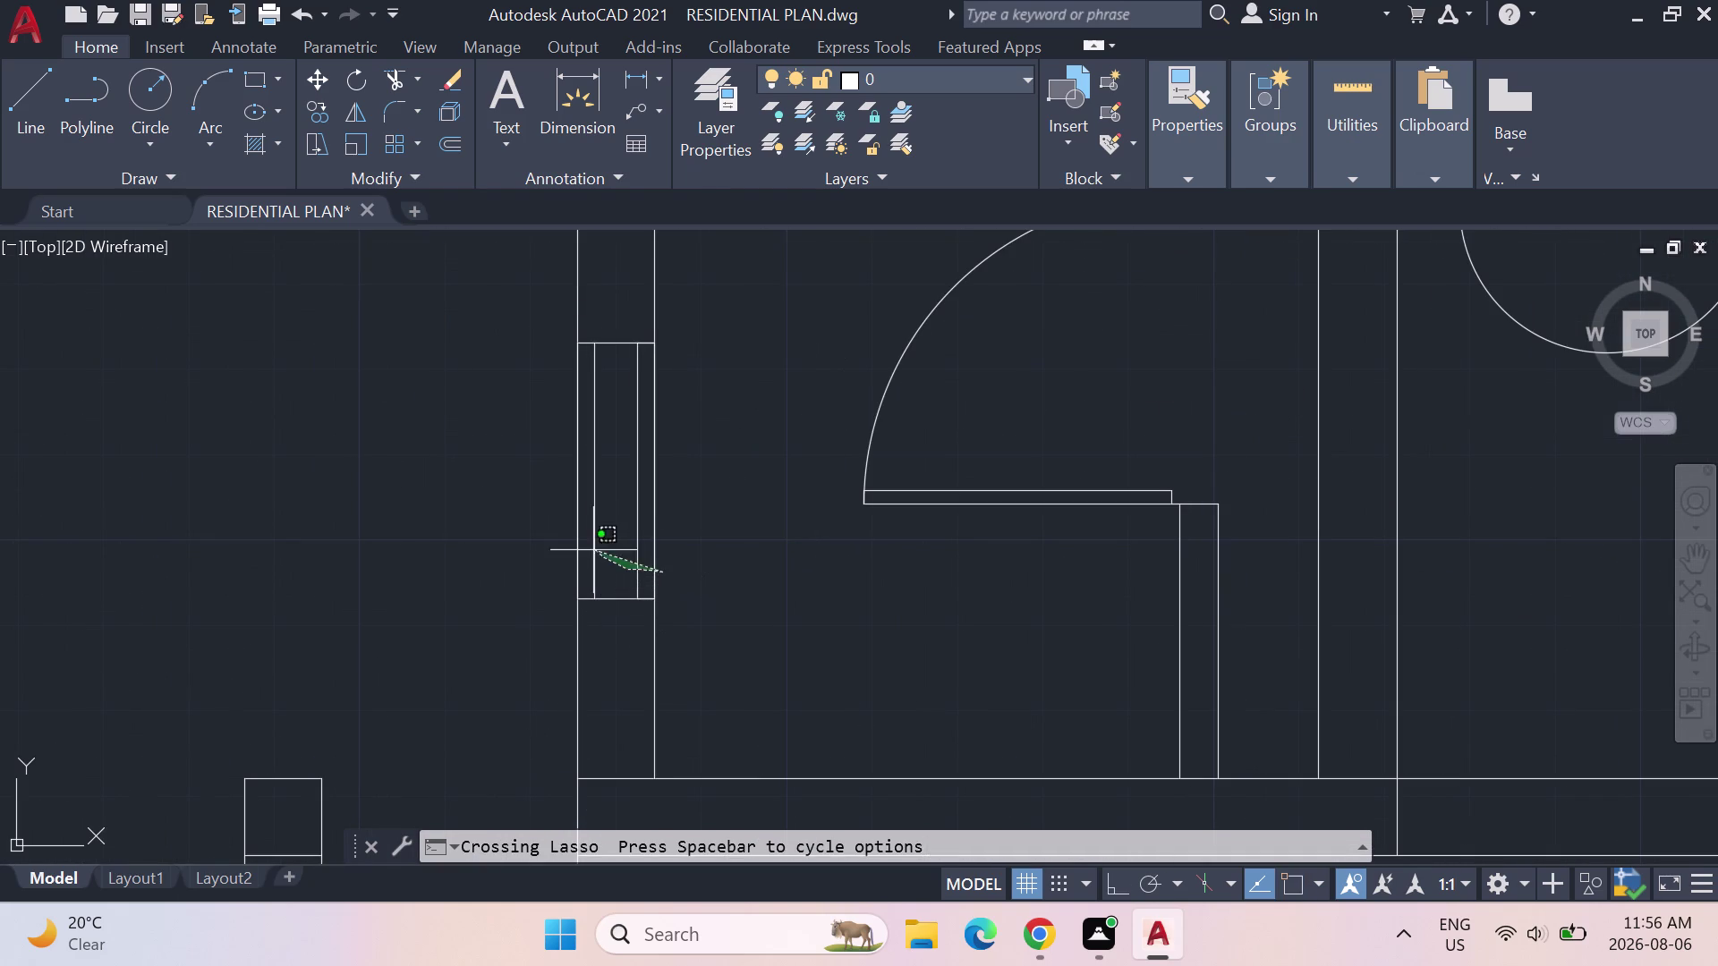
Cancel two accidental drag selections near the window.
drag(592, 550, 573, 501)
key(Escape)
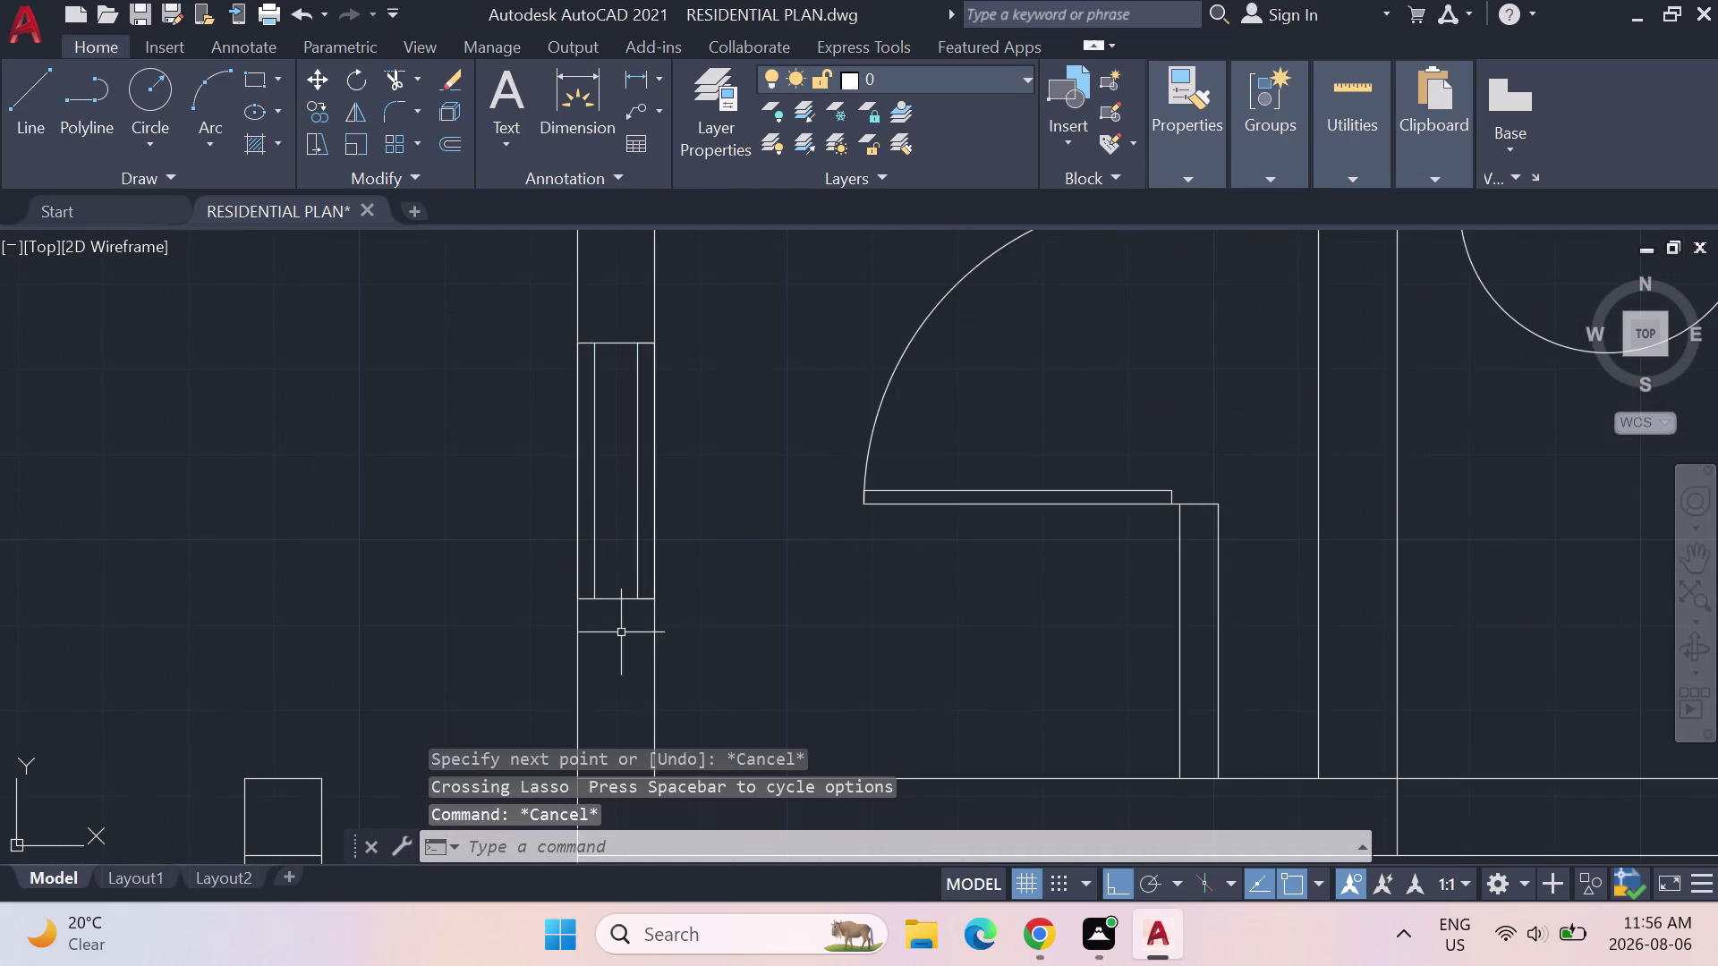
drag(641, 609, 632, 445)
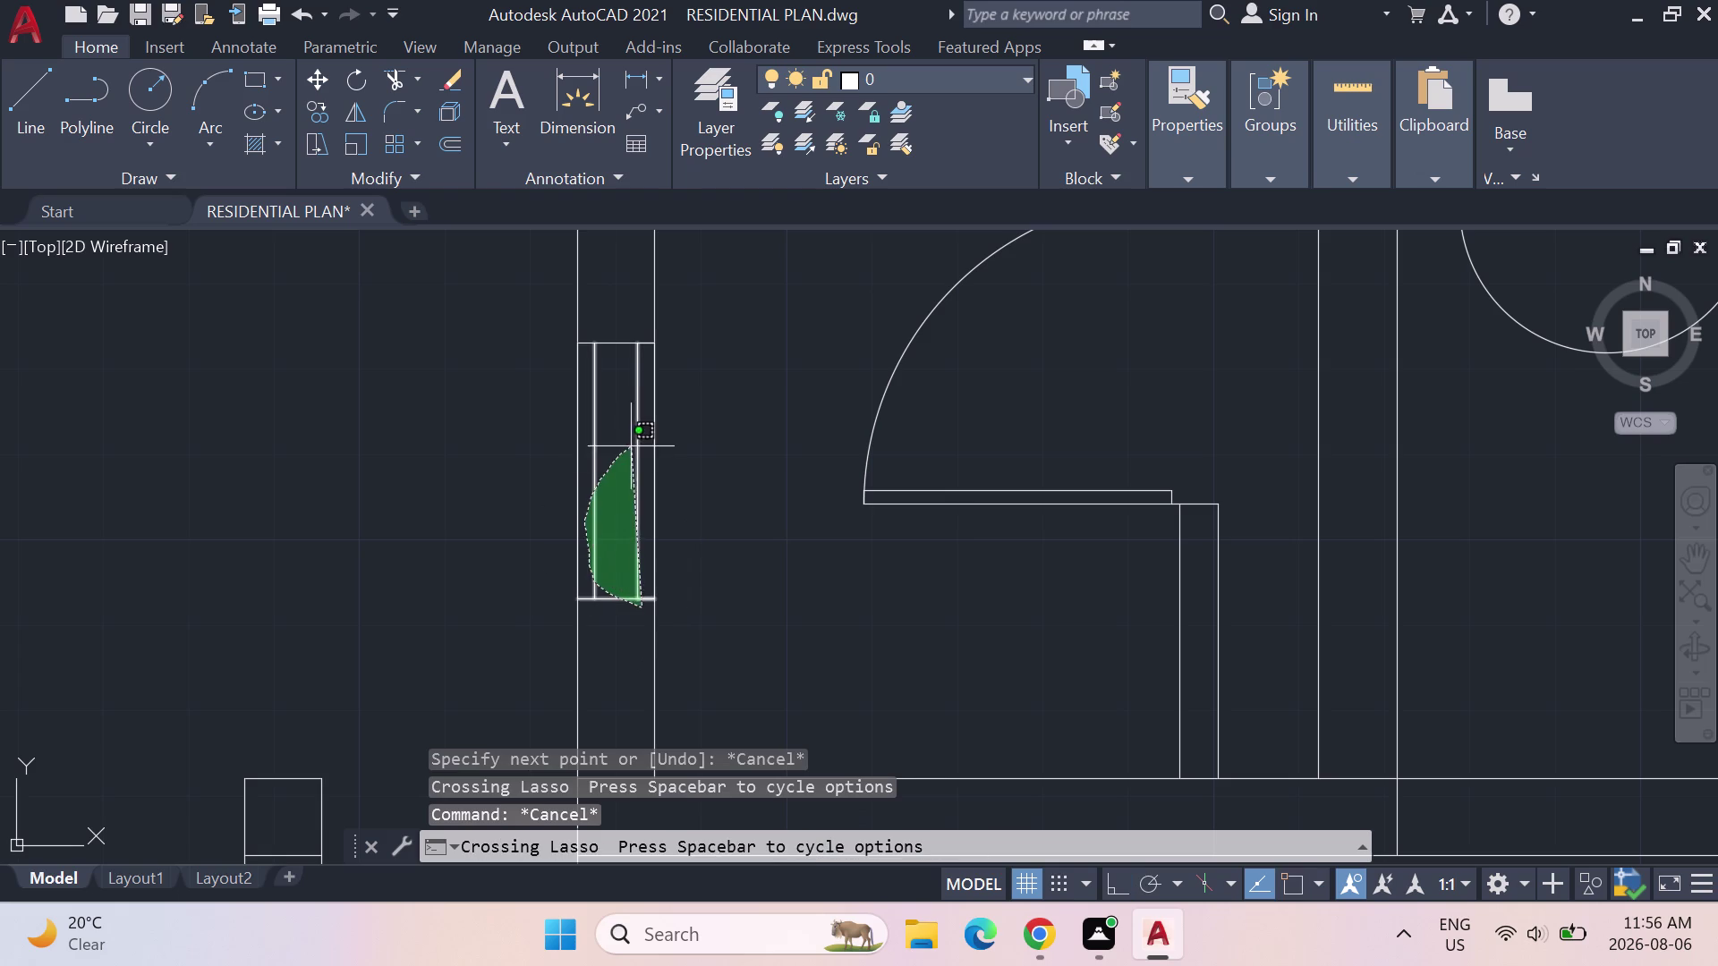
drag(631, 446, 636, 433)
key(Escape)
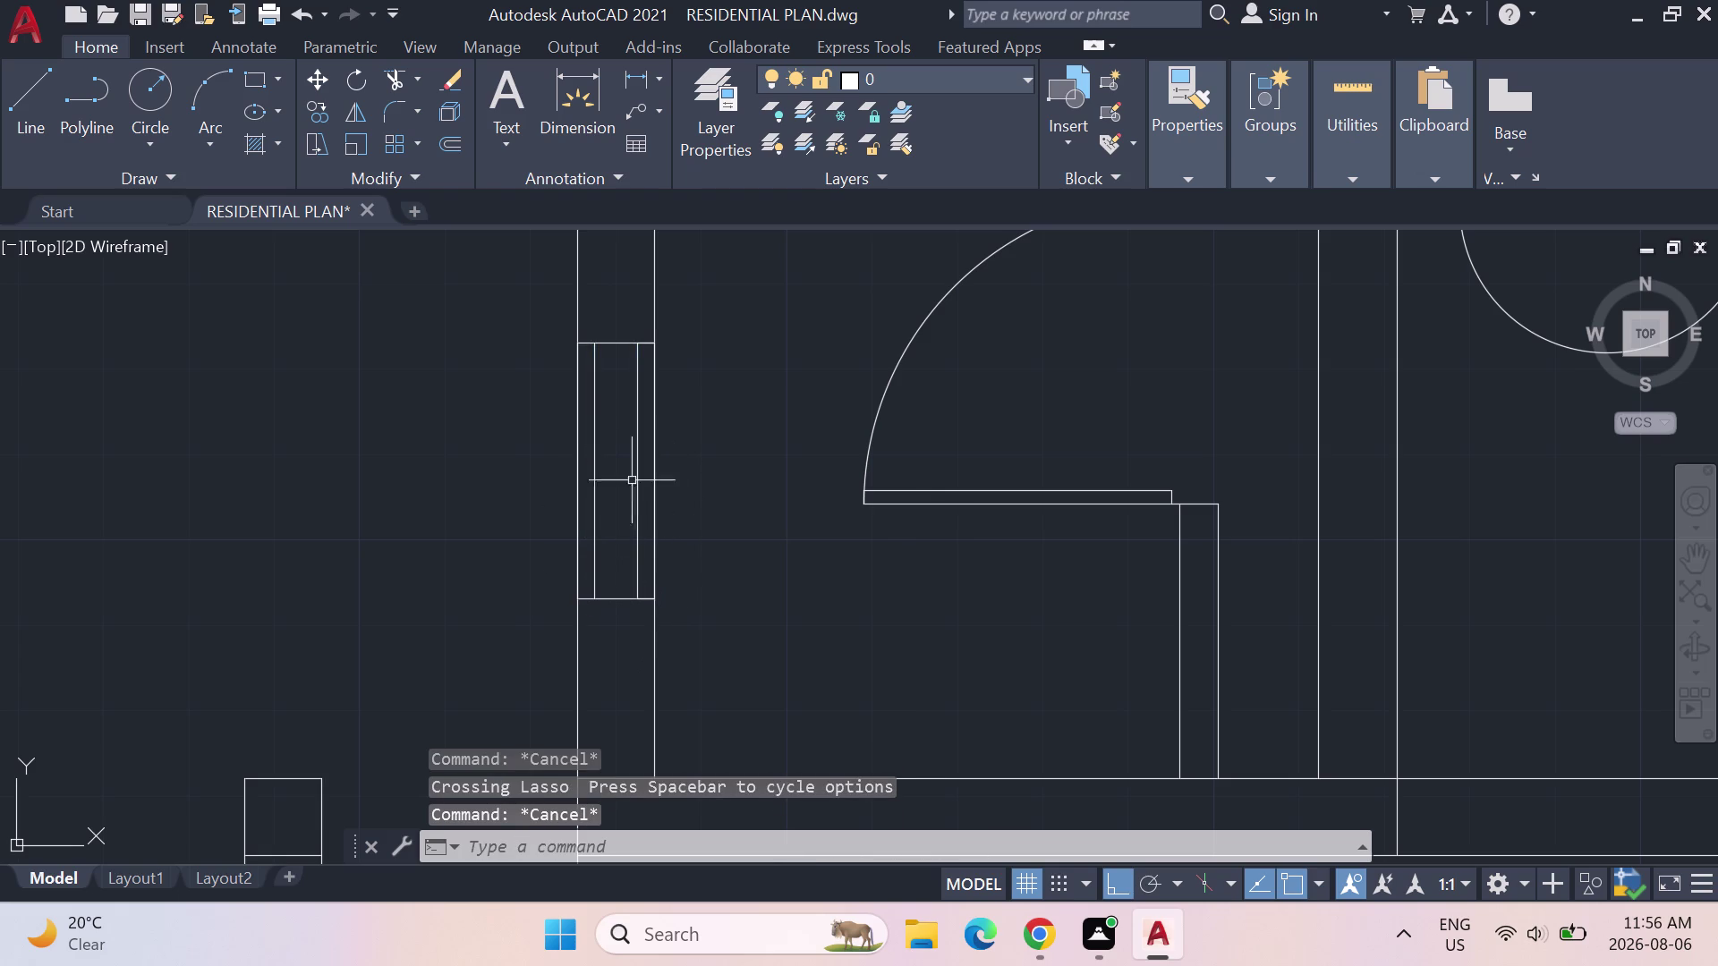
Join the window's seven edge lines into one polyline with J.
click(646, 342)
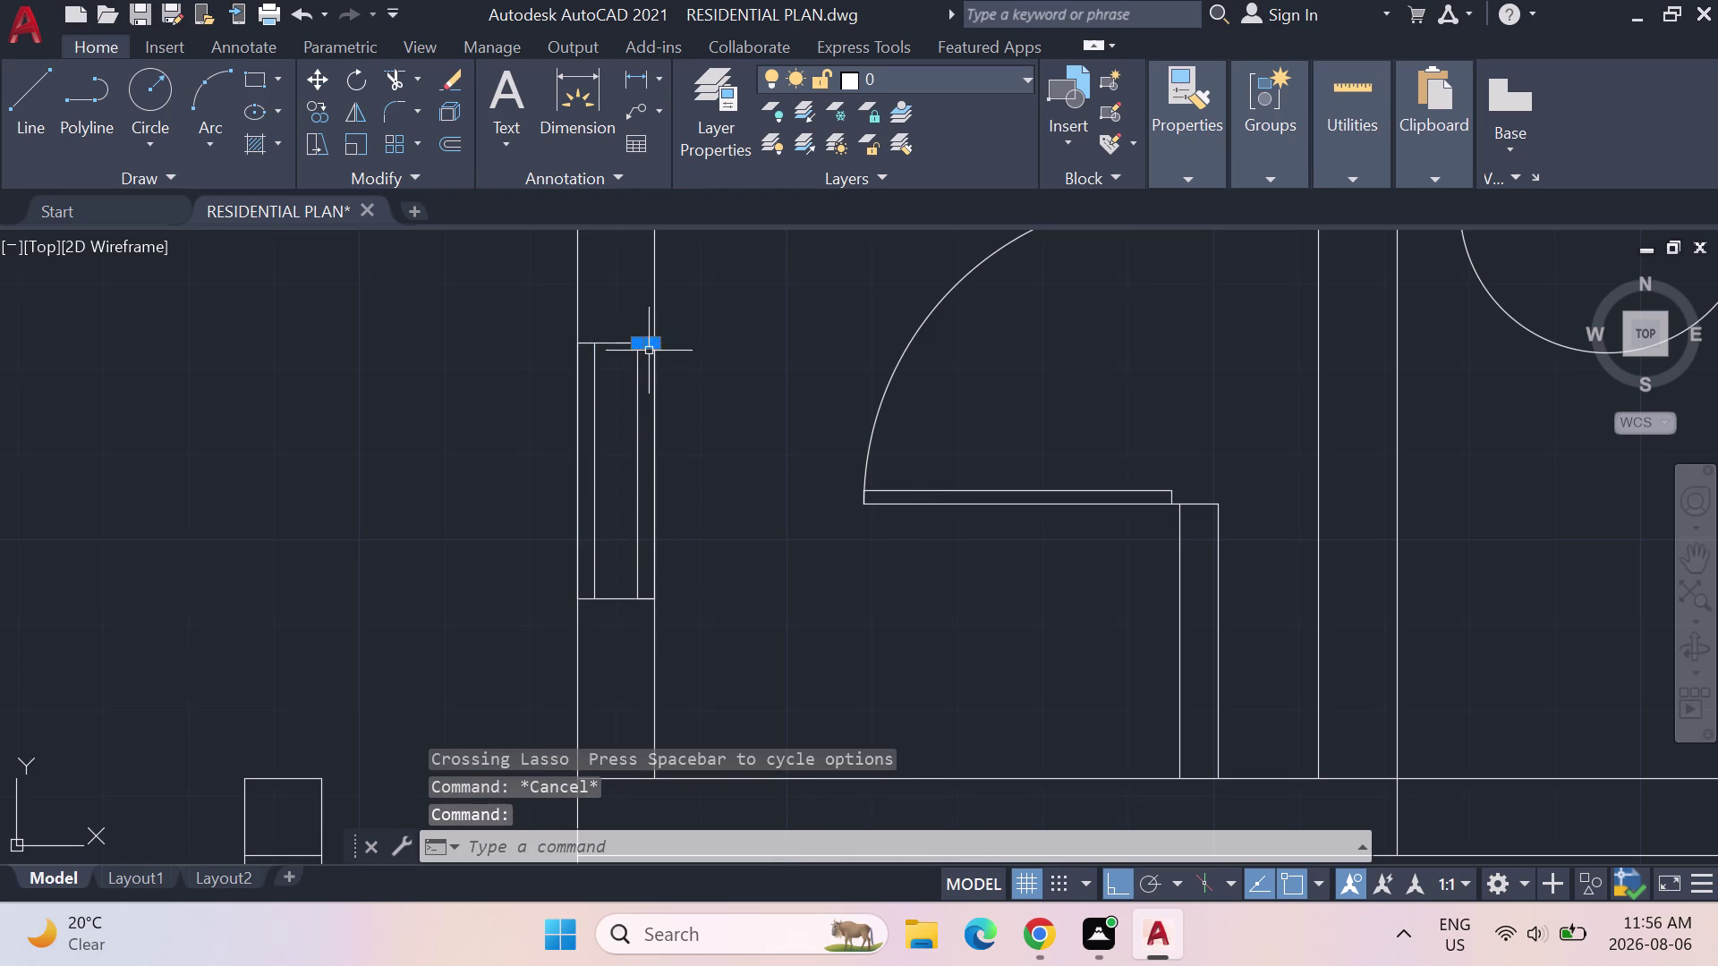
click(653, 384)
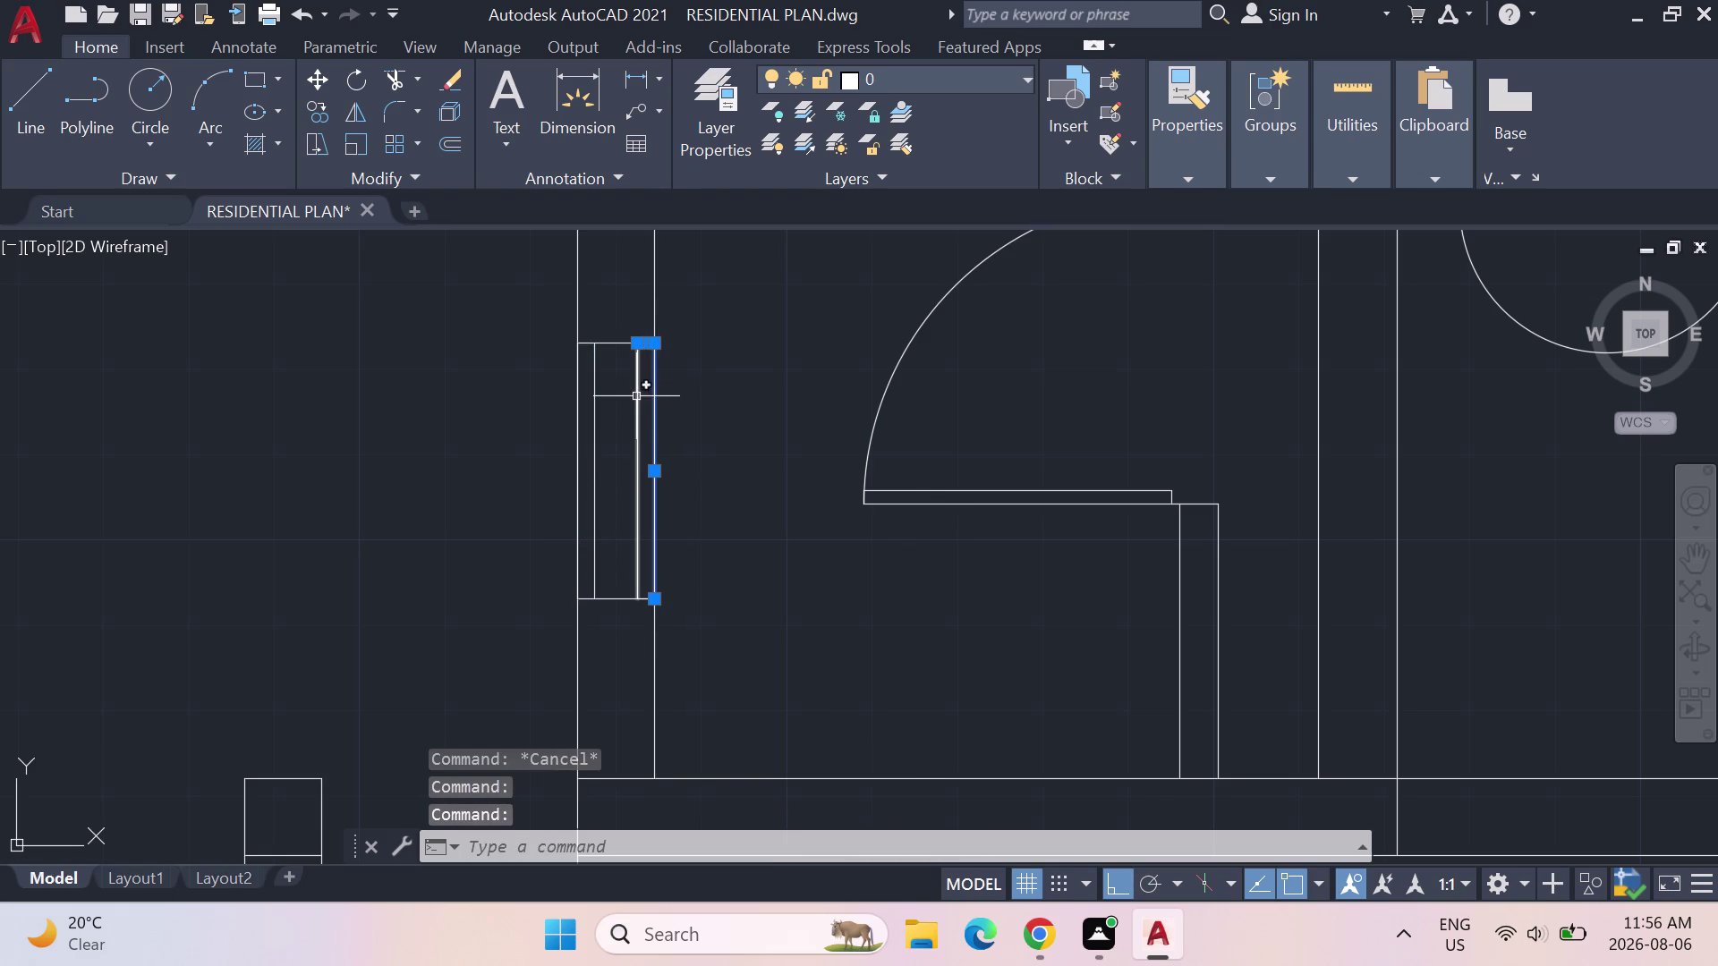
click(636, 397)
click(591, 415)
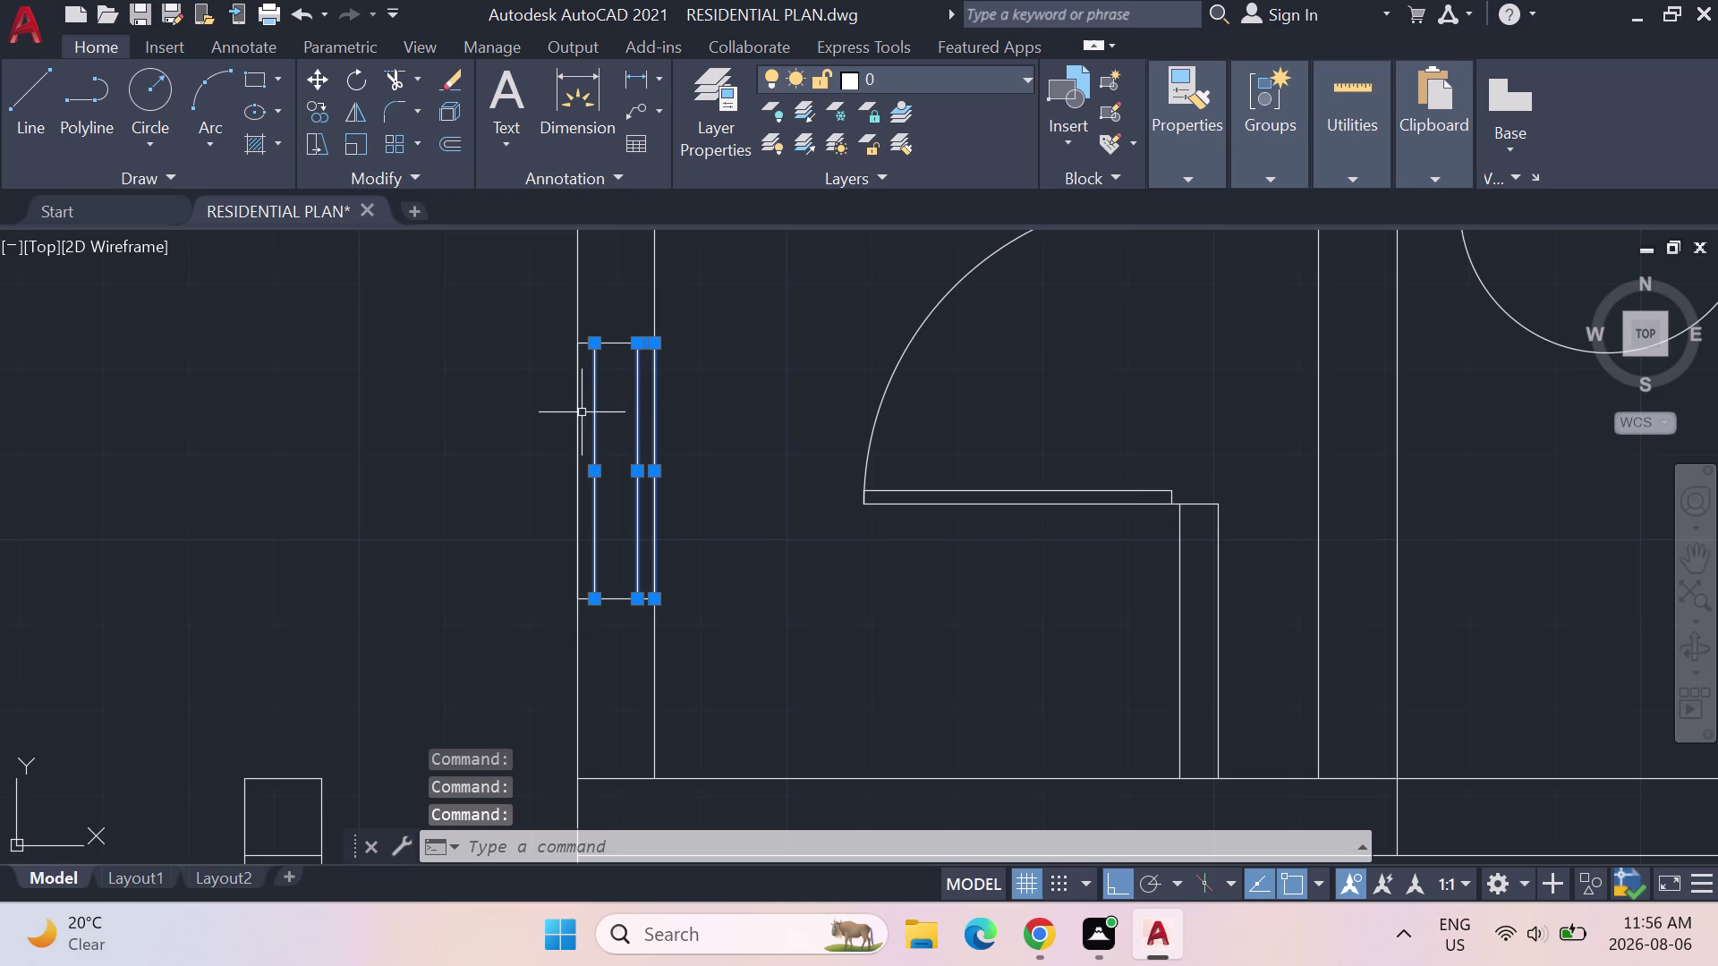
click(579, 411)
click(617, 342)
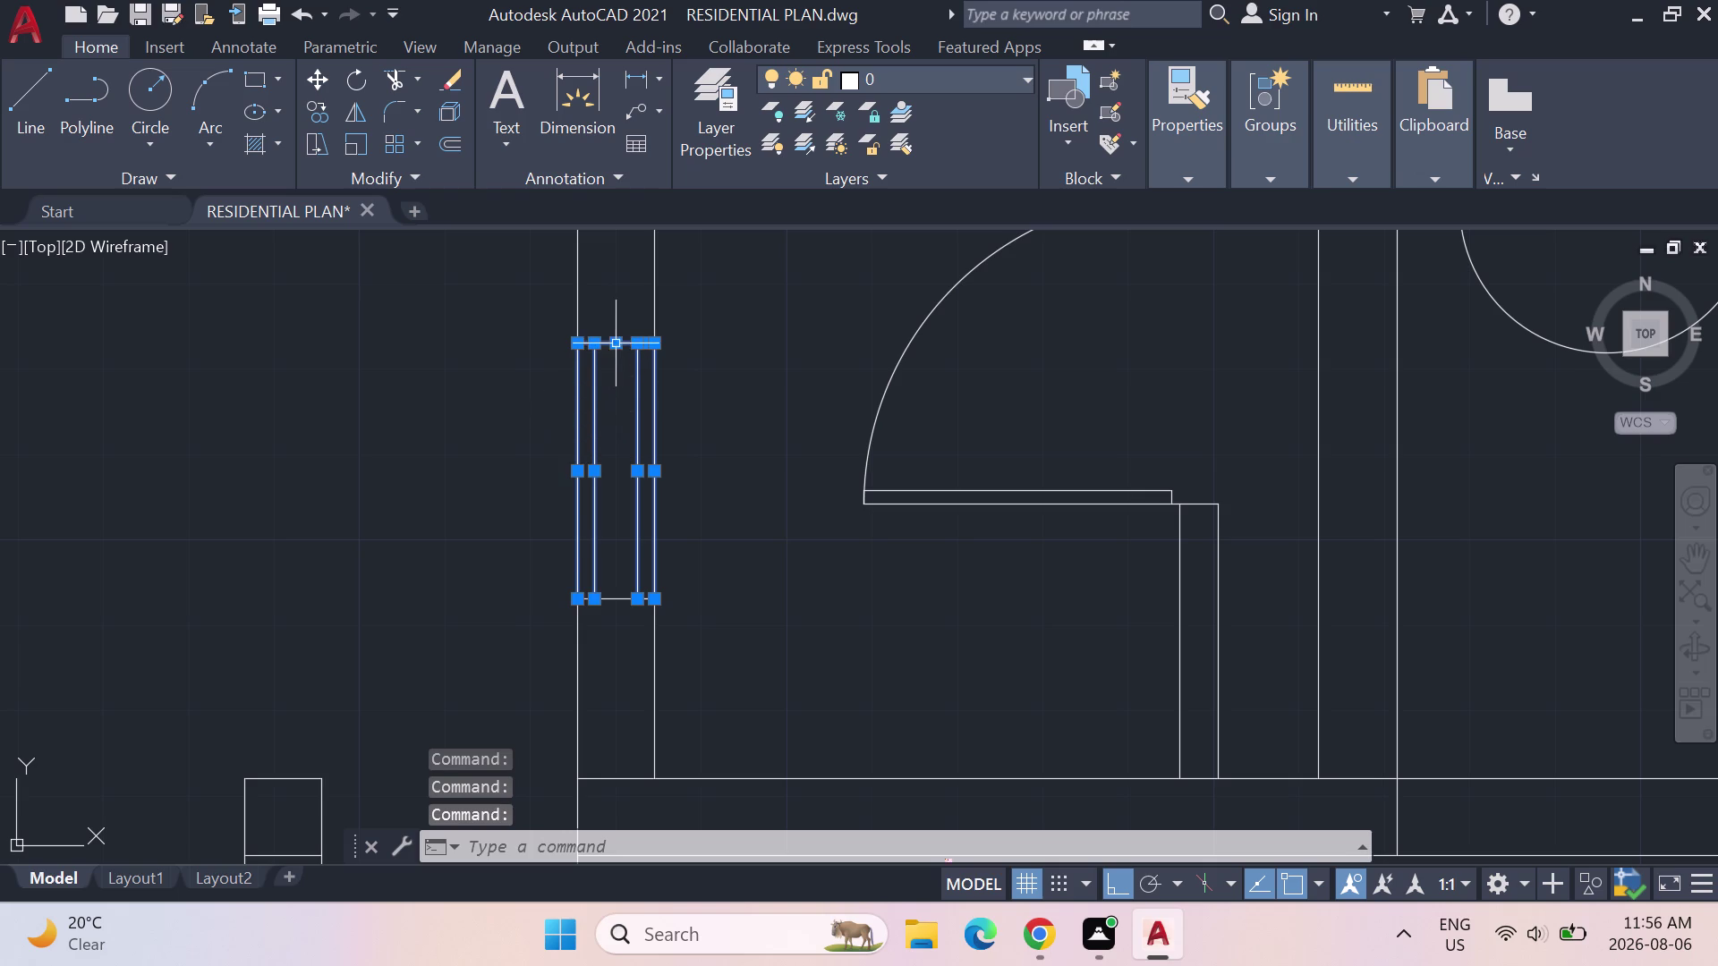
click(612, 599)
key(j)
key(Return)
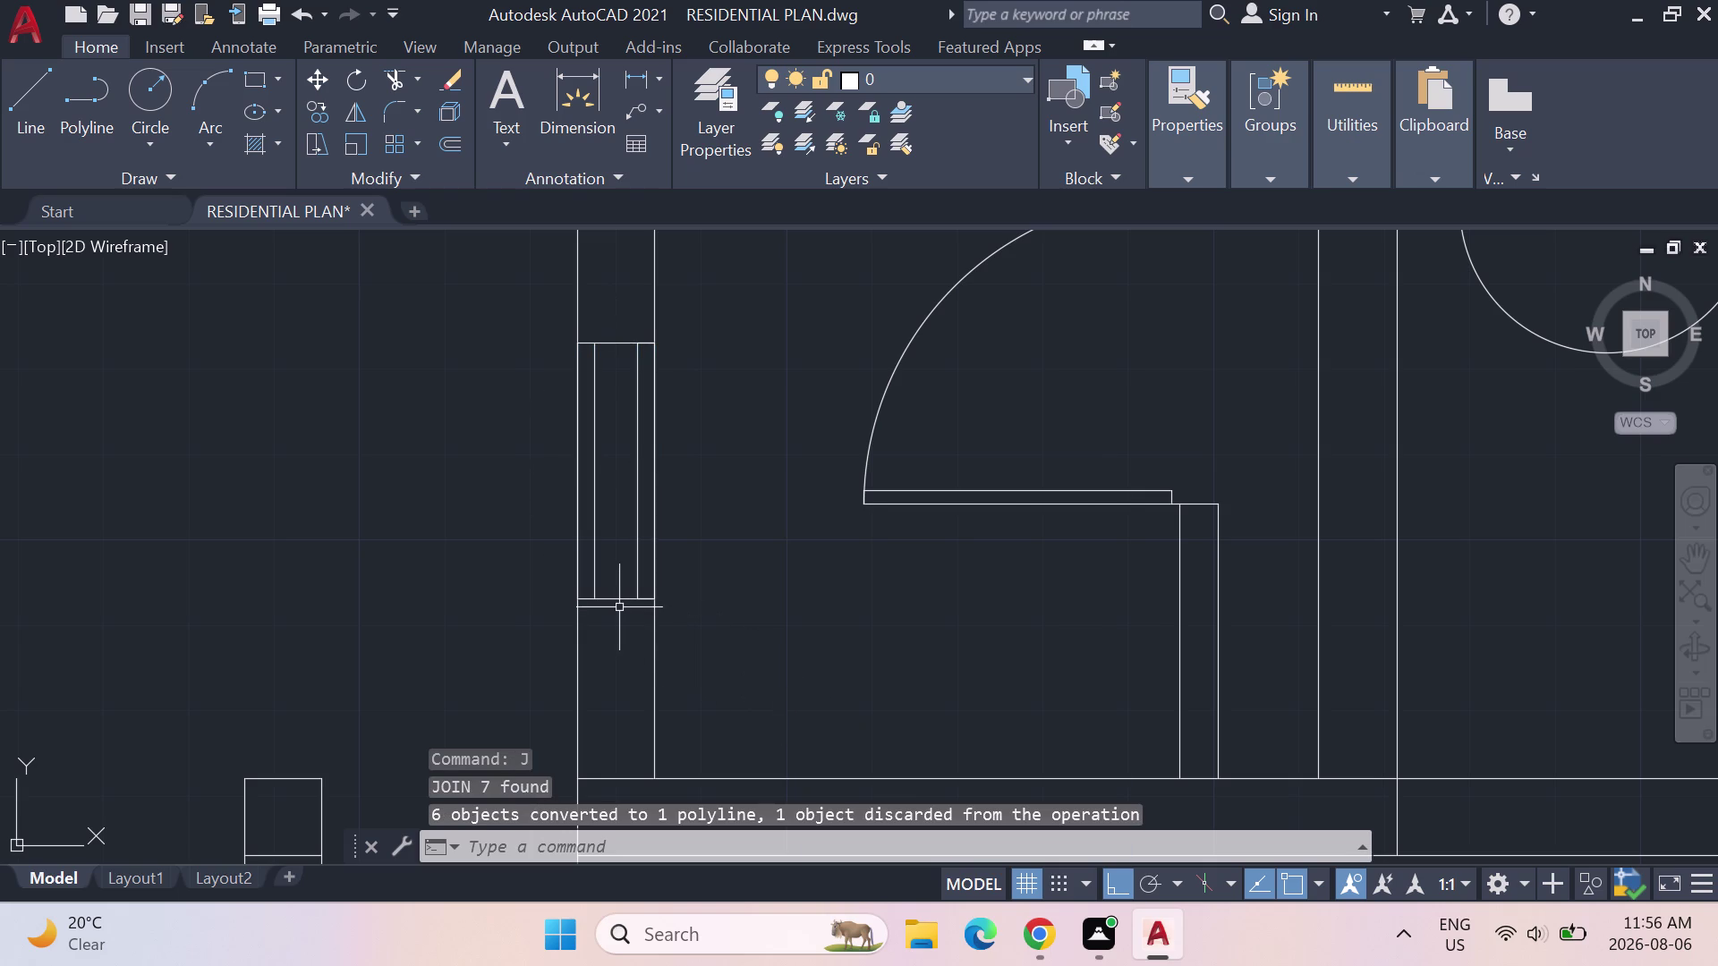
Select the joined window outline and begin moving it.
click(619, 600)
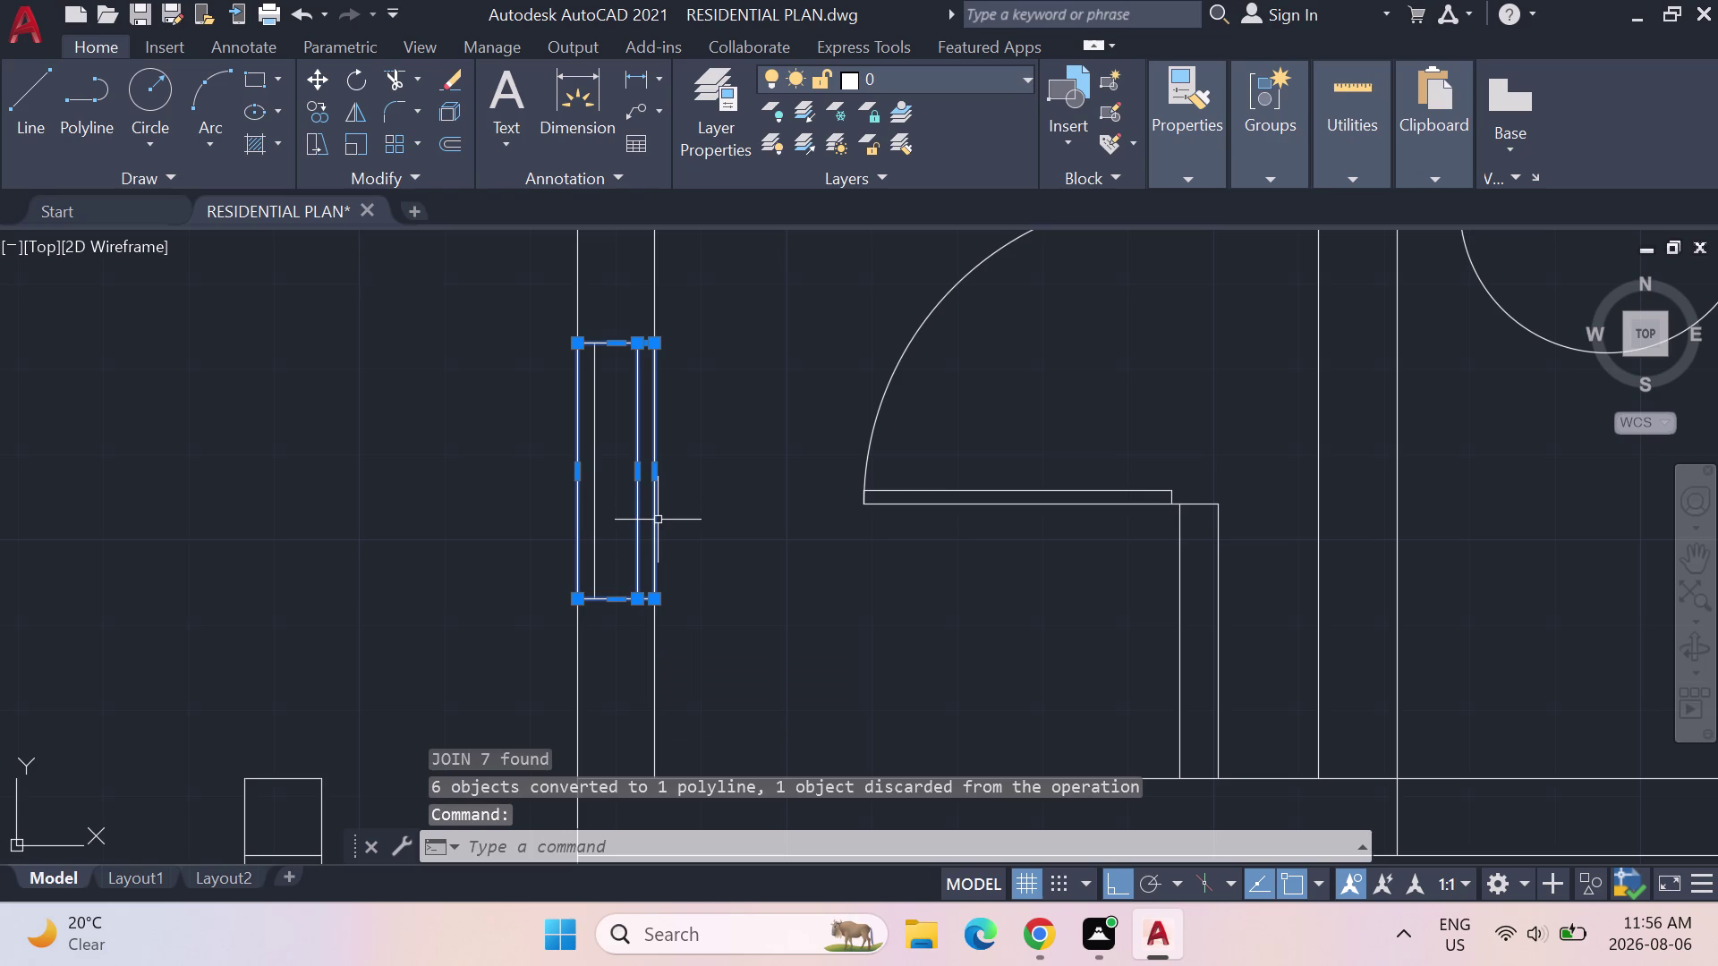
key(m)
key(Return)
scroll(up, 3)
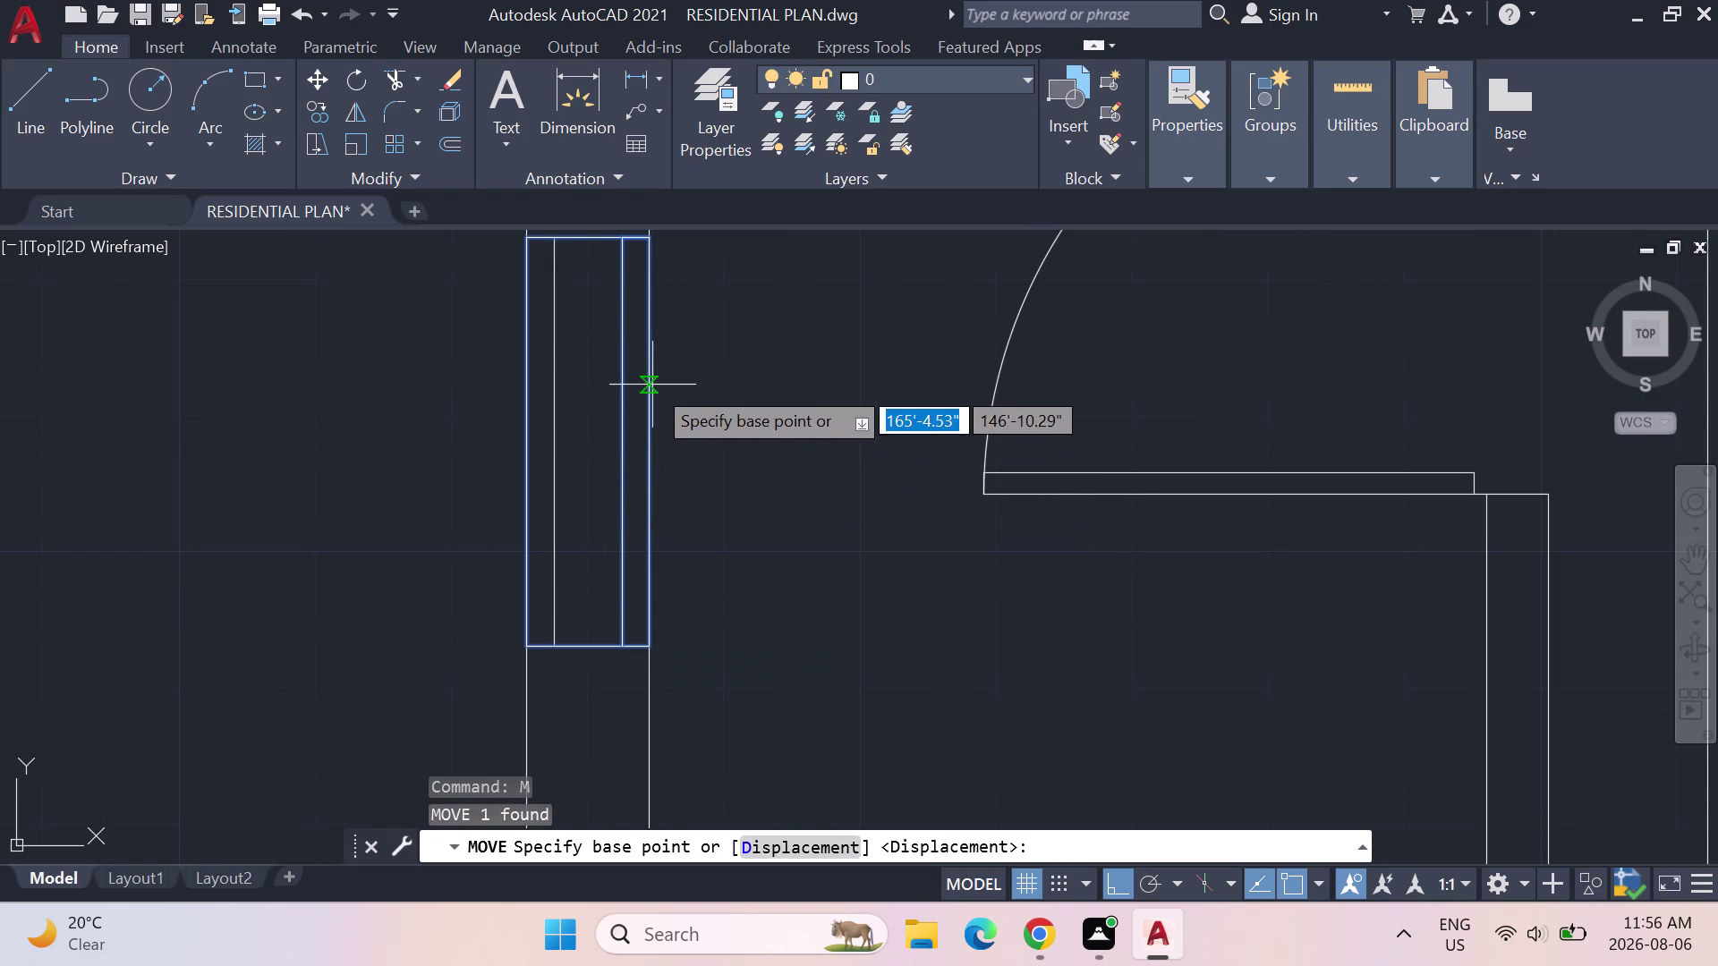
key(Escape)
key(Escape)
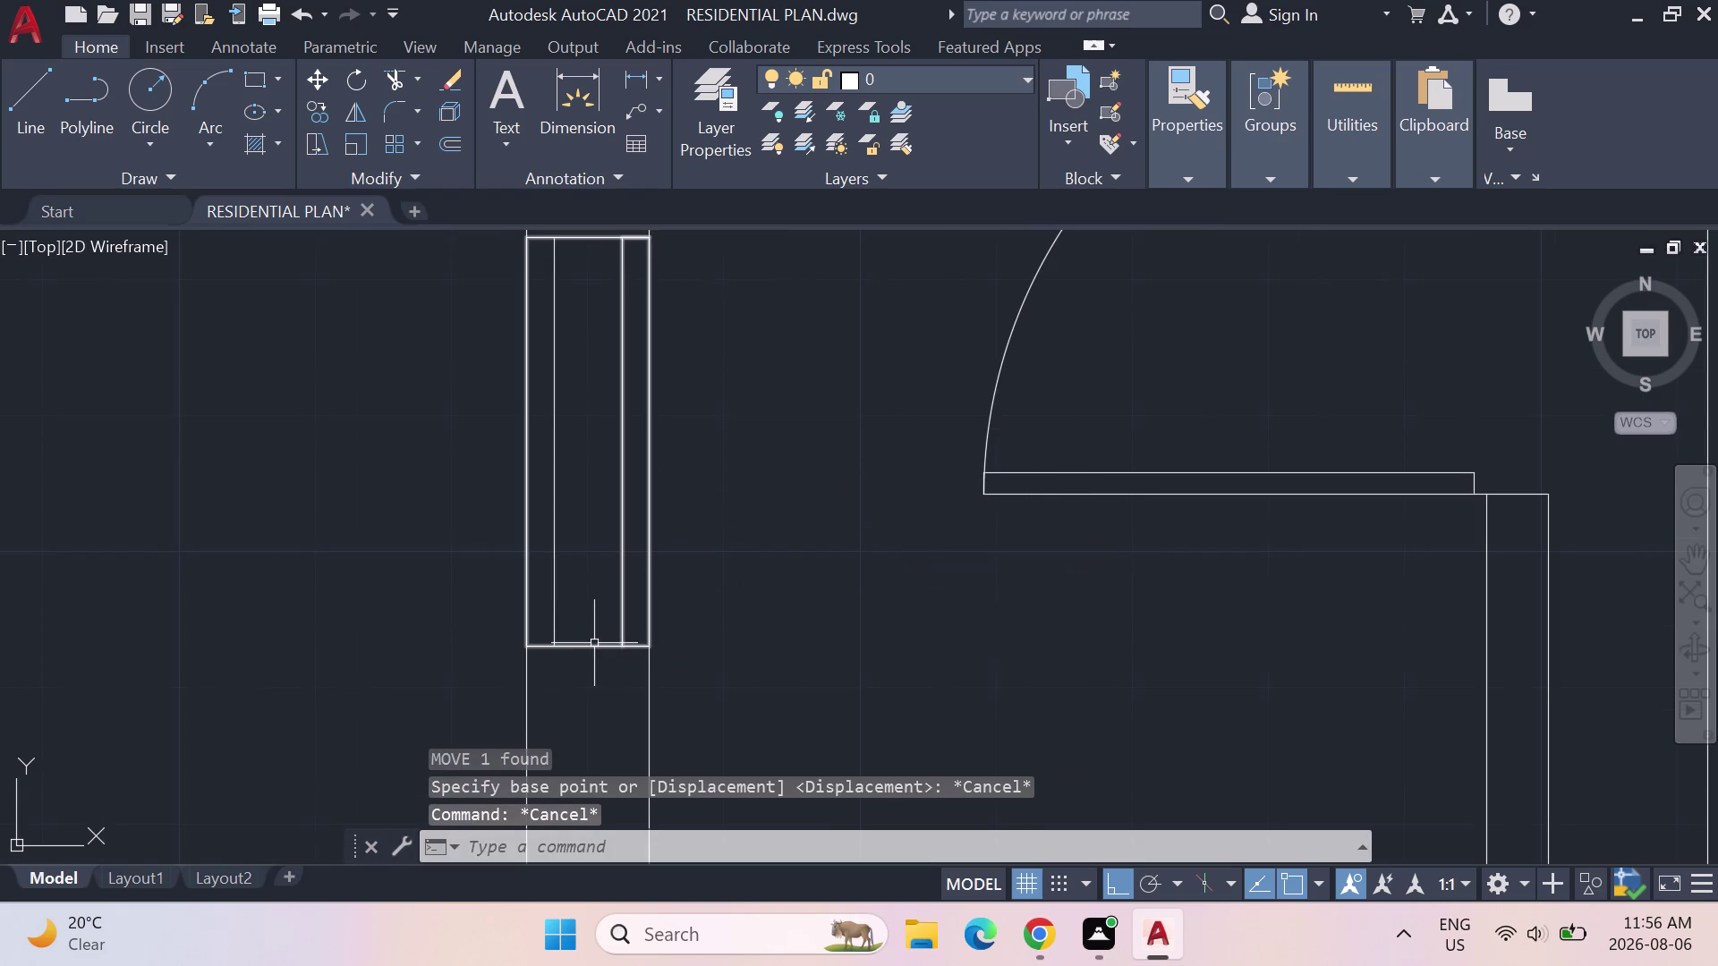
click(581, 649)
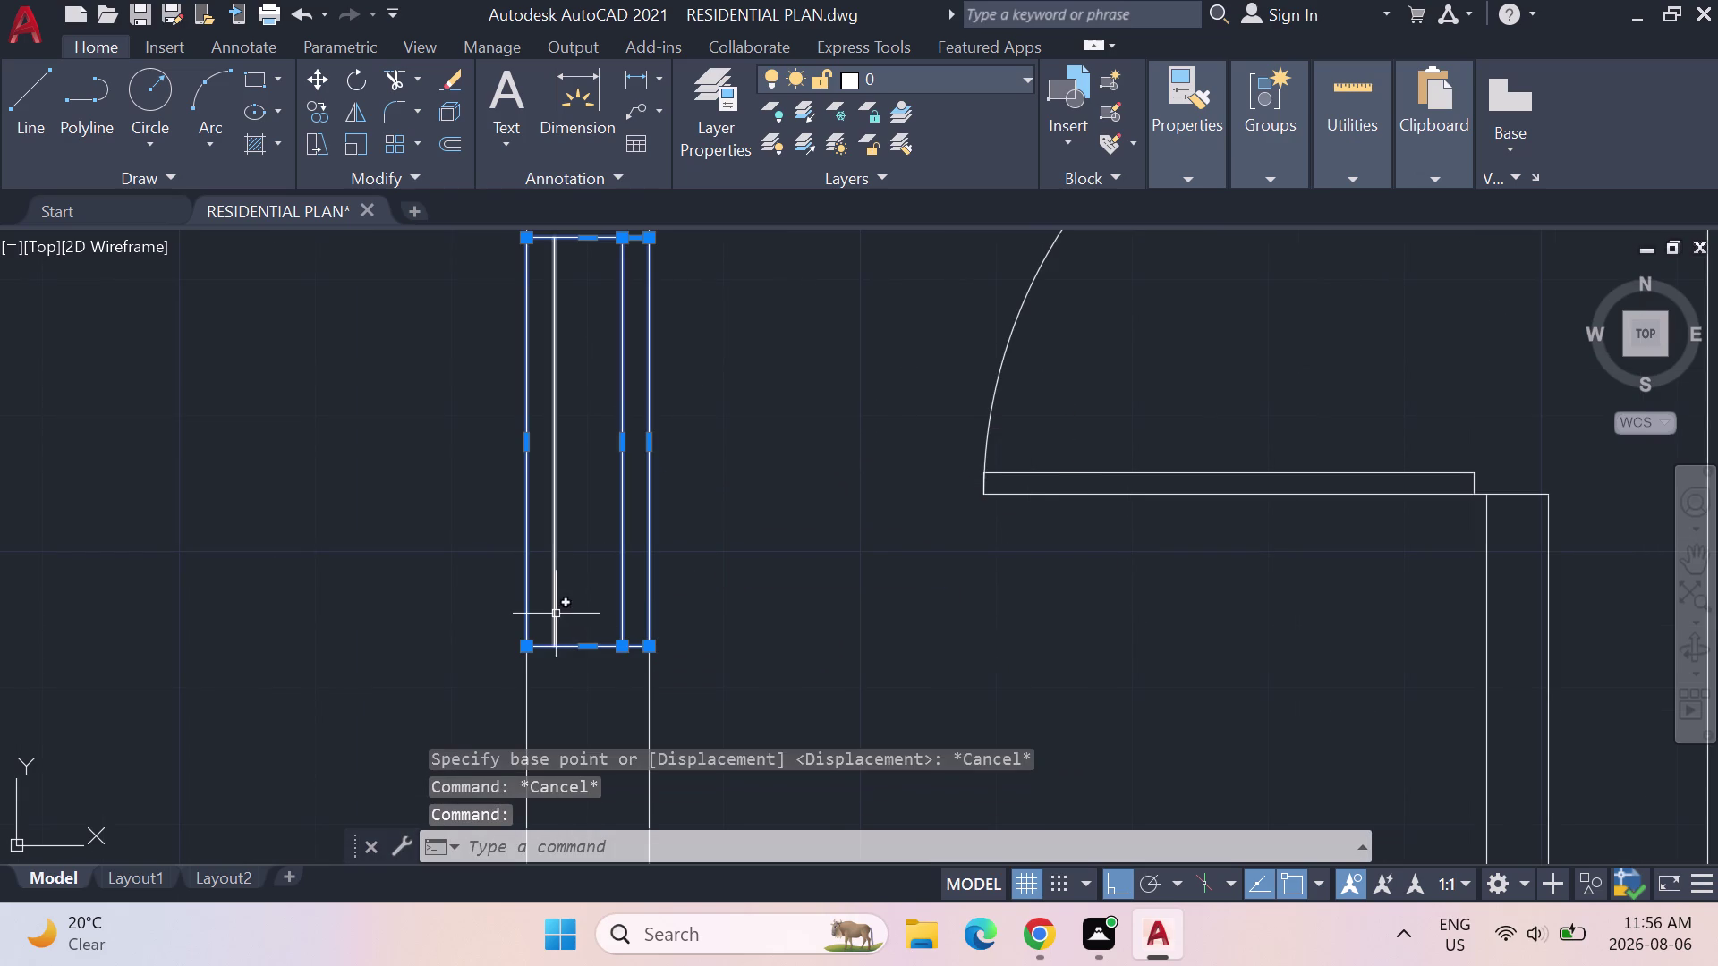
click(555, 604)
key(j)
key(Return)
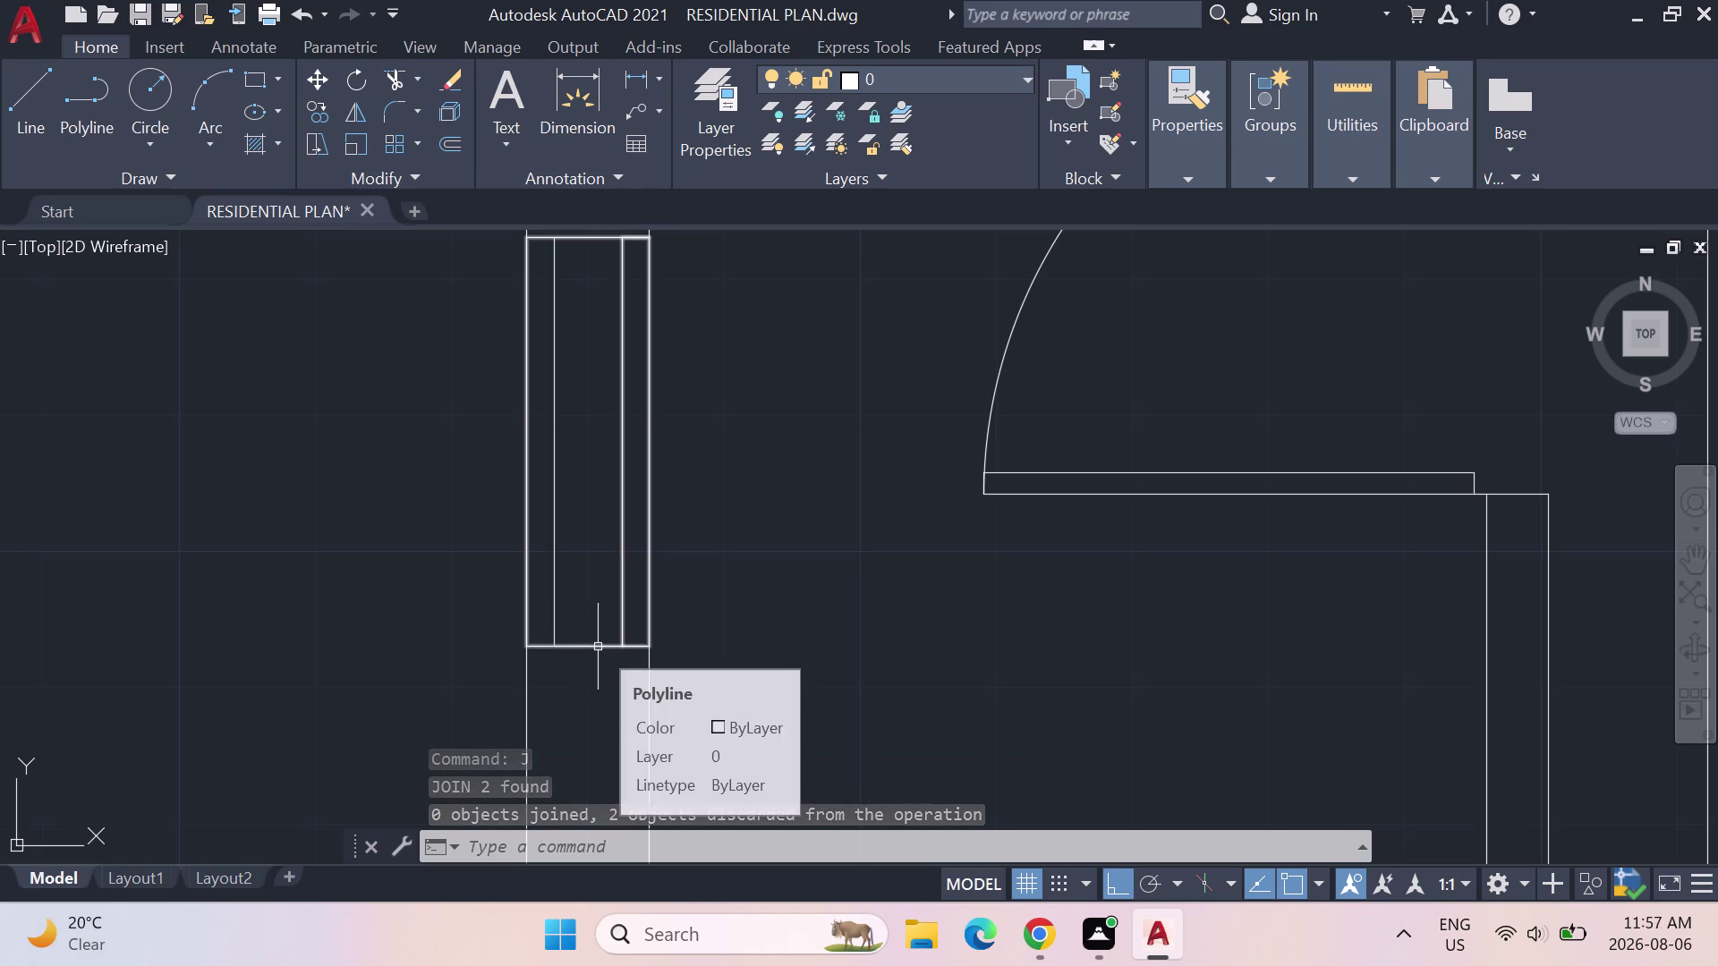
scroll(down, 3)
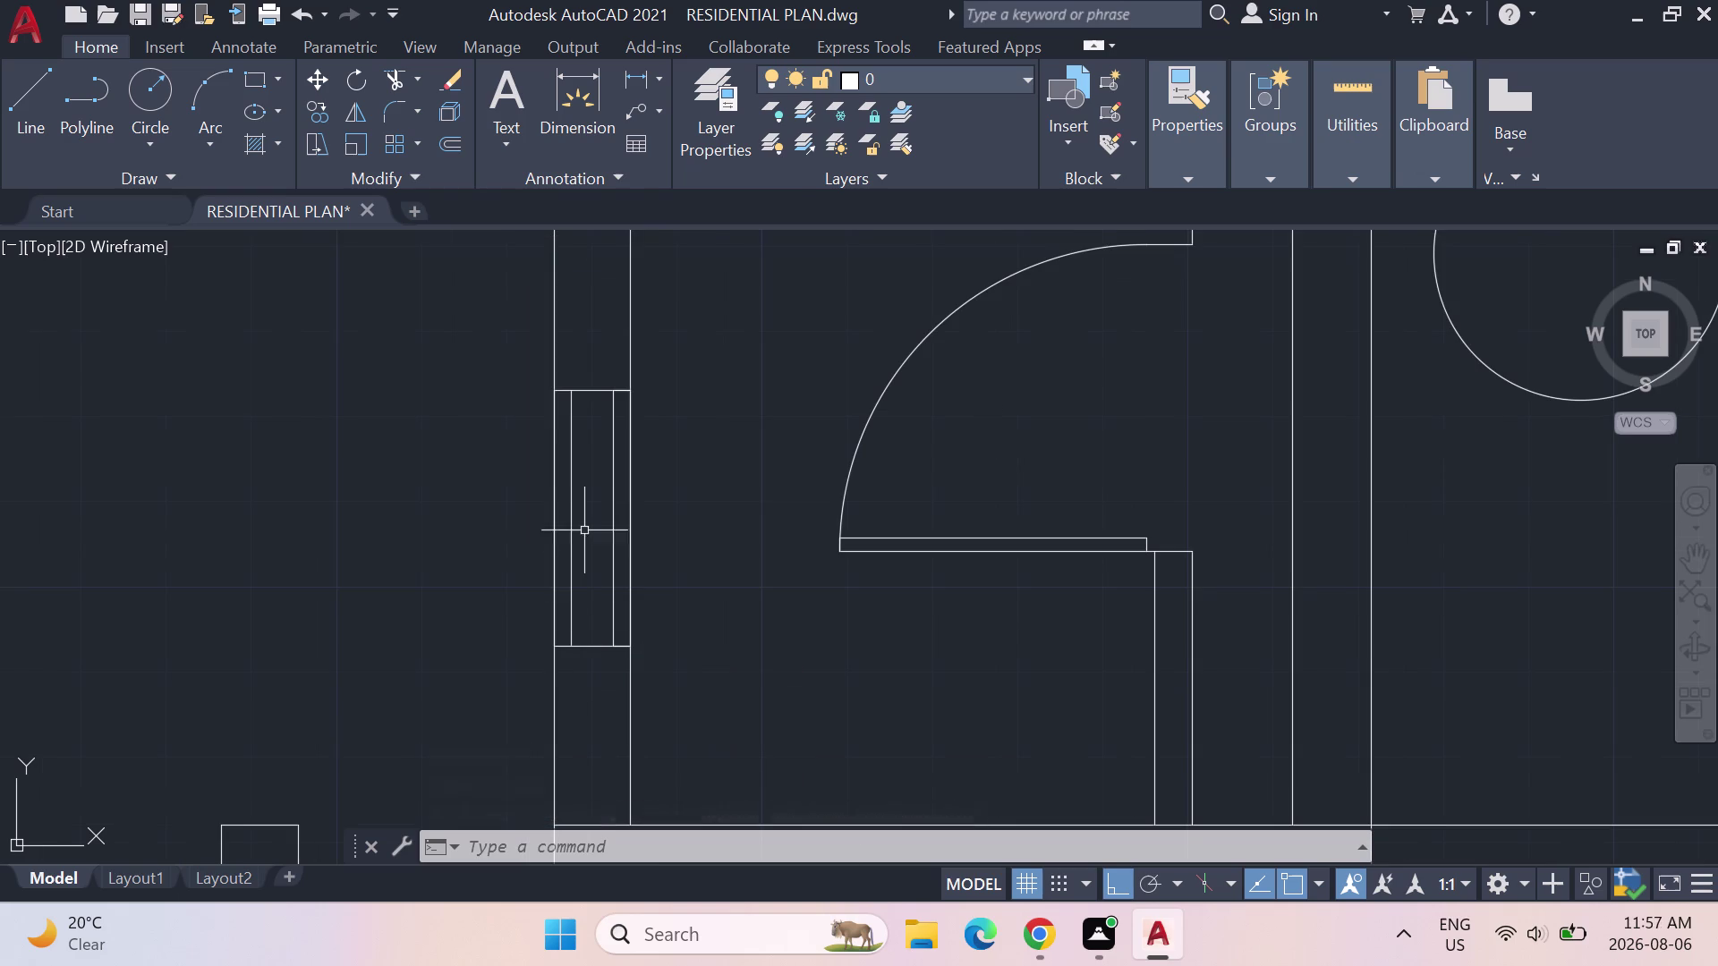
click(570, 446)
click(607, 387)
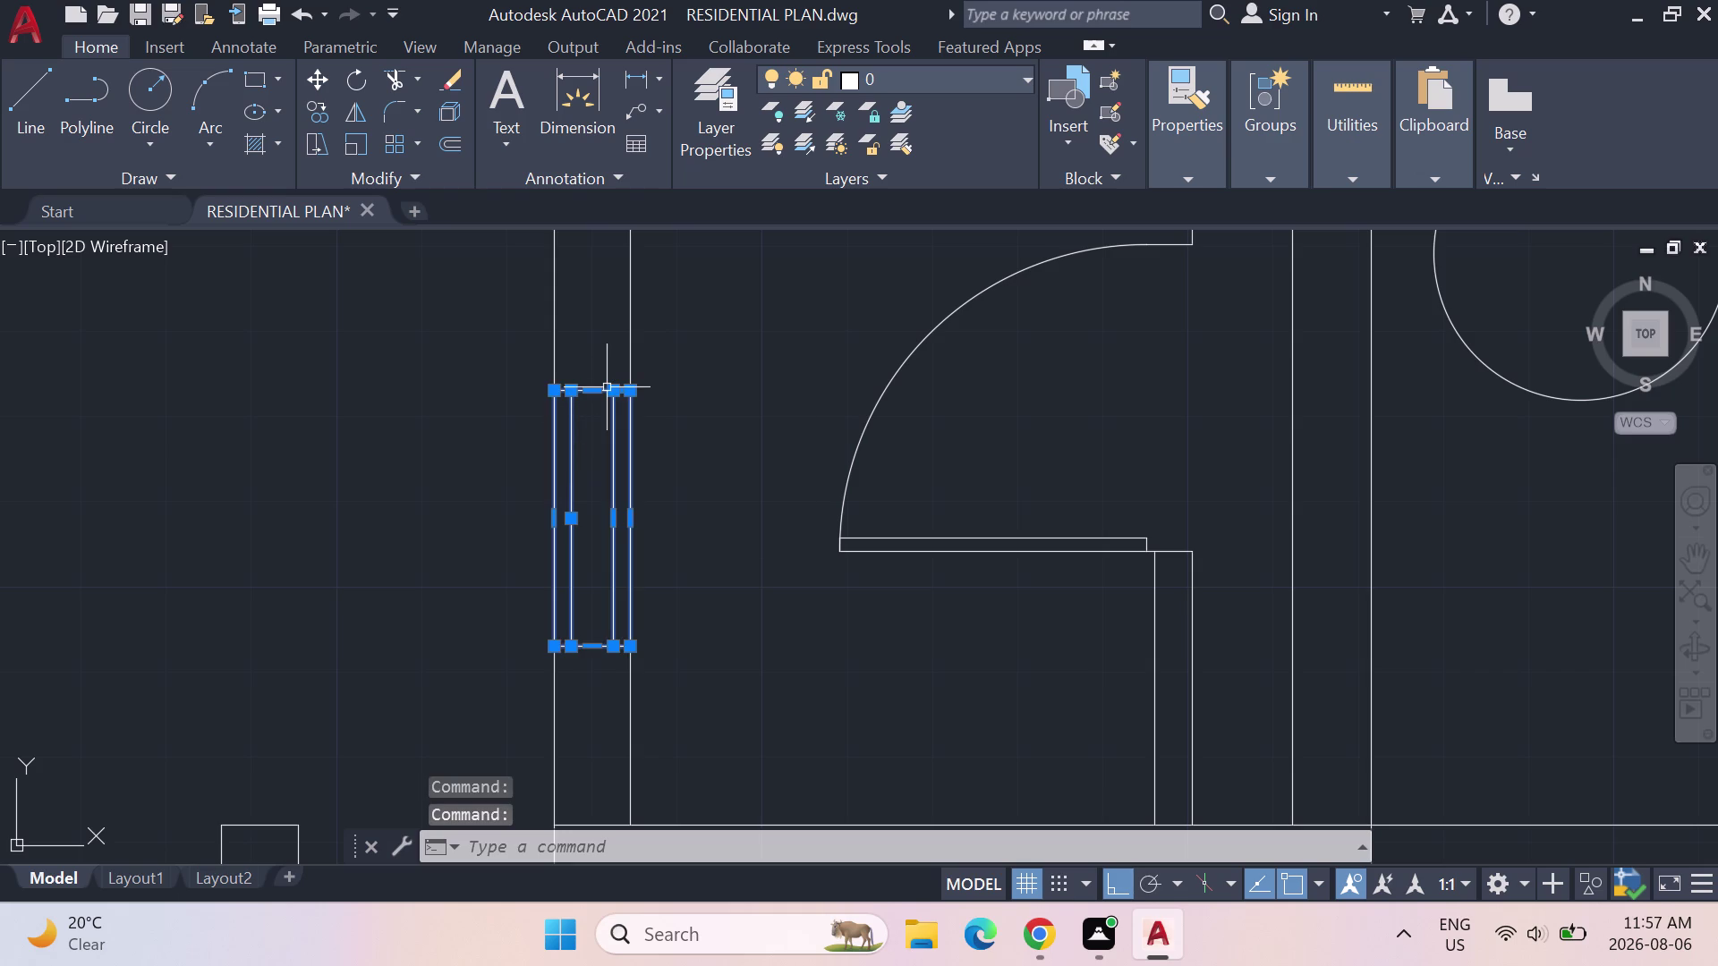
key(j)
key(Return)
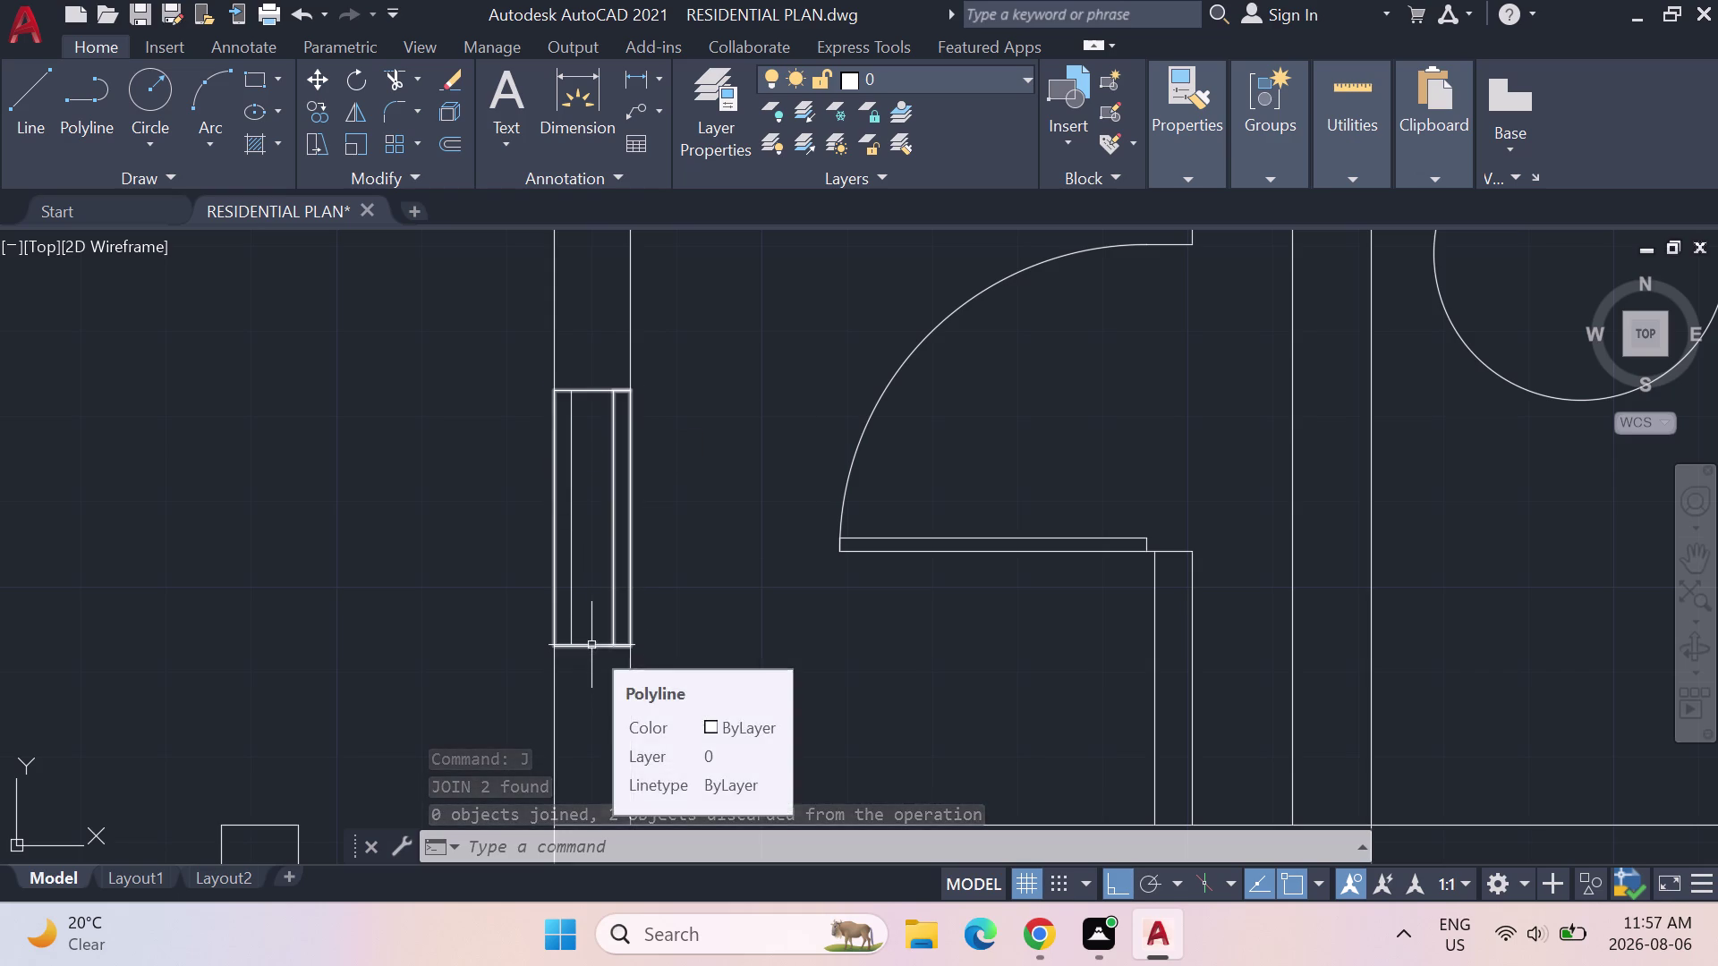
scroll(down, 3)
Move the window up to the top of the small room's left wall.
middle_drag(587, 364, 565, 486)
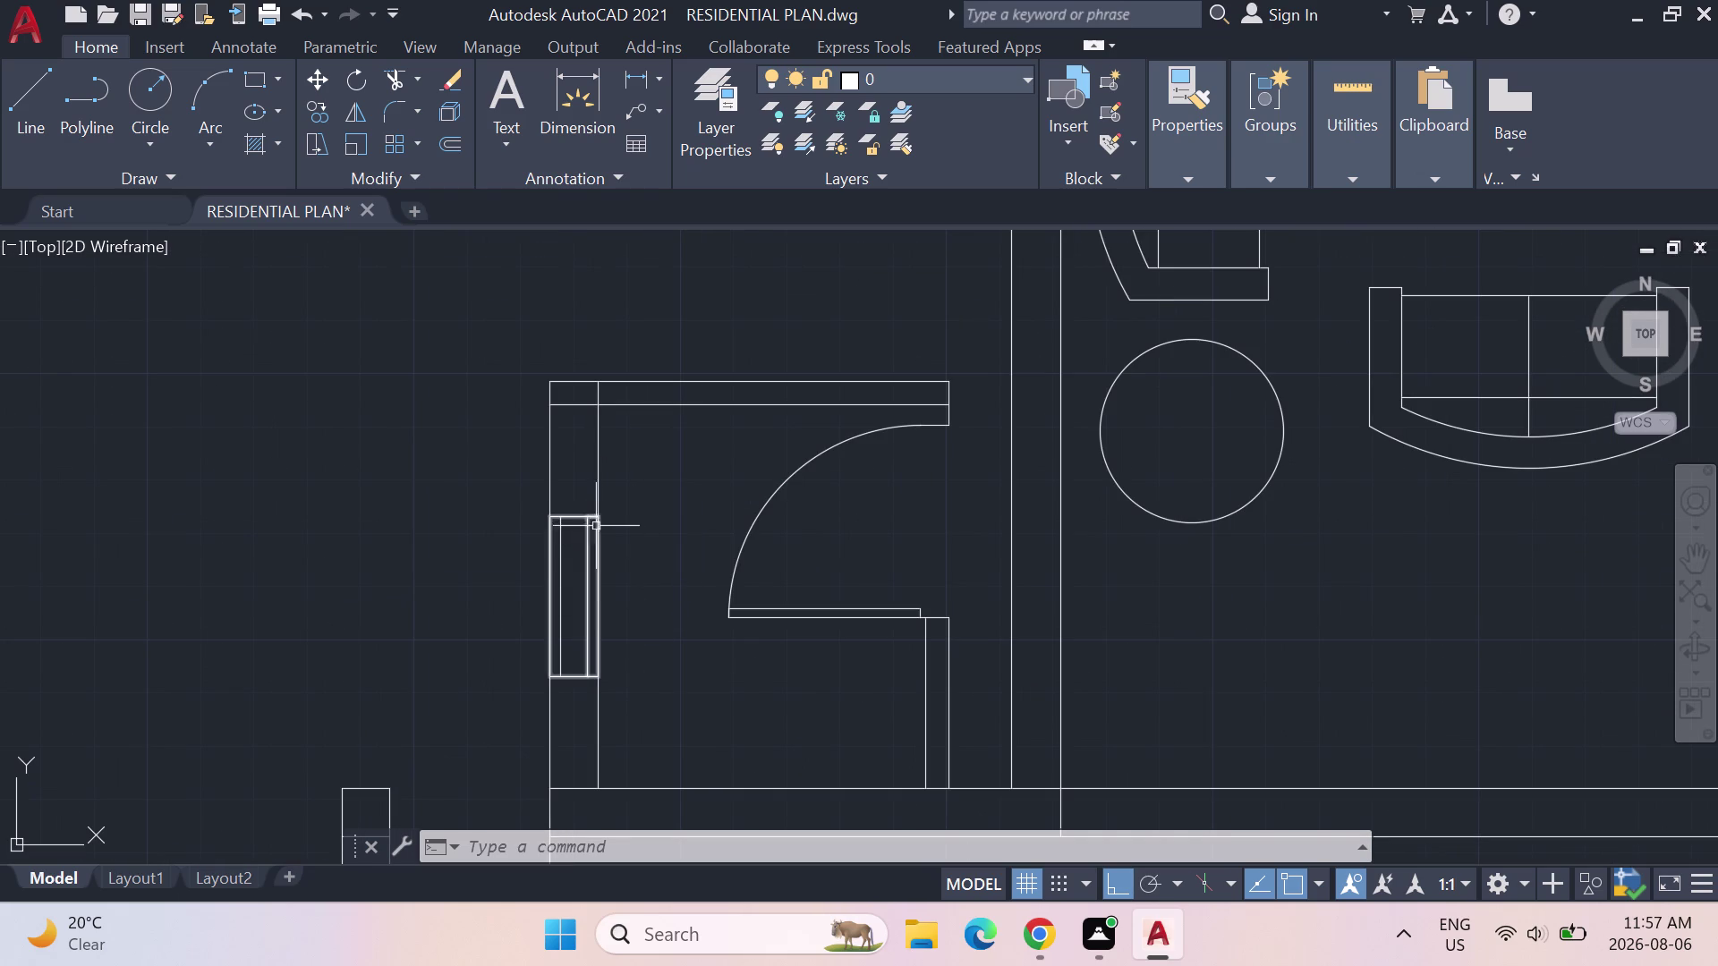
click(589, 515)
key(m)
key(Return)
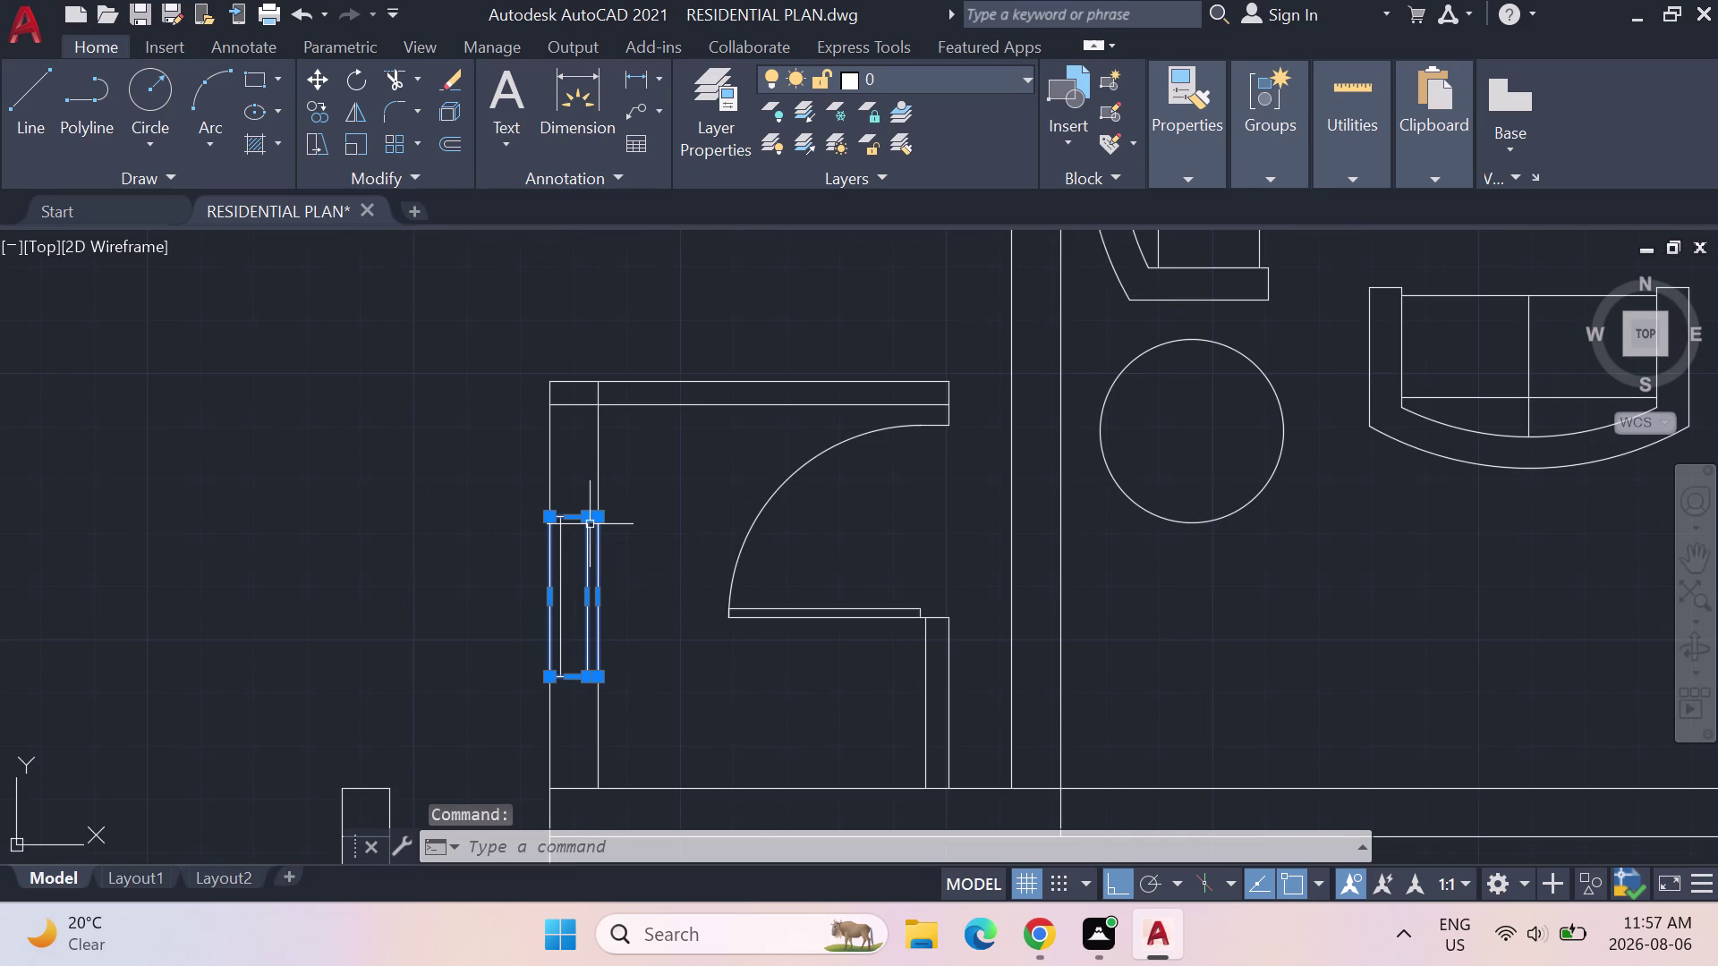
click(579, 515)
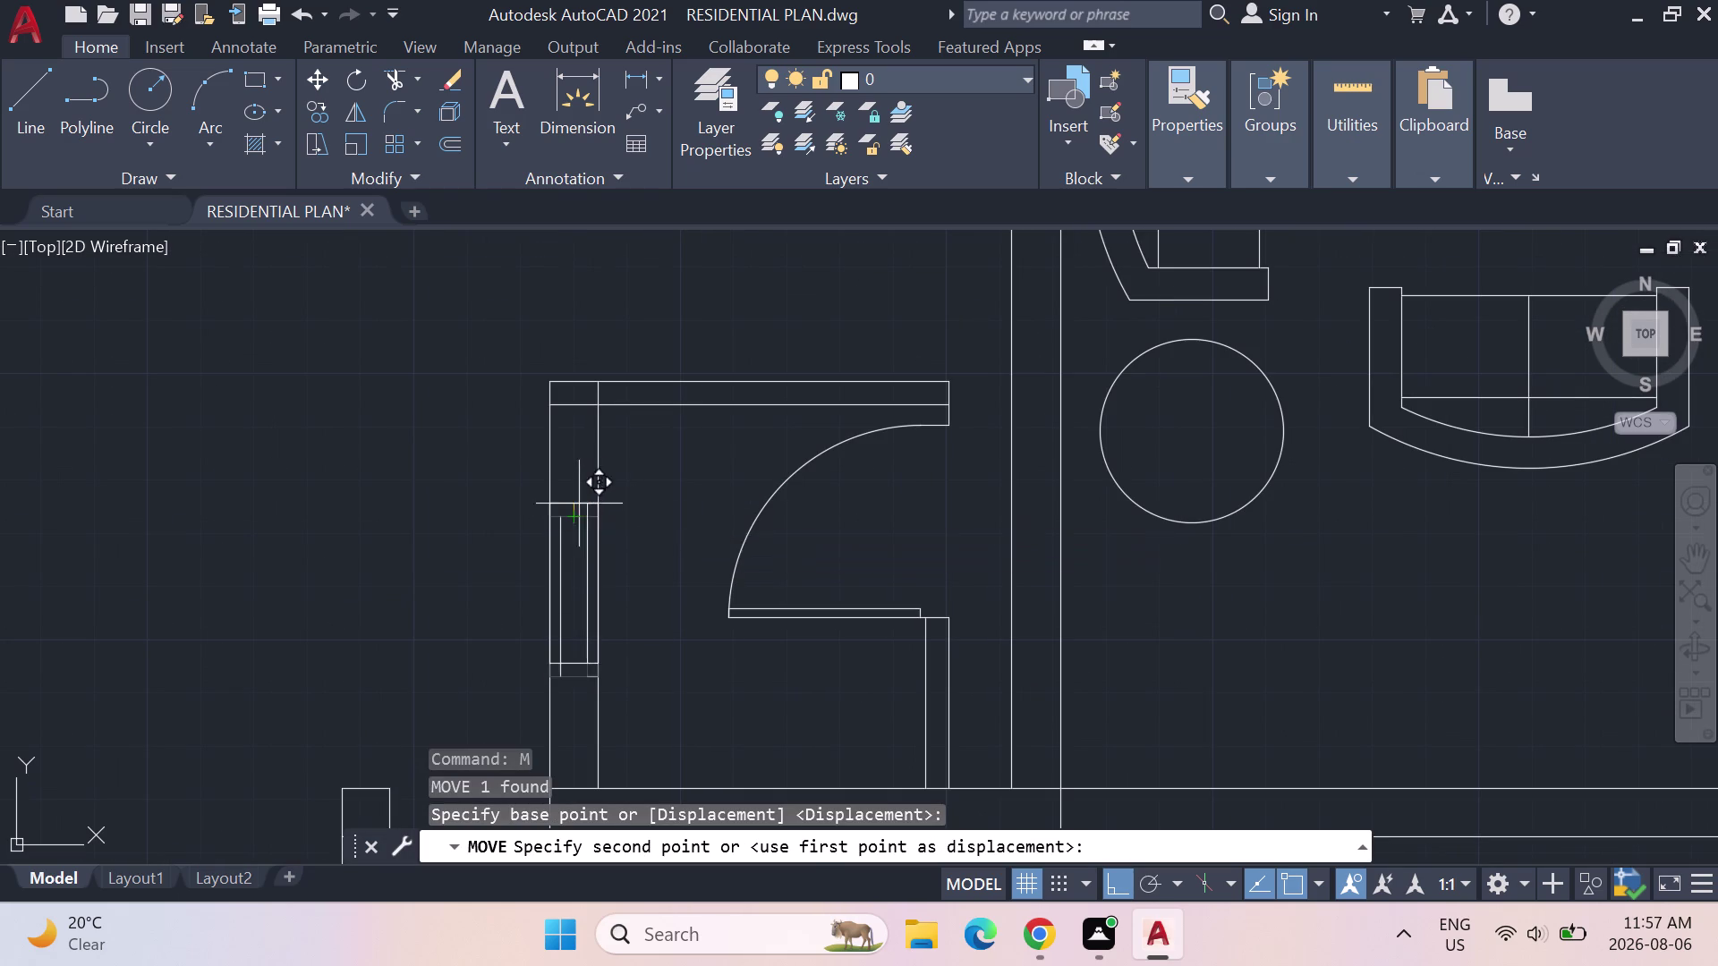
click(566, 409)
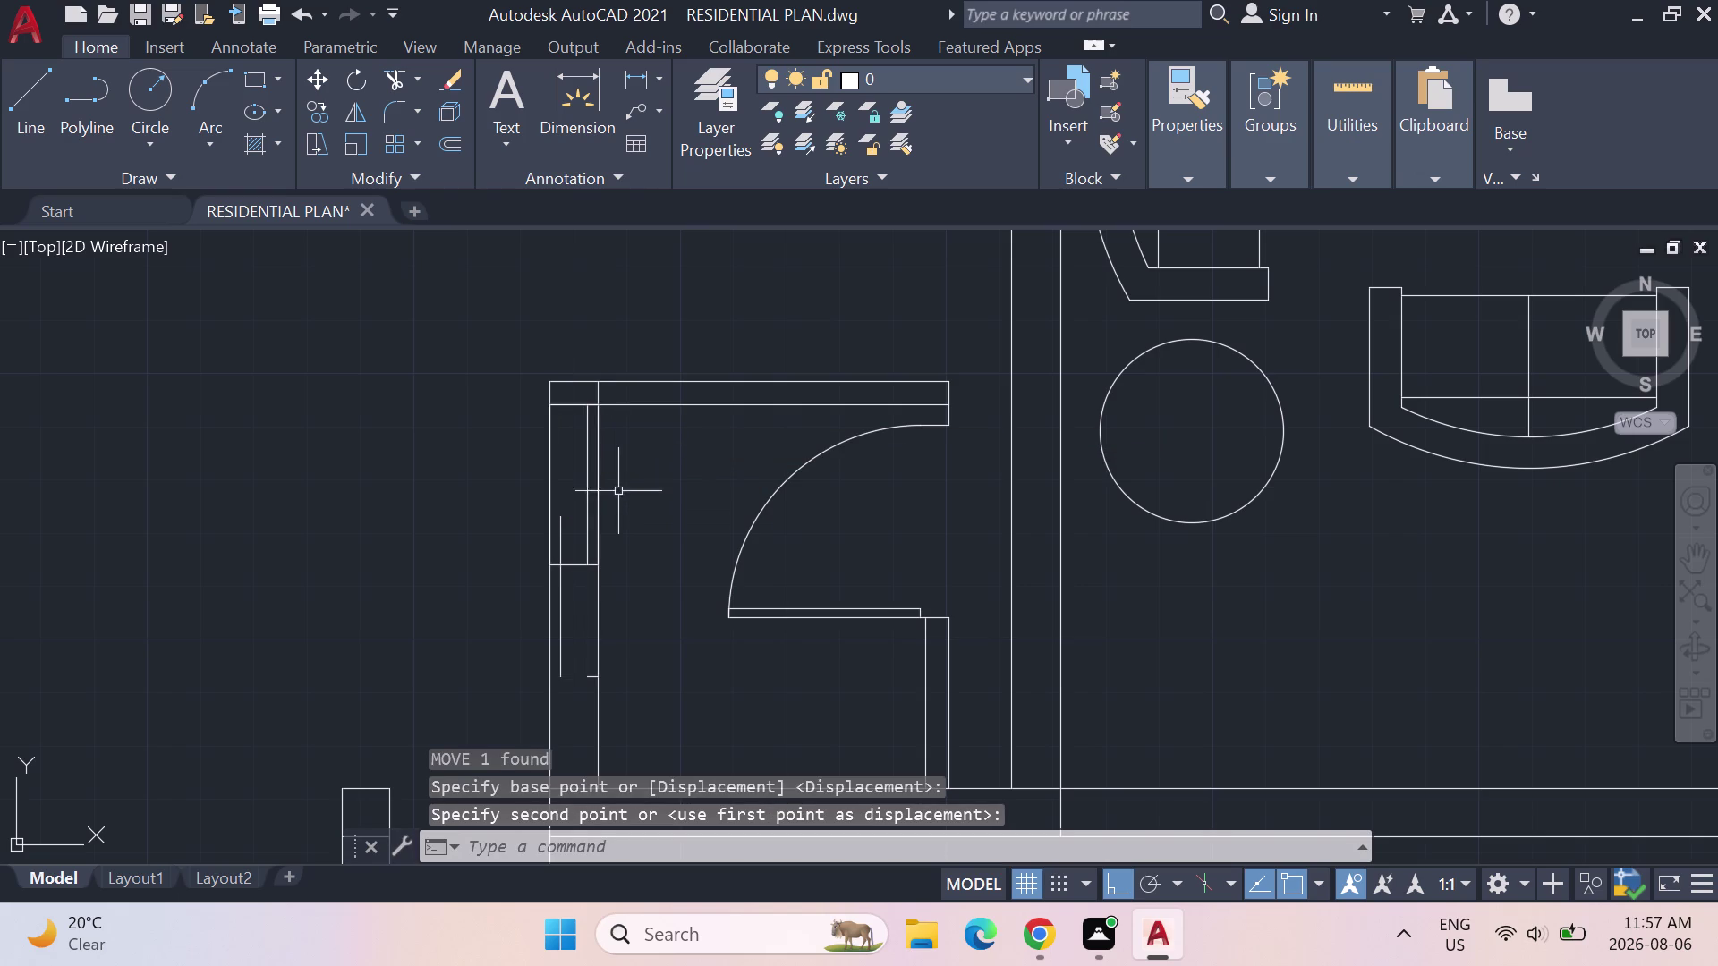
Move the leftover window line up beside the window.
click(558, 524)
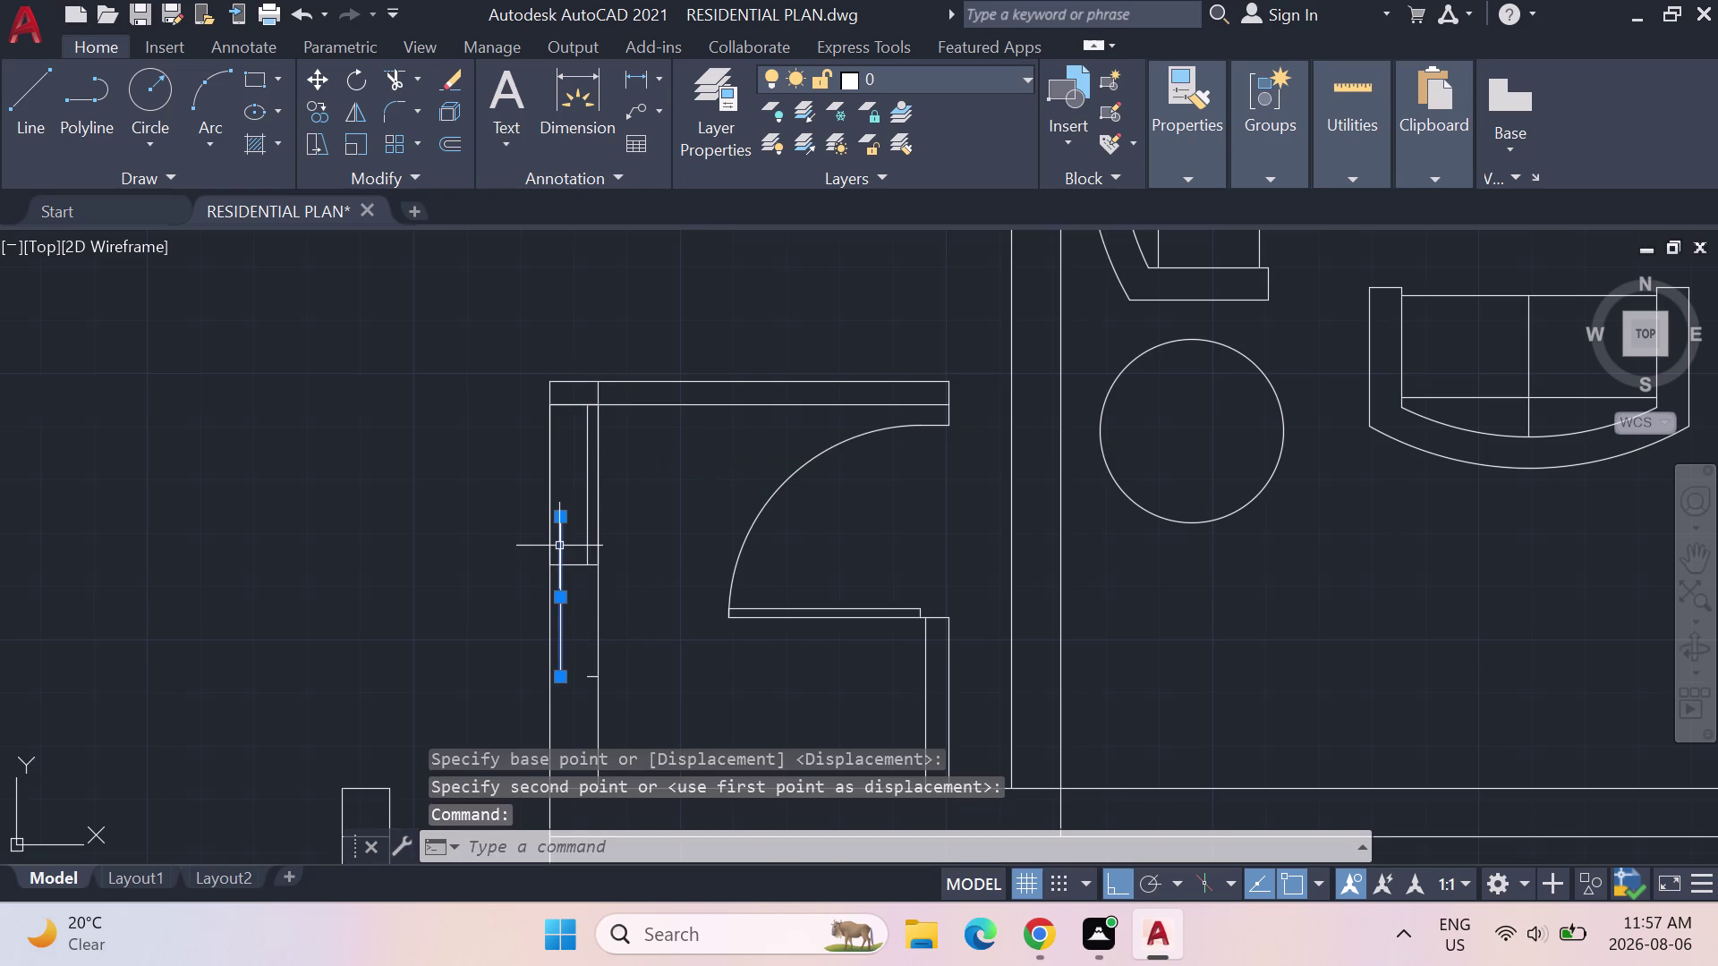
key(m)
key(Return)
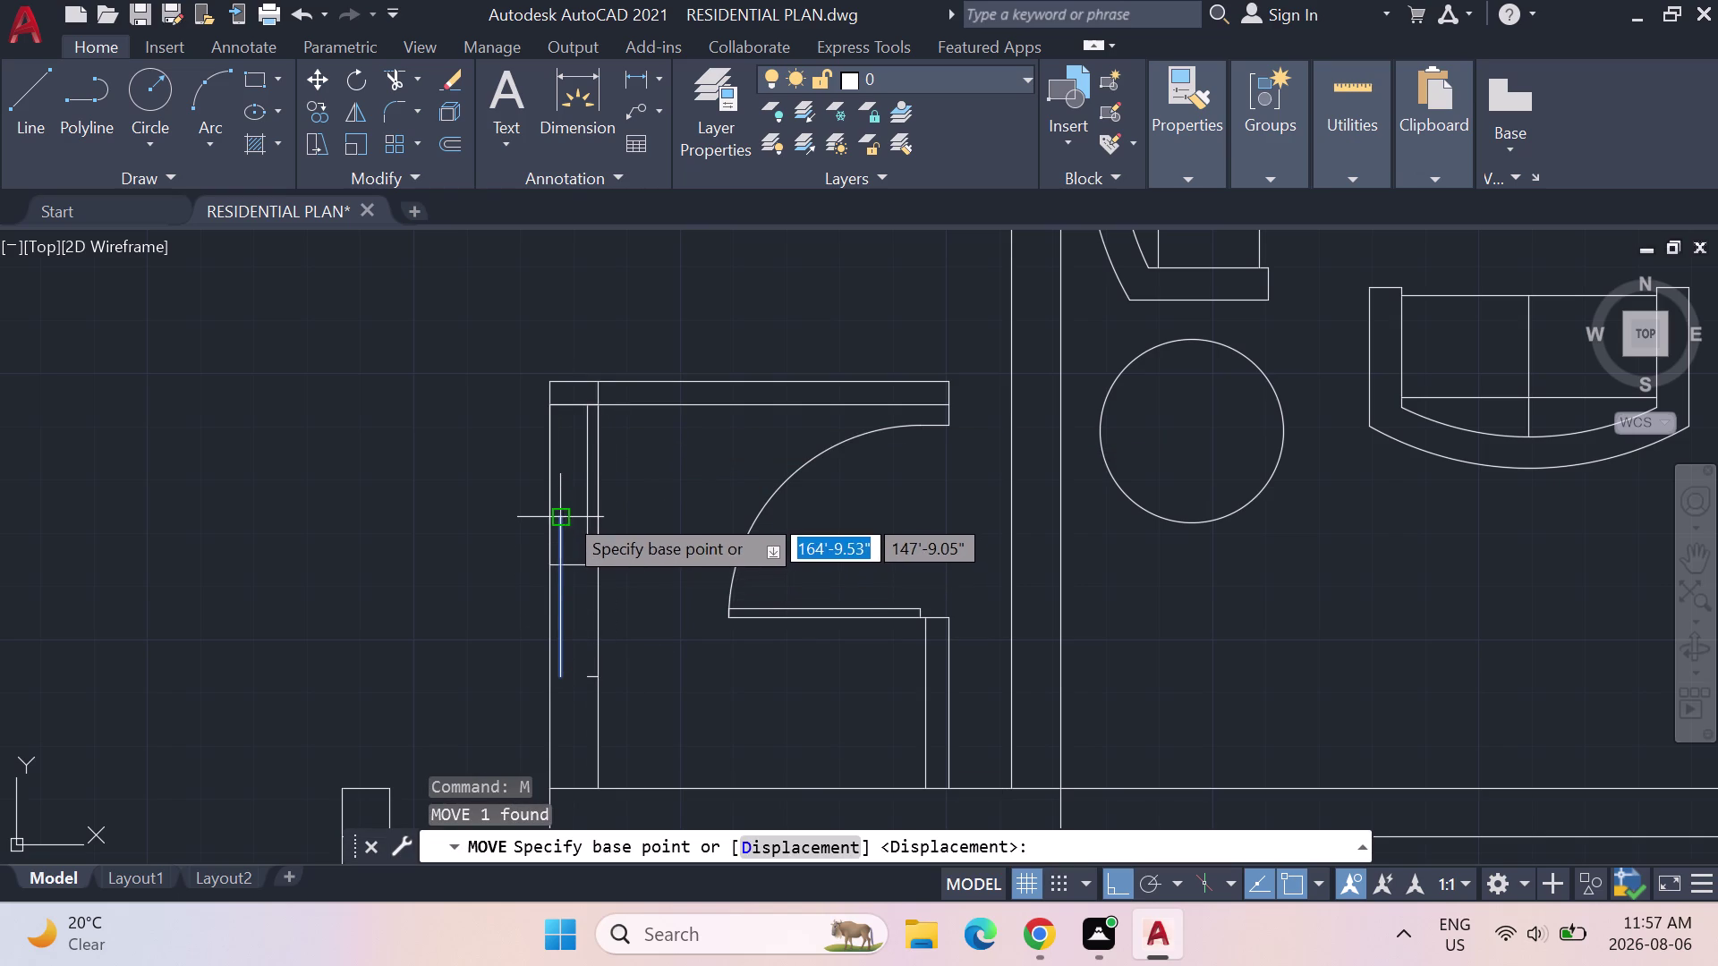
click(565, 509)
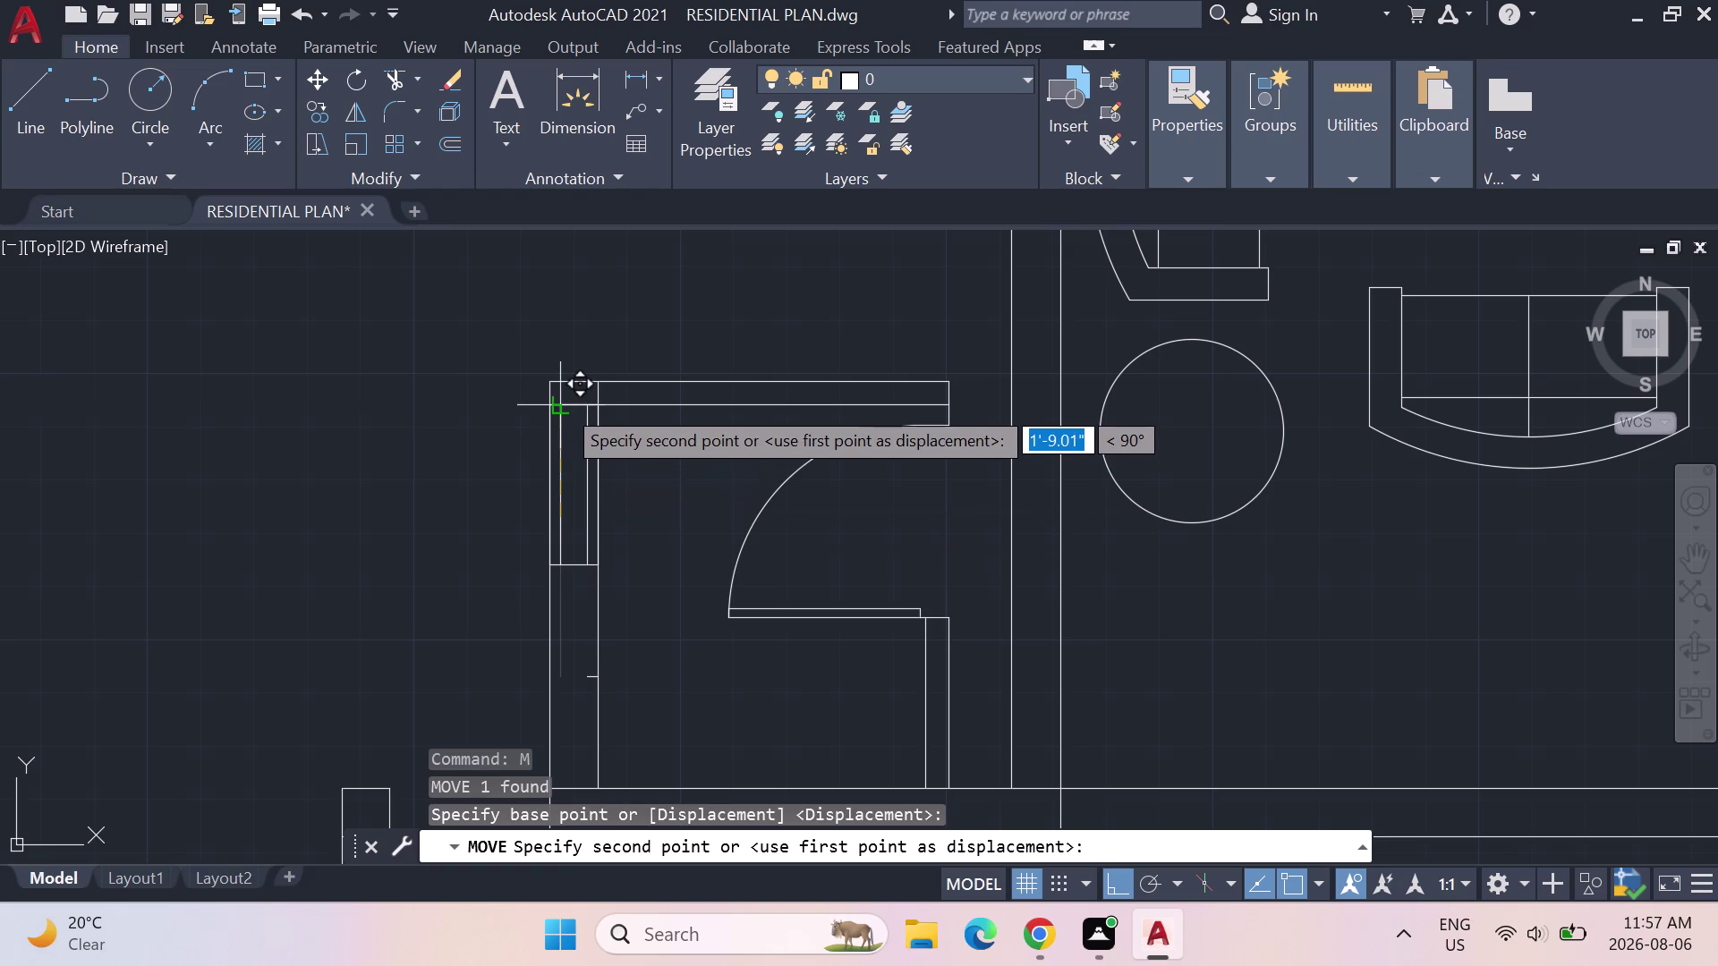
click(562, 405)
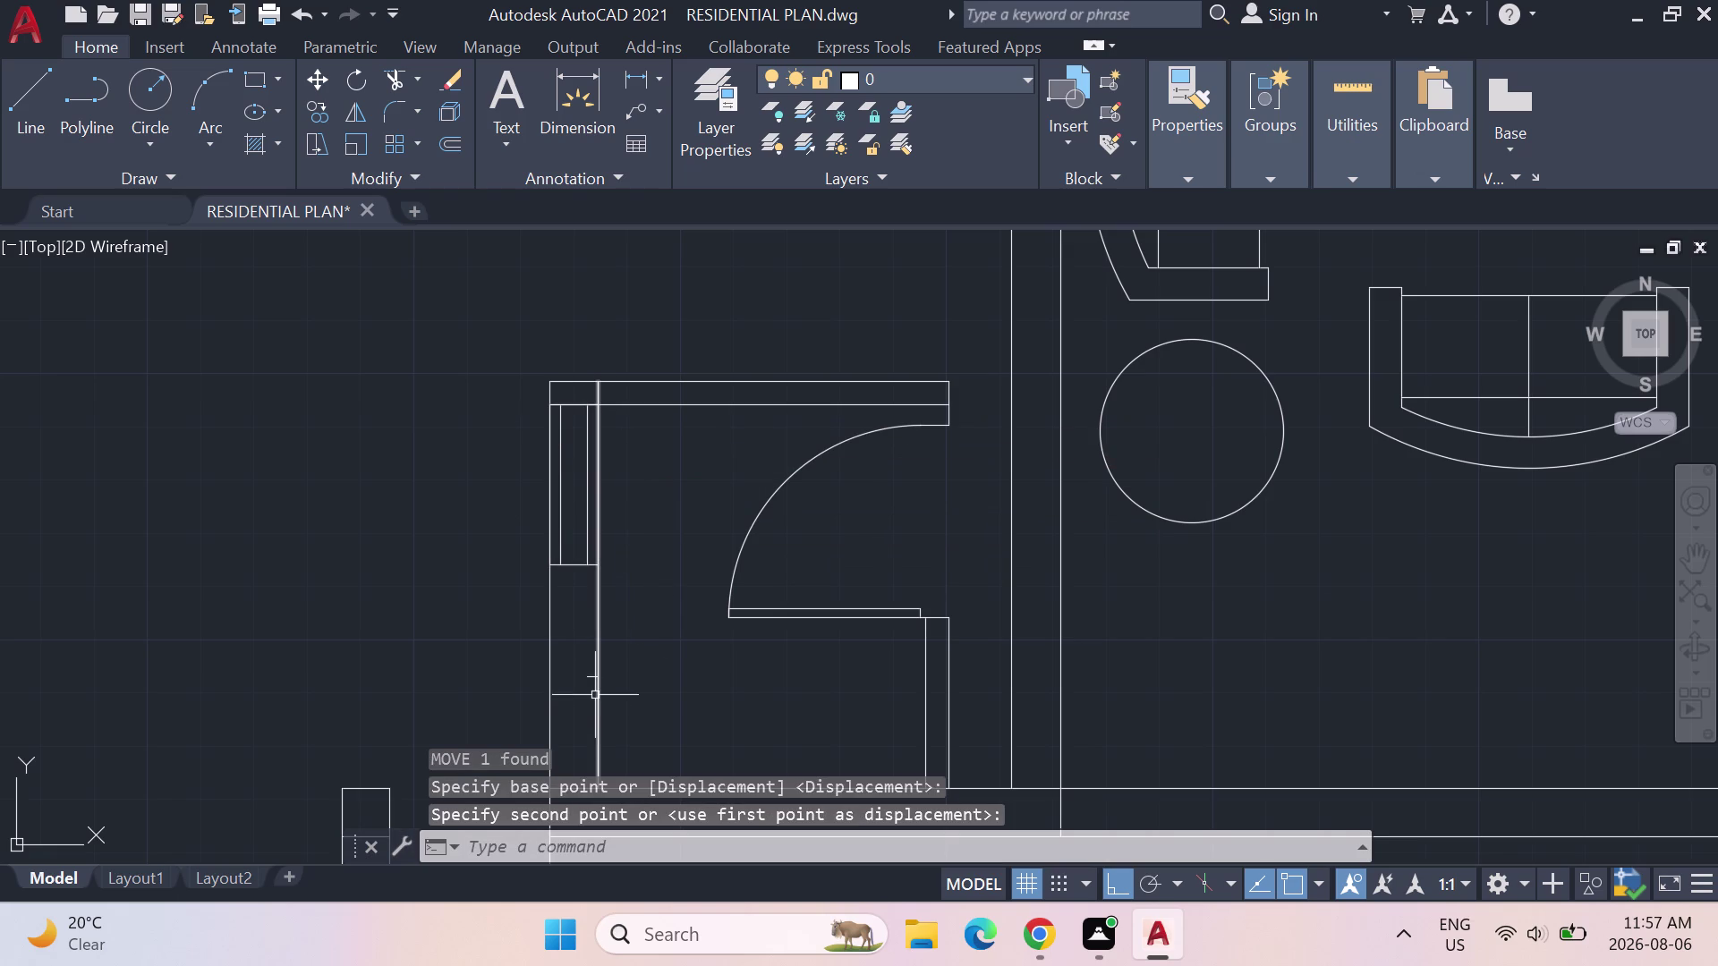
Delete the stray short line below the window.
click(589, 679)
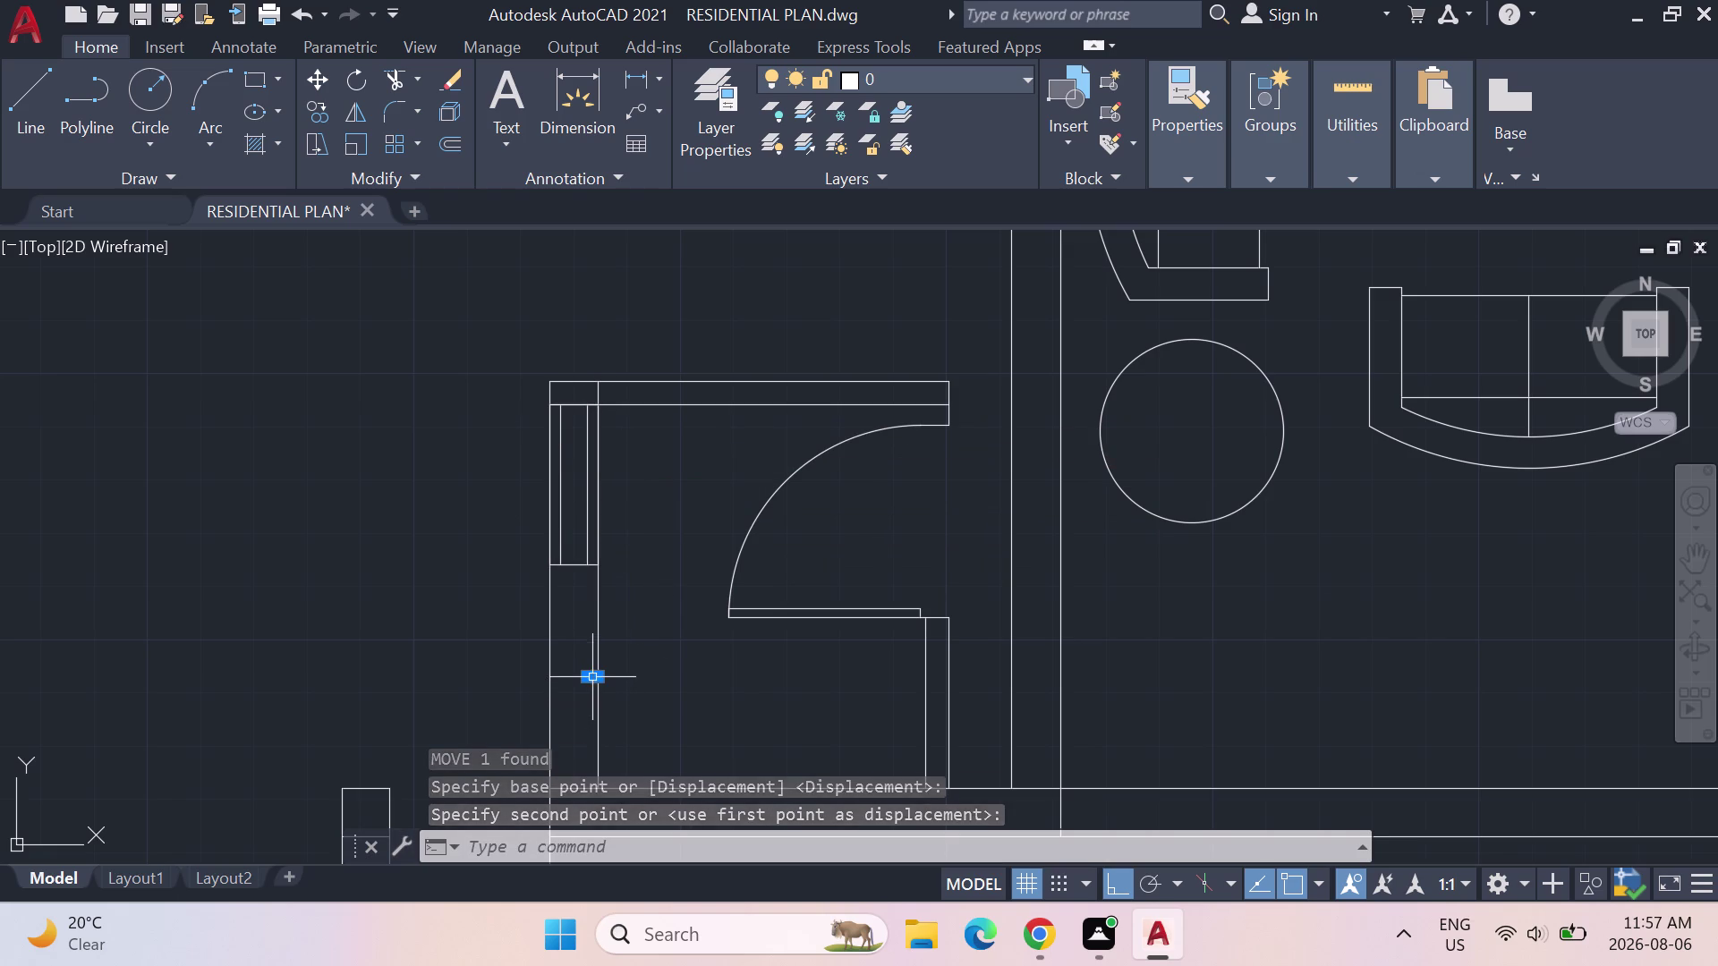
key(Delete)
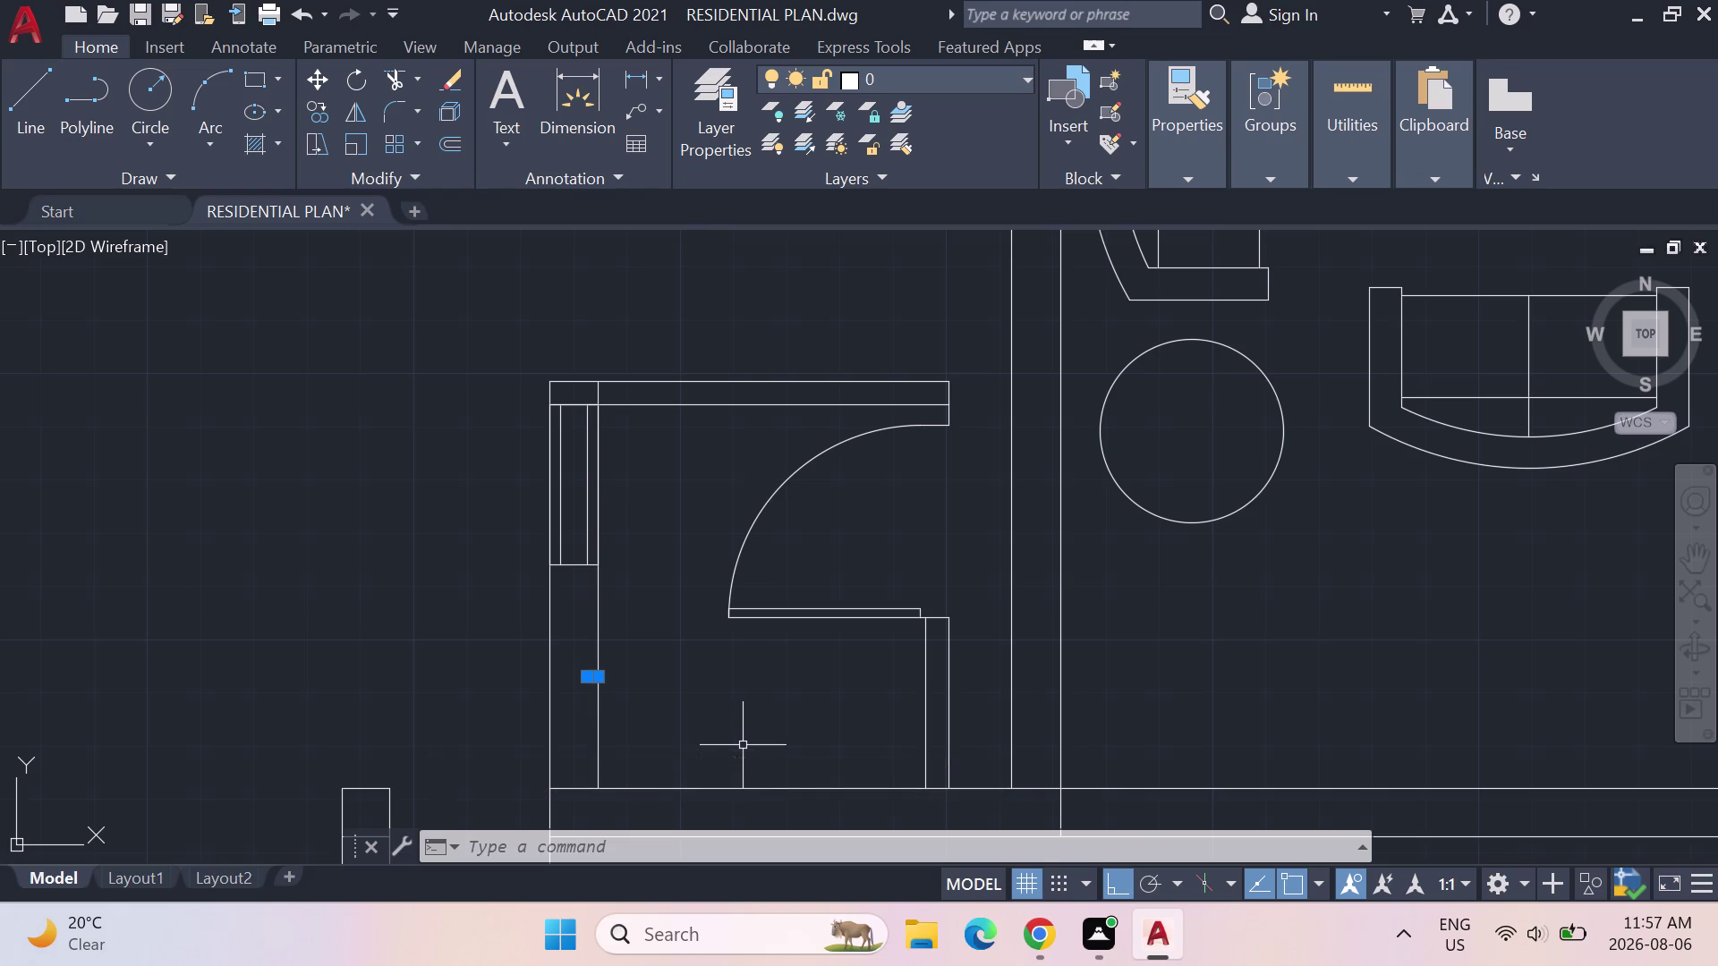
scroll(down, 3)
scroll(down, 3)
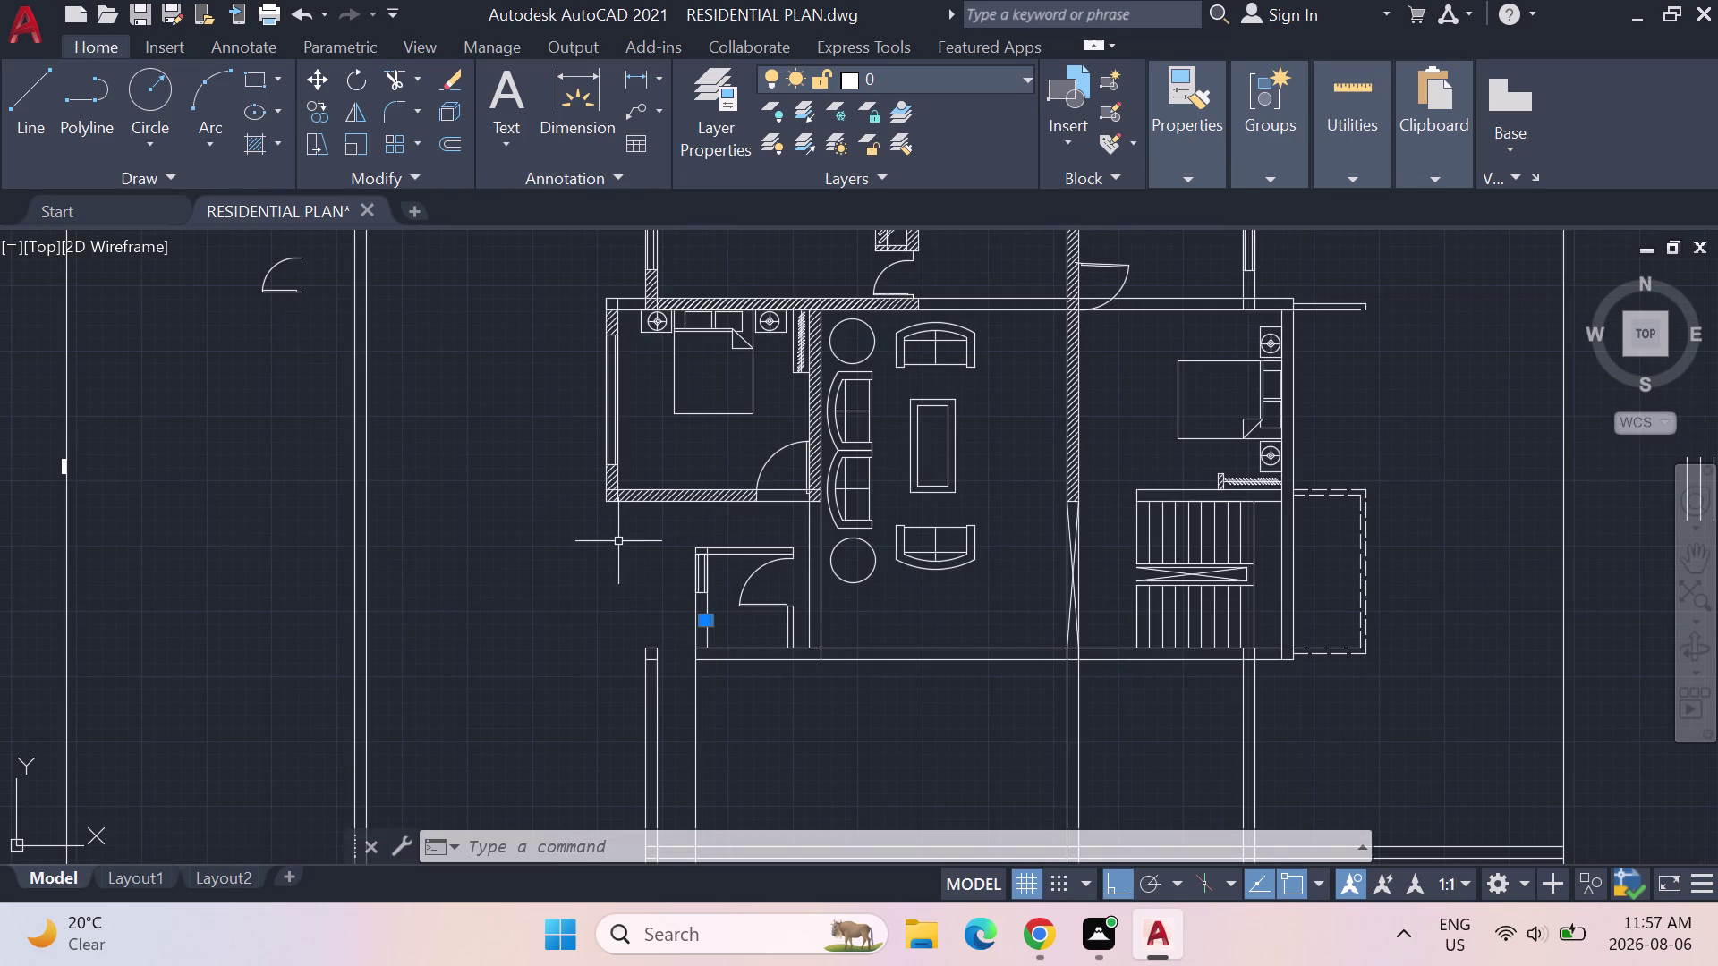
Erase the stray short line on the small room's left wall.
key(Escape)
scroll(up, 3)
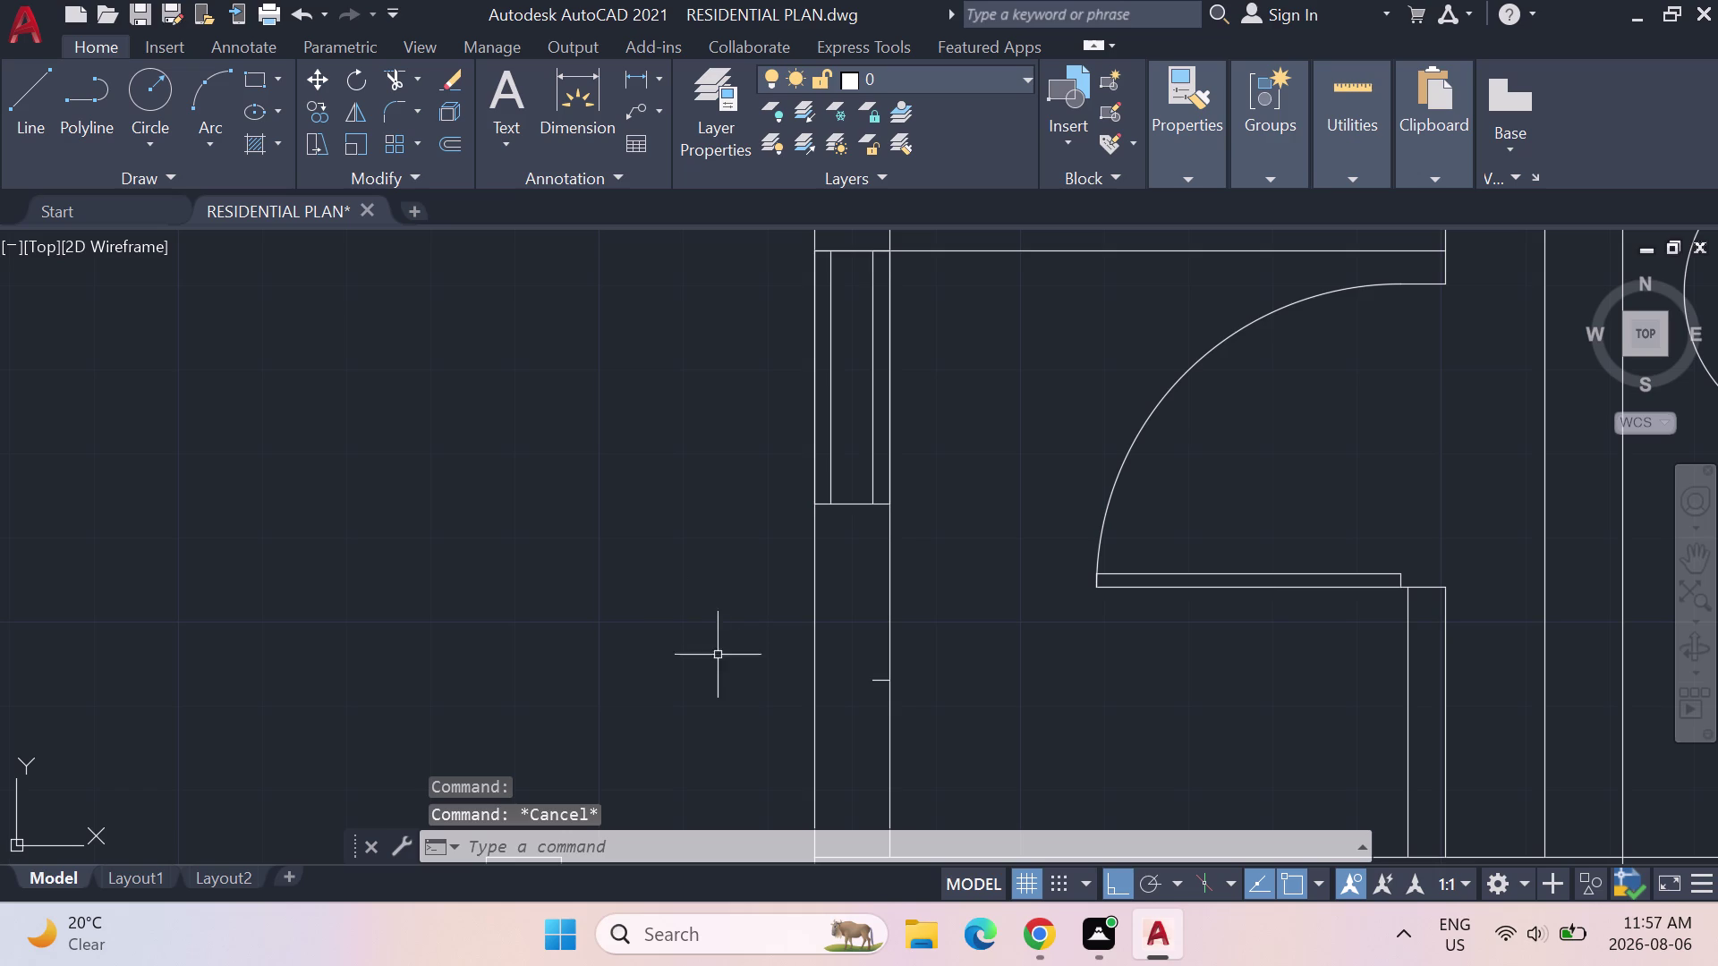
click(875, 684)
key(Delete)
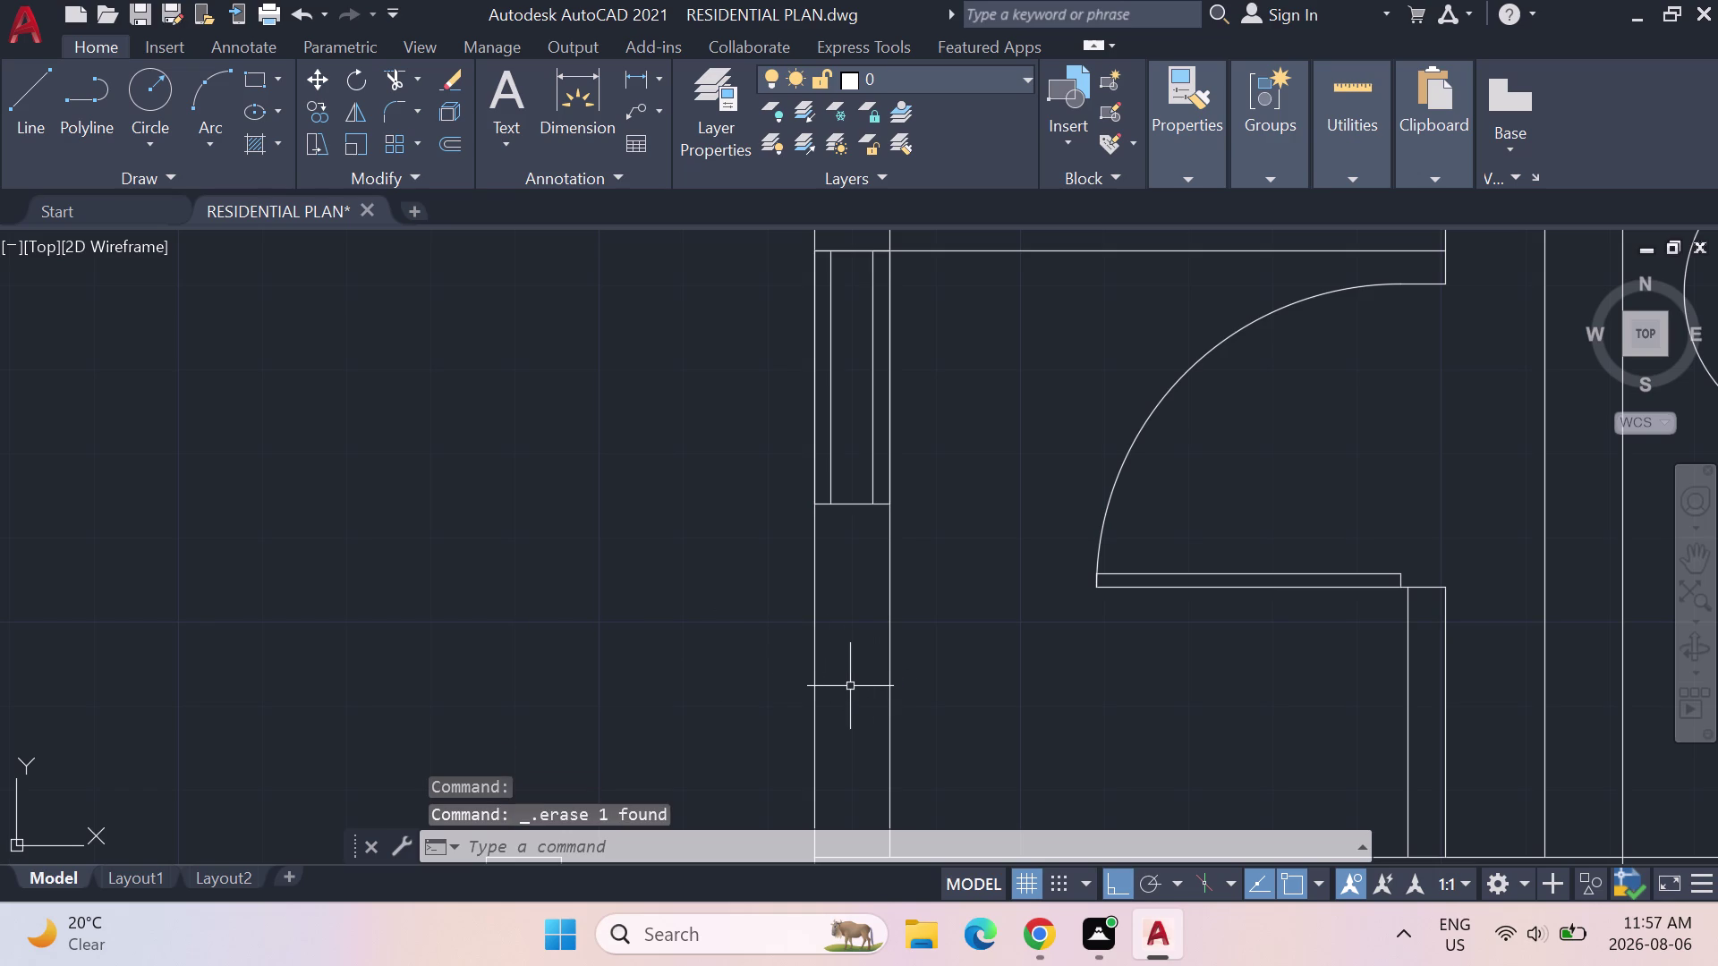
scroll(down, 3)
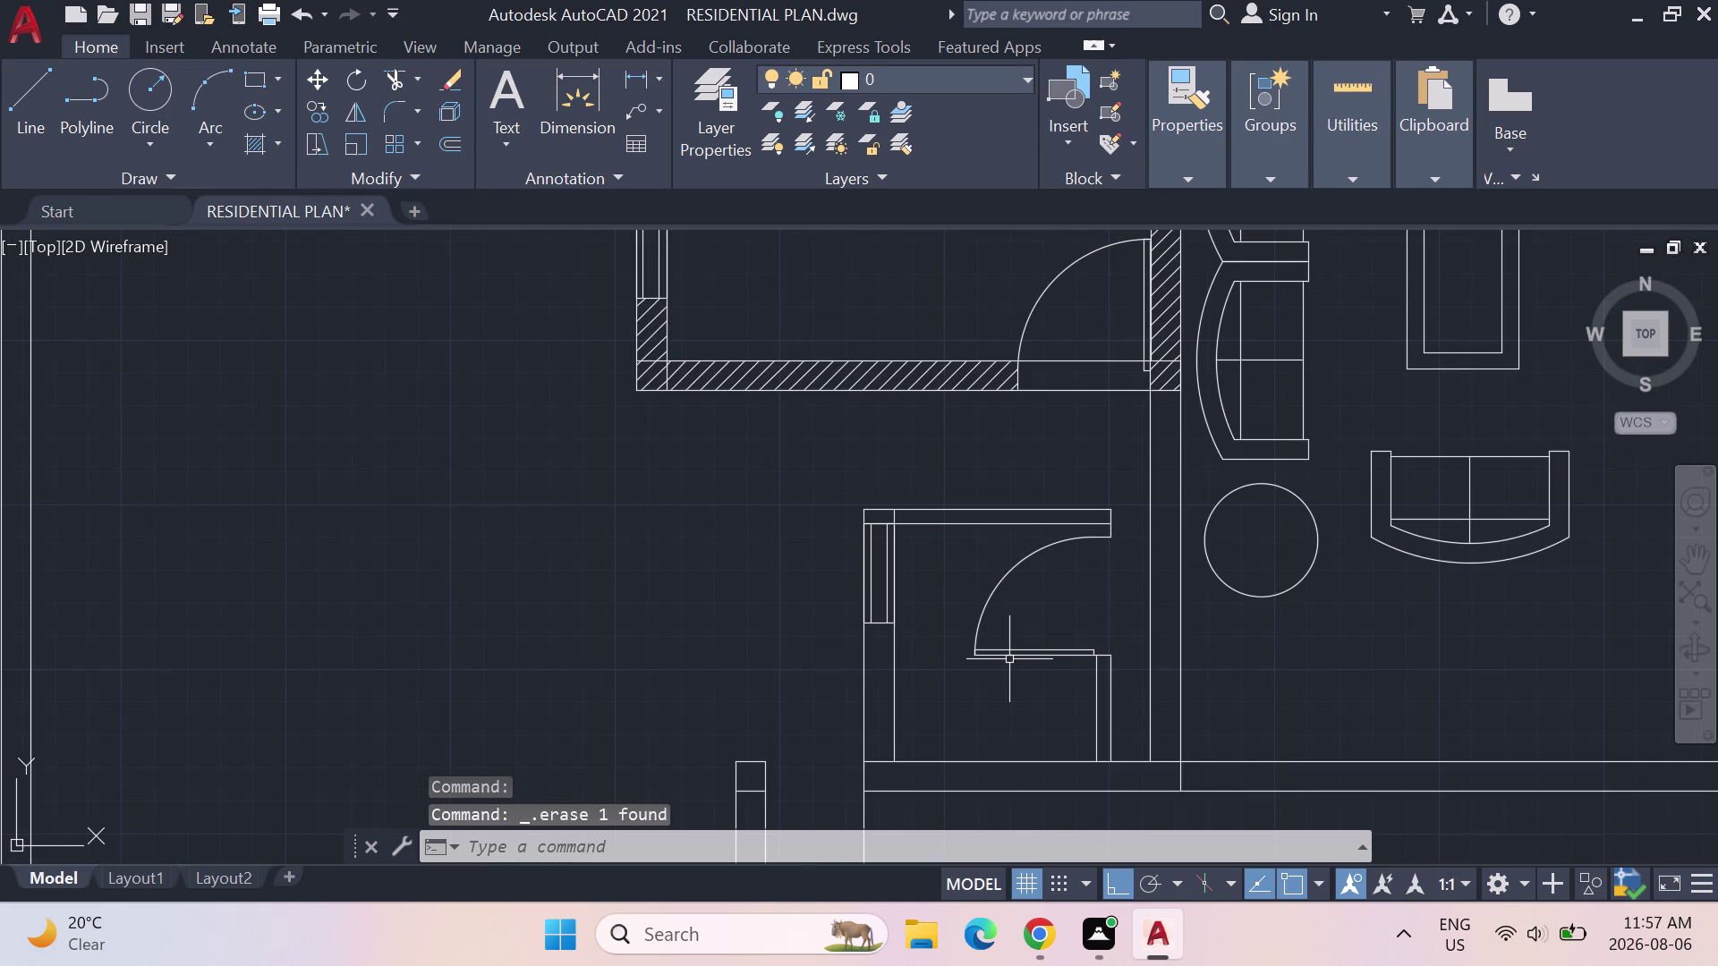
Pan across the plan to the door swing block and pick it.
middle_drag(1060, 702, 751, 638)
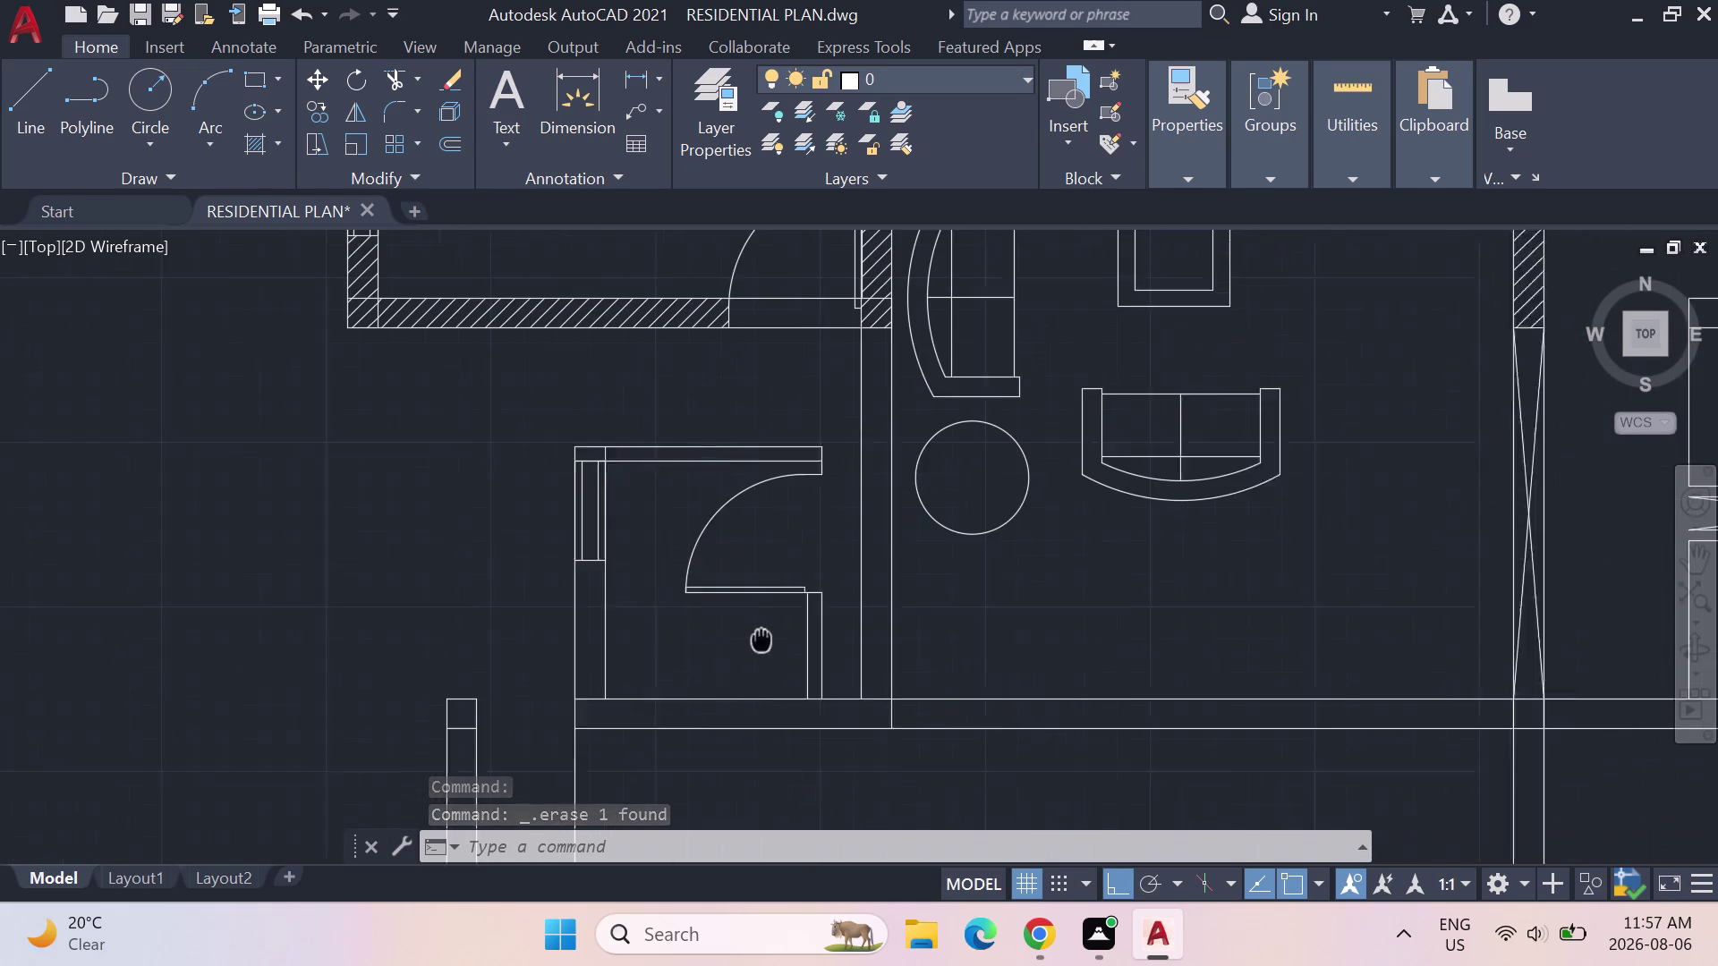
middle_drag(752, 639, 724, 638)
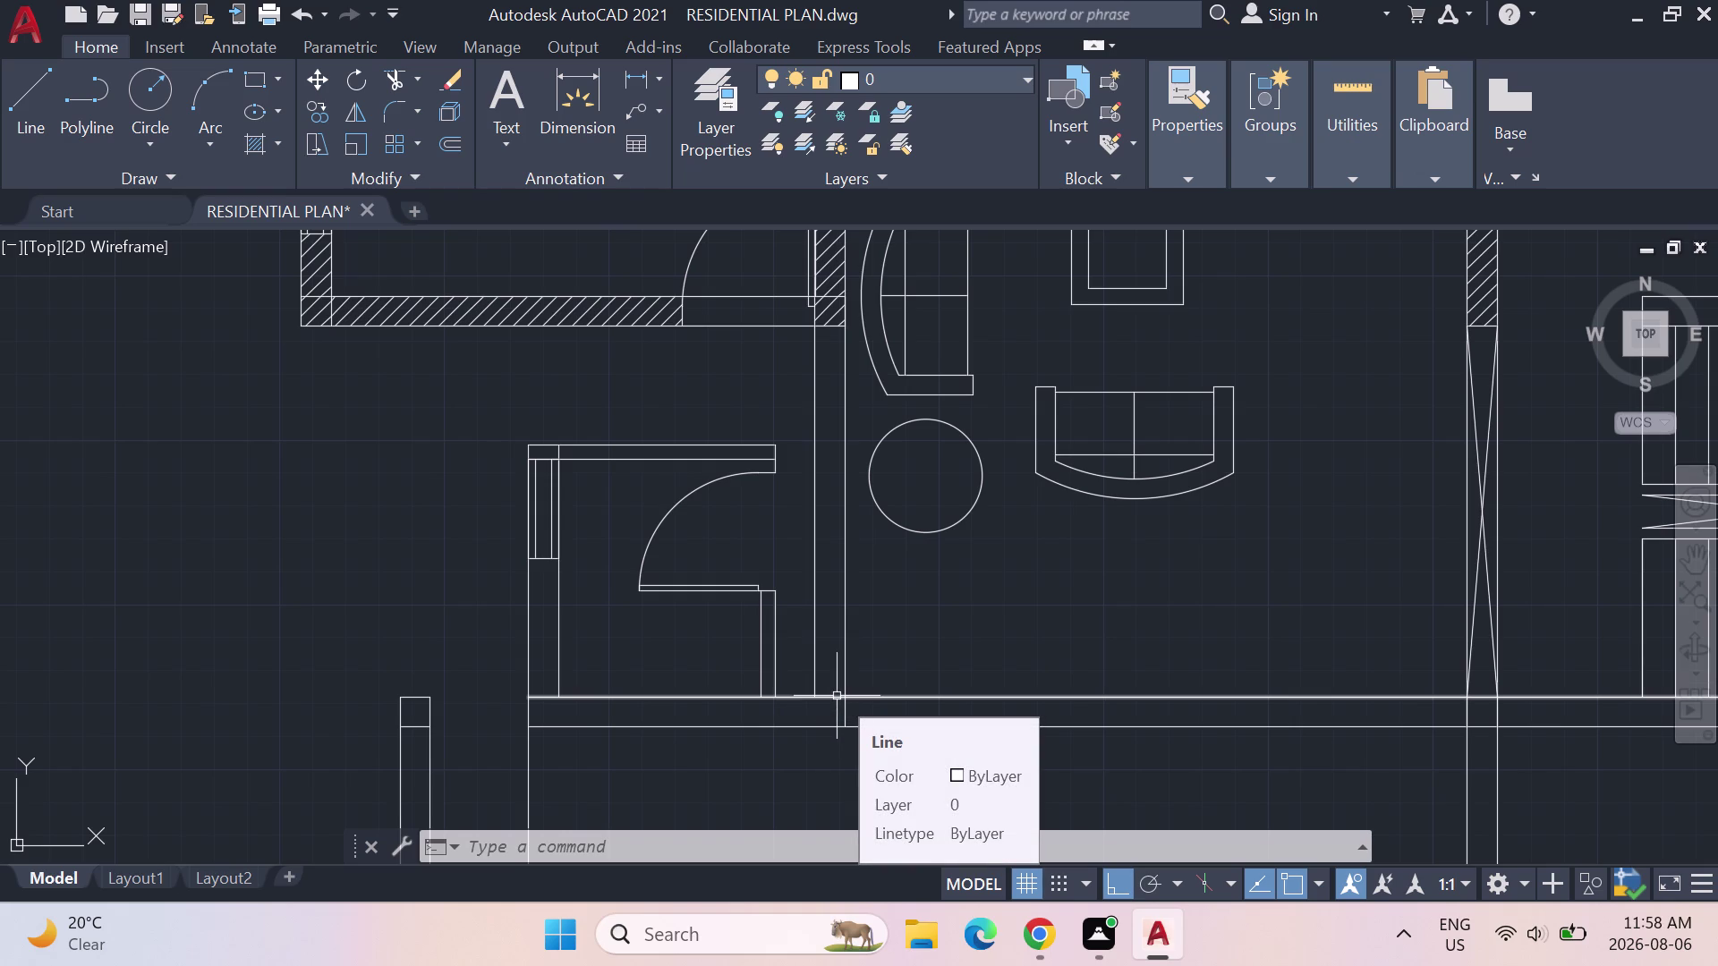
click(738, 585)
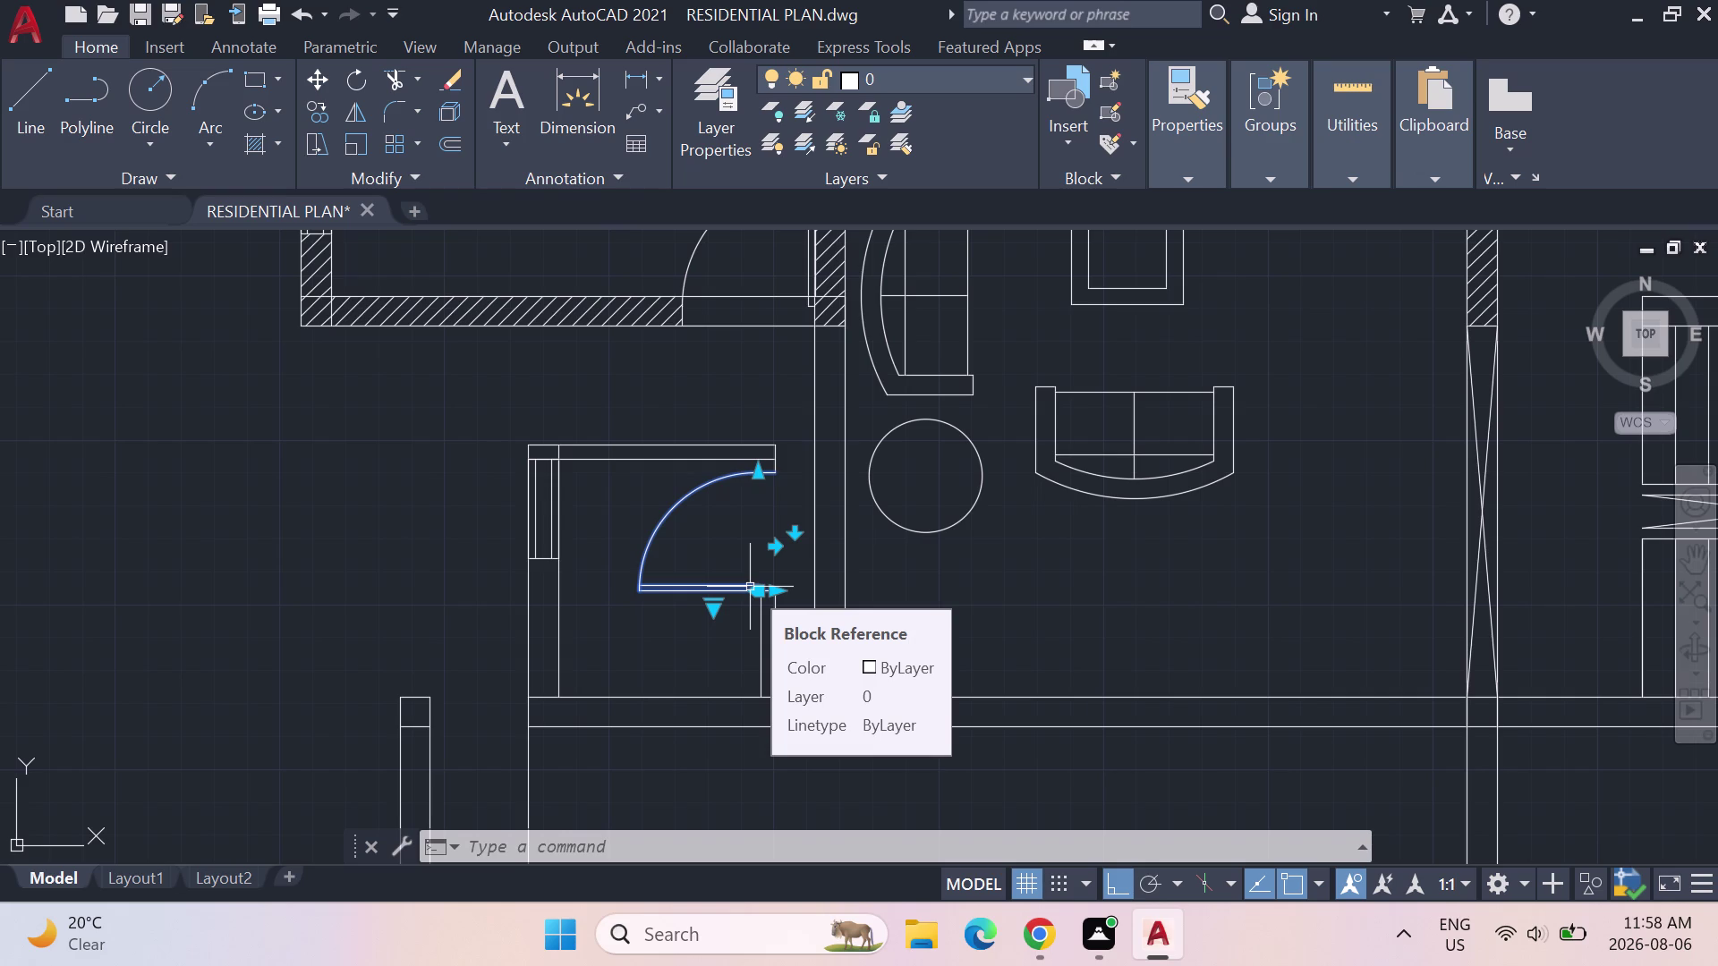
Start rotating the door block about a pivot, then cancel the rotation.
key(r)
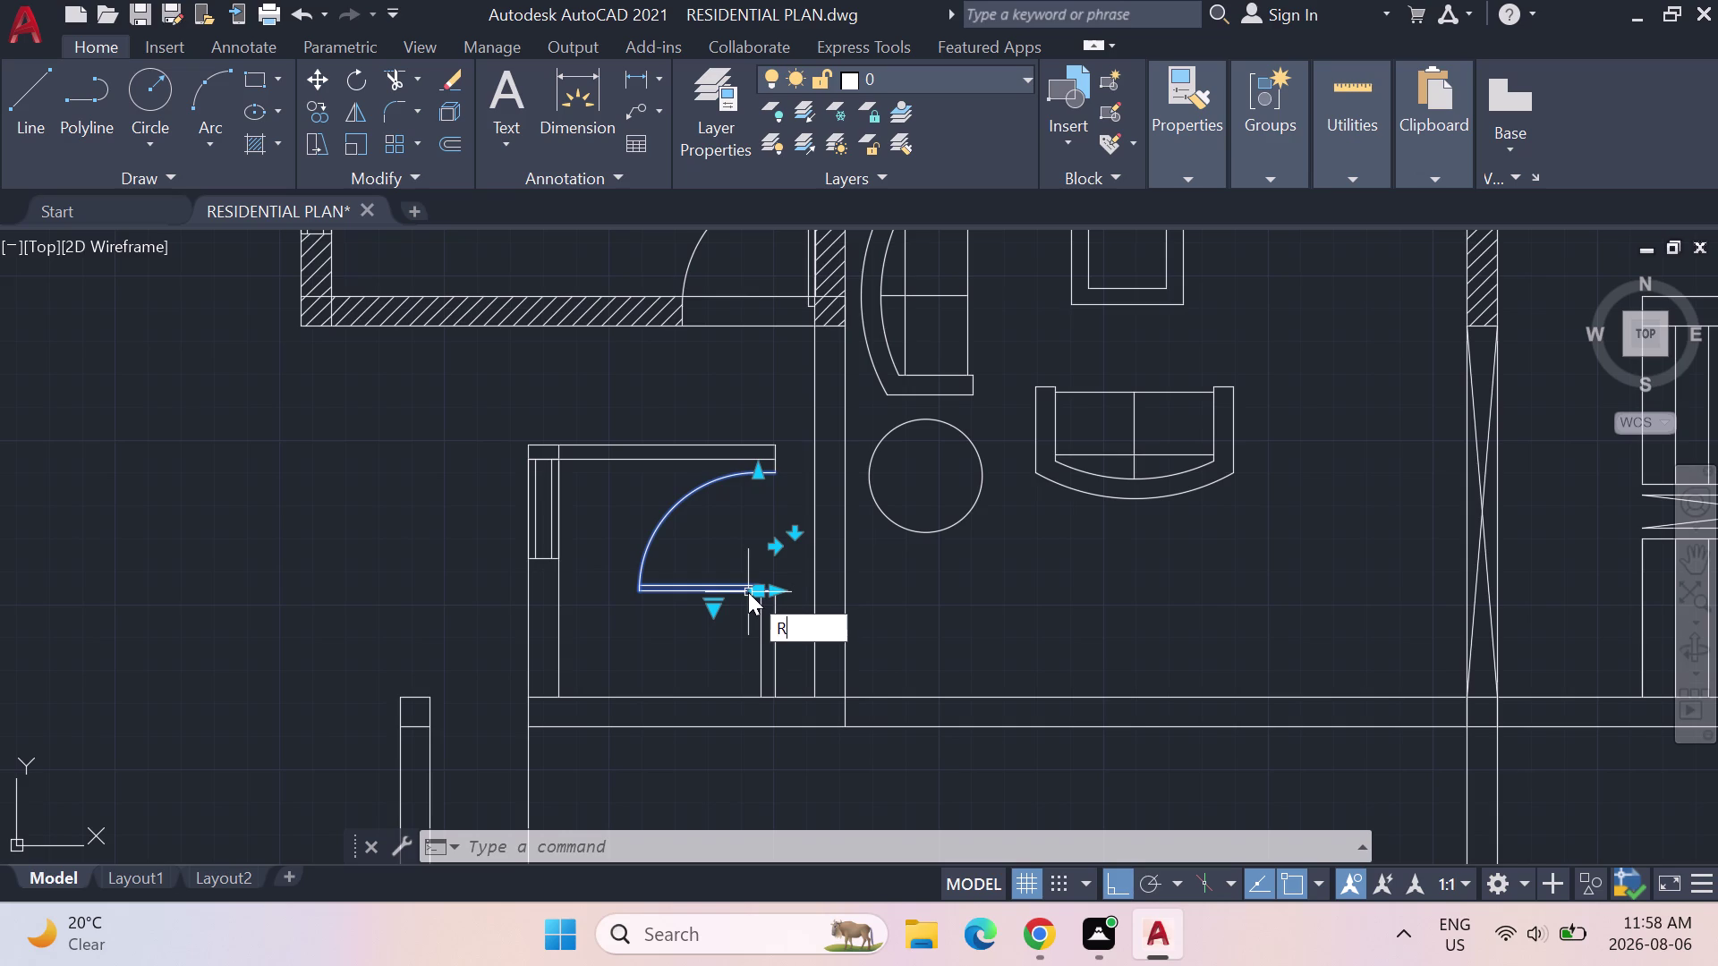
key(o)
key(Return)
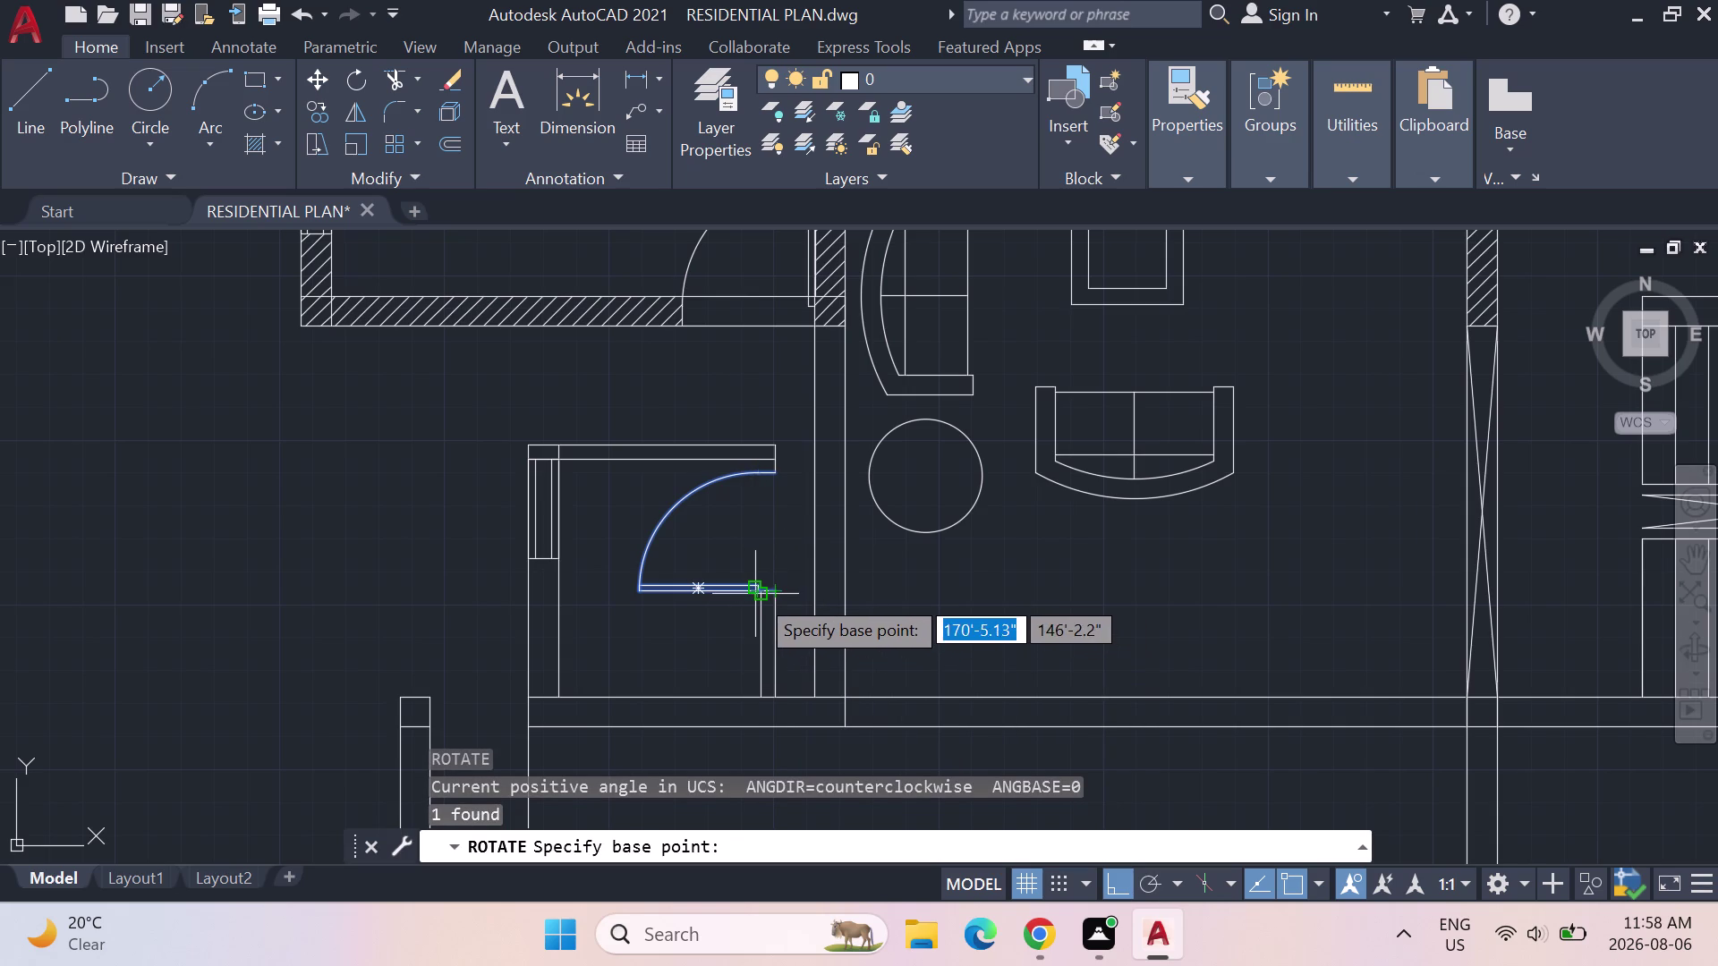
click(770, 471)
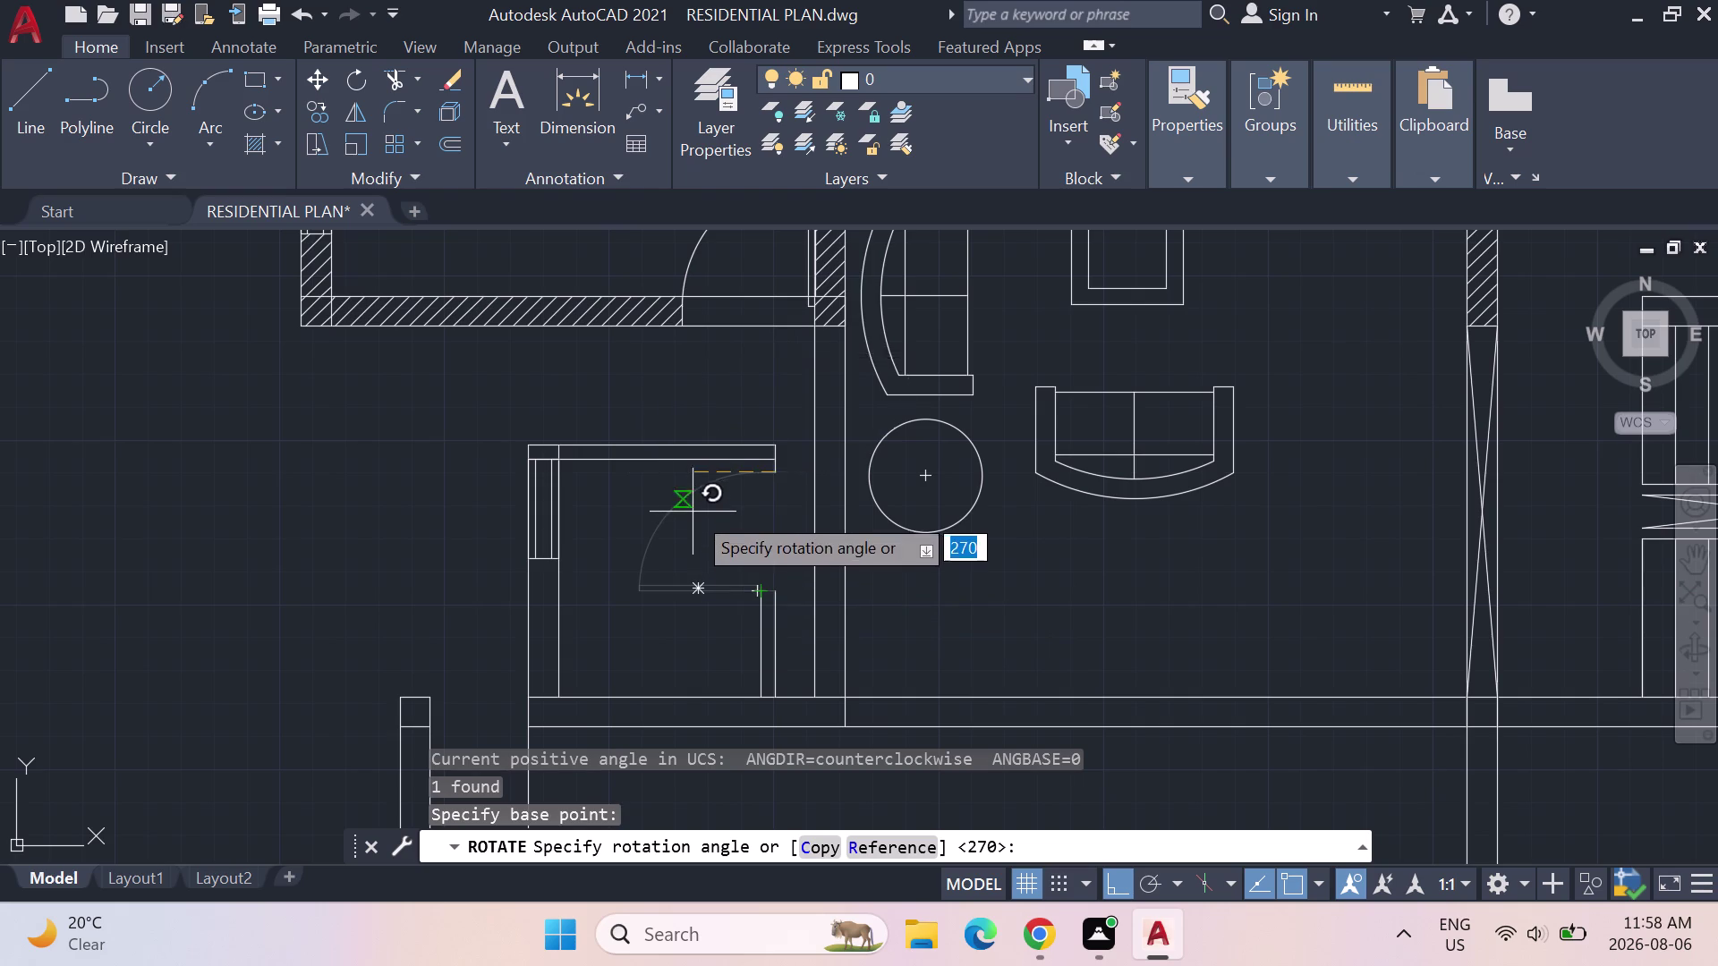
key(Escape)
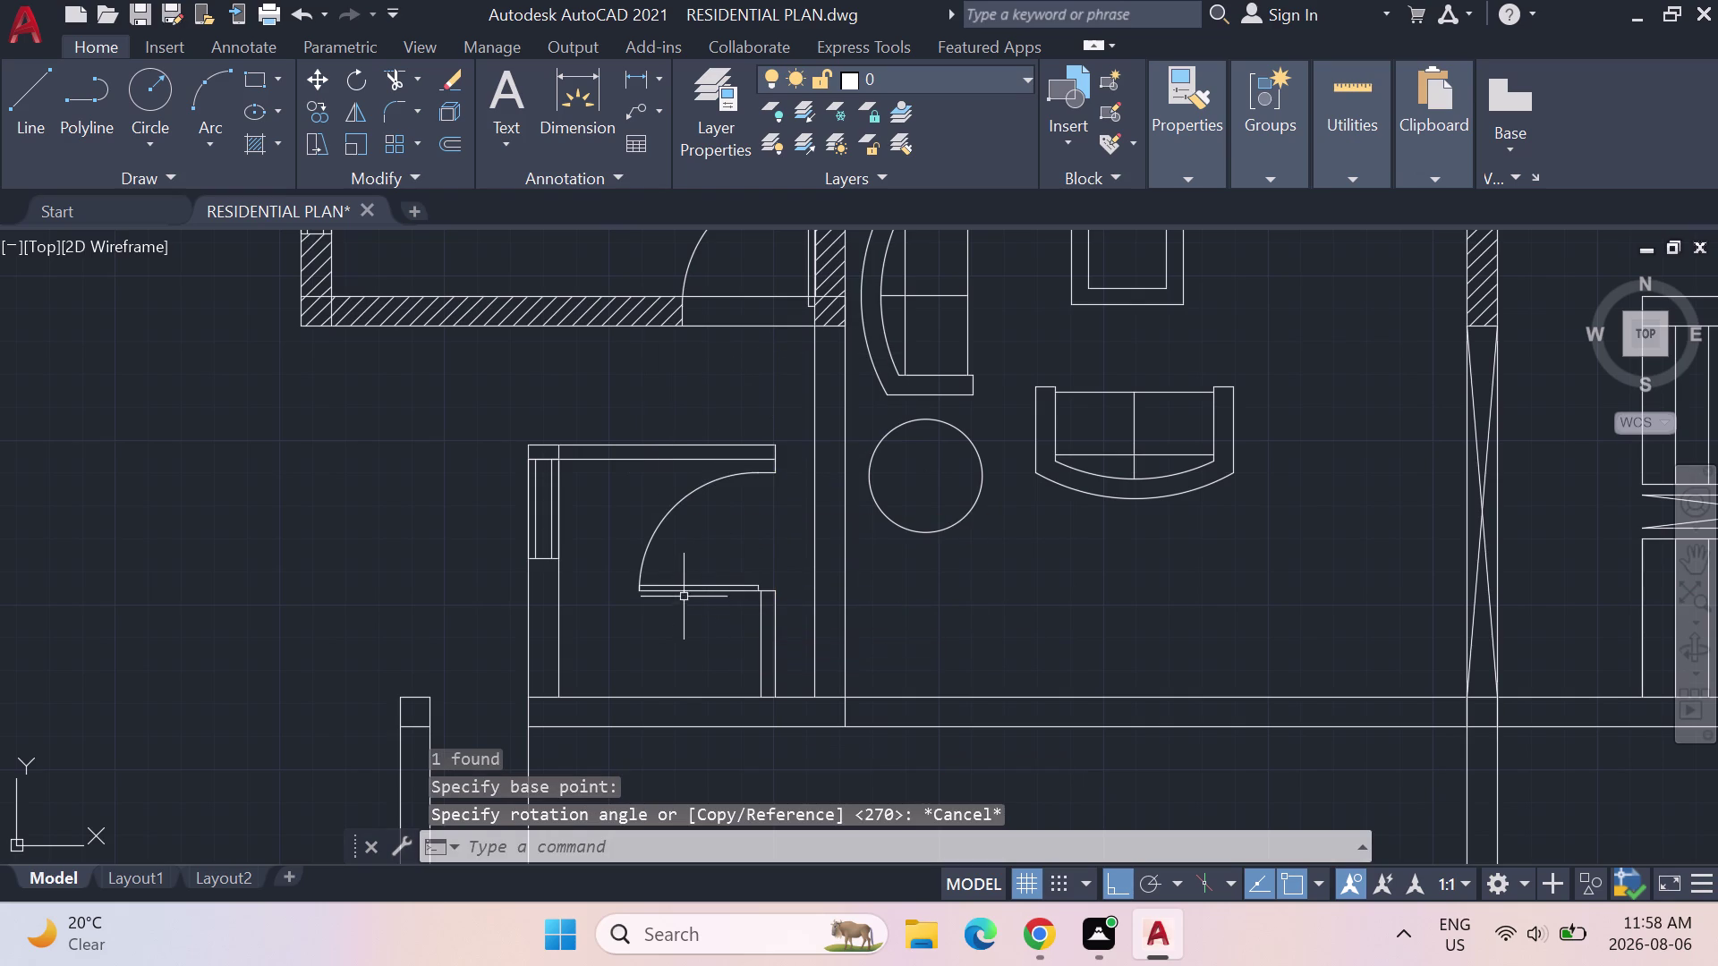
Move the door swing block to the empty area left of the small room.
click(683, 589)
key(m)
key(Return)
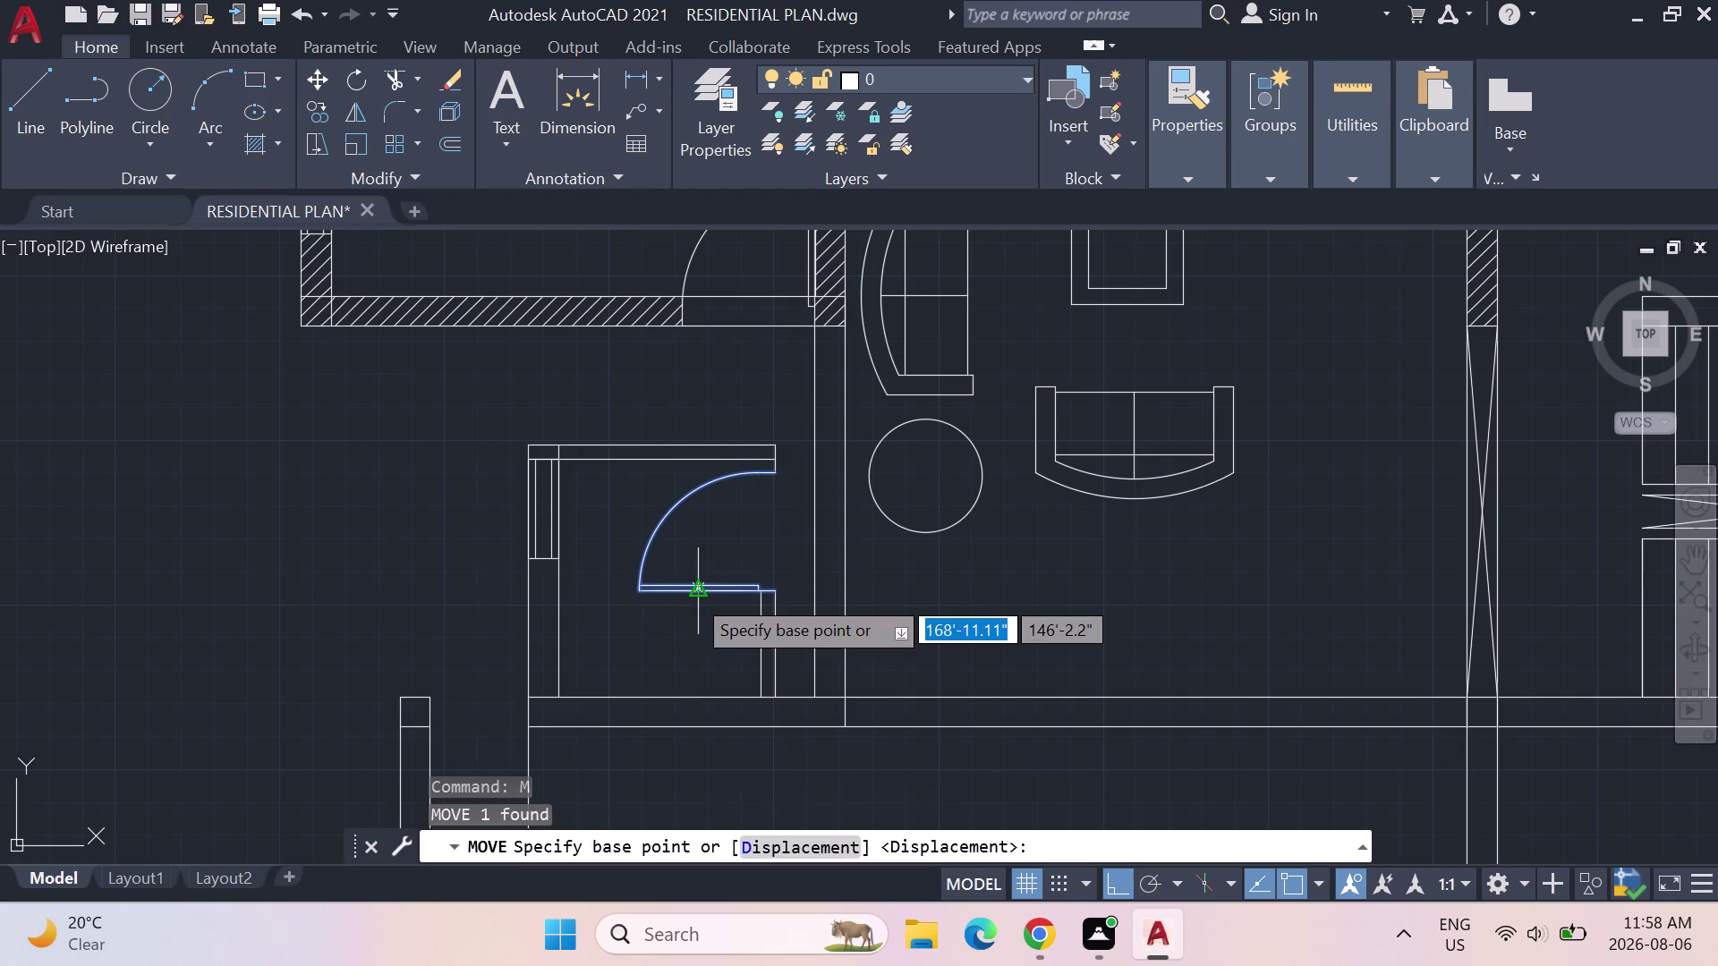
drag(682, 595, 670, 595)
click(358, 566)
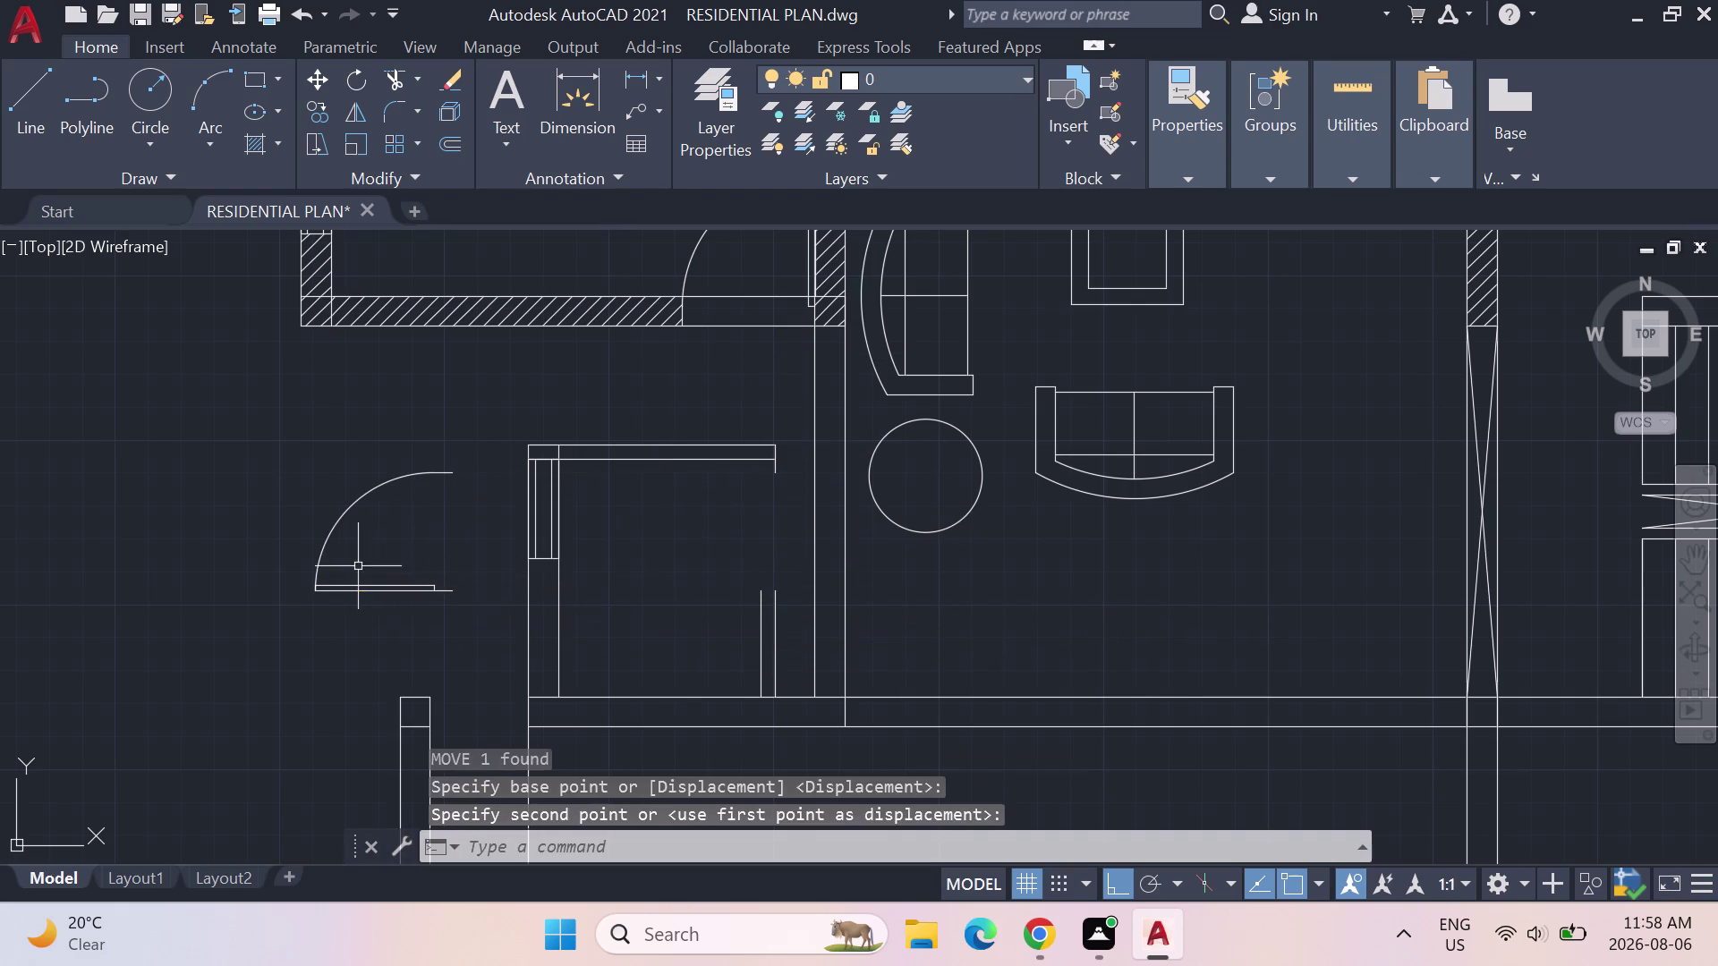
Retry rotating the relocated door with RO, cancel, and reselect the block.
click(388, 590)
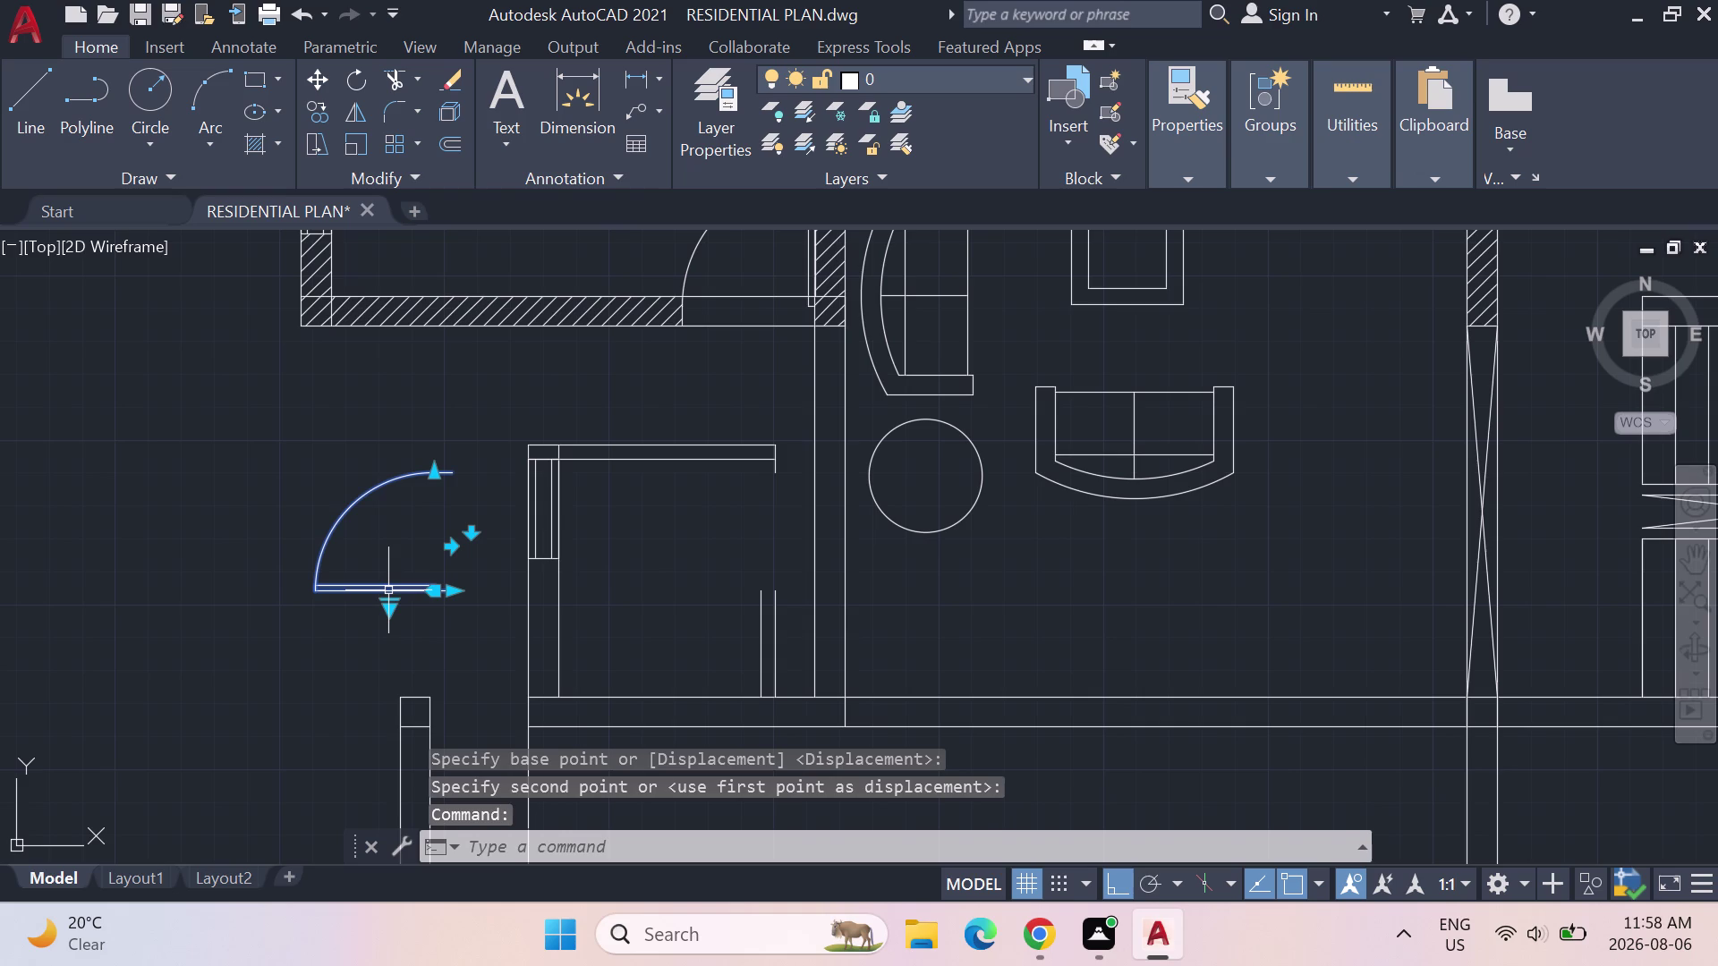
text(RO)
key(Return)
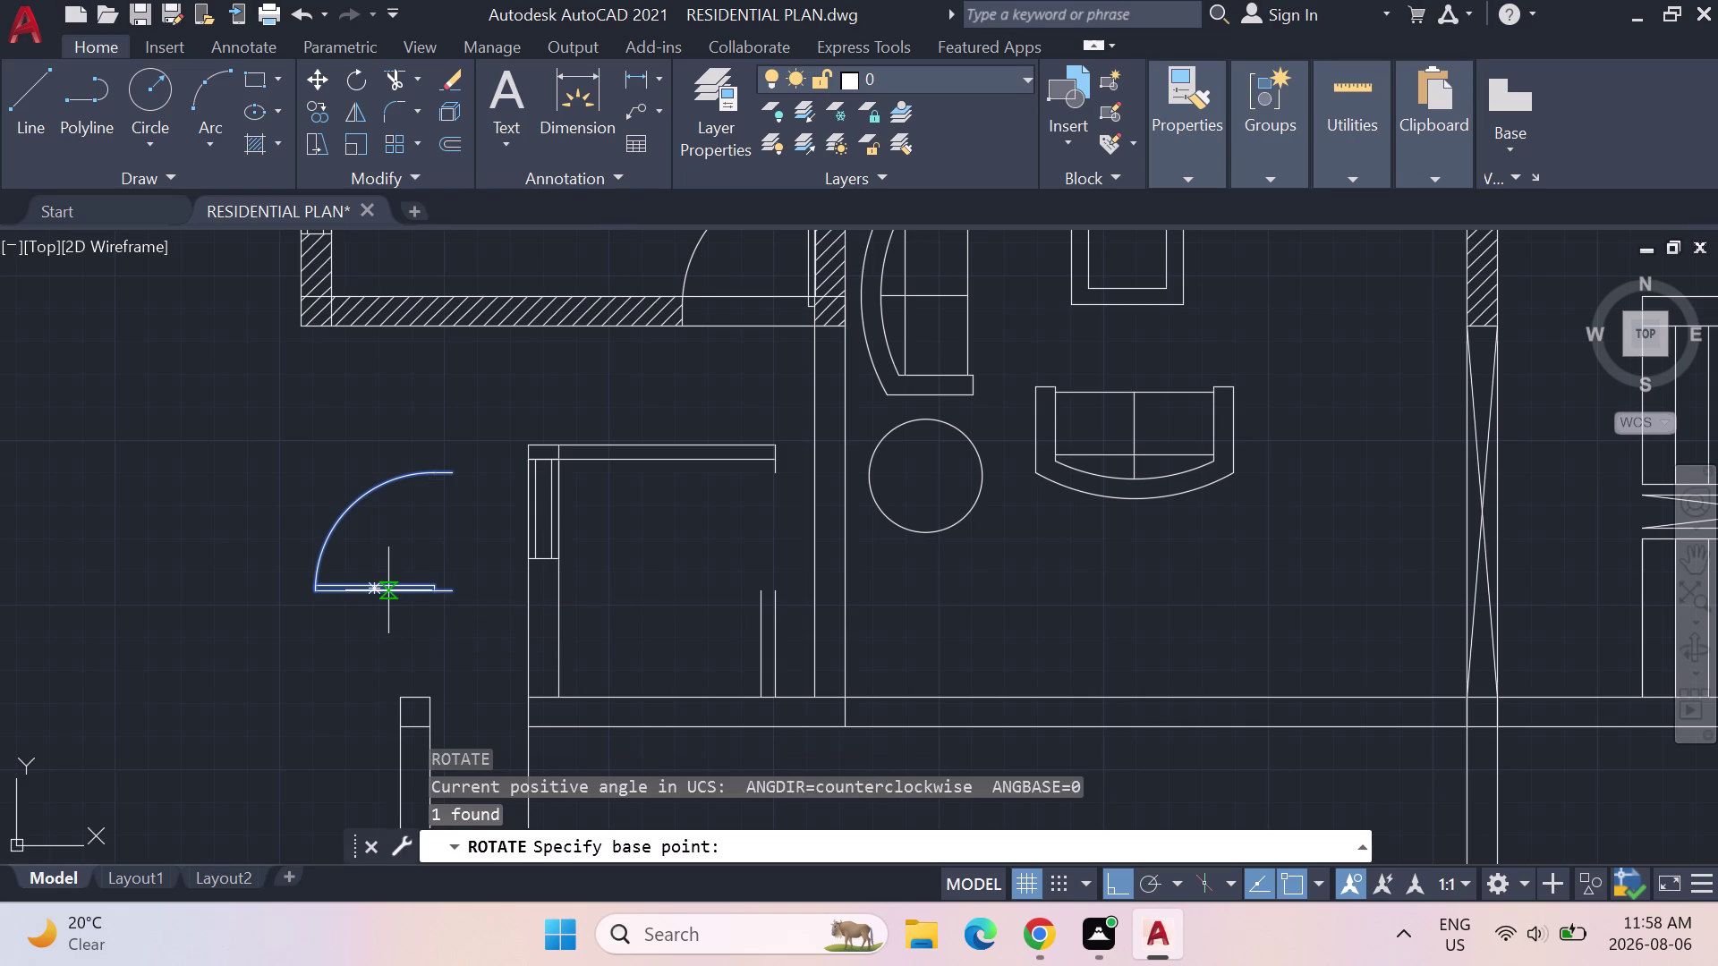
click(454, 593)
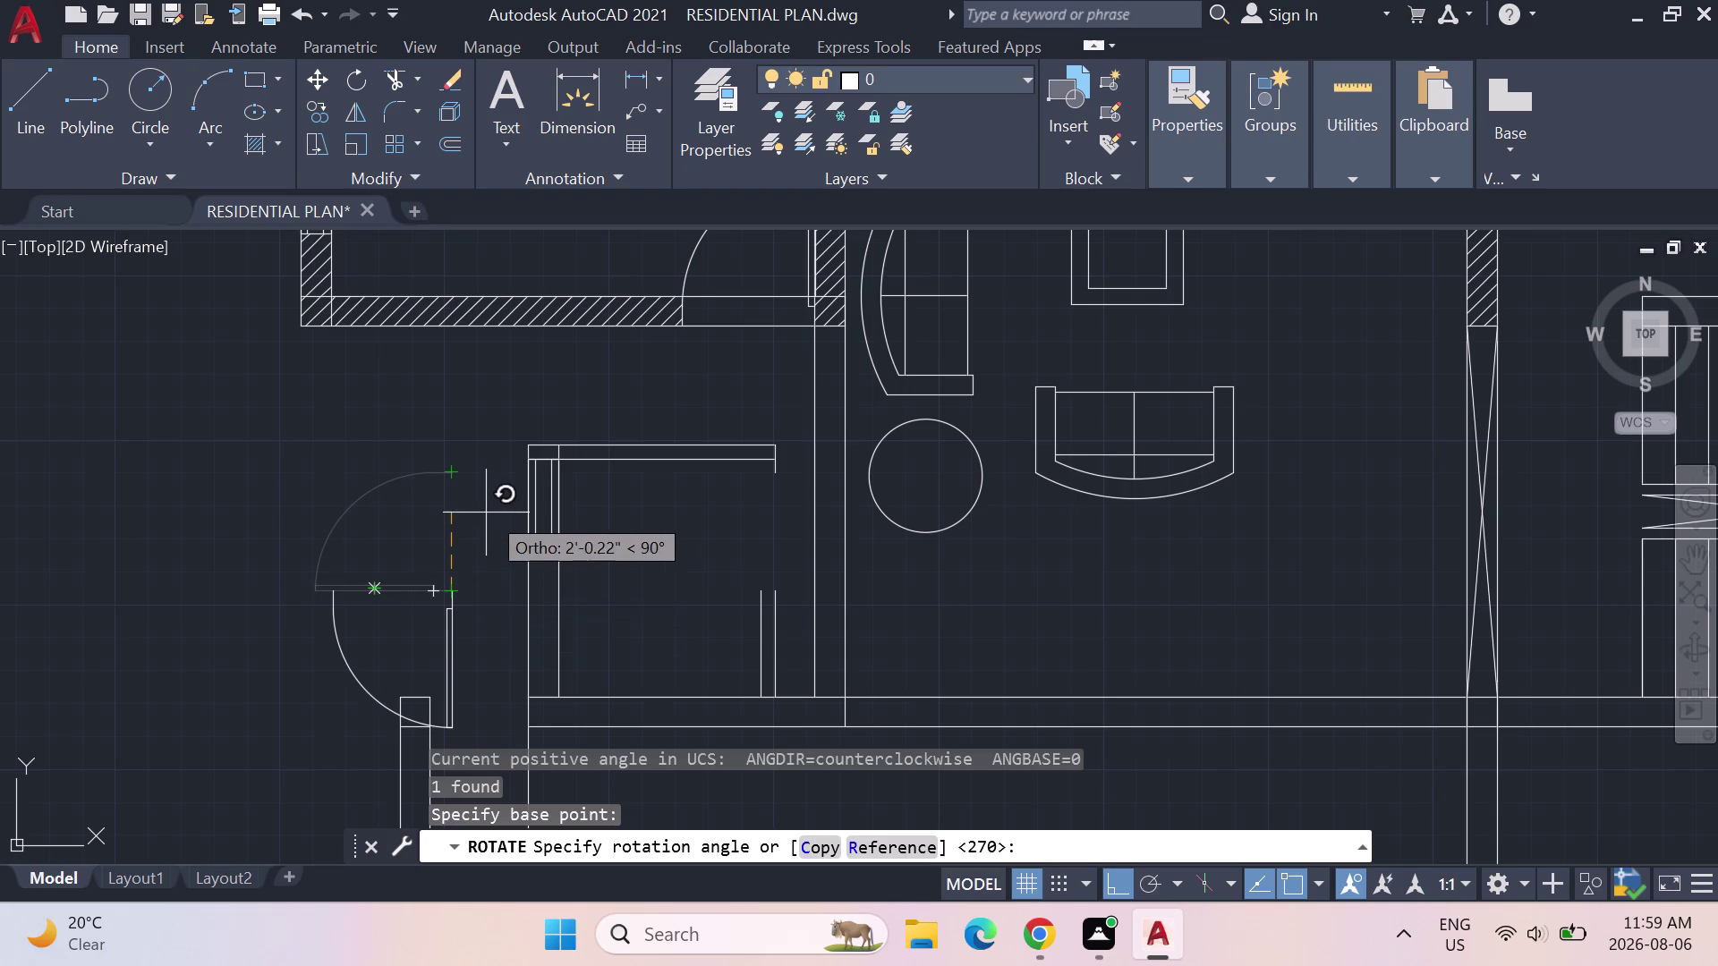
key(Escape)
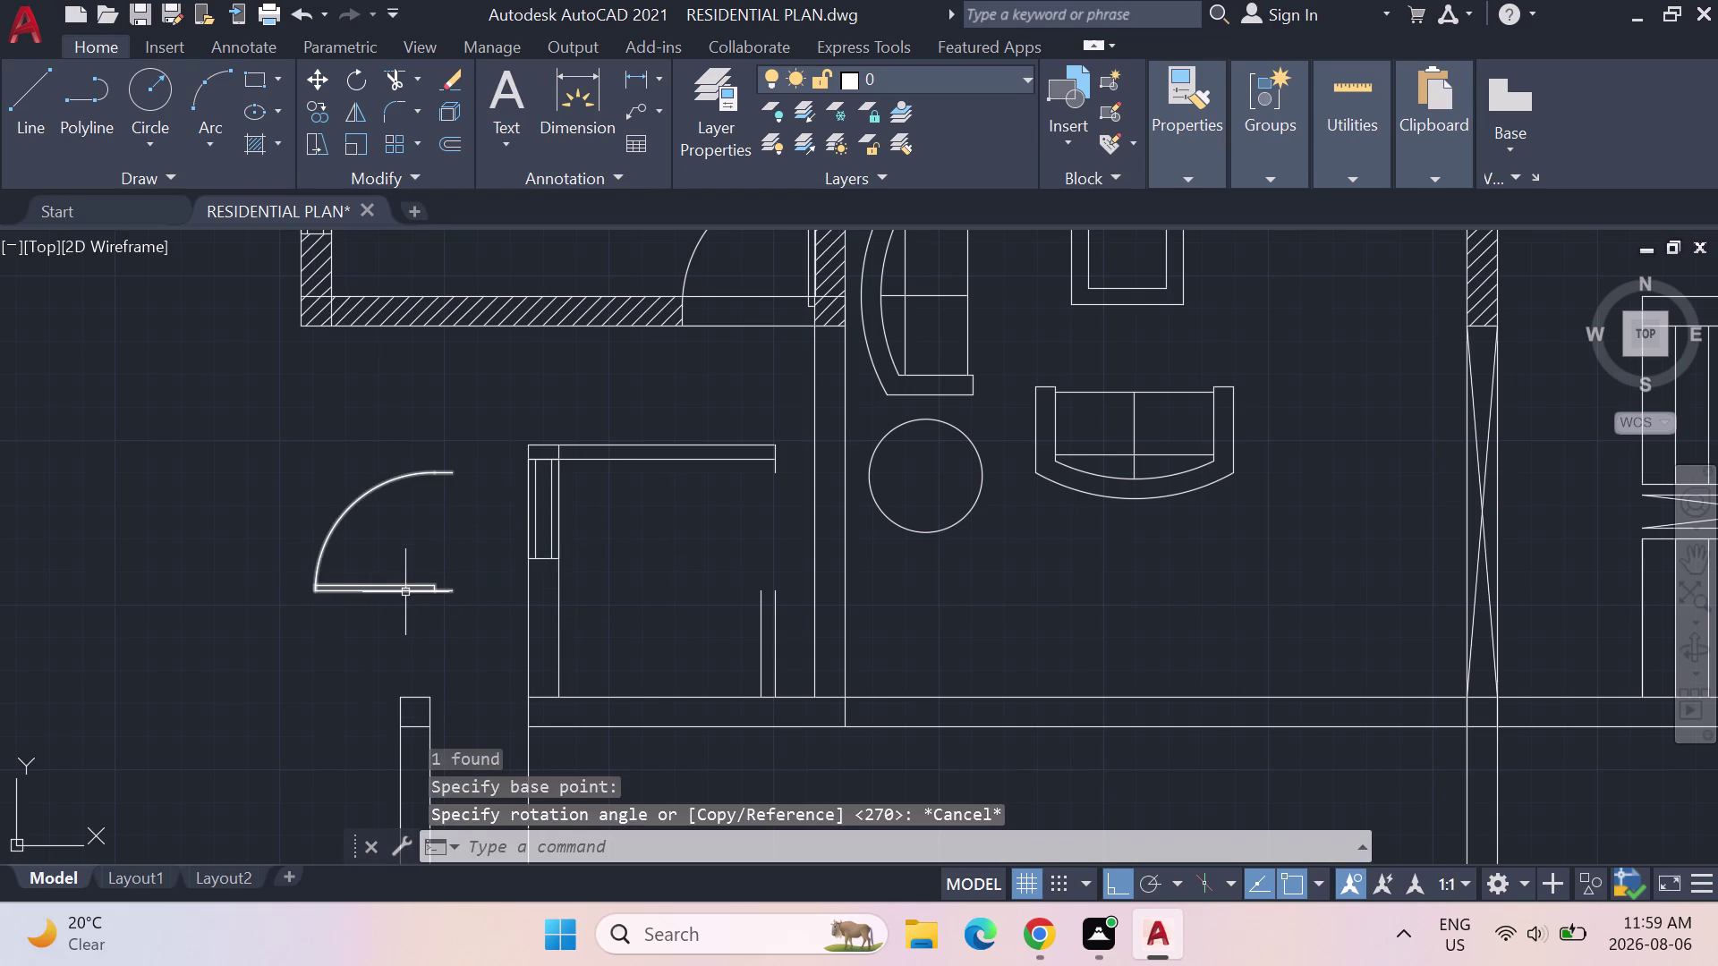
click(401, 587)
Mirror the door block across a horizontal line, erasing the source object.
text(MI)
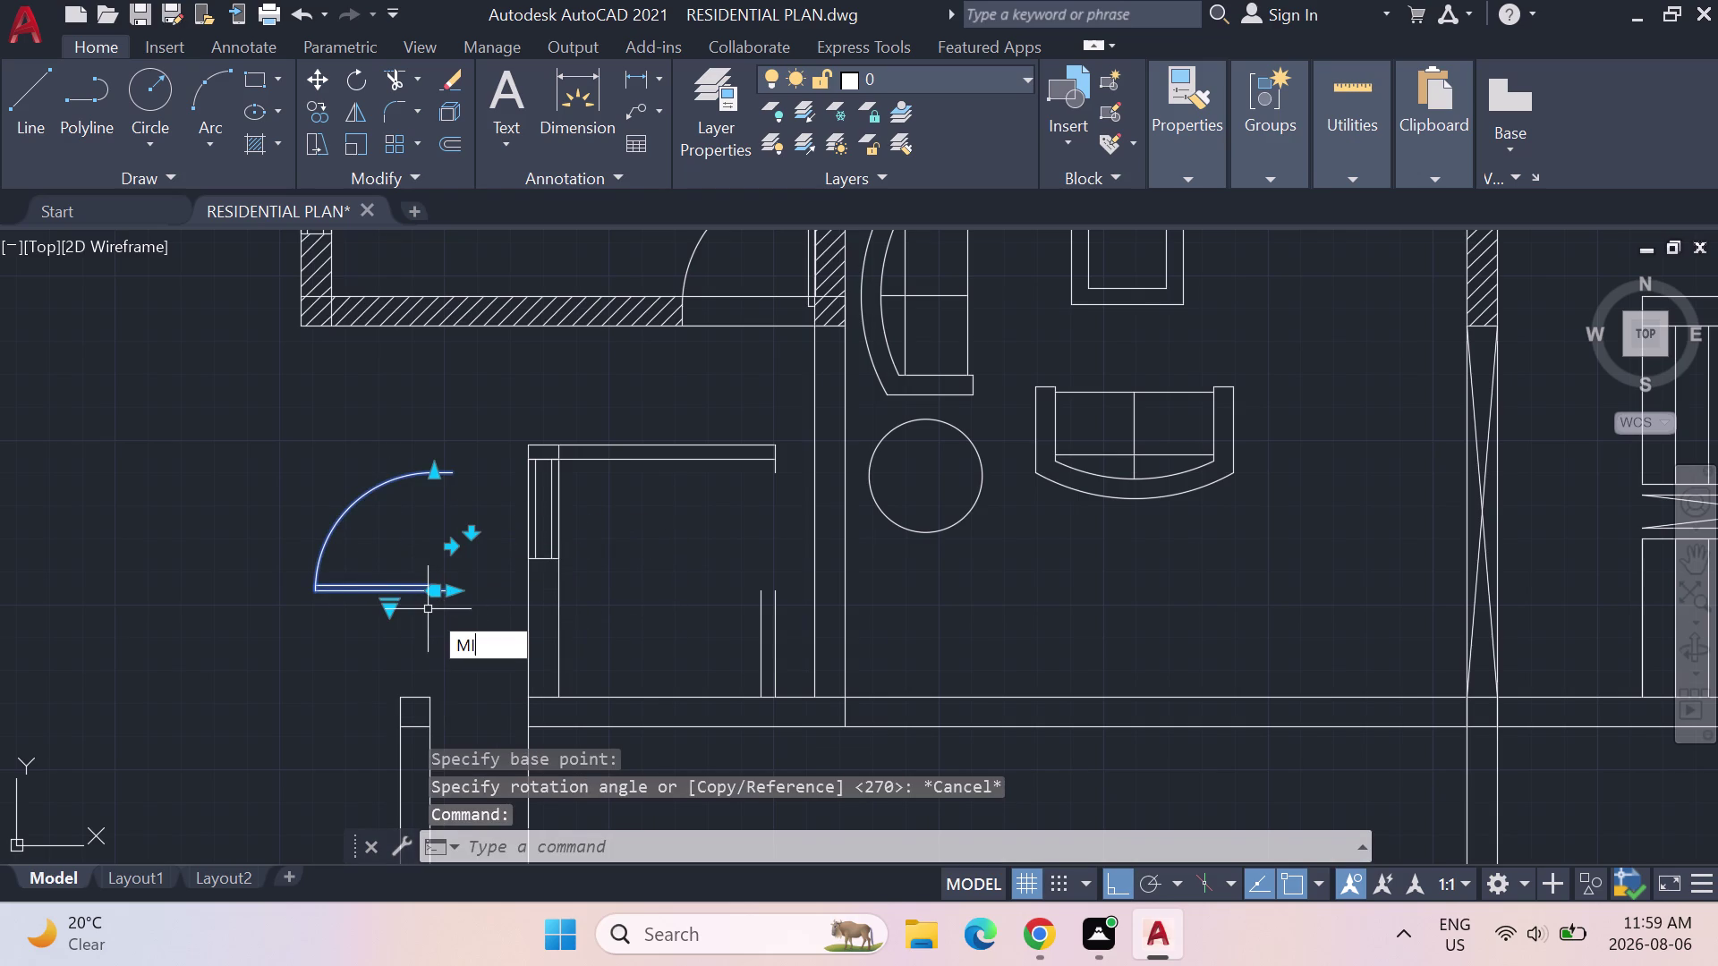
key(Return)
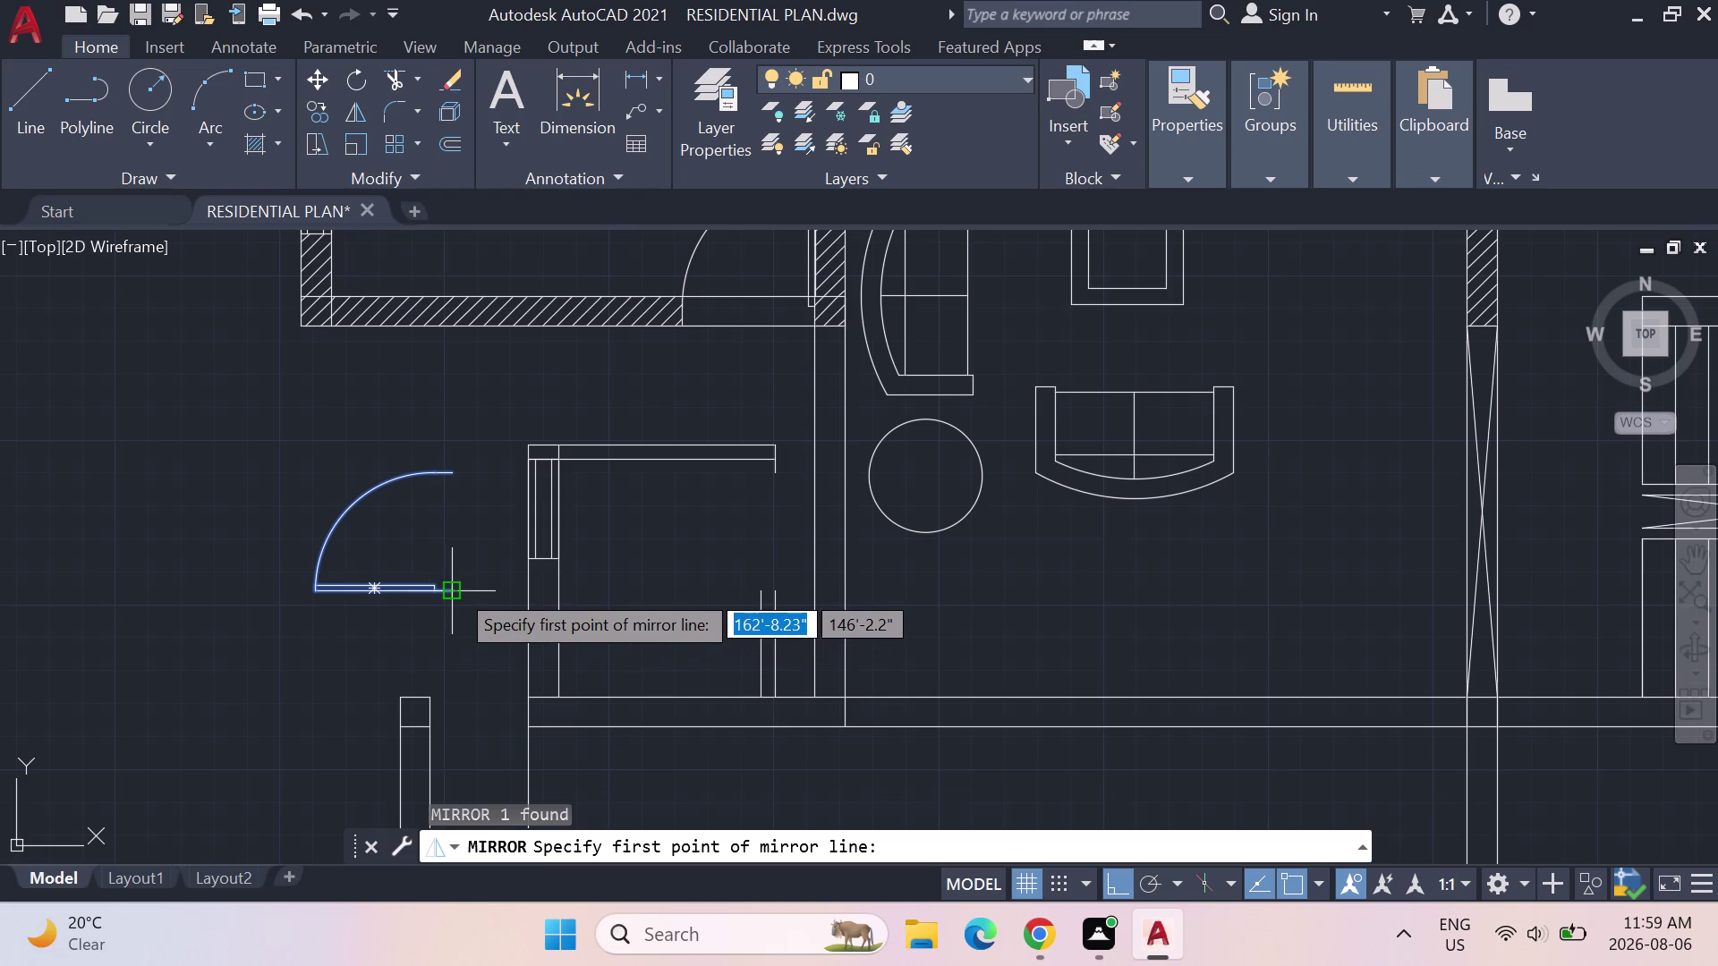
click(456, 589)
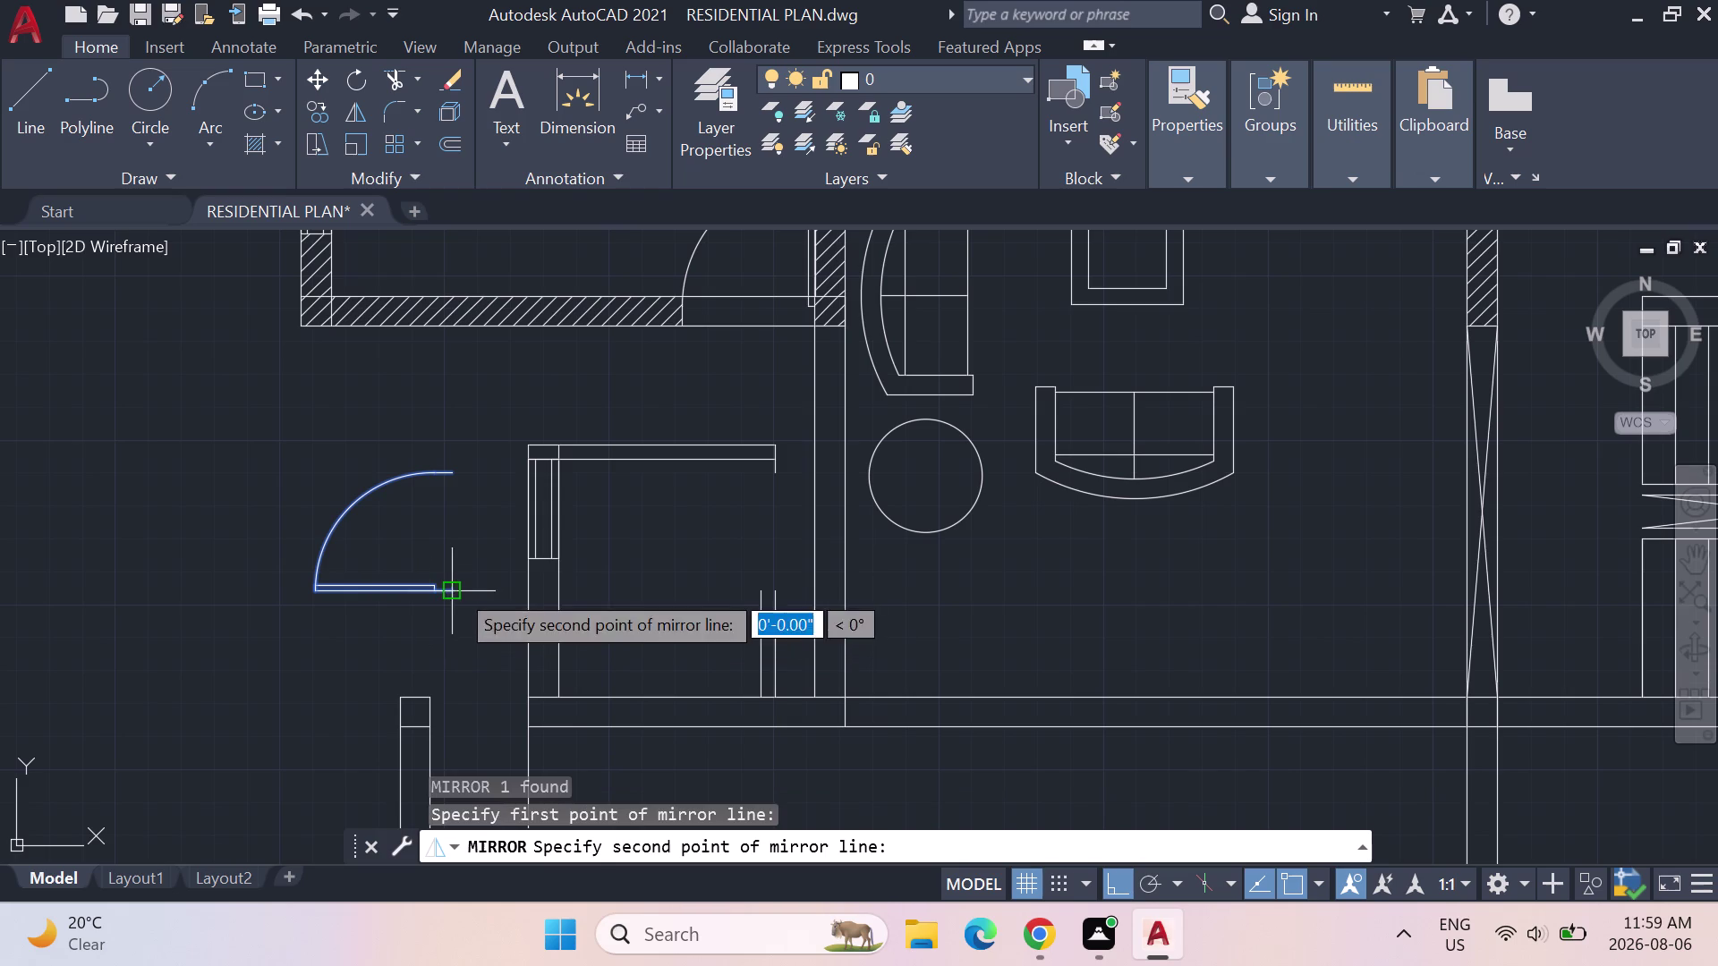
click(313, 598)
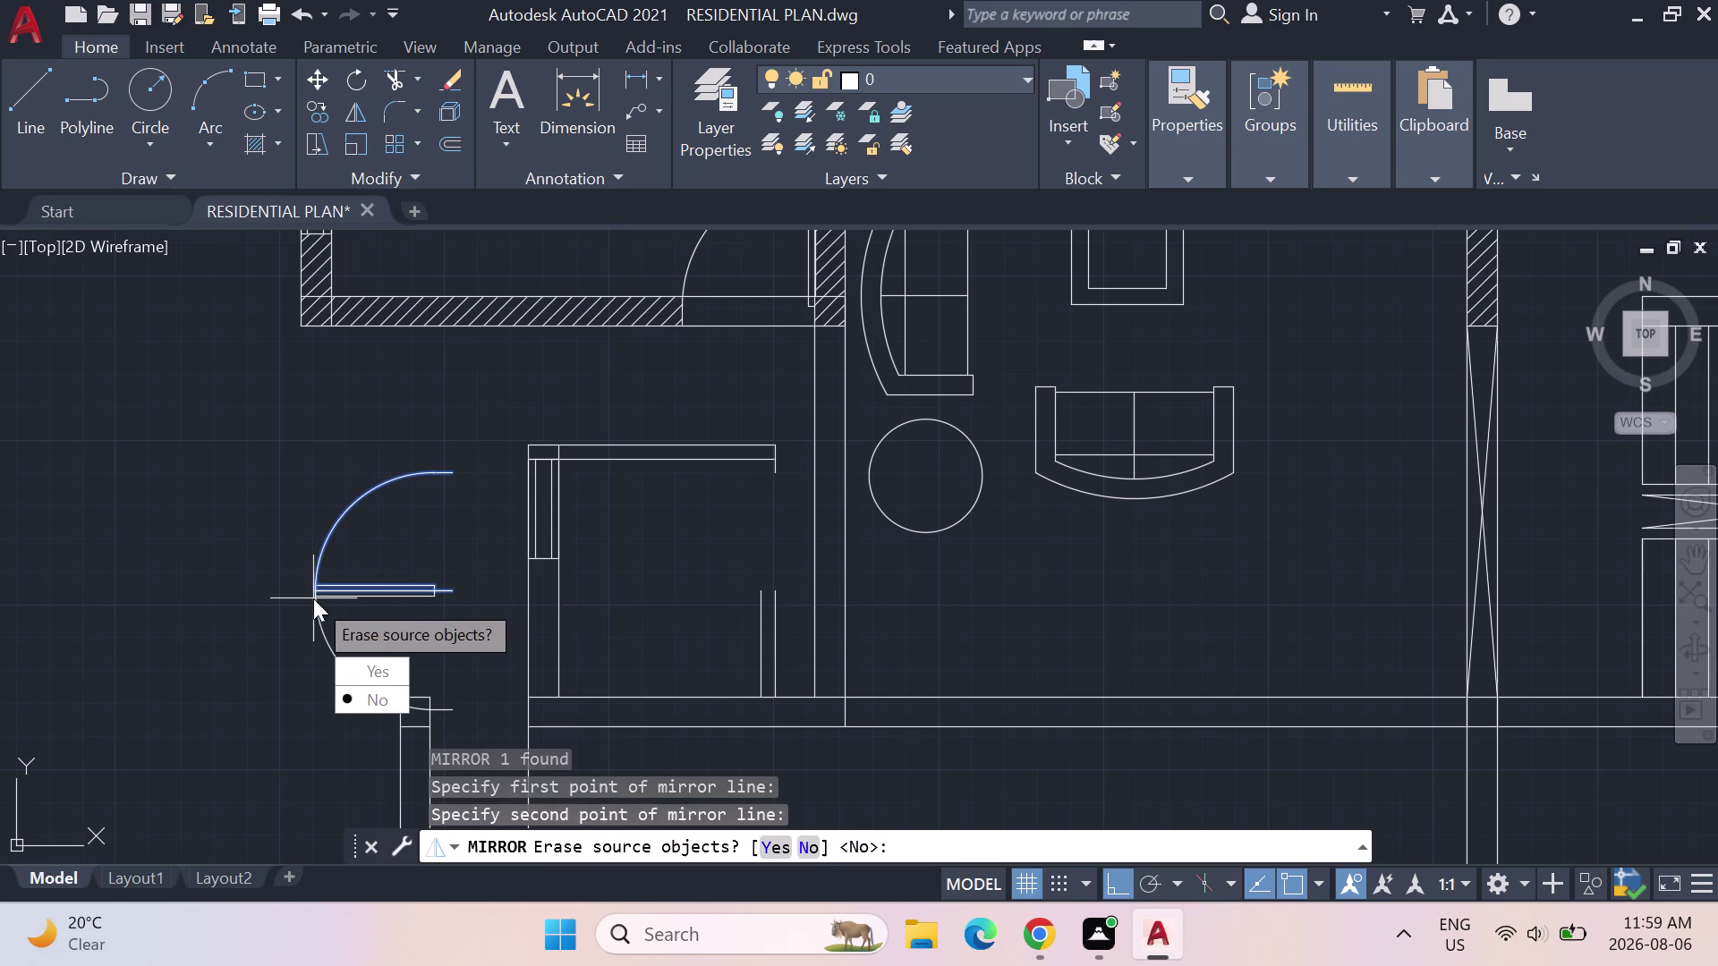
drag(371, 666, 313, 598)
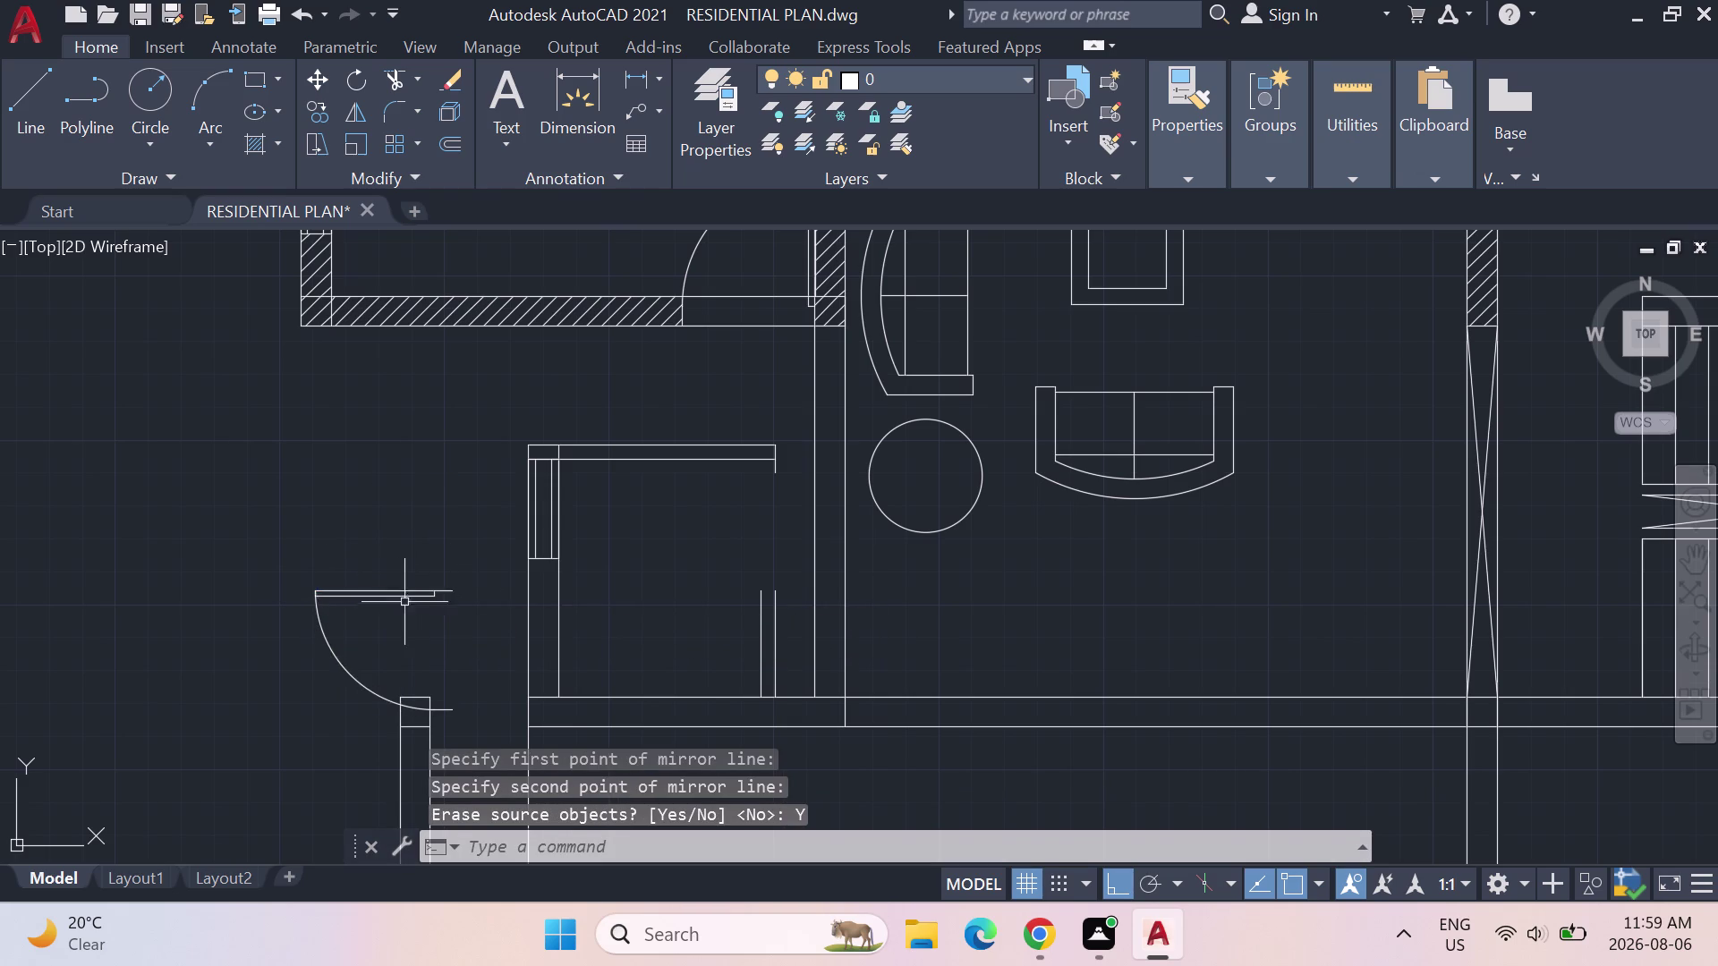
Move the flipped door into the small room's opening with Ortho off.
click(395, 594)
key(m)
key(Return)
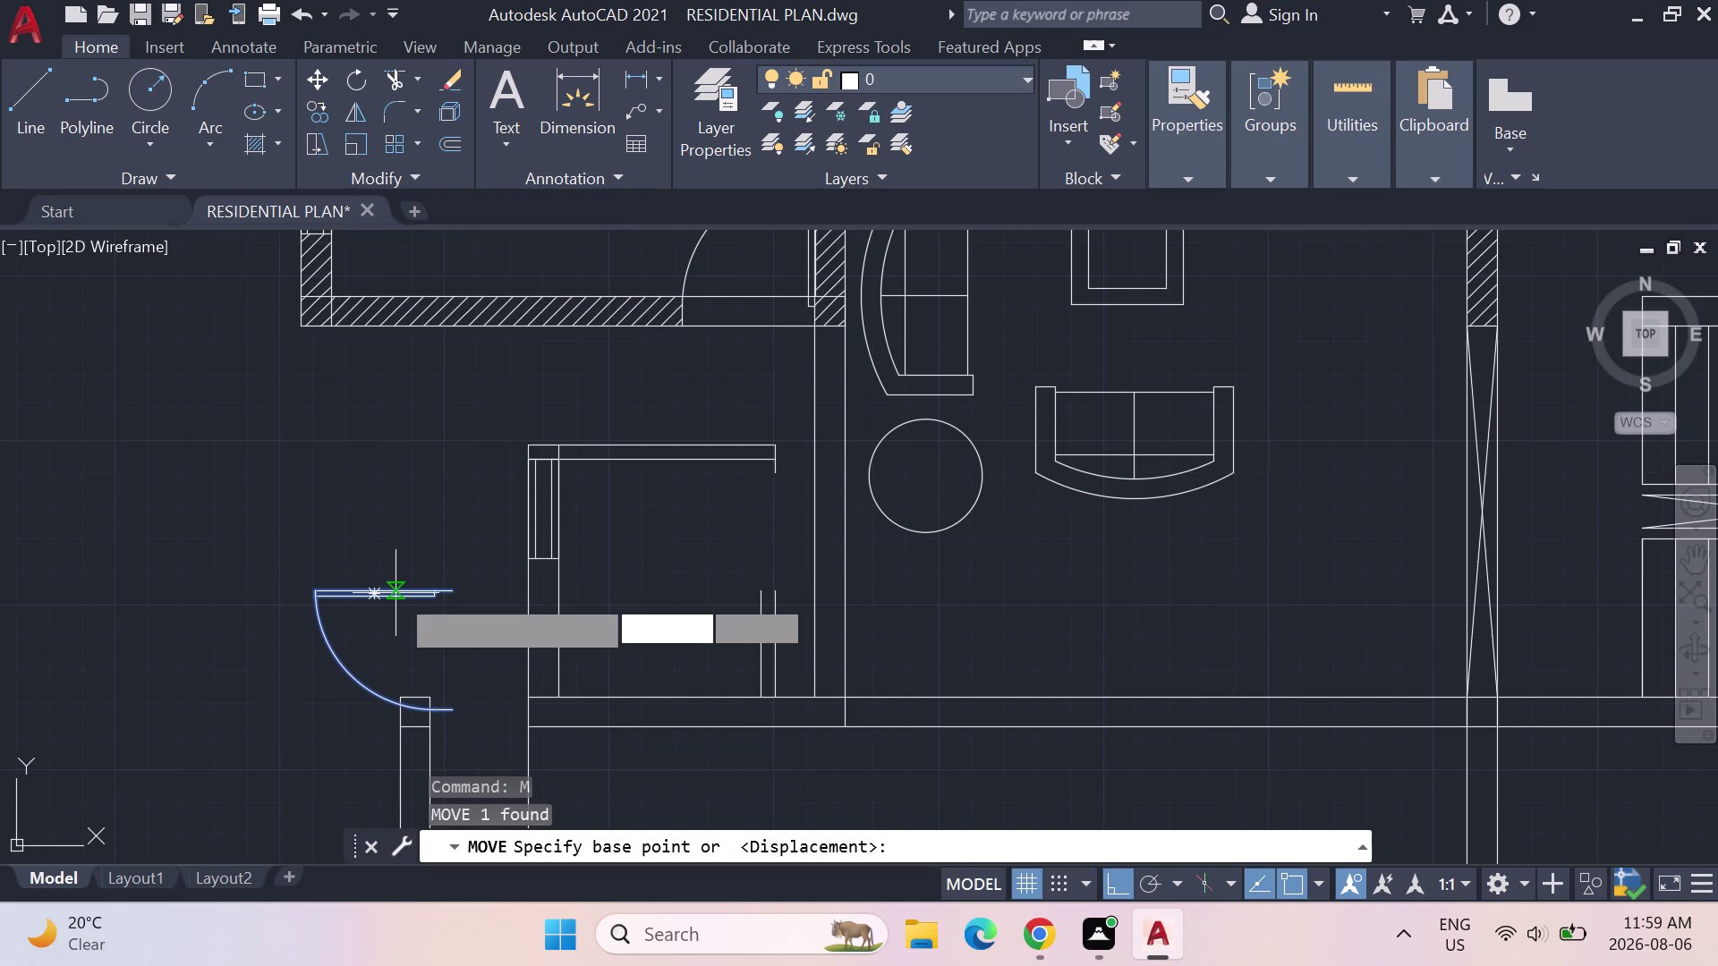
click(450, 592)
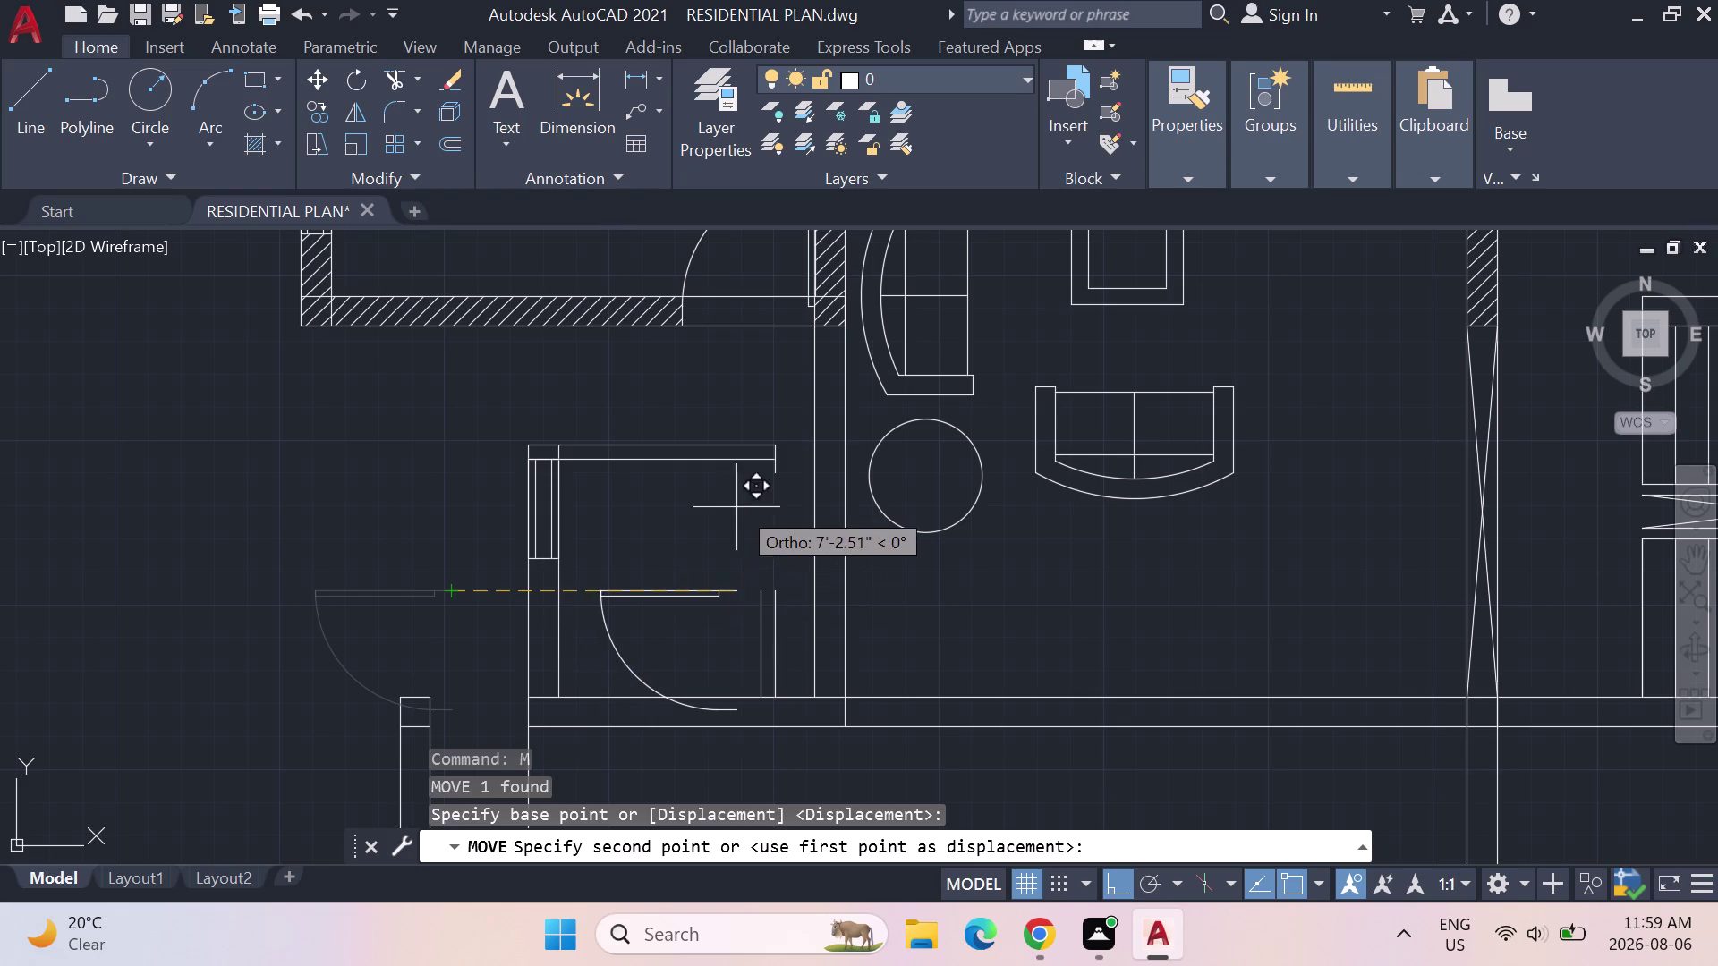
click(1118, 885)
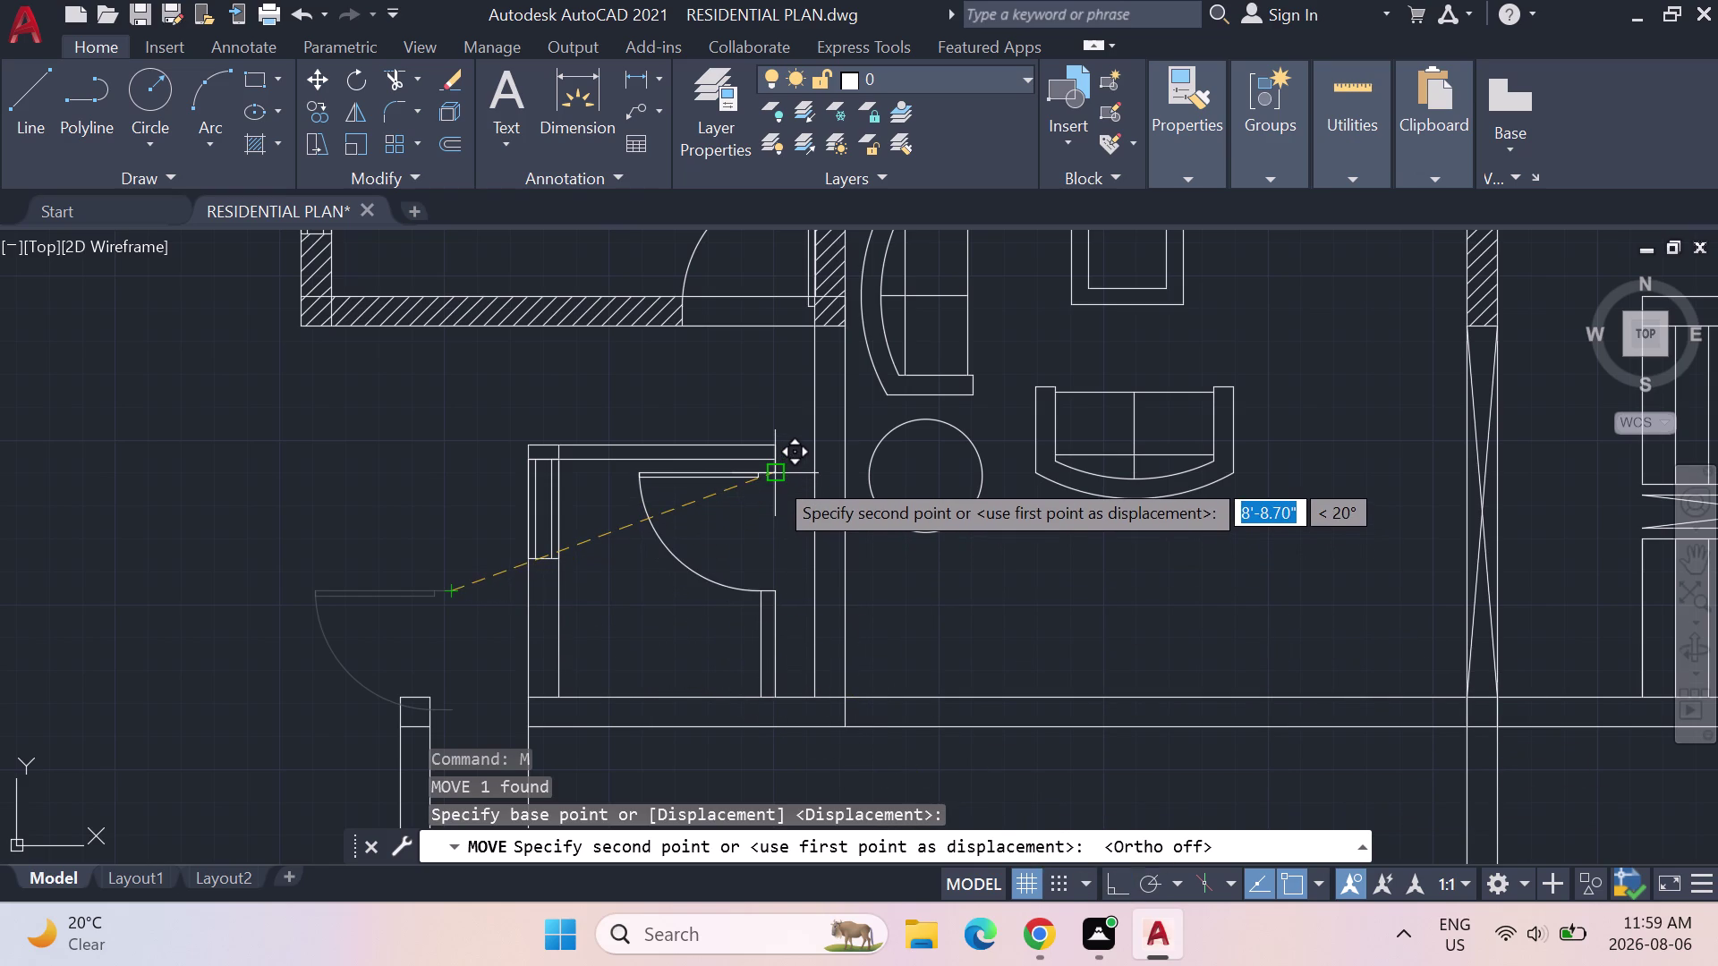
click(774, 476)
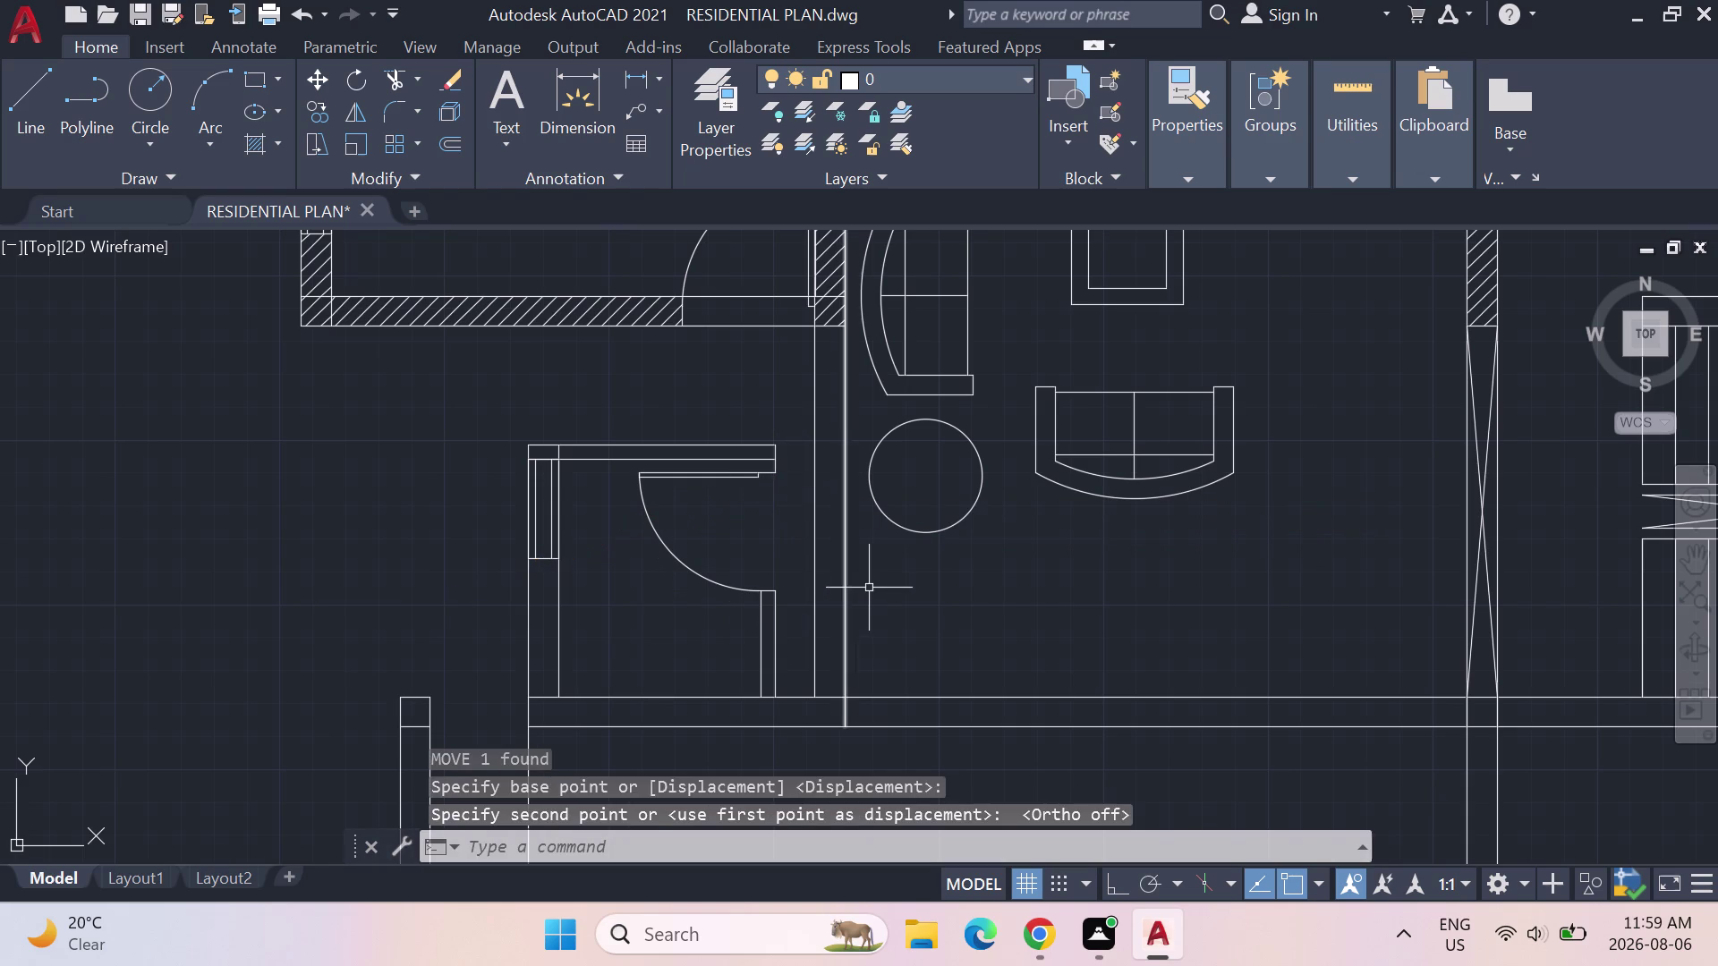
scroll(down, 3)
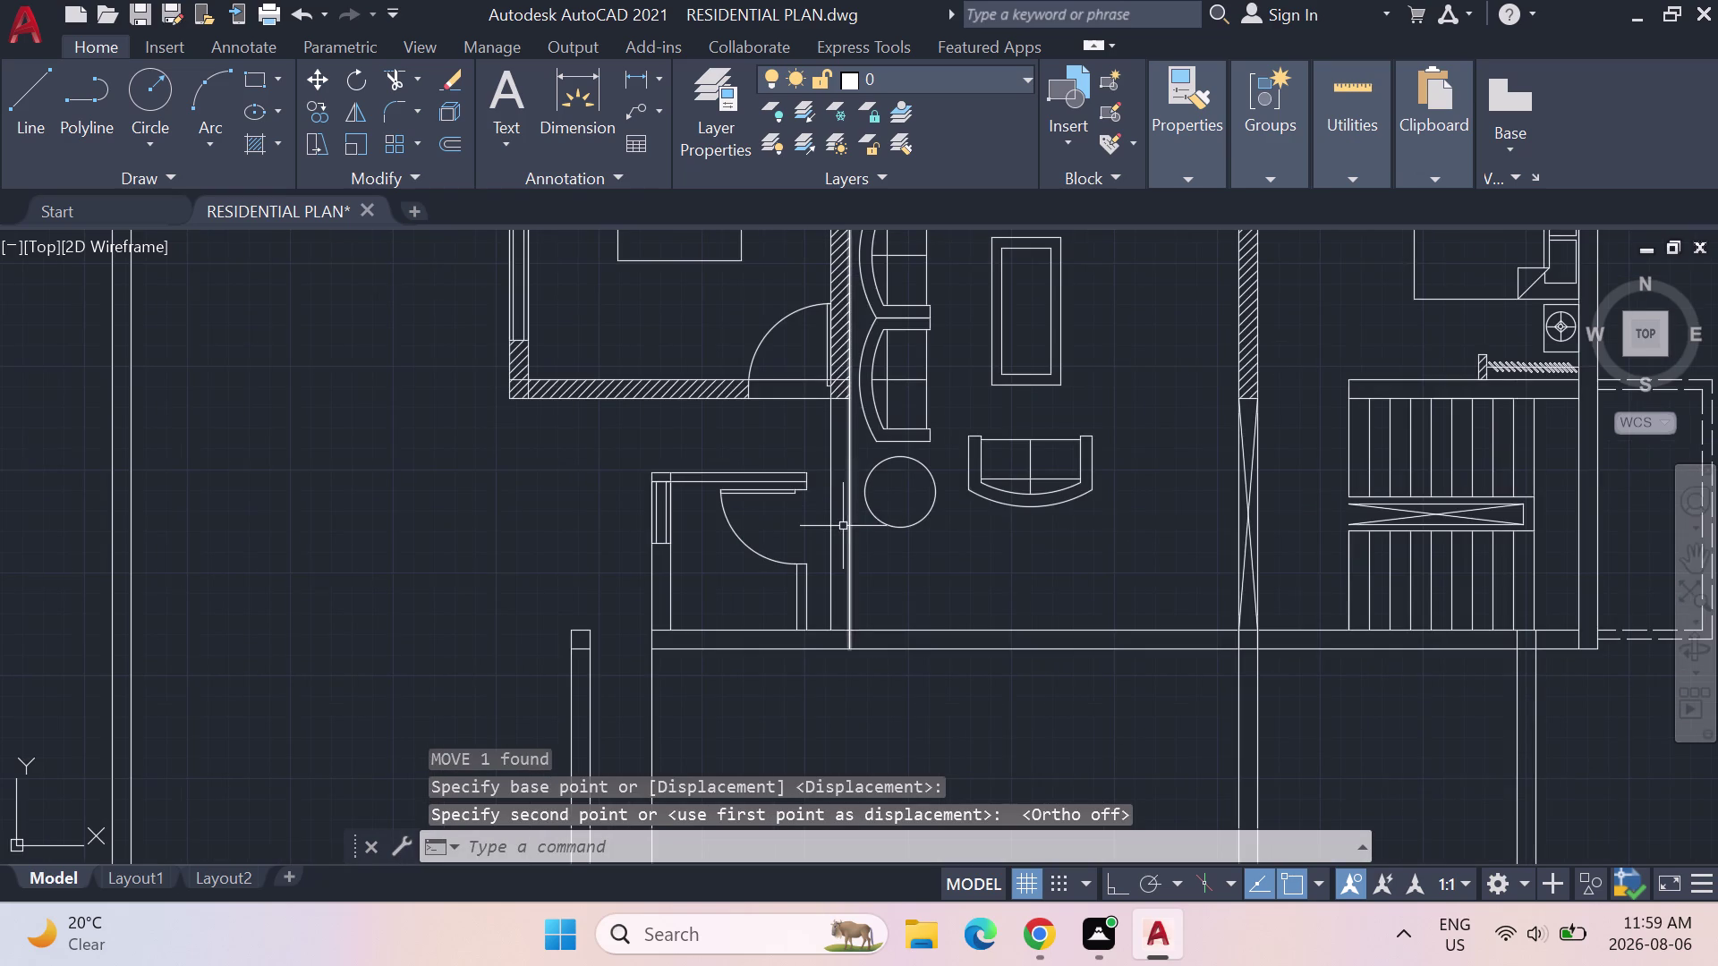
middle_drag(841, 526, 618, 489)
scroll(down, 3)
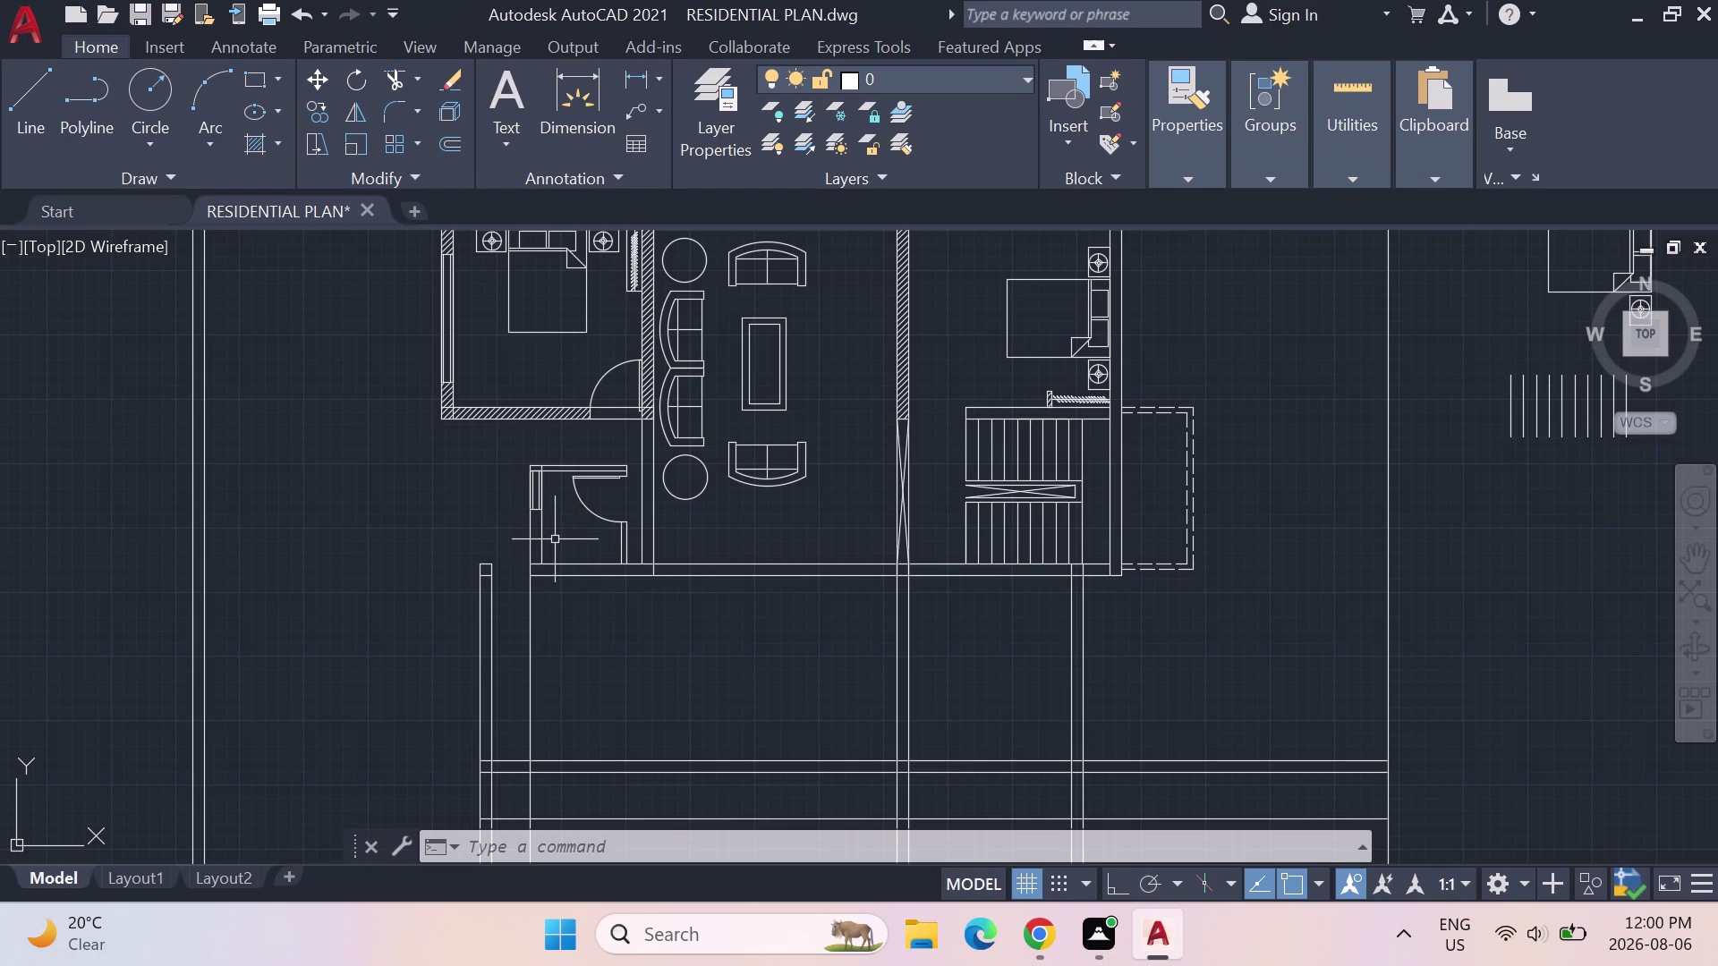
scroll(up, 3)
scroll(down, 3)
scroll(down, 3)
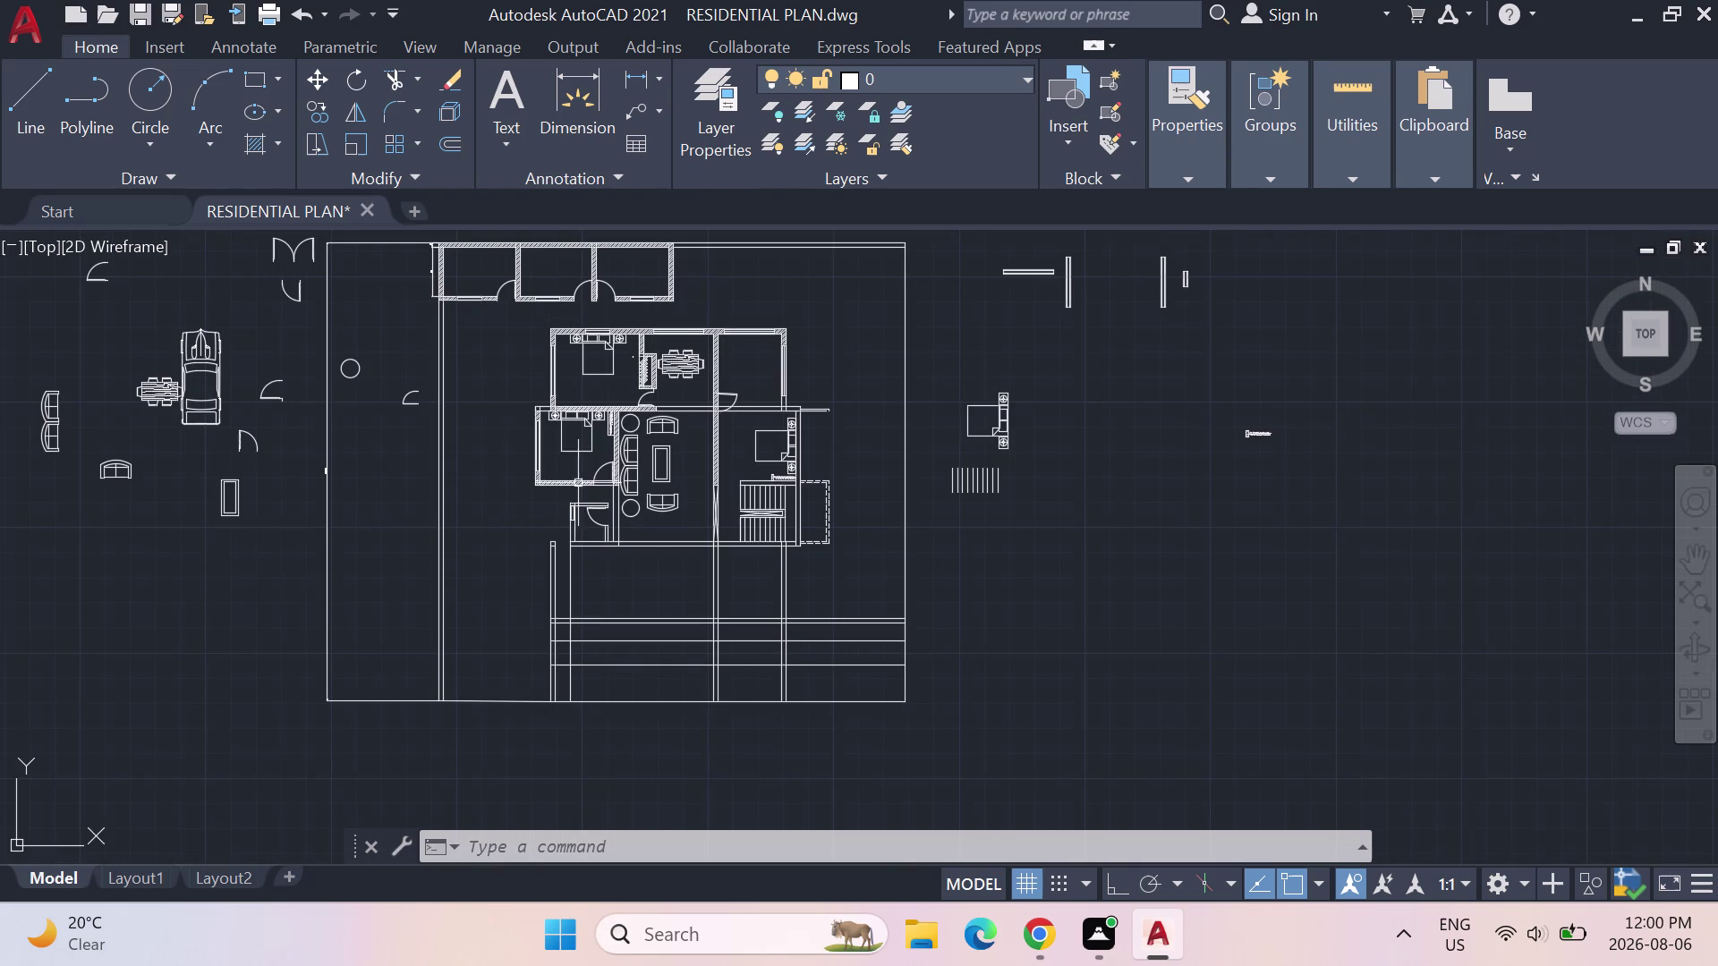
scroll(up, 3)
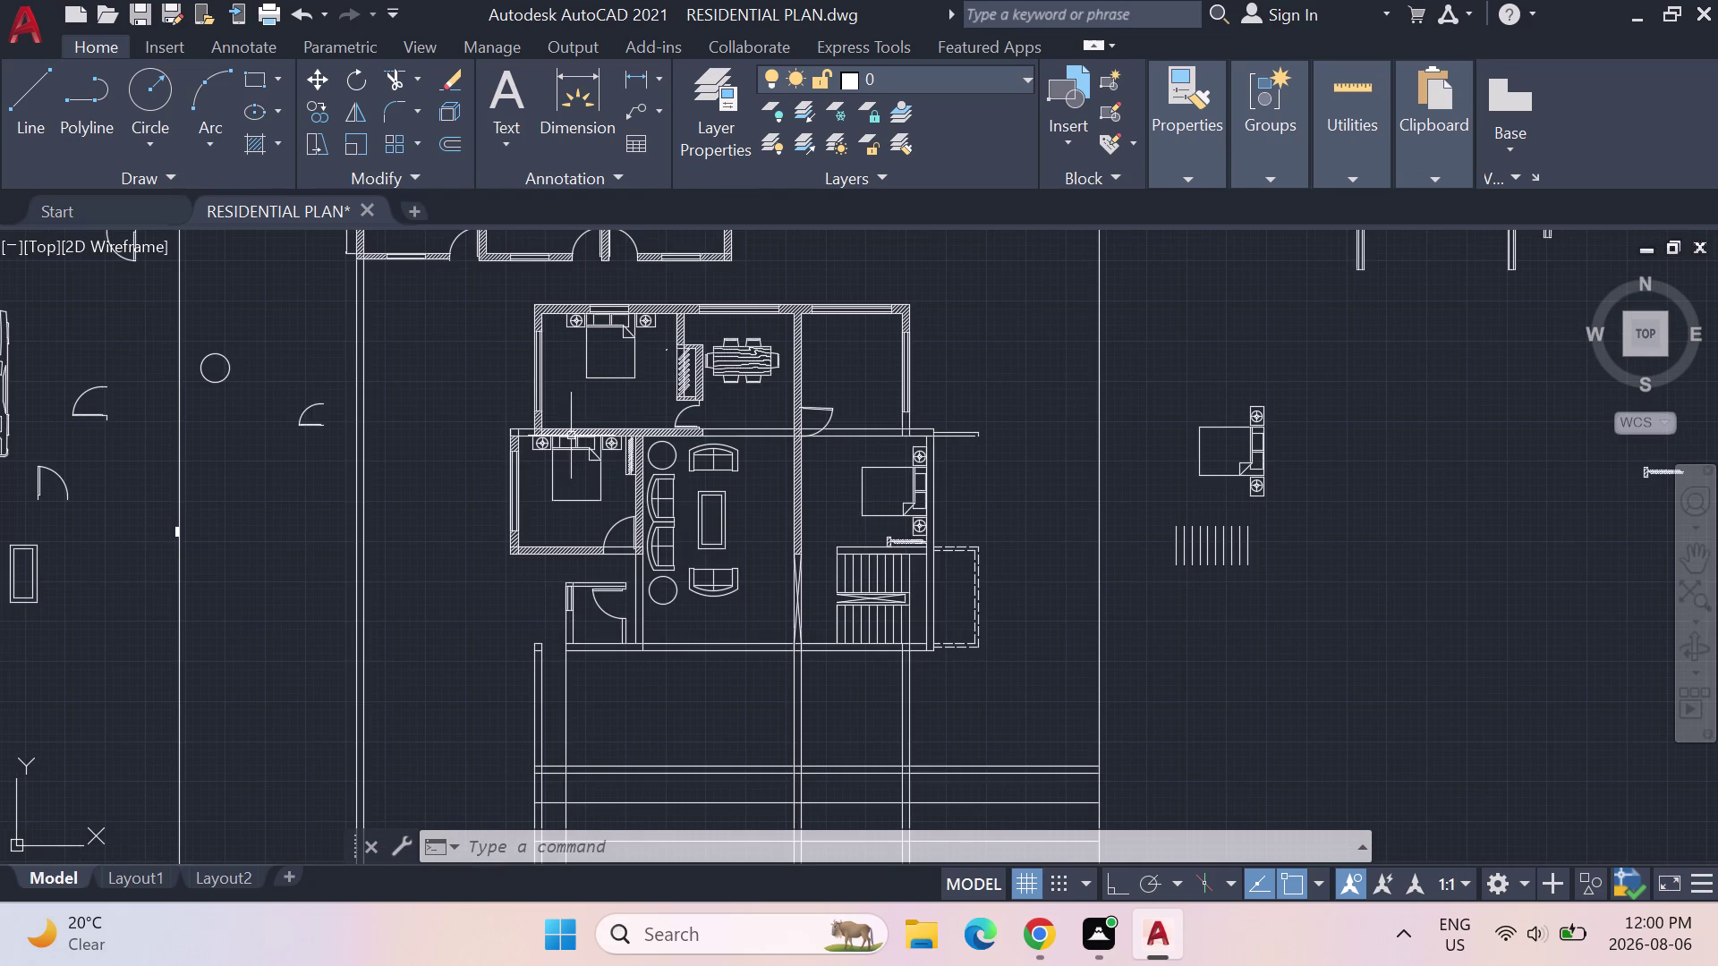
middle_drag(531, 476, 712, 436)
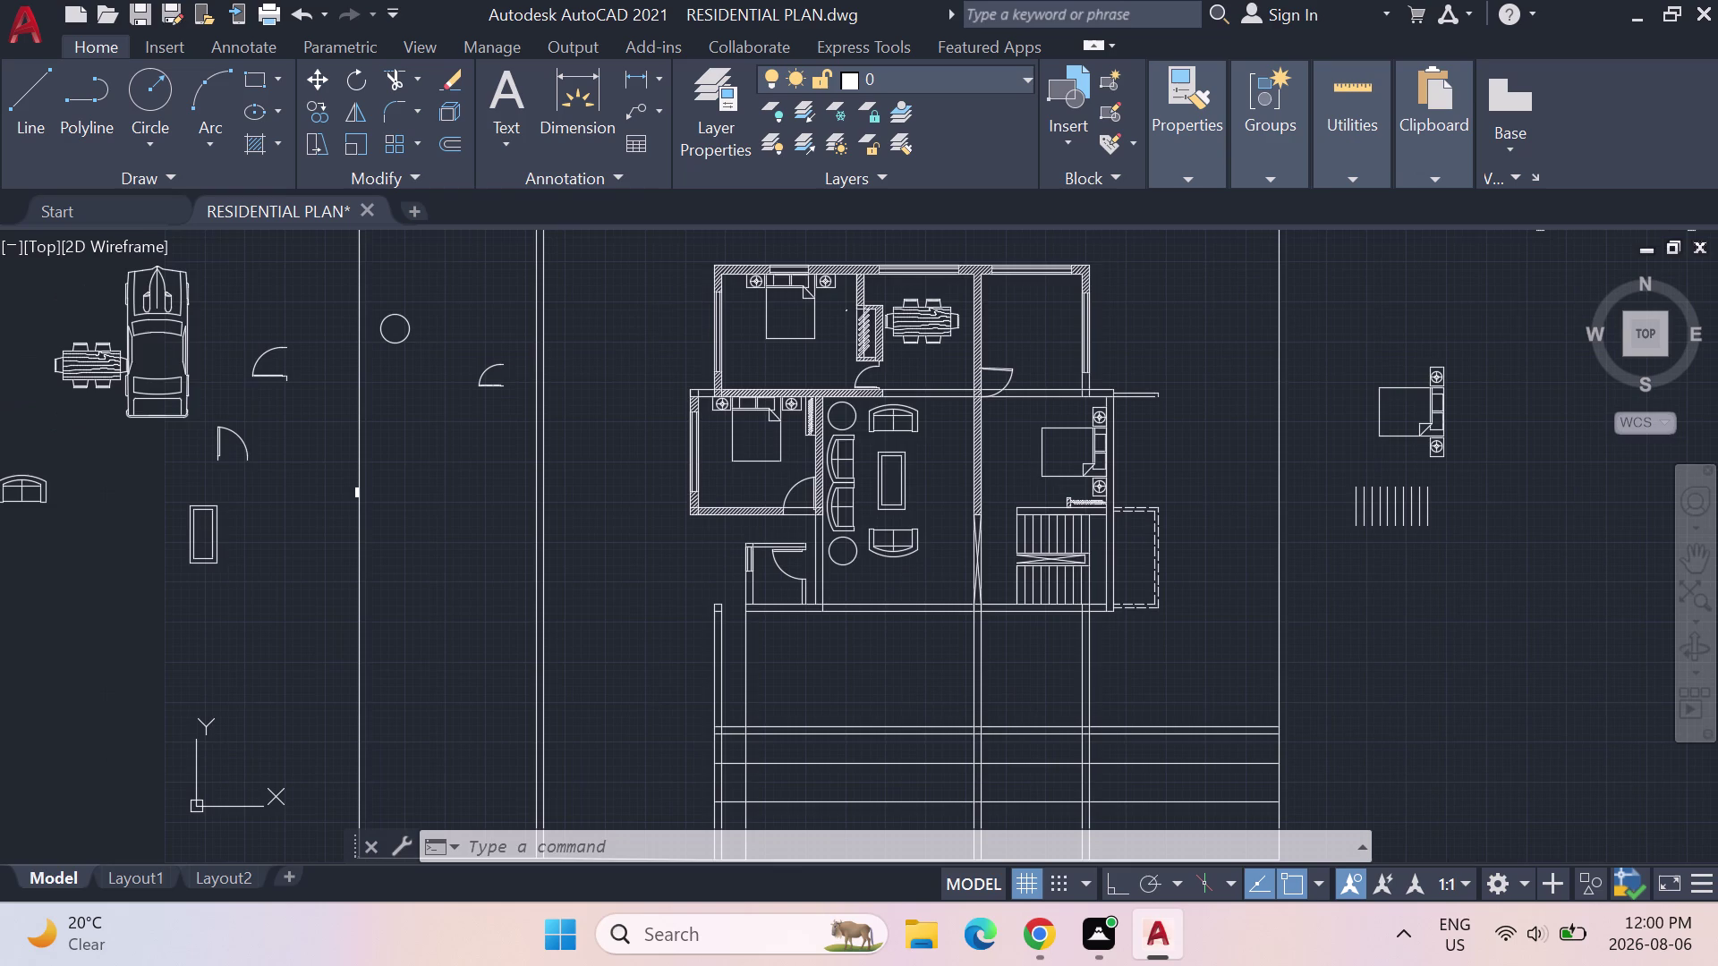
scroll(down, 3)
middle_drag(696, 358, 706, 420)
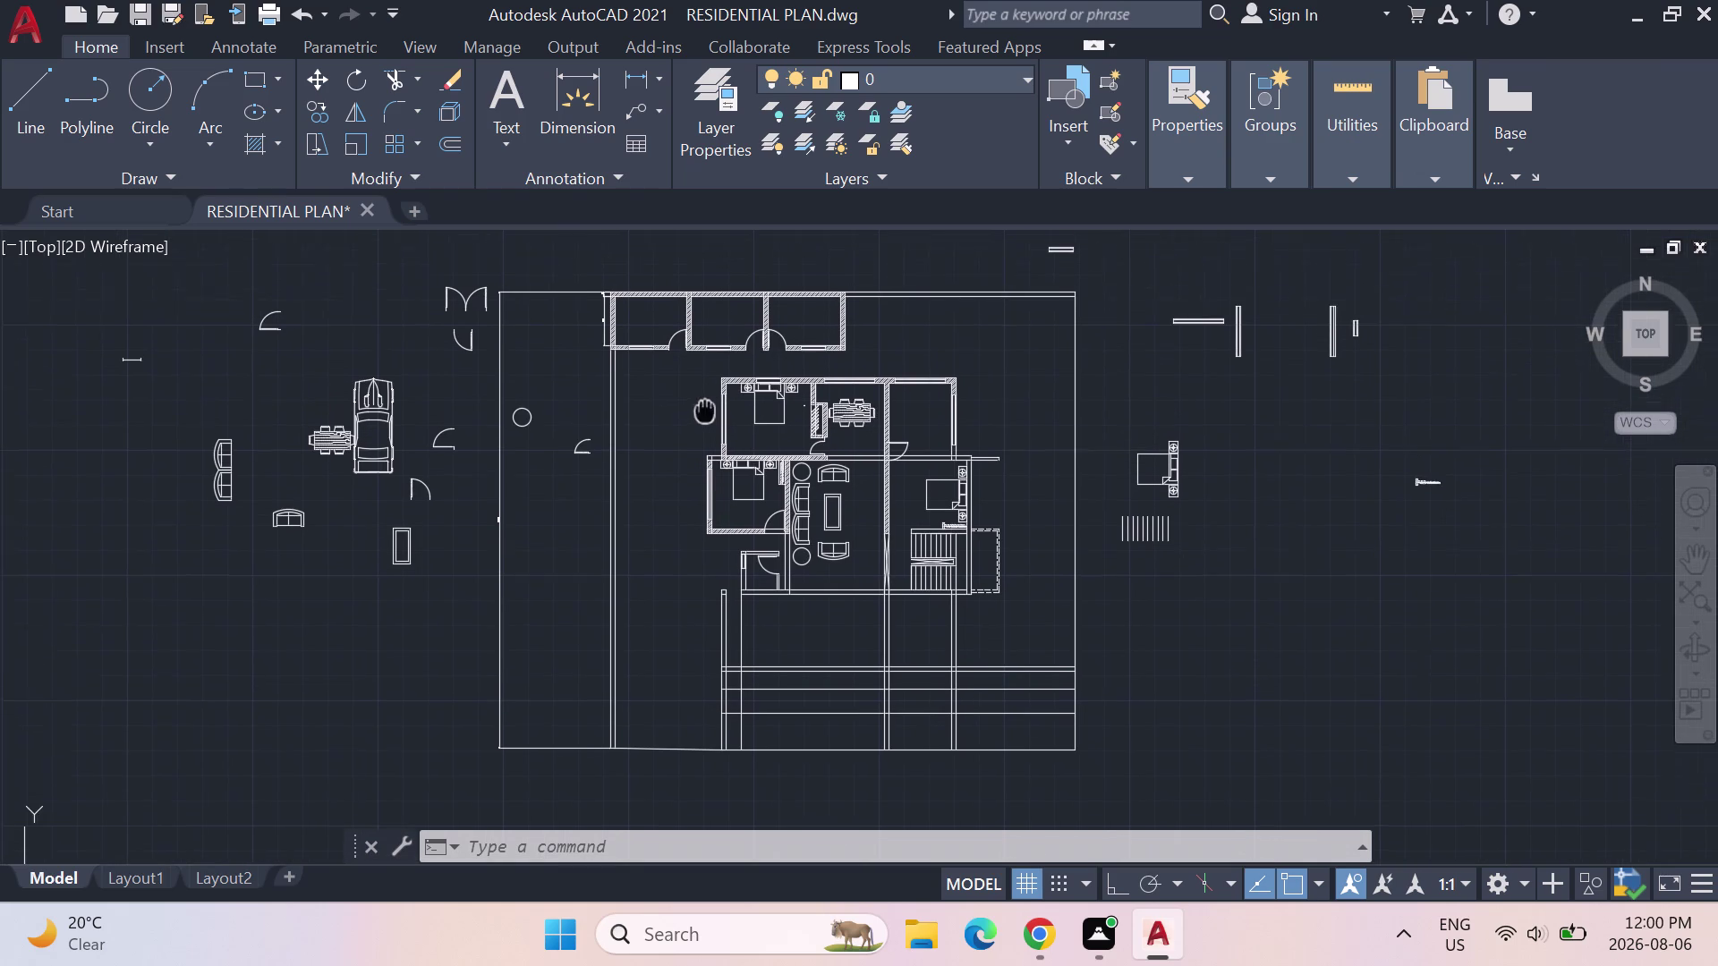
middle_drag(706, 420, 706, 425)
scroll(down, 3)
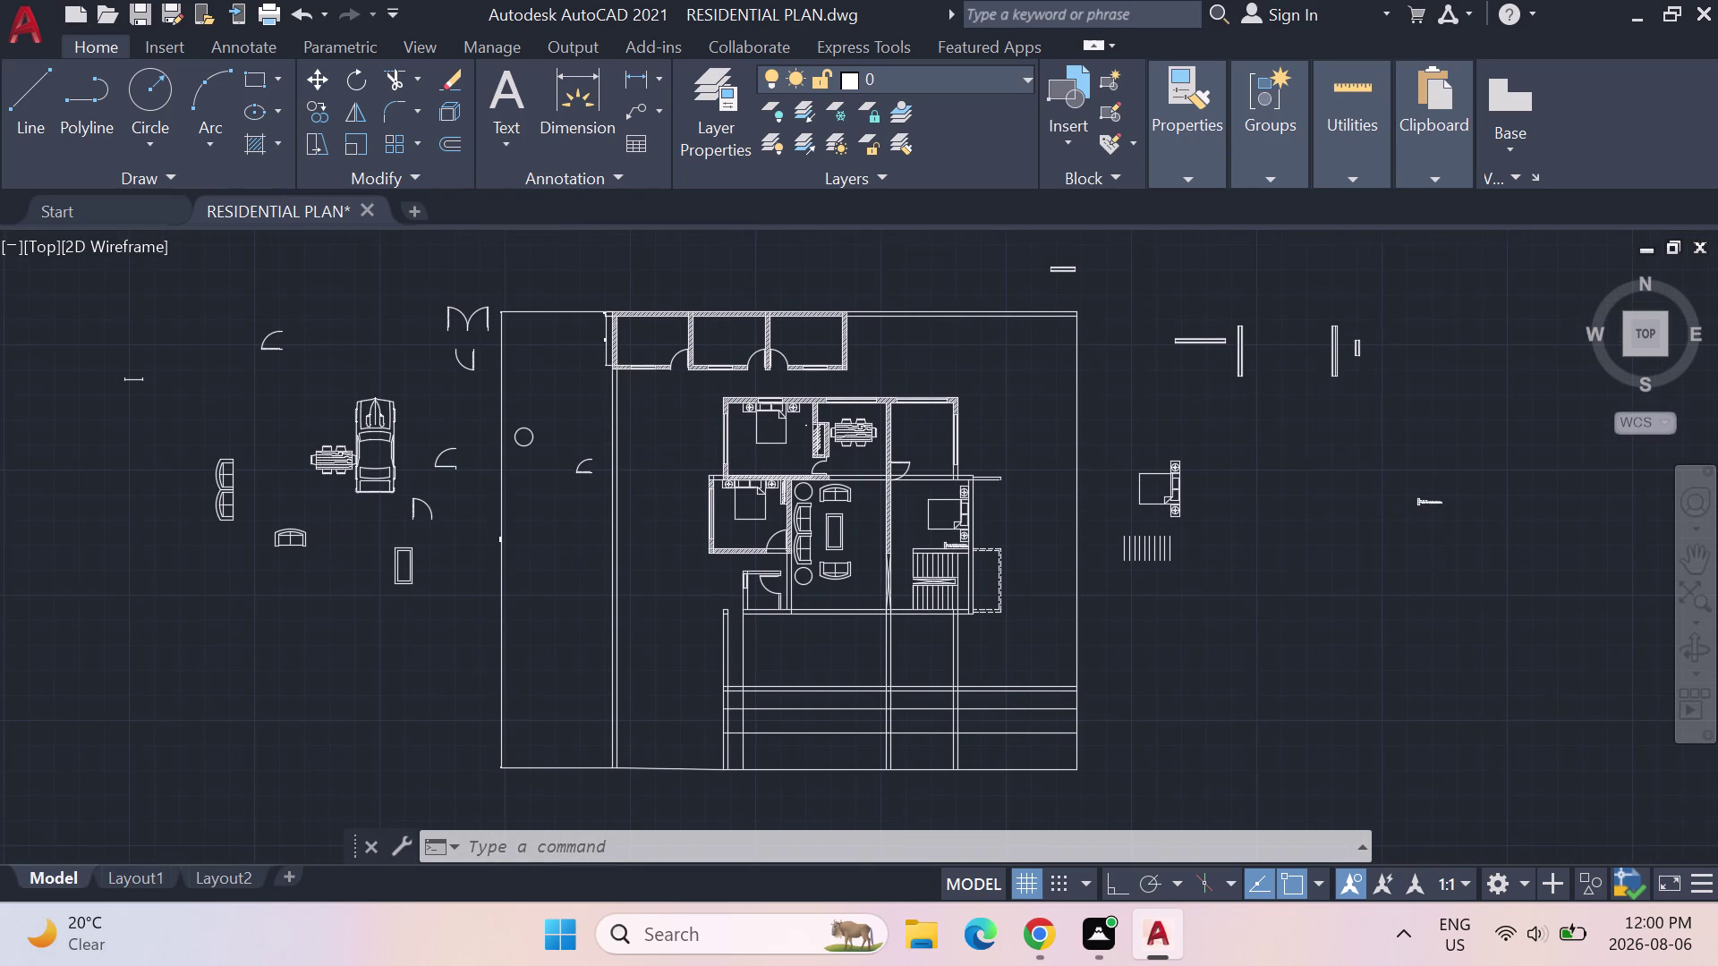
scroll(up, 3)
scroll(up, 3)
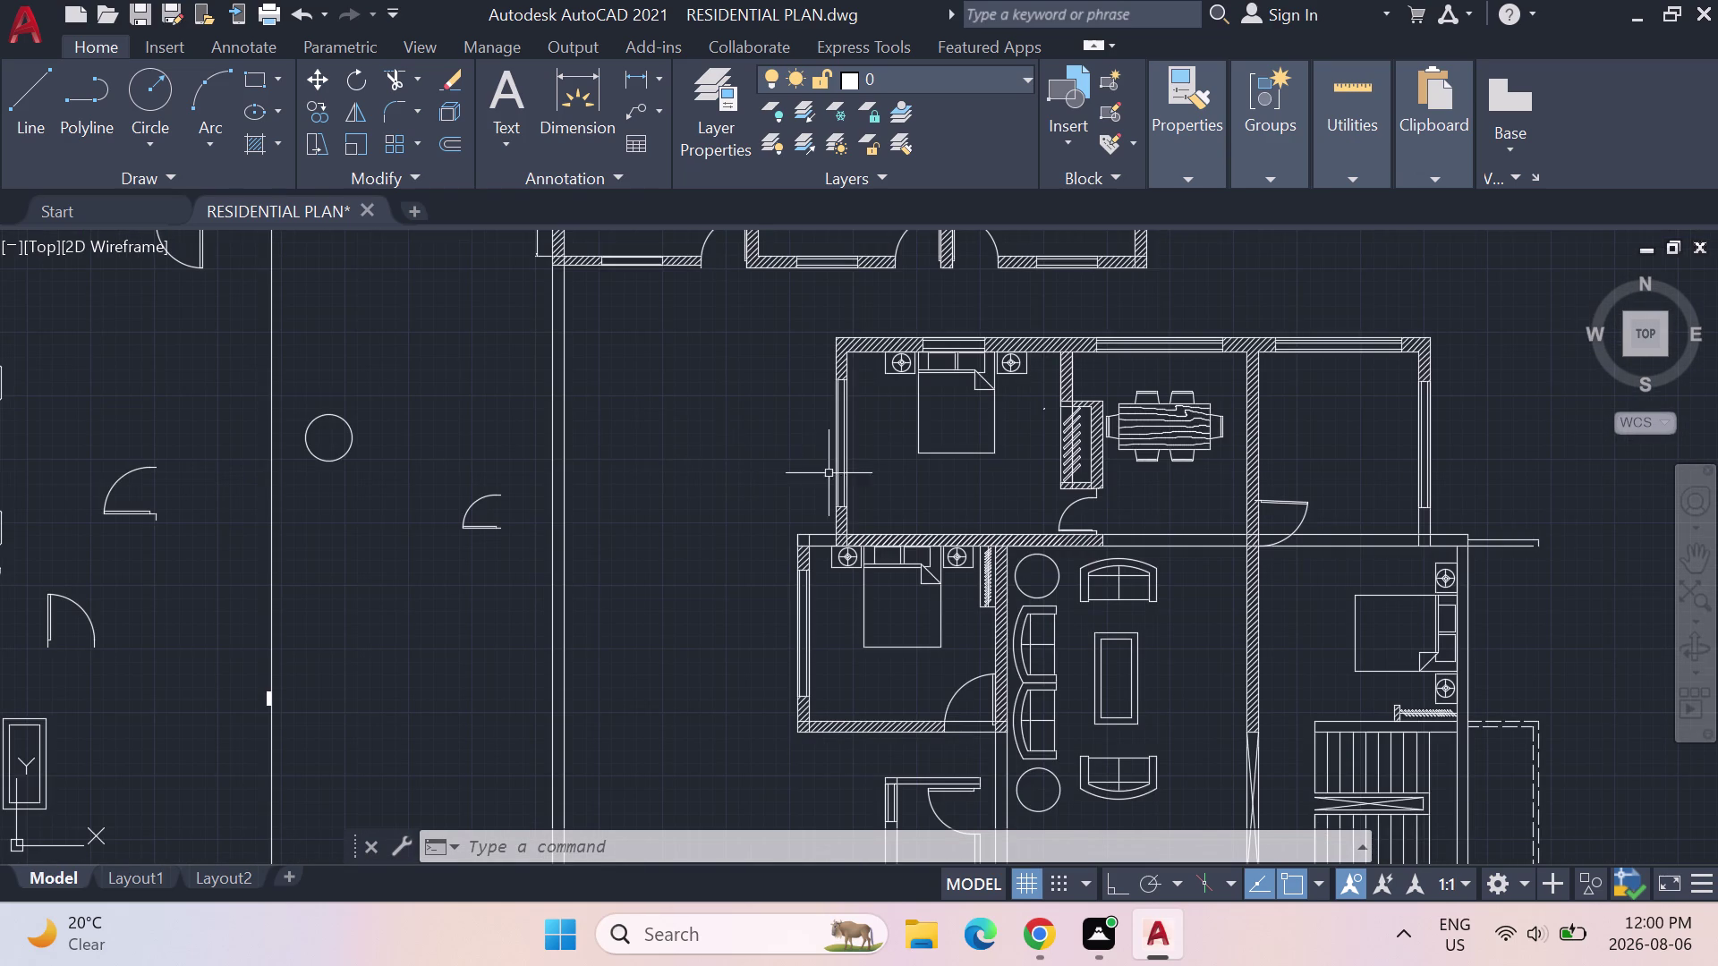
scroll(down, 3)
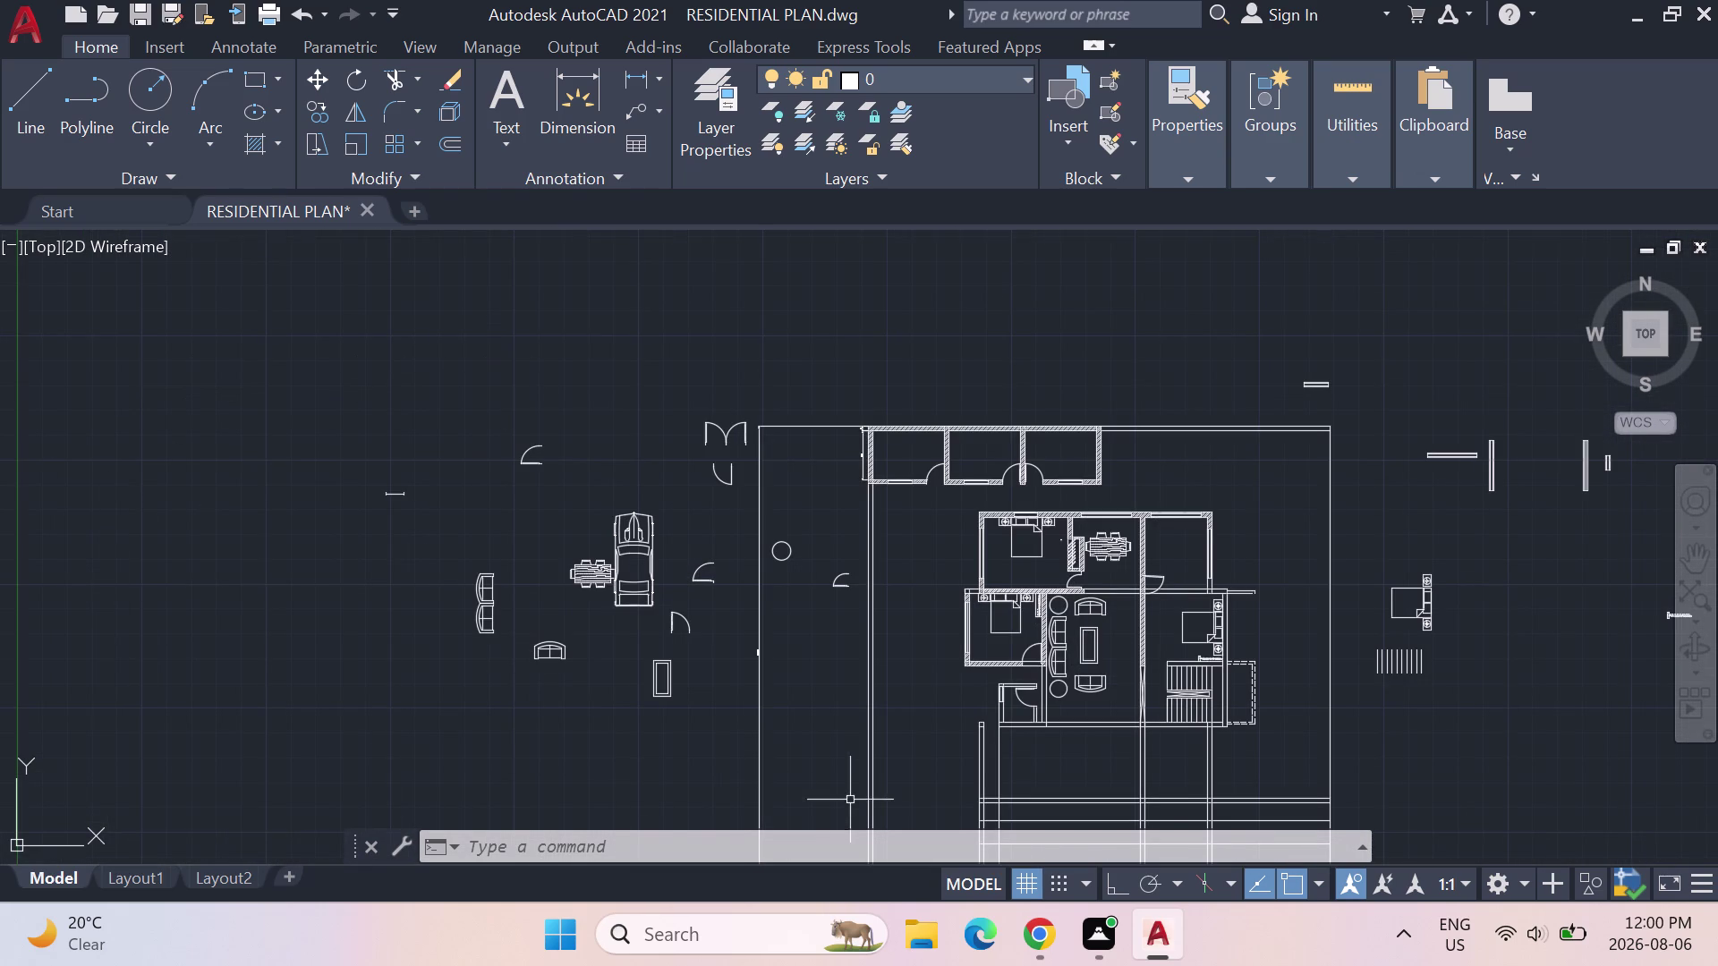